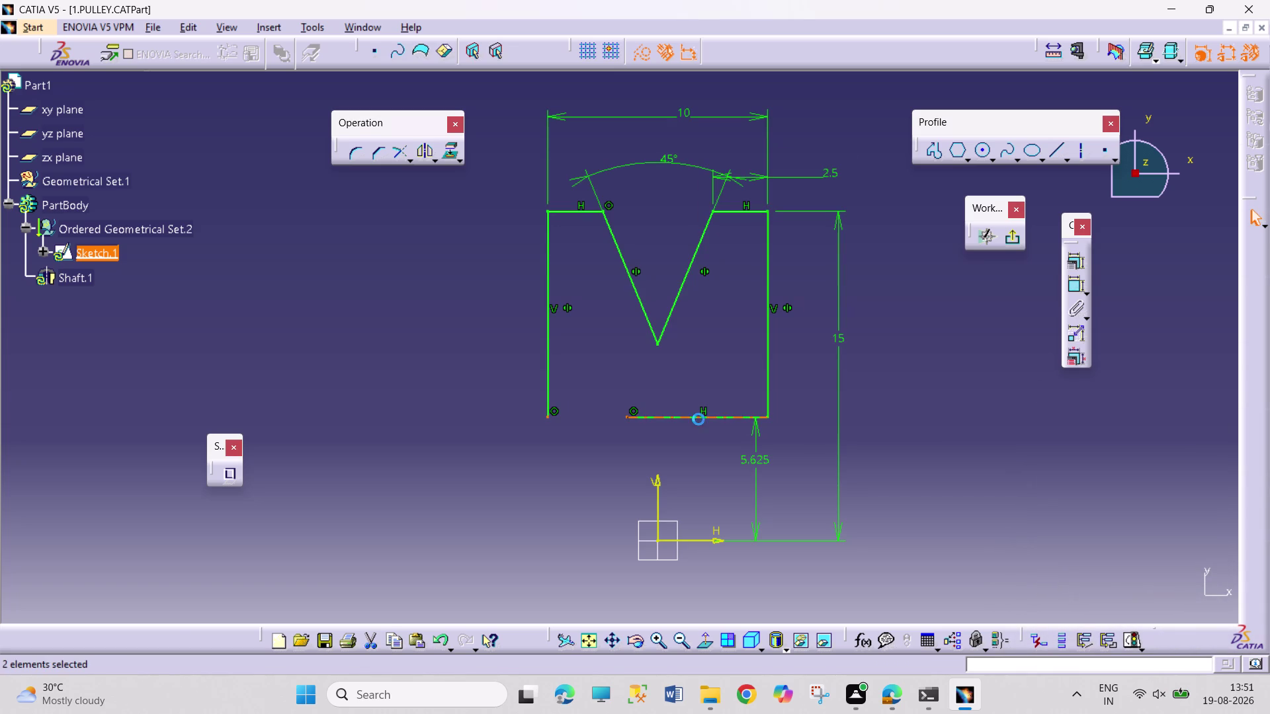
Delete the stray sketch element at the groove profile's bottom edge.
click(678, 458)
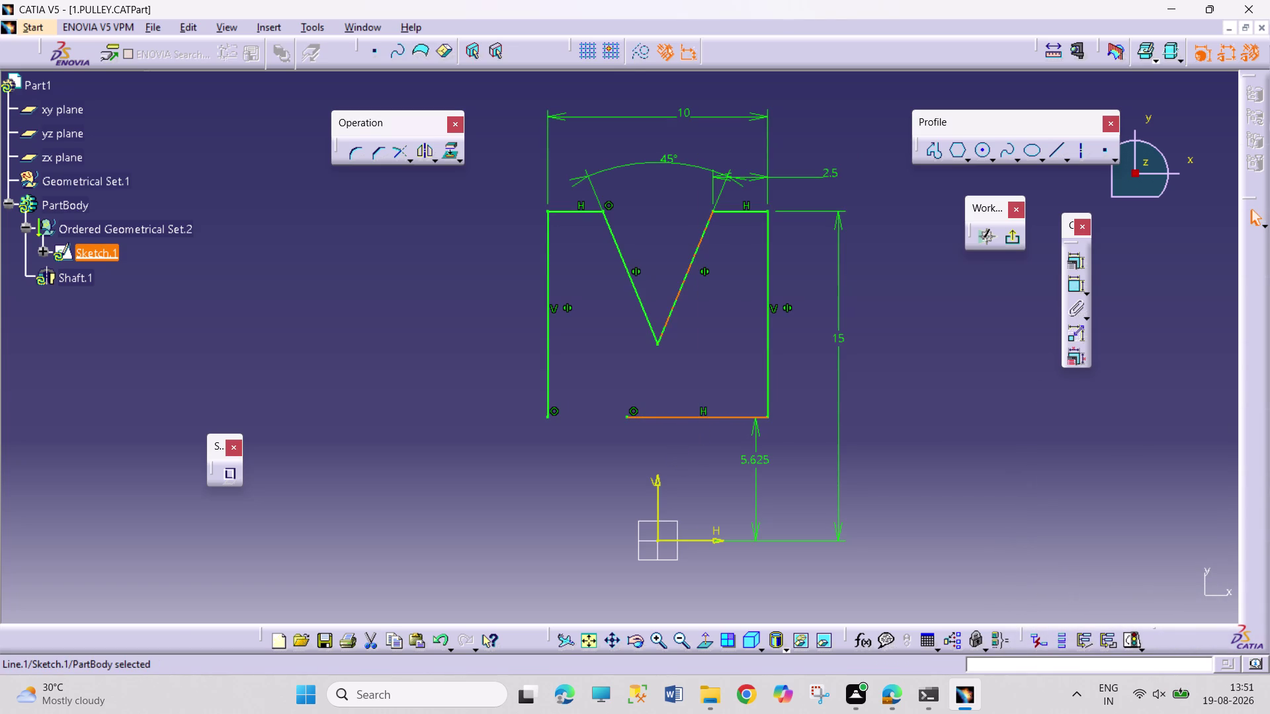
right_click(632, 409)
click(704, 628)
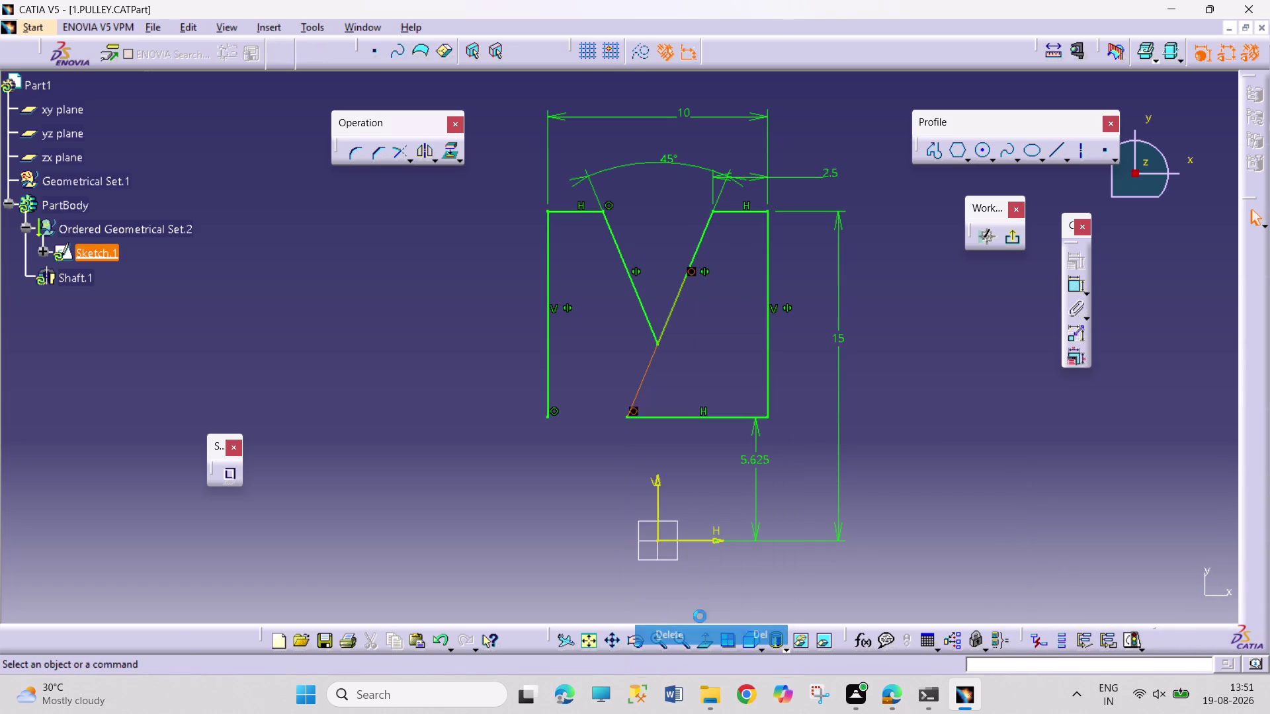
Make the bottom edge's loose end coincide with the bottom-left corner, then exit the sketch.
click(625, 419)
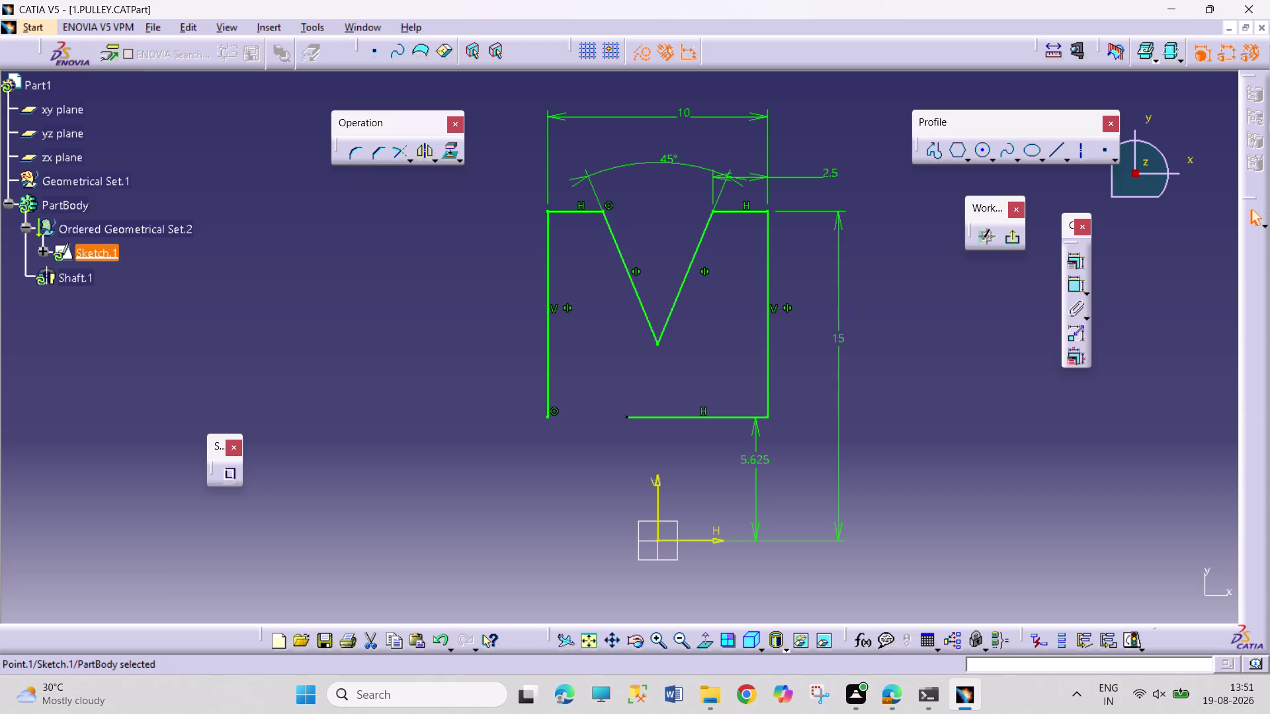
click(548, 418)
click(1069, 263)
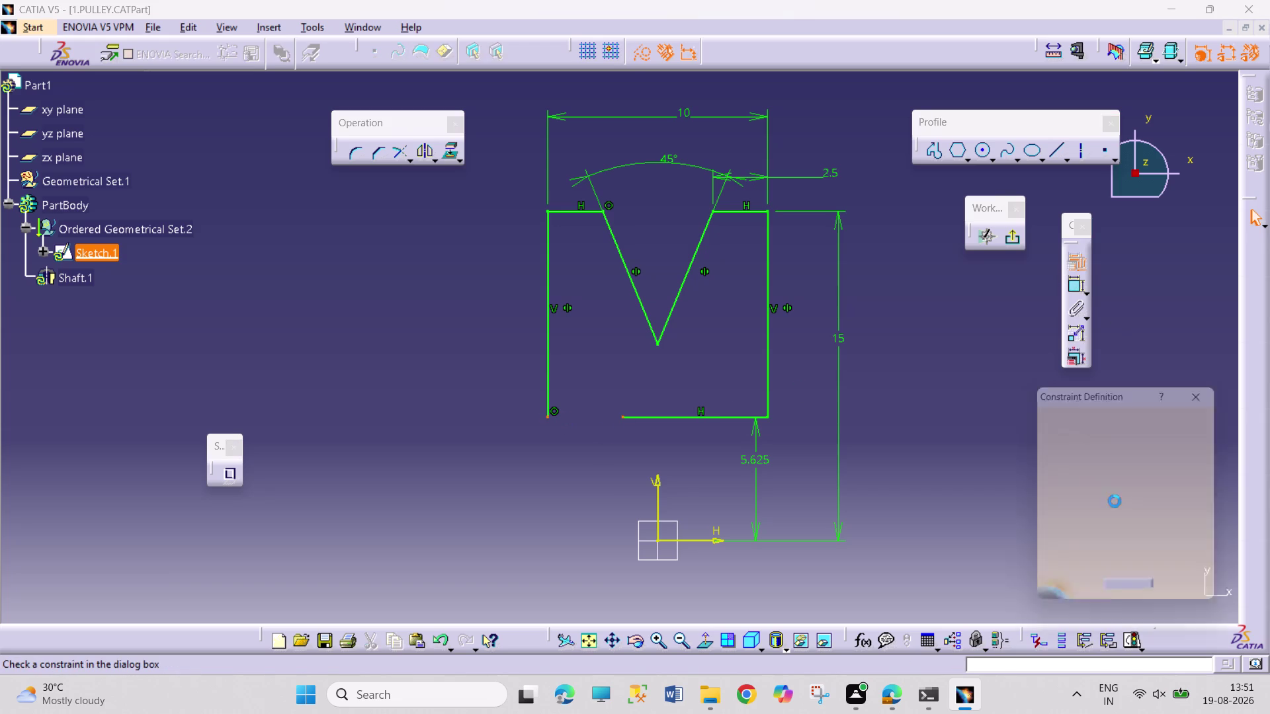
click(1173, 439)
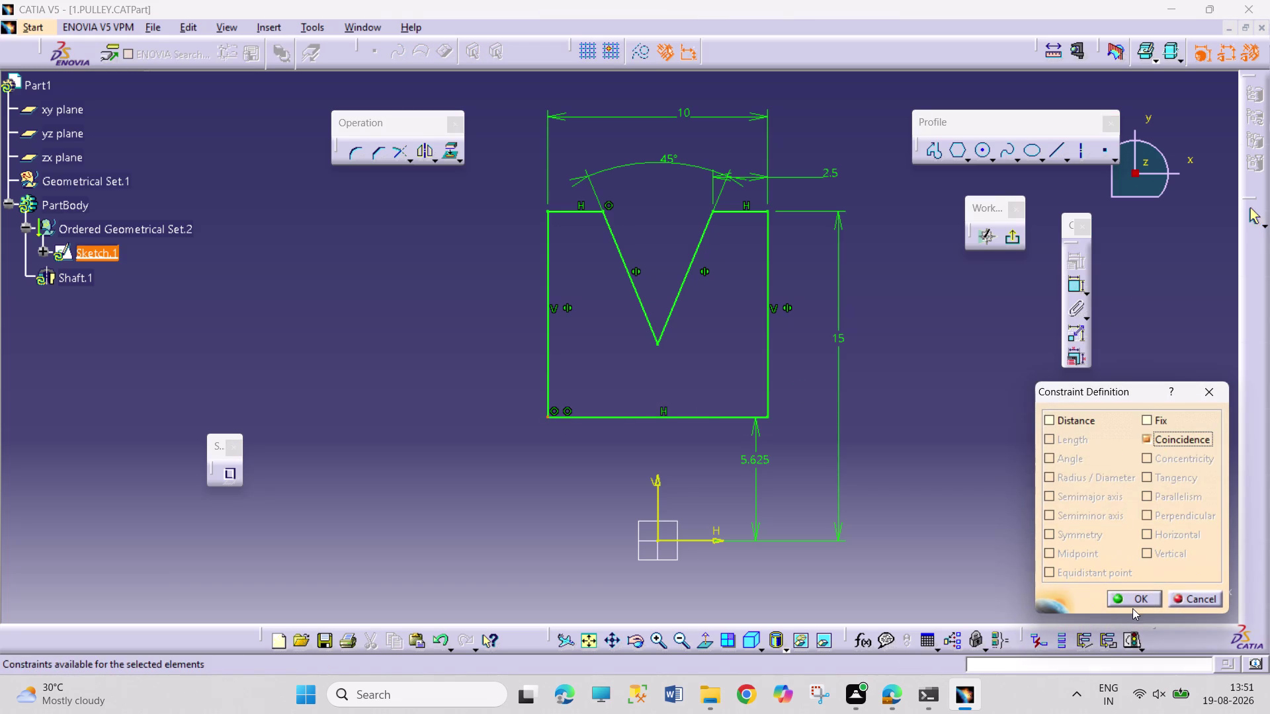
click(1132, 607)
click(1135, 596)
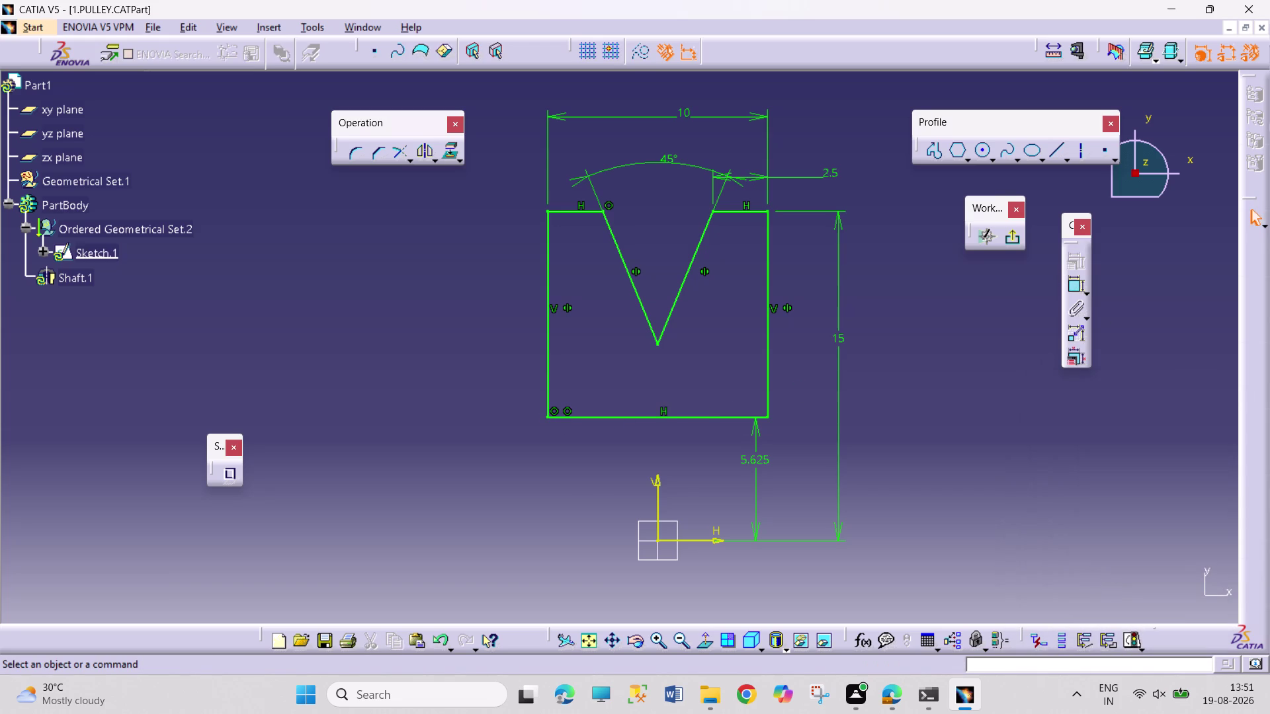
click(1007, 243)
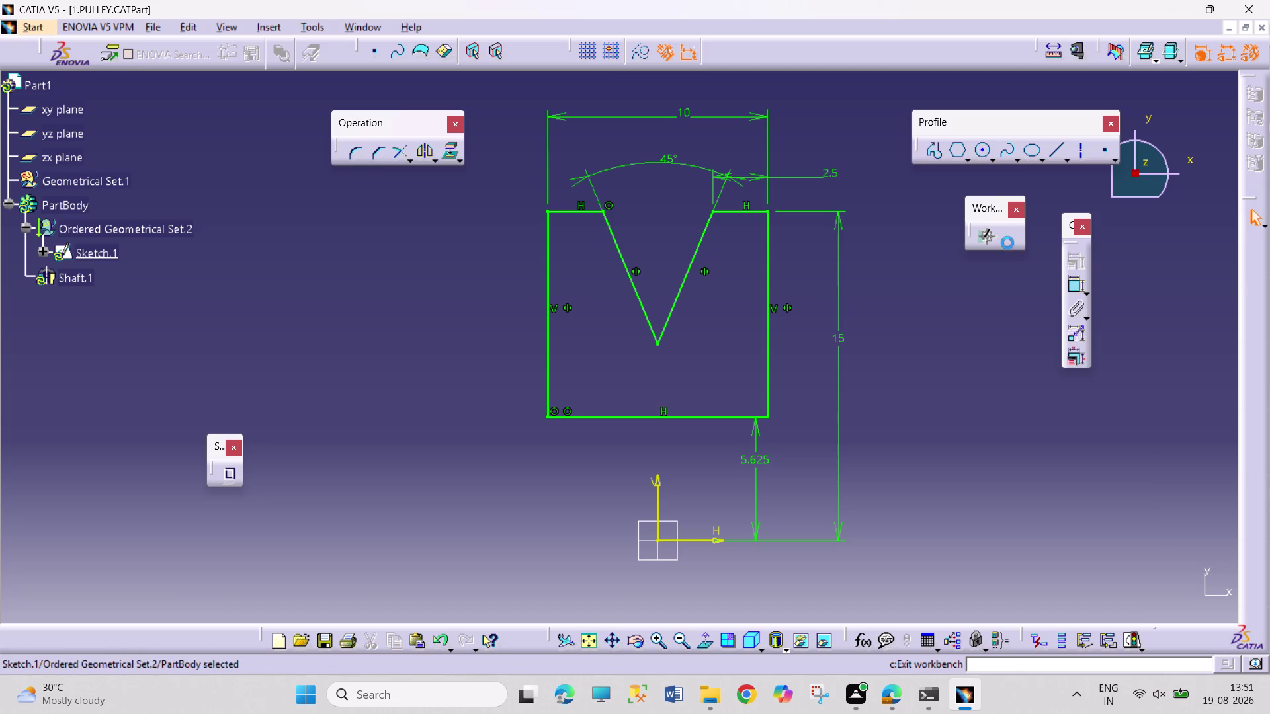
click(959, 308)
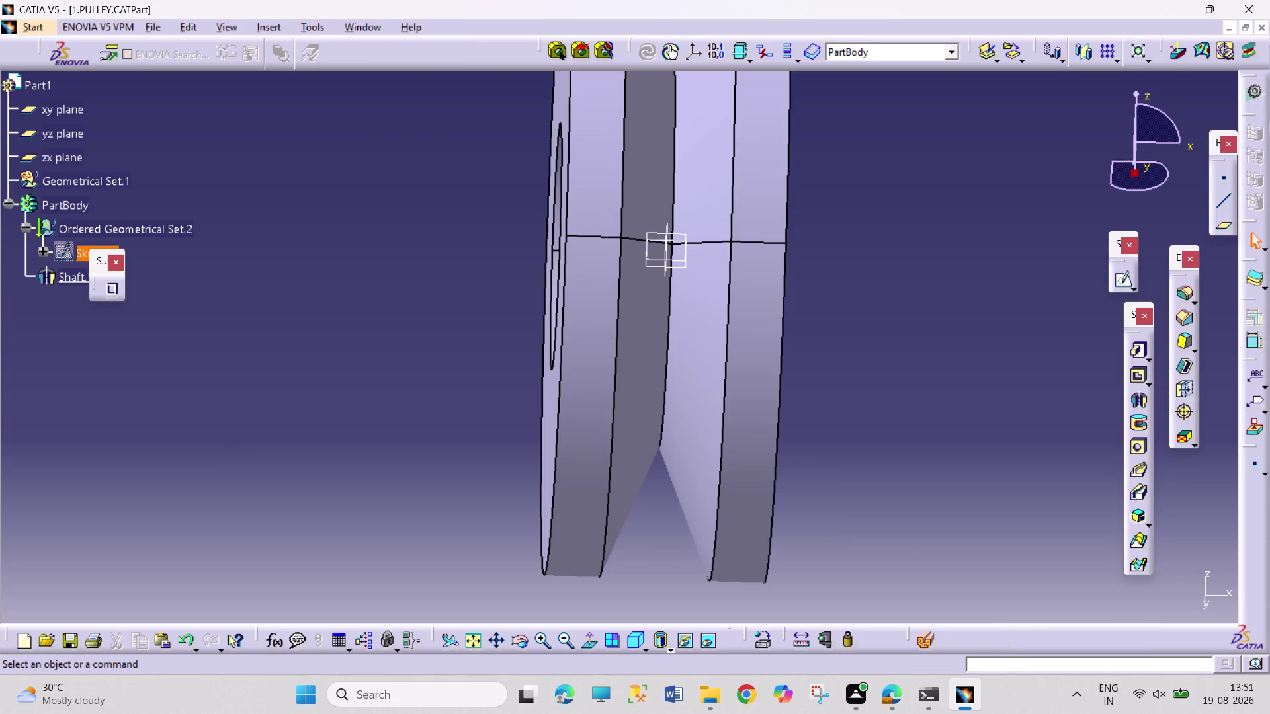
Save the pulley, run Update All on Product1, and switch to Drawing1.
key(ctrl+s)
click(361, 25)
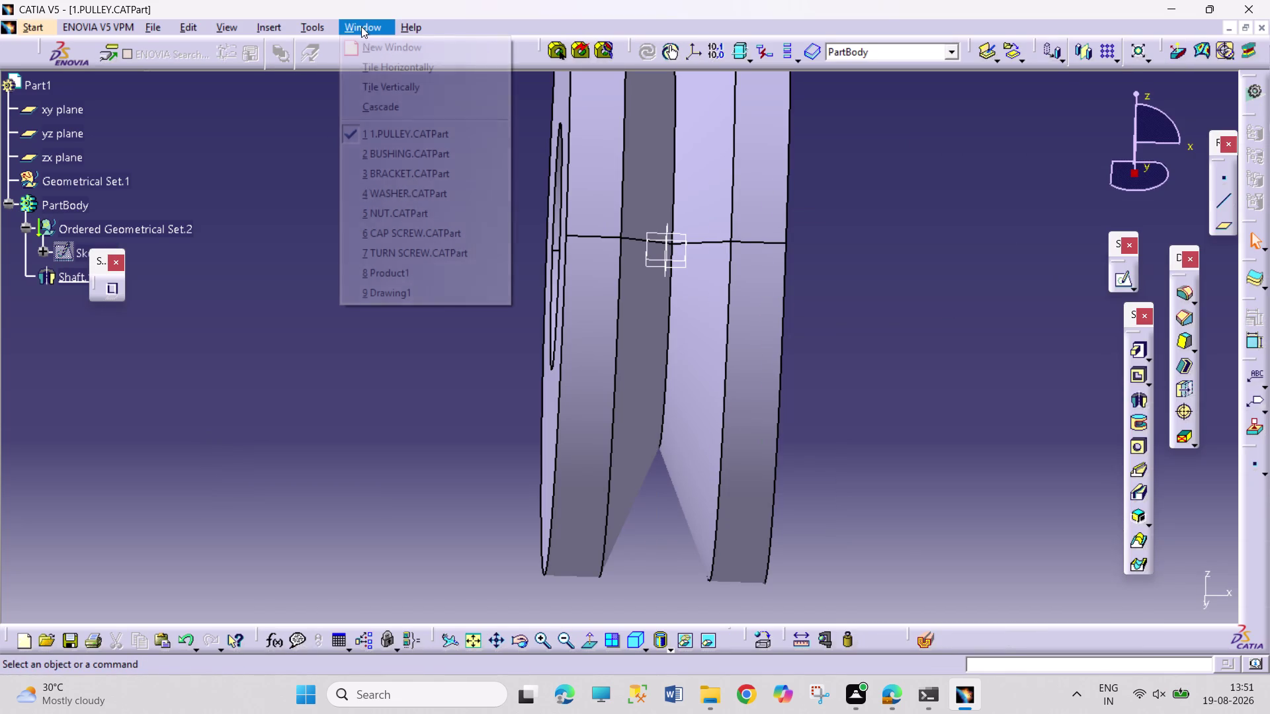
click(439, 275)
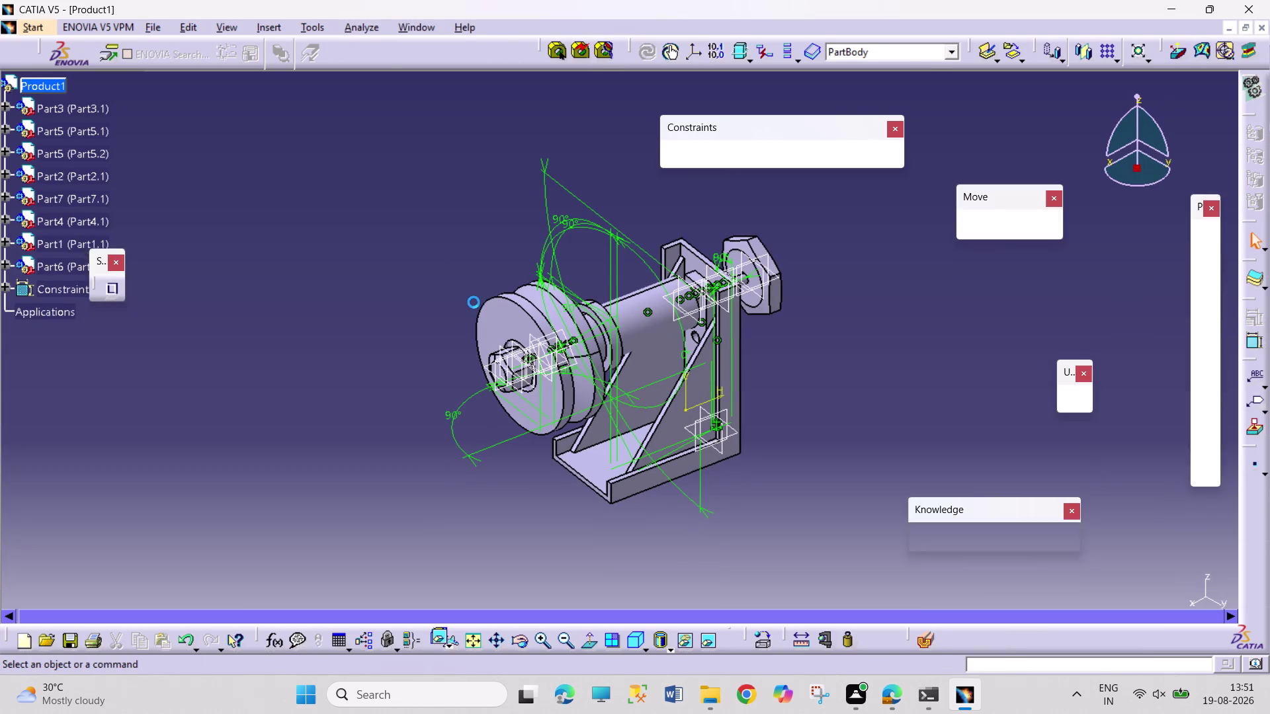
click(1078, 405)
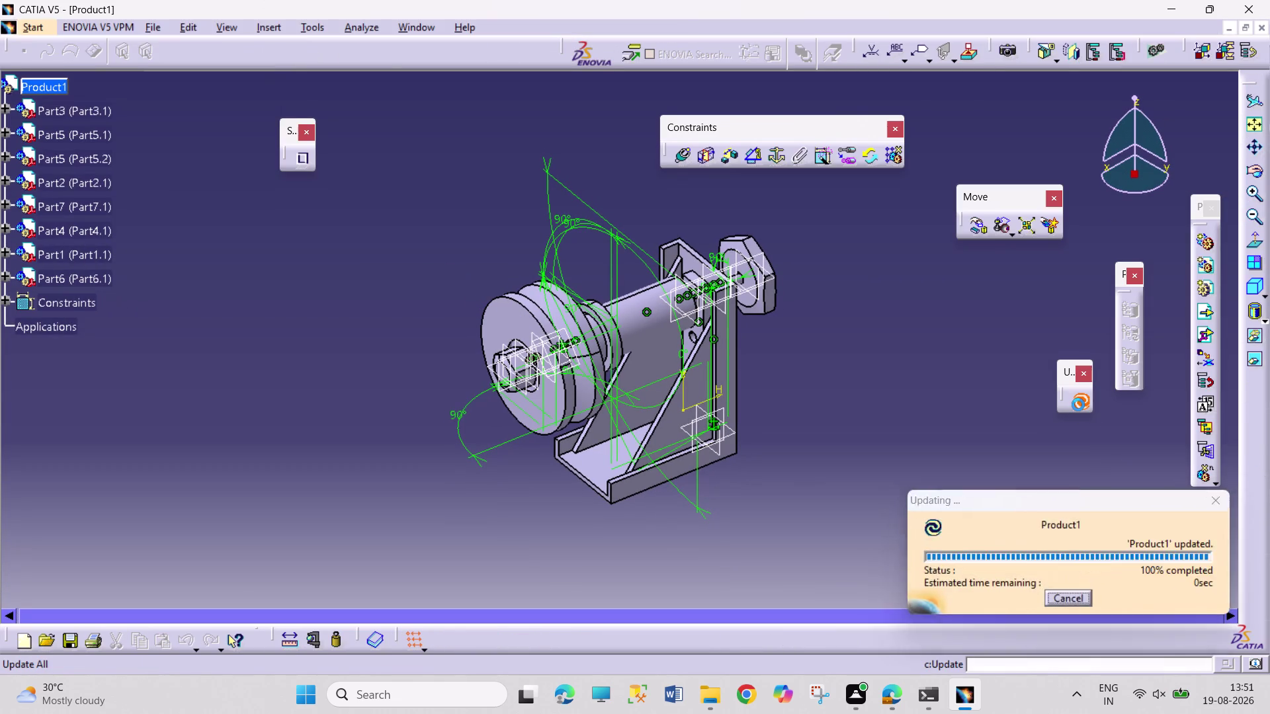
click(407, 29)
click(510, 286)
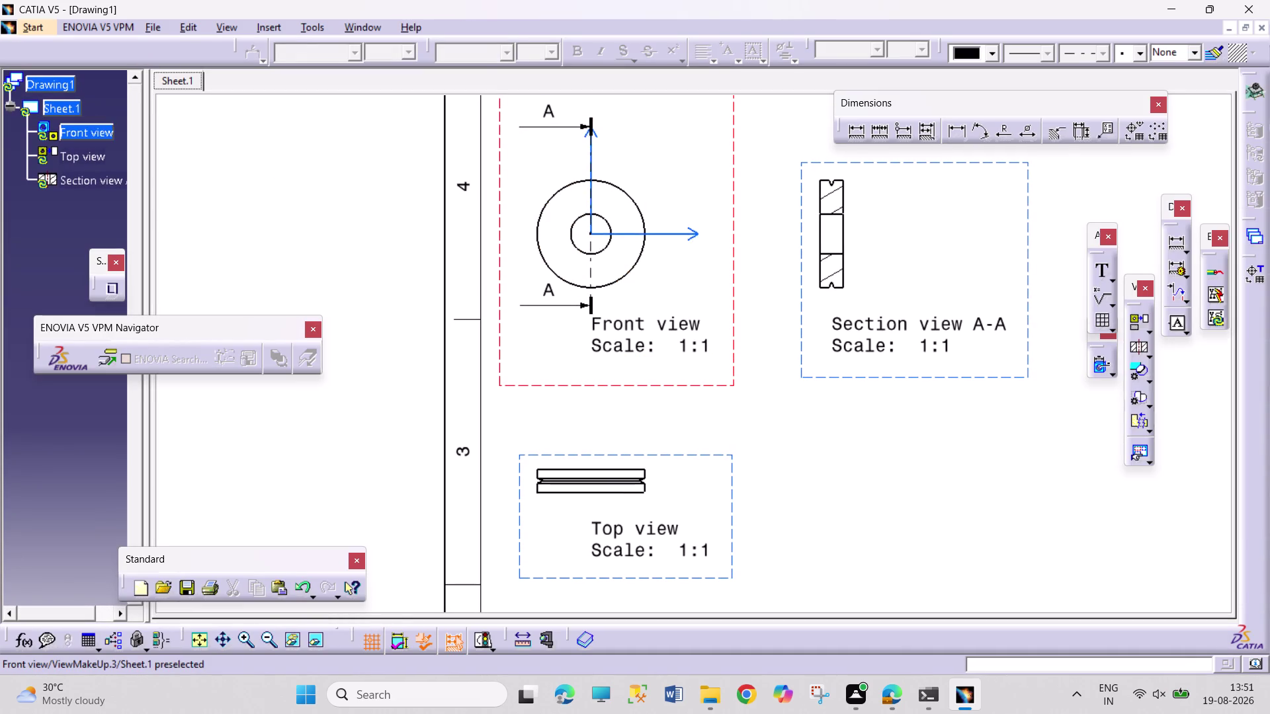
Update the front view and section view A-A to show the grooved pulley.
right_click(735, 374)
click(800, 278)
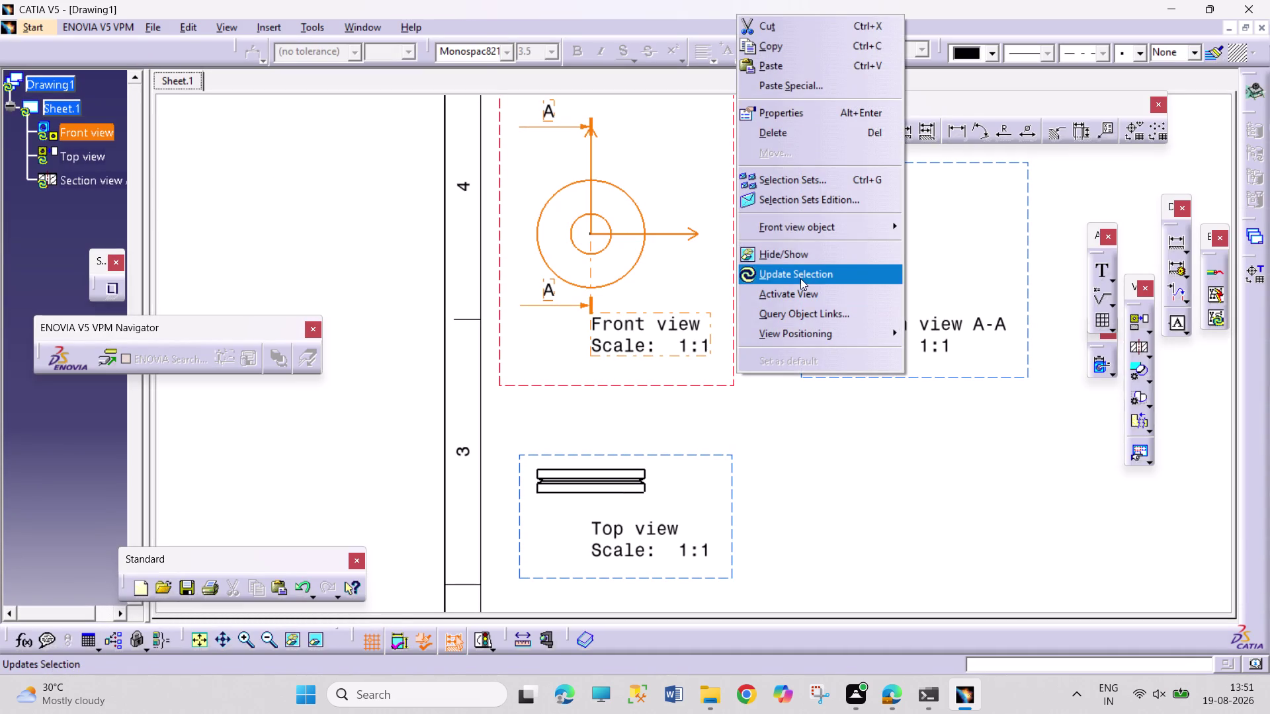
right_click(905, 378)
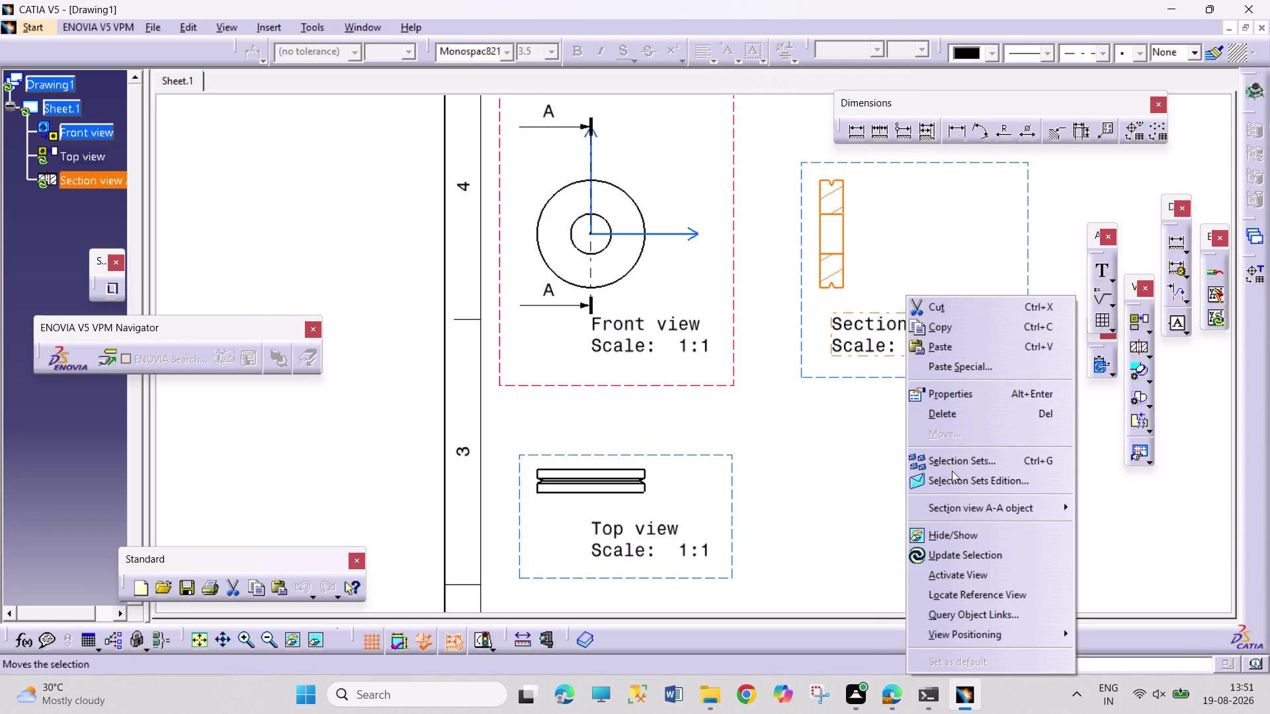
click(978, 560)
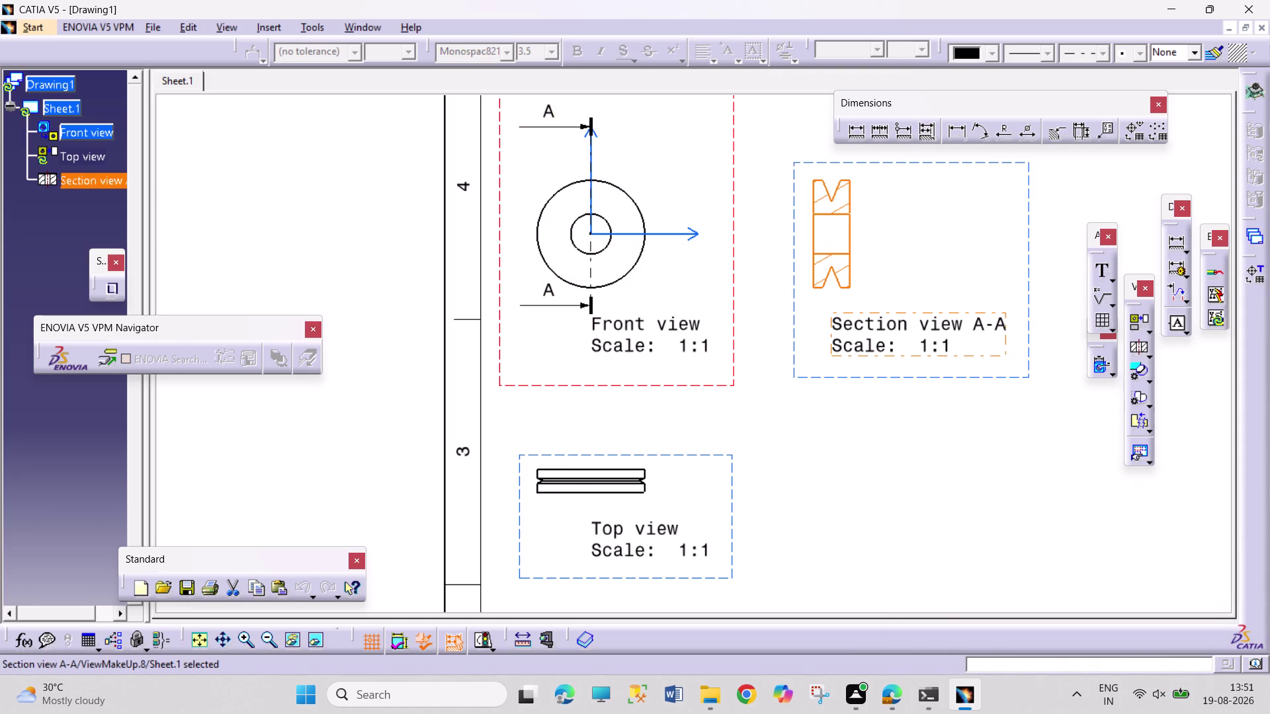
Delete the top view from the sheet and shift the sheet down slightly.
right_click(735, 533)
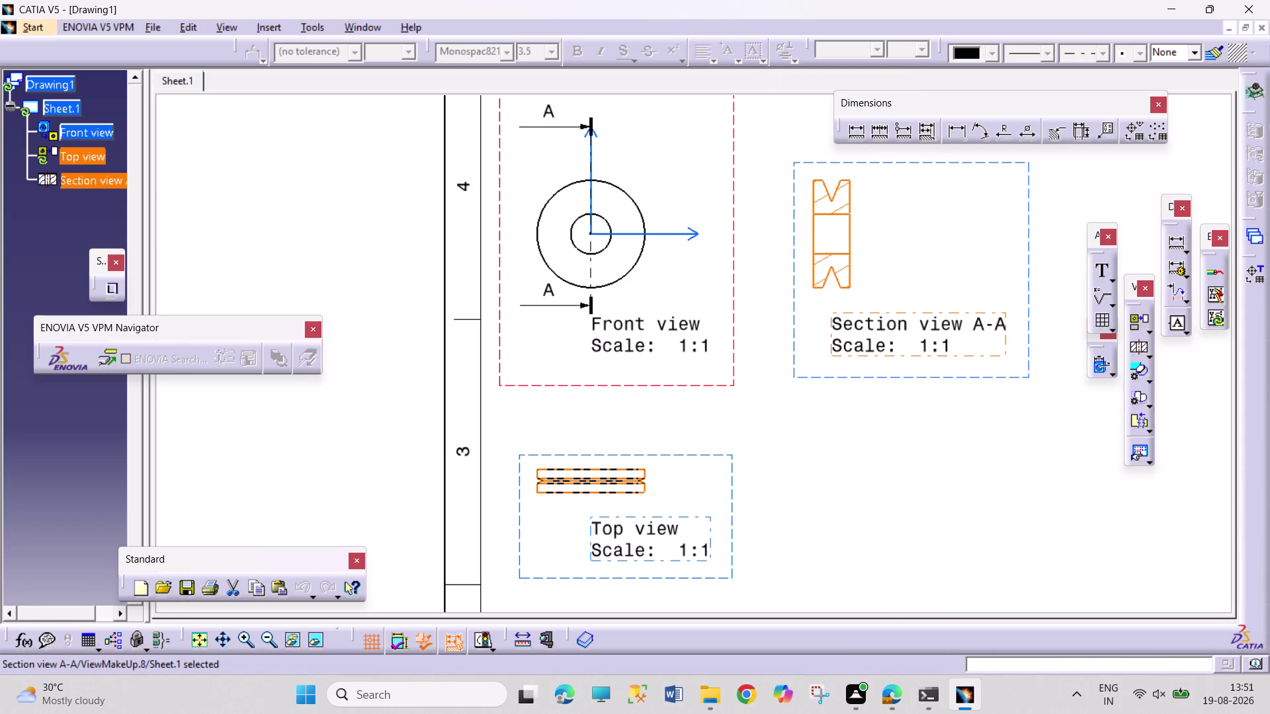
right_click(732, 525)
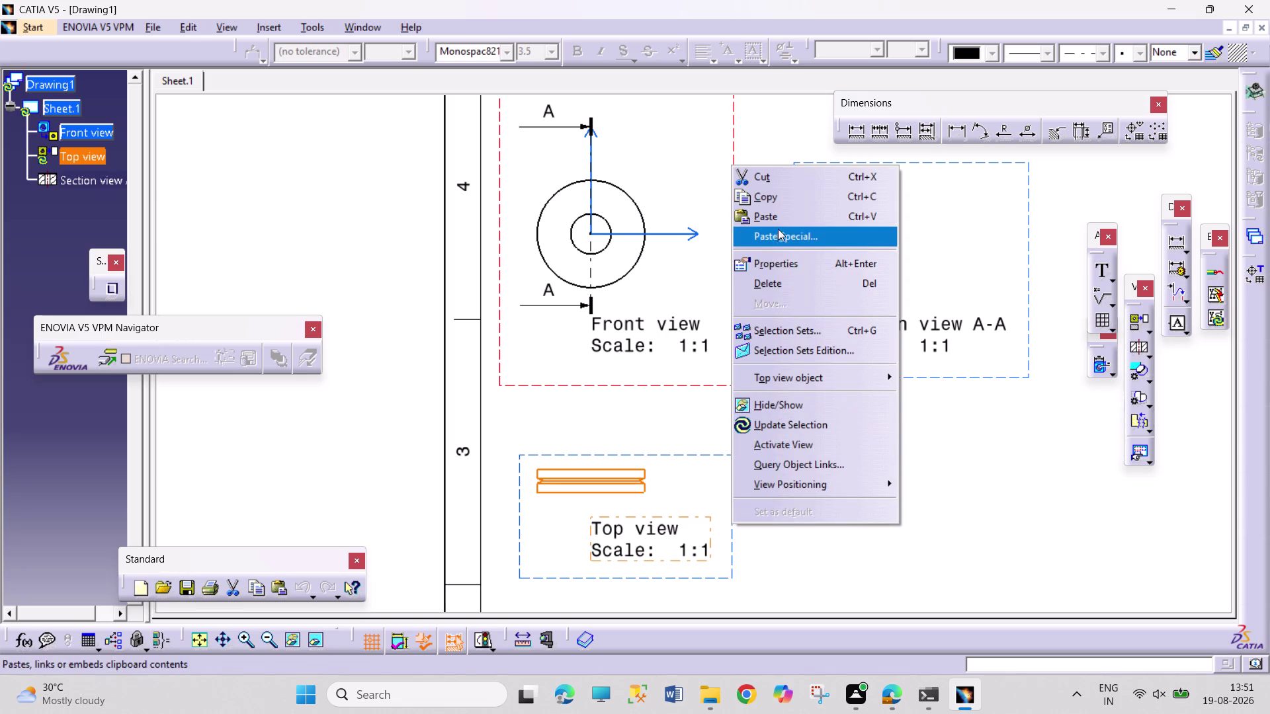
click(789, 276)
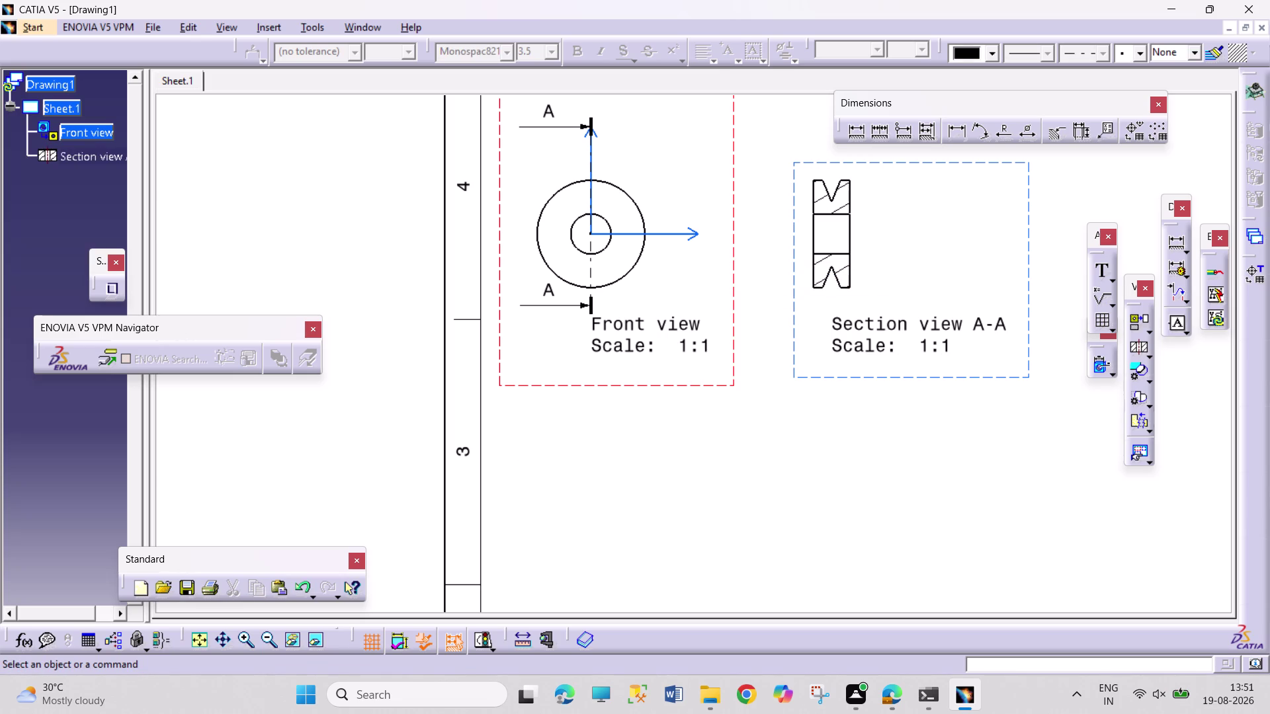
click(830, 505)
middle_drag(825, 500, 825, 537)
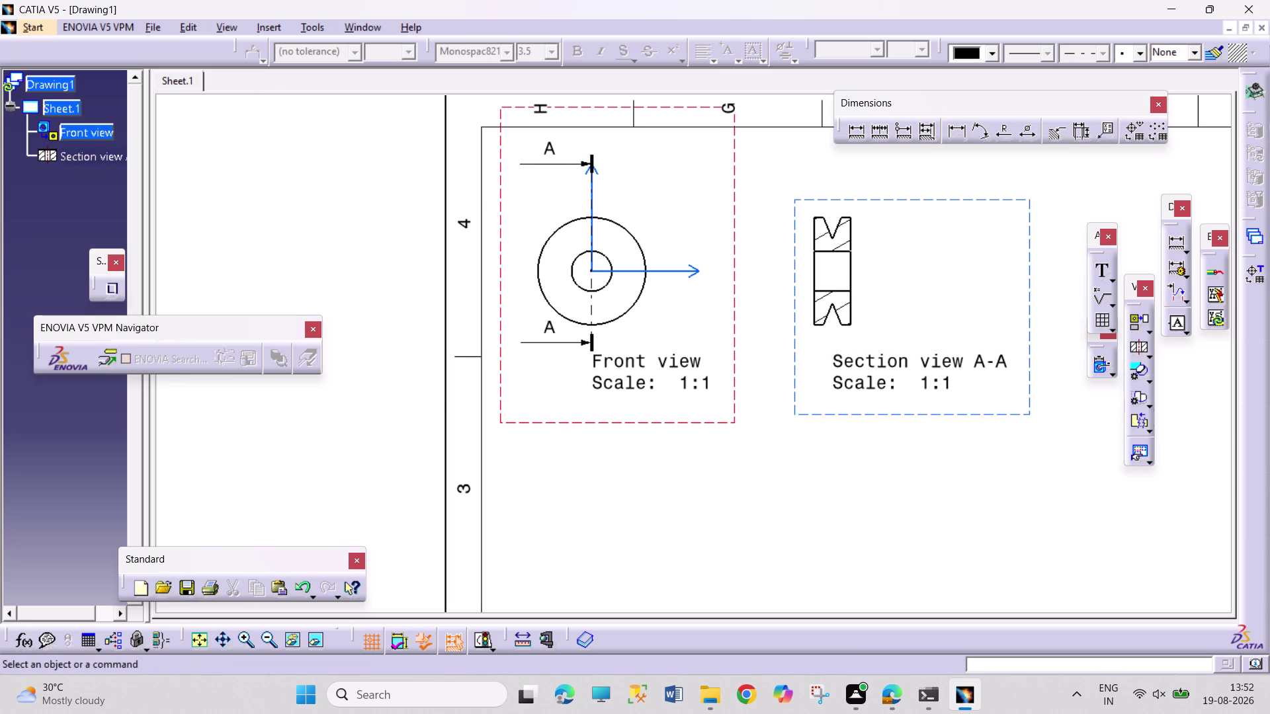
click(1097, 269)
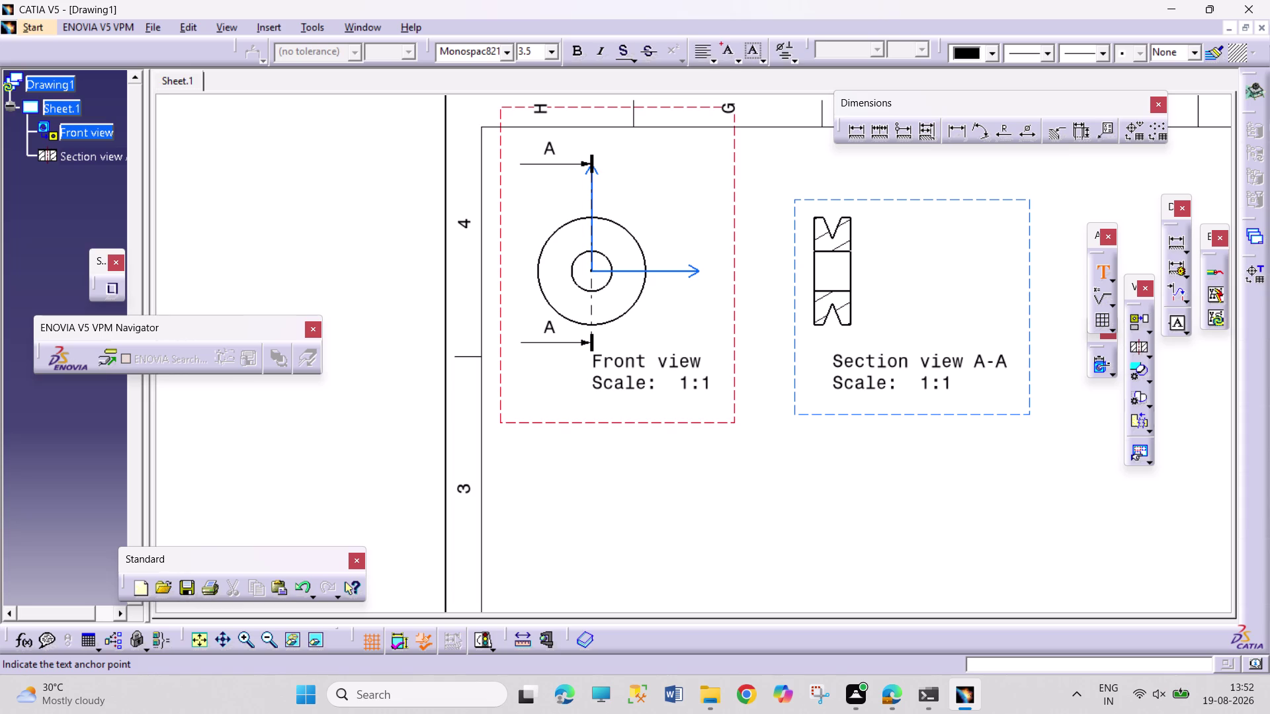
Add Ø30 and Ø11.25 diameter dimensions to the front view circles.
click(1103, 276)
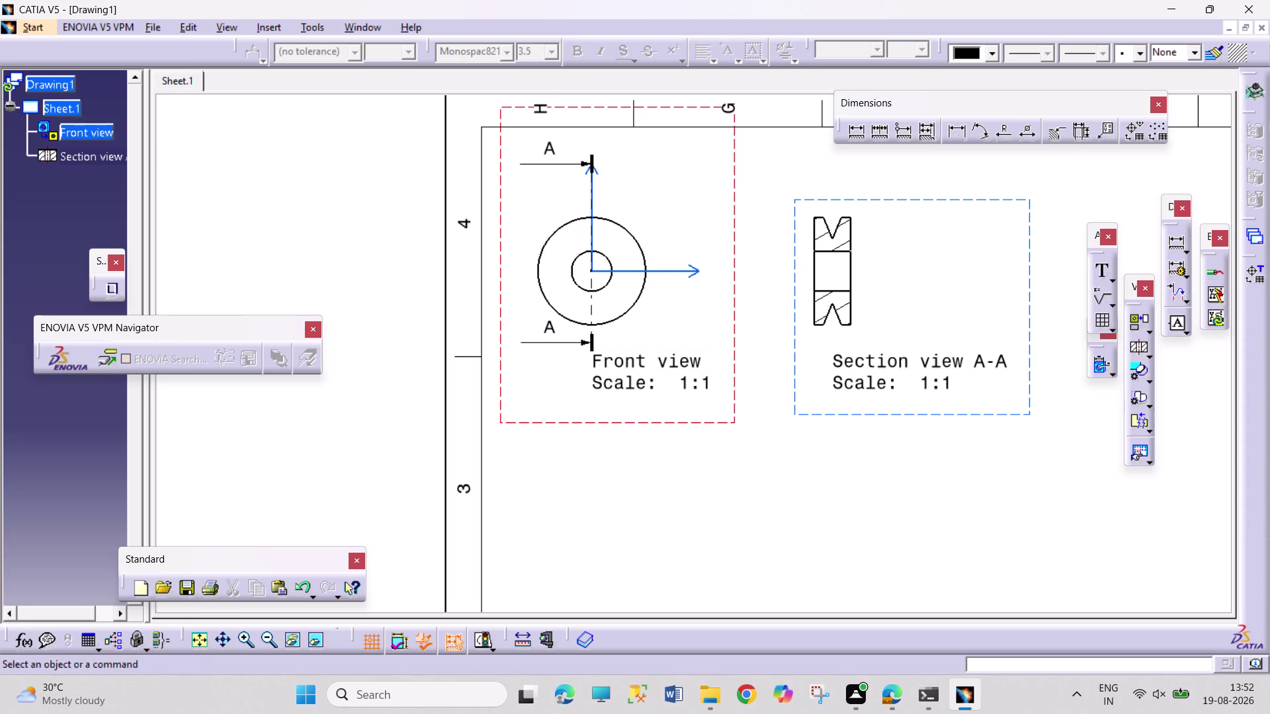
click(1028, 133)
click(627, 229)
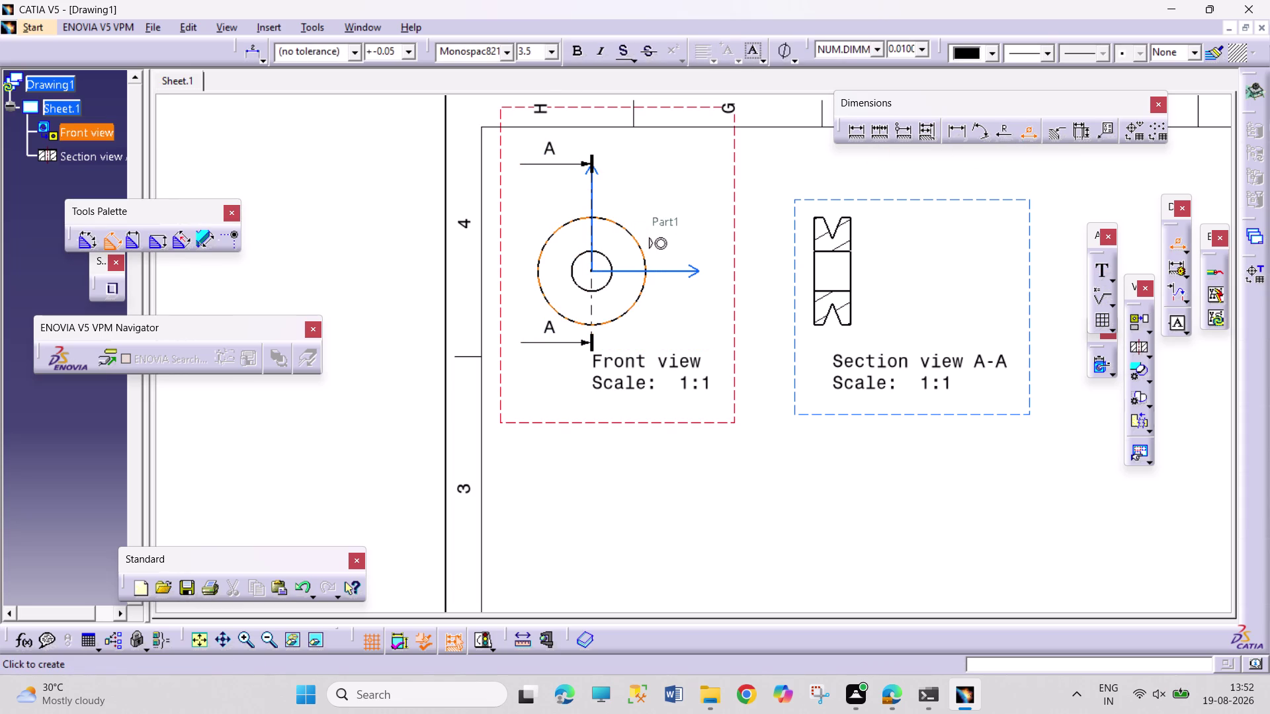
click(659, 190)
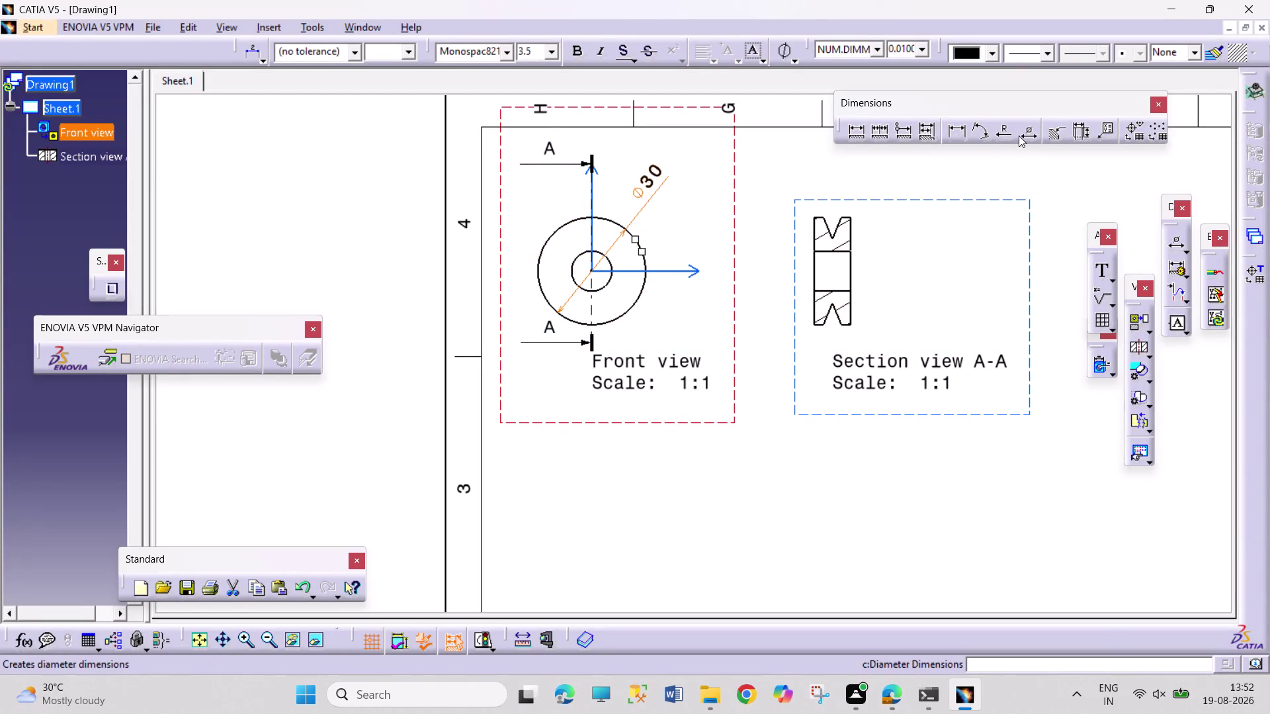
drag(1019, 136, 1013, 140)
click(611, 262)
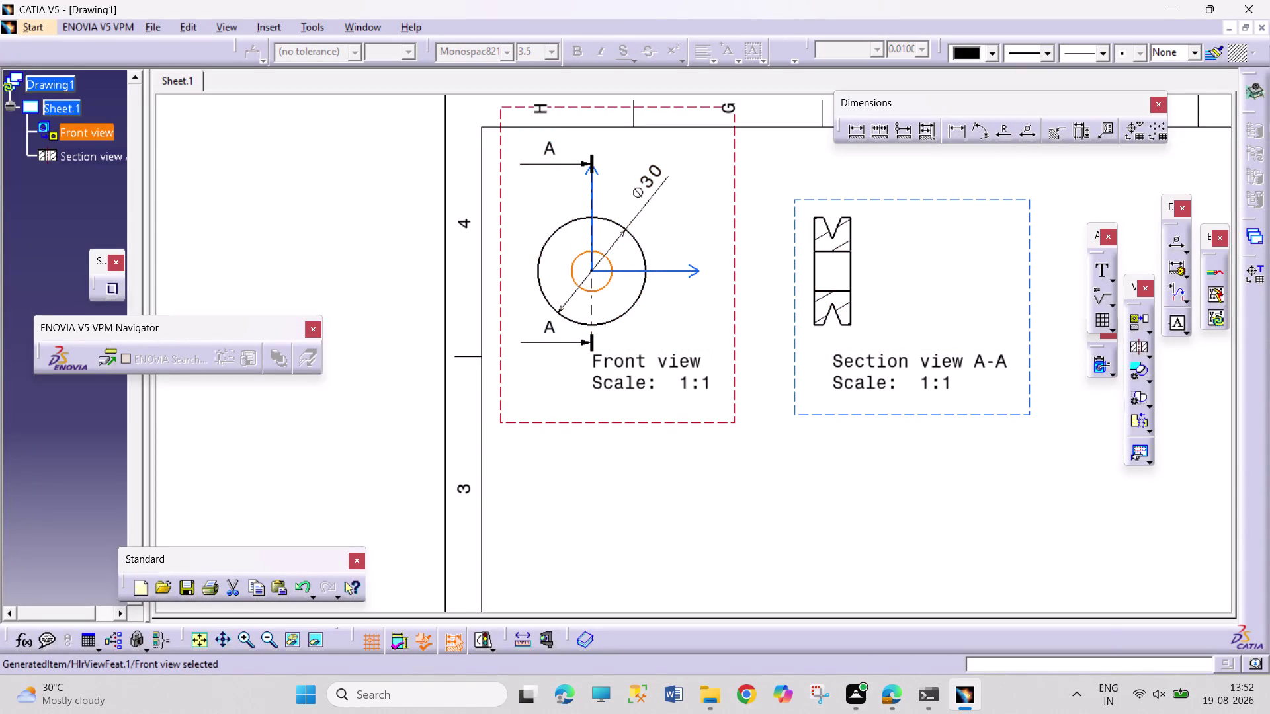
click(1023, 135)
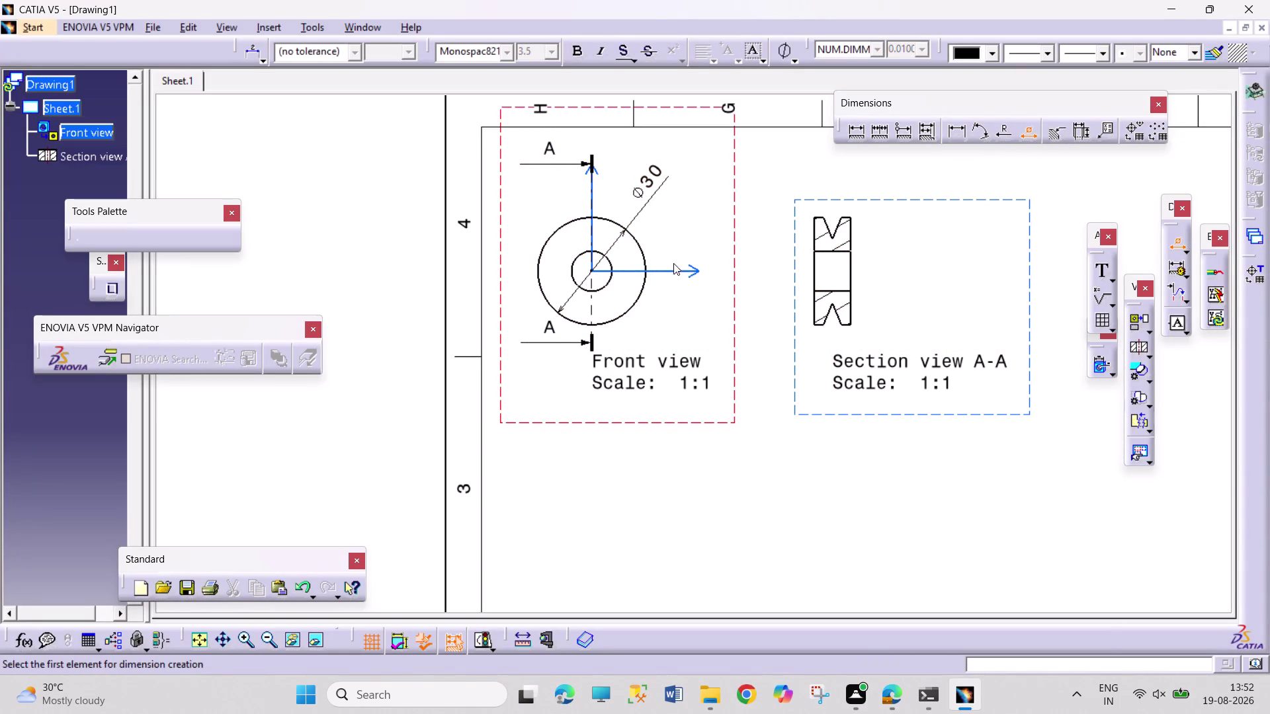
click(608, 259)
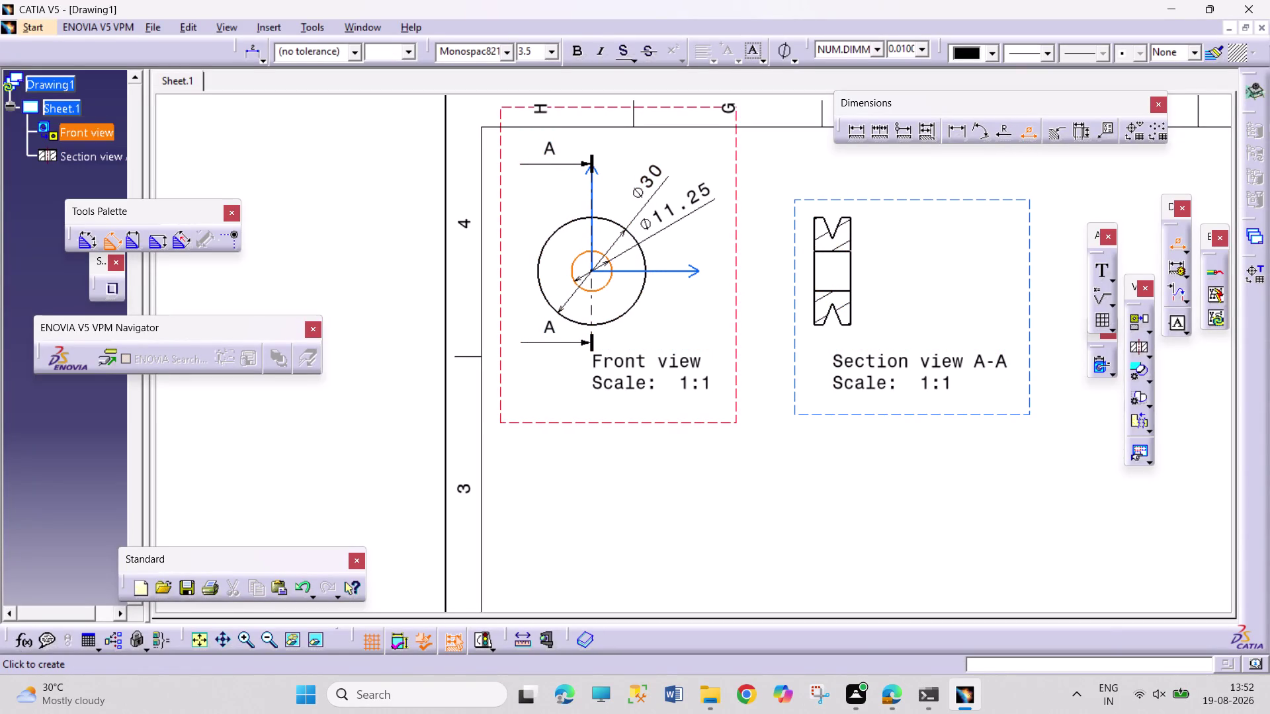
click(681, 226)
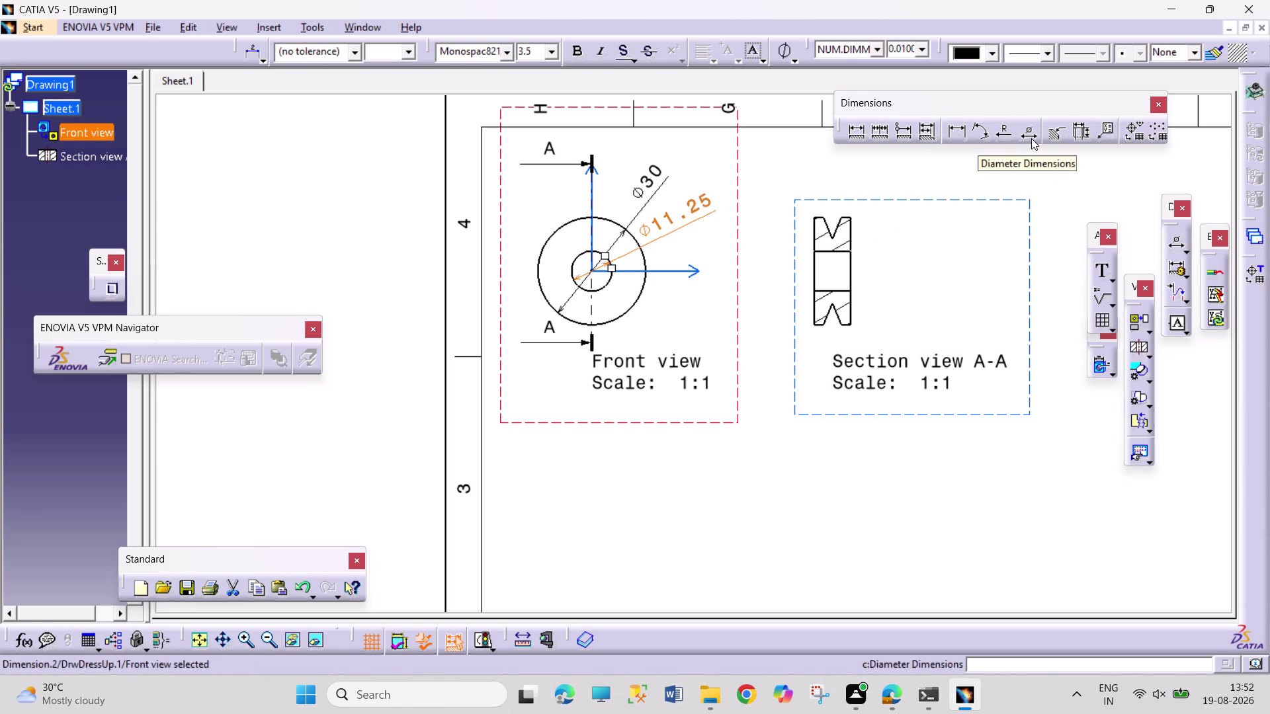
Dimension section A-A with a 10 width and two 2.5 groove widths.
click(954, 135)
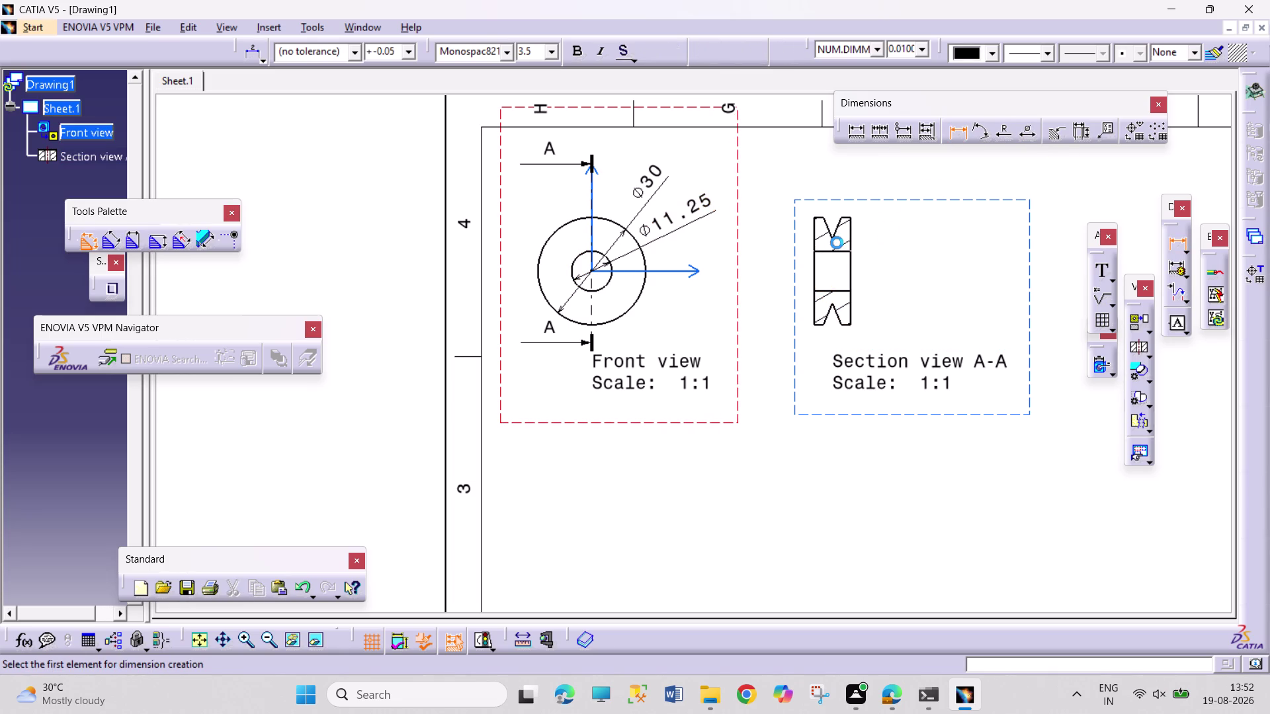
click(815, 240)
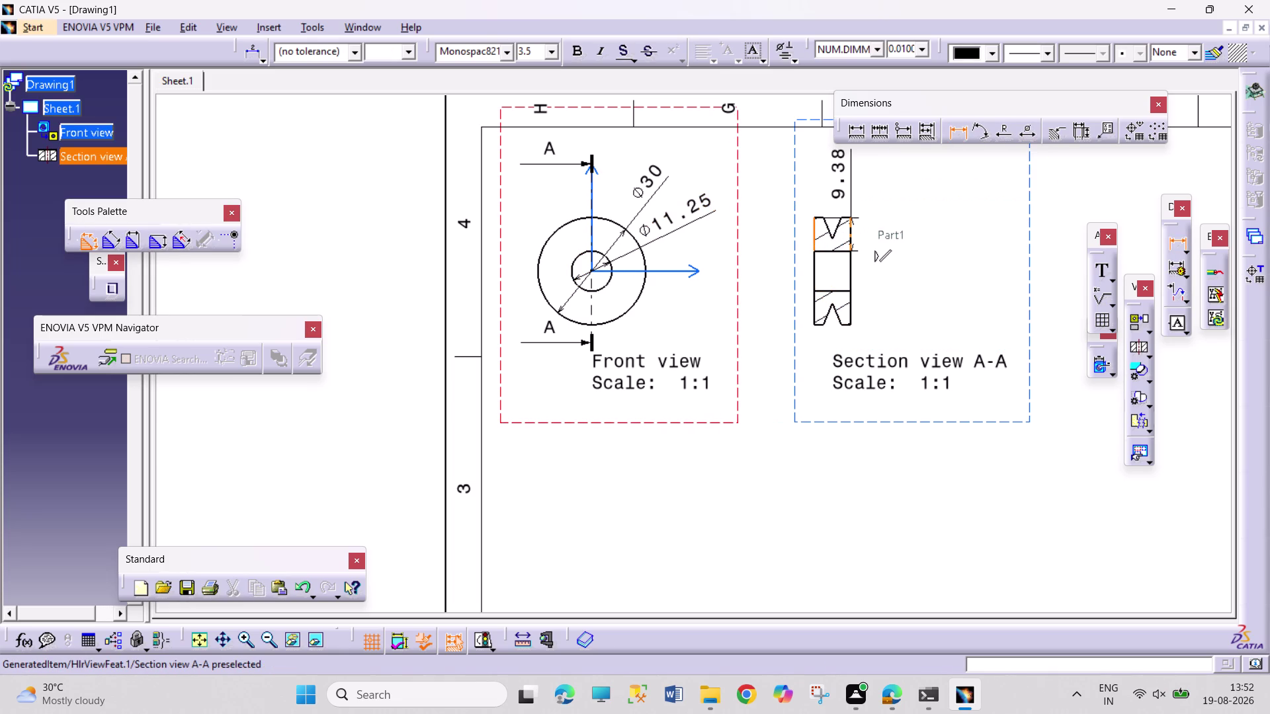
click(852, 244)
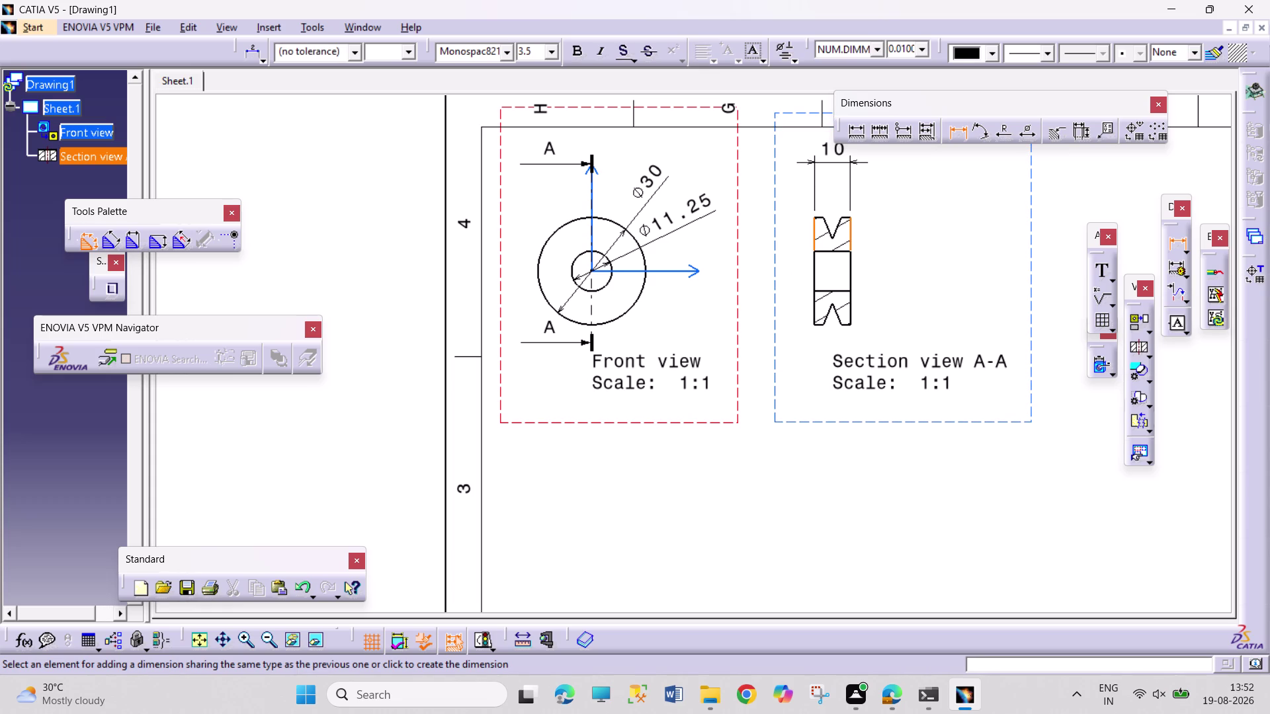
click(843, 162)
click(958, 135)
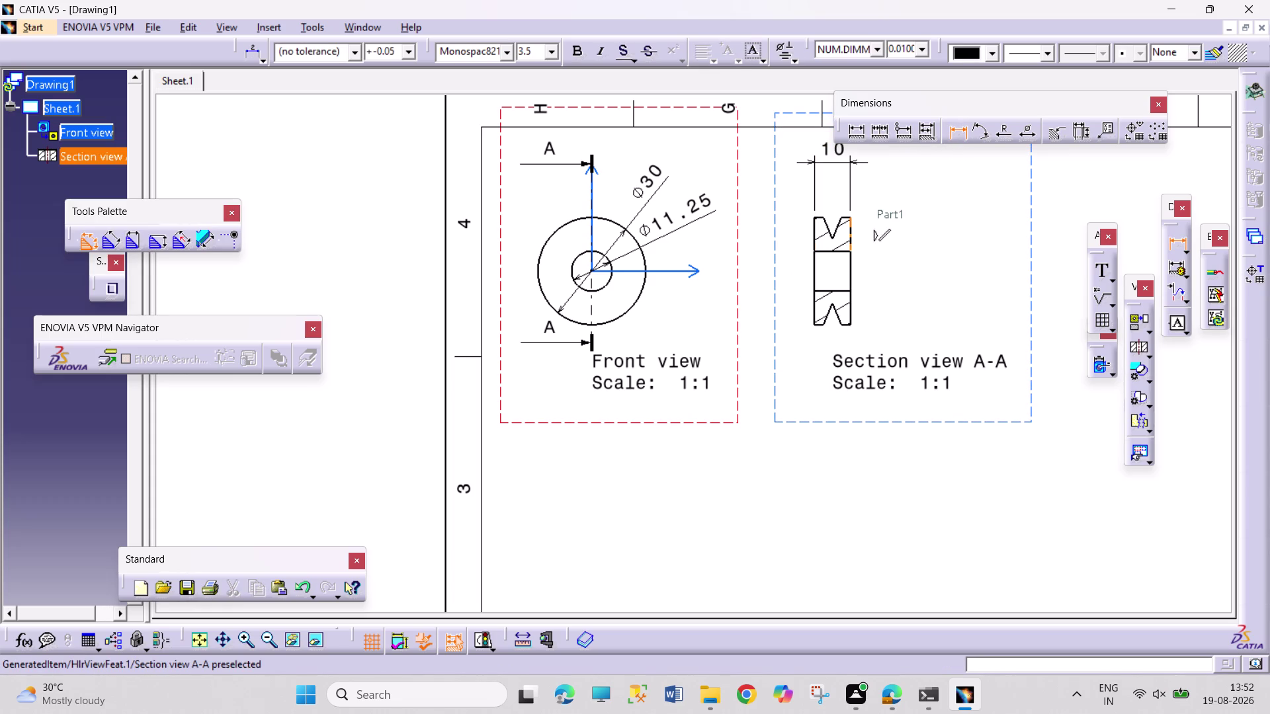
click(849, 216)
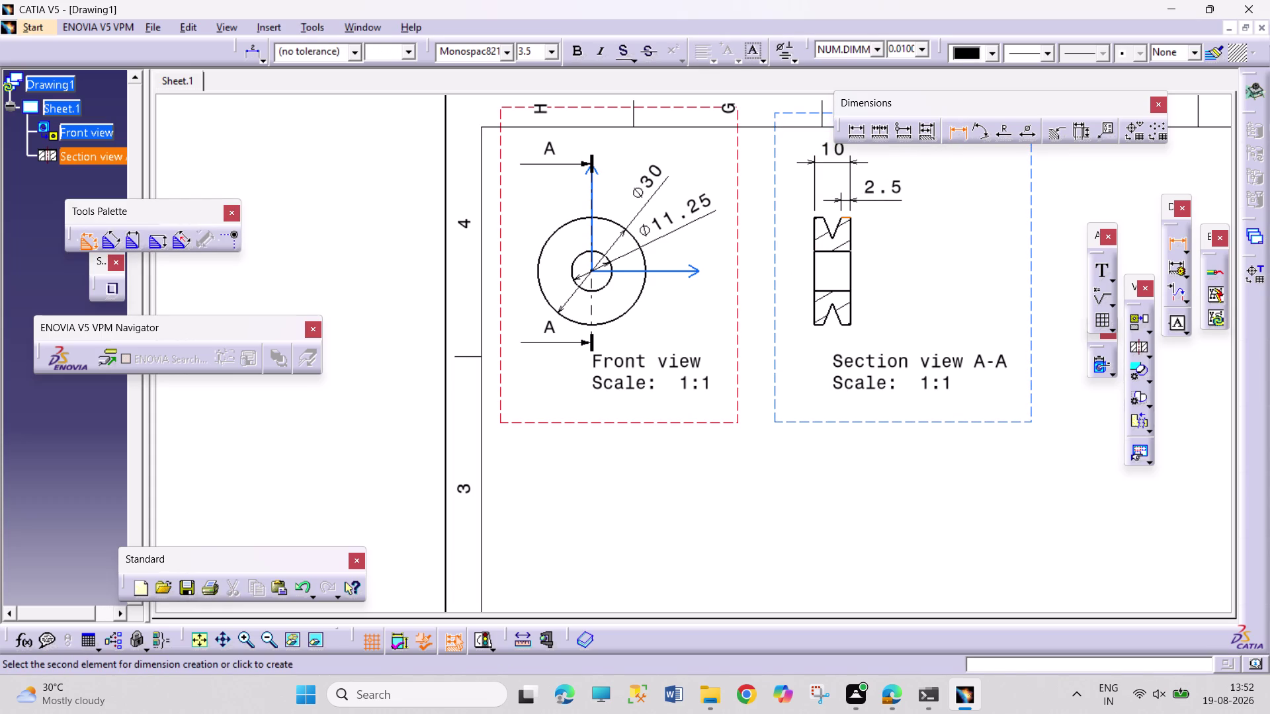
click(884, 201)
click(963, 132)
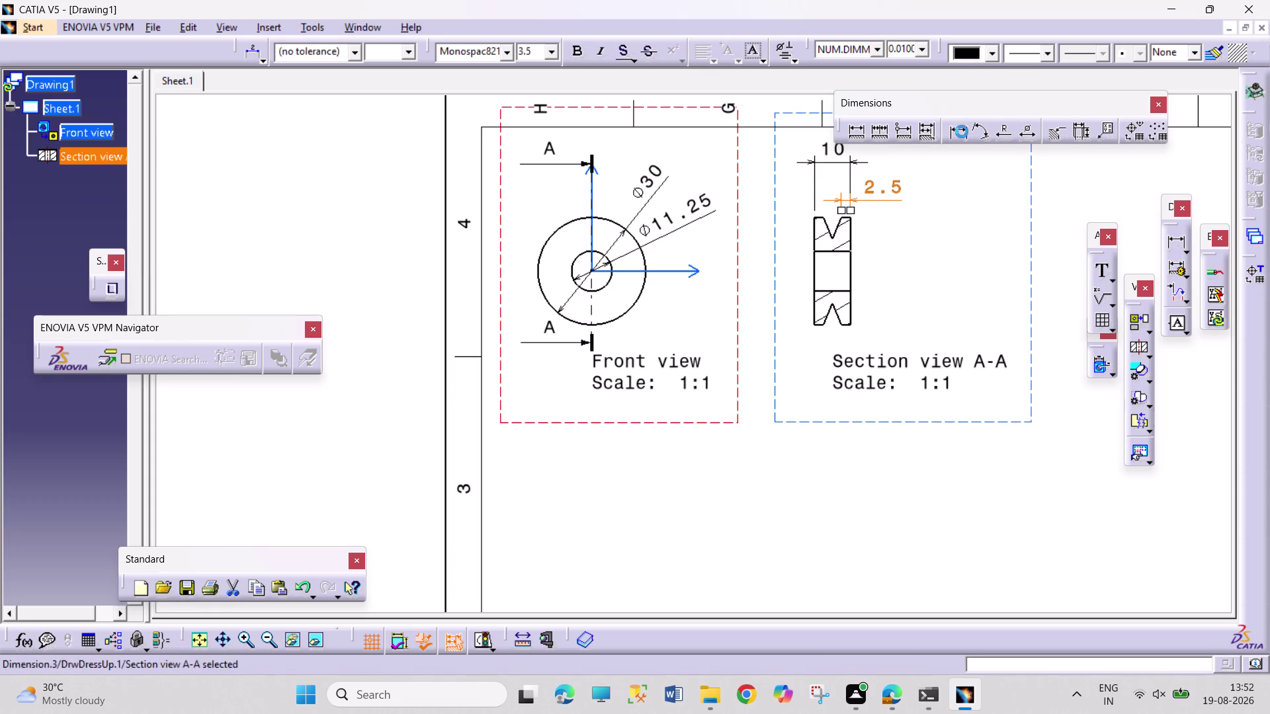
click(819, 217)
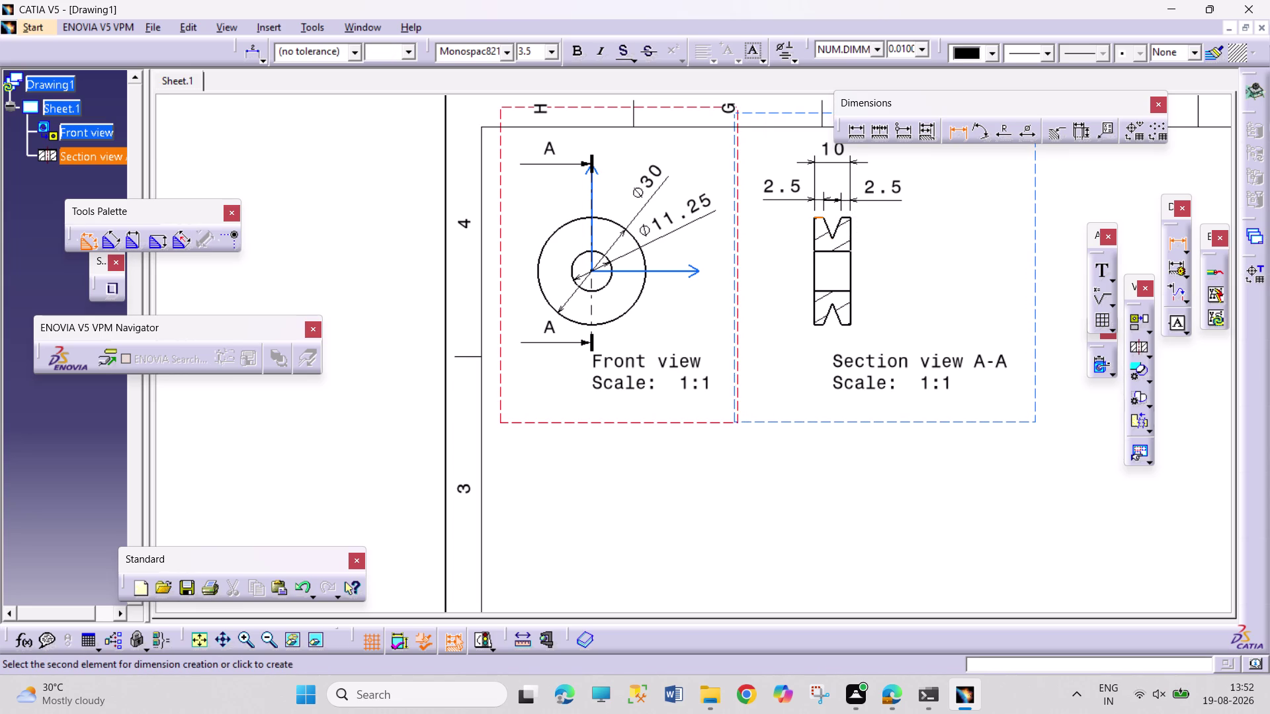
click(782, 199)
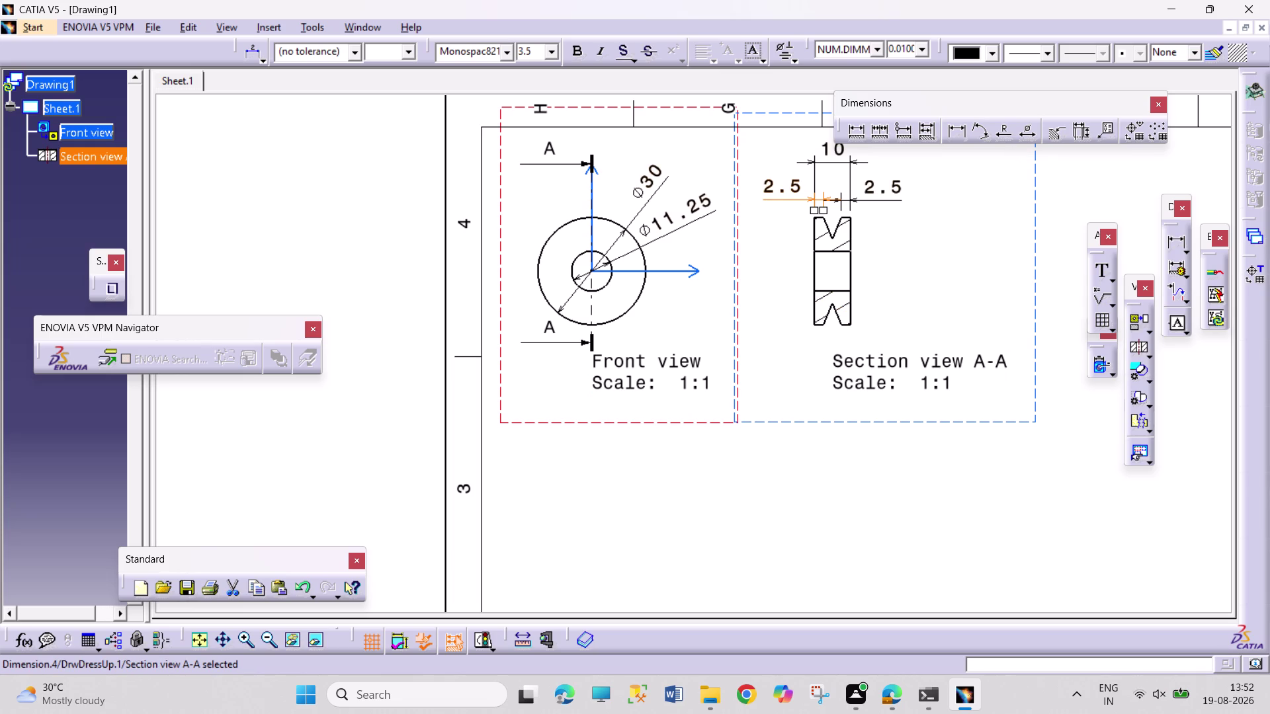
click(639, 299)
Open the front view geometry's properties and close them without changes.
right_click(639, 298)
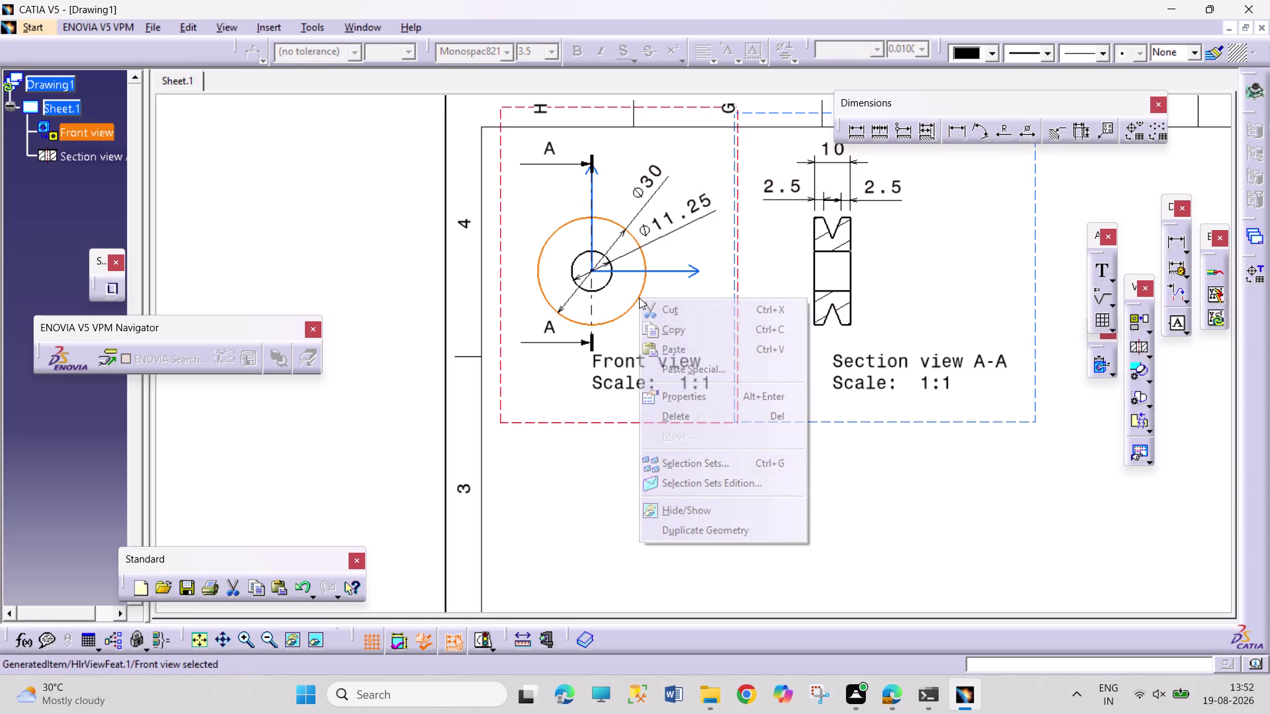
click(692, 388)
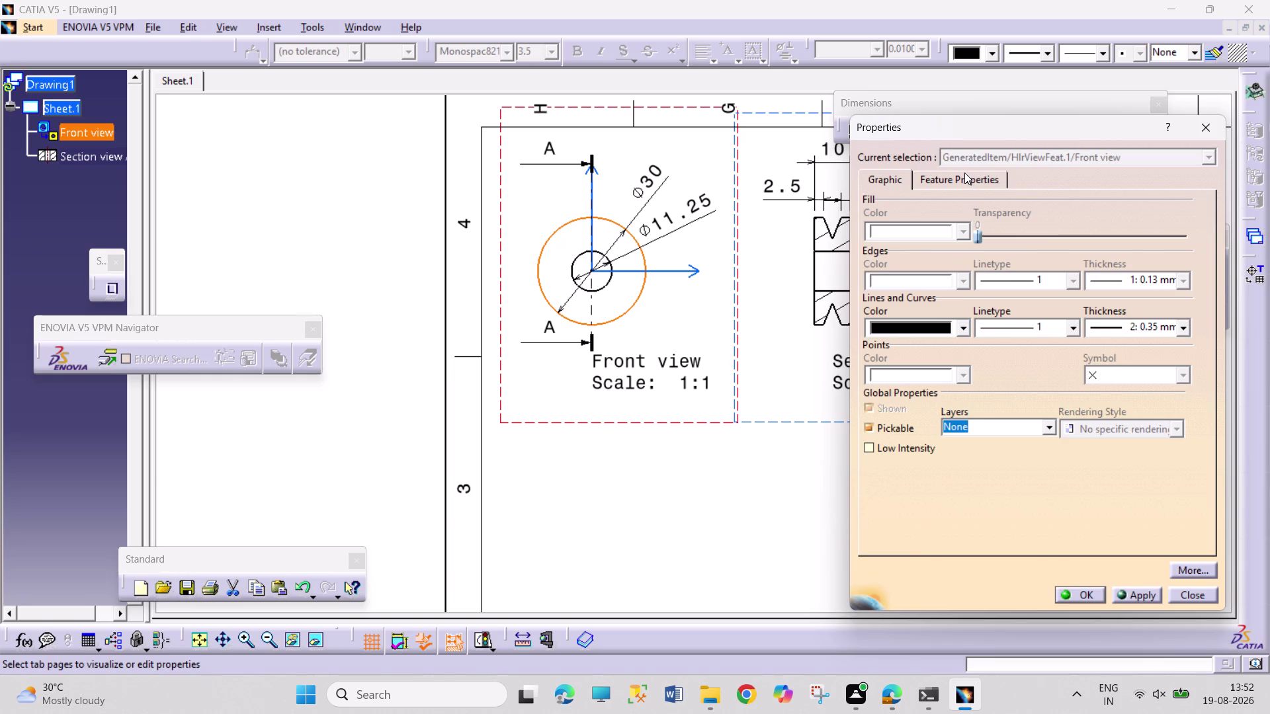
click(964, 172)
click(886, 188)
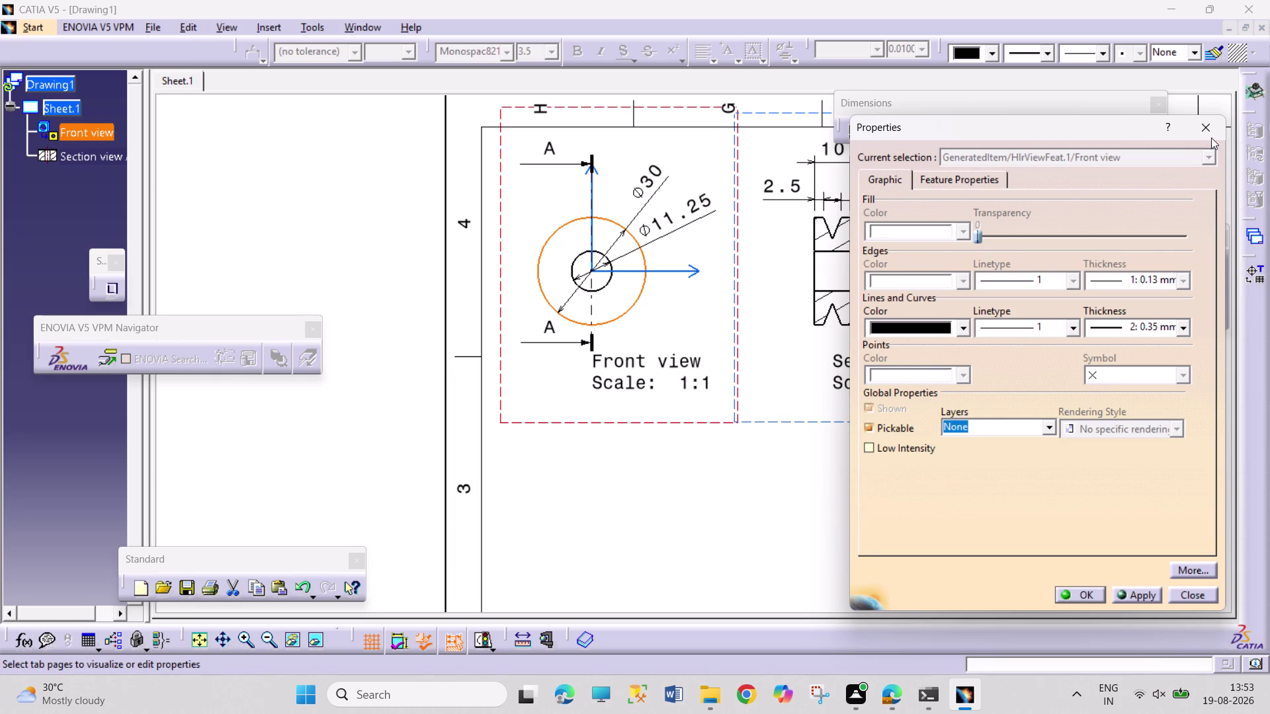
Turn on hidden lines, axes and center lines for the front view.
click(1209, 130)
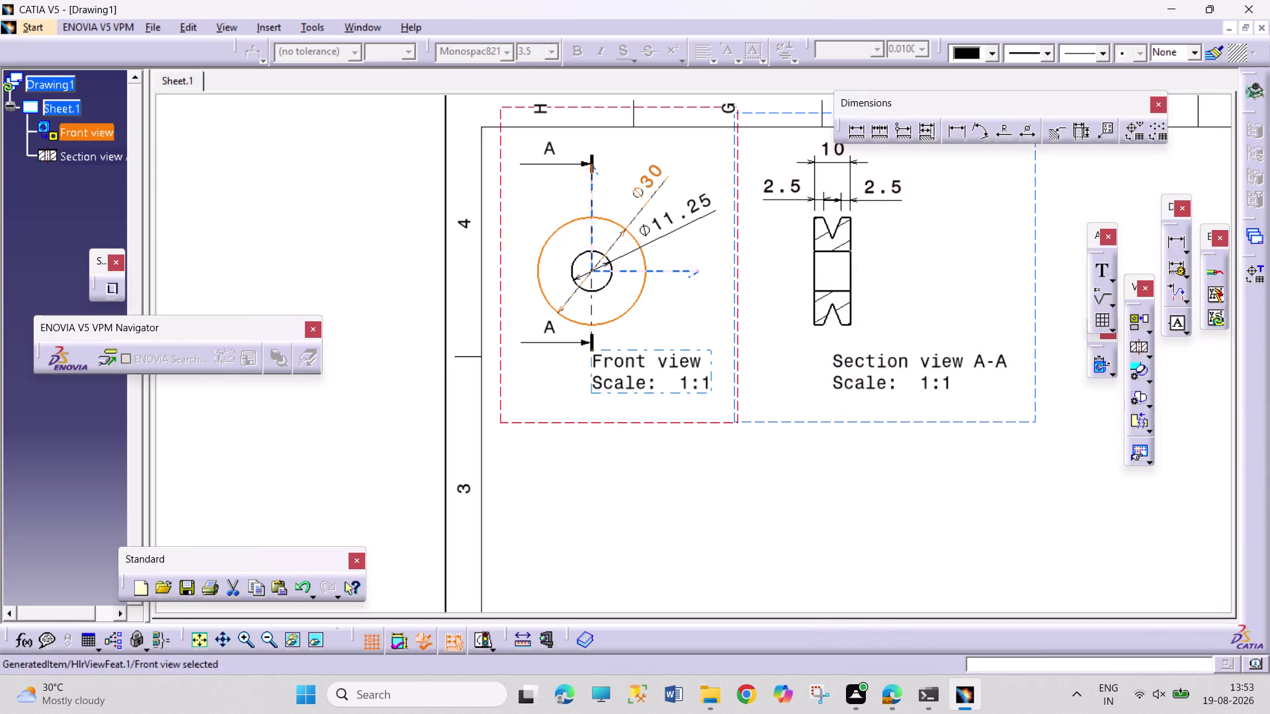
right_click(701, 424)
click(807, 166)
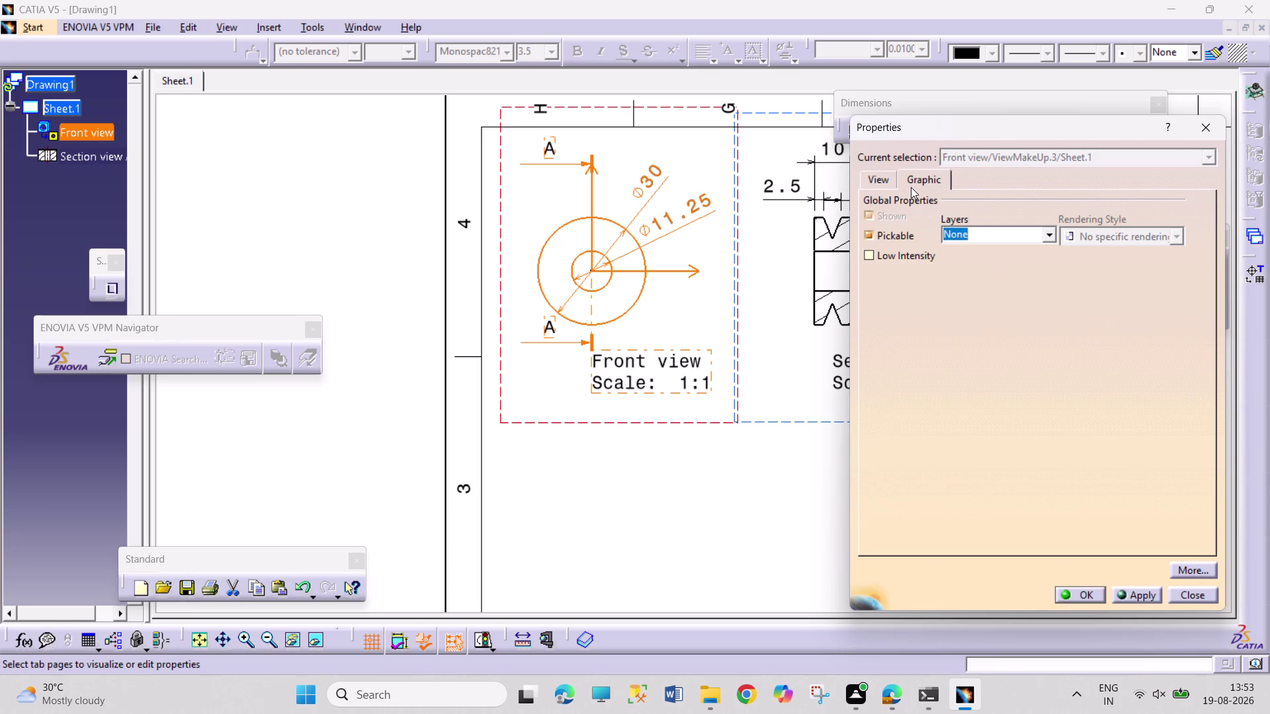
click(911, 187)
click(872, 184)
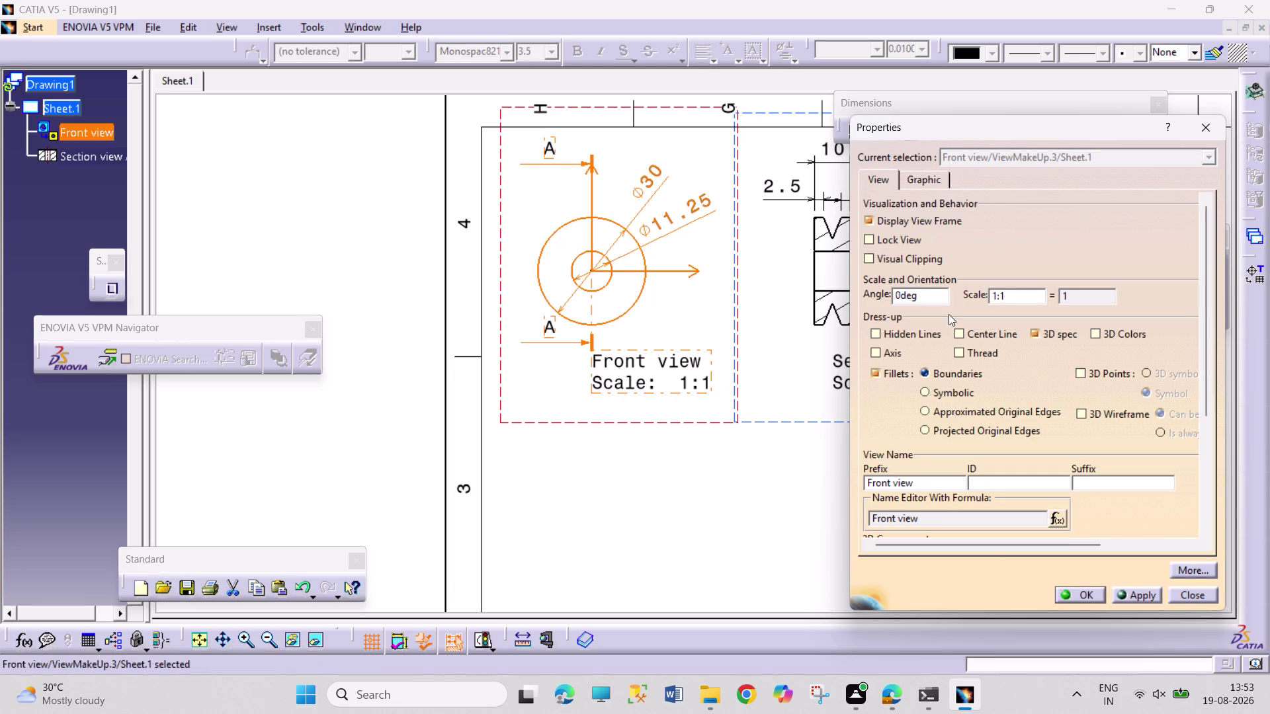
click(900, 337)
click(890, 356)
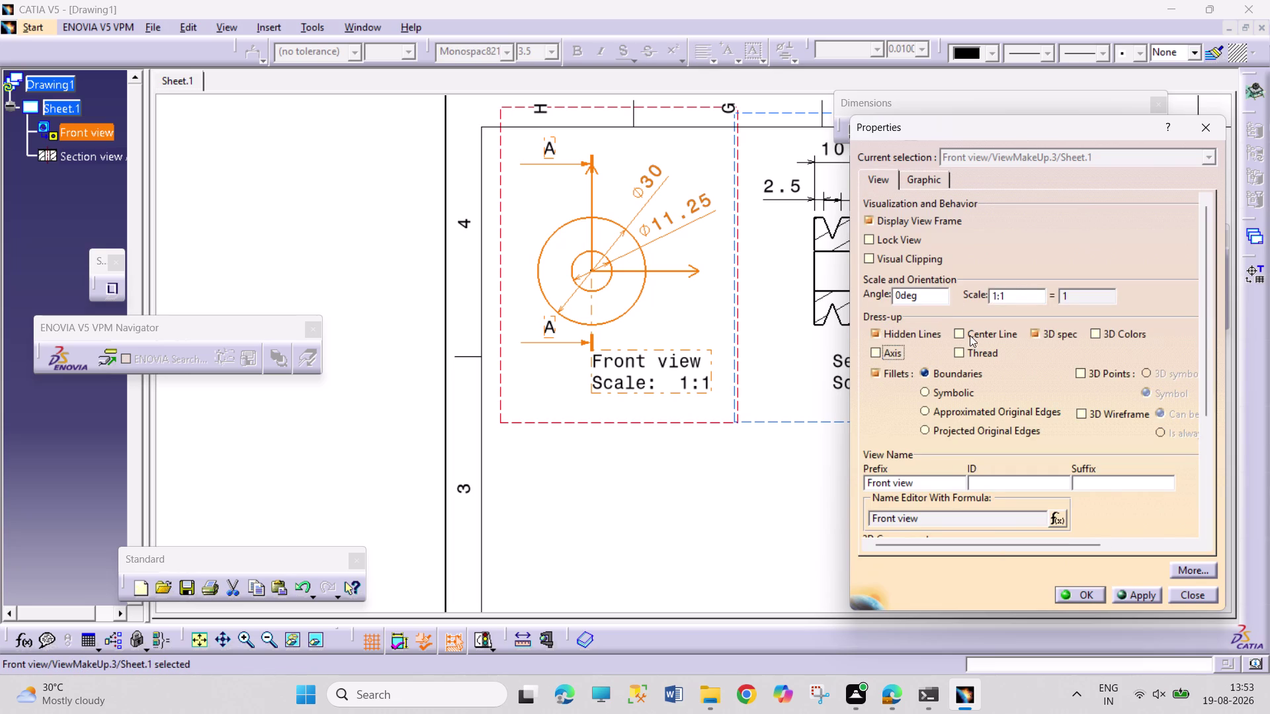
click(970, 336)
click(1084, 592)
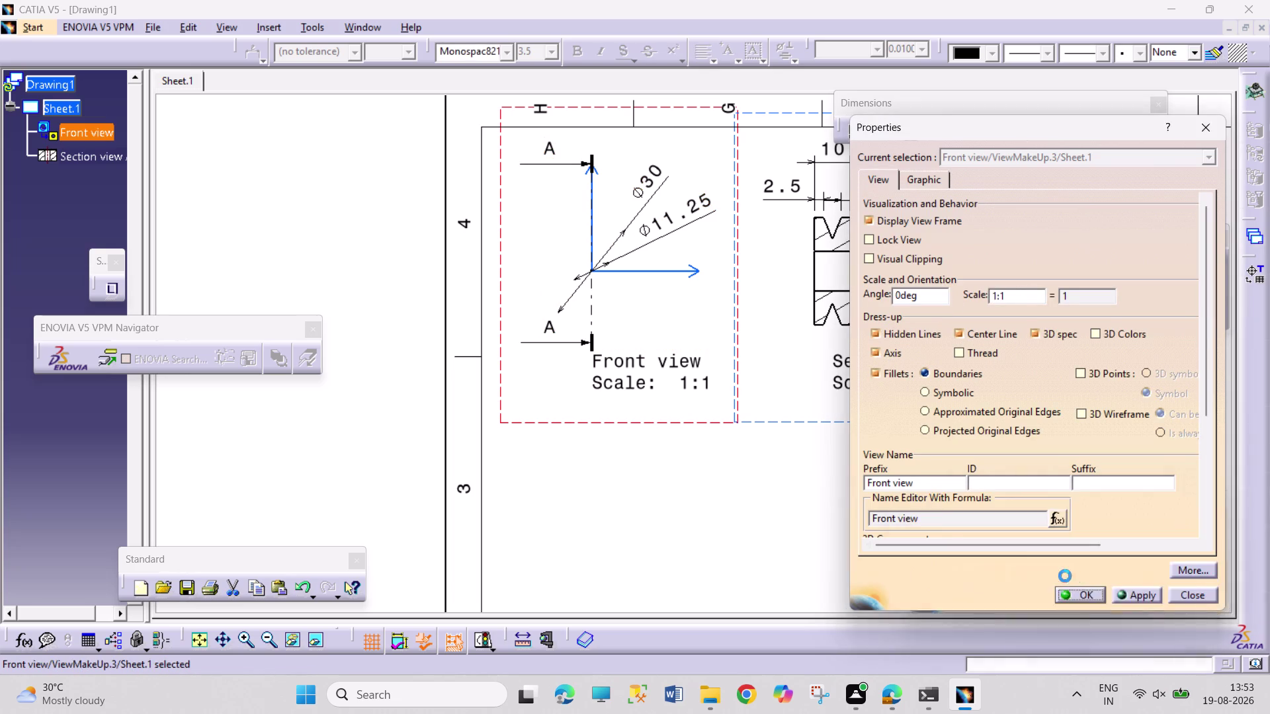
Give section view A-A axes and center lines, with hidden lines turned back off.
right_click(925, 423)
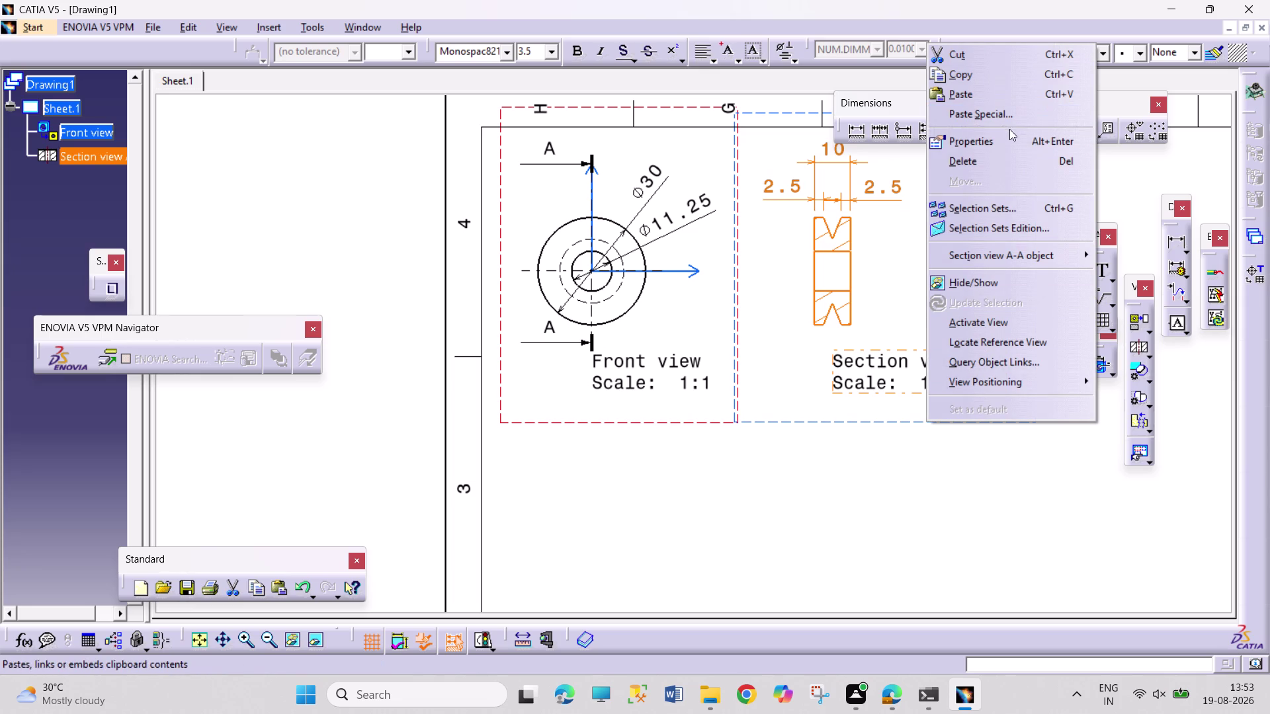
click(996, 143)
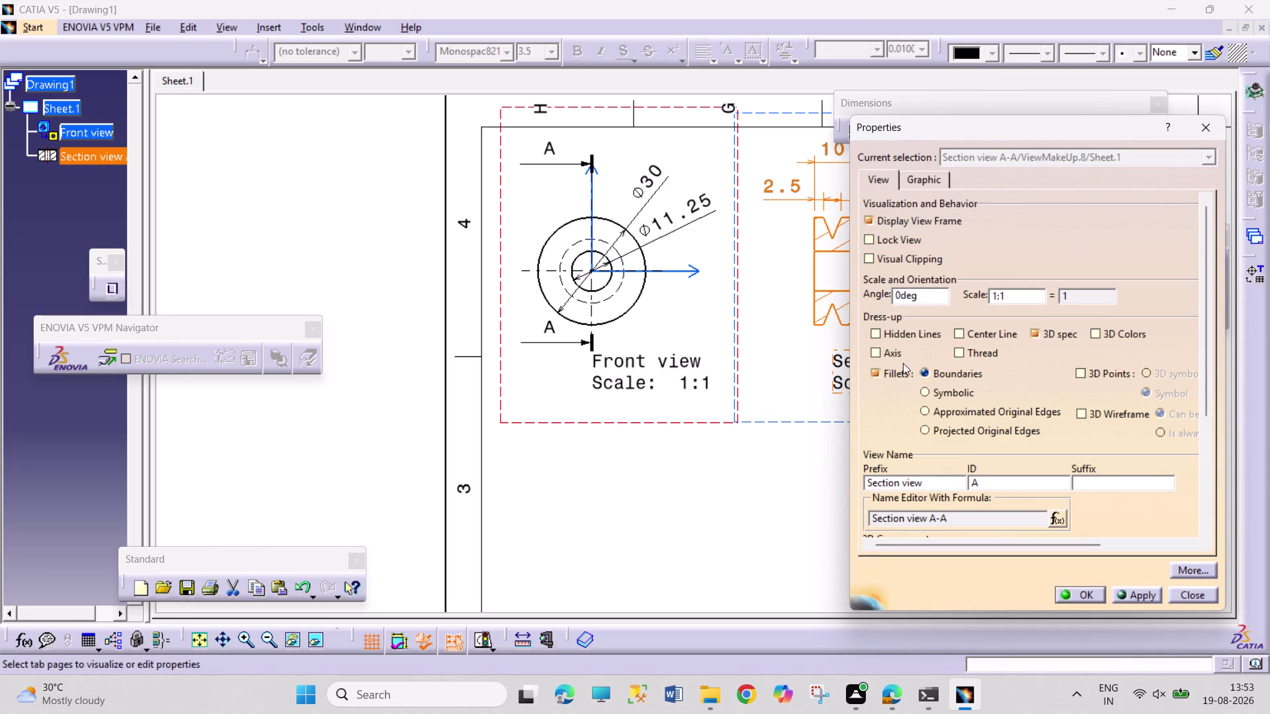
click(903, 335)
click(894, 356)
click(998, 330)
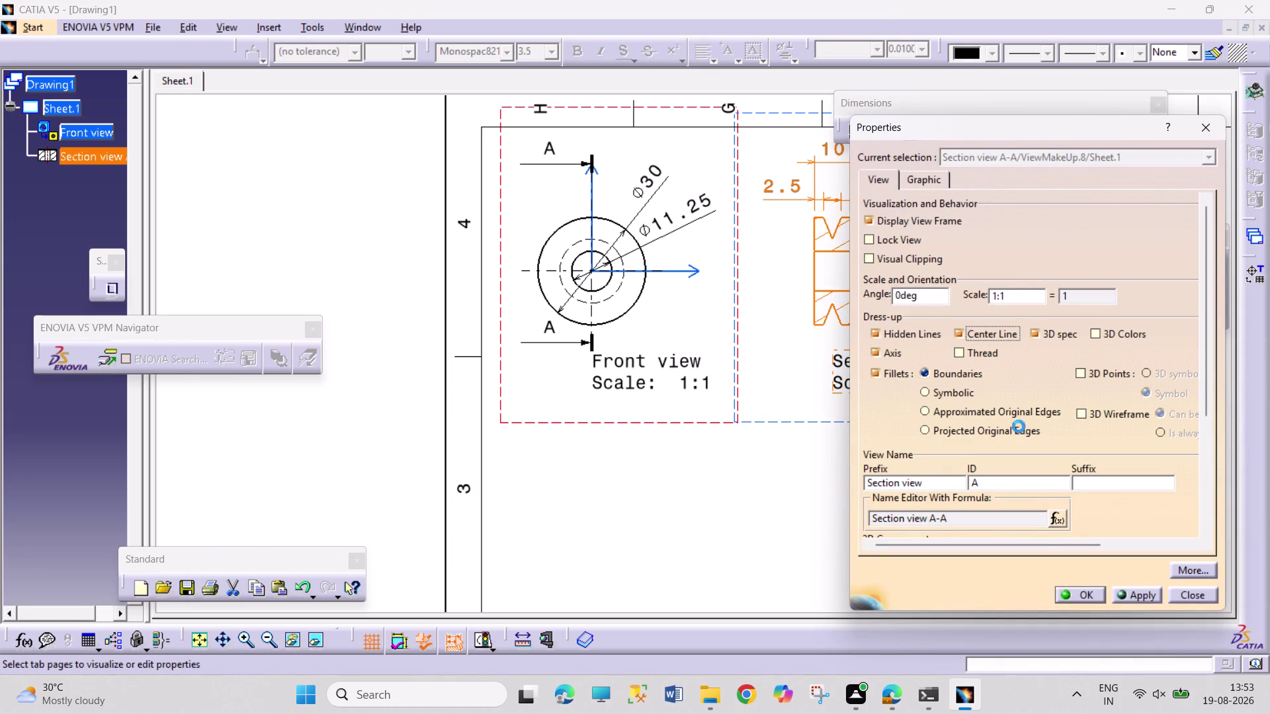
click(1086, 599)
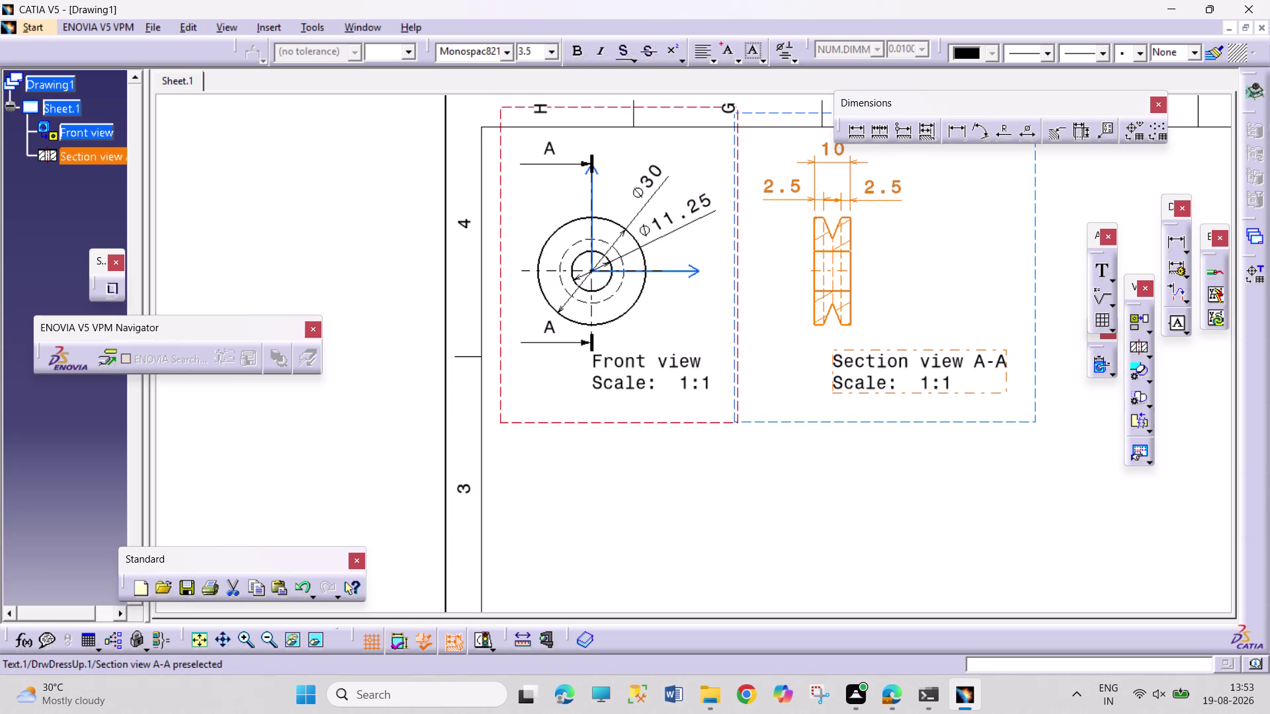
right_click(923, 422)
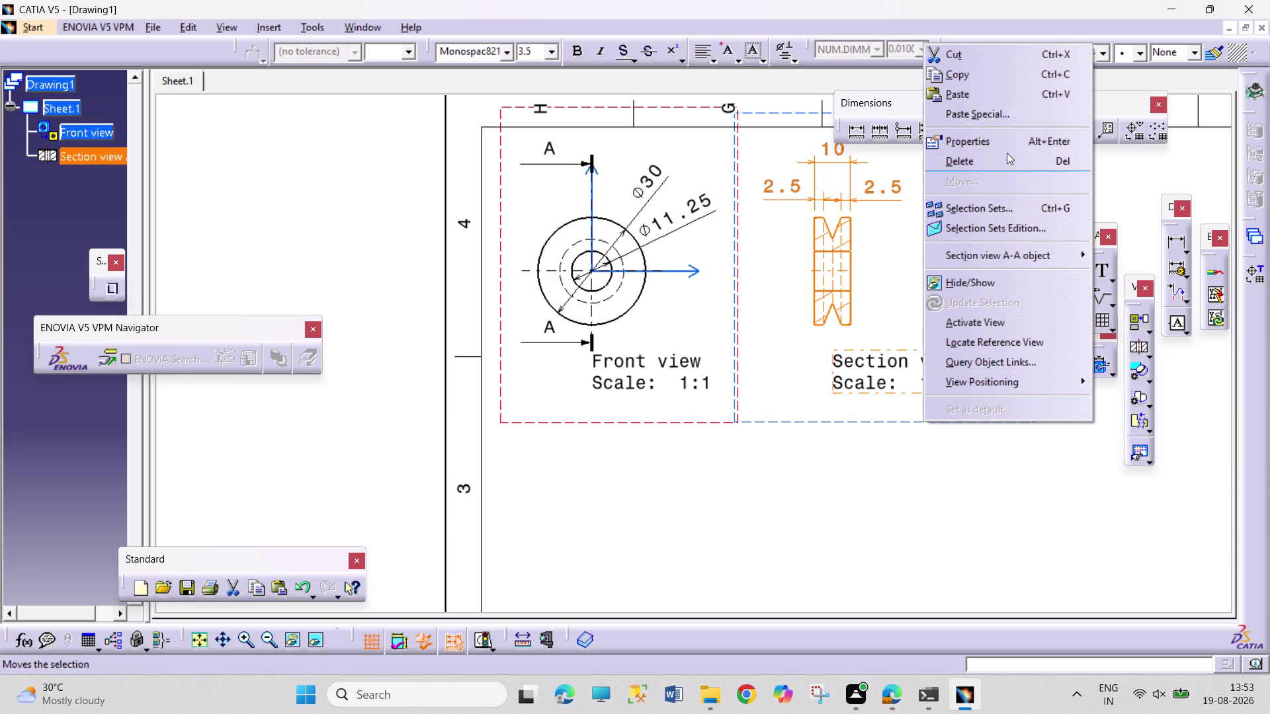
click(1006, 145)
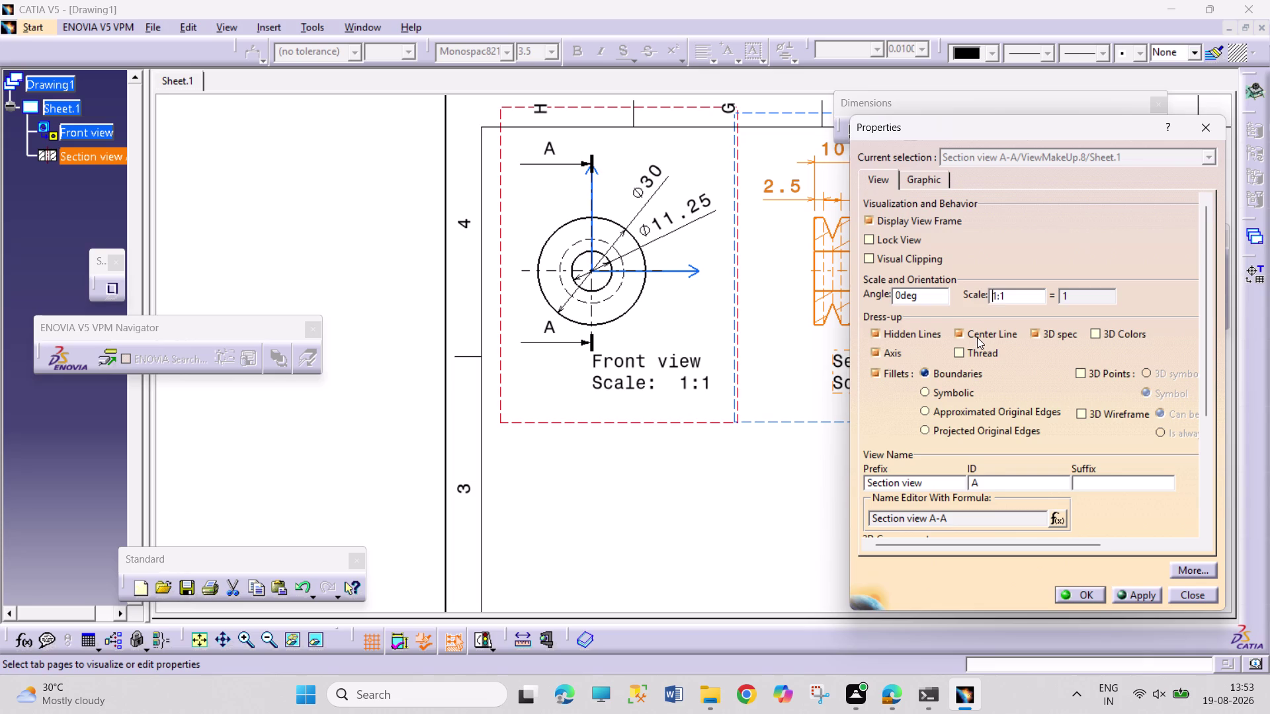
click(915, 339)
click(1082, 599)
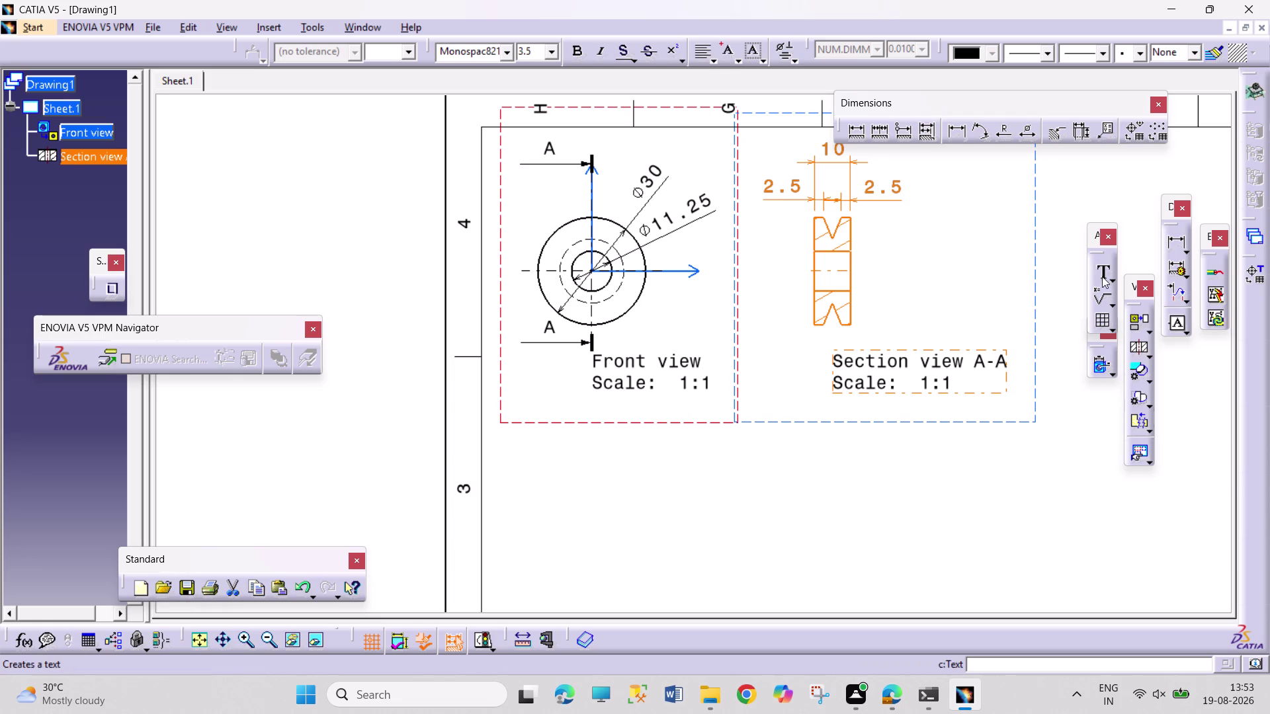
Add a trial 45° angle dimension across the groove flanks.
click(986, 133)
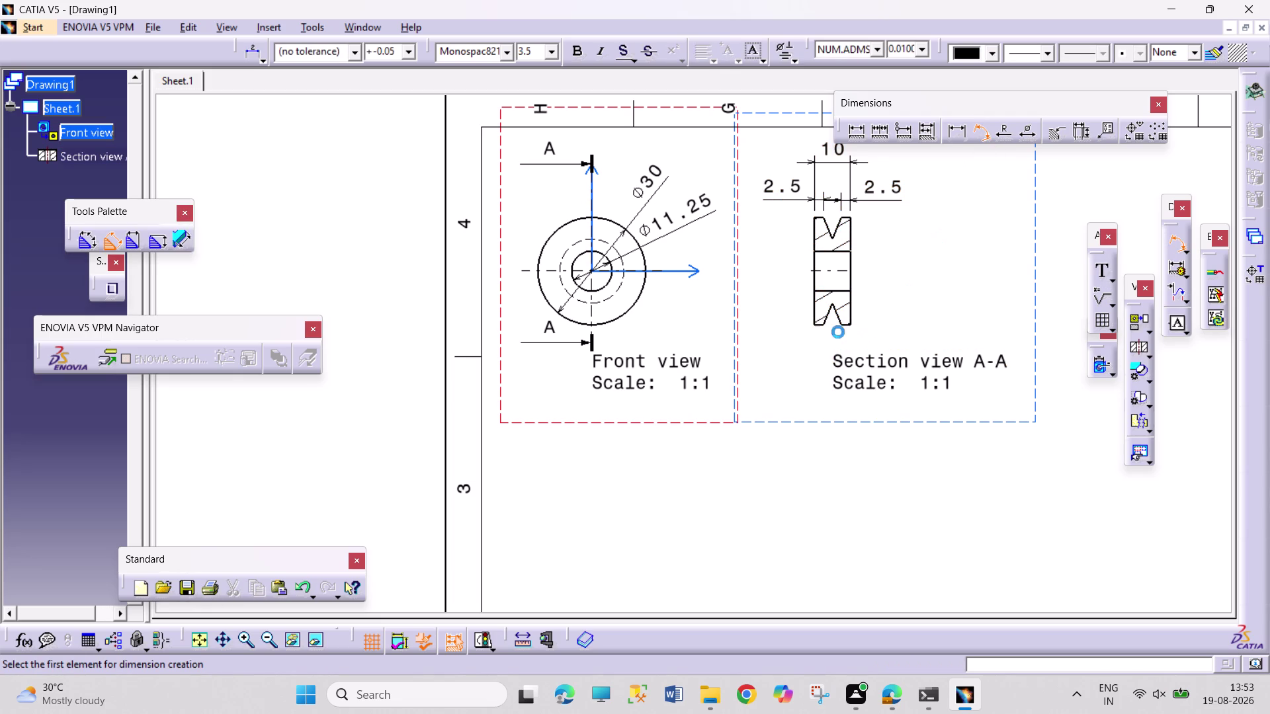
click(827, 319)
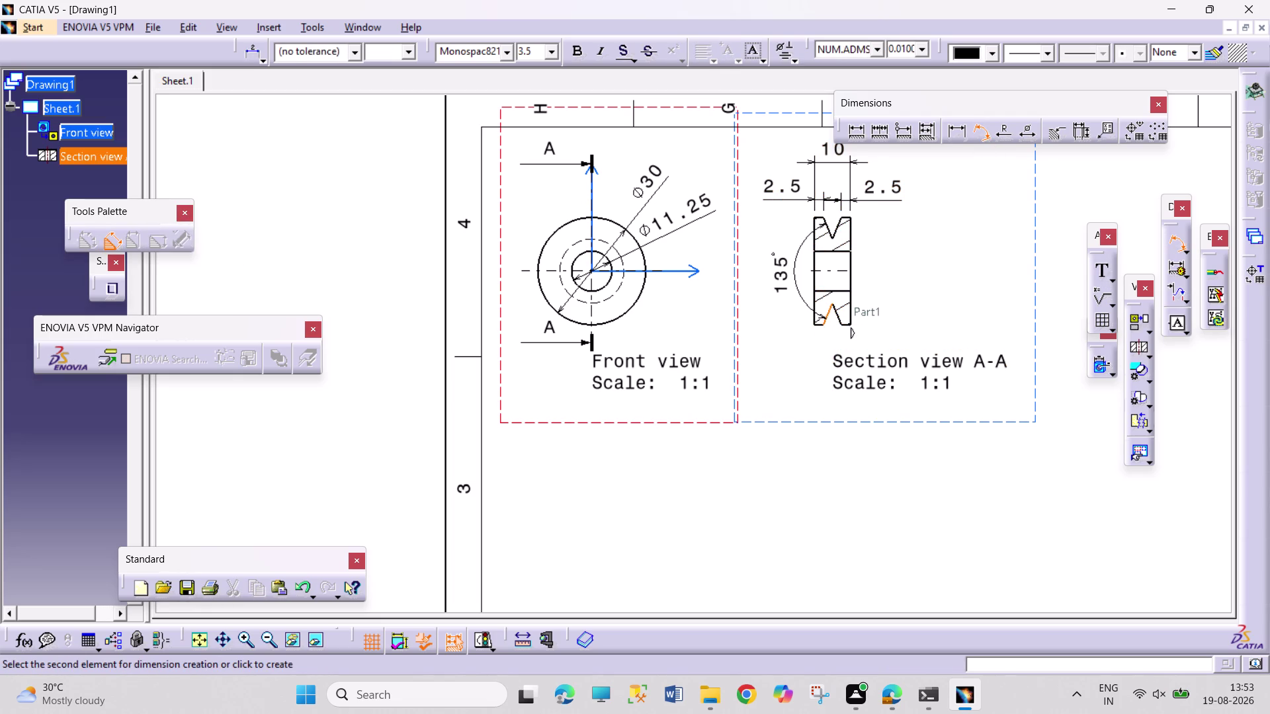
click(838, 322)
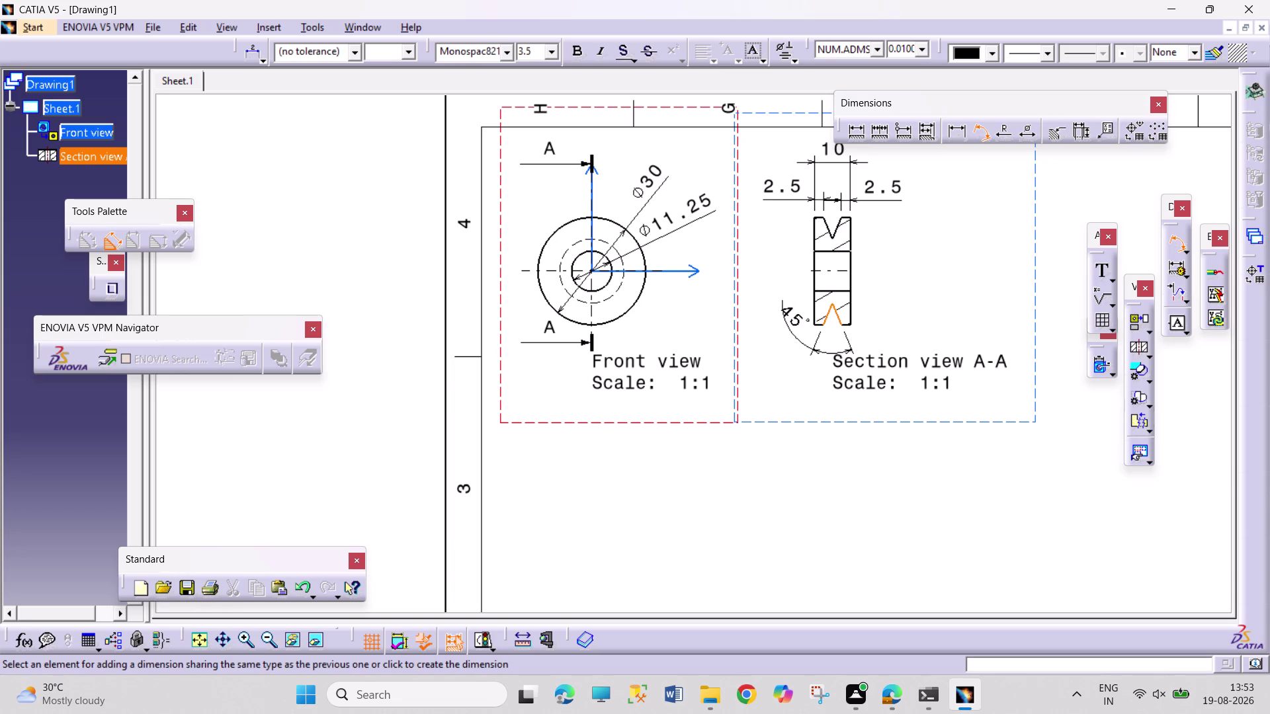
click(854, 347)
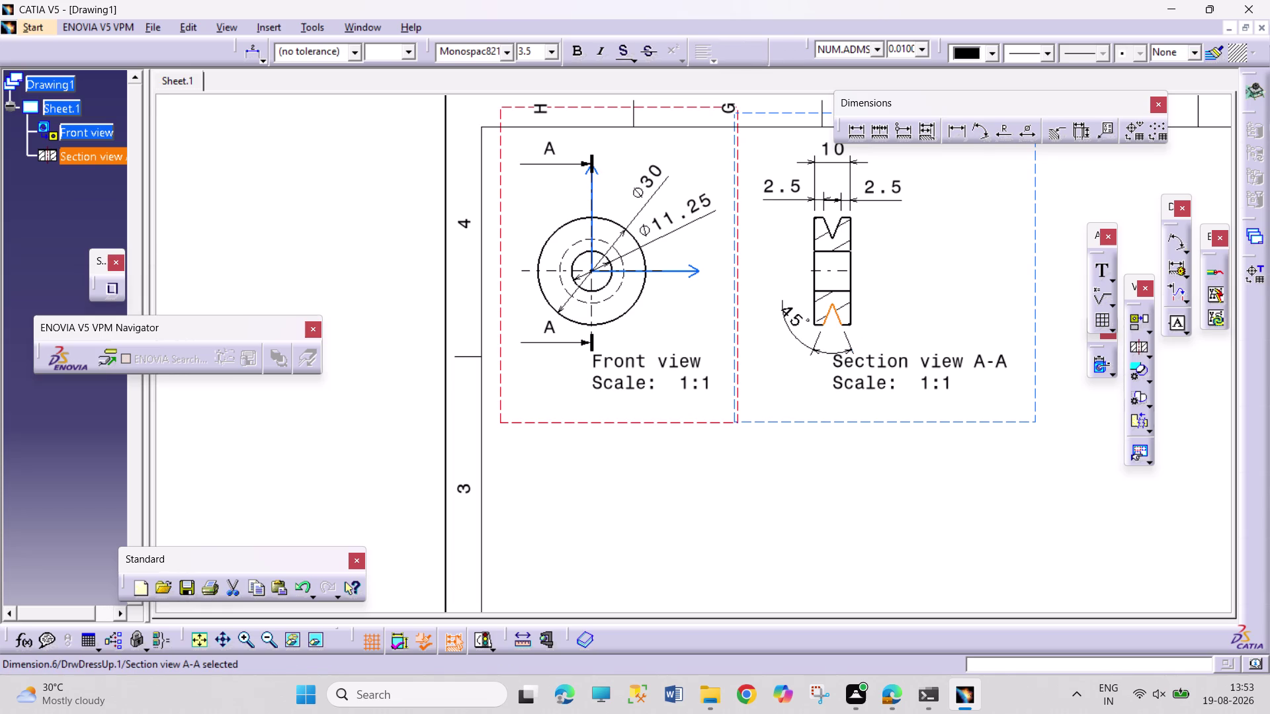
click(828, 452)
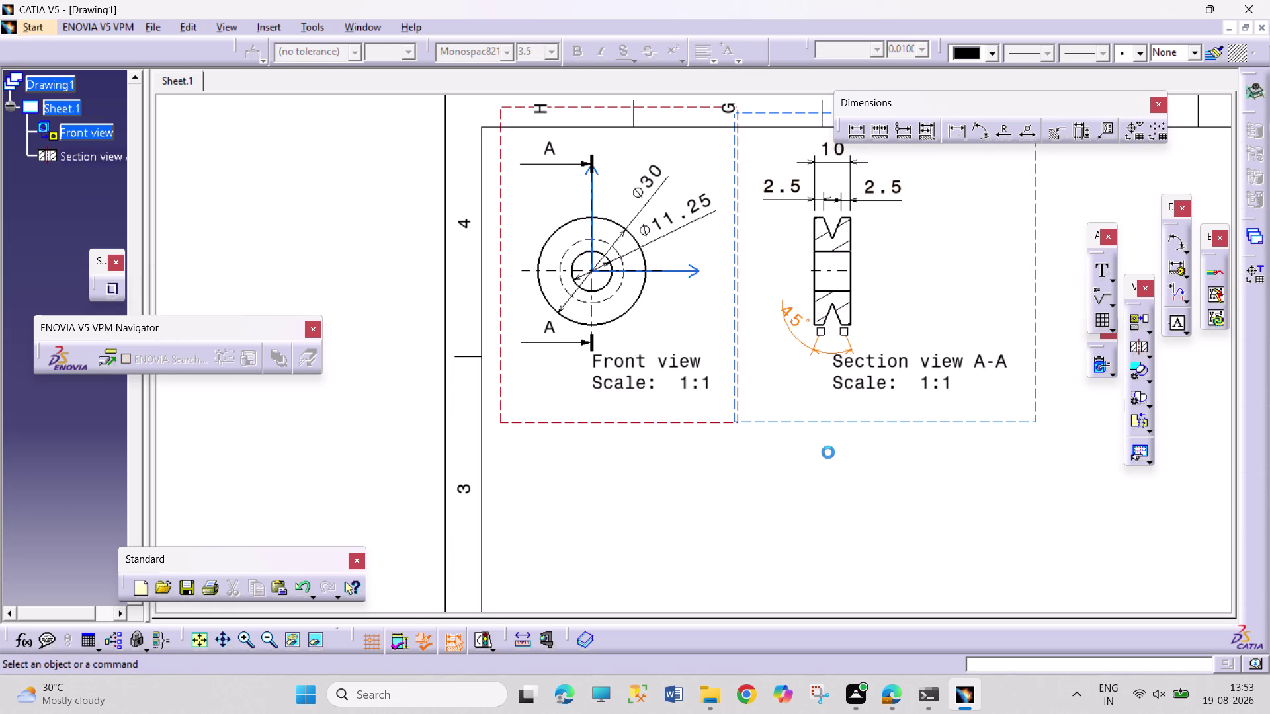
middle_drag(835, 511, 825, 401)
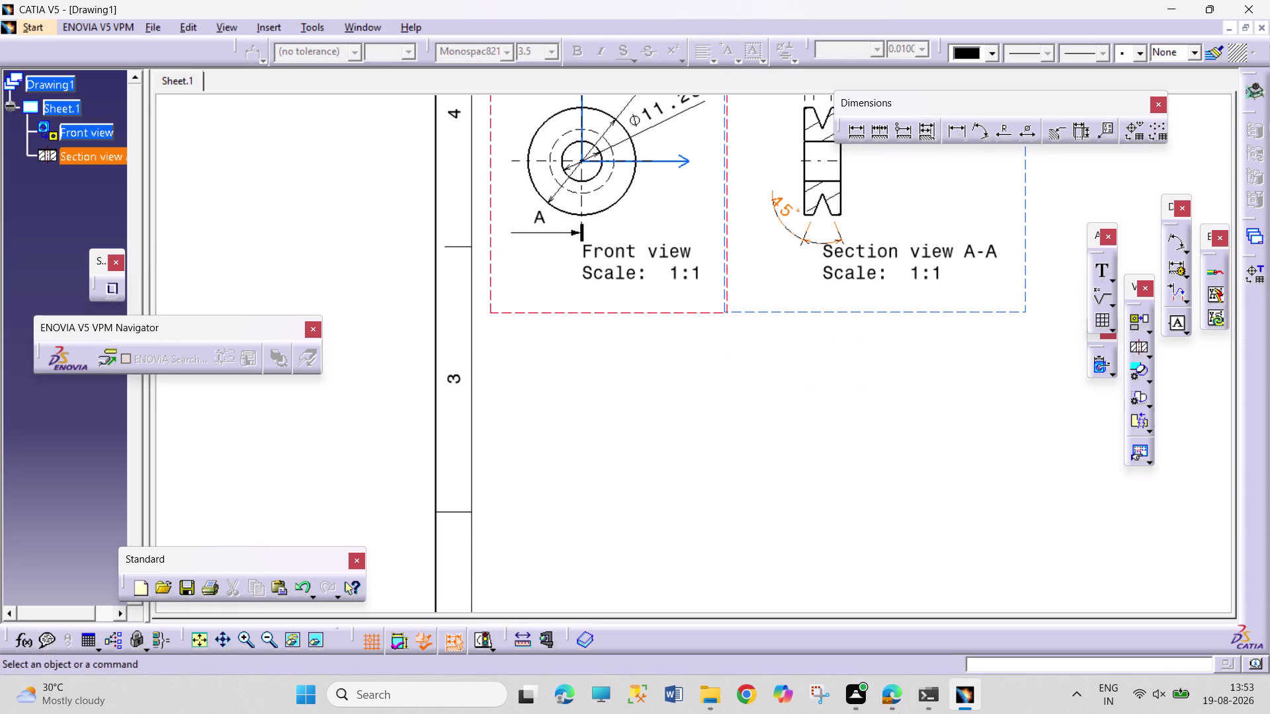
Delete the 45° angle and the 10 width dimensions.
right_click(782, 203)
click(841, 326)
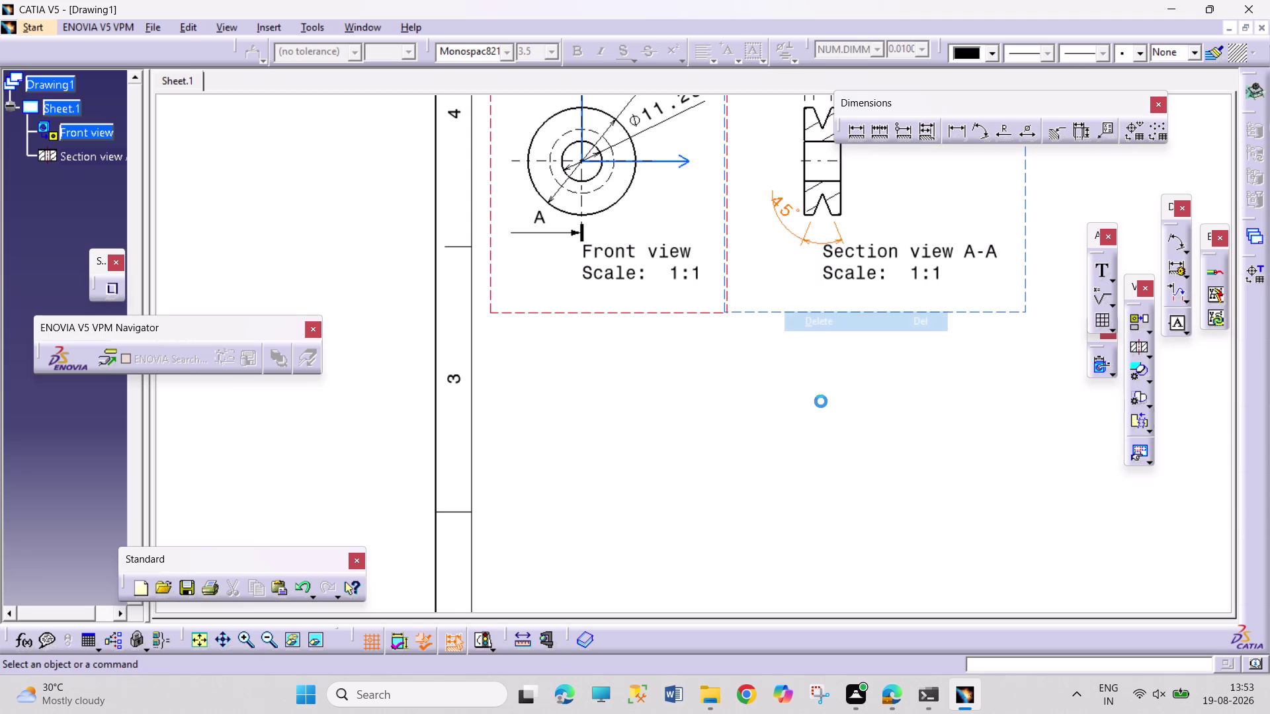
middle_drag(821, 402, 794, 631)
right_click(801, 269)
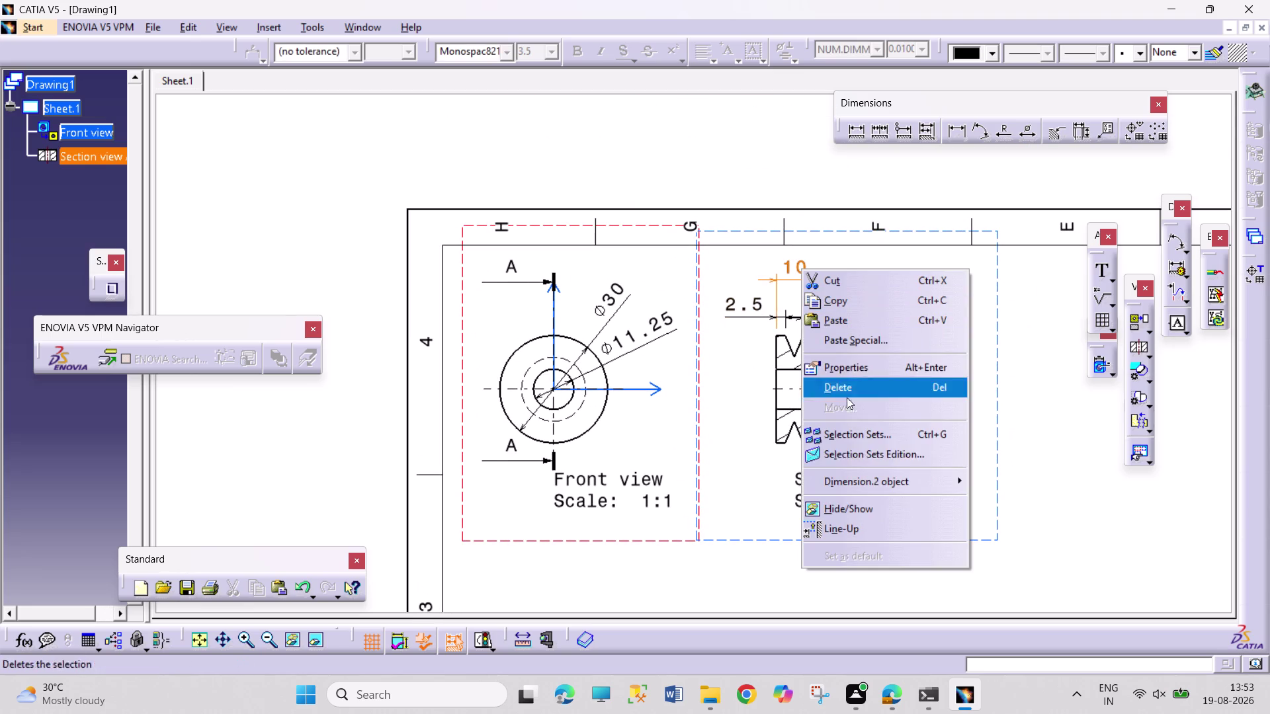
click(856, 386)
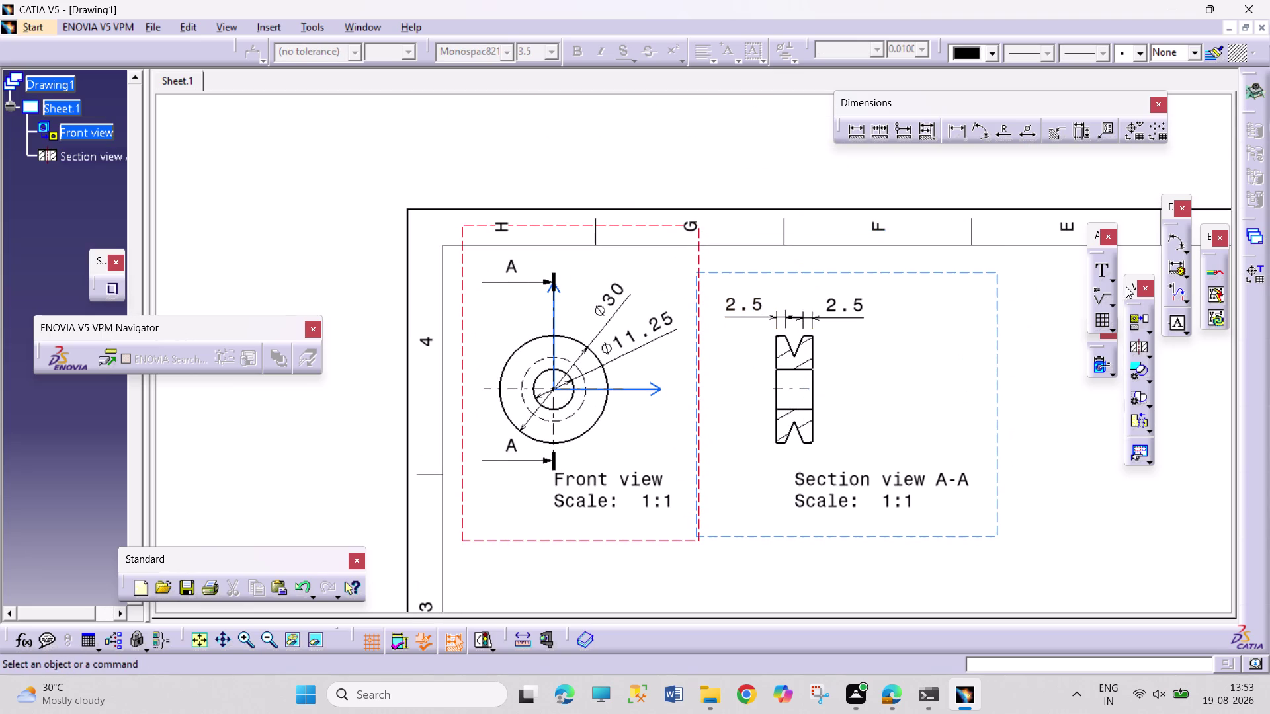
drag(962, 130, 959, 136)
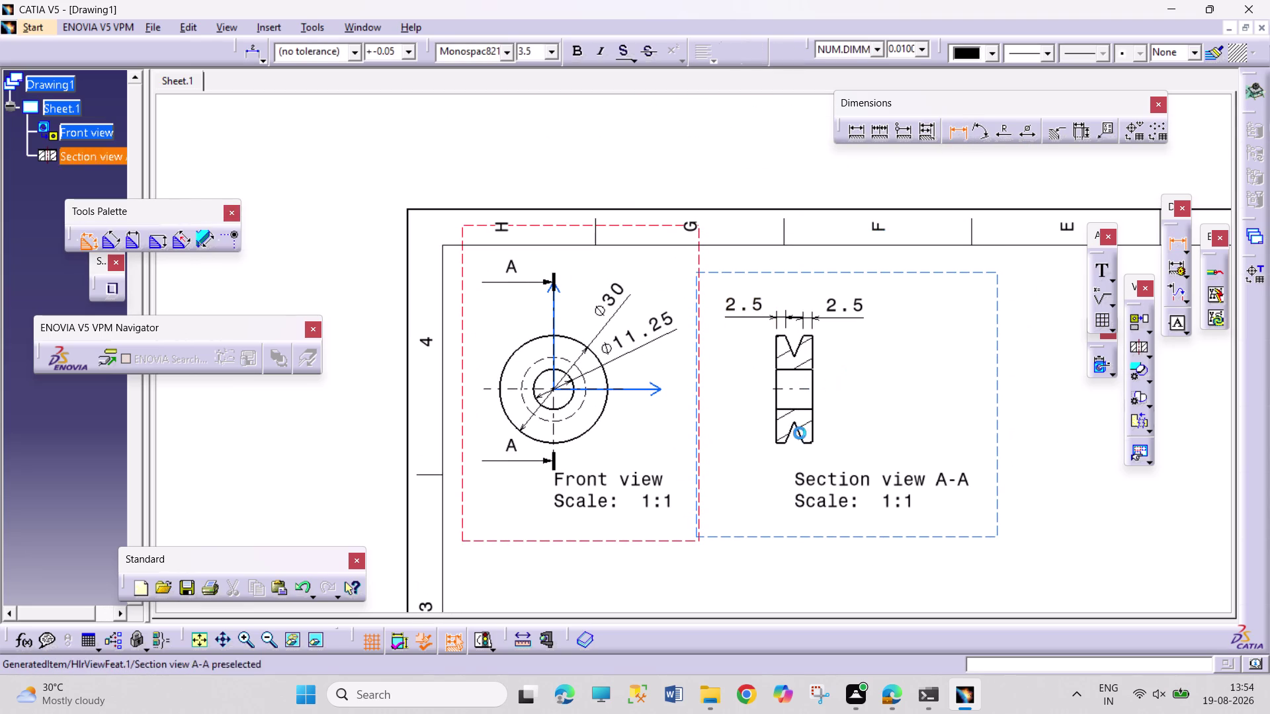
Place a 45° angle dimension above the groove flanks in section A-A.
click(778, 425)
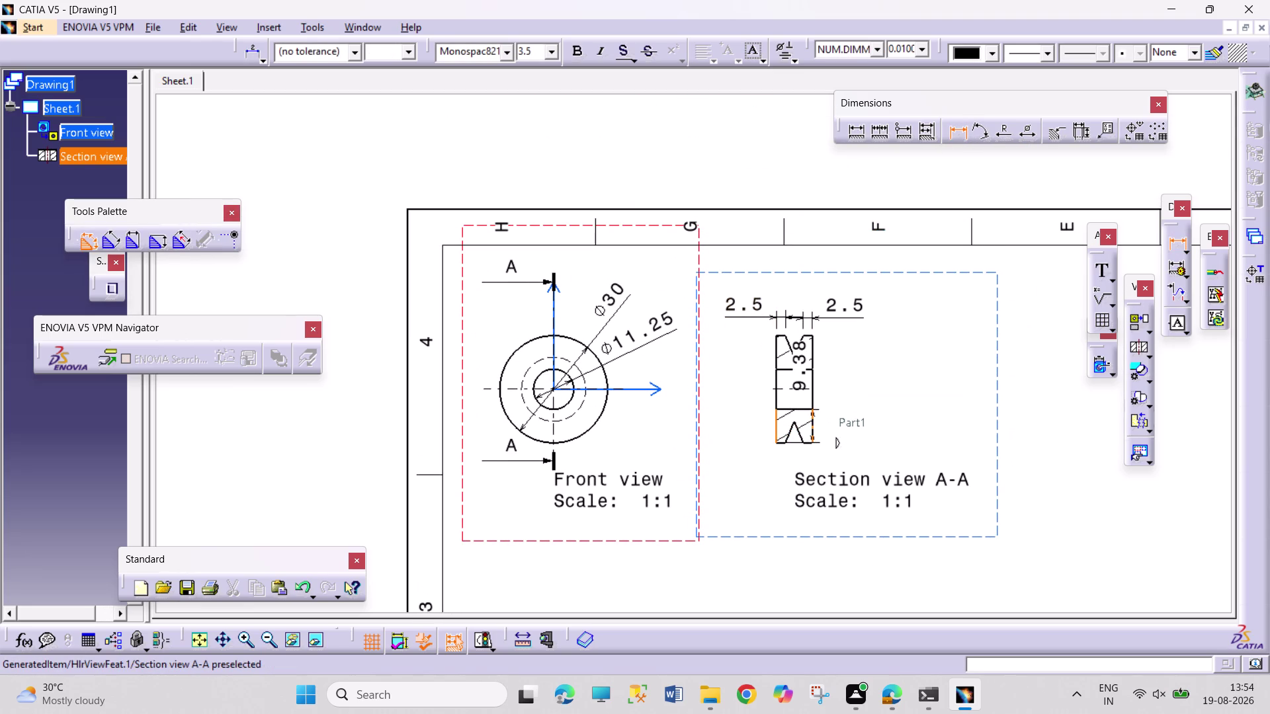
click(812, 429)
click(834, 466)
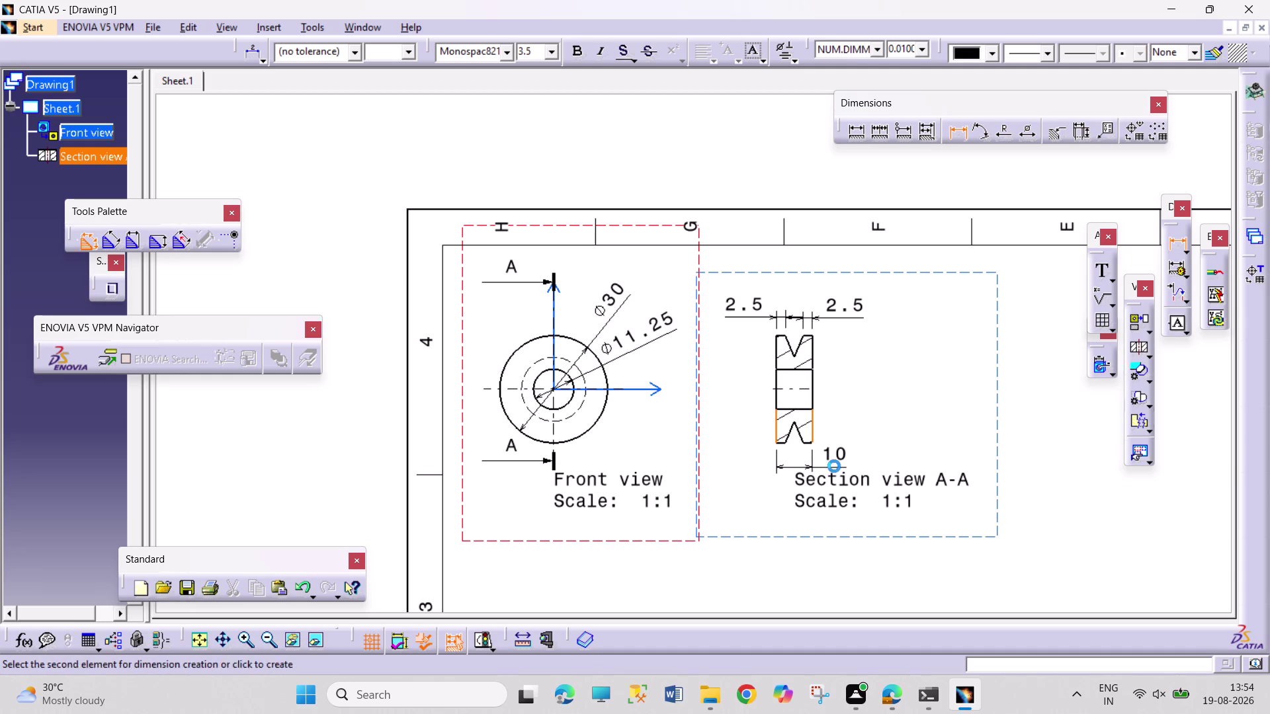
click(977, 133)
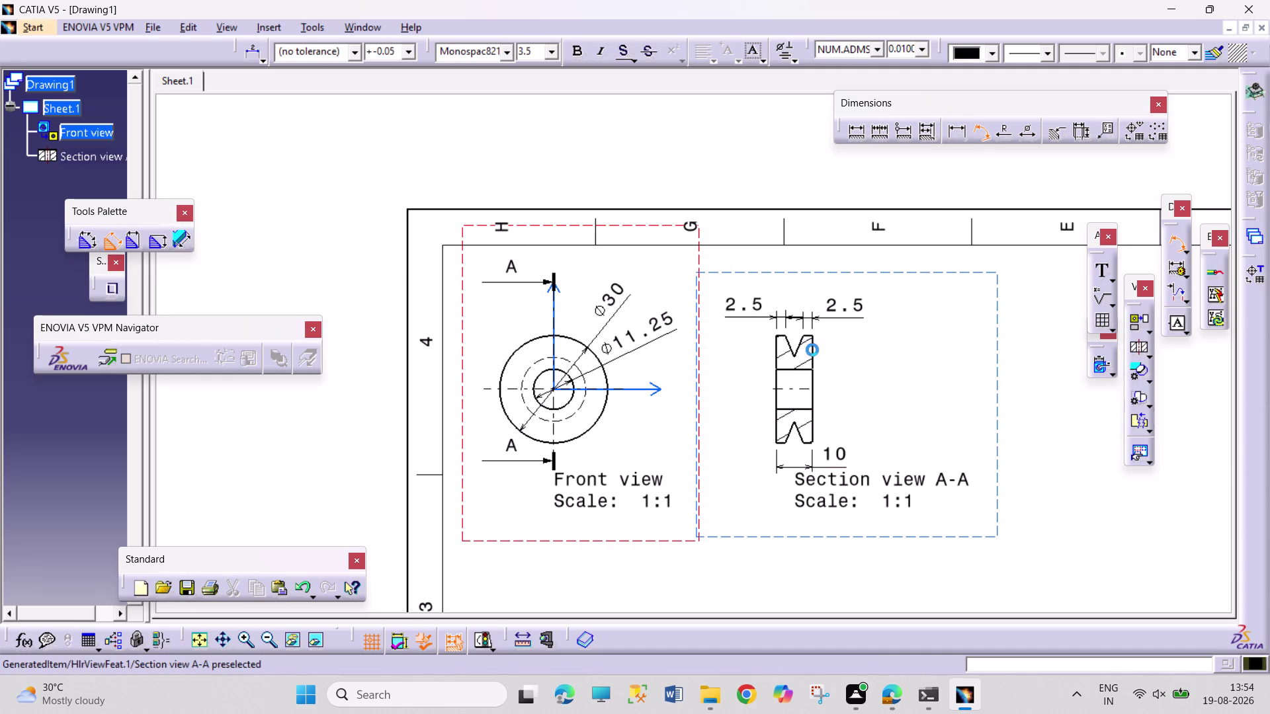
click(791, 345)
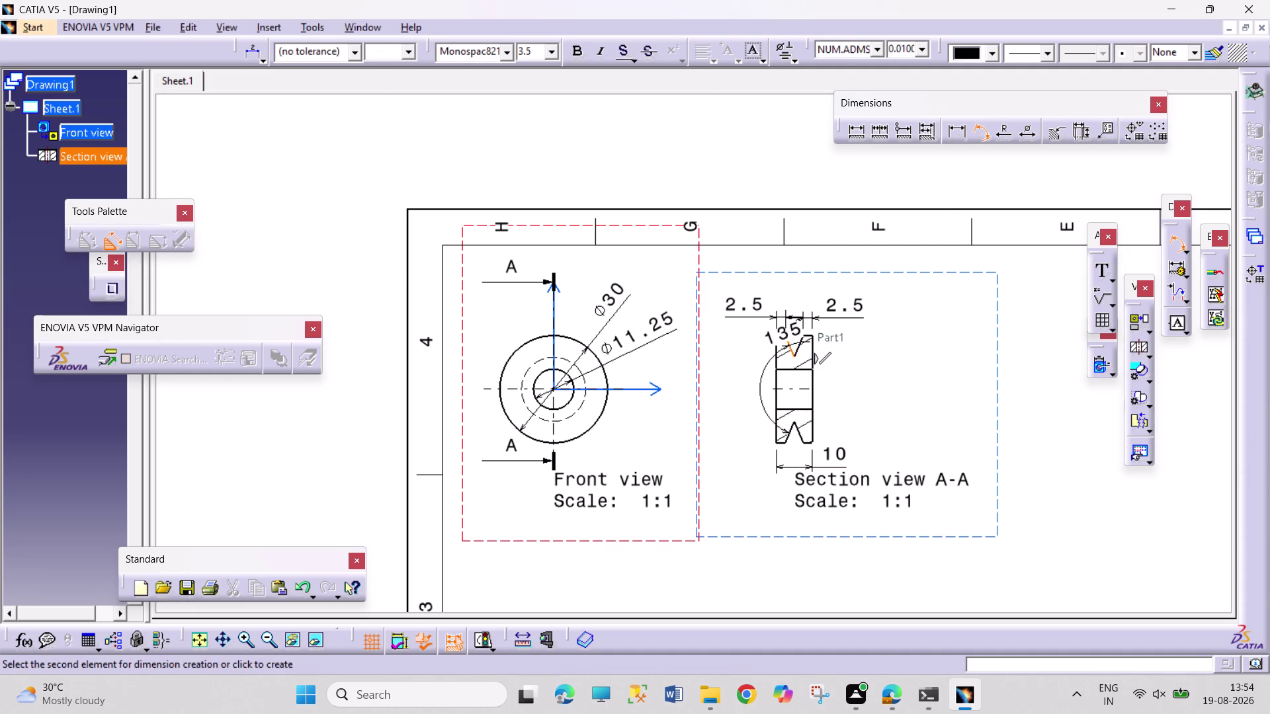
click(800, 347)
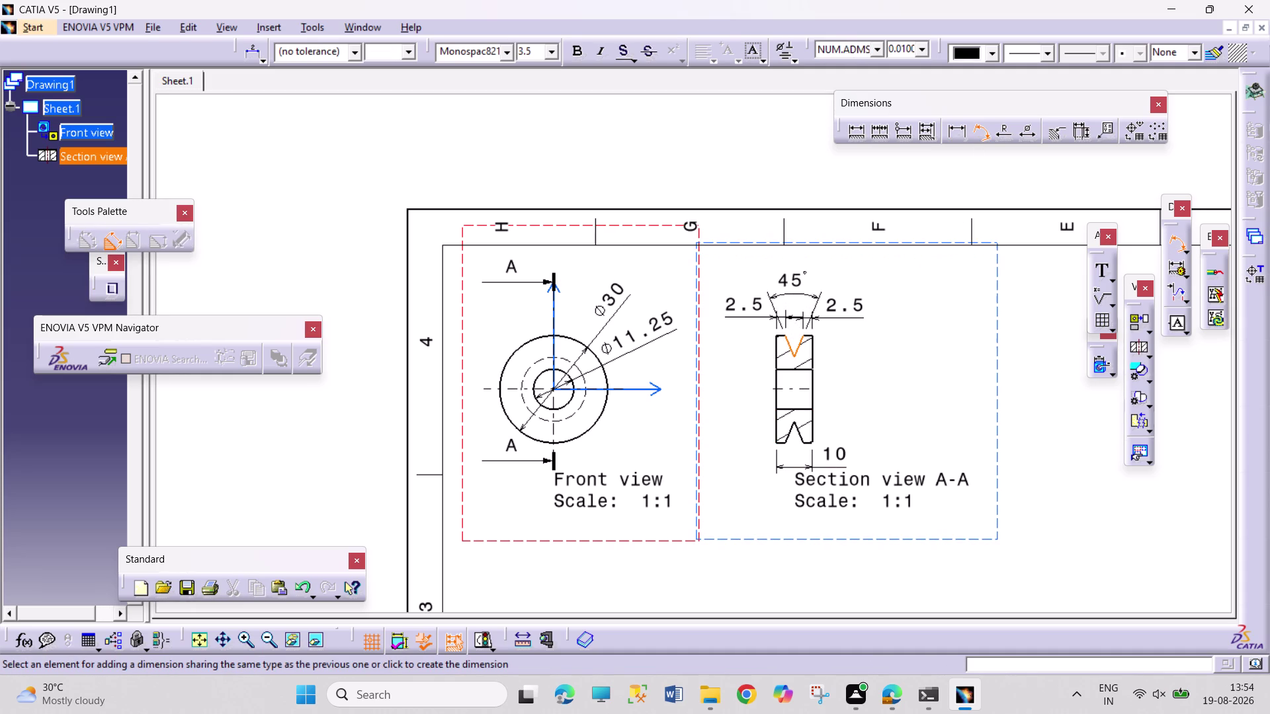
click(796, 291)
Update the drawing annotations and fit the whole sheet in the window.
middle_drag(901, 430, 911, 278)
middle_drag(943, 469, 906, 298)
scroll(up, 3)
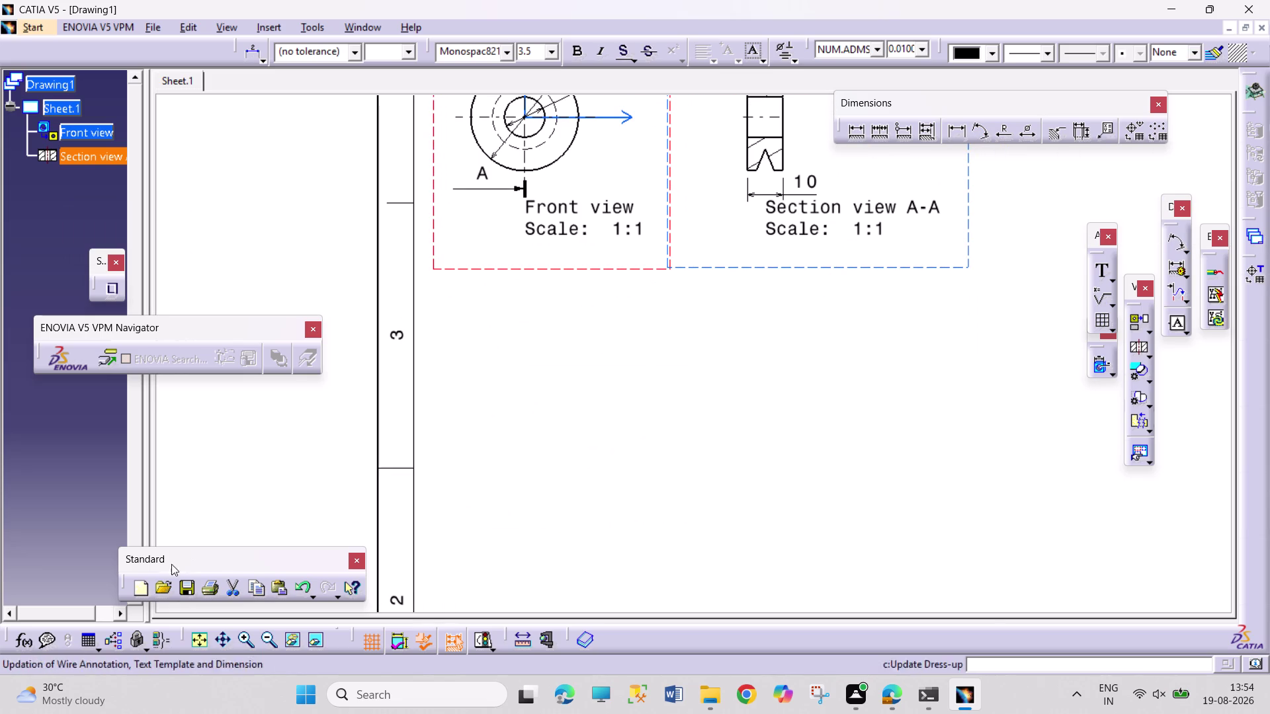
click(206, 647)
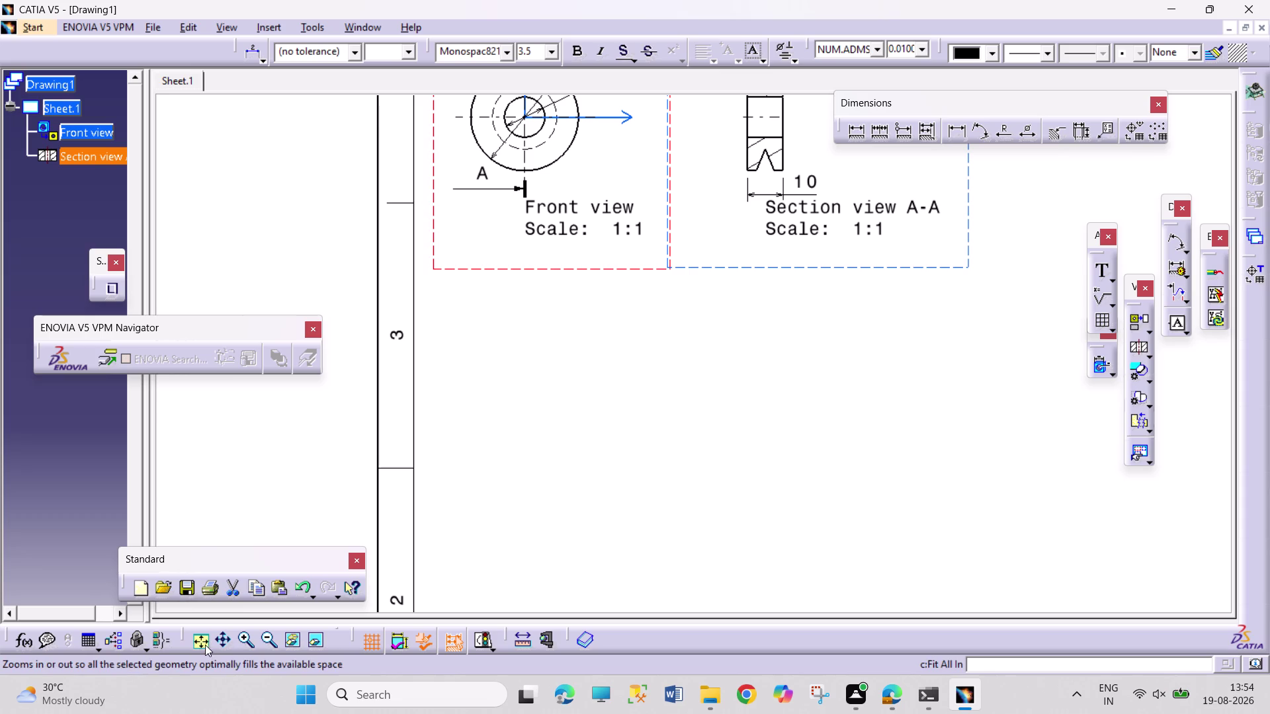
click(575, 441)
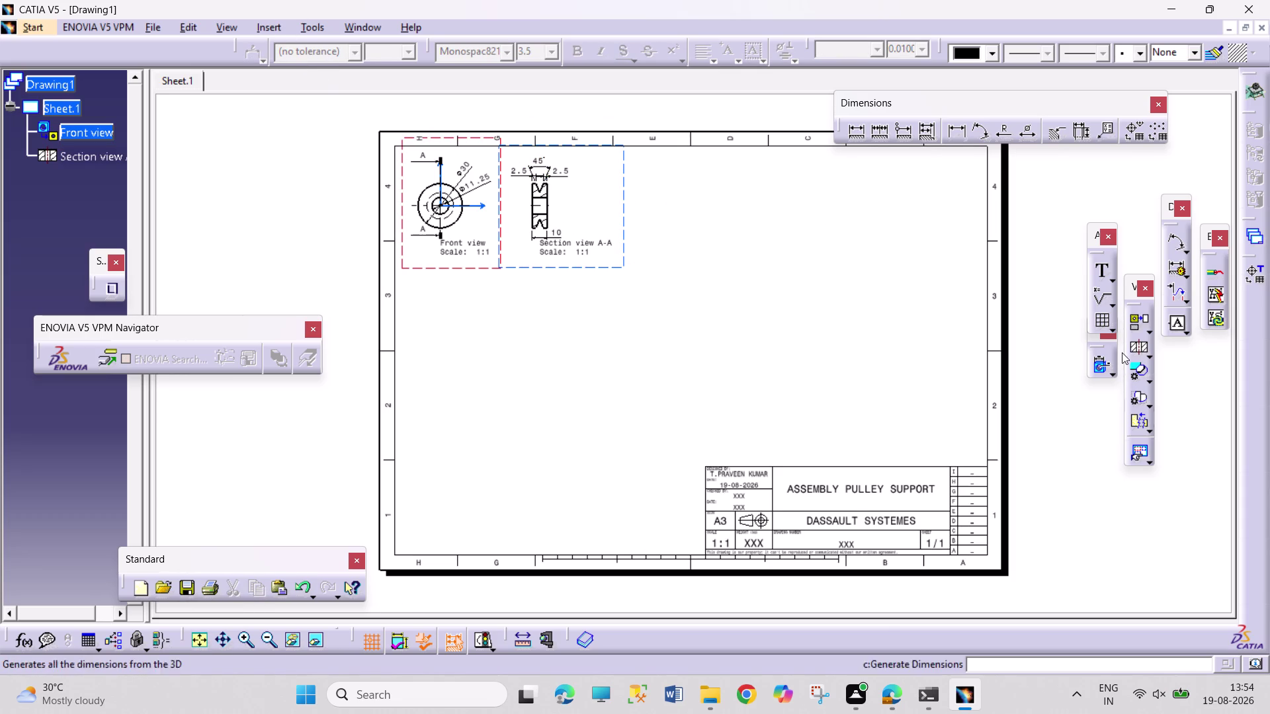
Generate a front view from the BUSHING part's end face.
click(1150, 329)
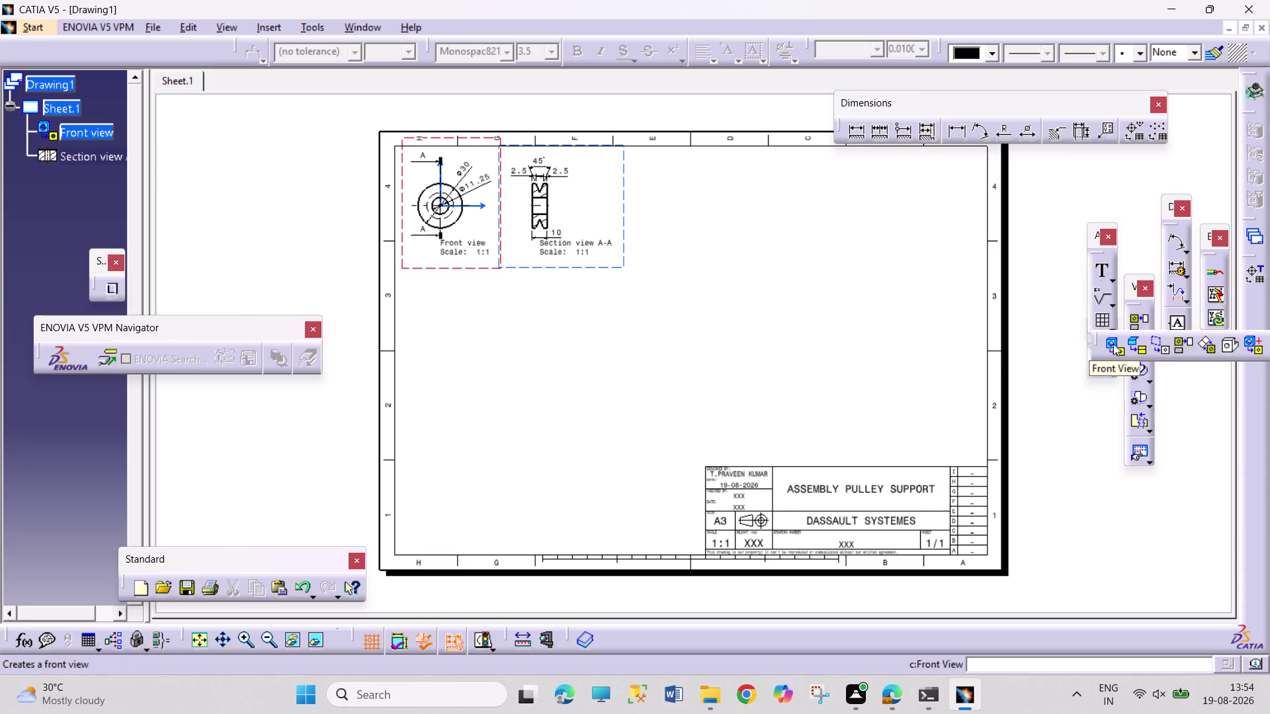
click(1113, 344)
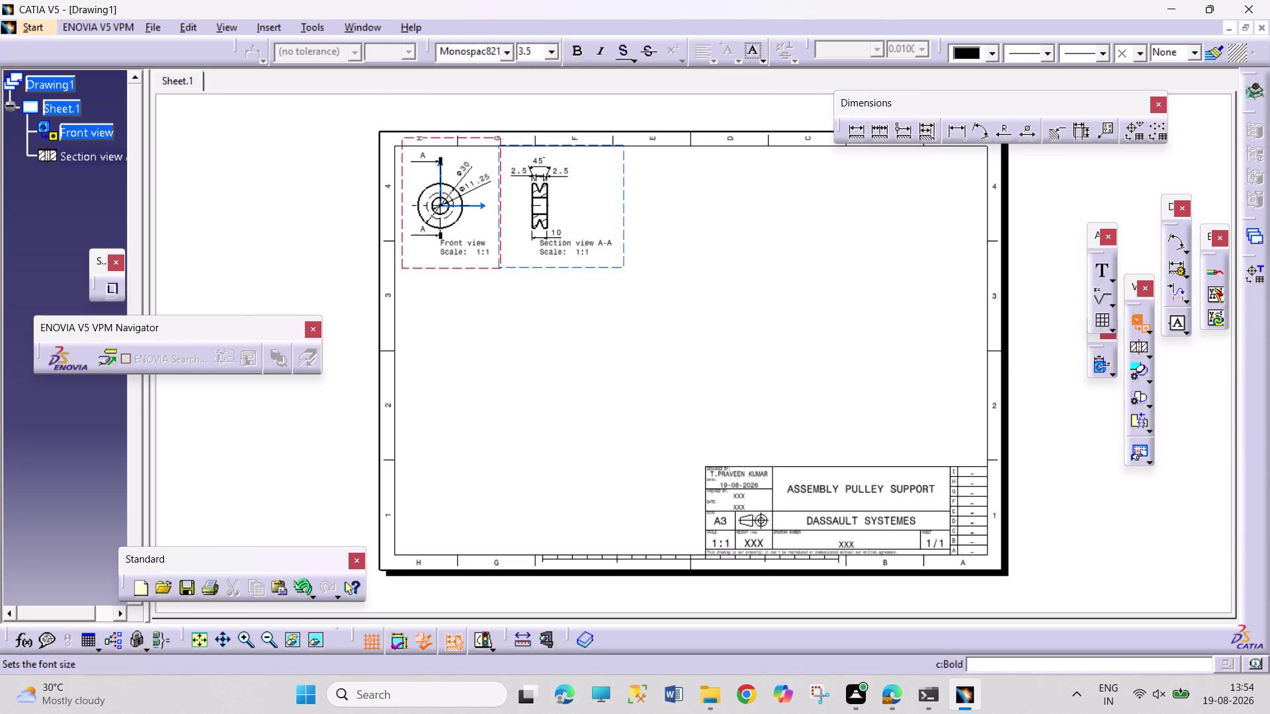
click(356, 32)
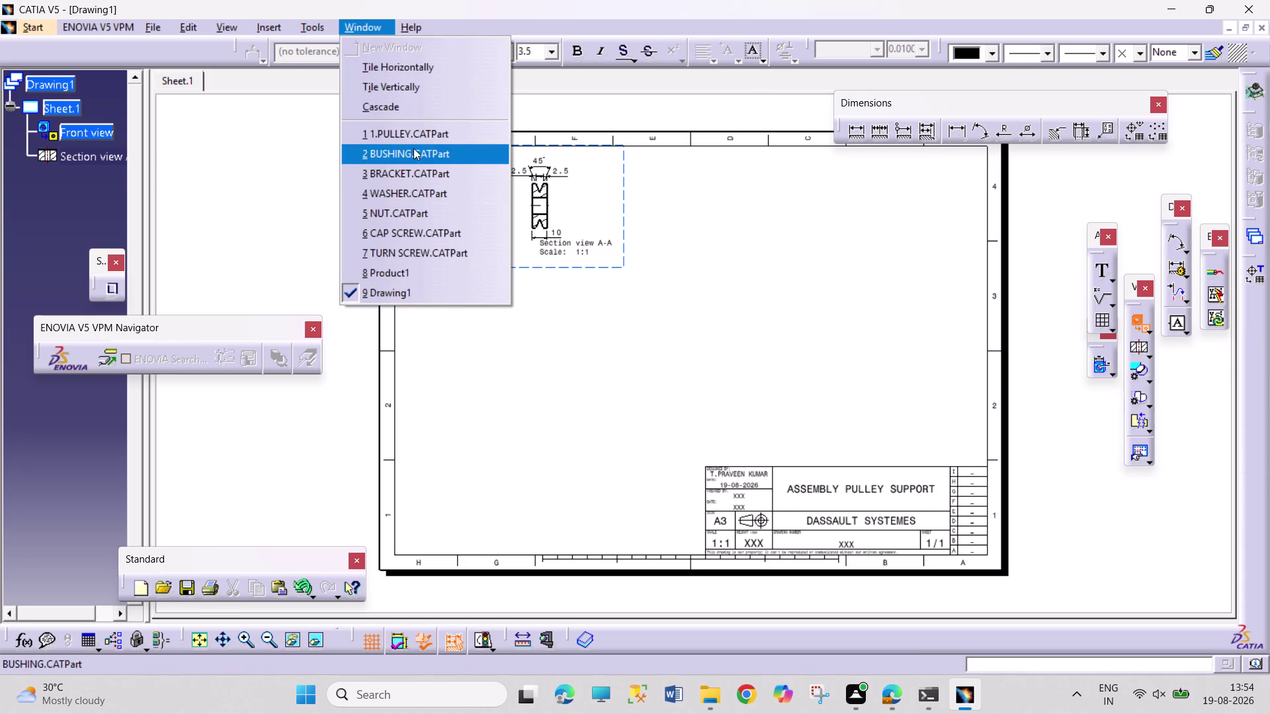
click(414, 148)
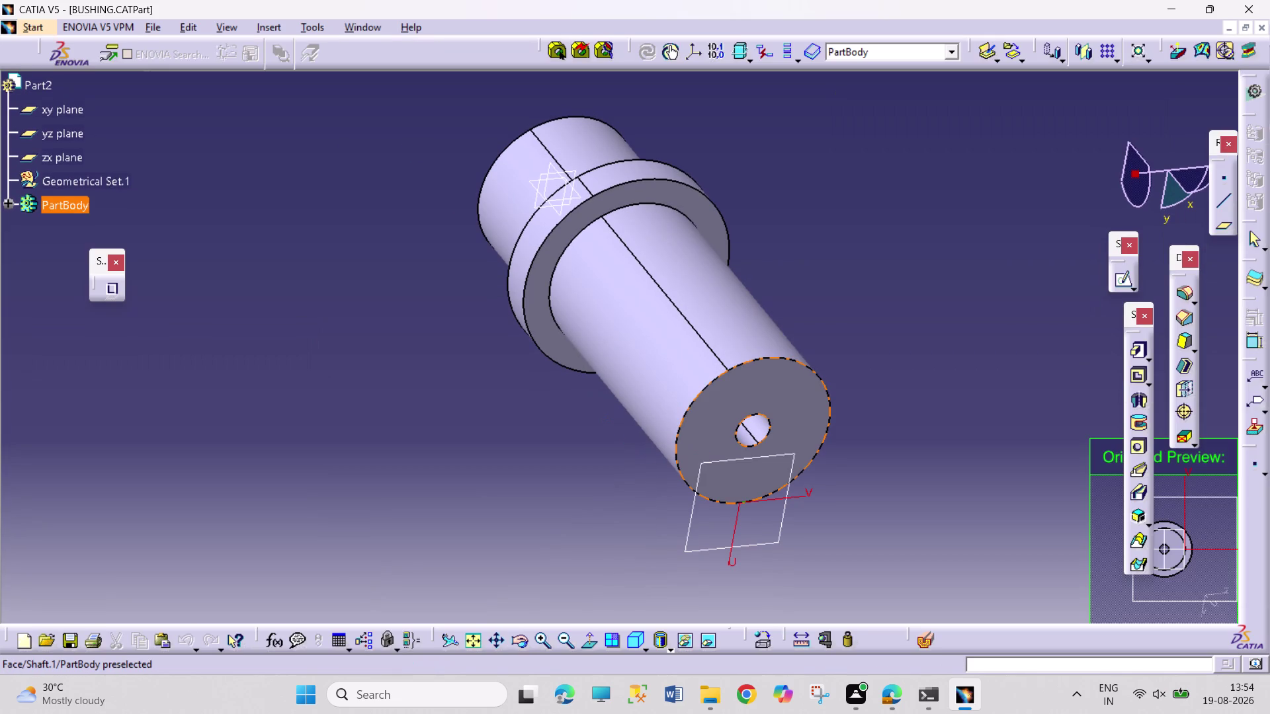
click(705, 457)
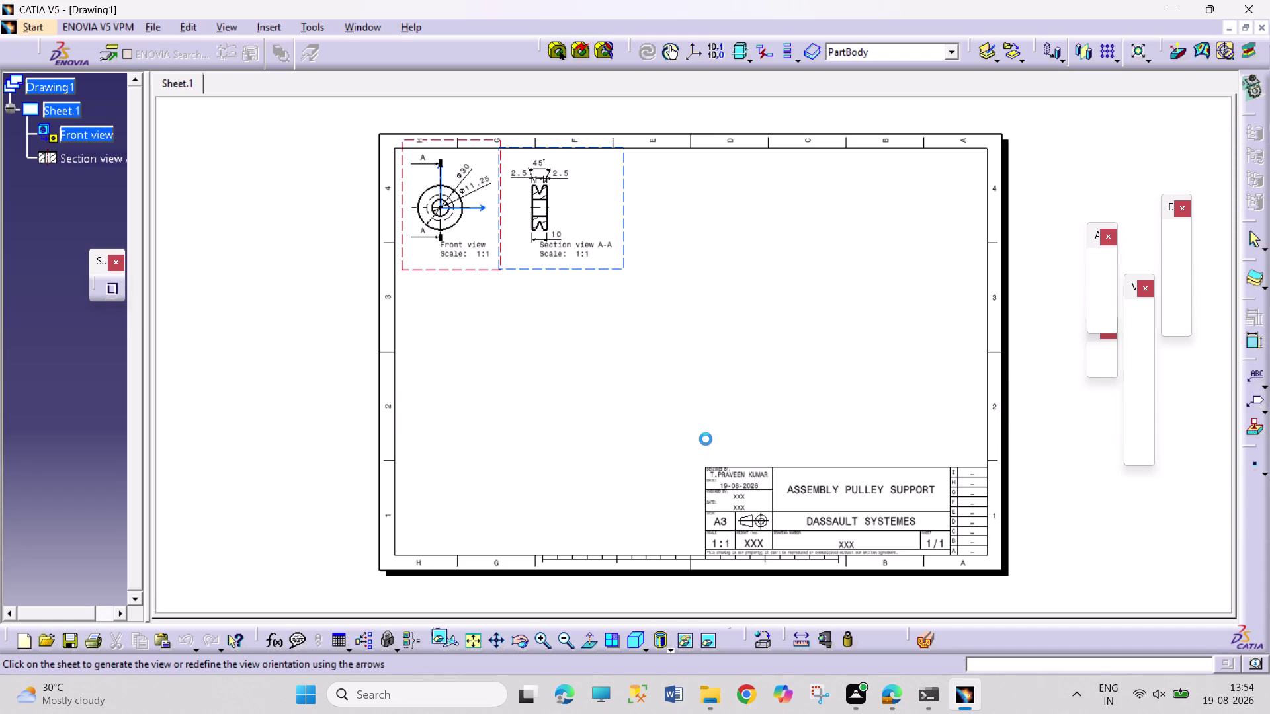
double_click(813, 416)
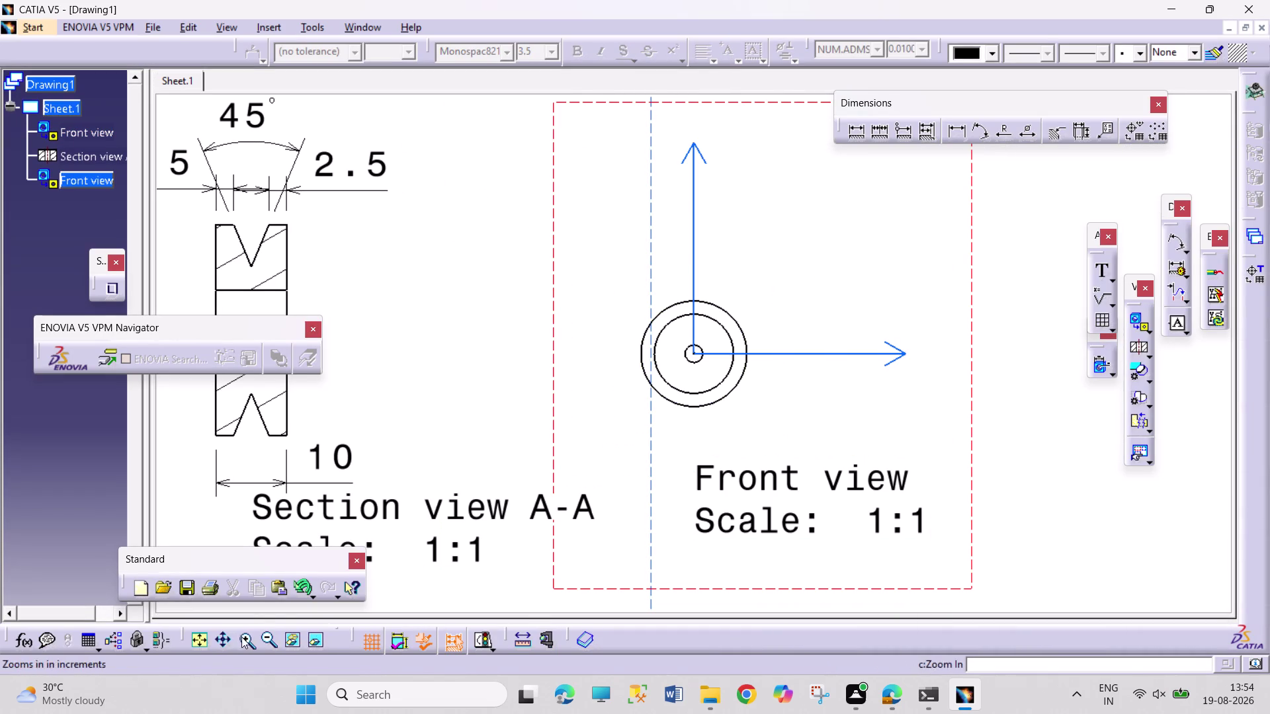
Move the bushing front view beside Section view A-A.
click(198, 640)
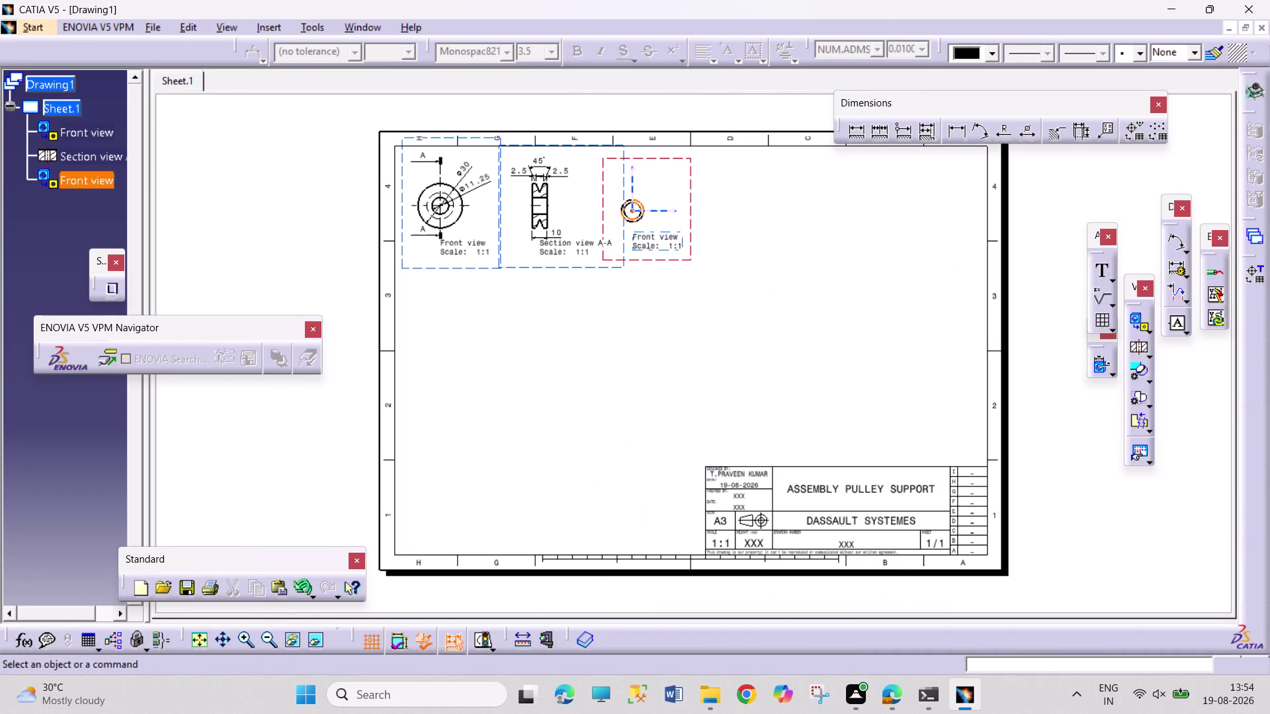
drag(688, 236, 719, 235)
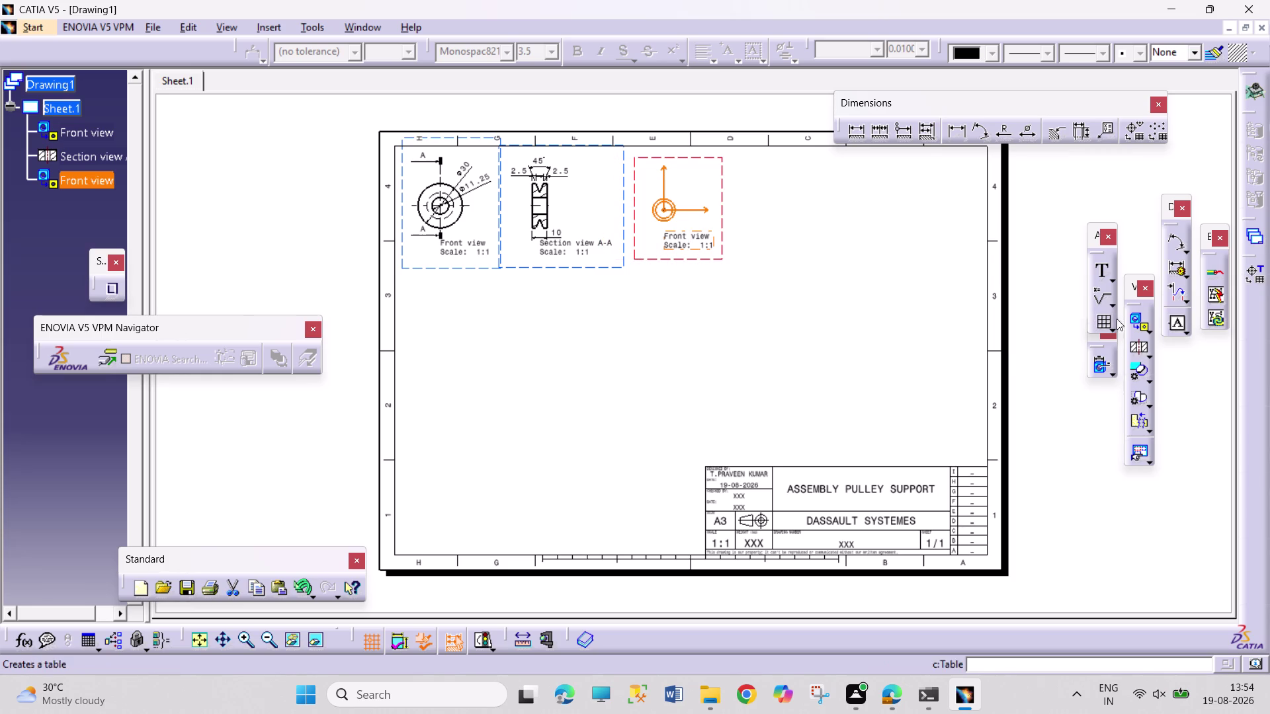
click(1152, 332)
click(1171, 347)
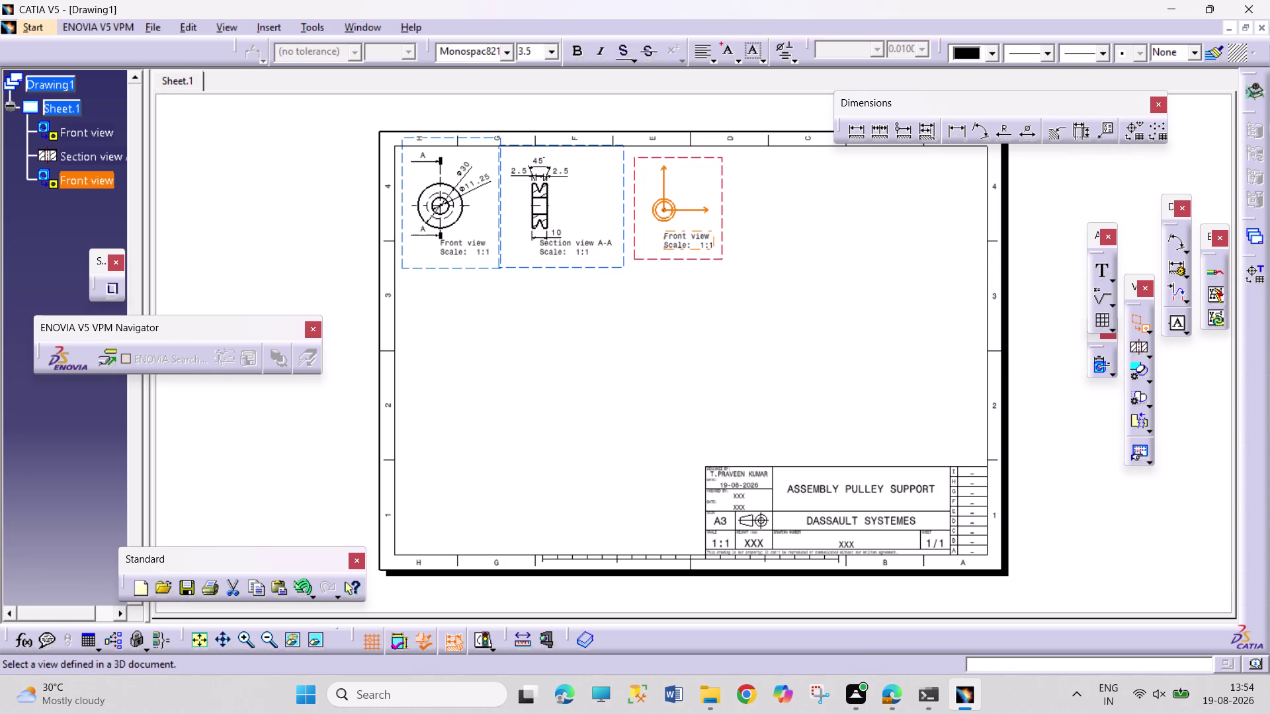
Project a left view of the bushing beside its front view.
click(1150, 332)
click(1176, 346)
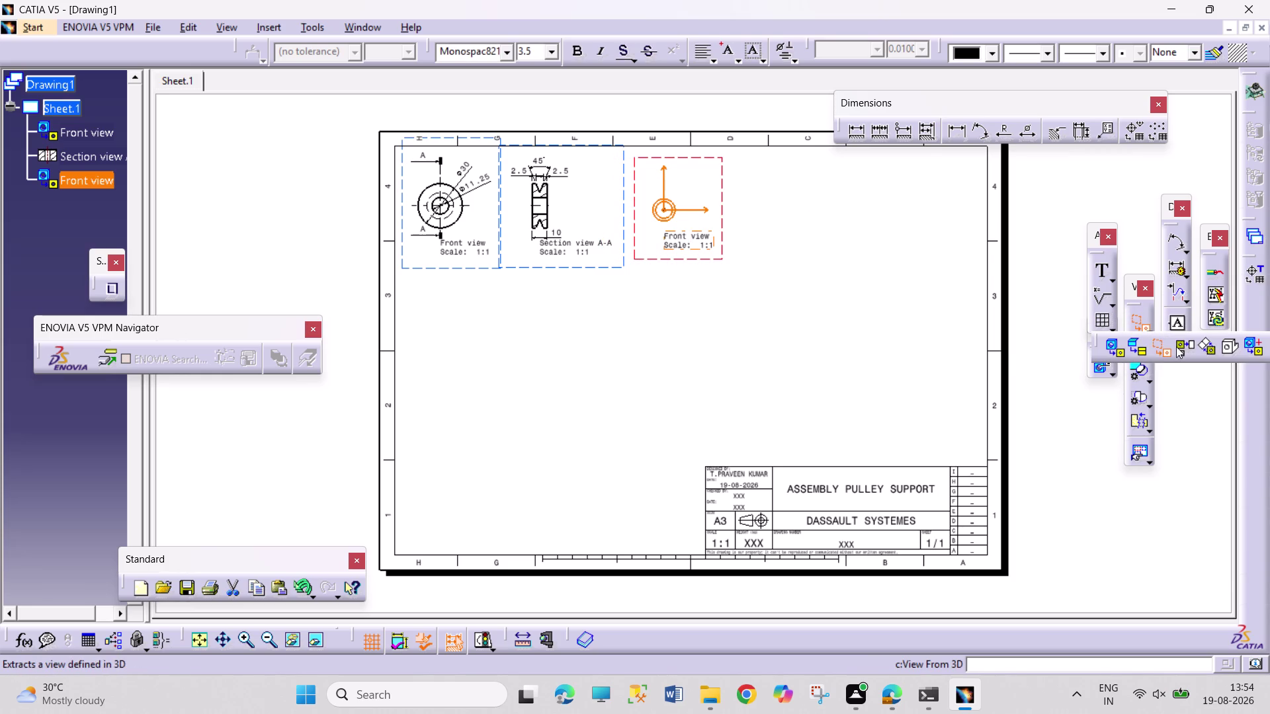
click(763, 213)
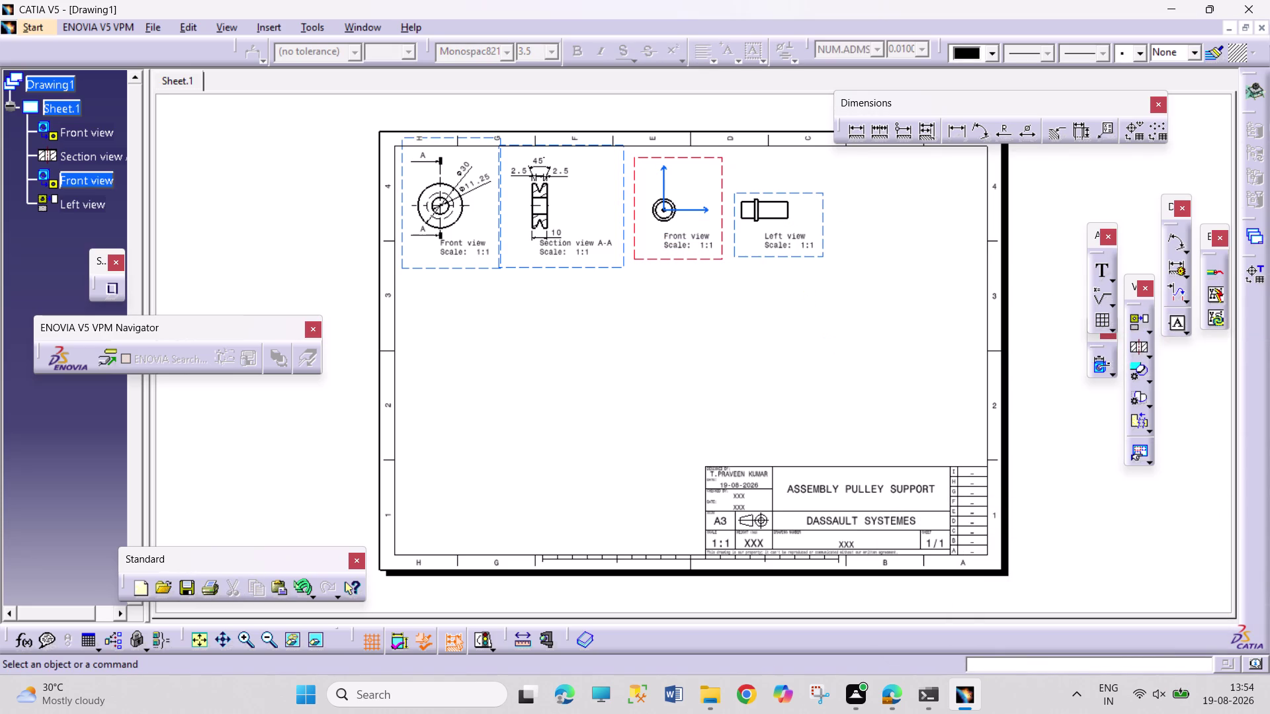
Turn on hidden lines and the centre line in the bushing left view.
right_click(823, 258)
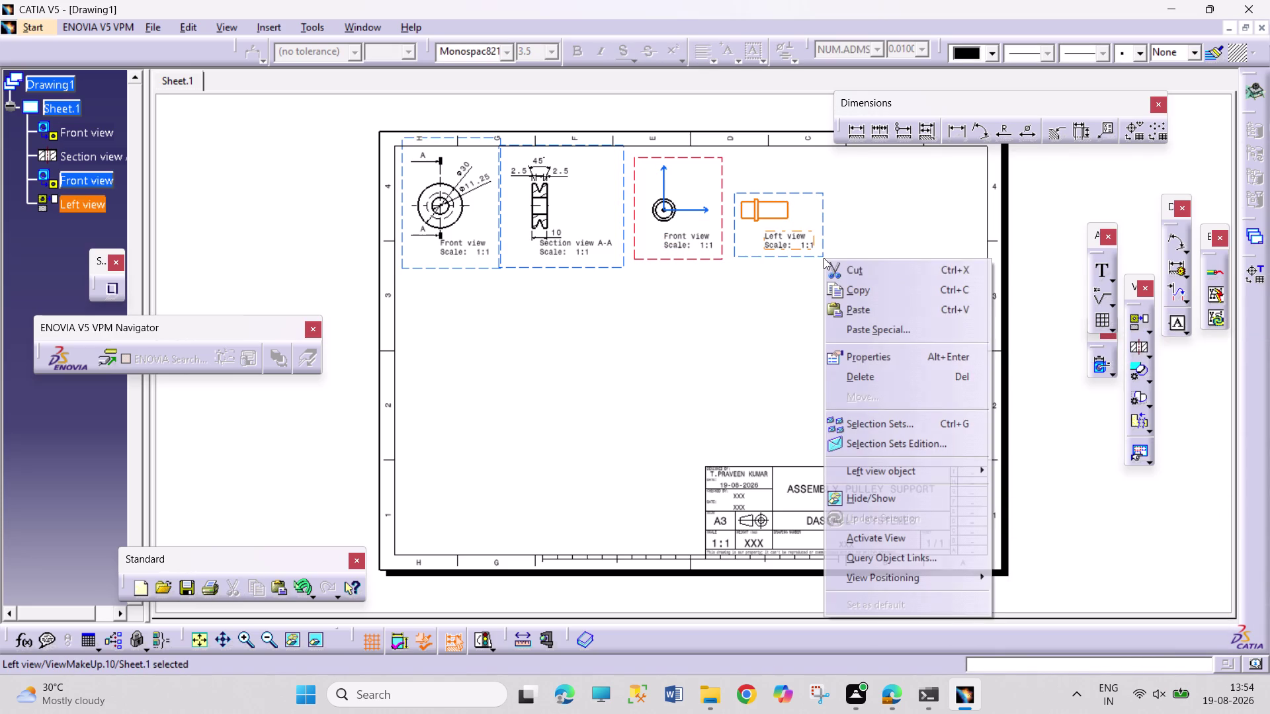
click(909, 359)
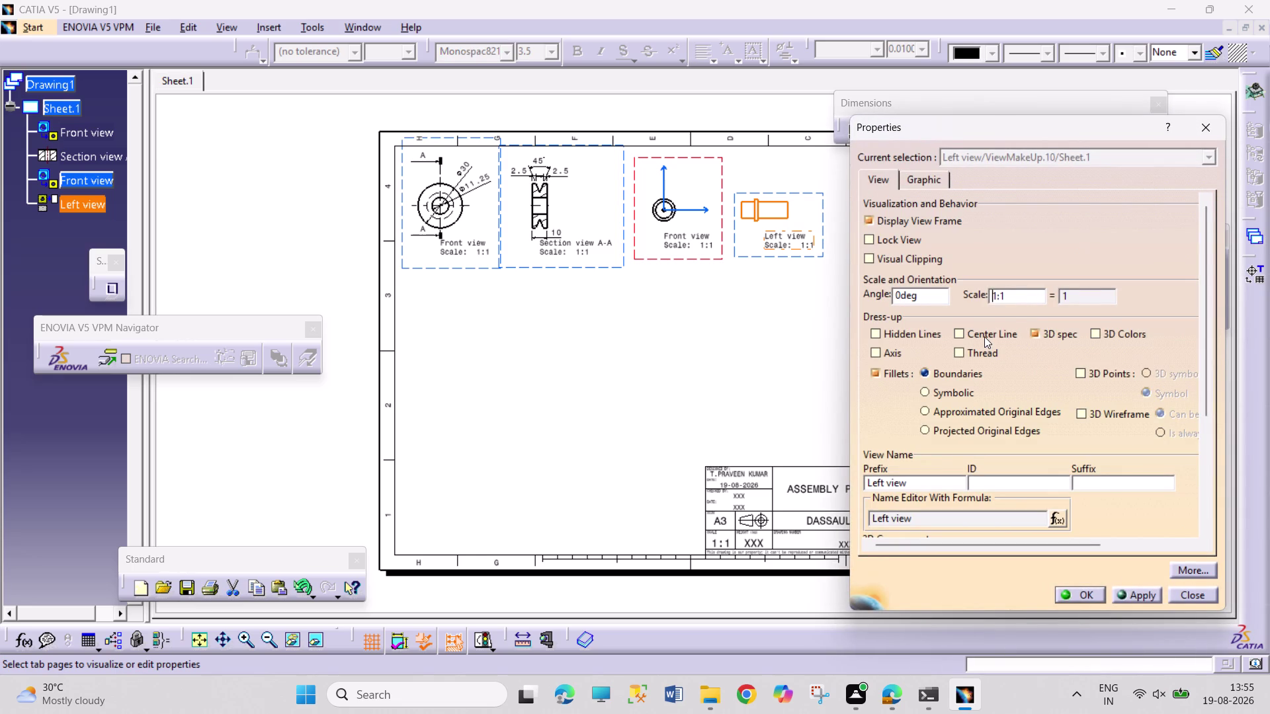
click(984, 337)
click(917, 332)
click(882, 357)
click(1098, 596)
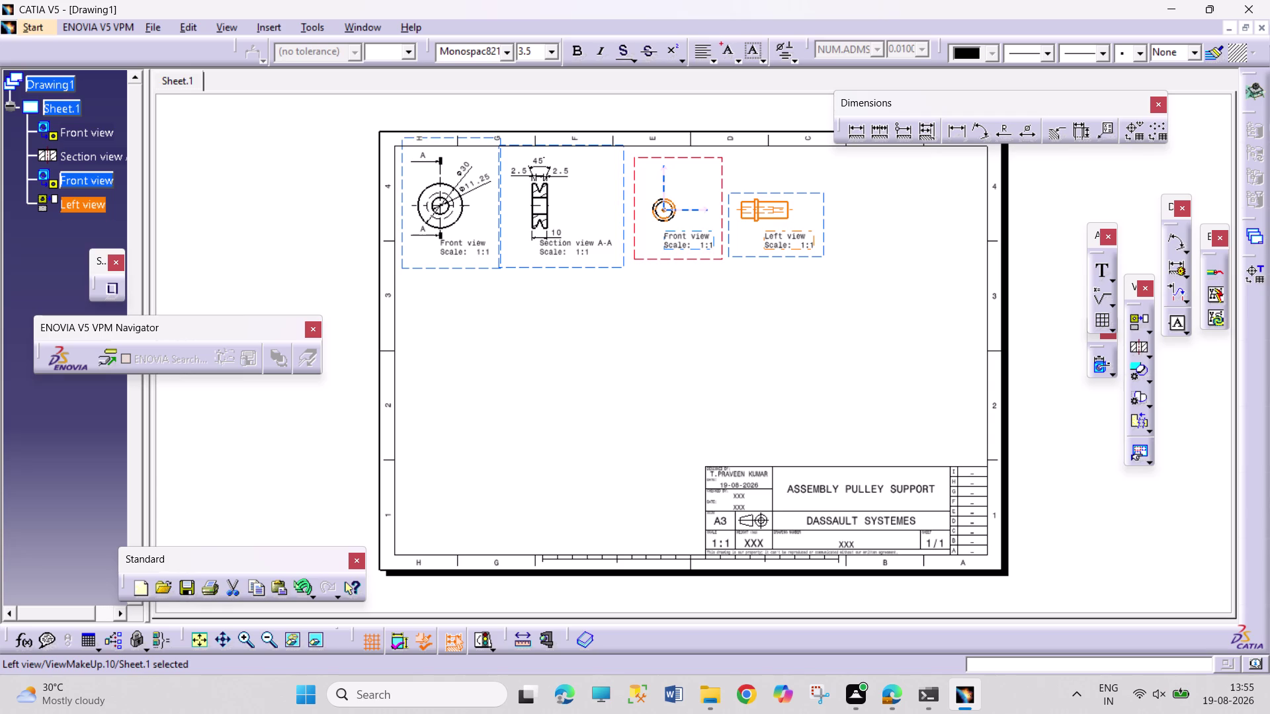
Zoom in on the bushing views and show hidden lines in the bushing front view.
middle_drag(653, 270, 687, 174)
middle_drag(691, 256, 685, 453)
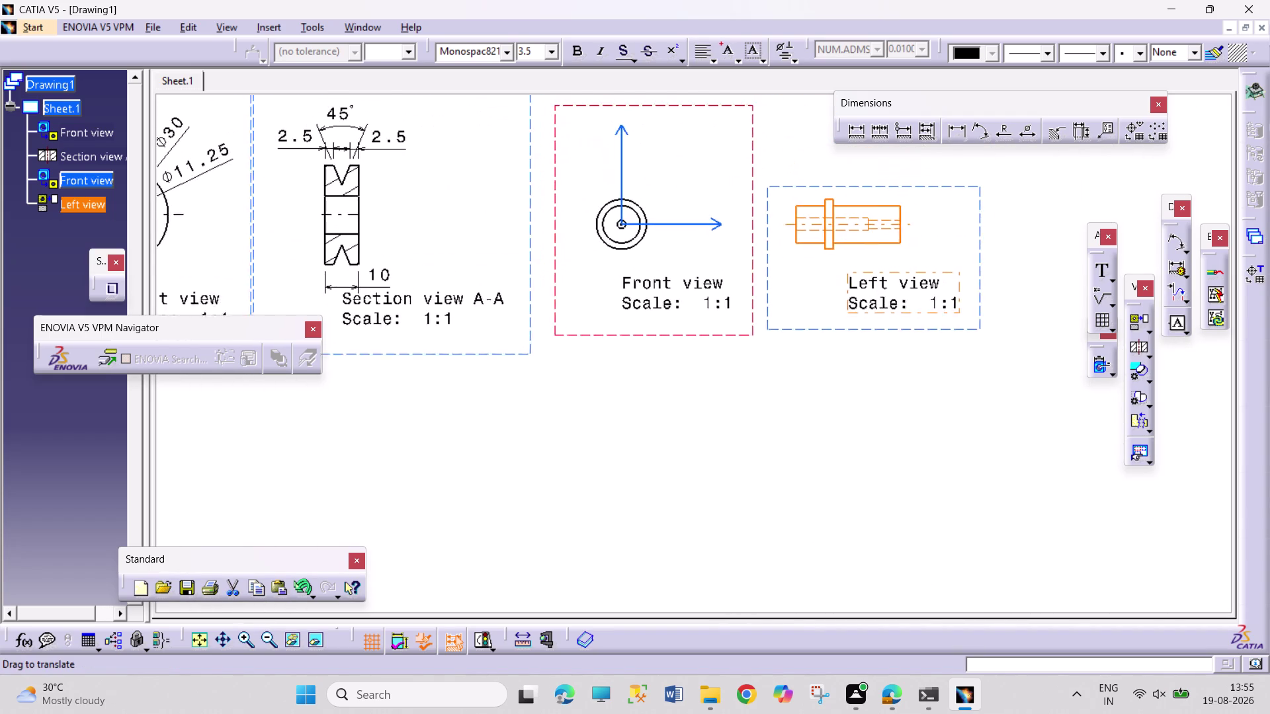
middle_drag(684, 453, 680, 467)
middle_drag(681, 468, 680, 453)
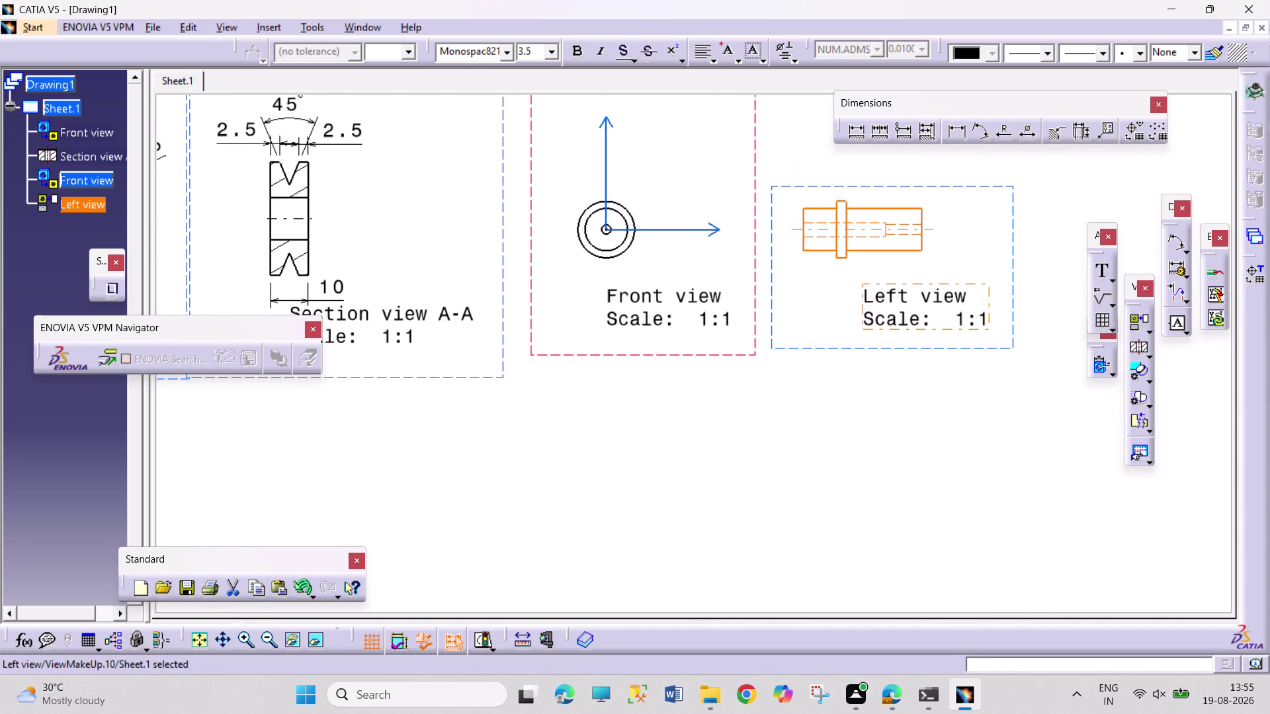
click(796, 514)
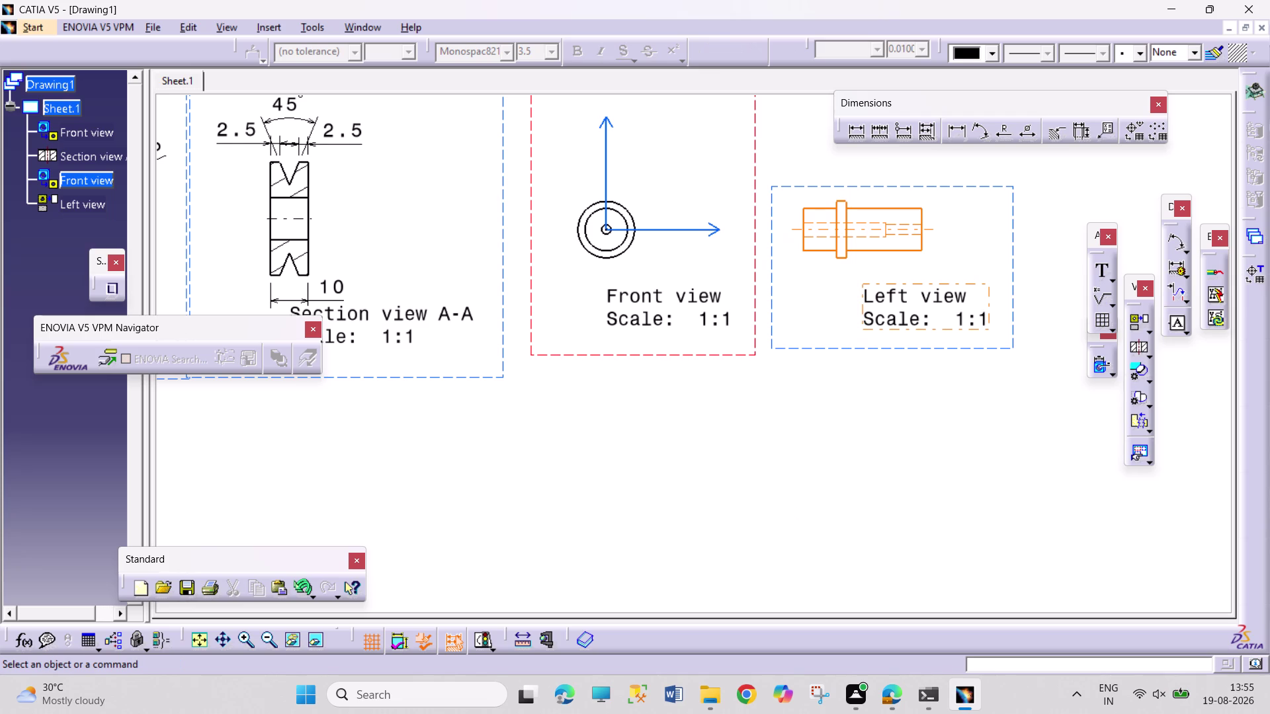
right_click(677, 355)
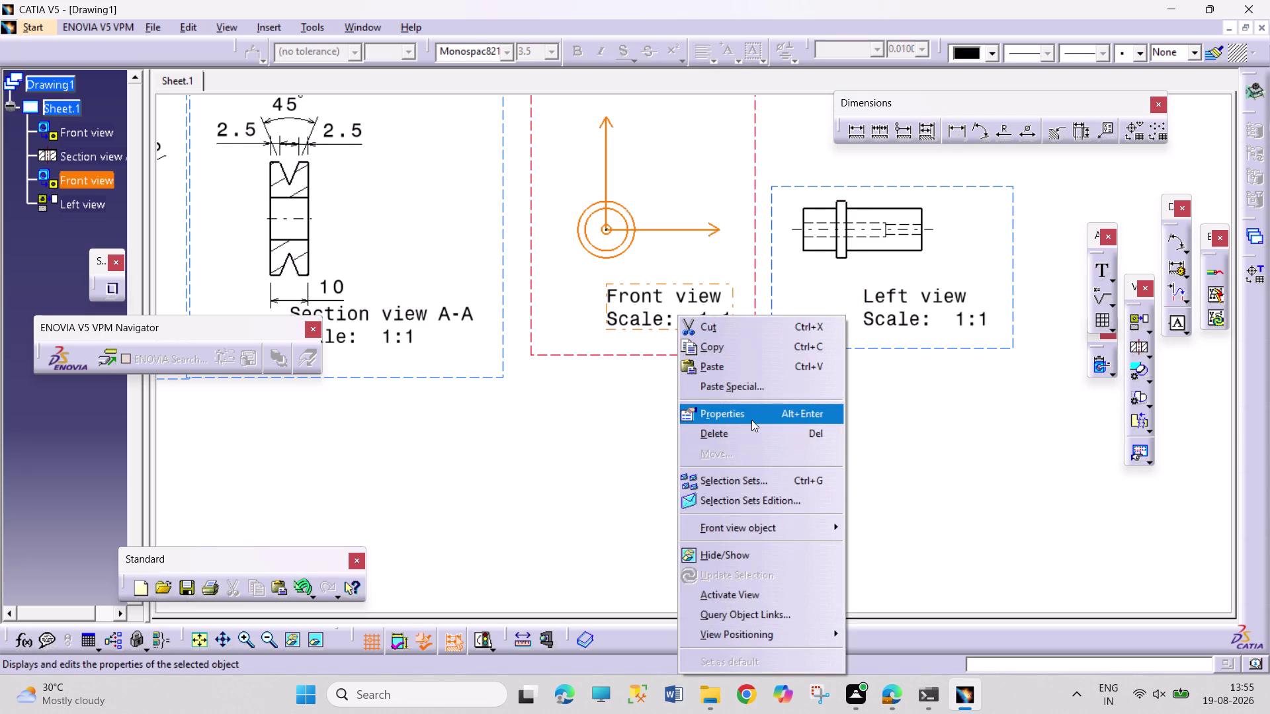
click(752, 420)
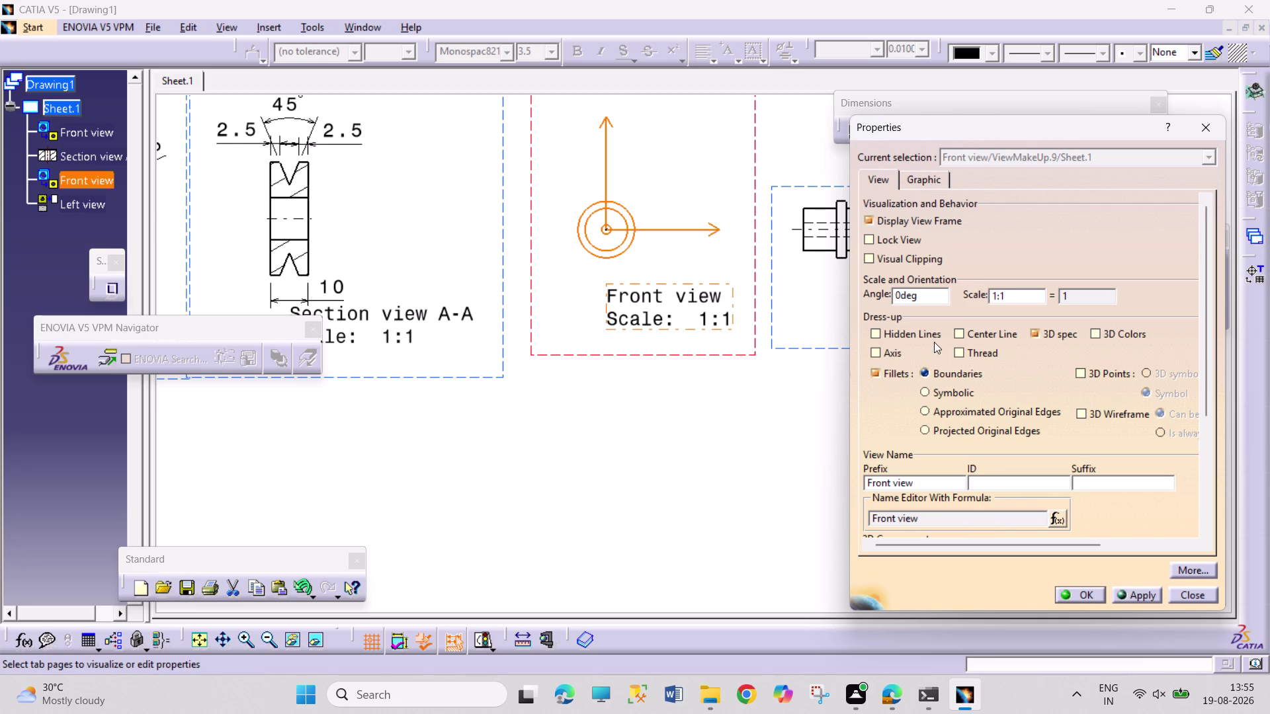
click(919, 334)
click(1077, 598)
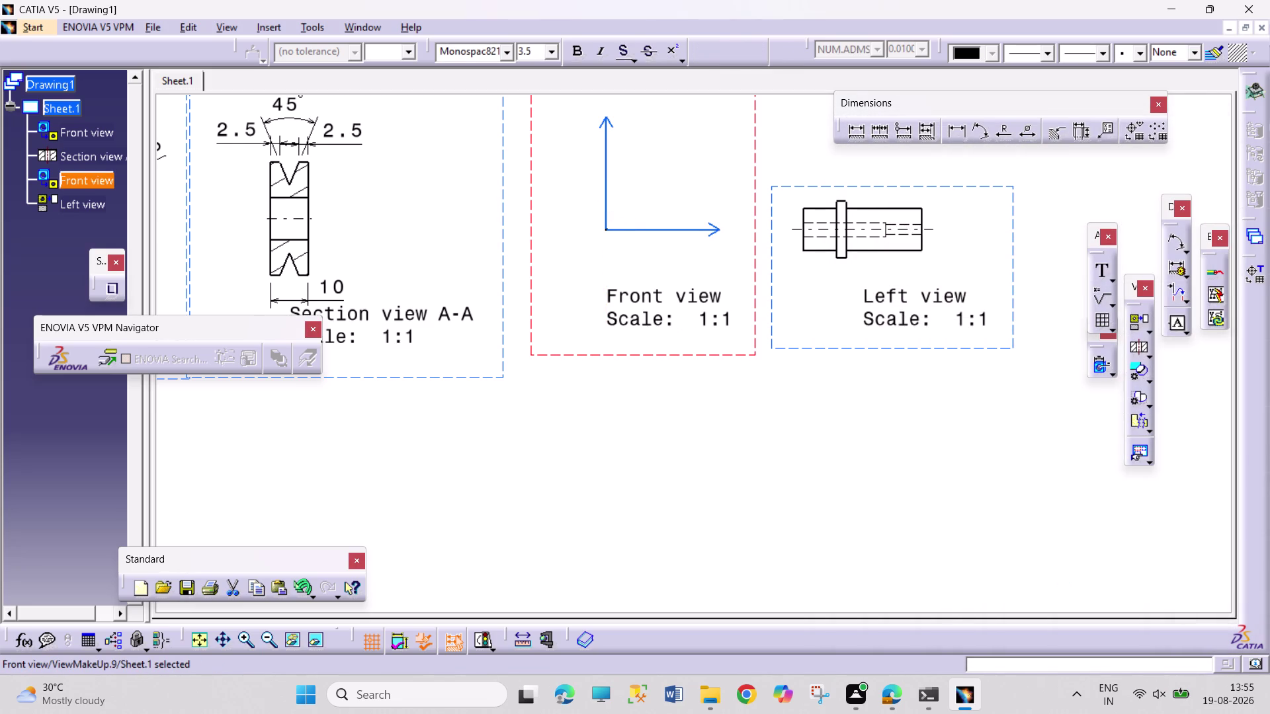
click(1029, 129)
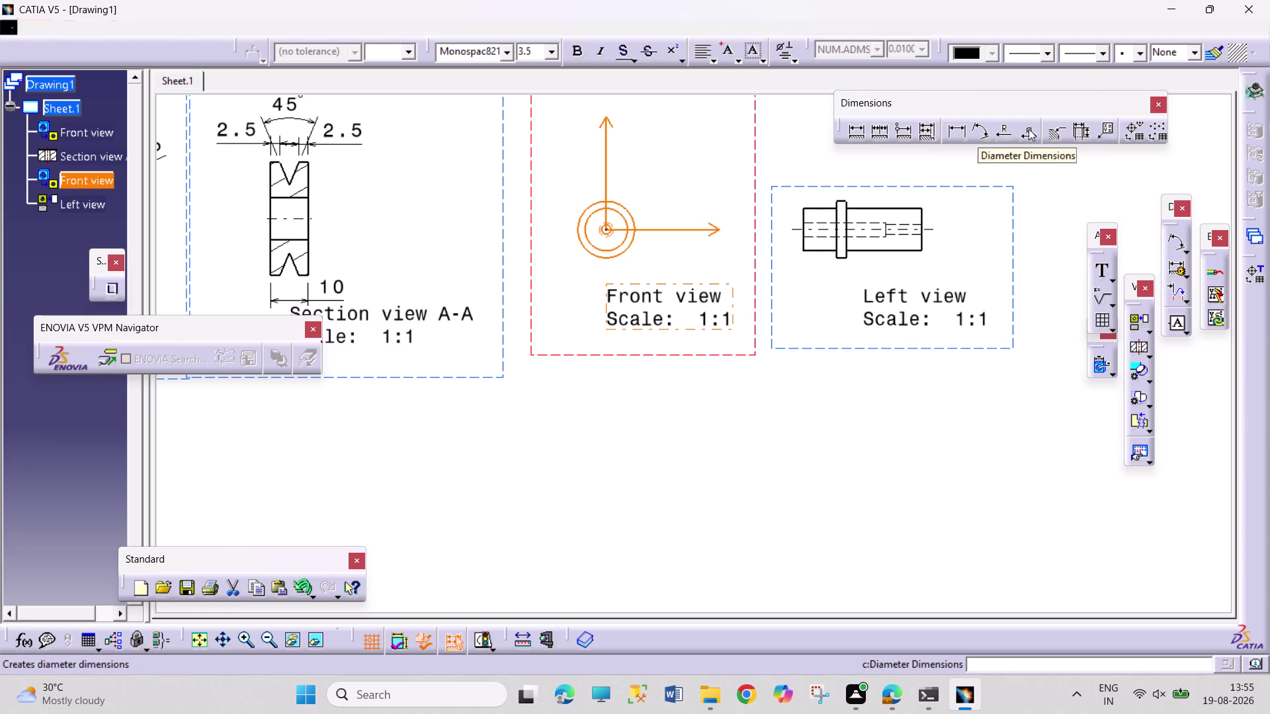
click(621, 205)
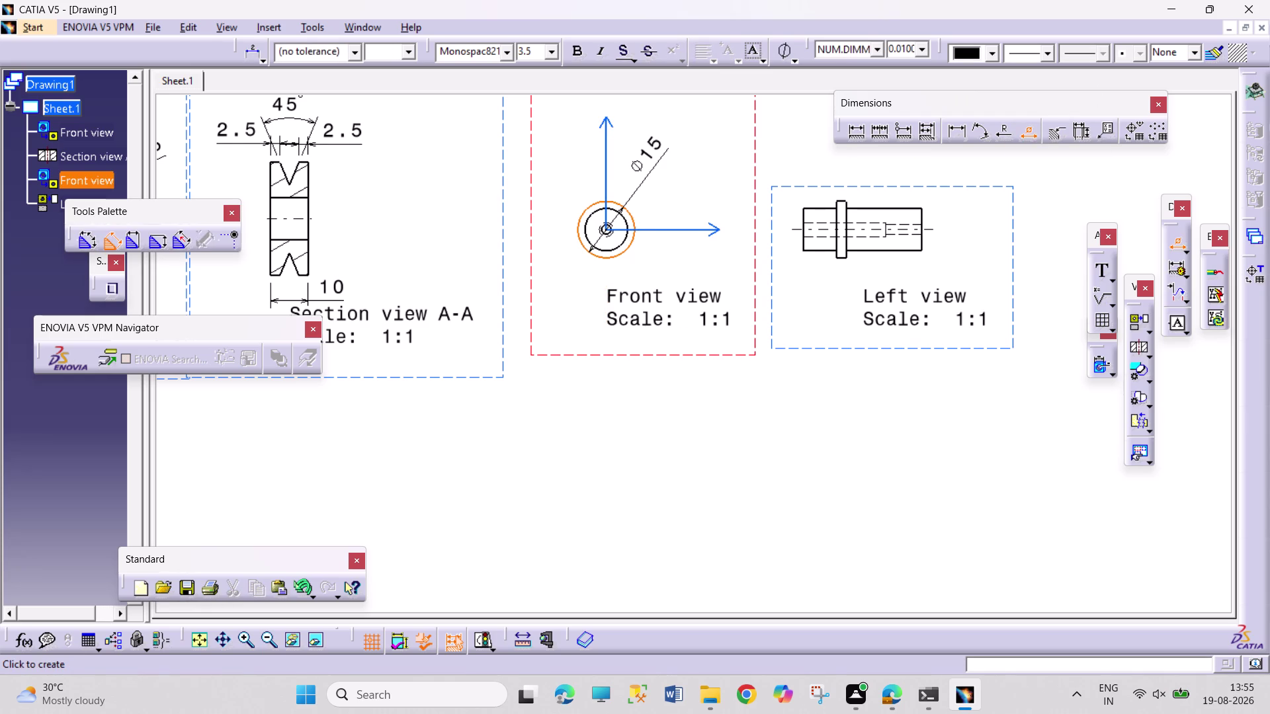
Place the Ø15 diameter dimension on the bushing's front view.
click(657, 163)
drag(1028, 127, 1025, 134)
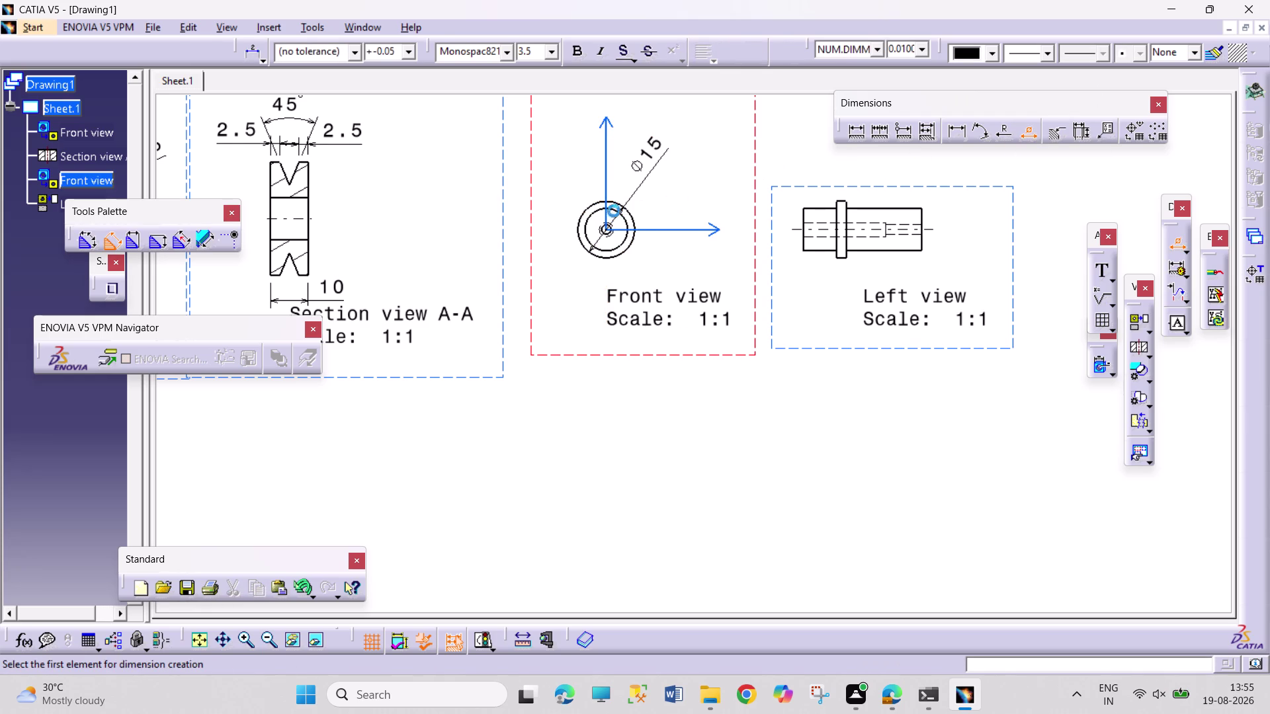
click(595, 213)
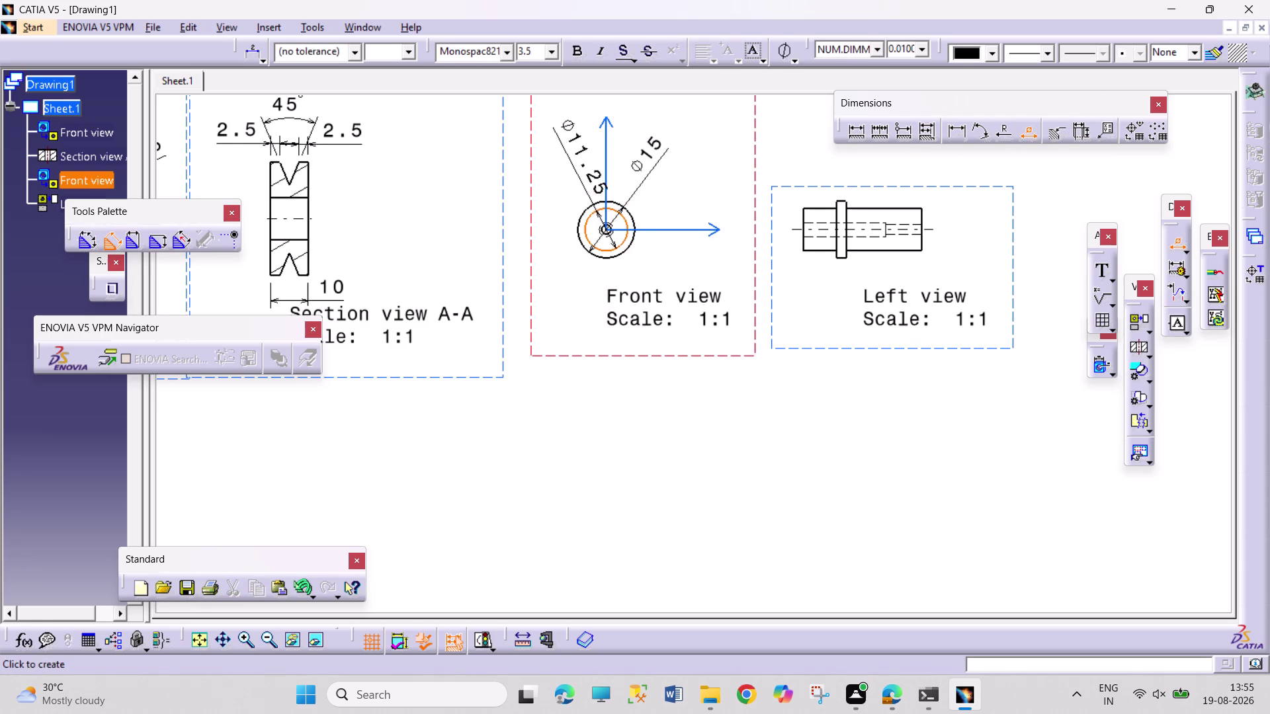
Add Ø3.75 and Ø2.5 diameter dimensions to the front view's inner circles.
click(712, 175)
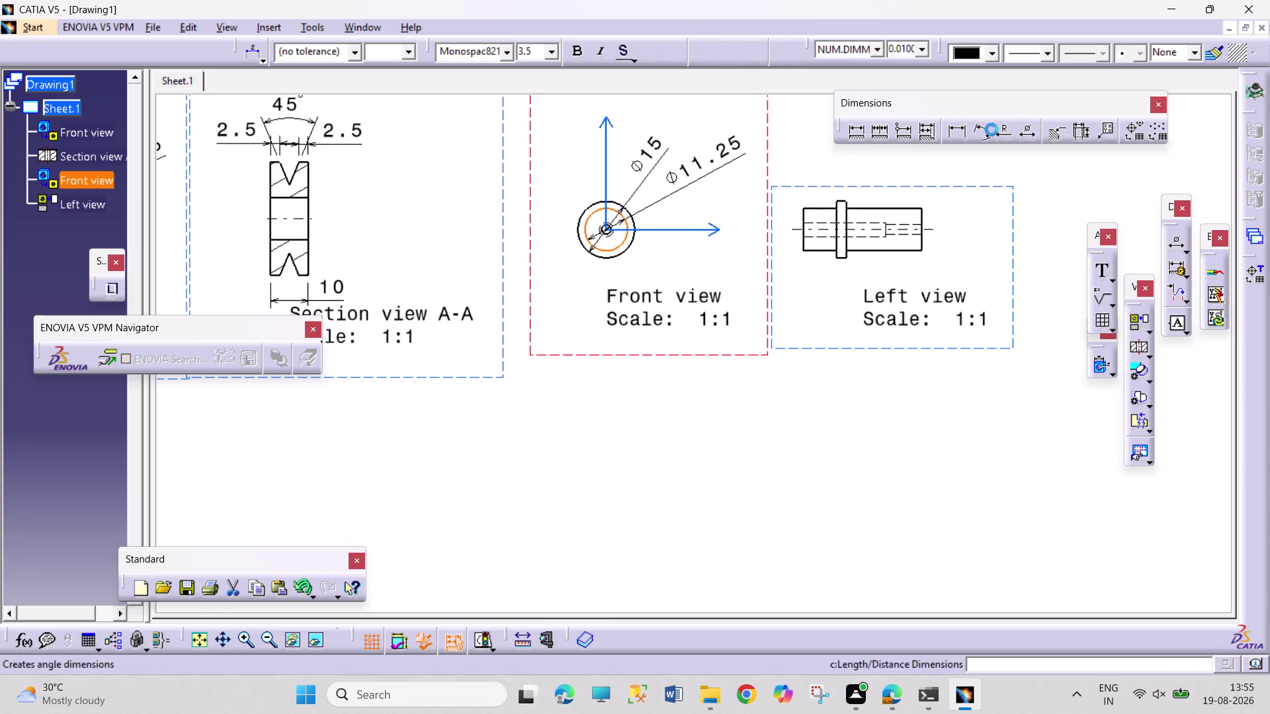
click(1026, 133)
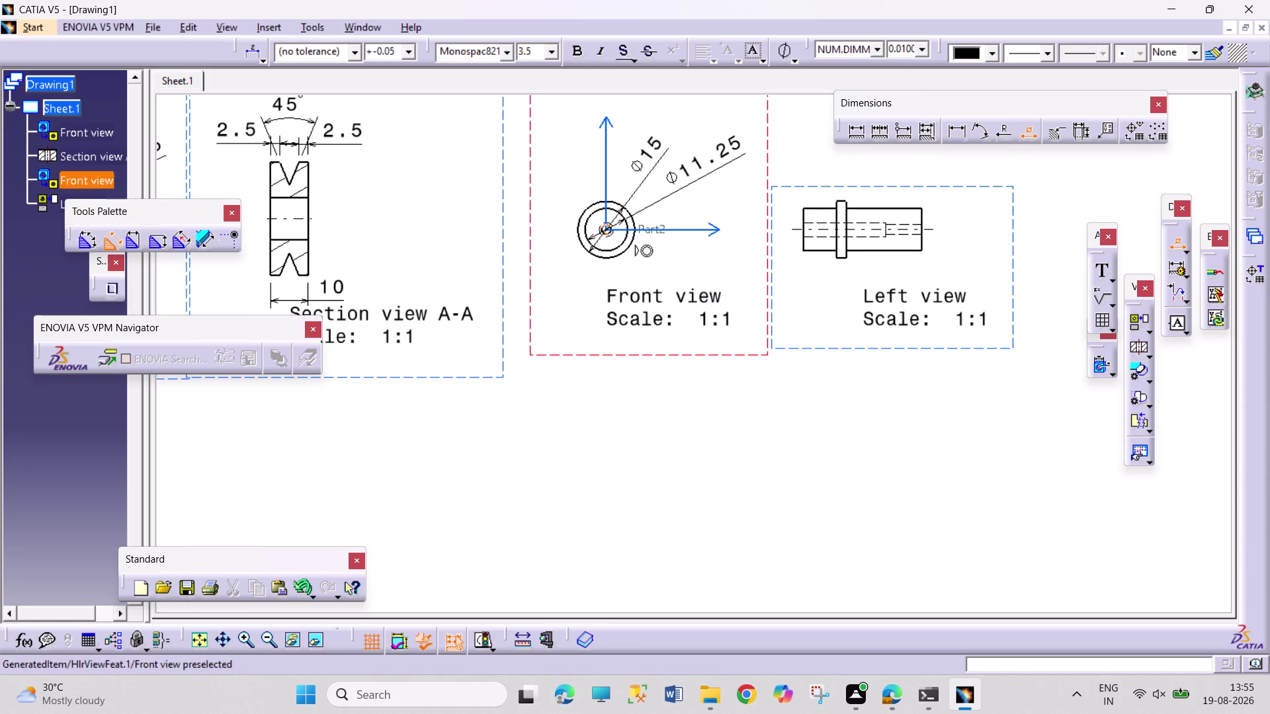
middle_drag(620, 253, 628, 192)
middle_drag(629, 195, 730, 376)
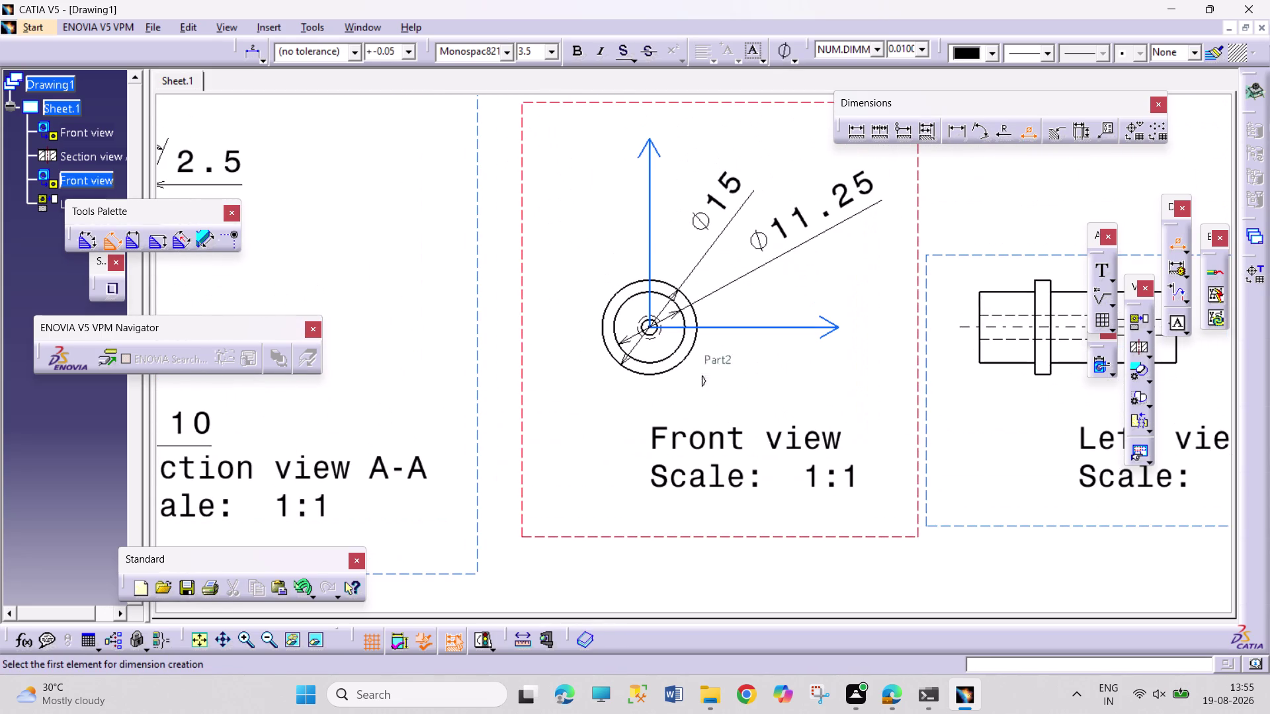
click(657, 341)
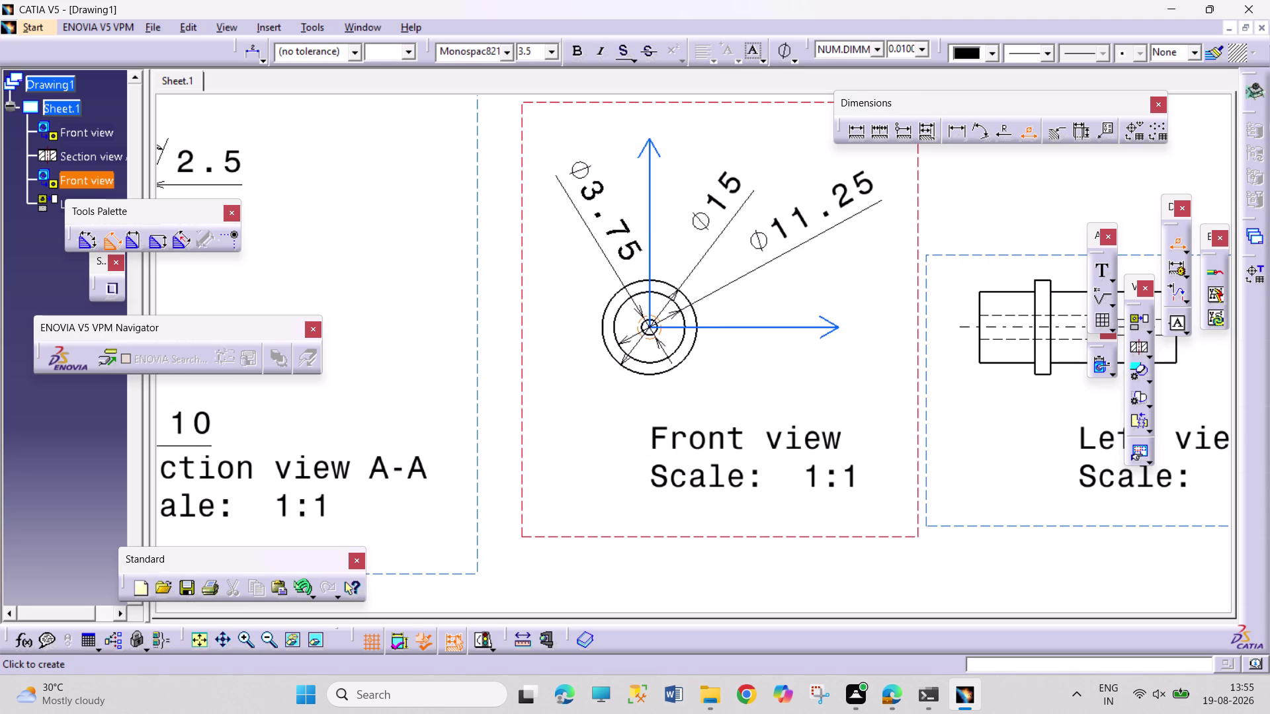
click(585, 223)
drag(1029, 128, 1022, 130)
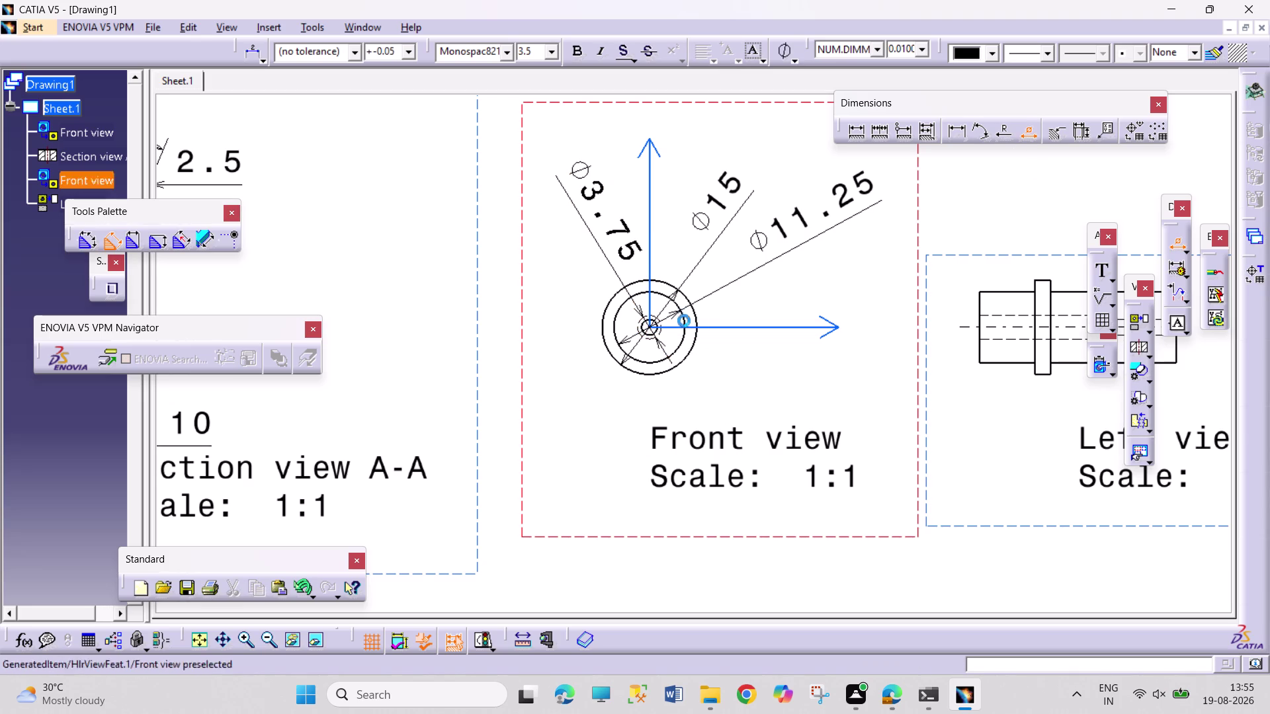
click(658, 331)
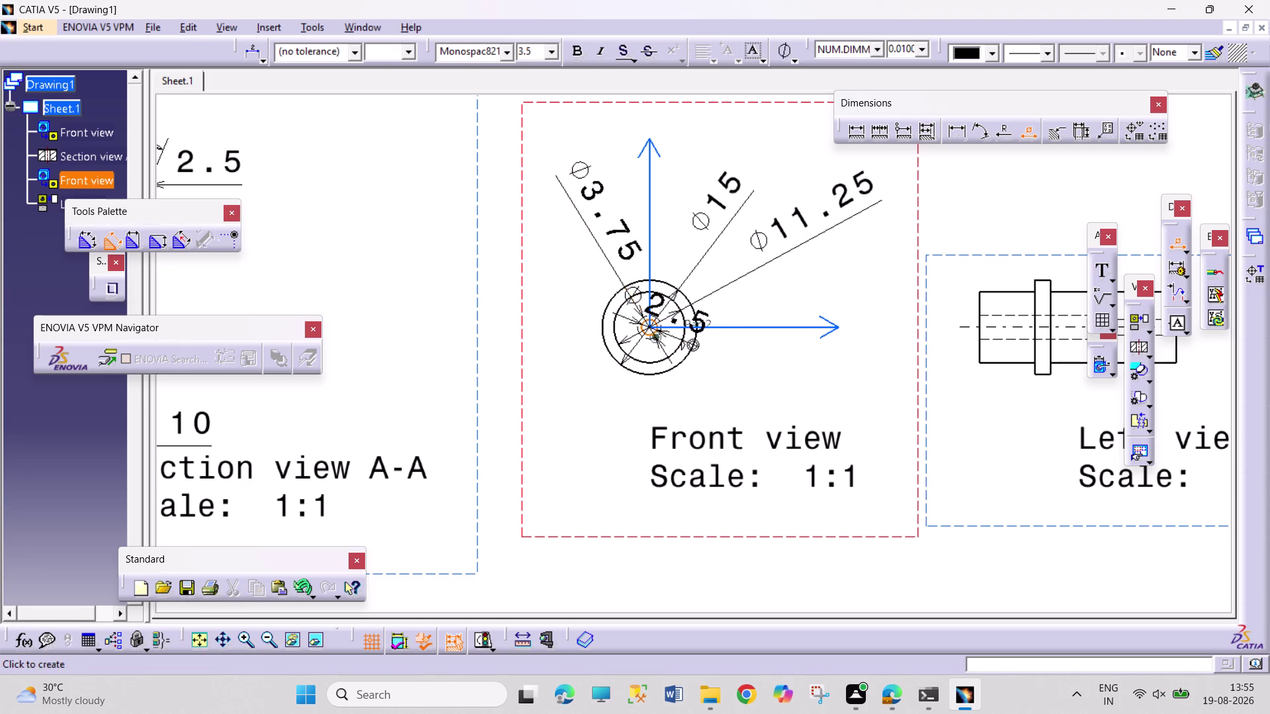
click(537, 290)
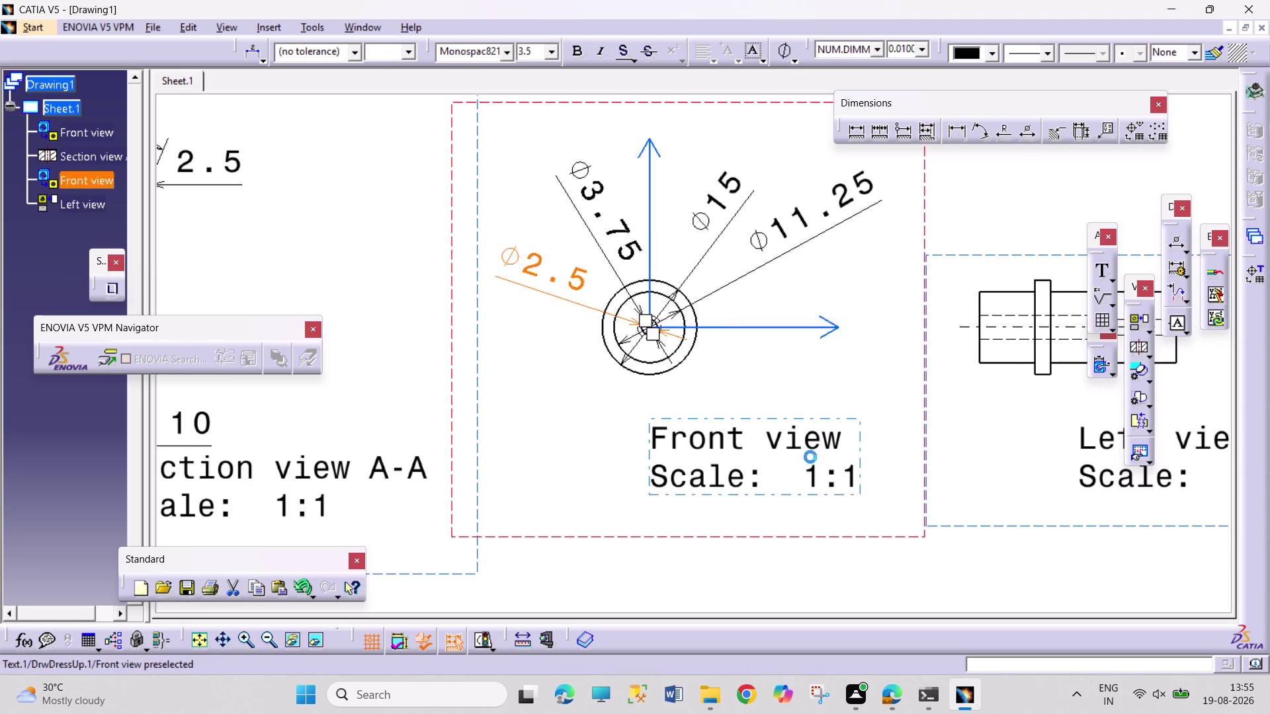
Move the Ø2.5 label below the circle and the Ø3.75 label to the left.
middle_drag(925, 434, 865, 509)
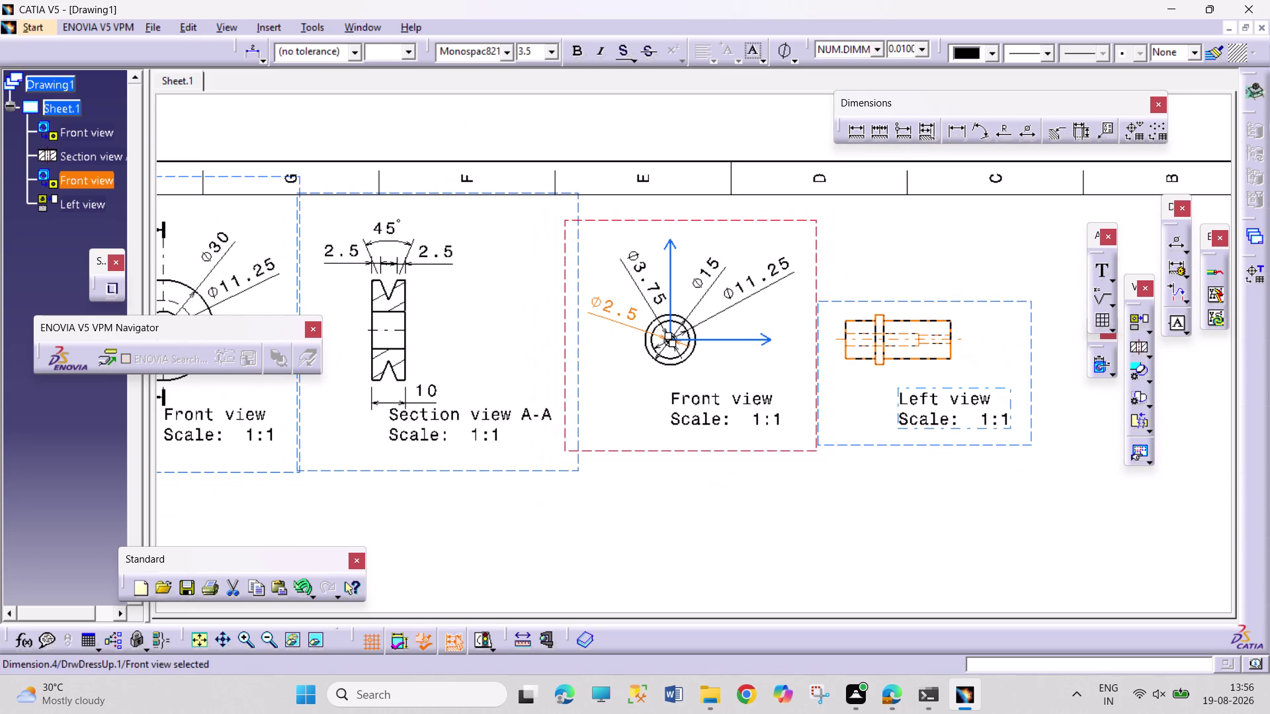
scroll(up, 3)
middle_drag(881, 506, 880, 457)
middle_drag(897, 487, 896, 488)
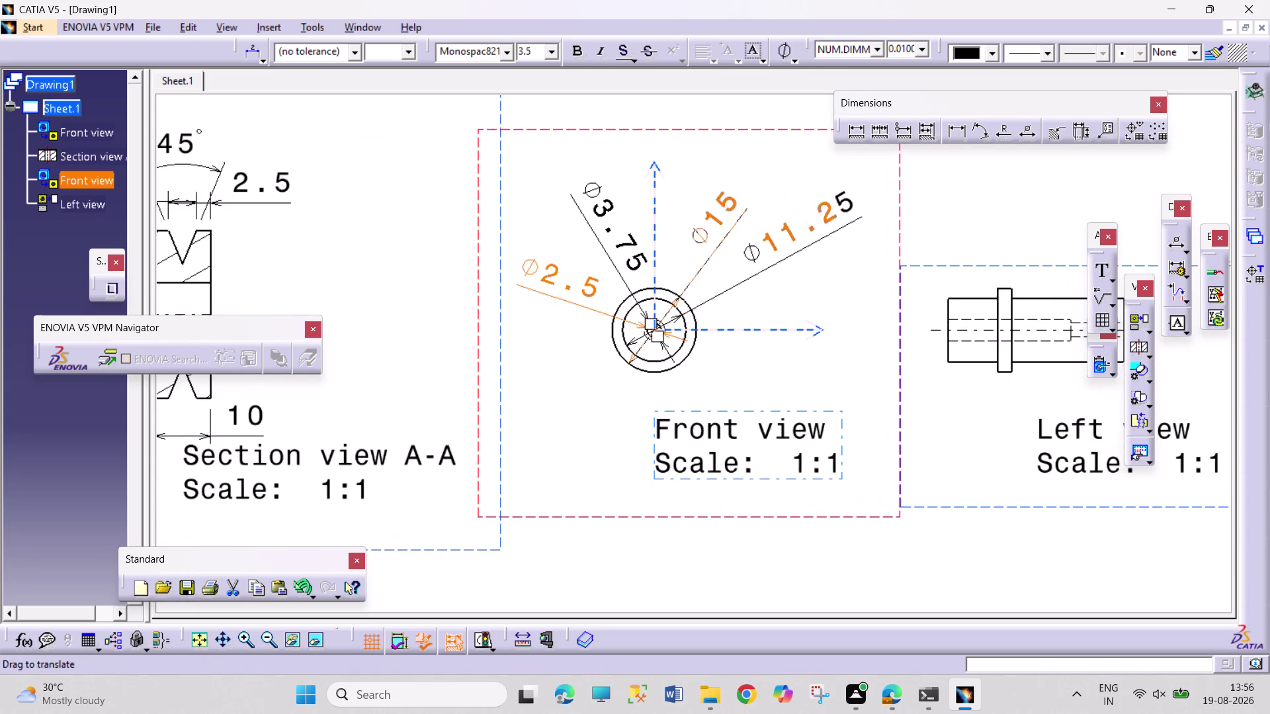
middle_drag(896, 488, 774, 468)
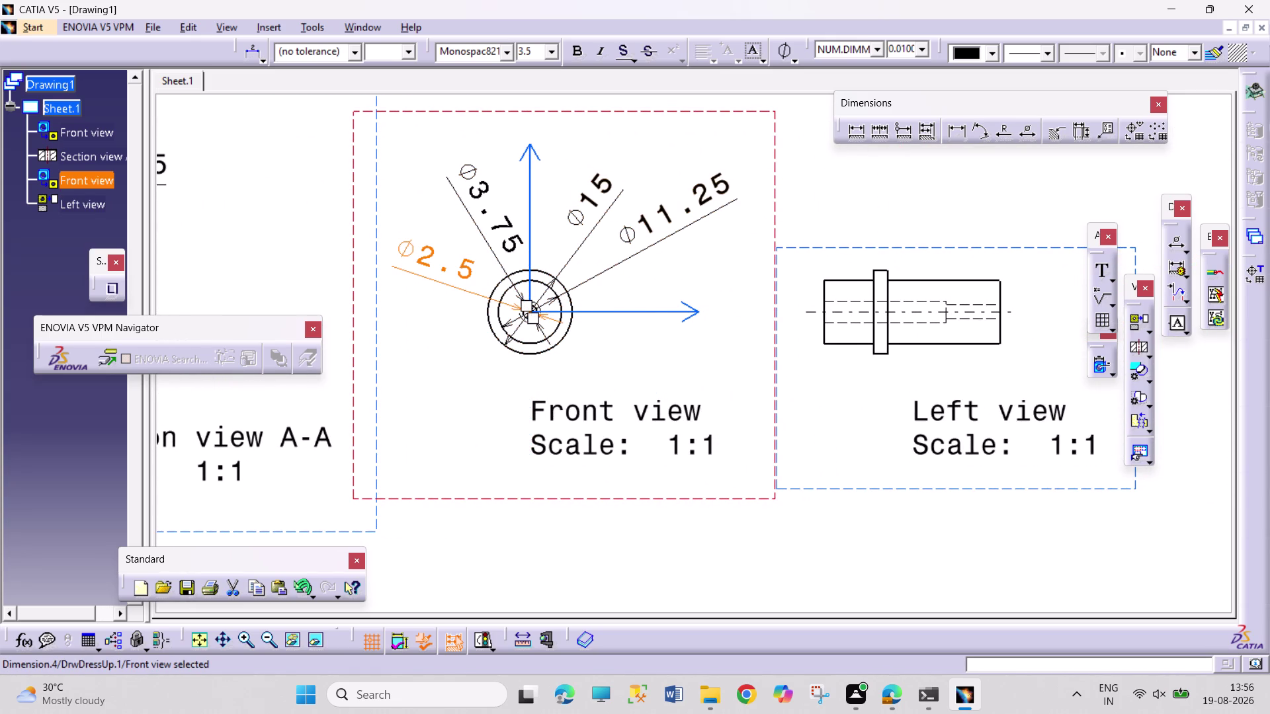
drag(433, 265, 450, 410)
drag(486, 225, 474, 336)
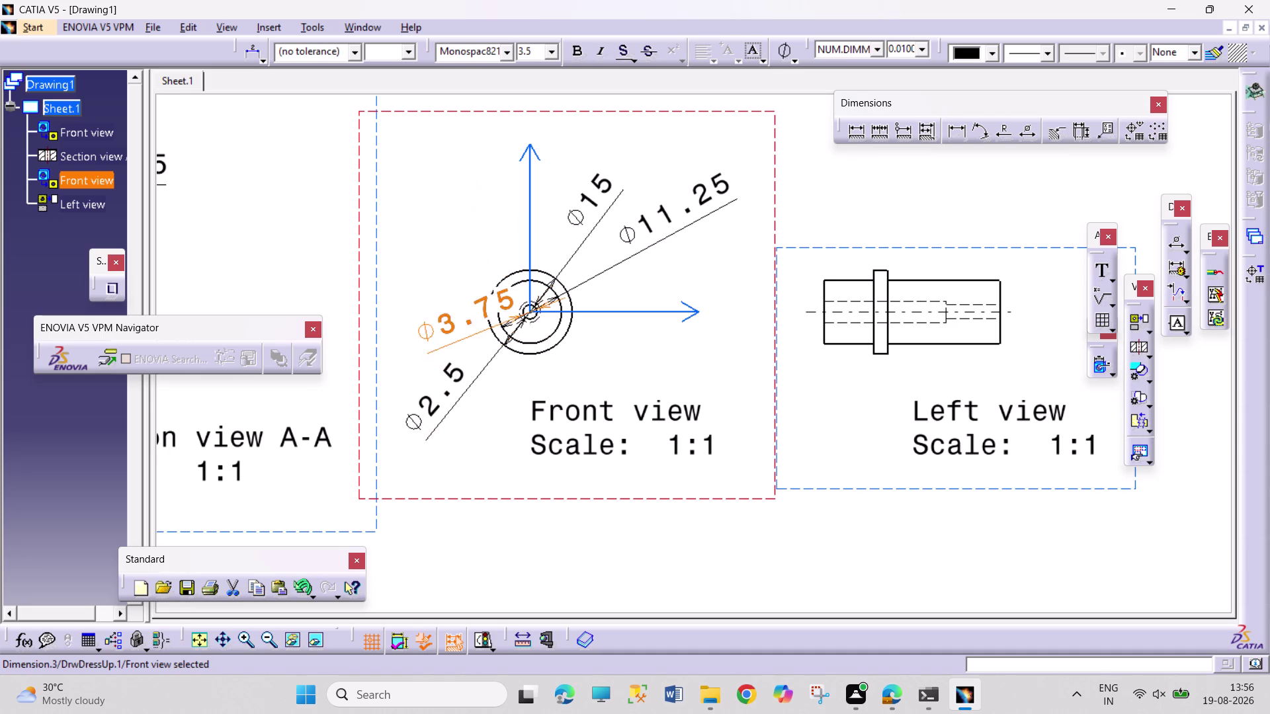
drag(475, 336, 470, 329)
drag(460, 325, 430, 309)
click(553, 528)
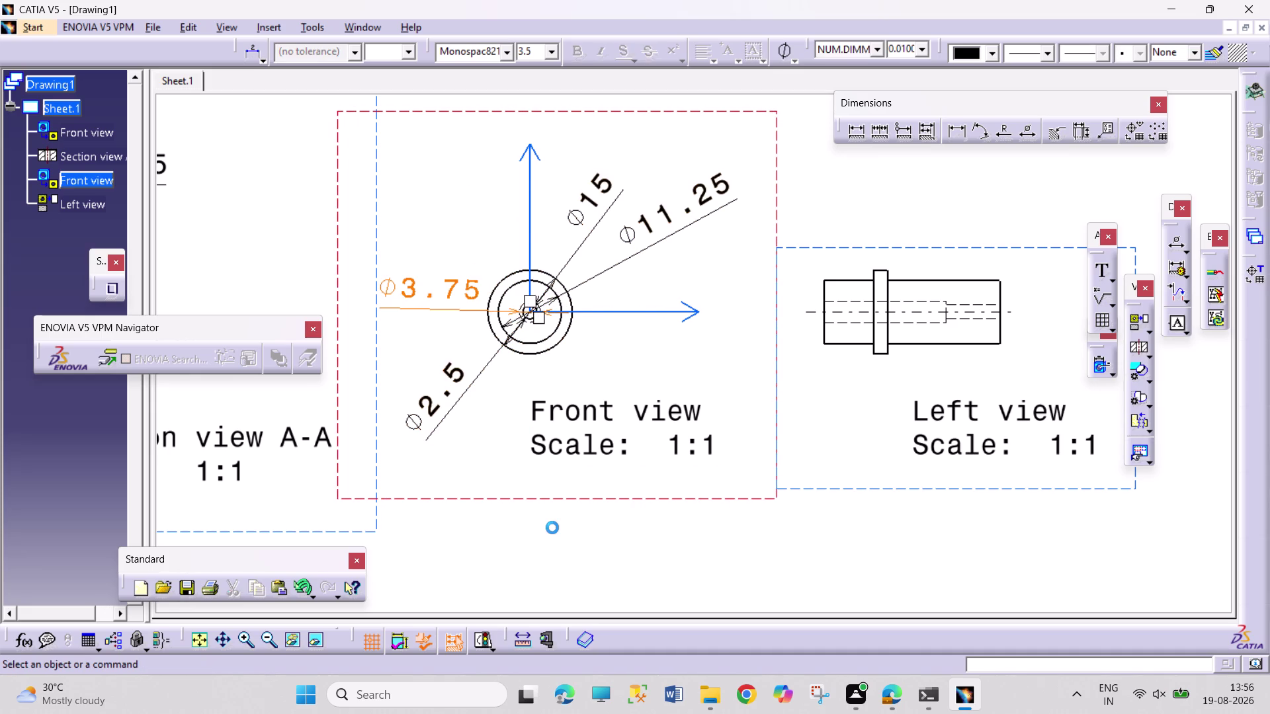
middle_drag(848, 581, 744, 557)
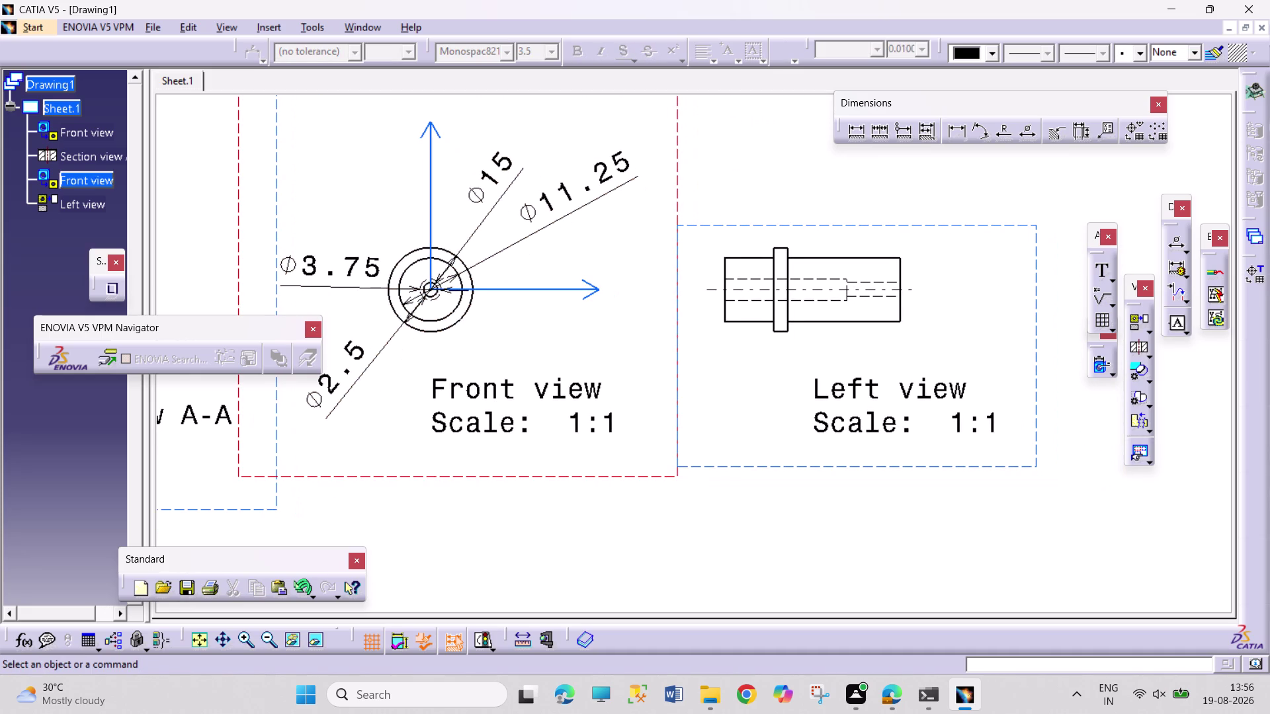
Dimension the shaft's 31.25 overall length and 2.5 collar width in the left view.
click(963, 134)
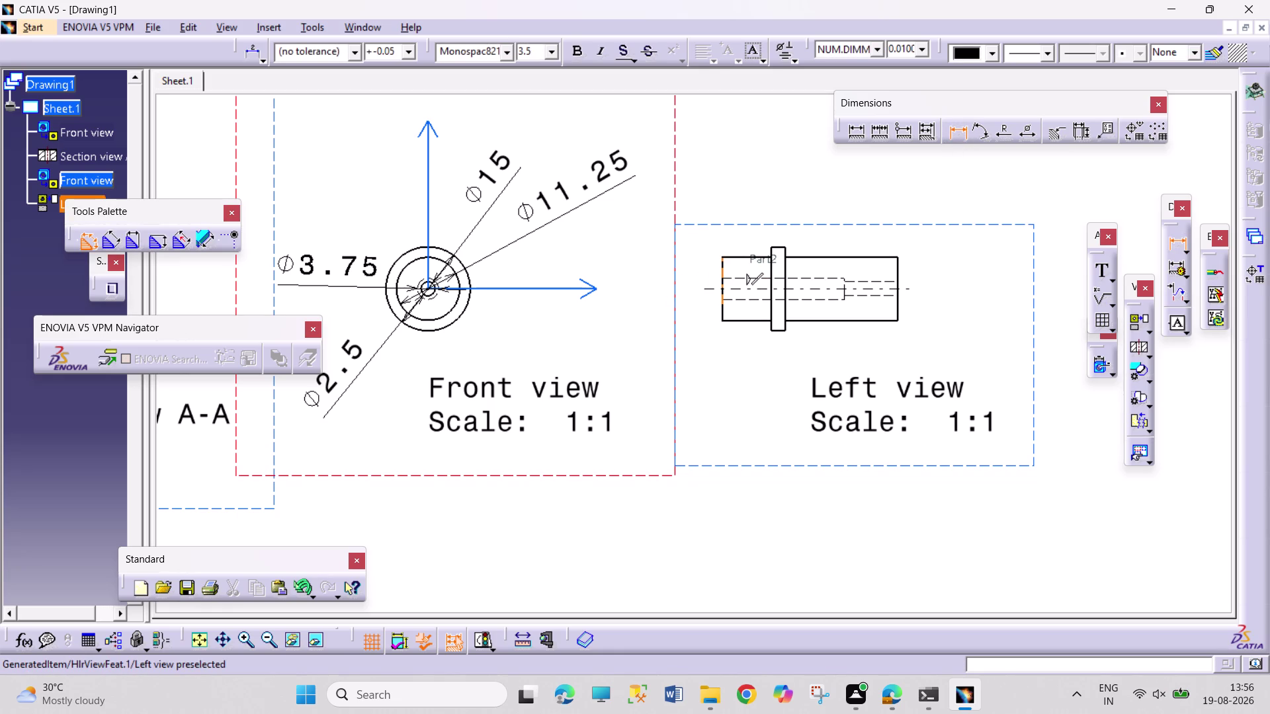
click(723, 267)
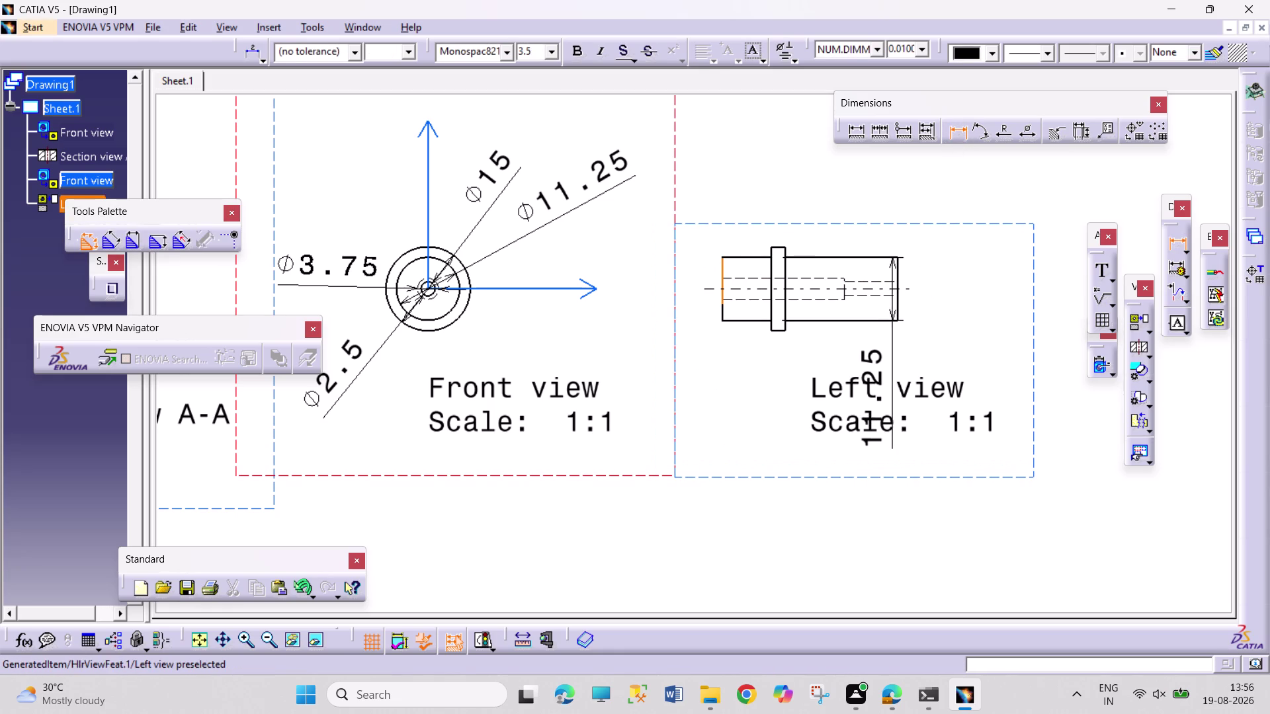
click(899, 273)
click(823, 186)
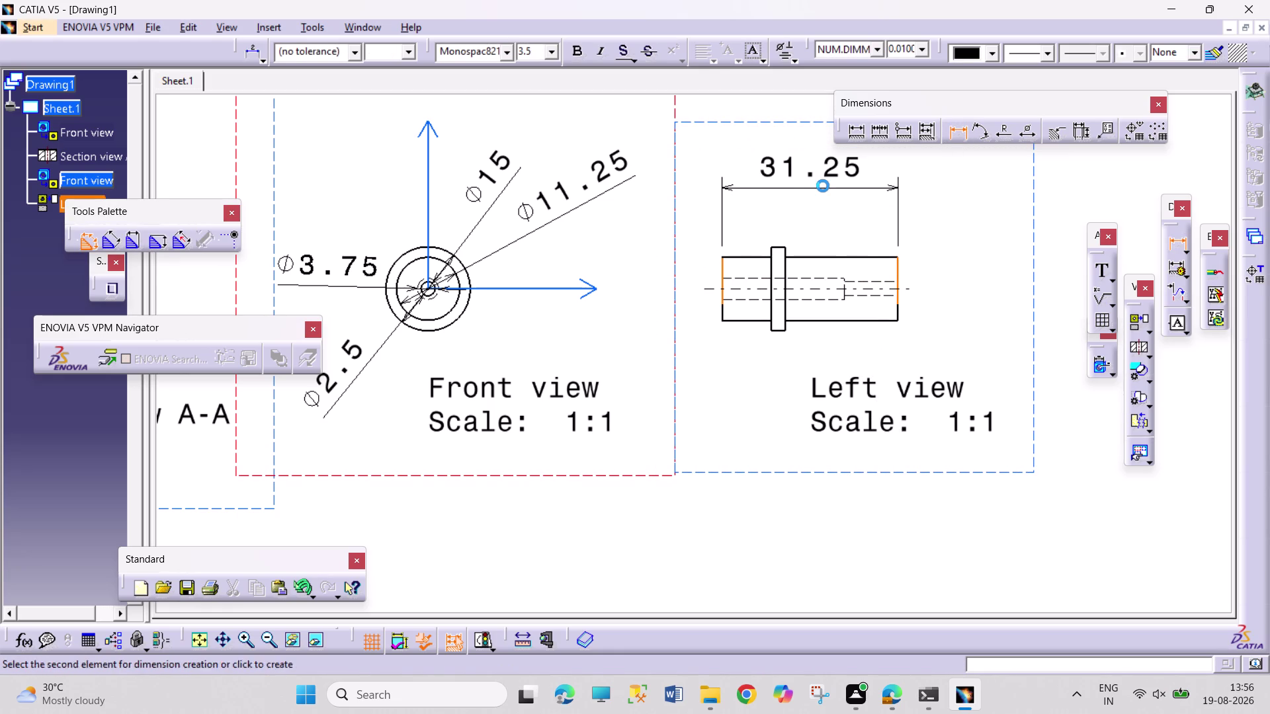
click(950, 130)
click(780, 246)
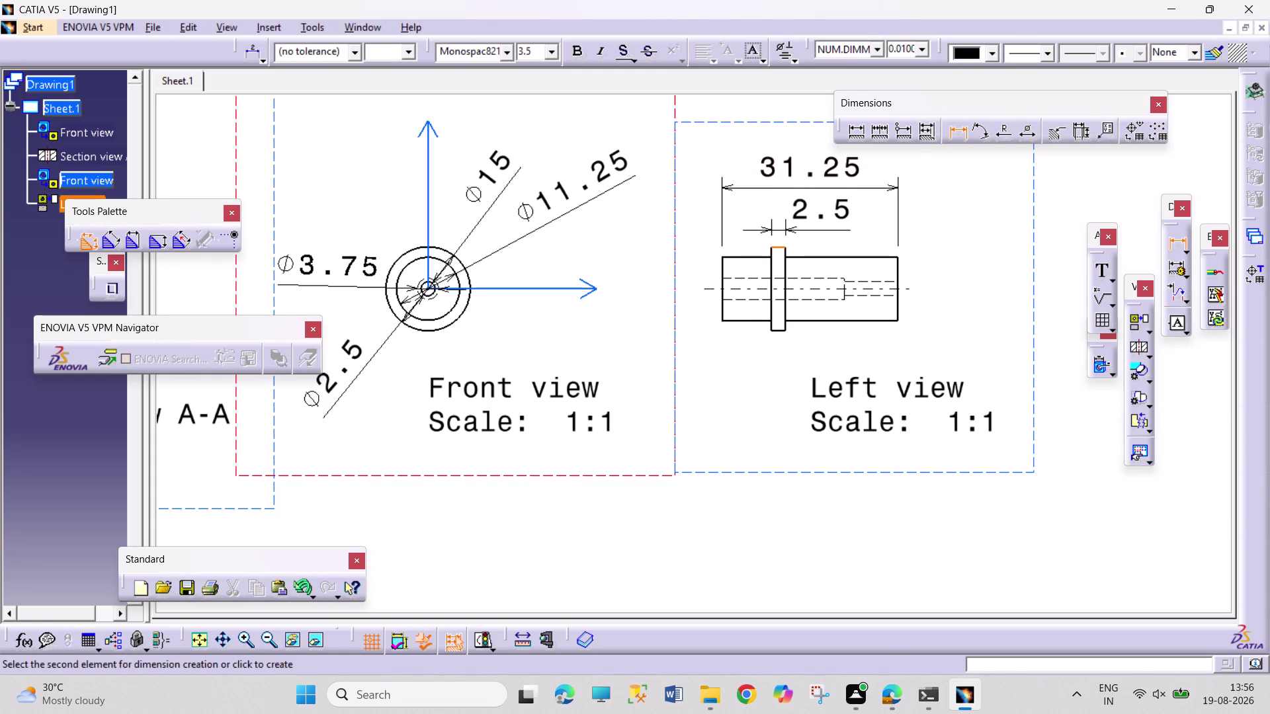
click(760, 229)
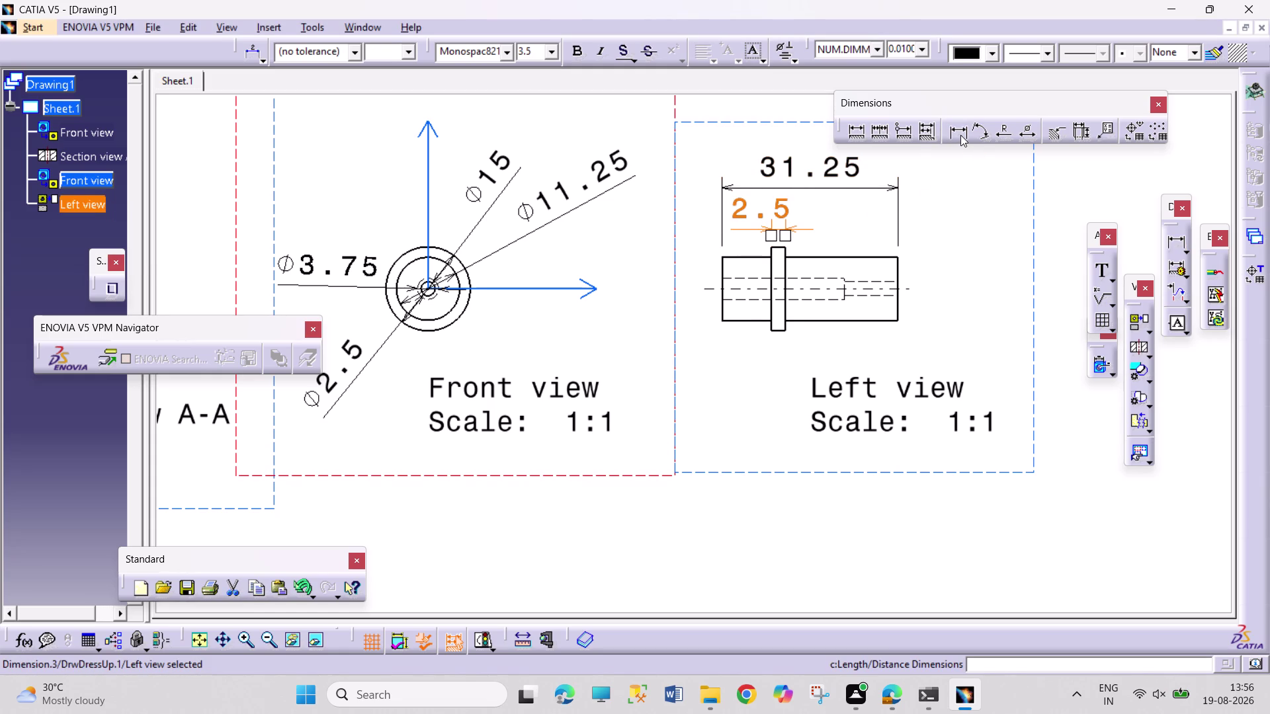
Add the 20 length from the collar's right face to the shaft's right end.
click(960, 135)
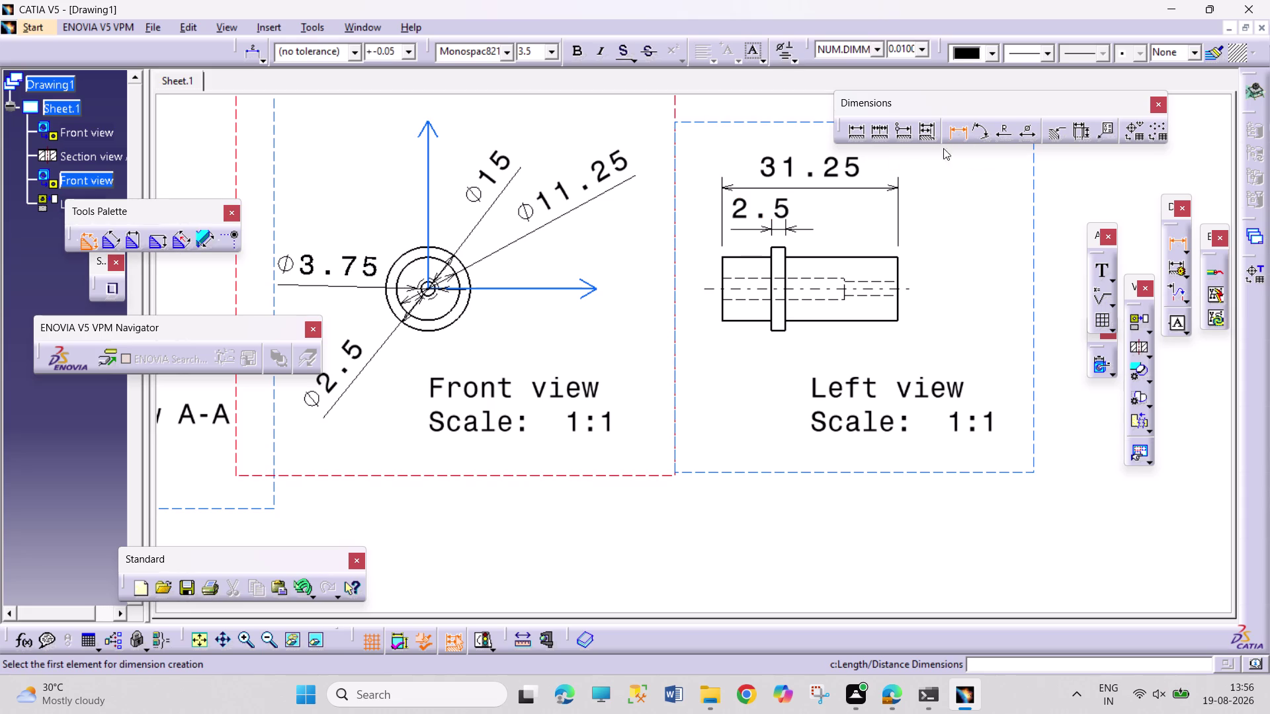
click(787, 252)
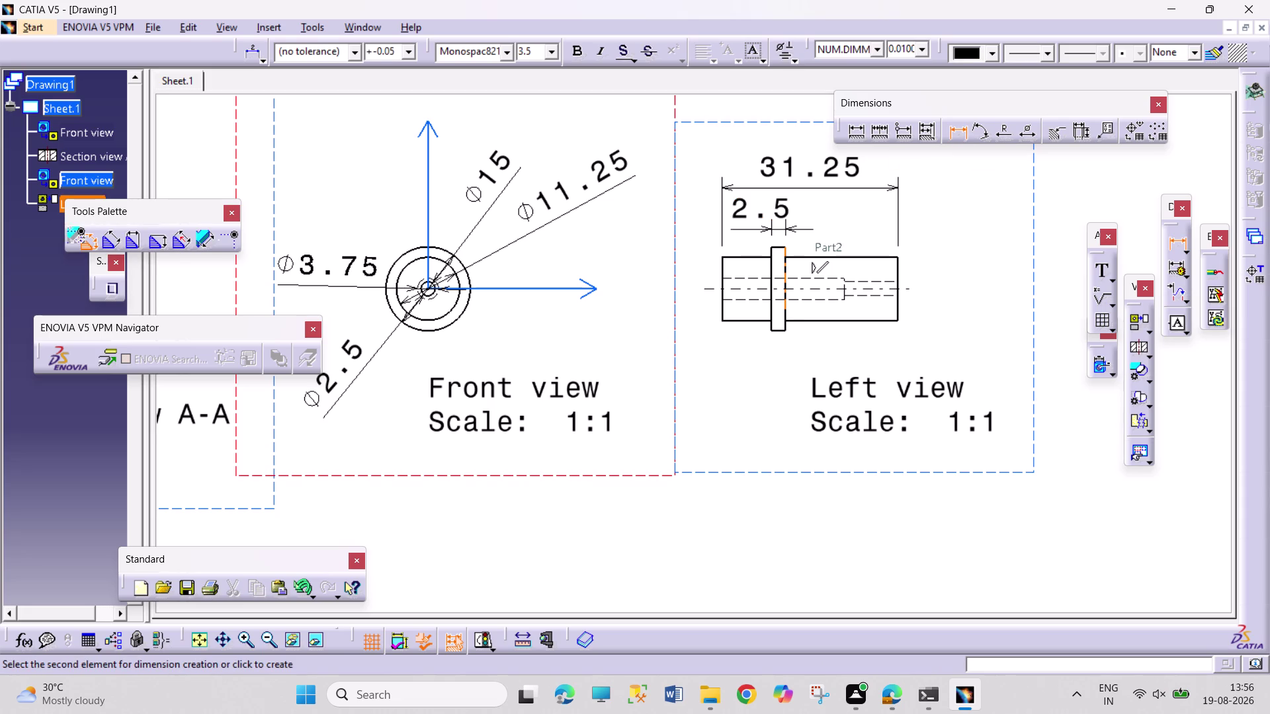
click(897, 270)
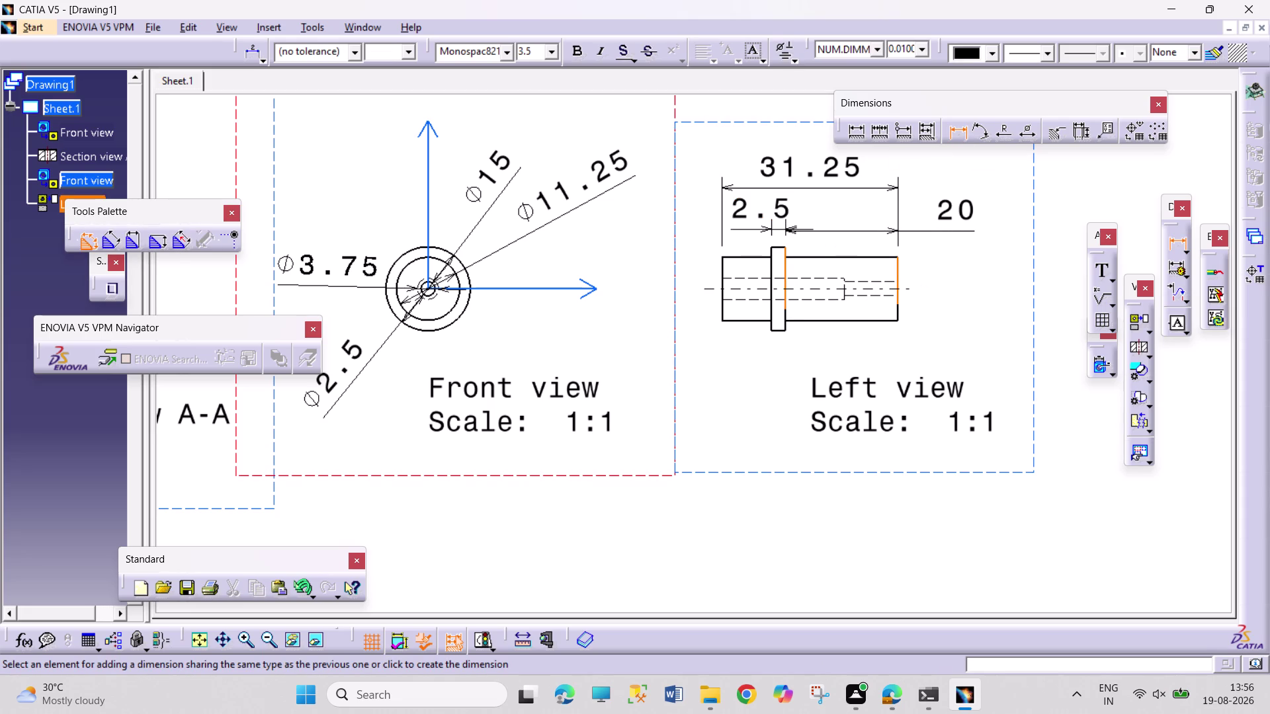
click(955, 232)
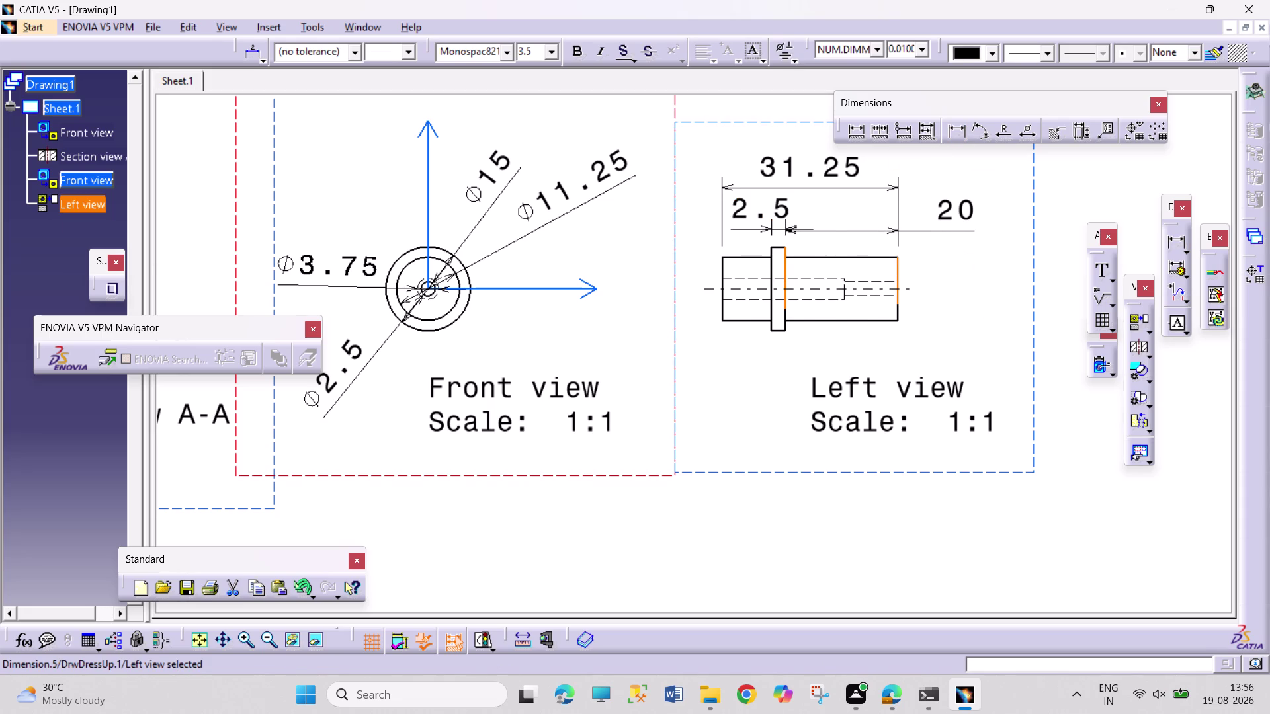
Add the 21.75 bore depth dimension, discarding an unwanted vertical dimension.
click(950, 138)
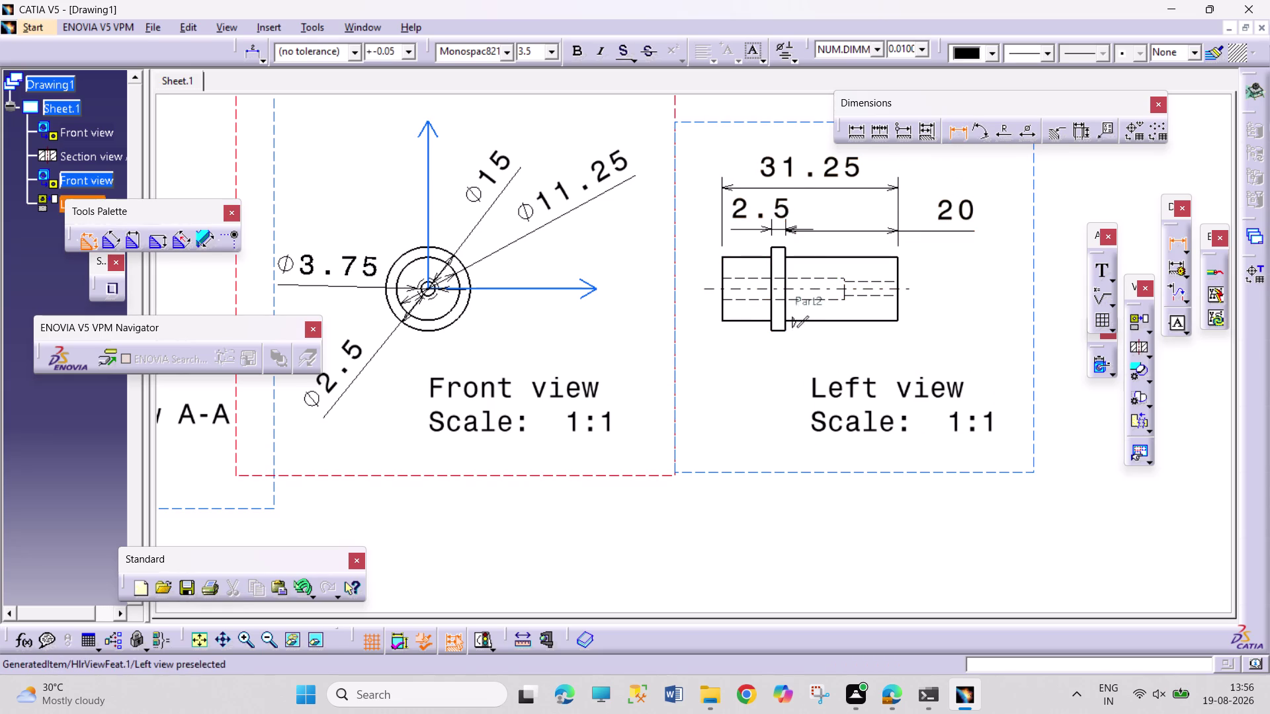
click(725, 309)
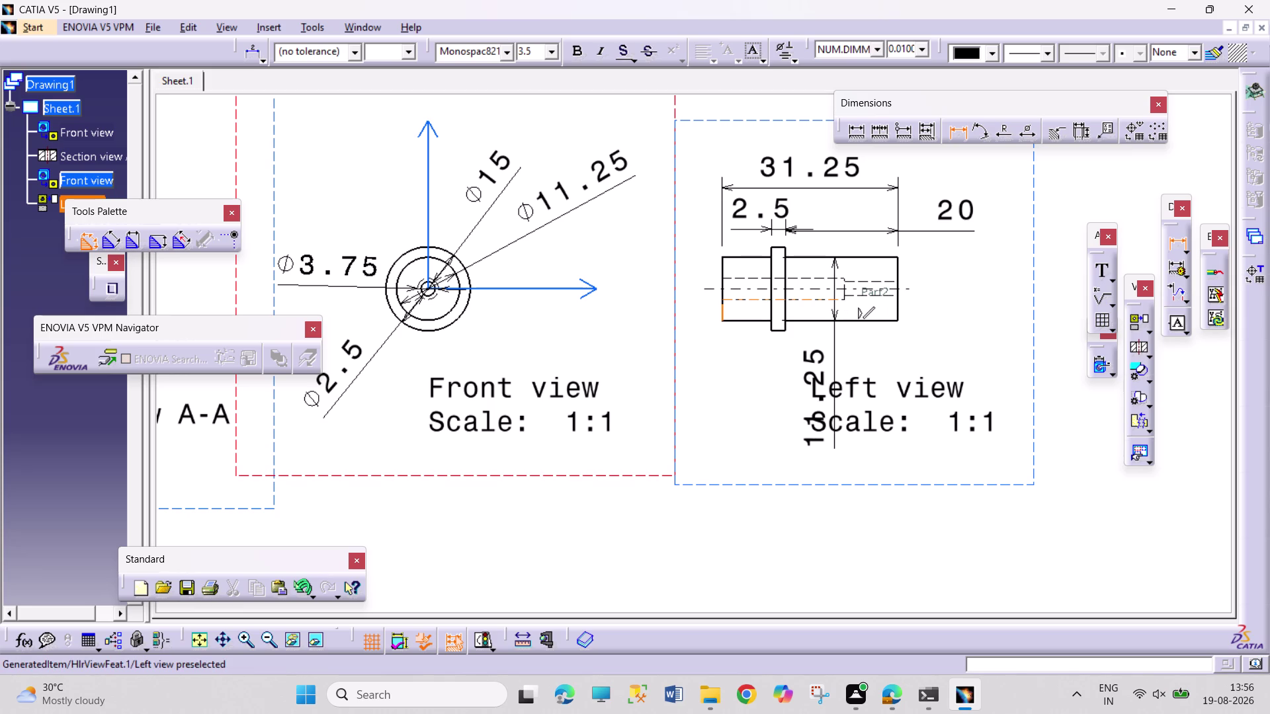
key(Escape)
key(Escape)
key(Escape)
key(Escape)
click(957, 130)
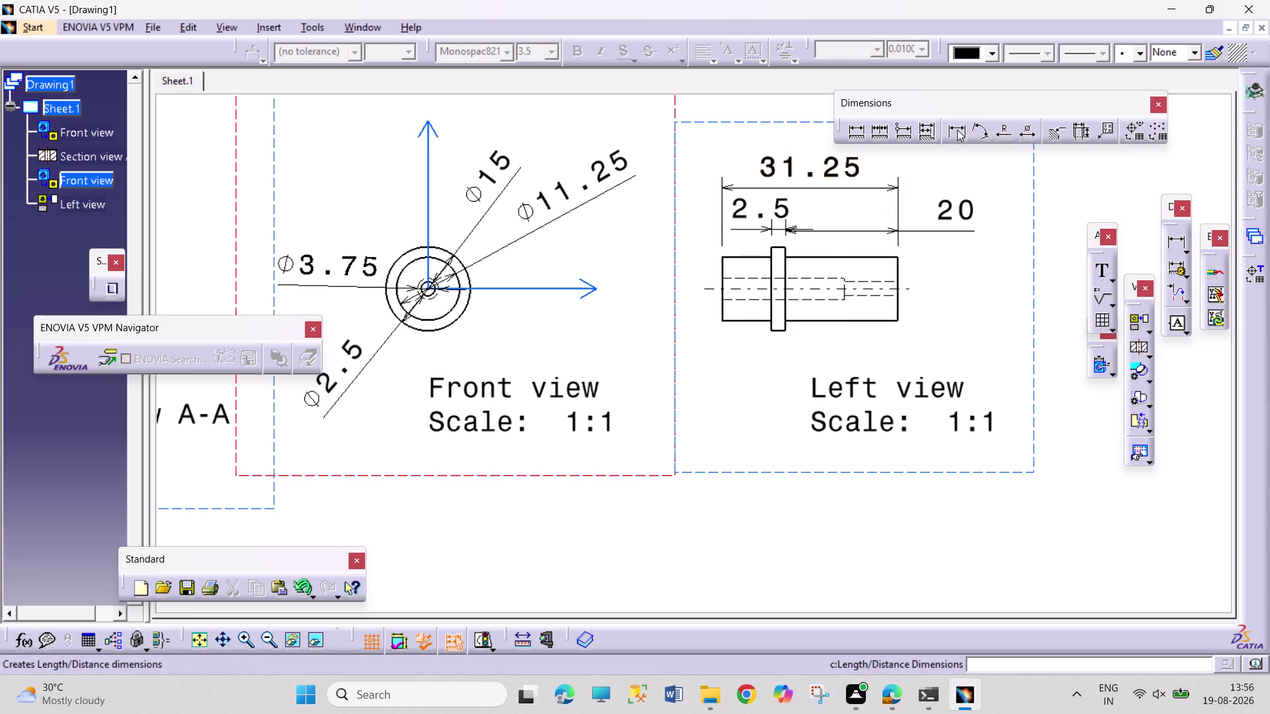
click(815, 300)
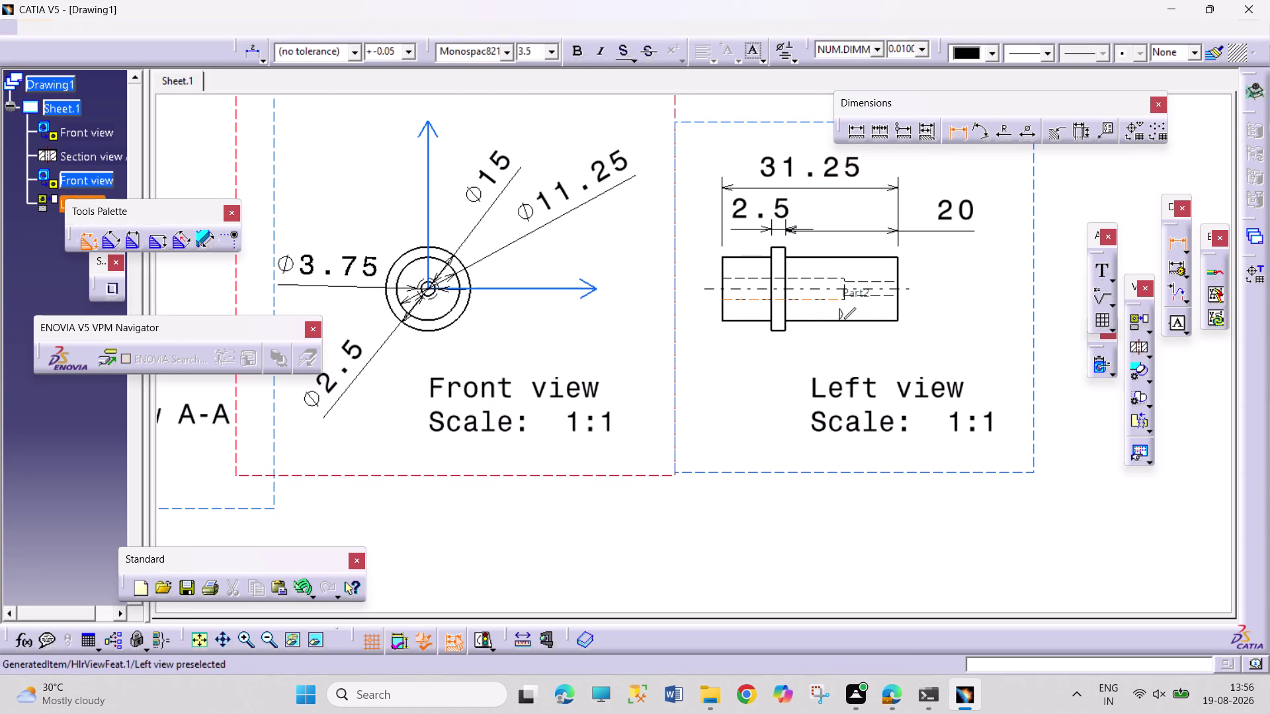
click(777, 370)
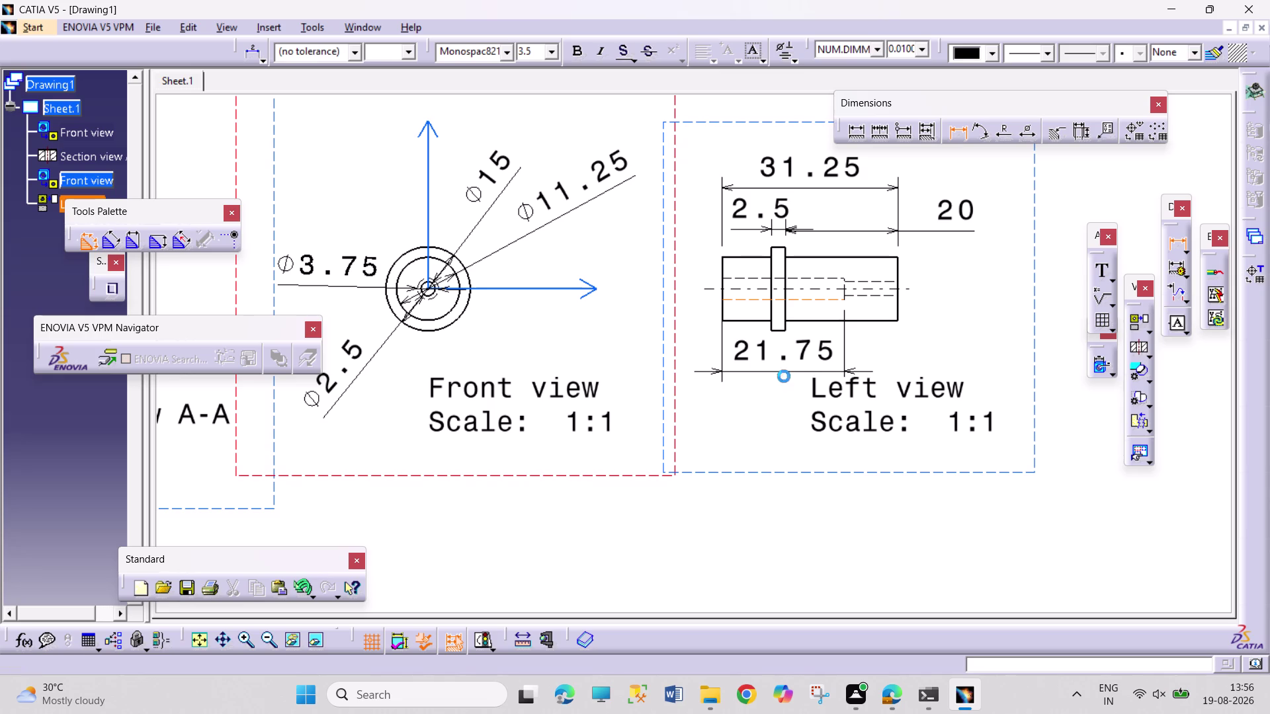
key(Escape)
key(Escape)
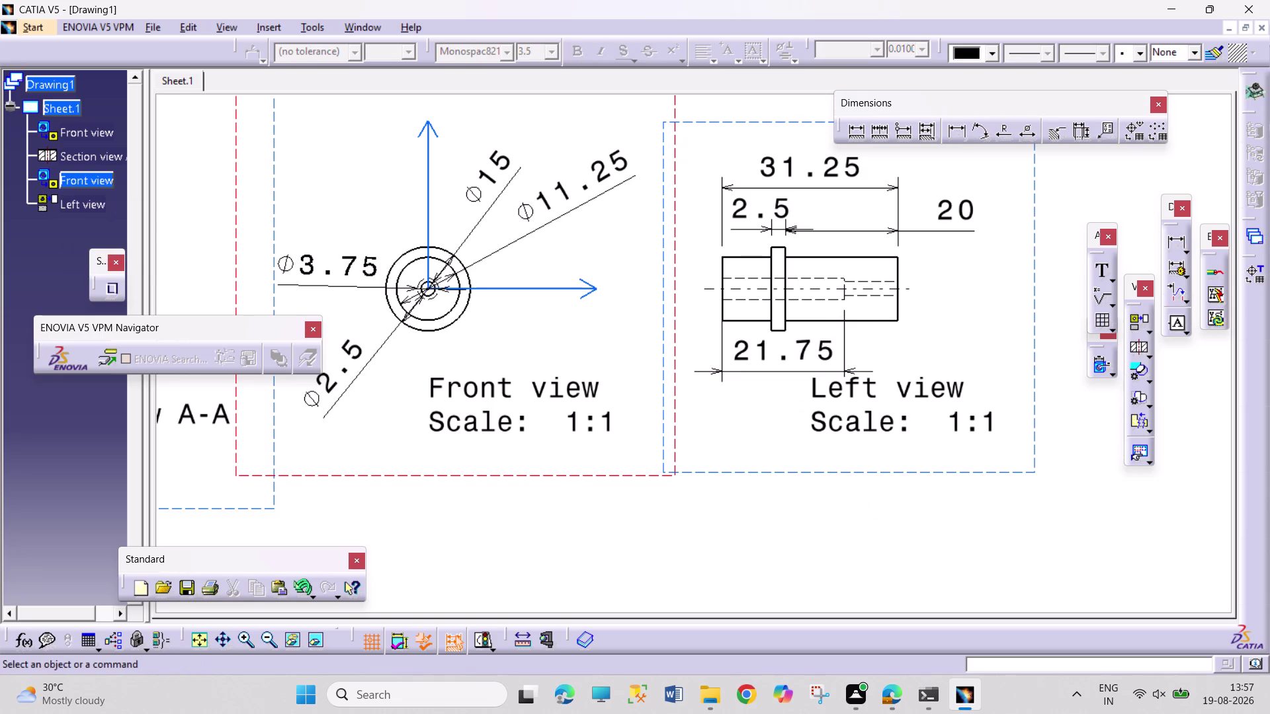
middle_drag(1000, 540, 964, 602)
middle_drag(861, 576, 878, 586)
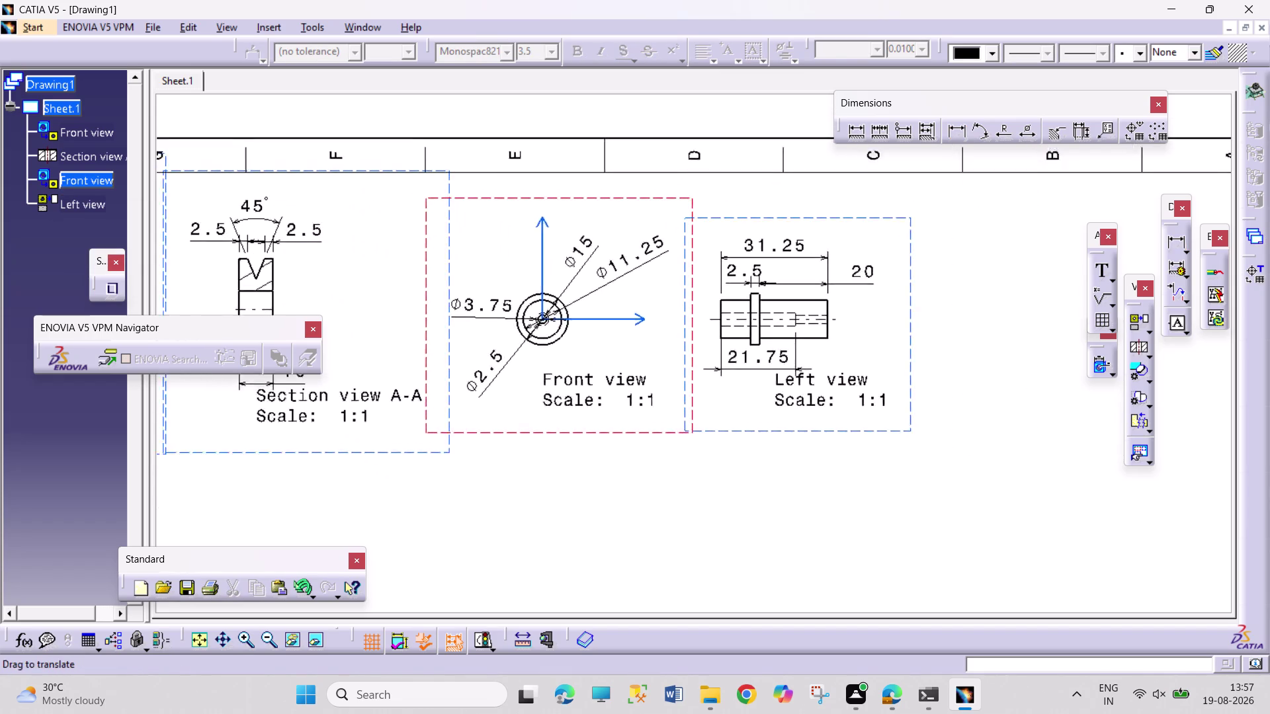
middle_drag(878, 586, 1037, 572)
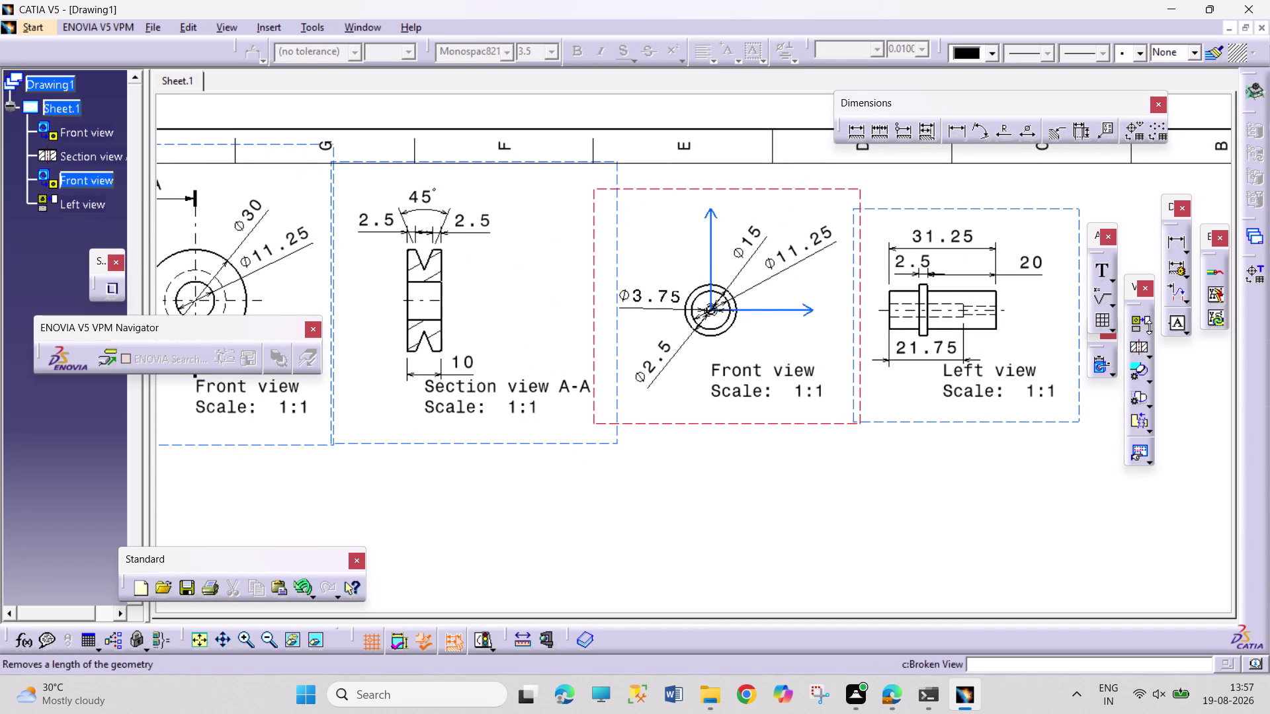
Start a new front view and switch to the BRACKET.CATPart window.
click(1148, 328)
click(1107, 344)
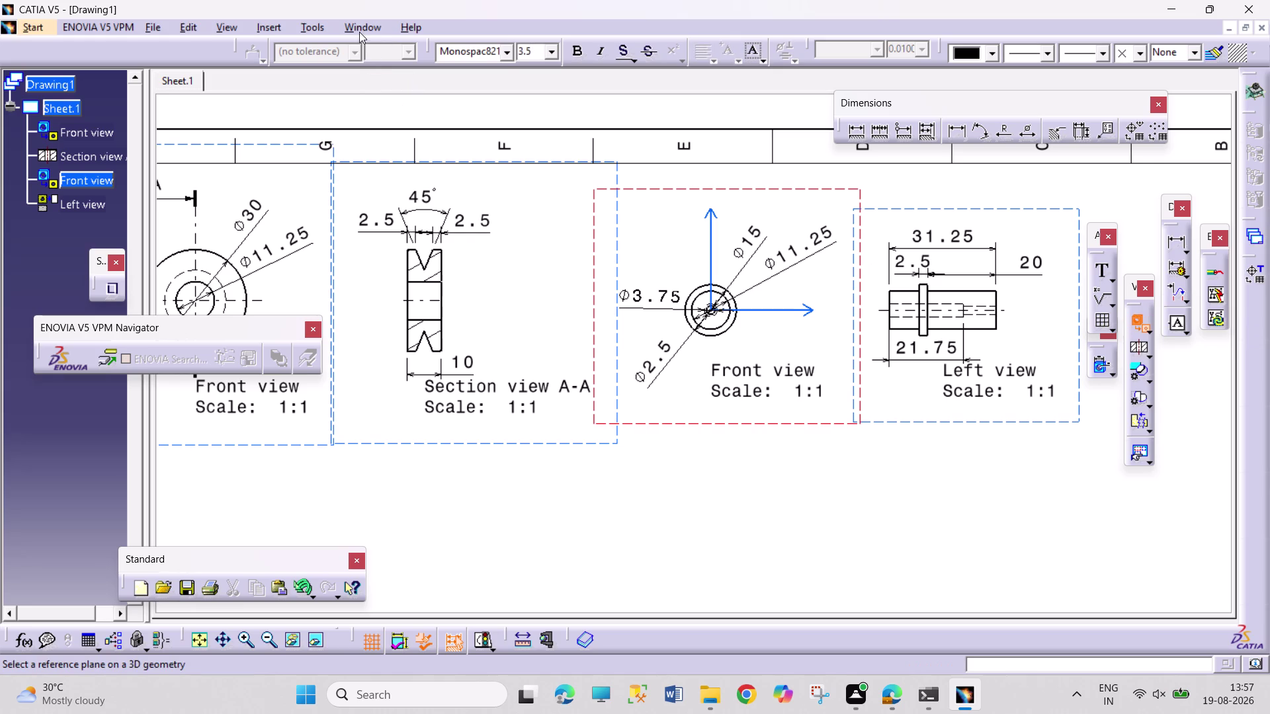
click(359, 32)
click(416, 168)
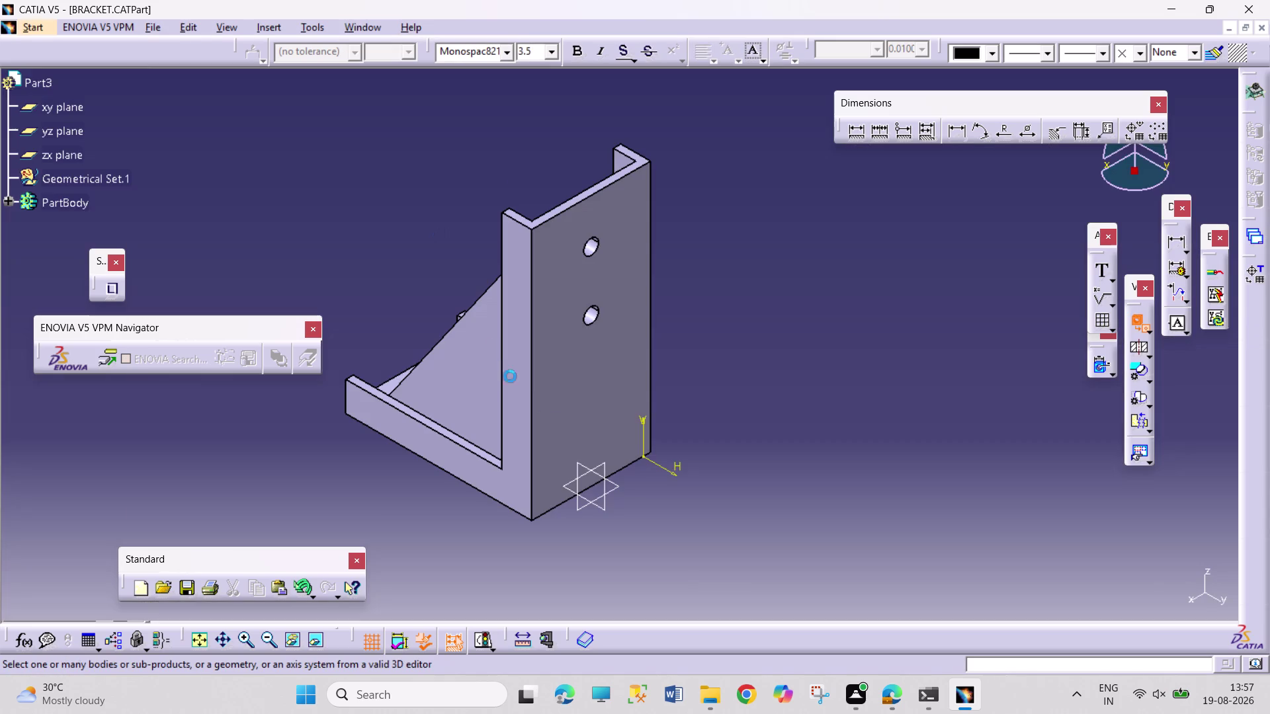
Orbit the bracket and pick its reference face for the front view.
middle_drag(381, 530, 401, 546)
right_drag(386, 531, 400, 547)
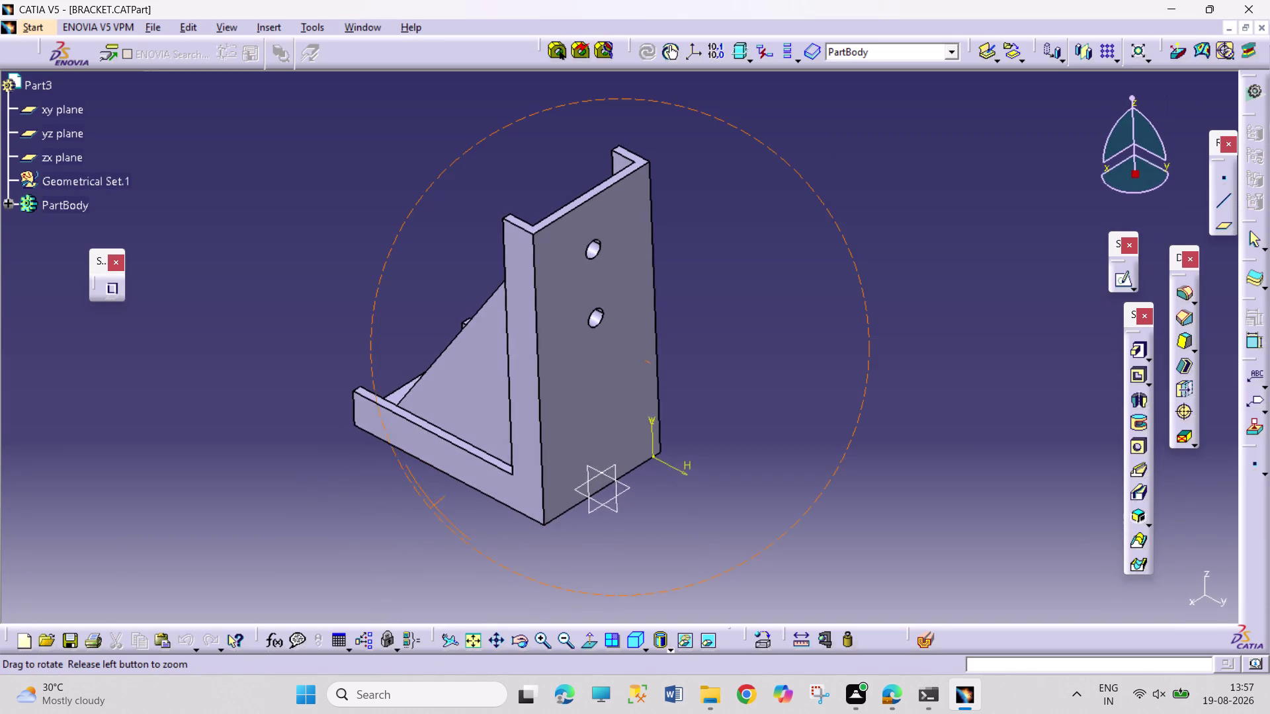
middle_drag(400, 547, 680, 518)
right_drag(400, 547, 631, 496)
middle_drag(272, 295, 455, 249)
right_drag(302, 320, 456, 248)
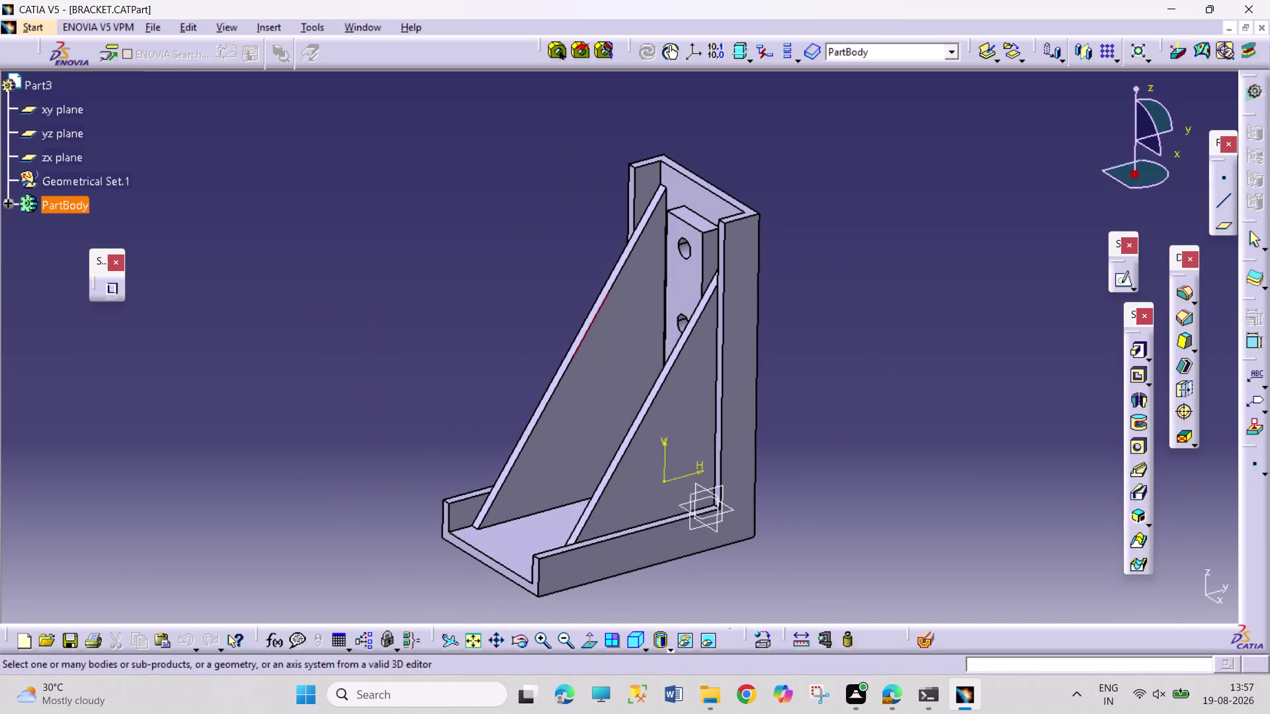
click(685, 395)
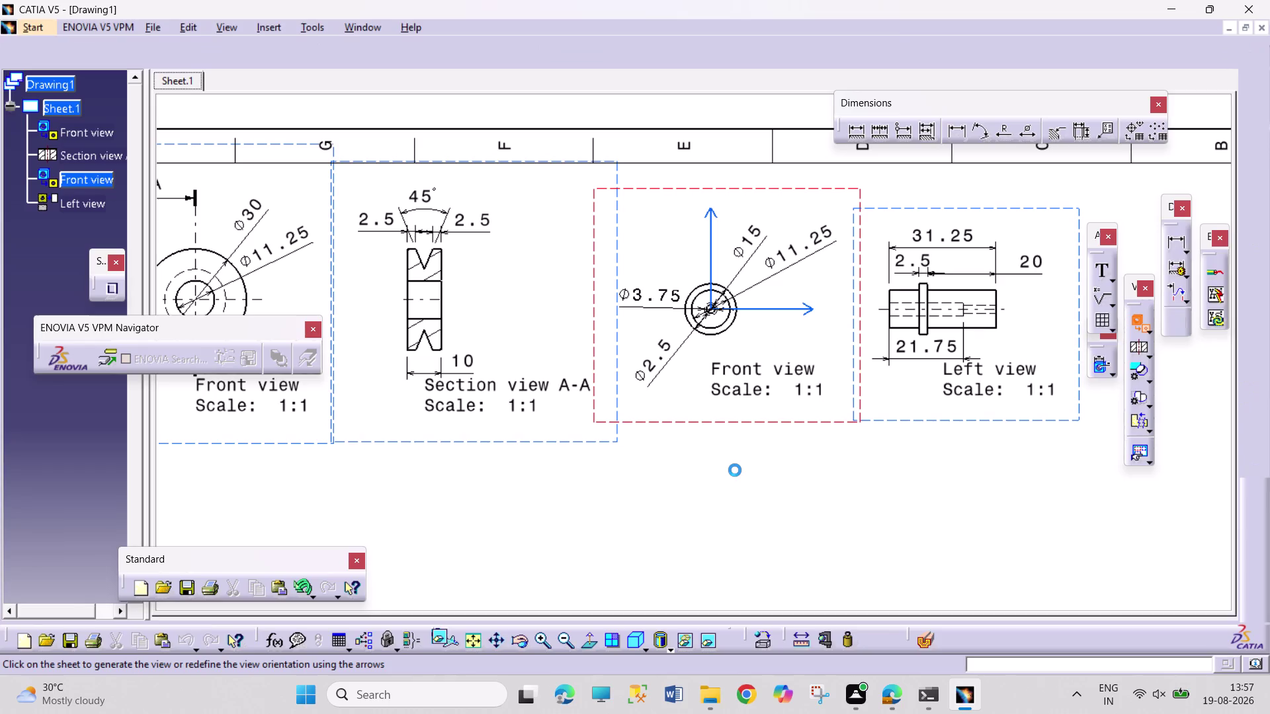
Drag the bracket preview to the lower left, below the pulley's front view, and generate it.
middle_drag(785, 471, 781, 506)
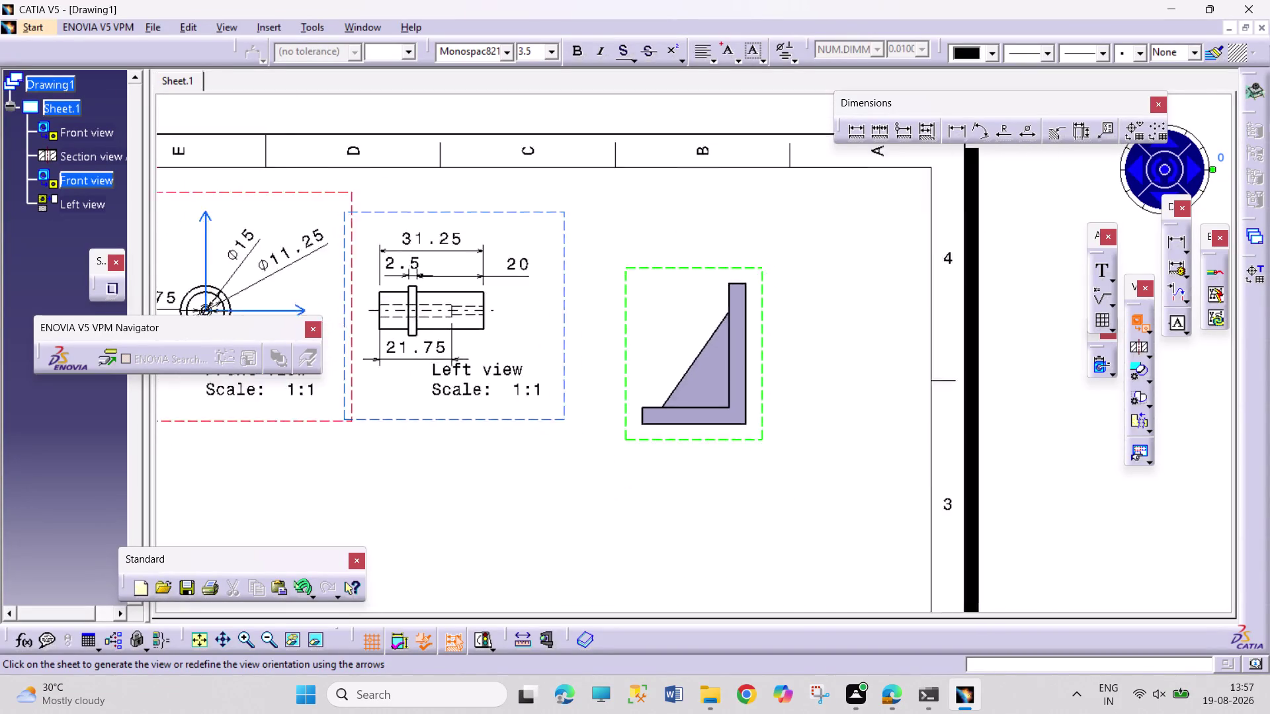
middle_drag(781, 506, 773, 549)
middle_drag(659, 523, 989, 504)
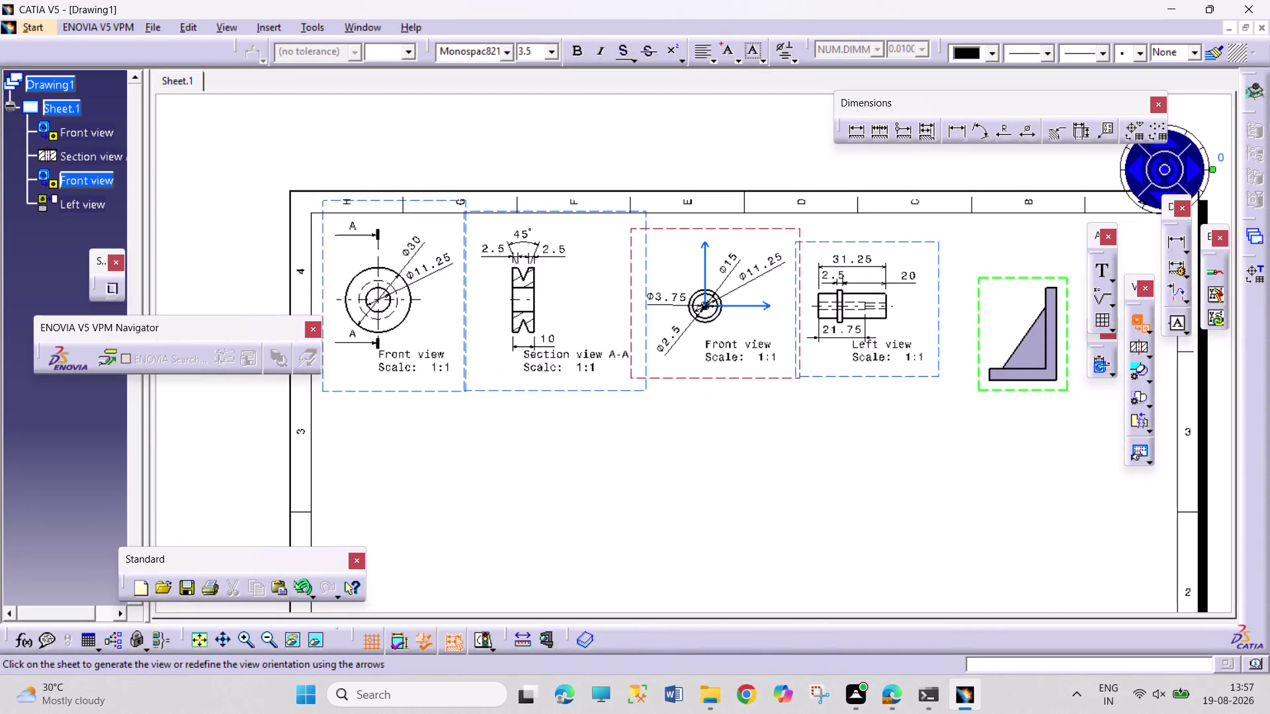
drag(1007, 389, 382, 561)
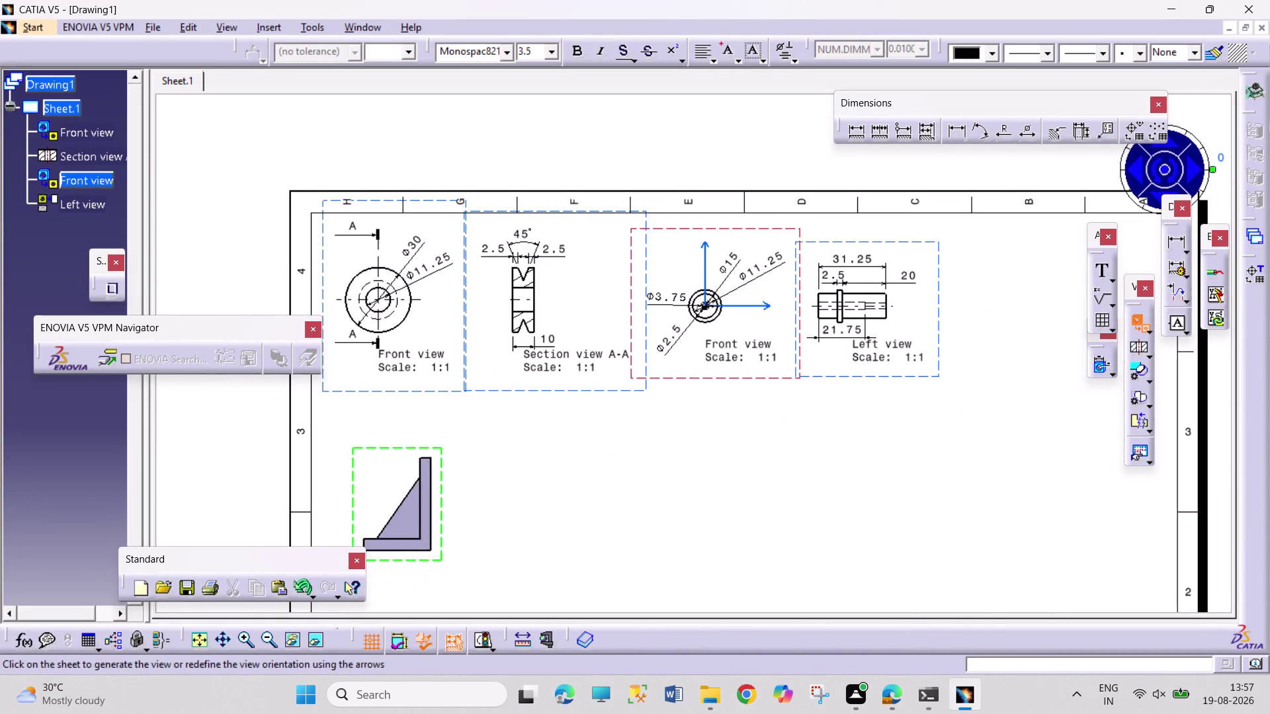
middle_drag(574, 534, 574, 582)
middle_click(660, 529)
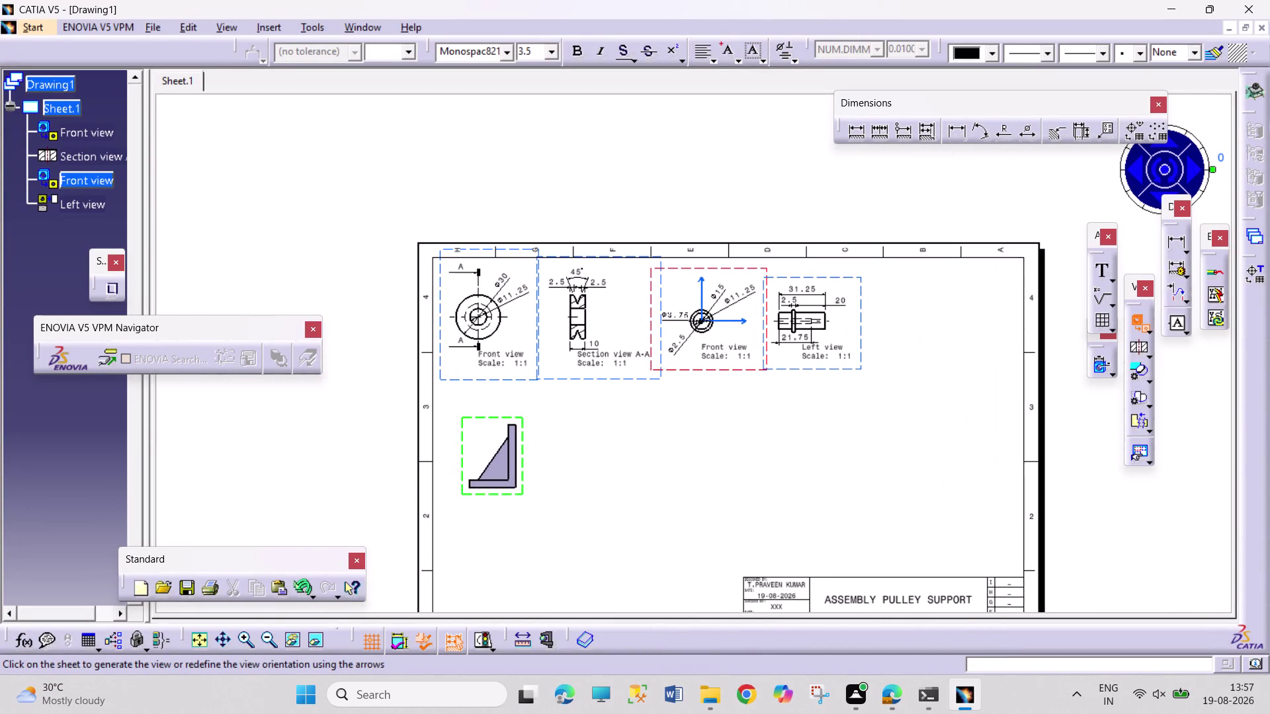
middle_drag(667, 530, 678, 500)
middle_drag(676, 502, 802, 478)
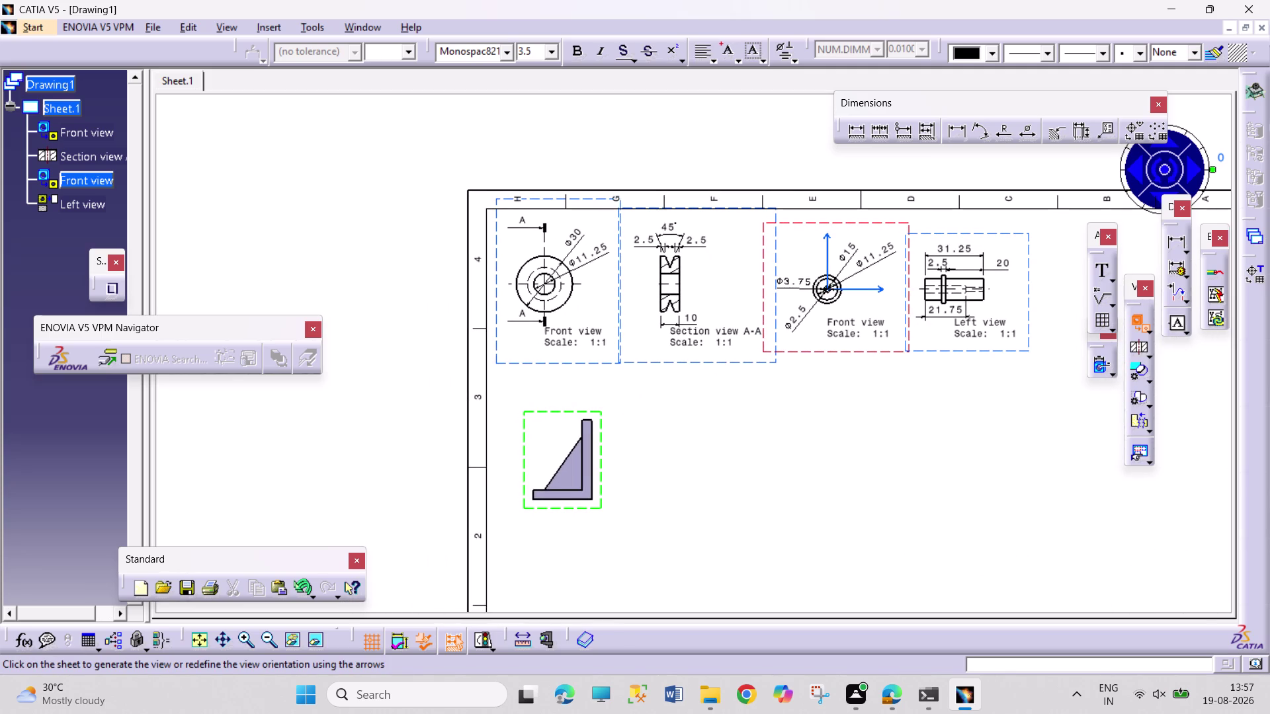
drag(603, 486, 603, 478)
double_click(674, 483)
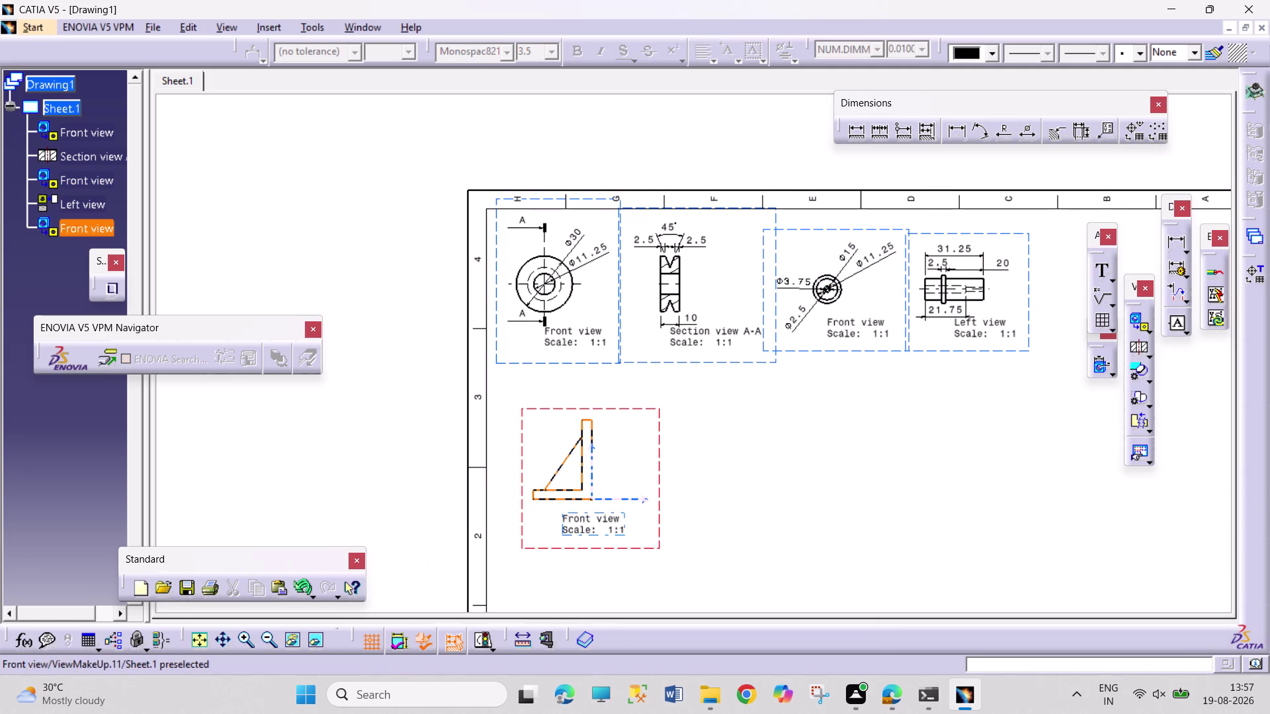
click(1146, 331)
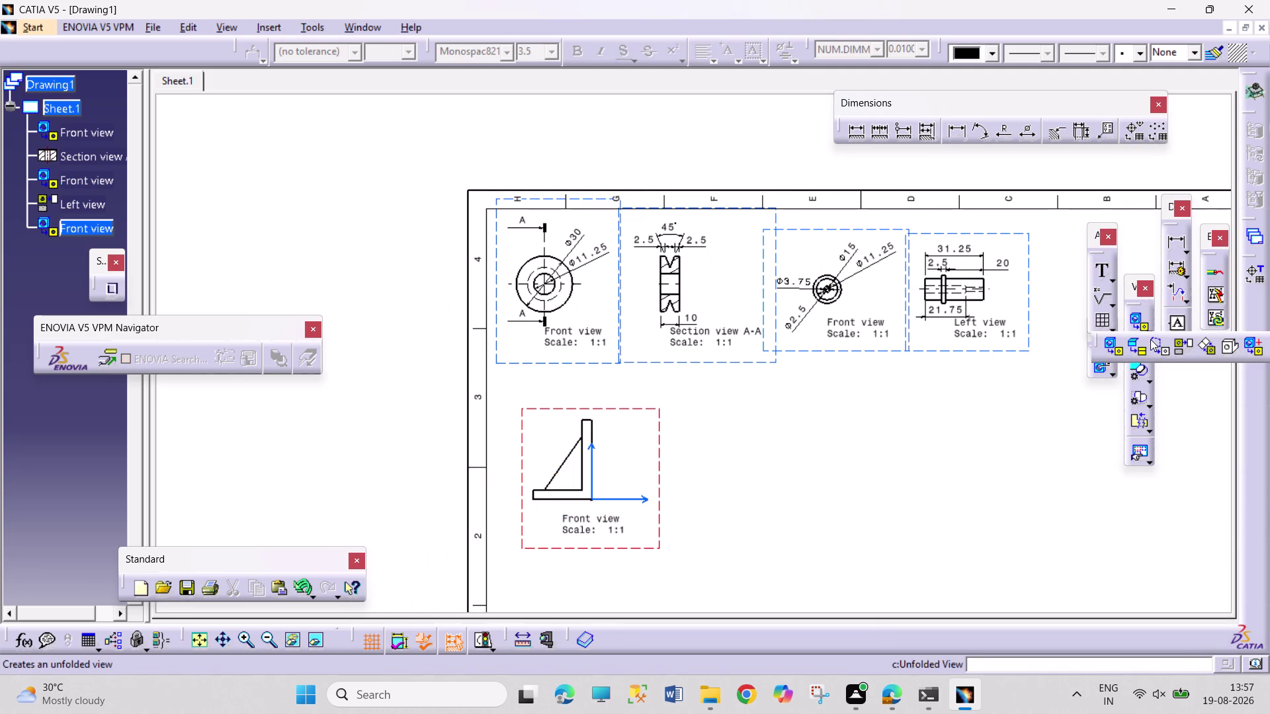
click(1177, 346)
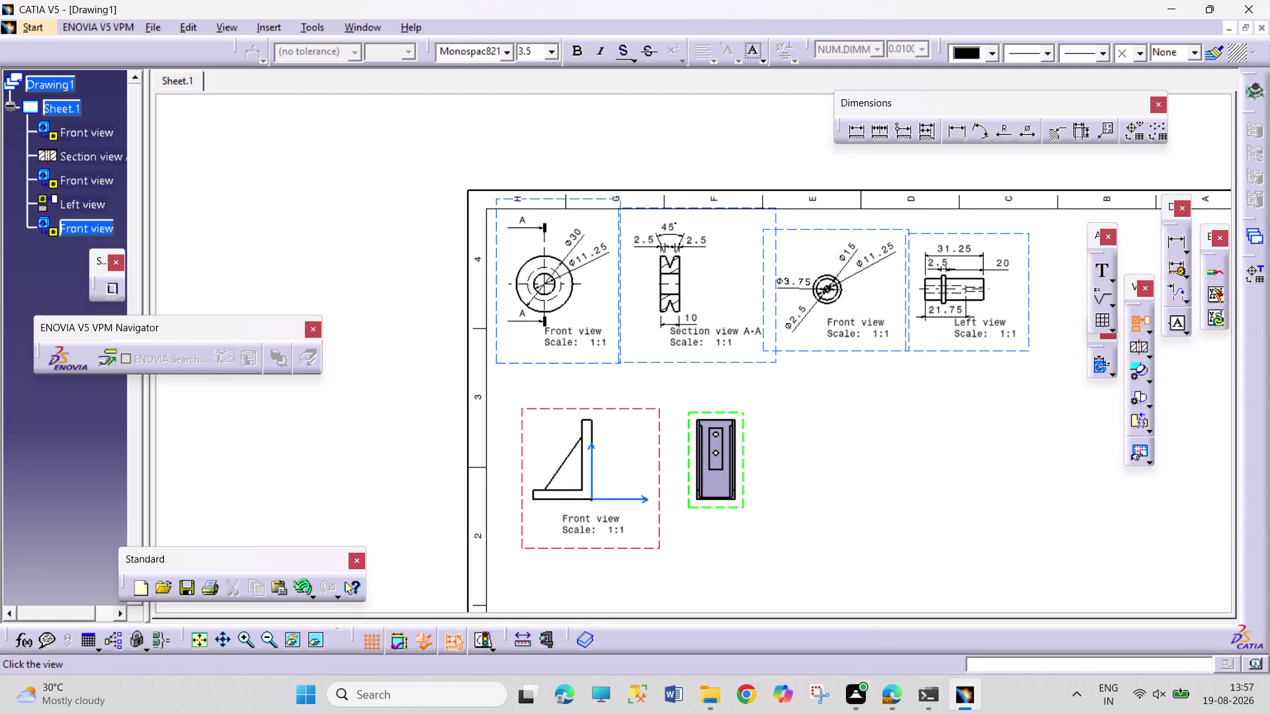
Place the bracket's left projection view to the right of its front view.
click(715, 478)
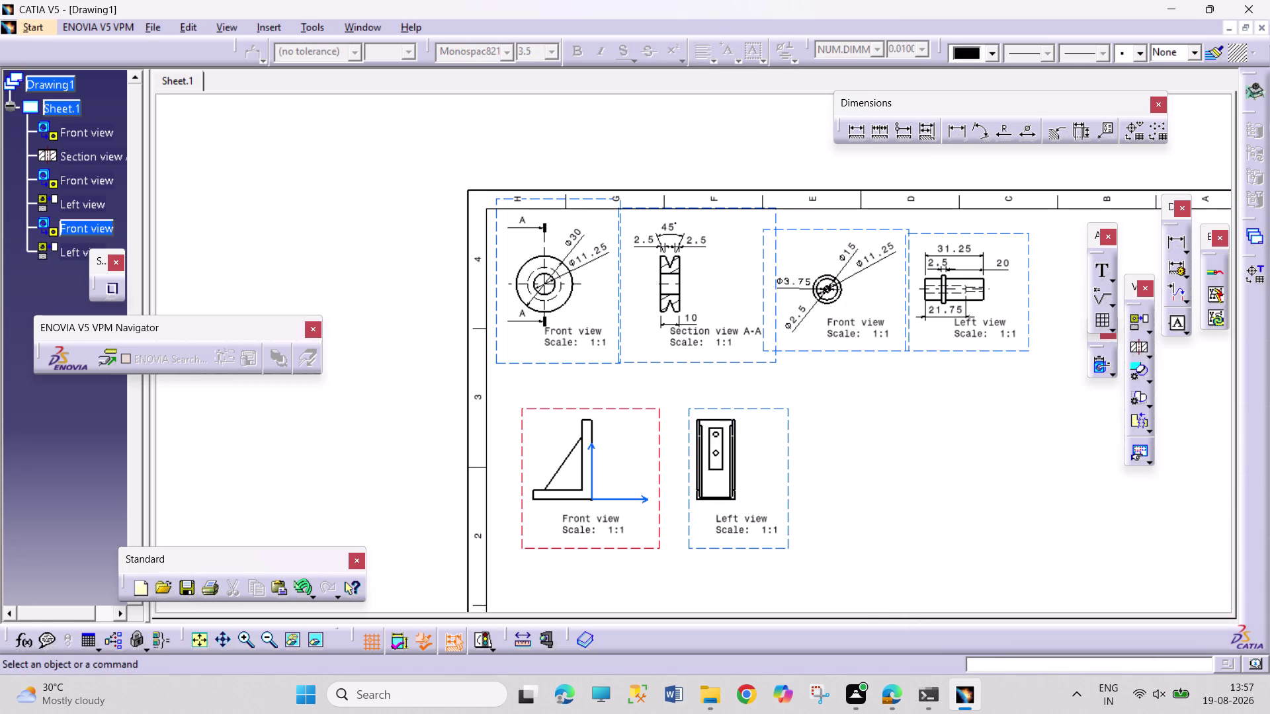
click(1148, 334)
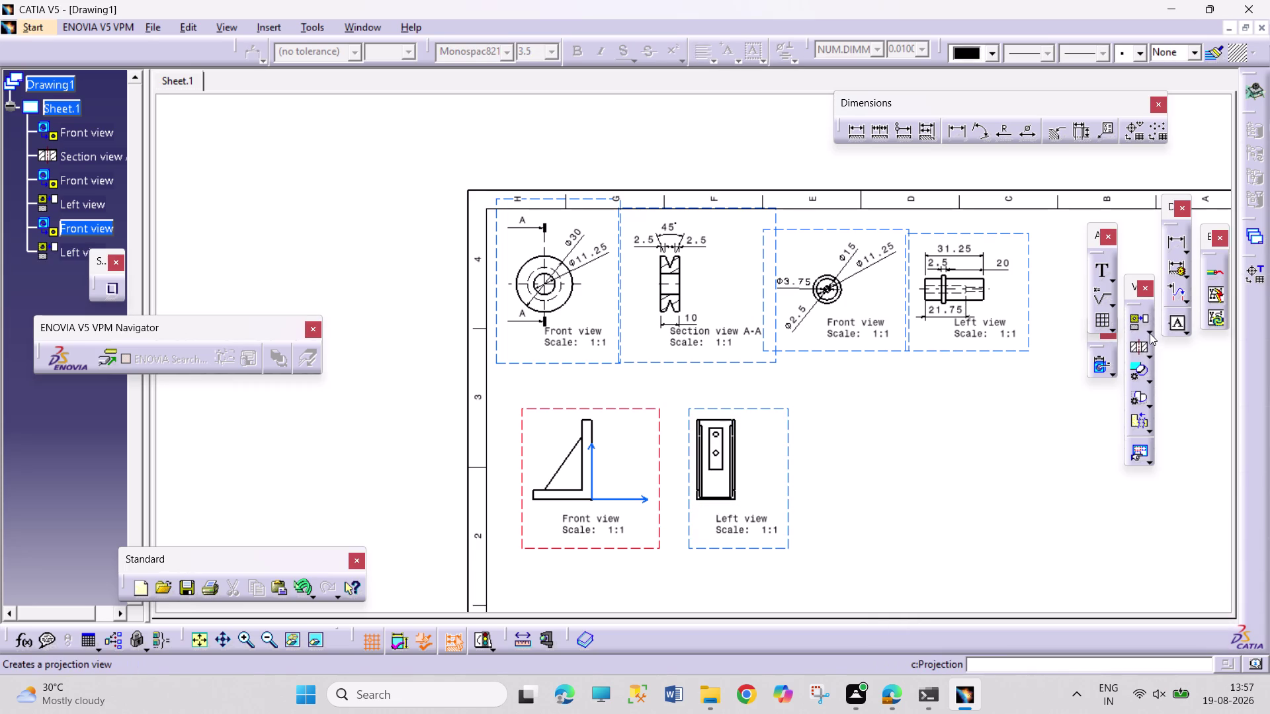
click(1148, 330)
click(1115, 345)
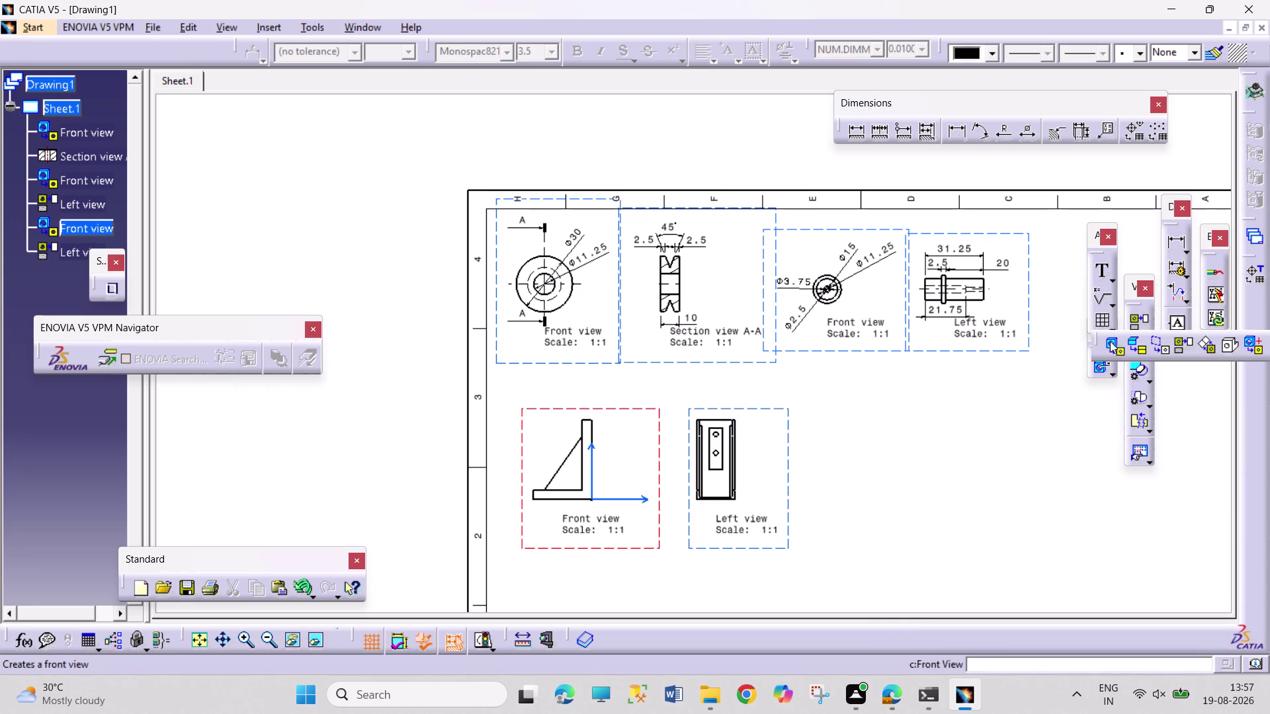
click(368, 25)
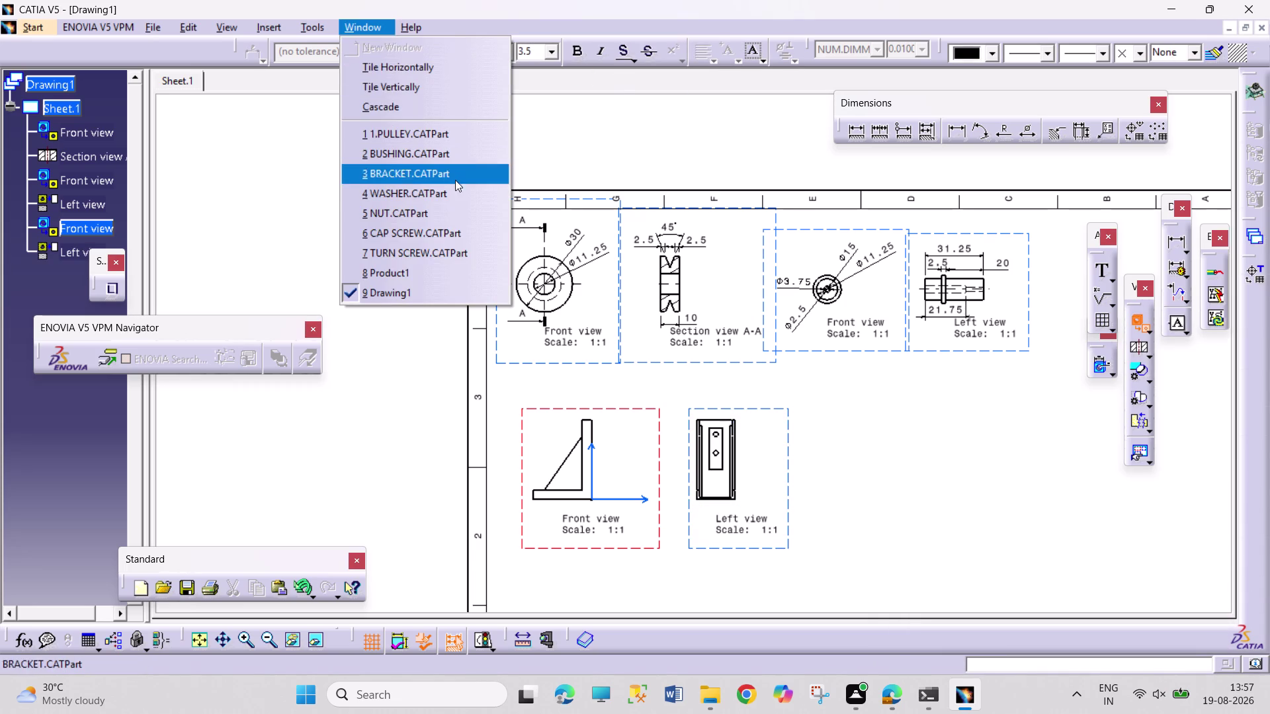
Create a front view from a WASHER.CATPart face and place it at the sheet's right.
click(458, 190)
click(769, 355)
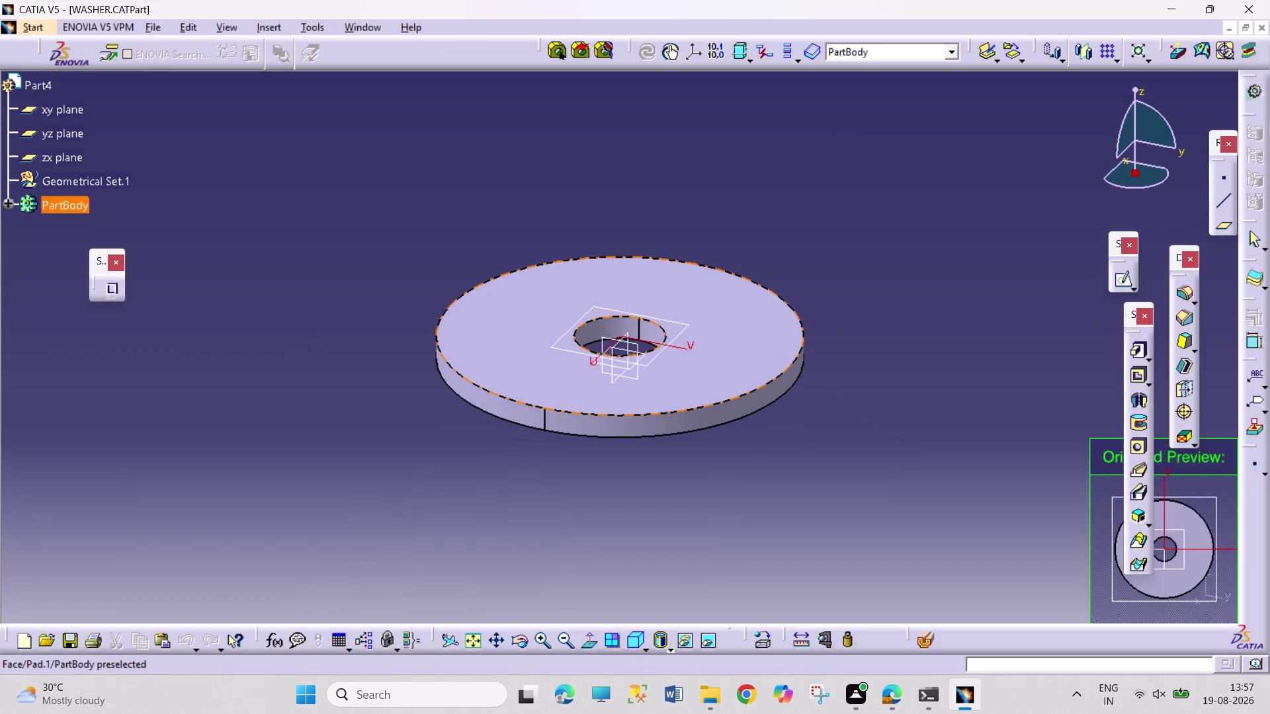
click(700, 366)
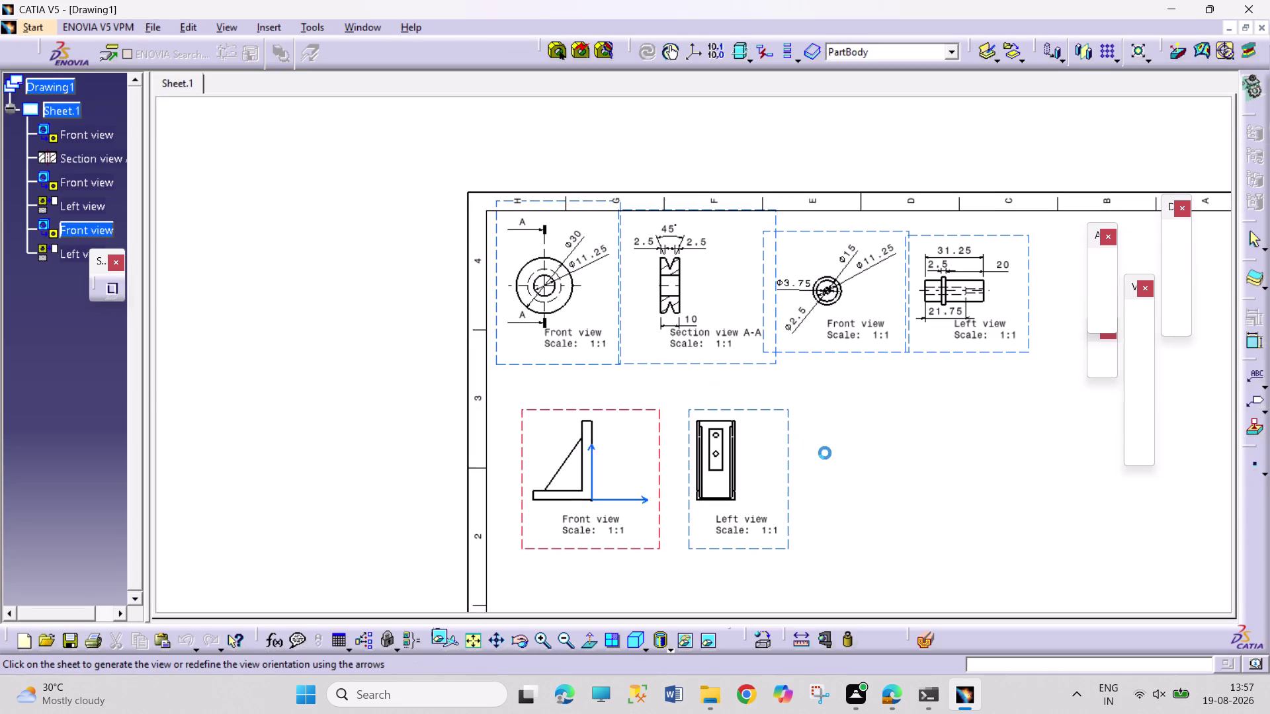
middle_drag(853, 468, 842, 505)
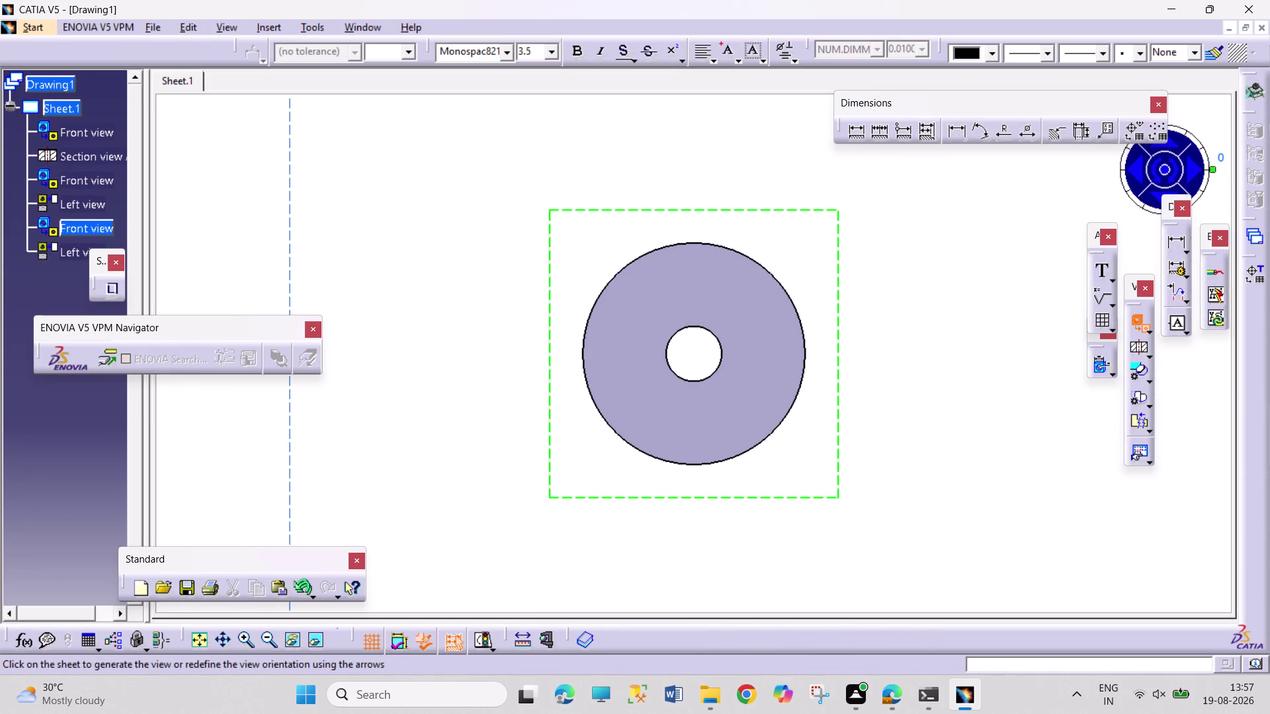
double_click(970, 472)
middle_drag(959, 465, 917, 530)
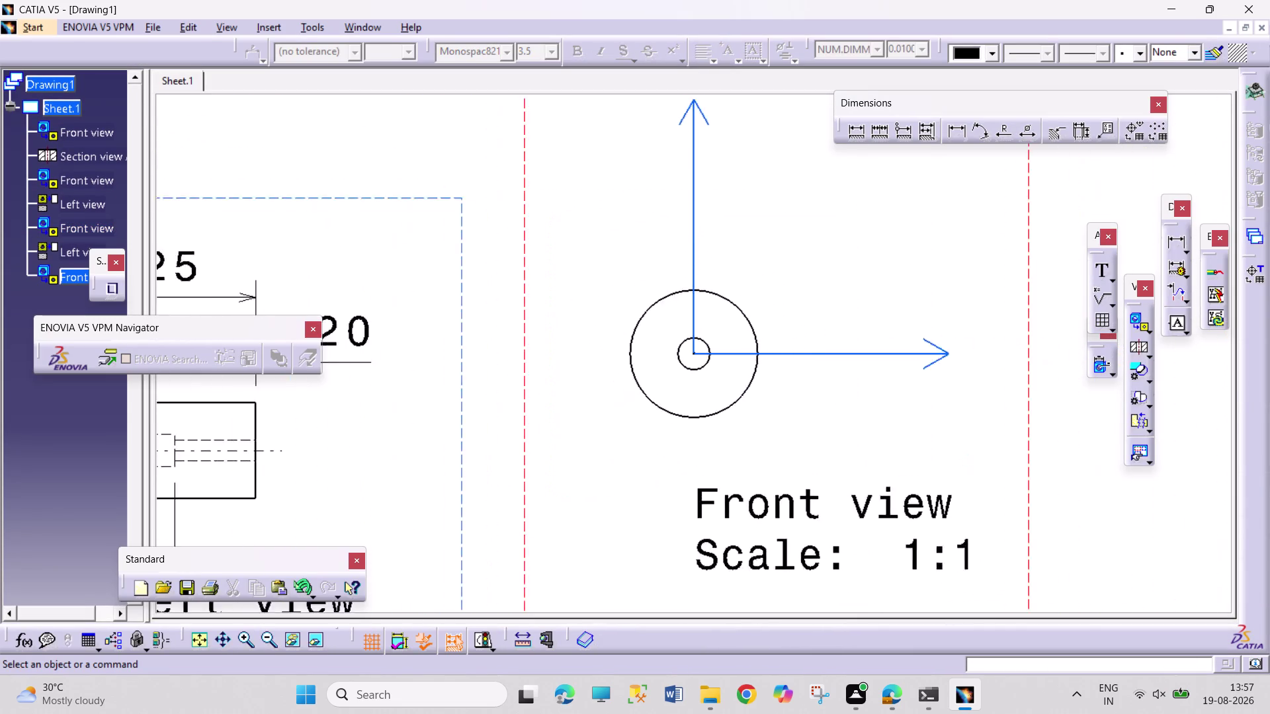
middle_drag(917, 530, 814, 617)
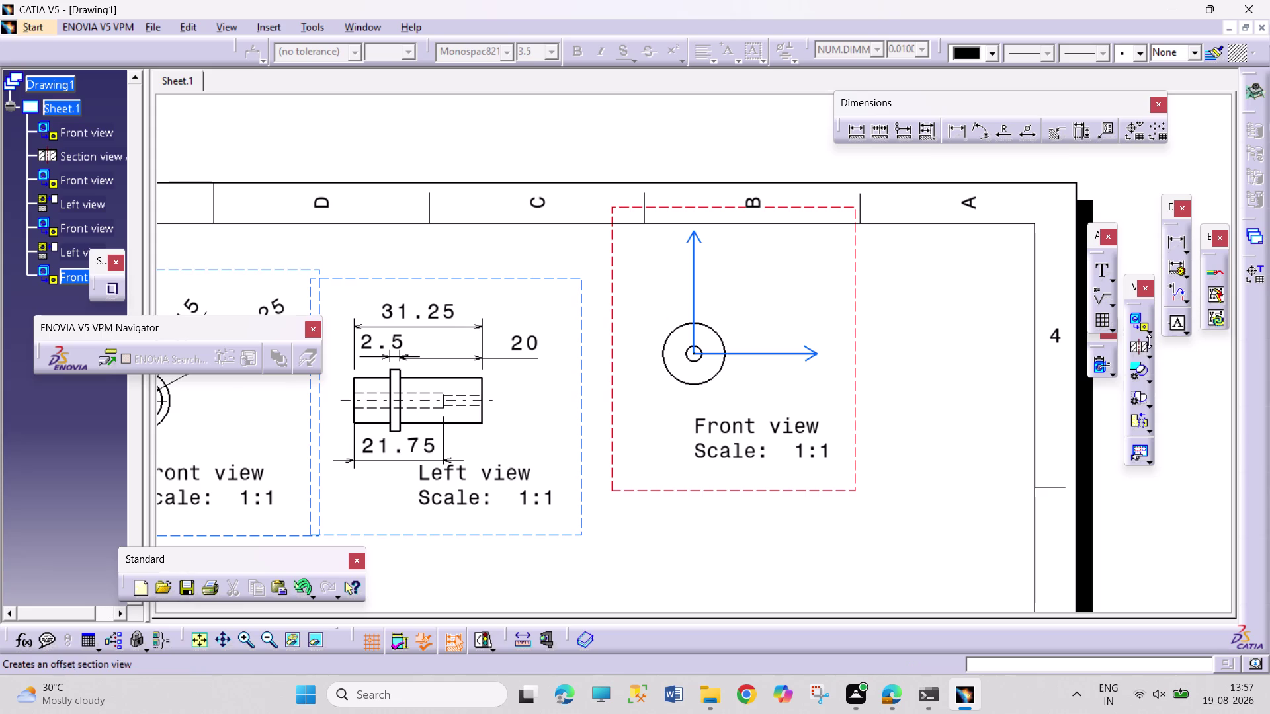
Project the washer's top view below its front view.
click(1150, 334)
click(1181, 352)
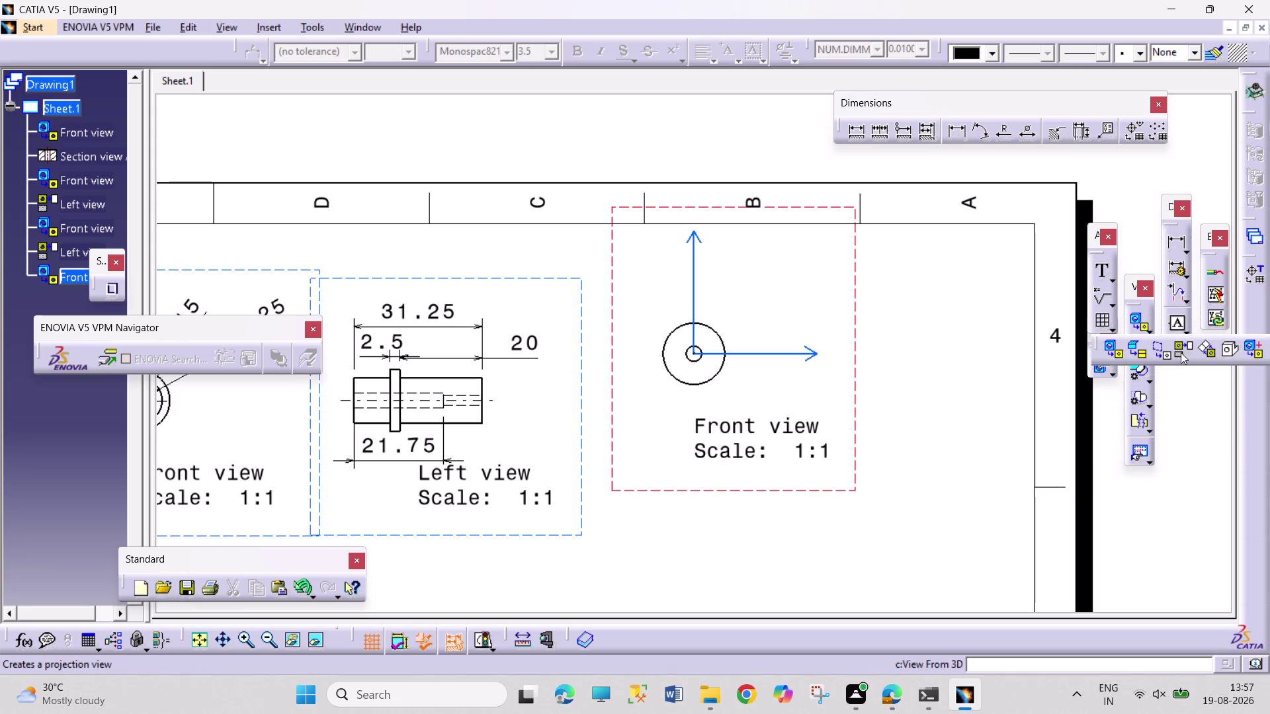
click(721, 516)
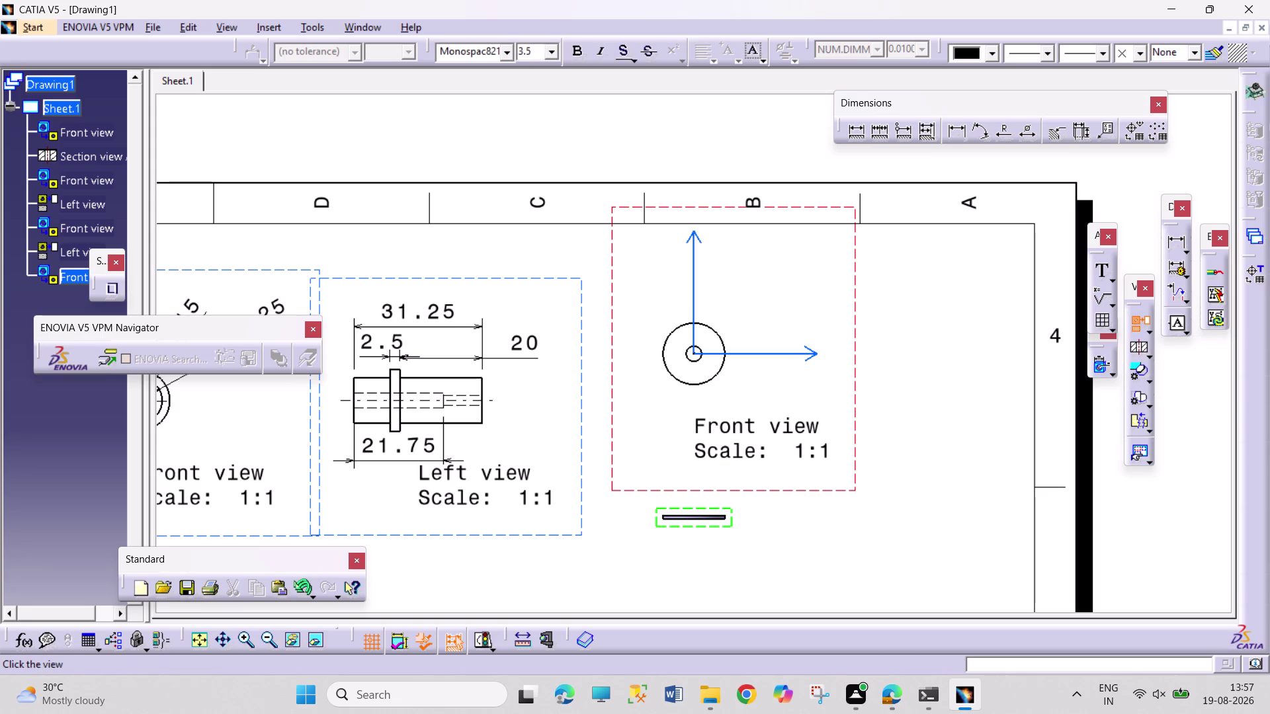
middle_drag(814, 500, 822, 430)
click(1003, 128)
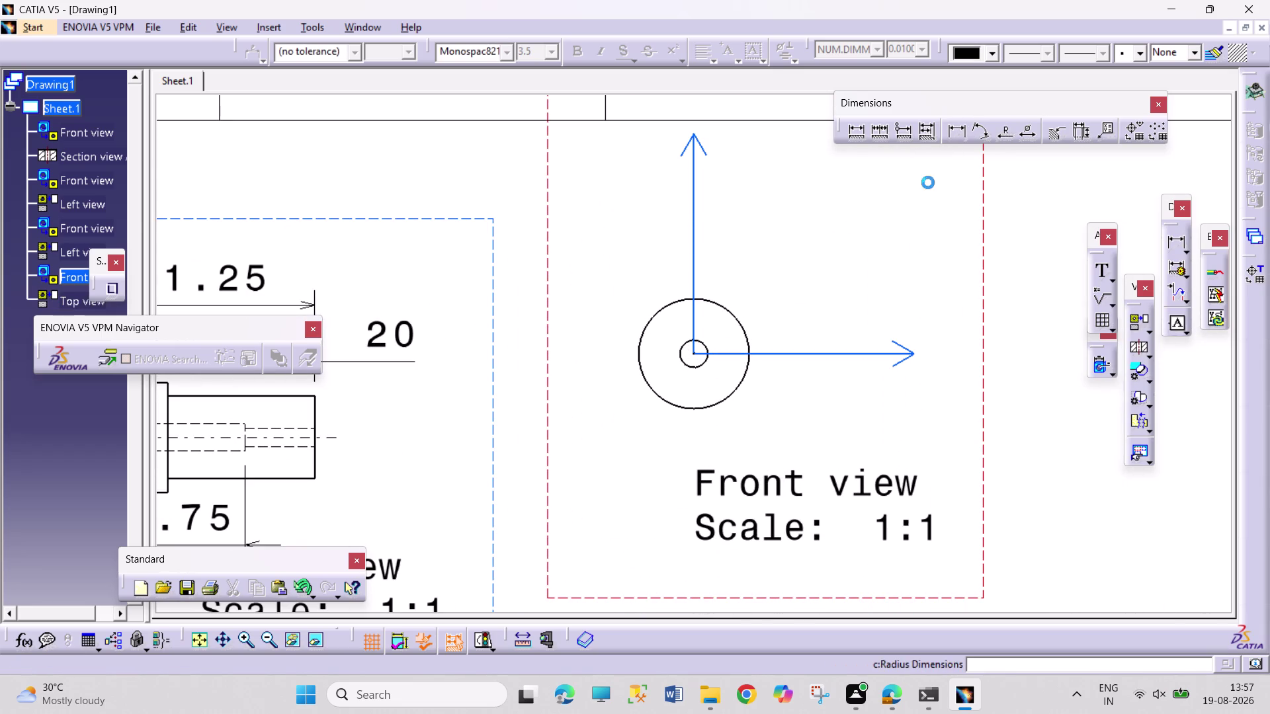
Add an R7.5 radius dimension to the washer's outer circle.
click(735, 315)
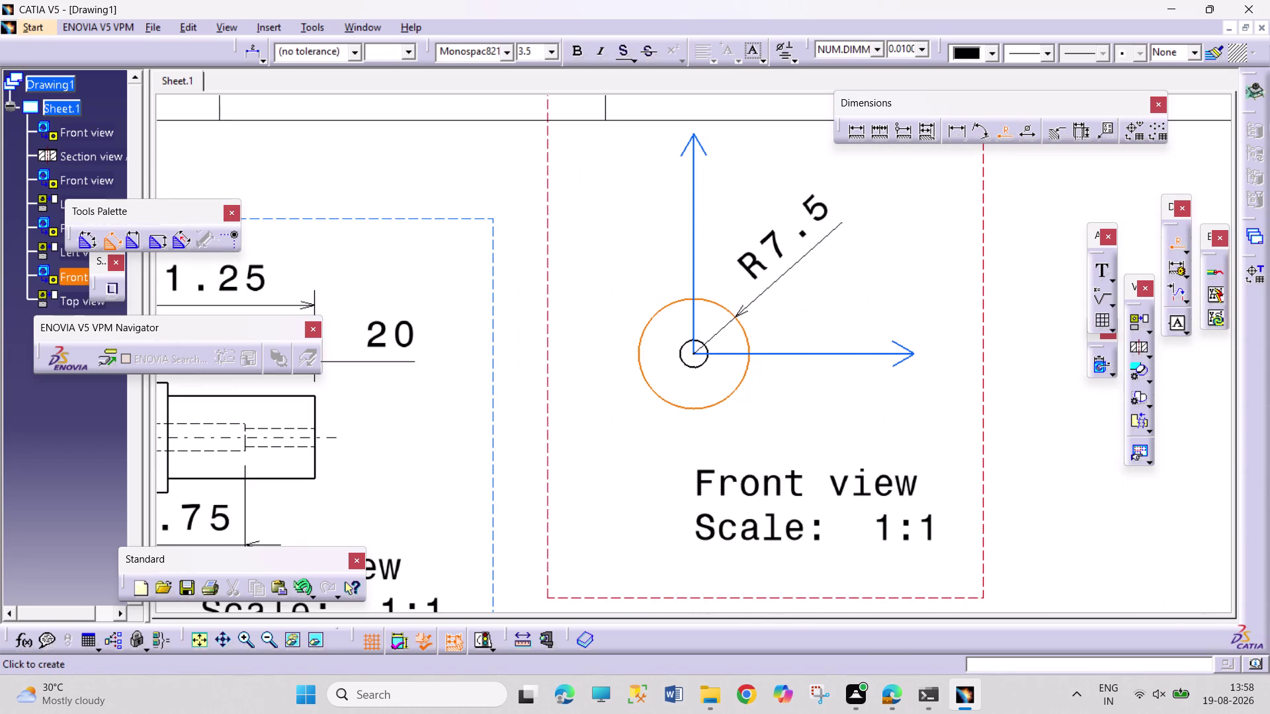
click(800, 272)
drag(1003, 135, 996, 140)
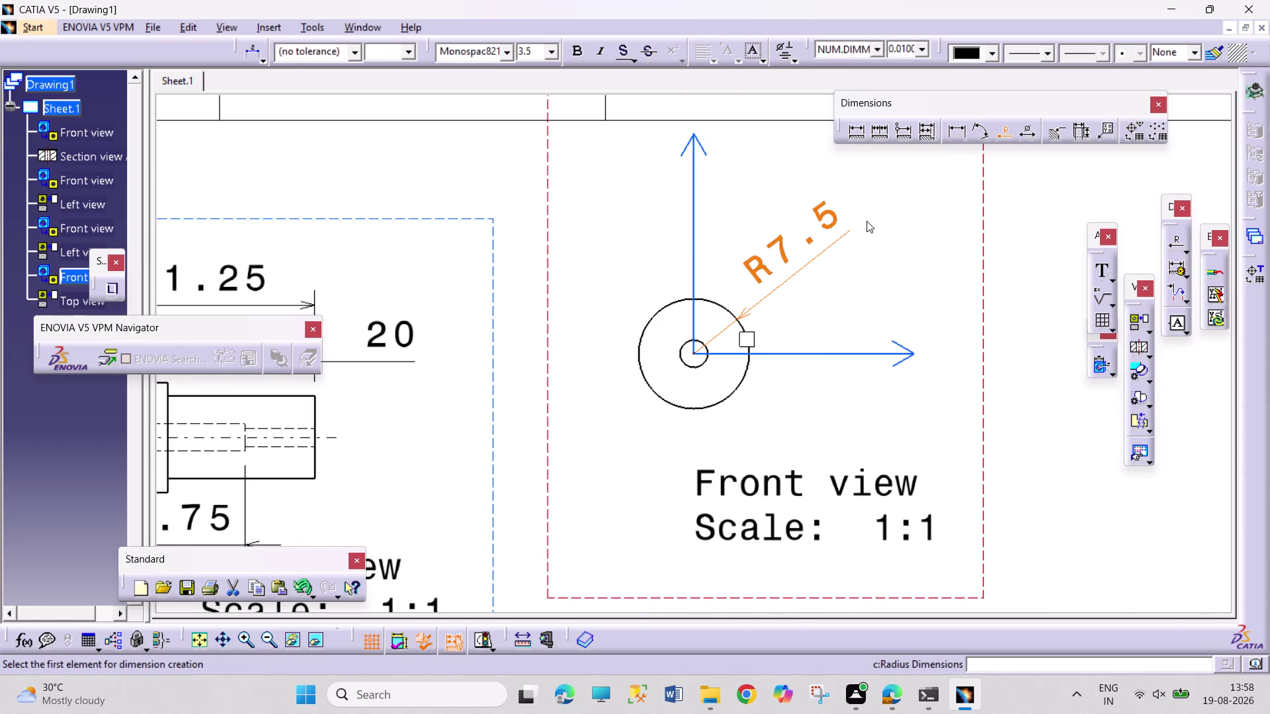
click(707, 344)
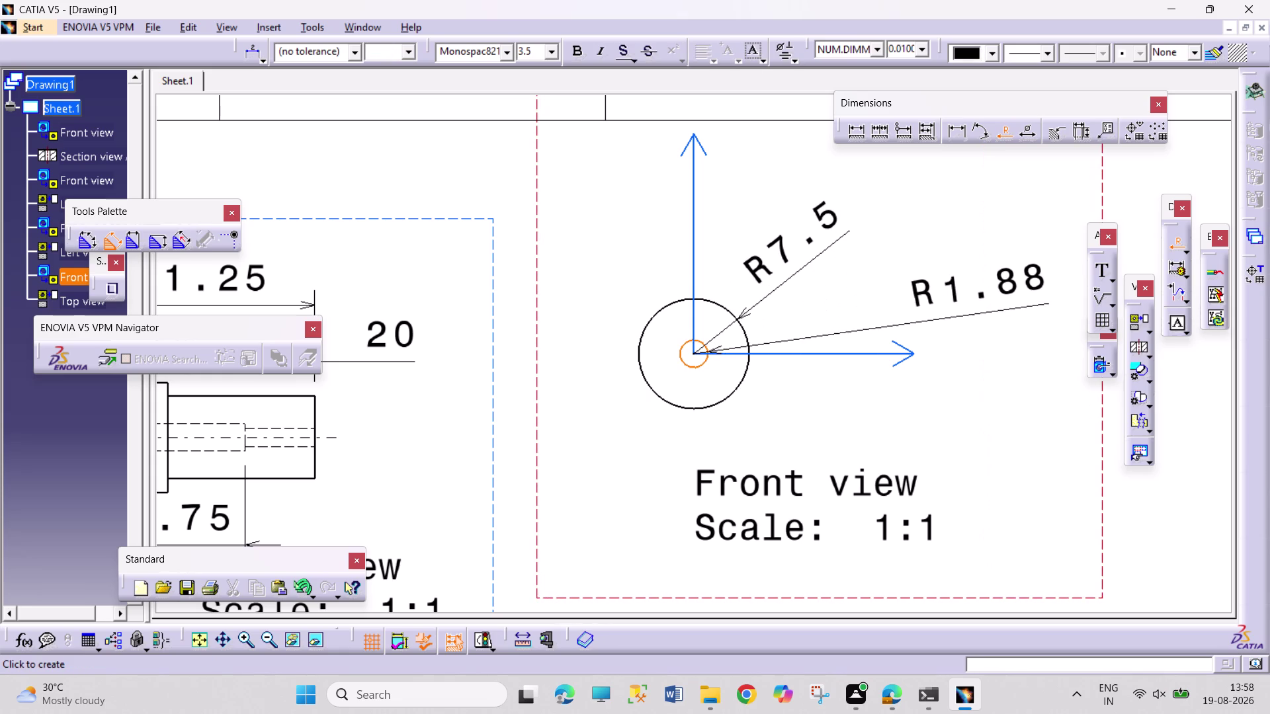
key(Escape)
key(Escape)
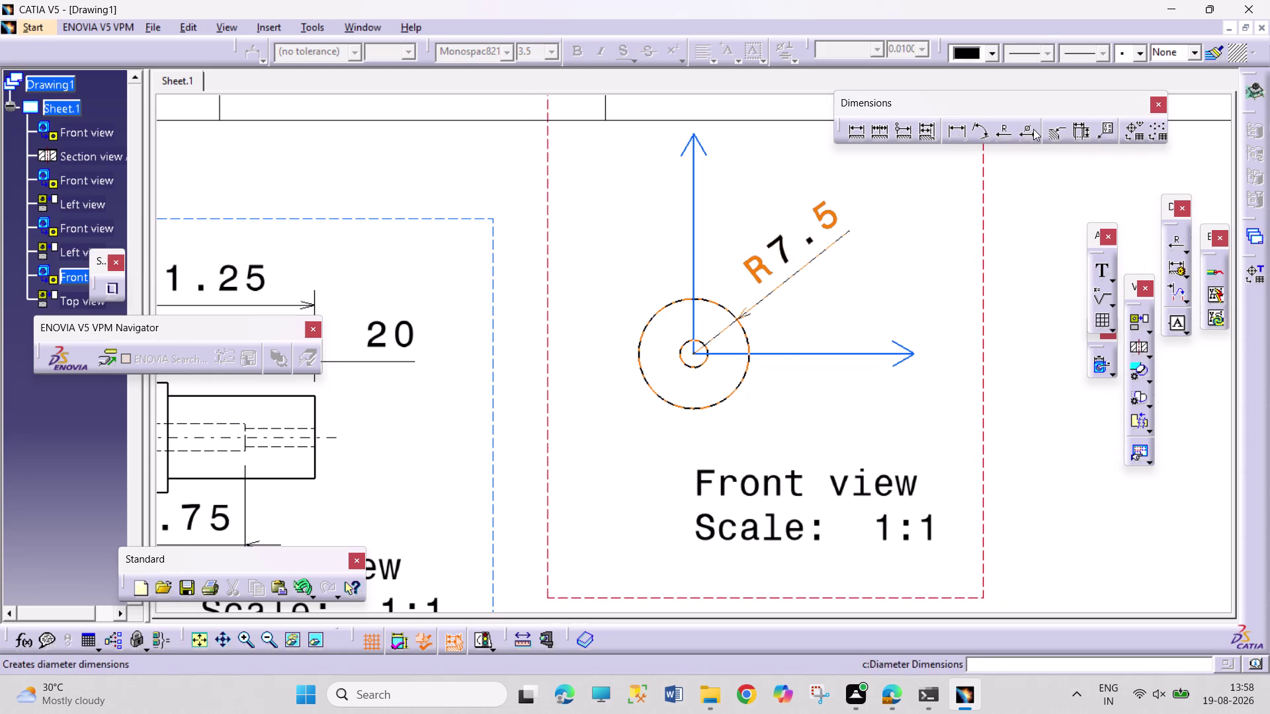
Dimension the washer hole as Ø3.75.
click(1033, 129)
click(703, 362)
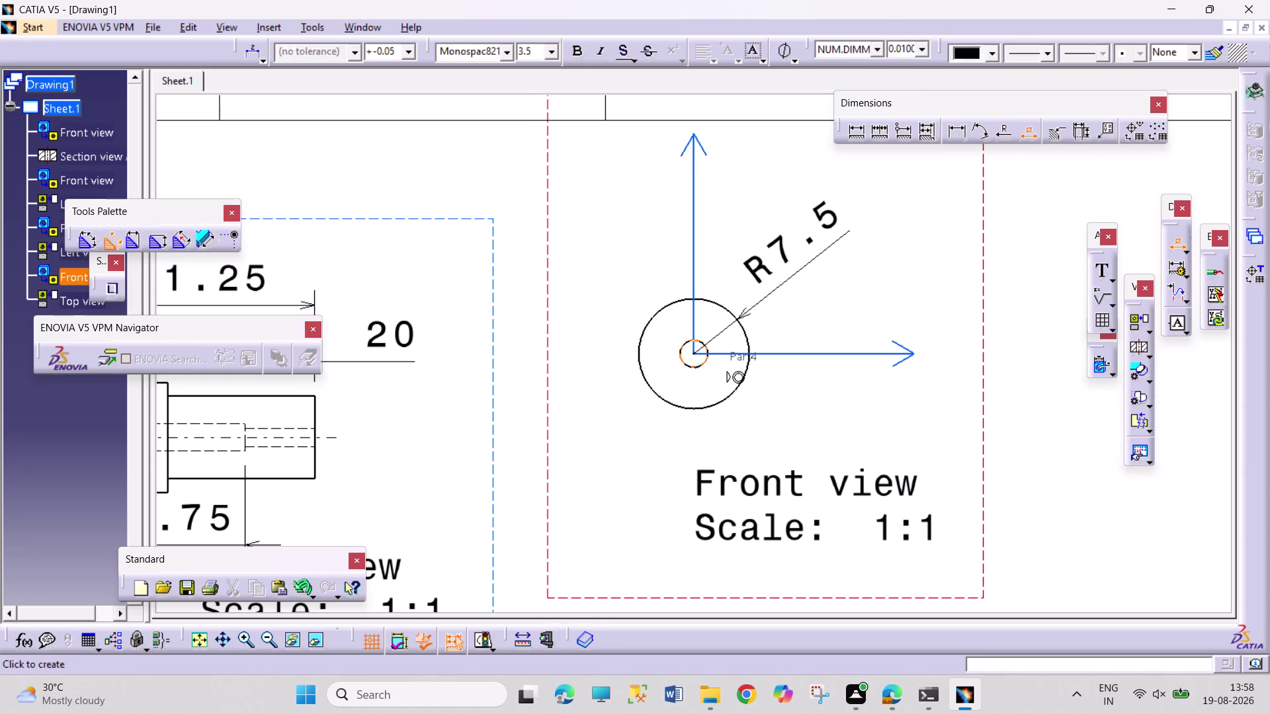
key(Escape)
click(849, 312)
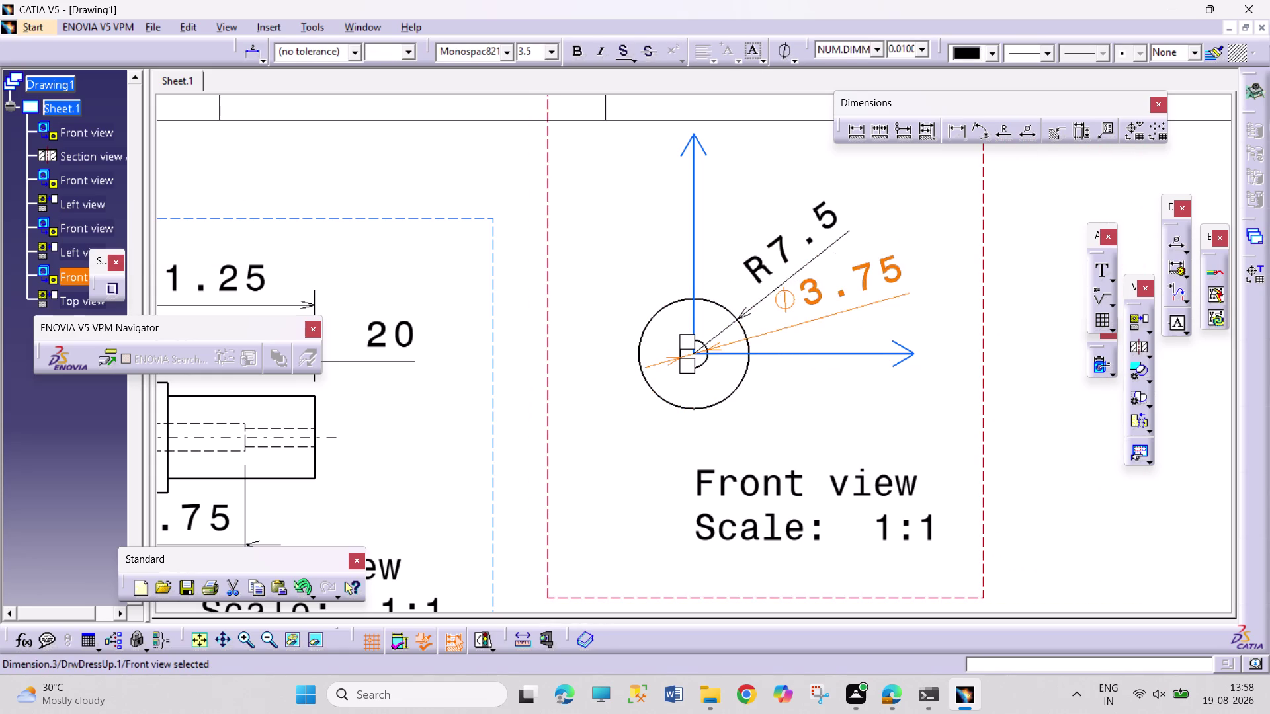
Add the 15 length dimension above the thin plate in the top view.
middle_drag(975, 469, 944, 279)
middle_drag(933, 433, 934, 313)
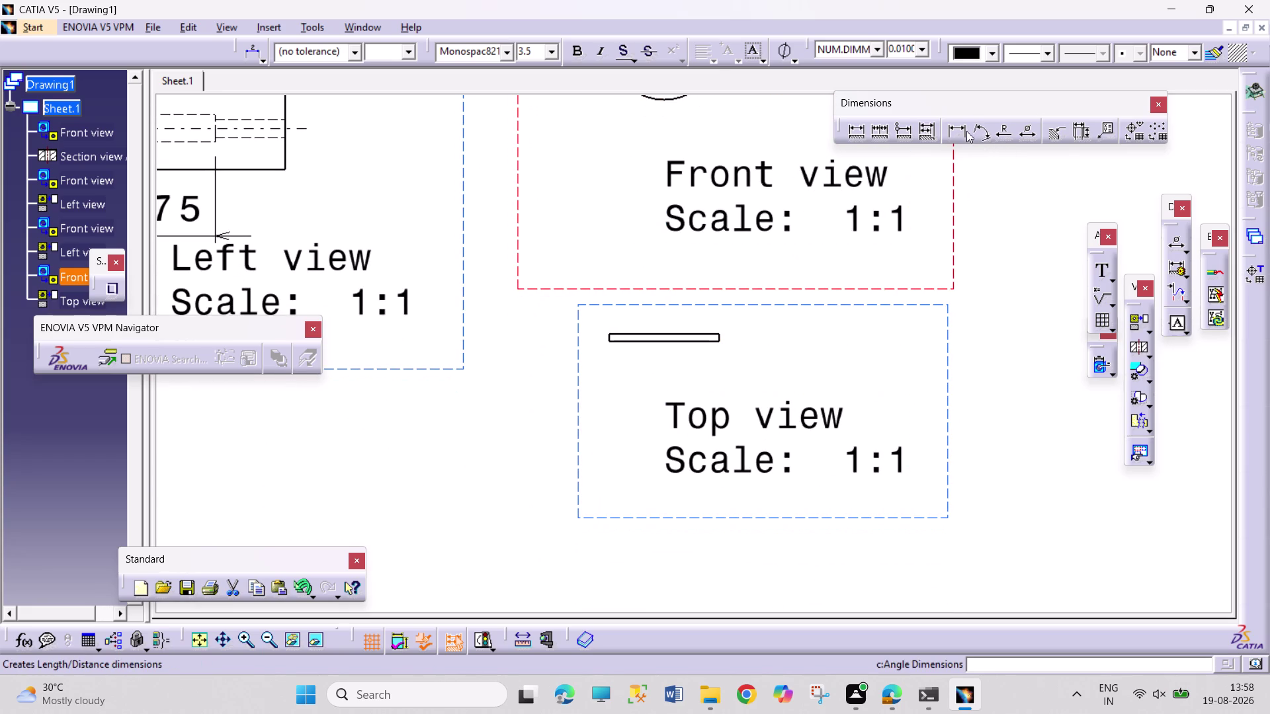
click(960, 131)
click(708, 331)
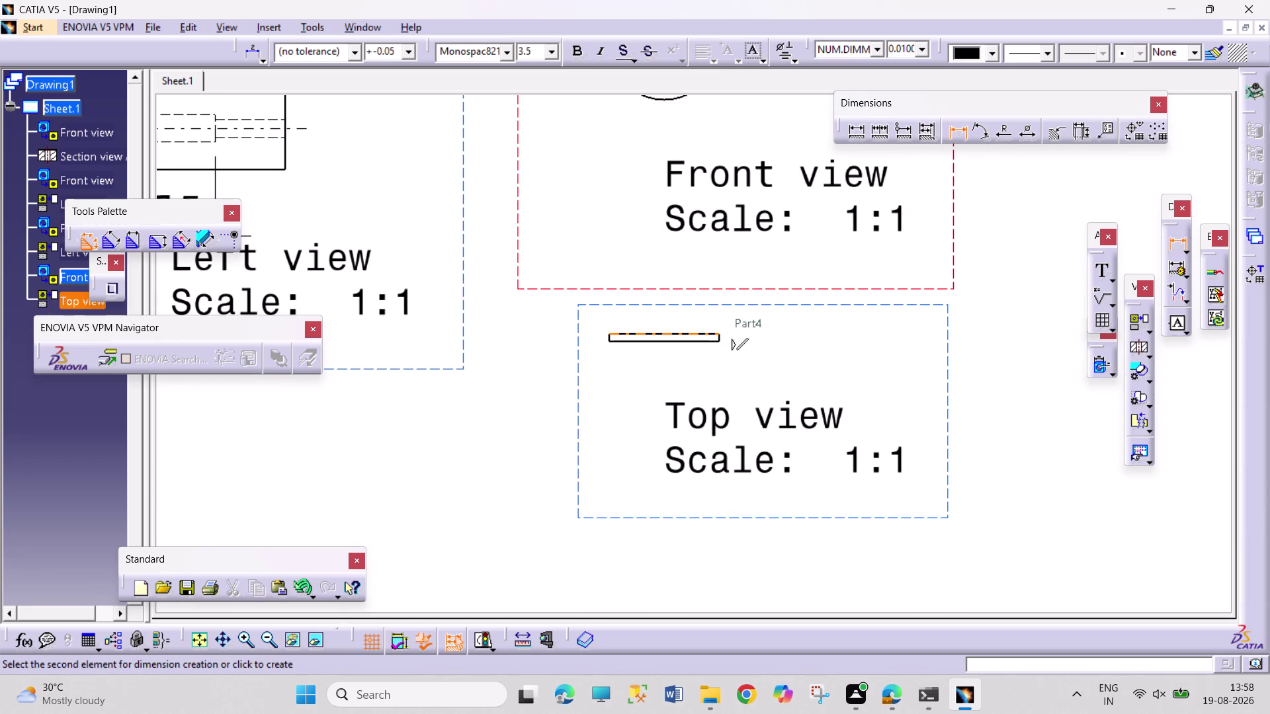
click(709, 341)
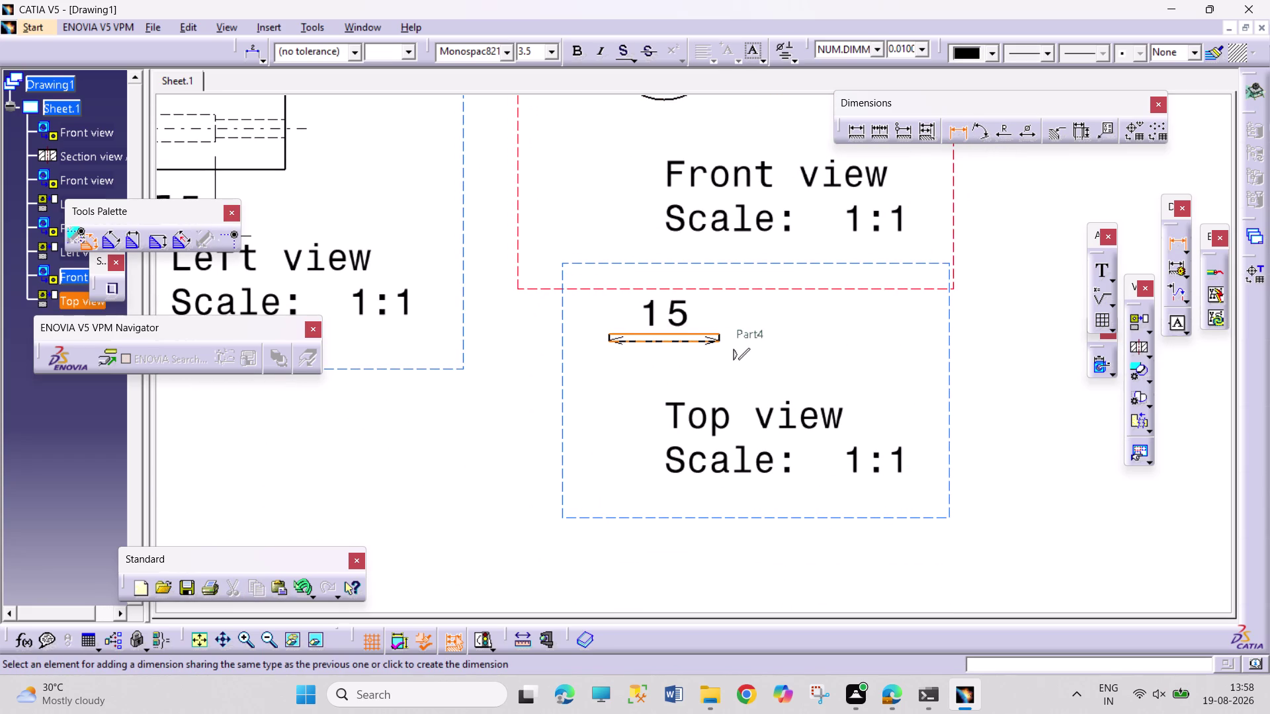
click(774, 312)
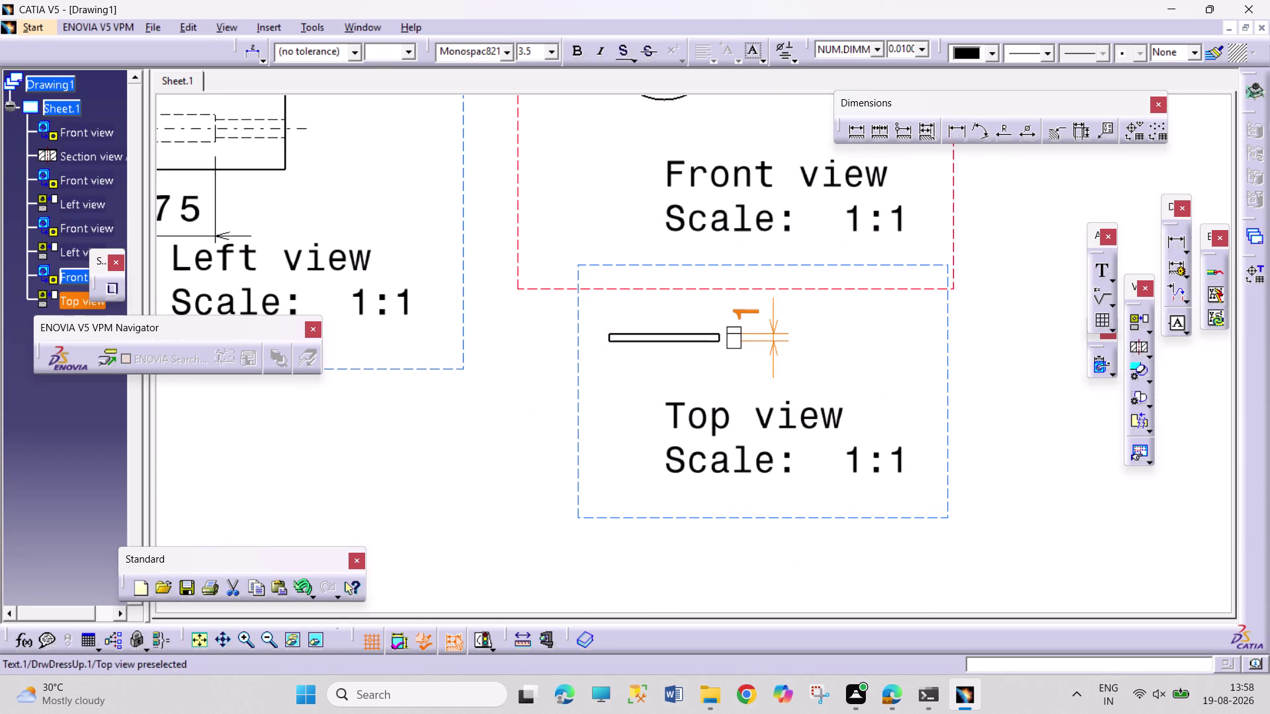
Pan and zoom the sheet to bring the bracket's front and left views close.
middle_drag(853, 378, 843, 467)
middle_drag(768, 506, 993, 361)
middle_drag(698, 411, 1058, 347)
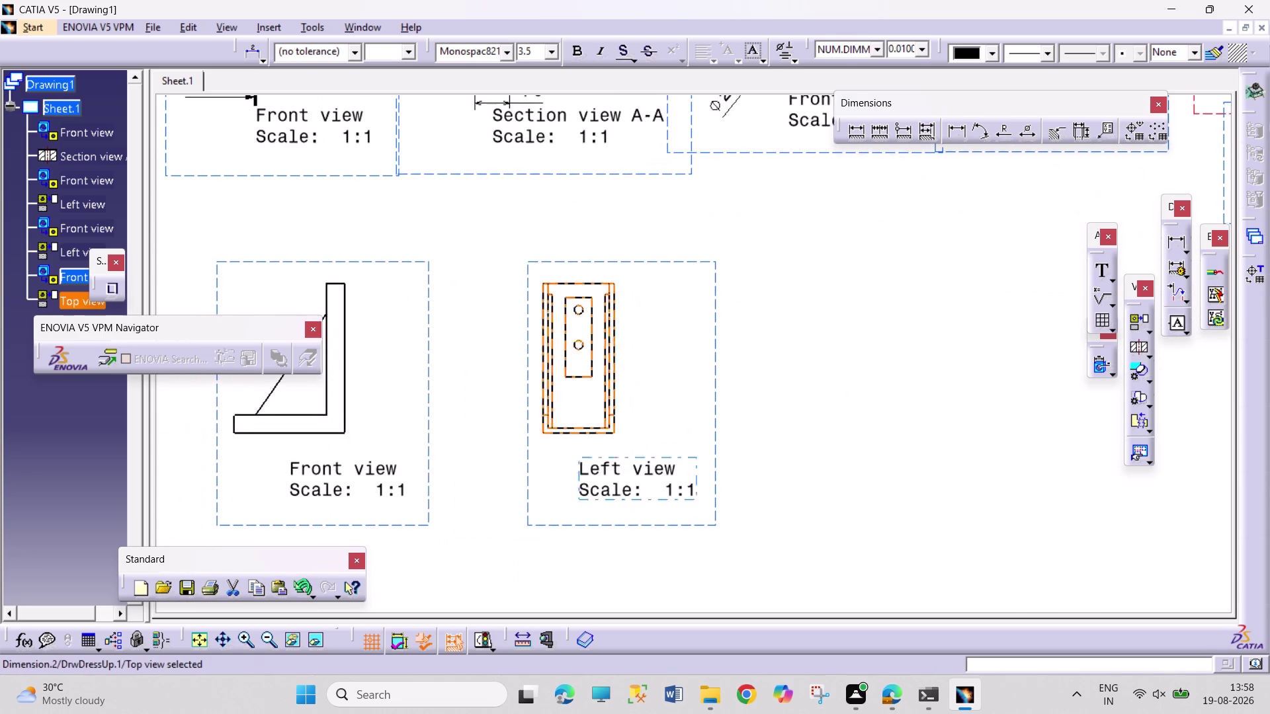
middle_drag(629, 442, 670, 382)
middle_drag(659, 400, 938, 347)
middle_drag(423, 366, 819, 395)
Dimension the bracket base thickness as 5 in its front view.
scroll(down, 3)
drag(965, 131, 956, 136)
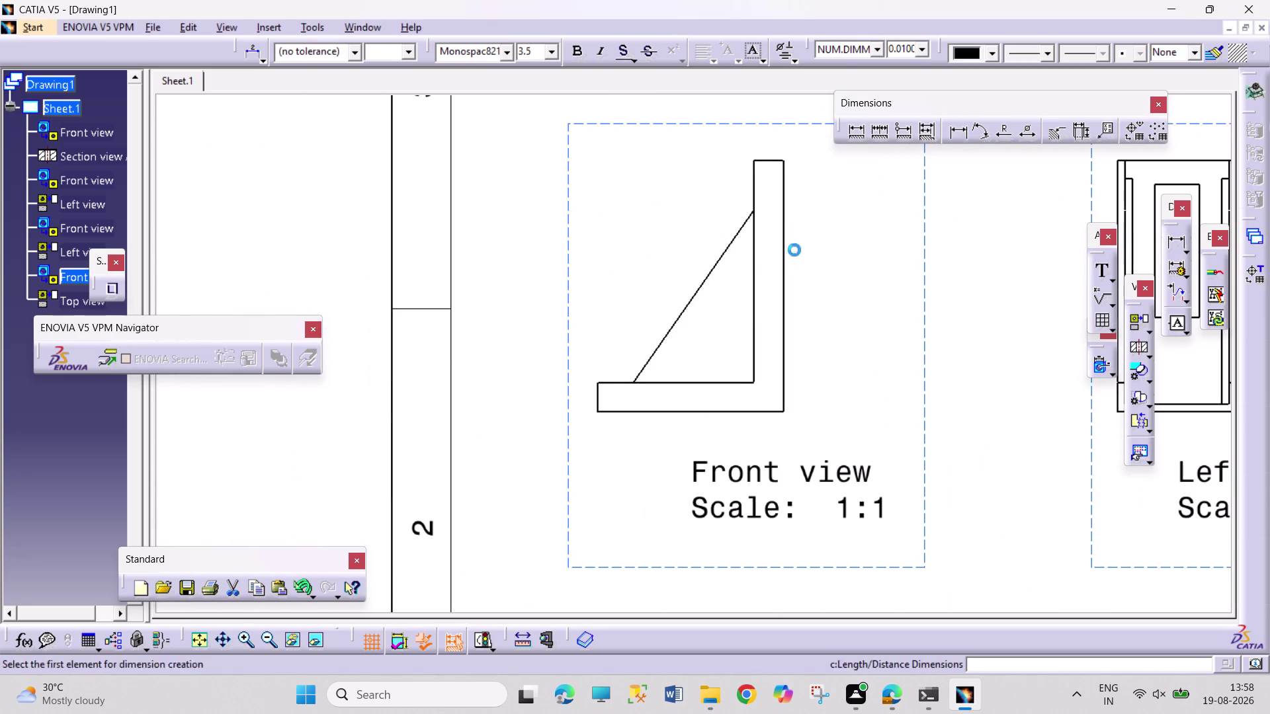
click(601, 399)
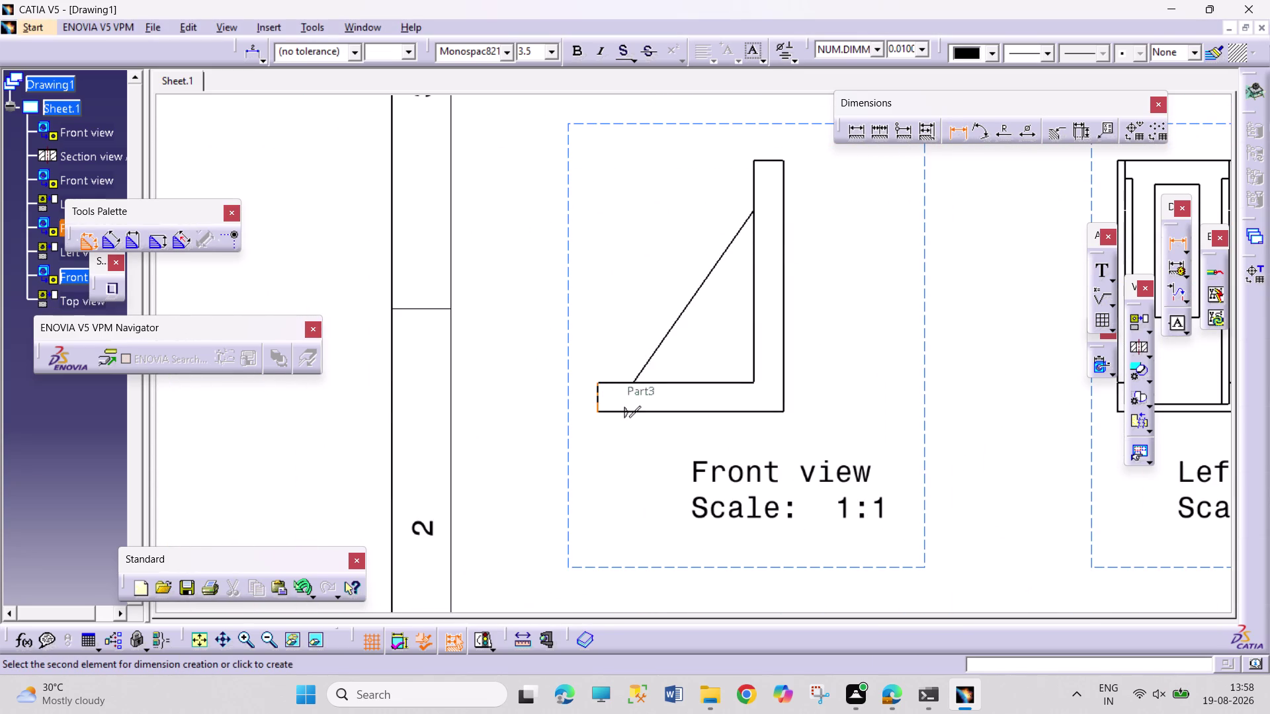
click(563, 383)
key(Escape)
key(Escape)
key(Escape)
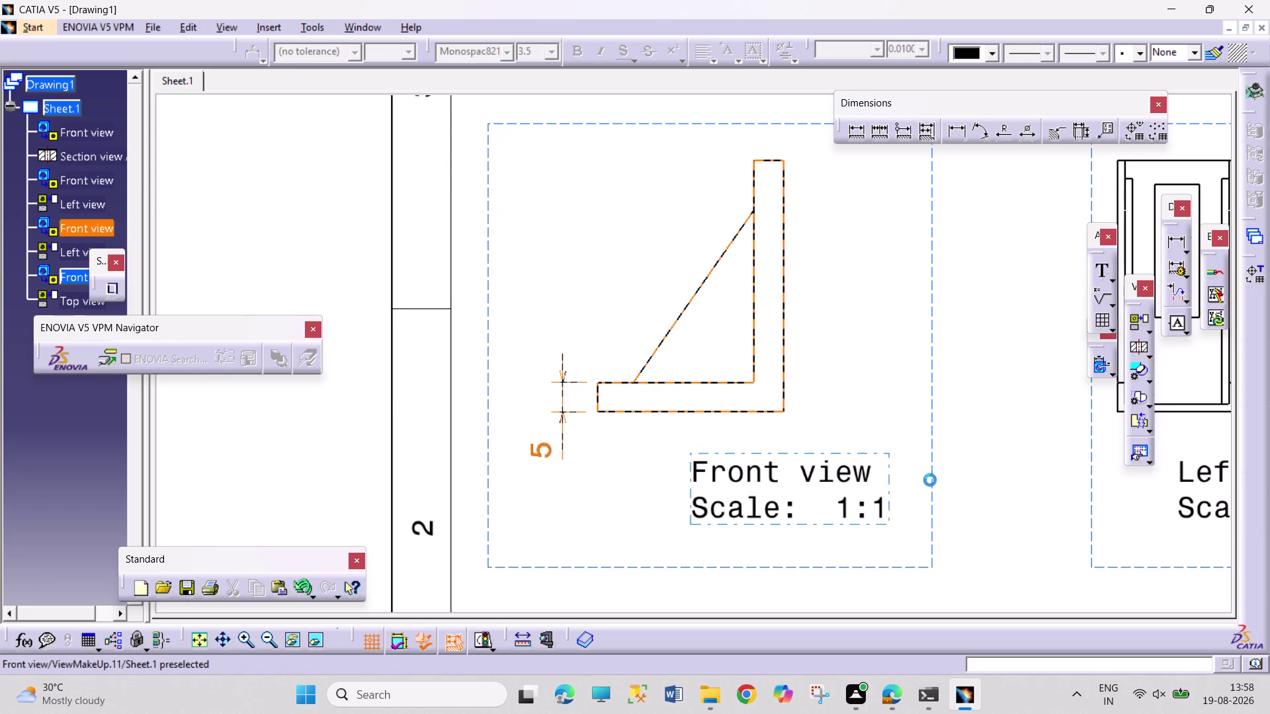
Turn on hidden lines in the bracket front view's properties.
right_click(934, 470)
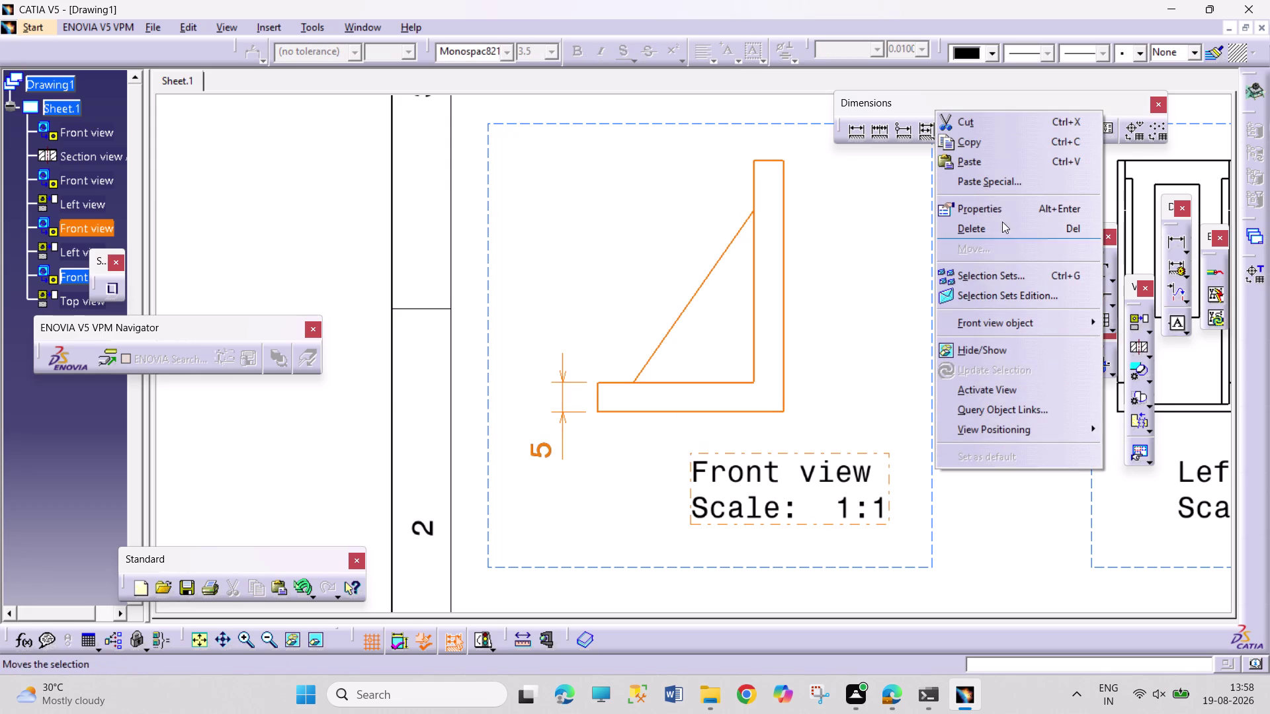
click(1005, 206)
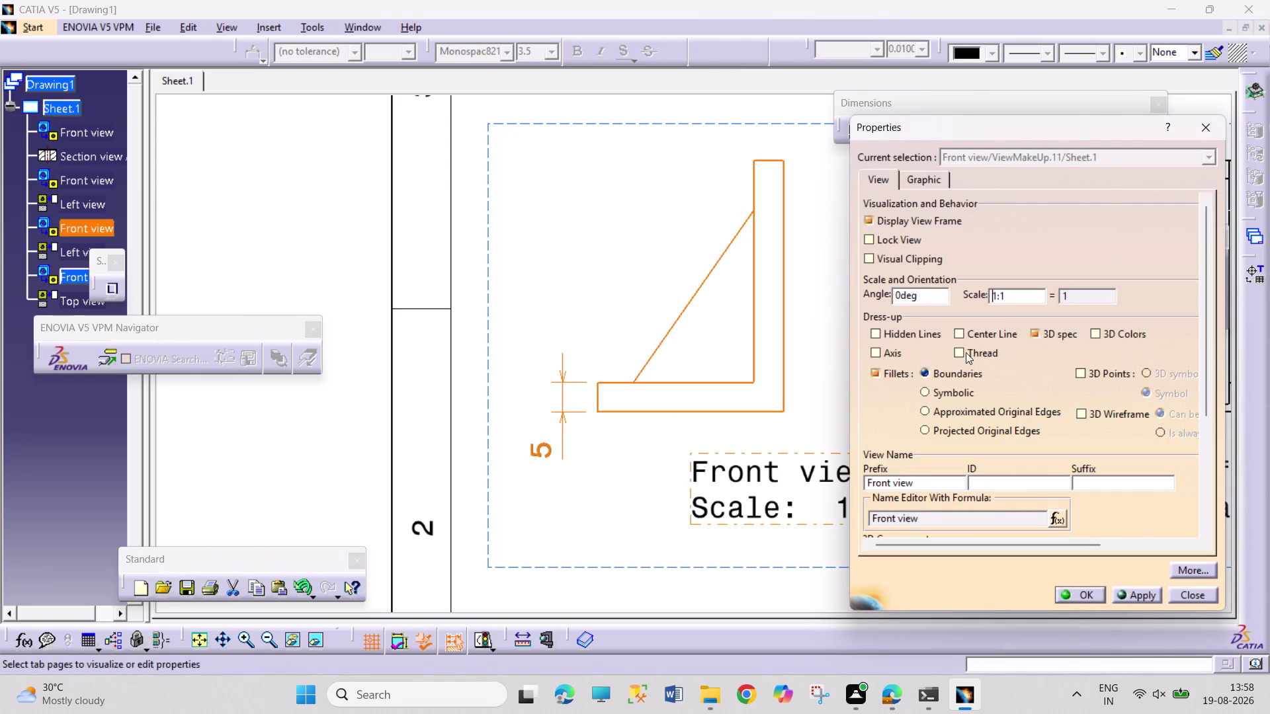
click(916, 331)
click(1091, 600)
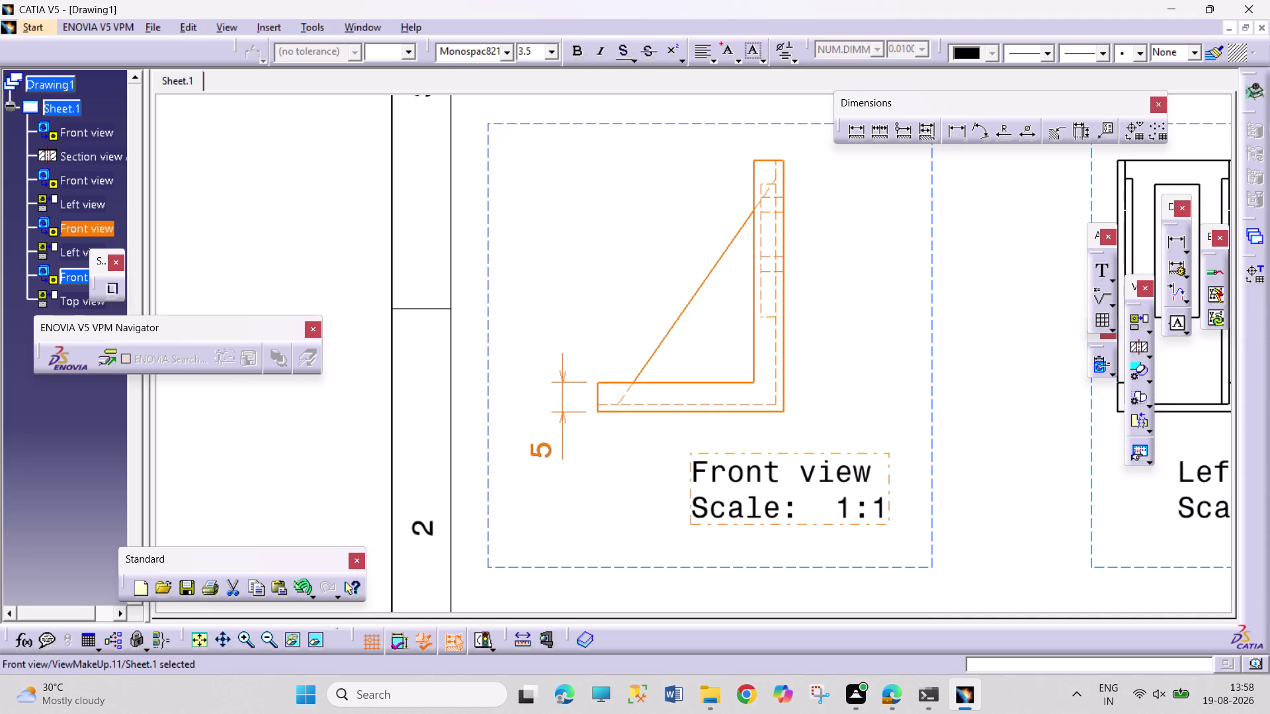
click(960, 132)
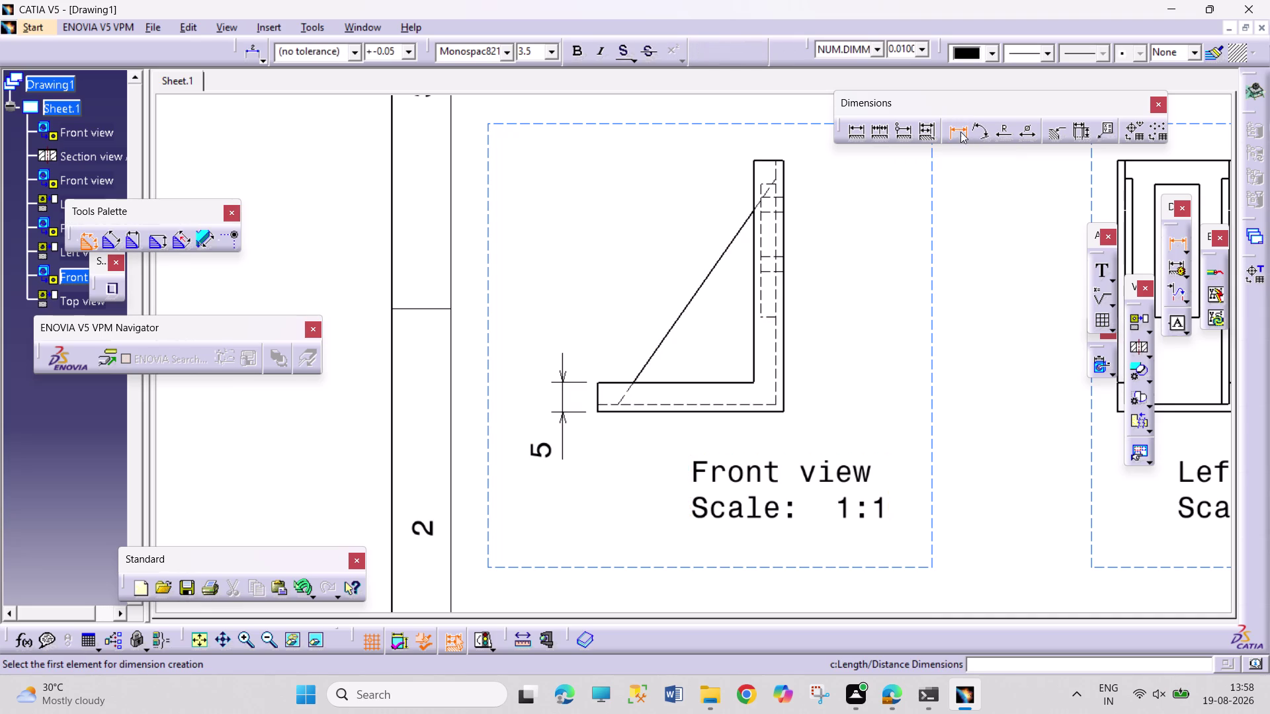
Dimension the upright's 1.25 and 3.75 thicknesses above it in the front view.
middle_drag(919, 236, 922, 346)
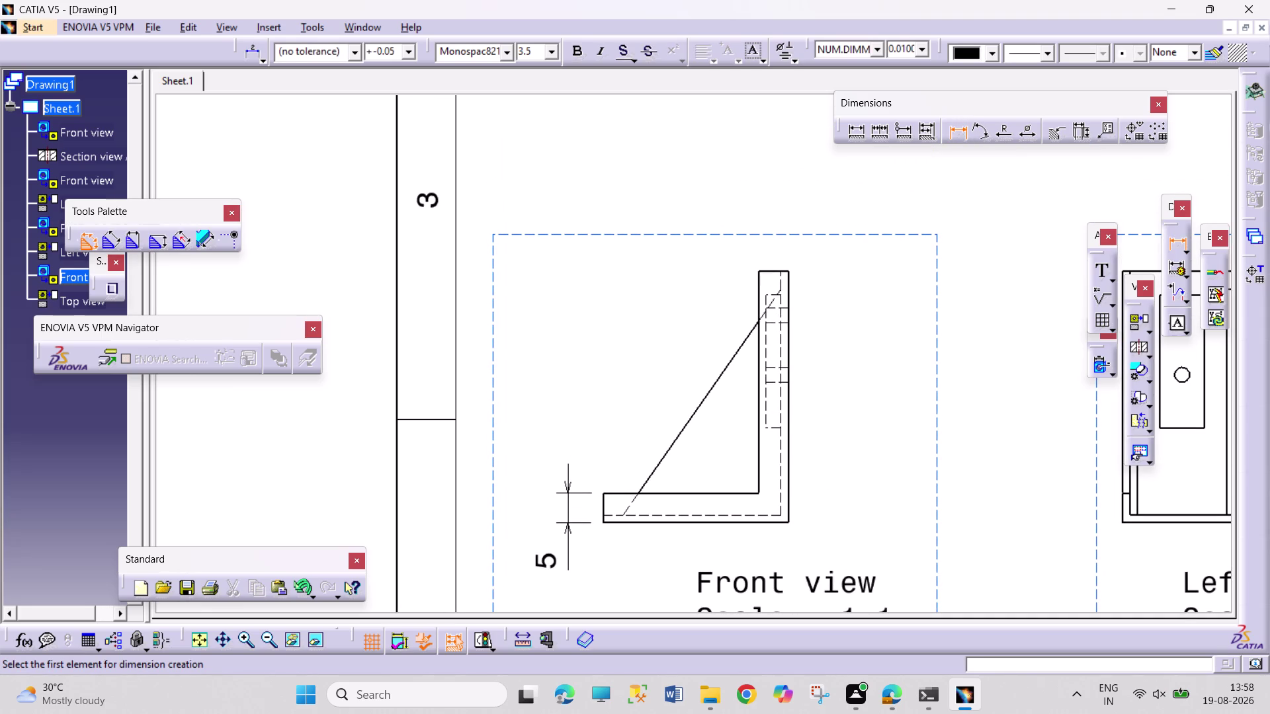
click(788, 280)
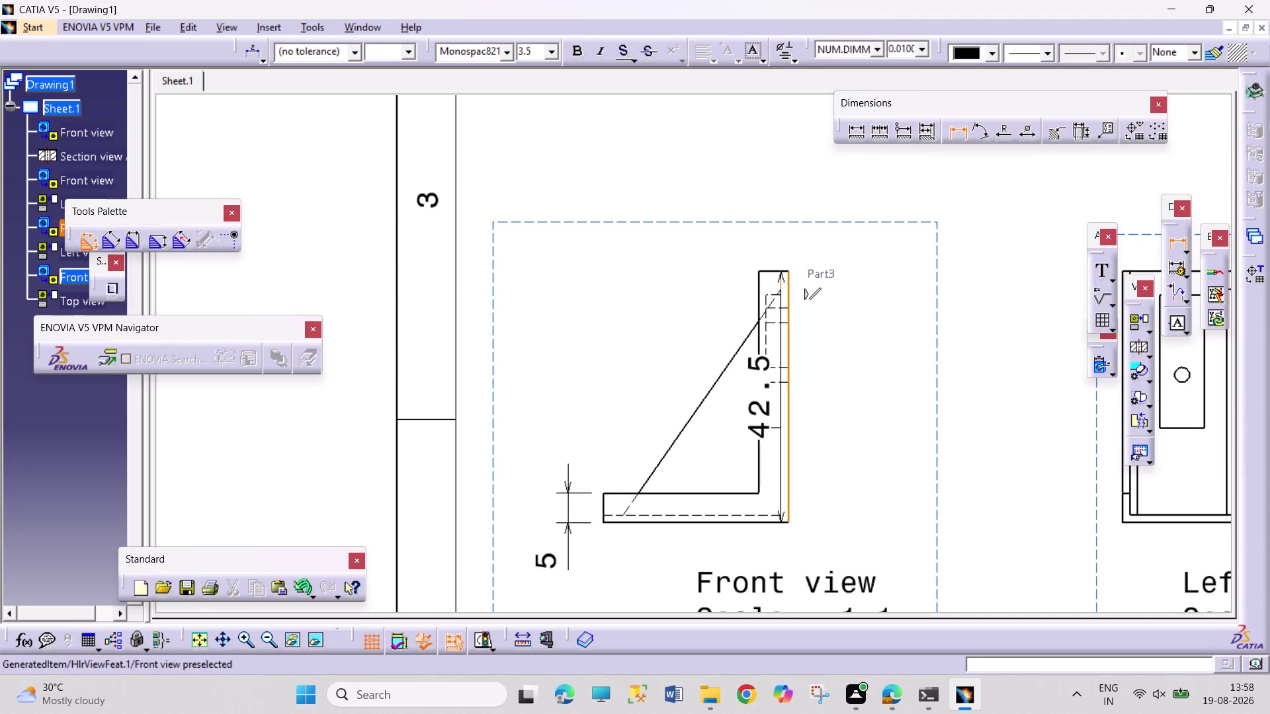
click(779, 280)
click(846, 240)
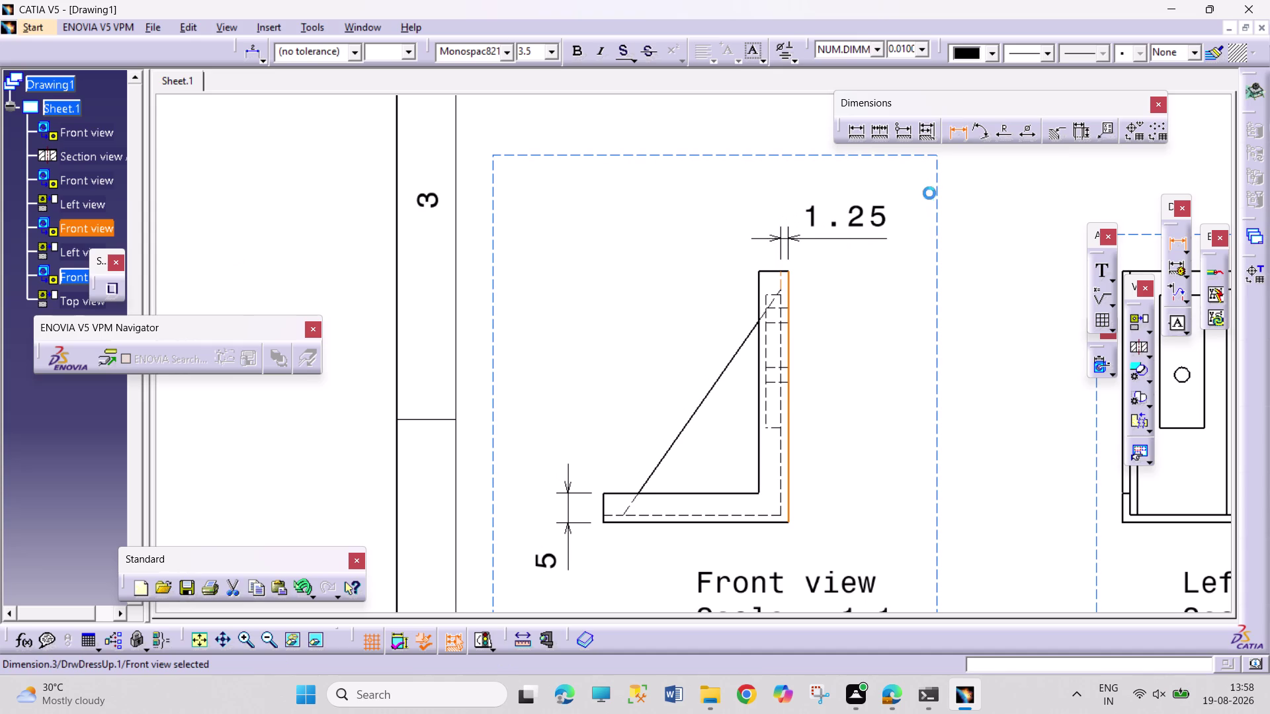
click(961, 134)
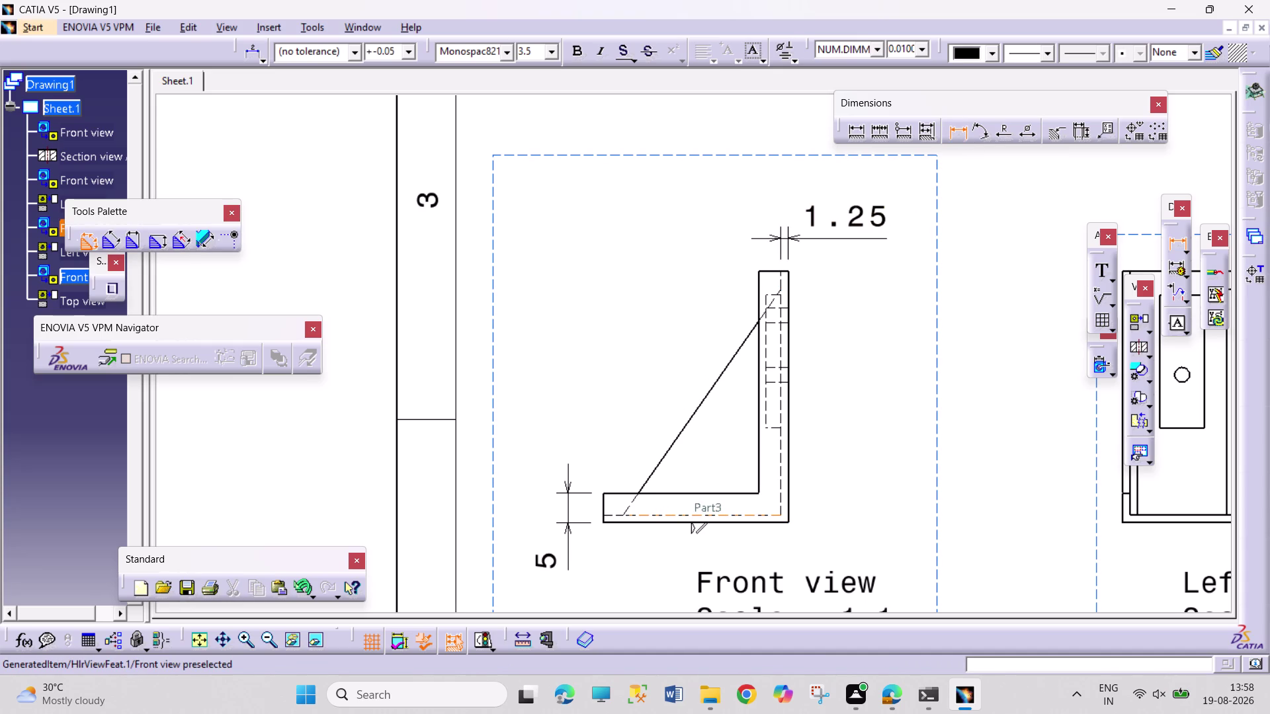
click(766, 408)
click(790, 405)
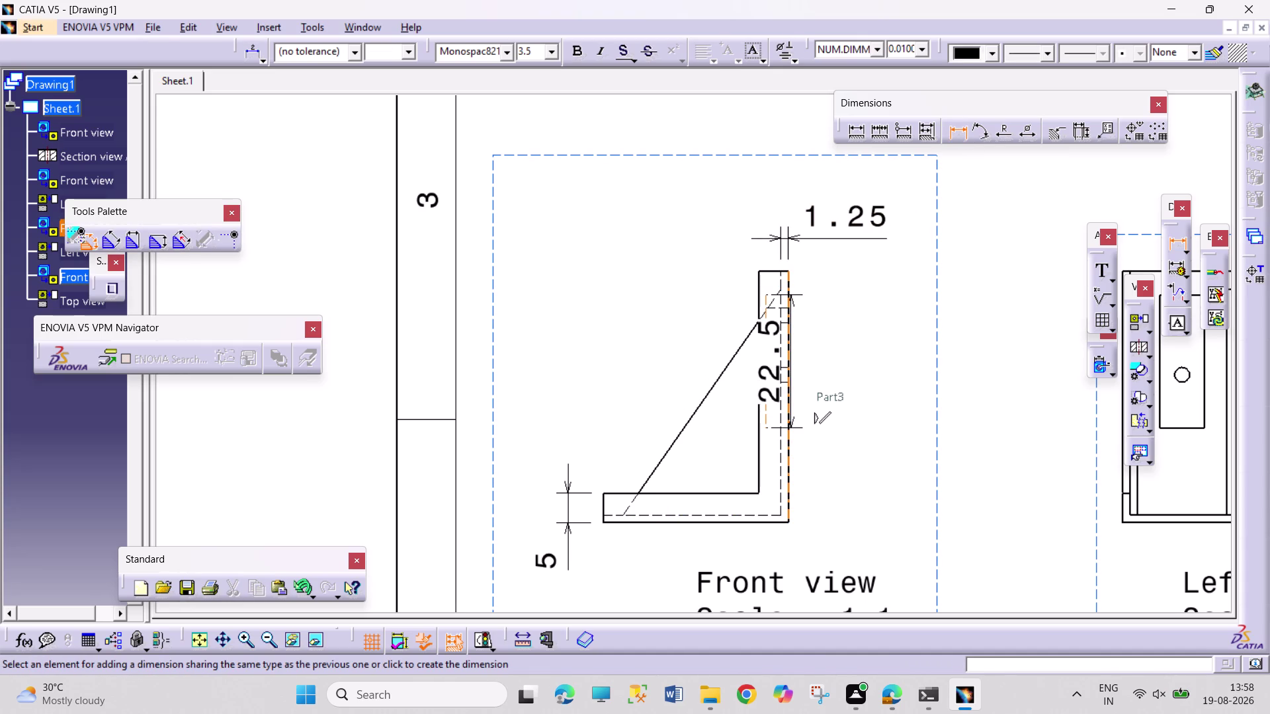
click(881, 279)
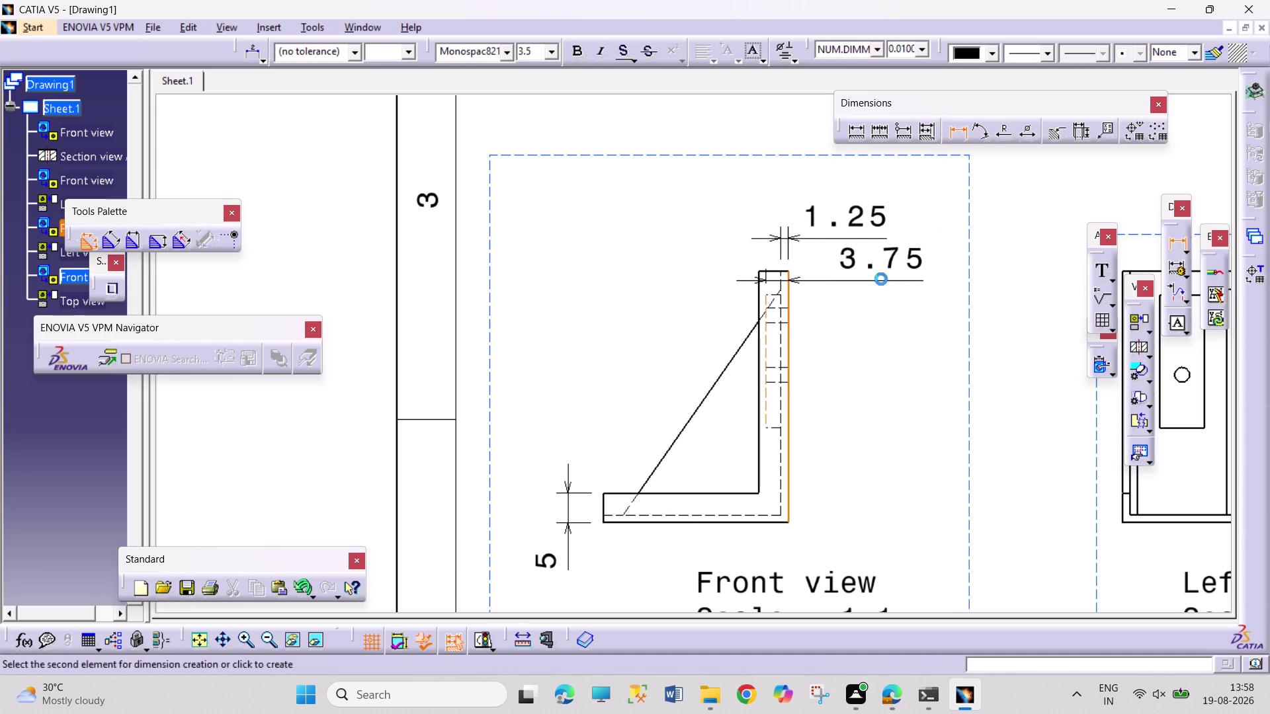
Add the 42.5 upright height and 31.25 base width dimensions.
click(956, 137)
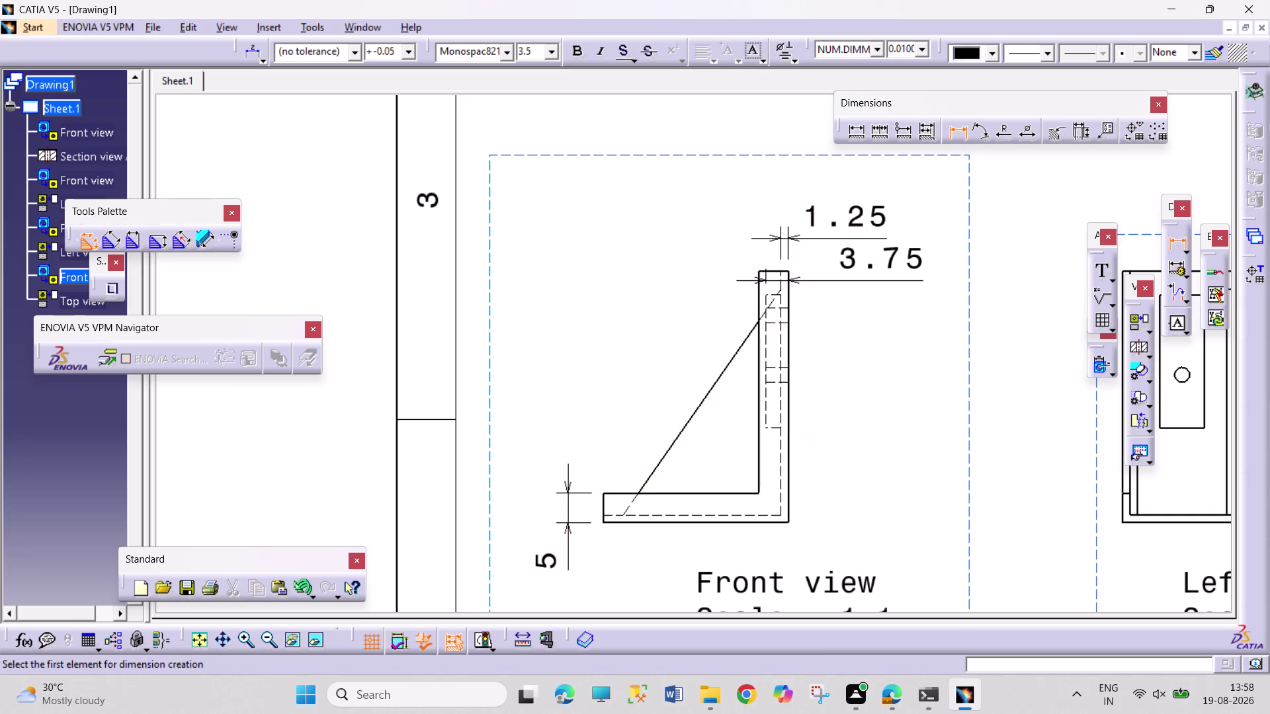
click(788, 422)
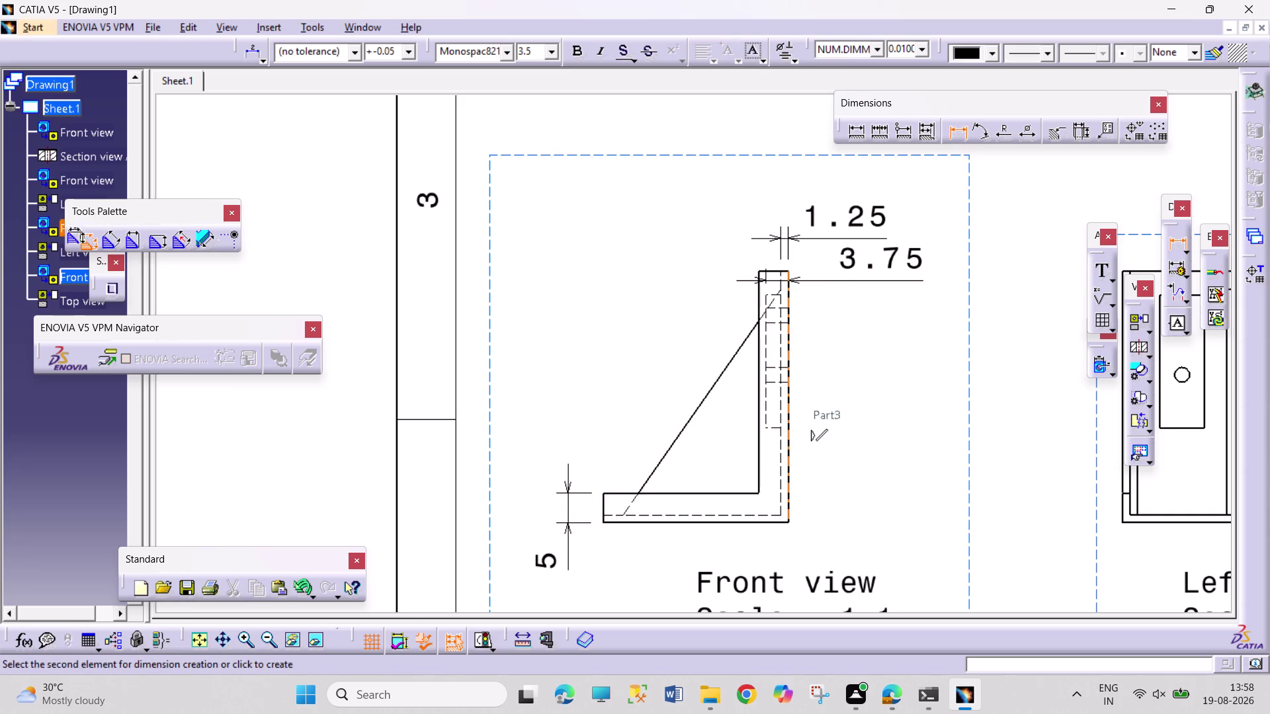
click(873, 421)
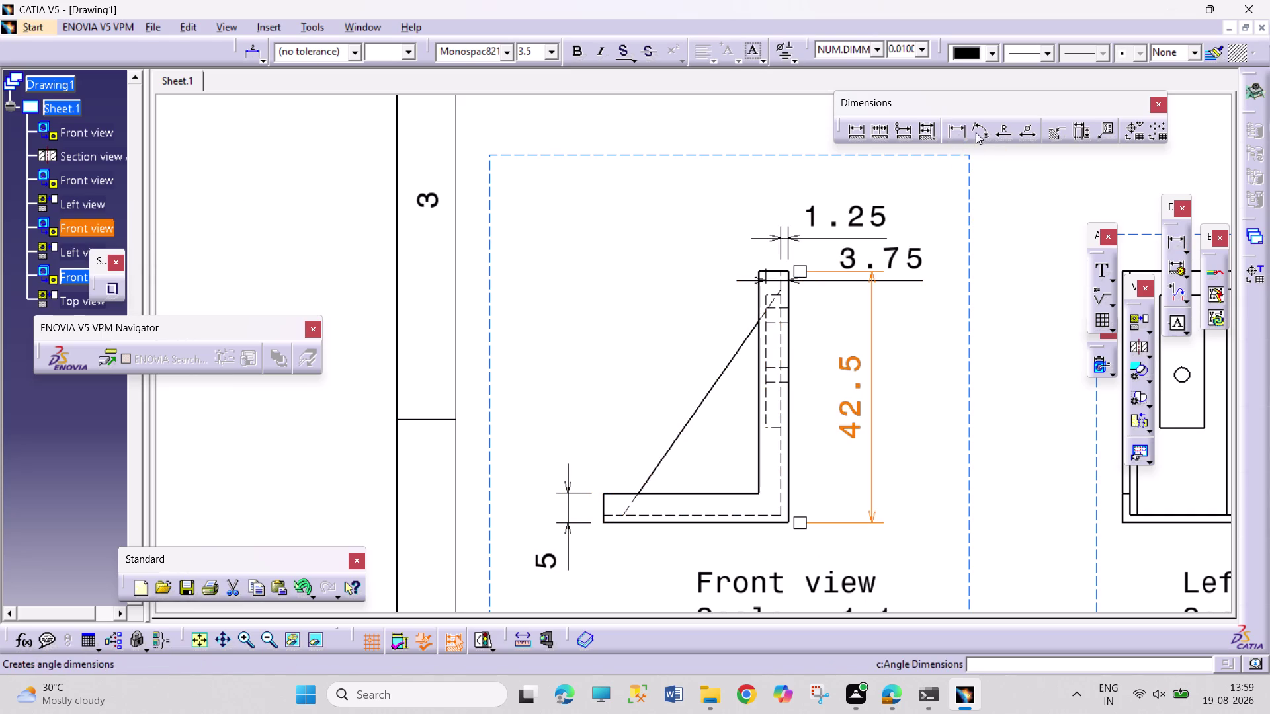
click(958, 129)
click(713, 521)
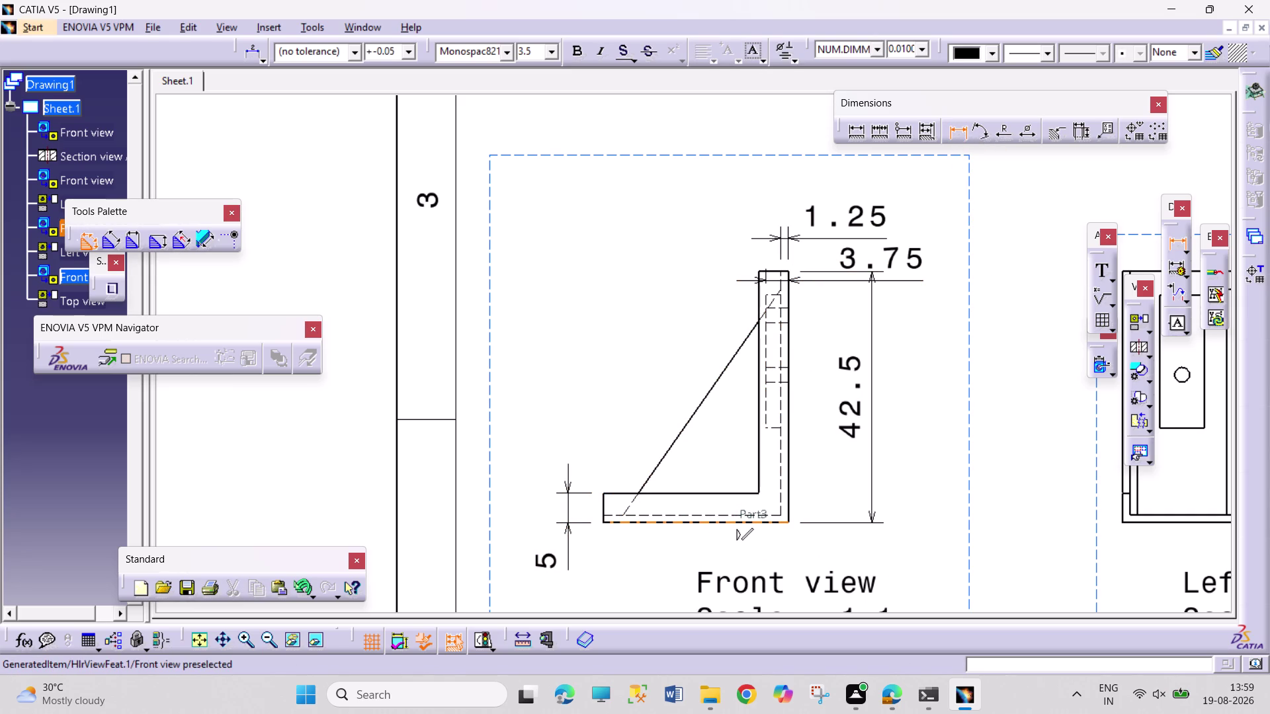
click(723, 572)
Move the Front view label lower, below the new dimensions.
middle_drag(941, 557, 944, 539)
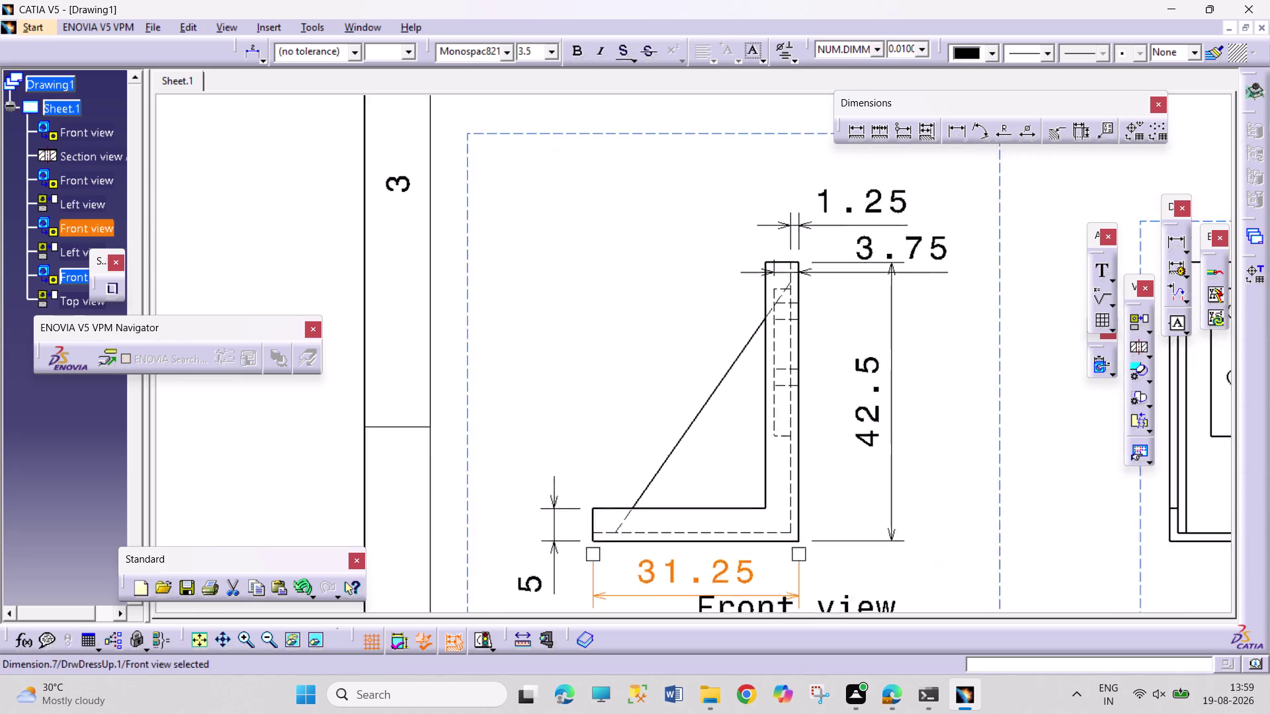
middle_drag(944, 539, 939, 441)
middle_drag(939, 440, 922, 597)
middle_drag(911, 516, 902, 452)
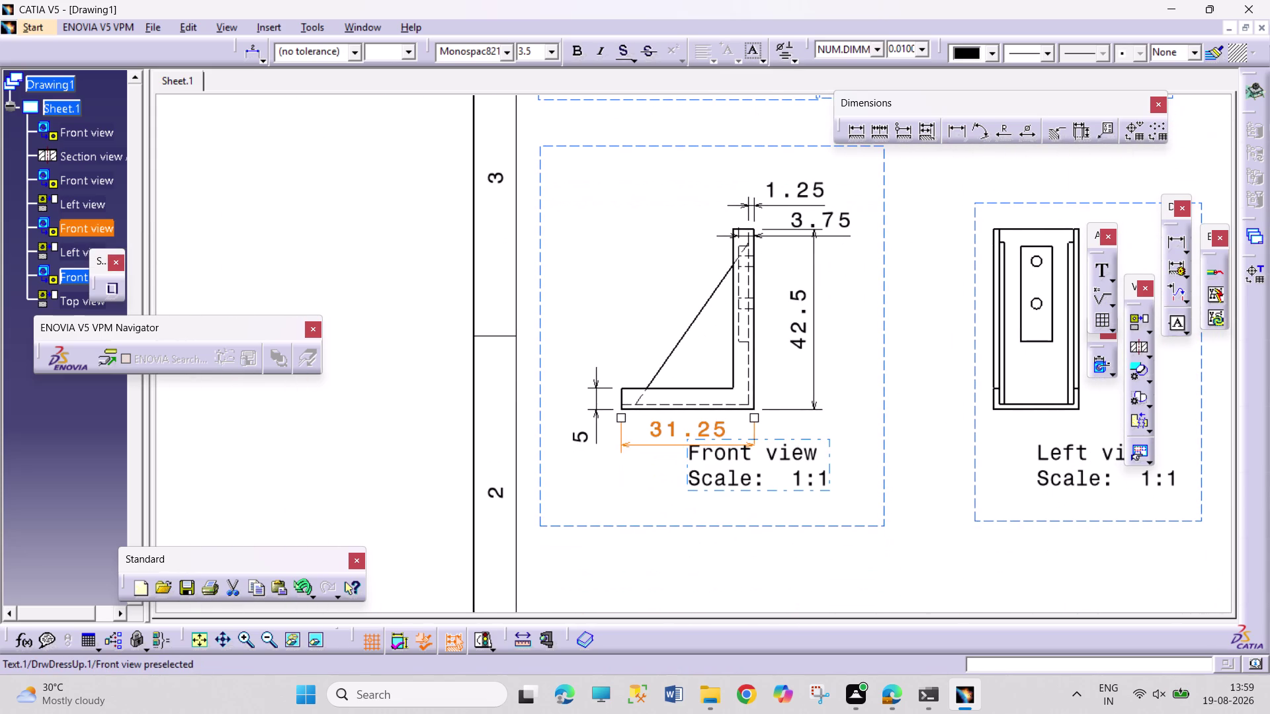
drag(736, 468, 682, 514)
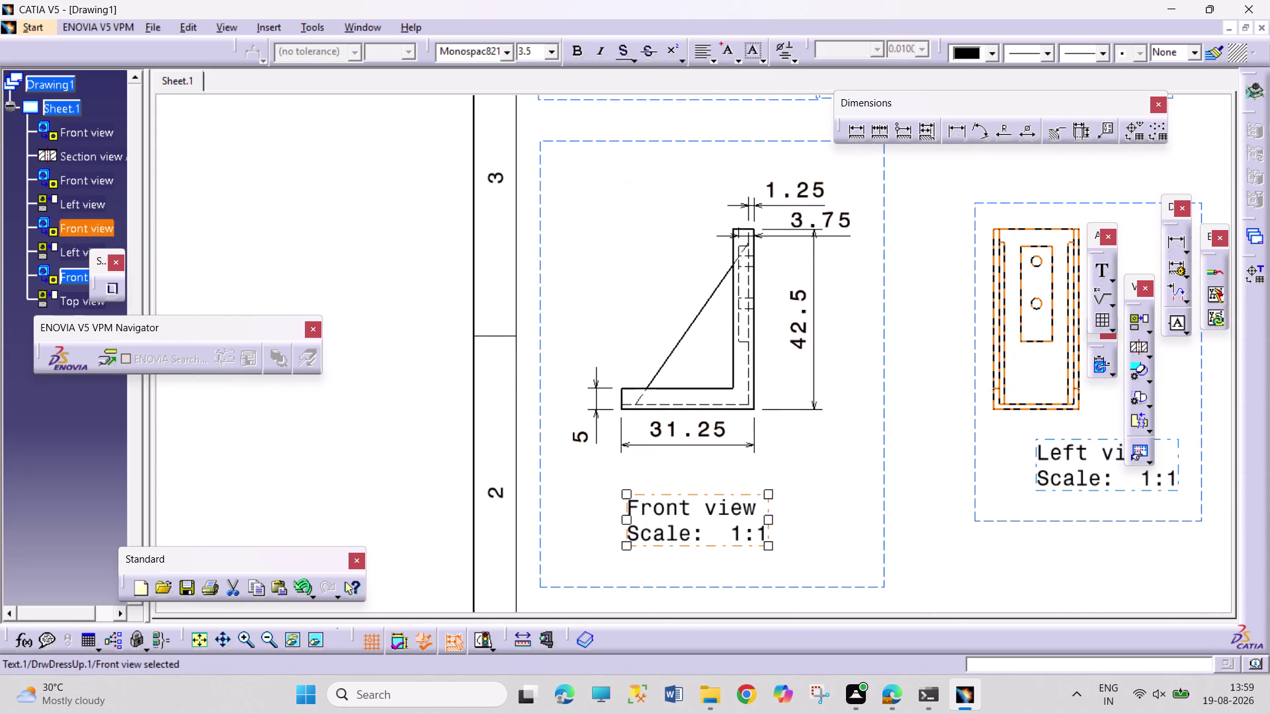
drag(711, 510, 717, 553)
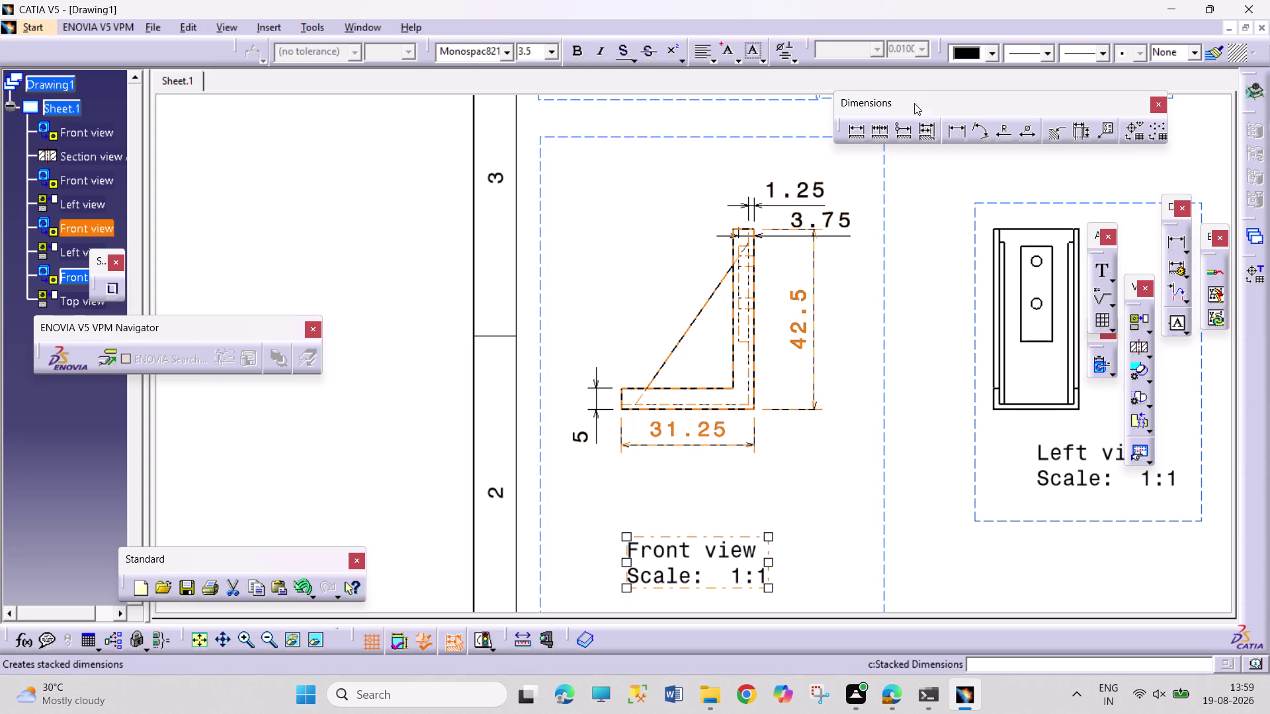
click(957, 139)
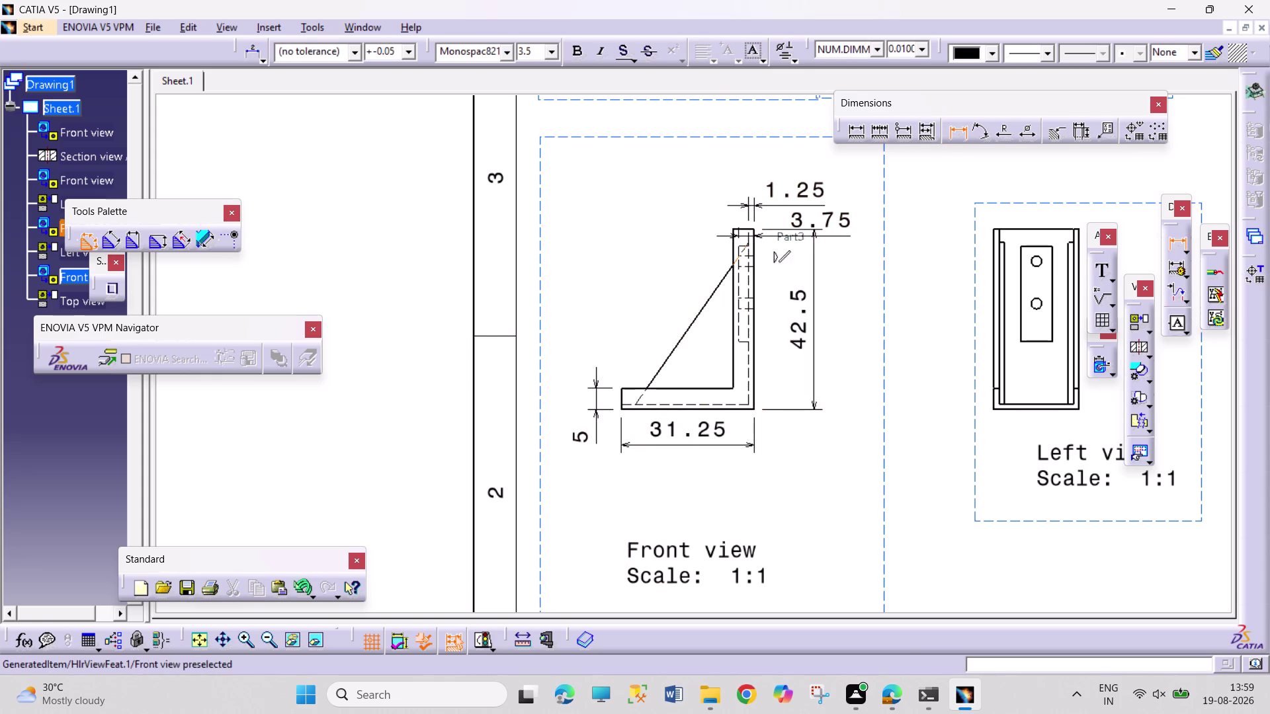
Add the 20 width dimension under the left view and lower its label.
key(Escape)
key(Escape)
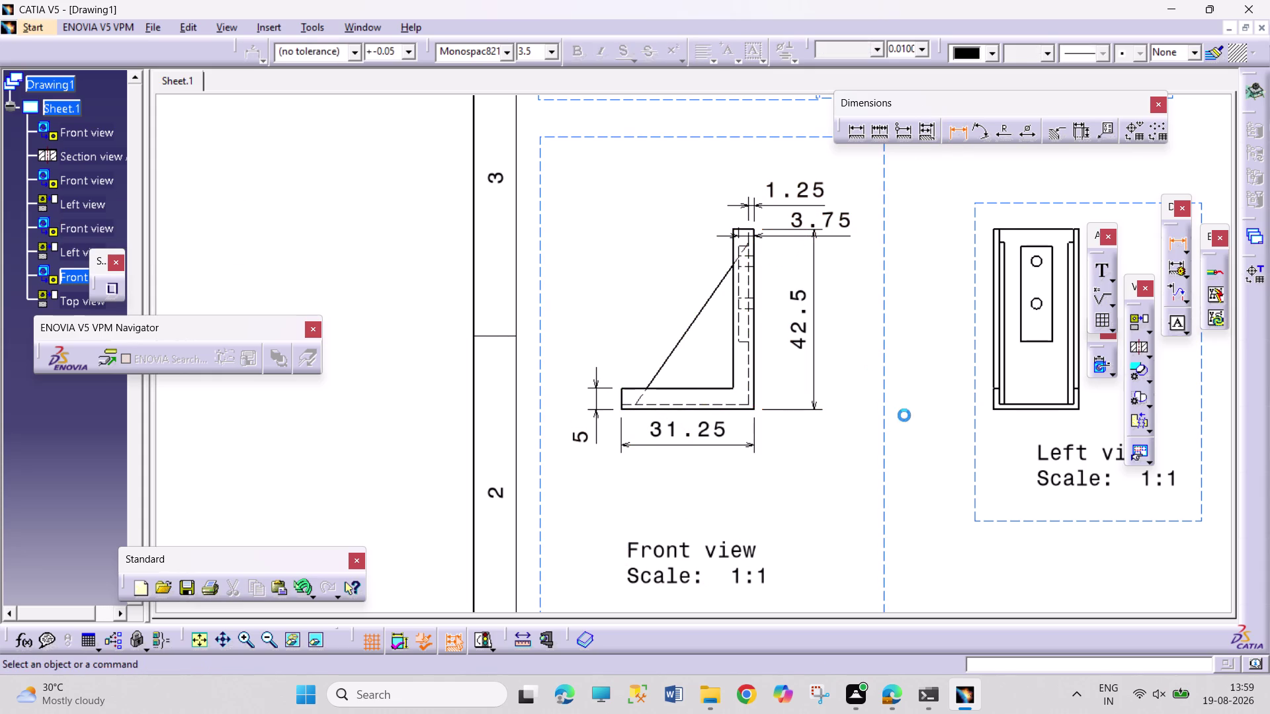
key(Escape)
middle_drag(908, 429, 810, 389)
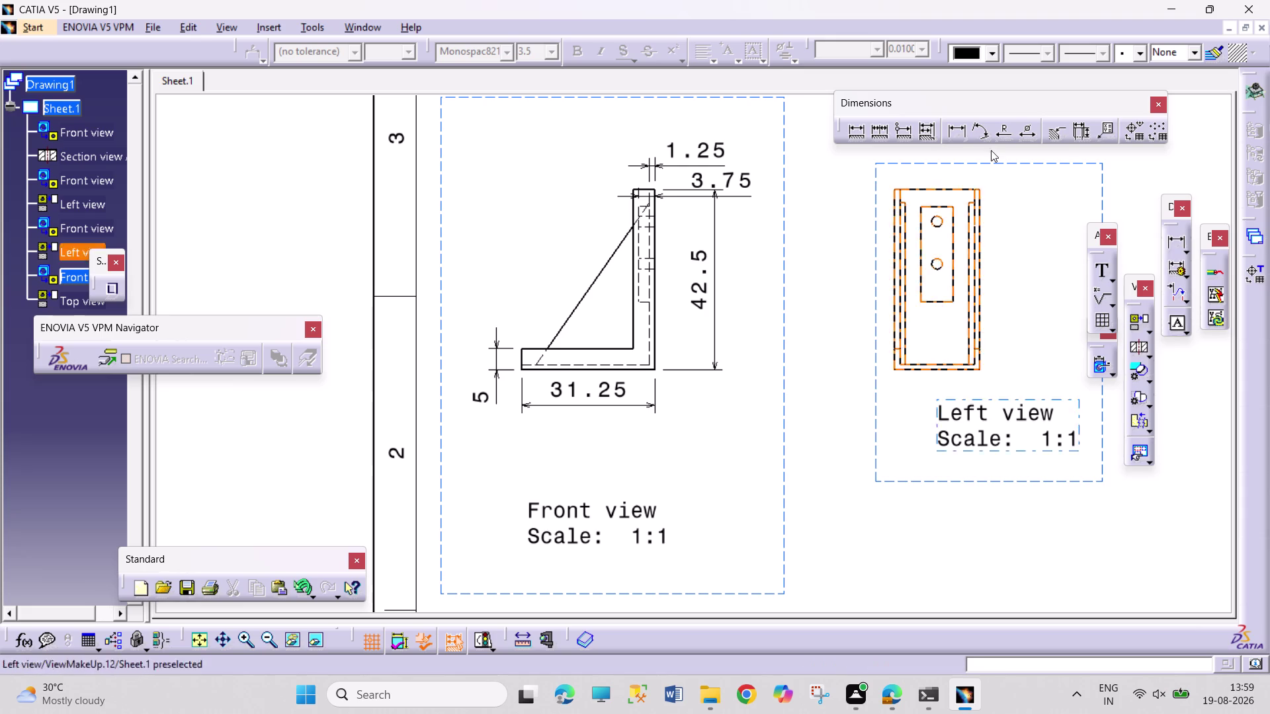
click(951, 133)
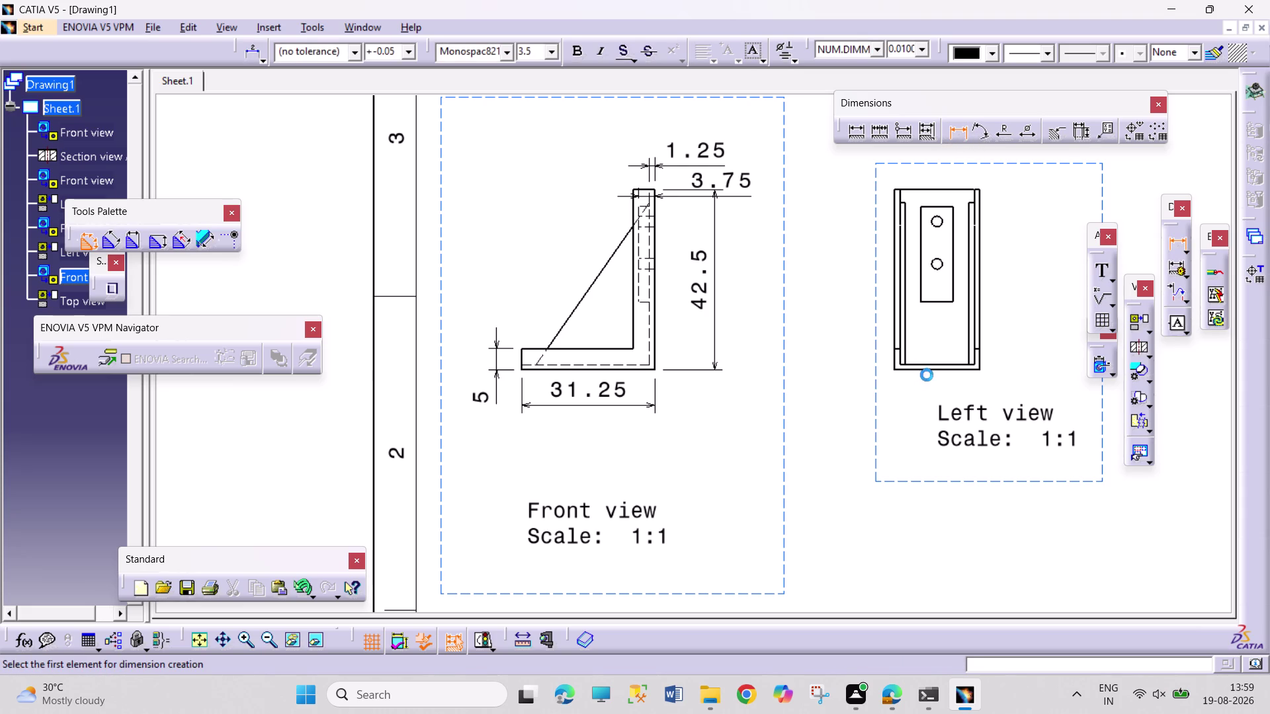
click(931, 371)
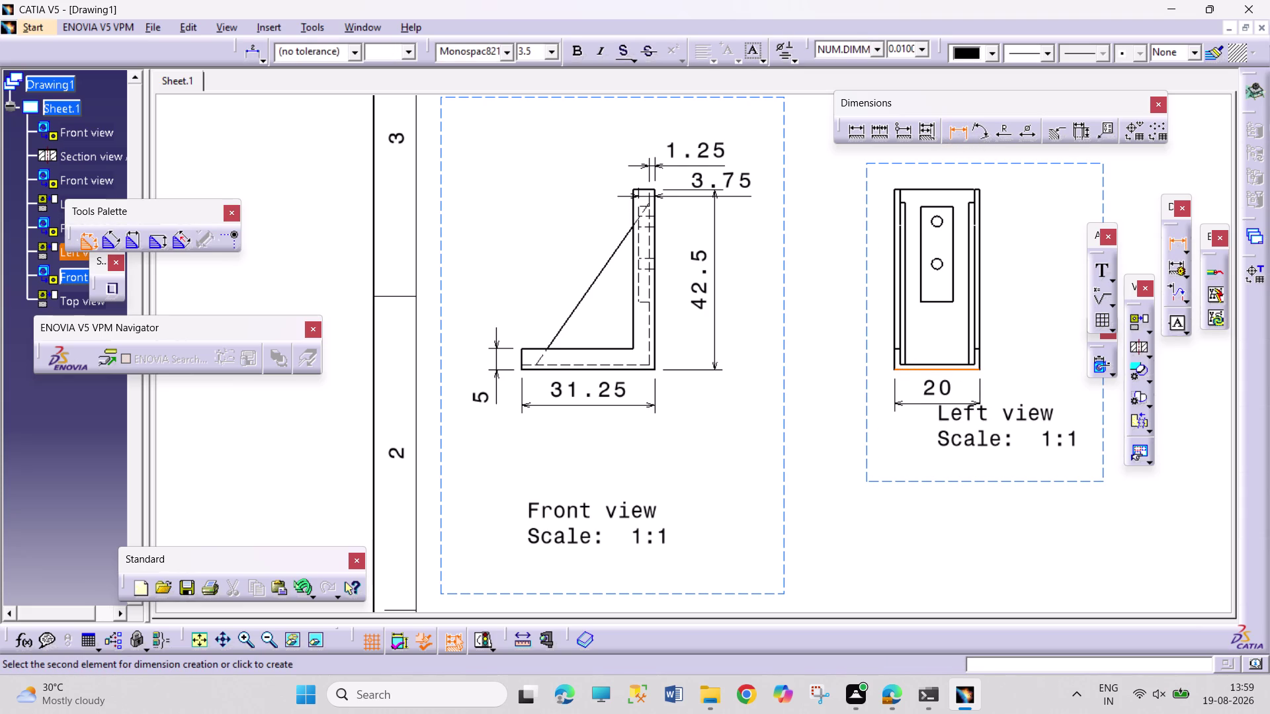
click(936, 404)
drag(1002, 427, 959, 466)
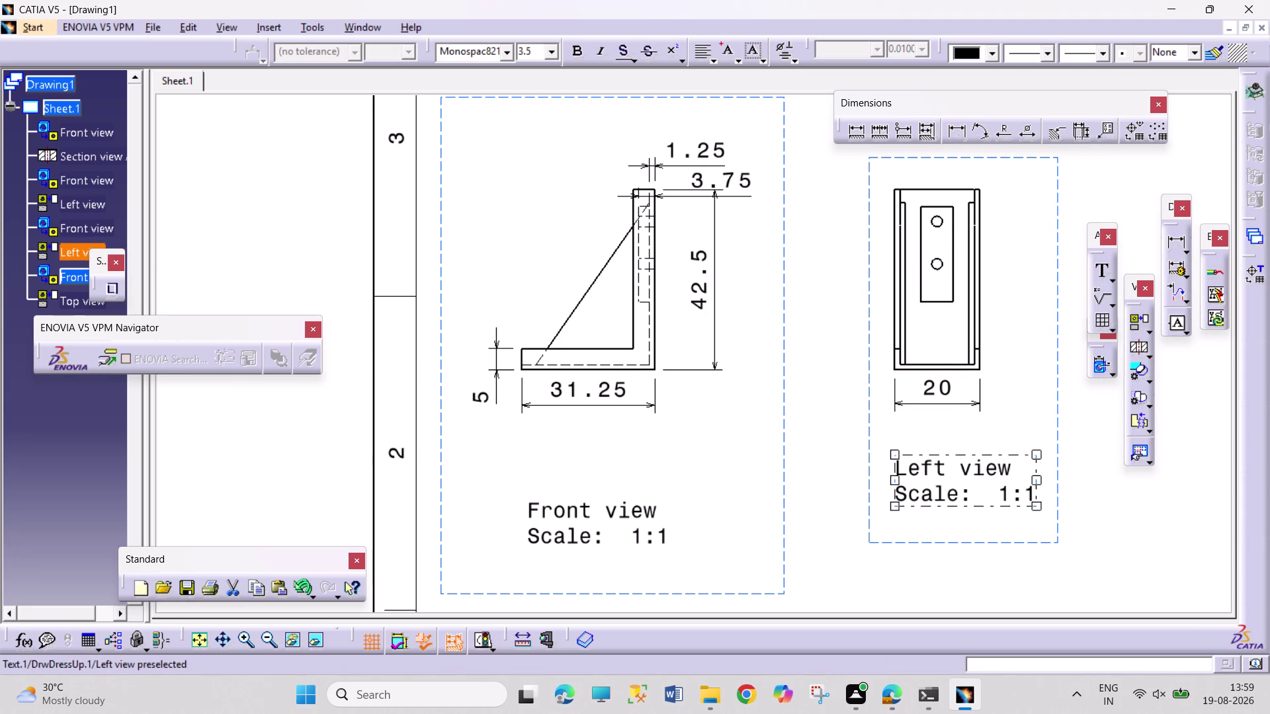
Dimension the 22.5 slot height and a horizontal distance above the view.
click(962, 136)
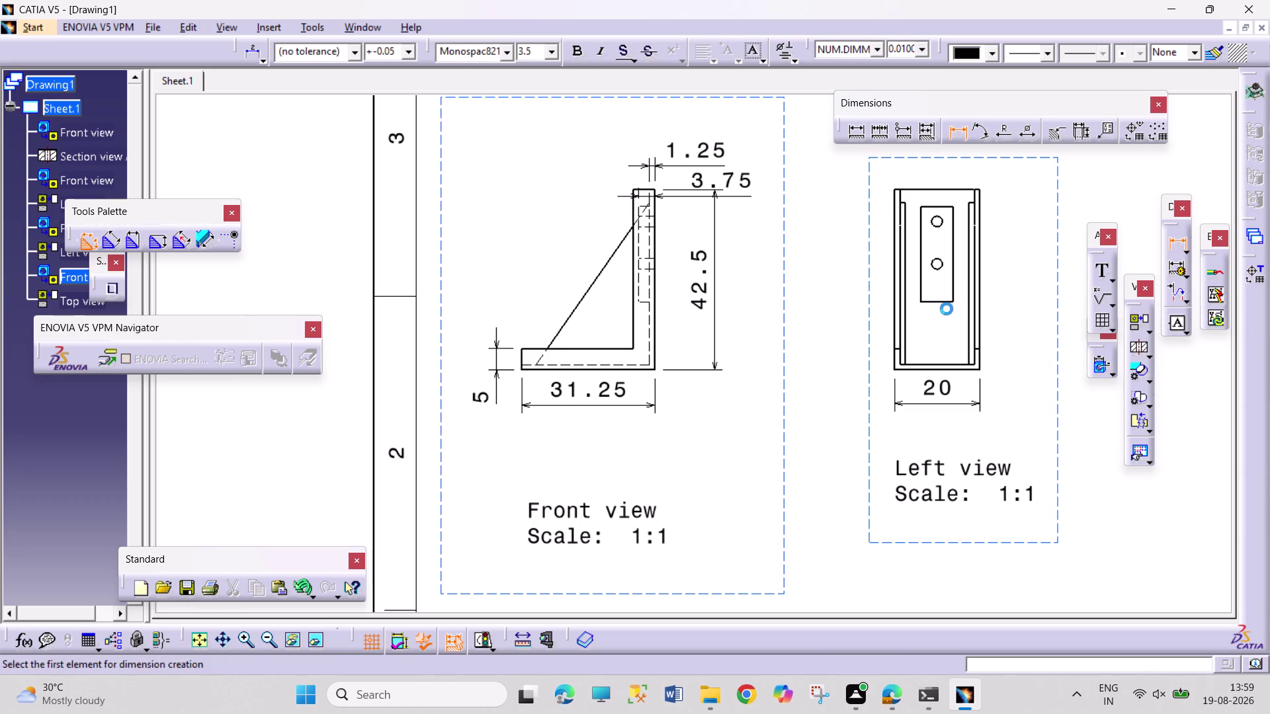
click(944, 303)
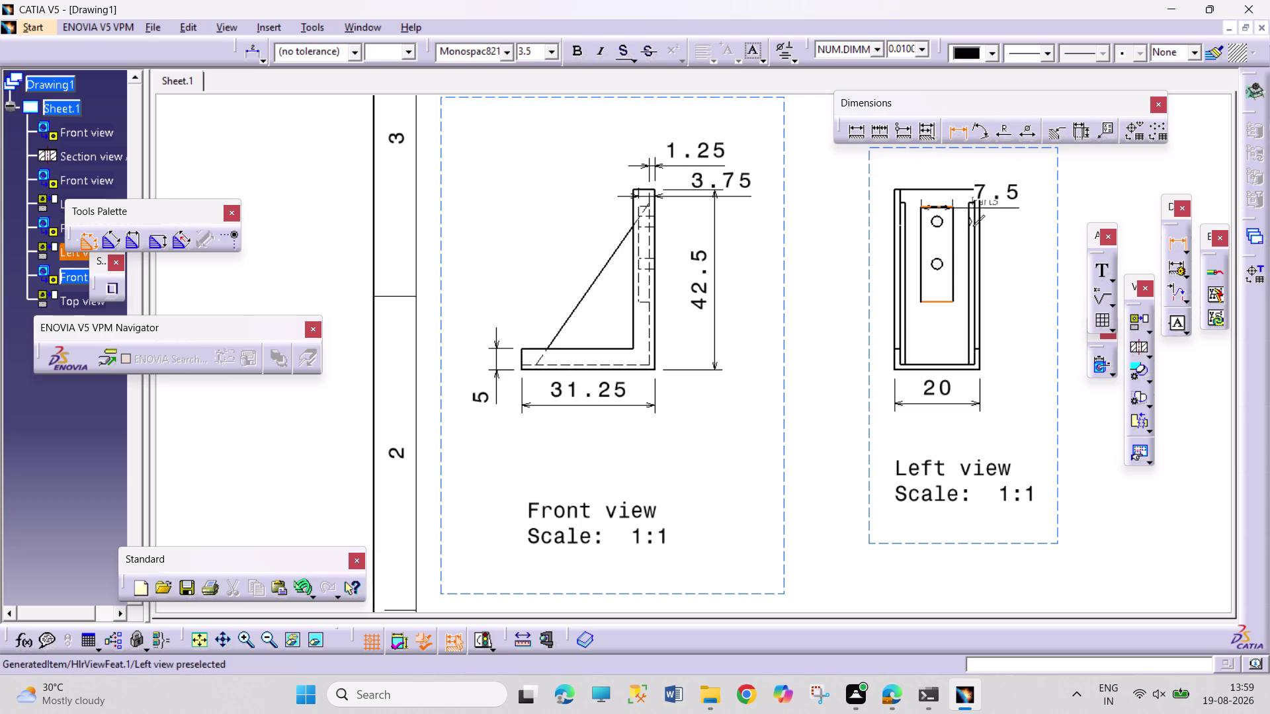
drag(945, 207, 954, 209)
click(1024, 241)
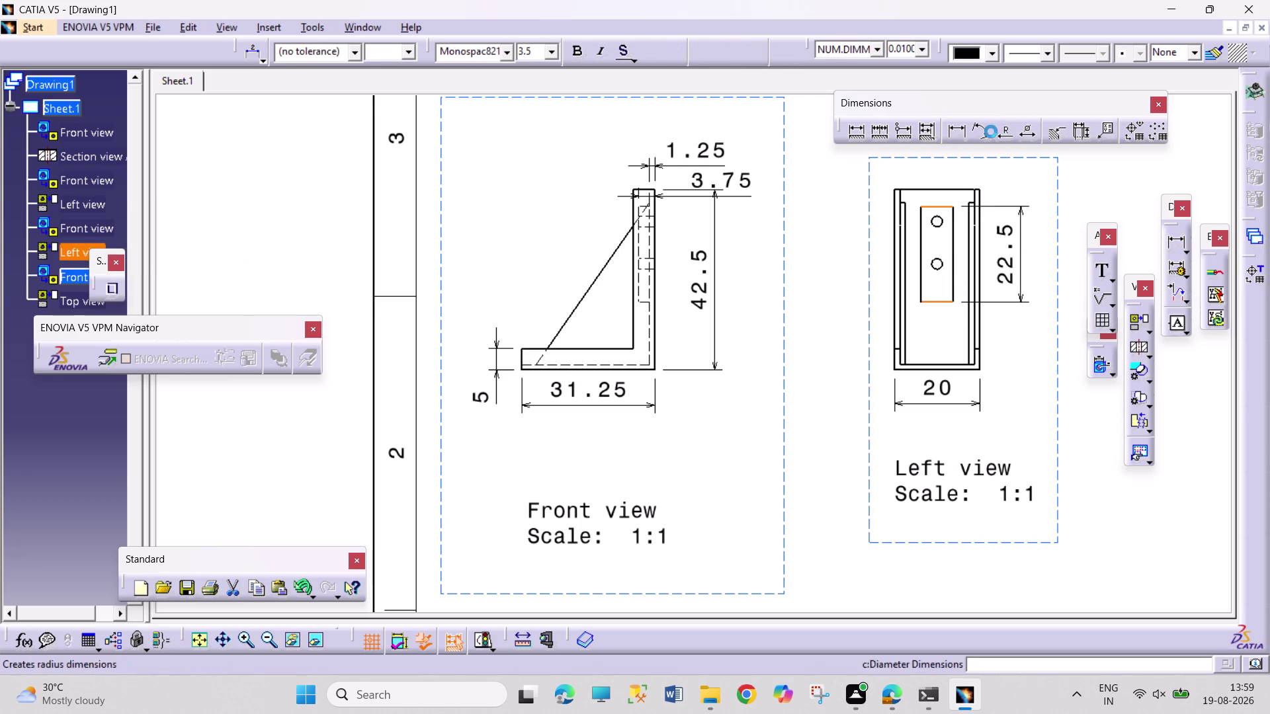
click(955, 131)
click(938, 203)
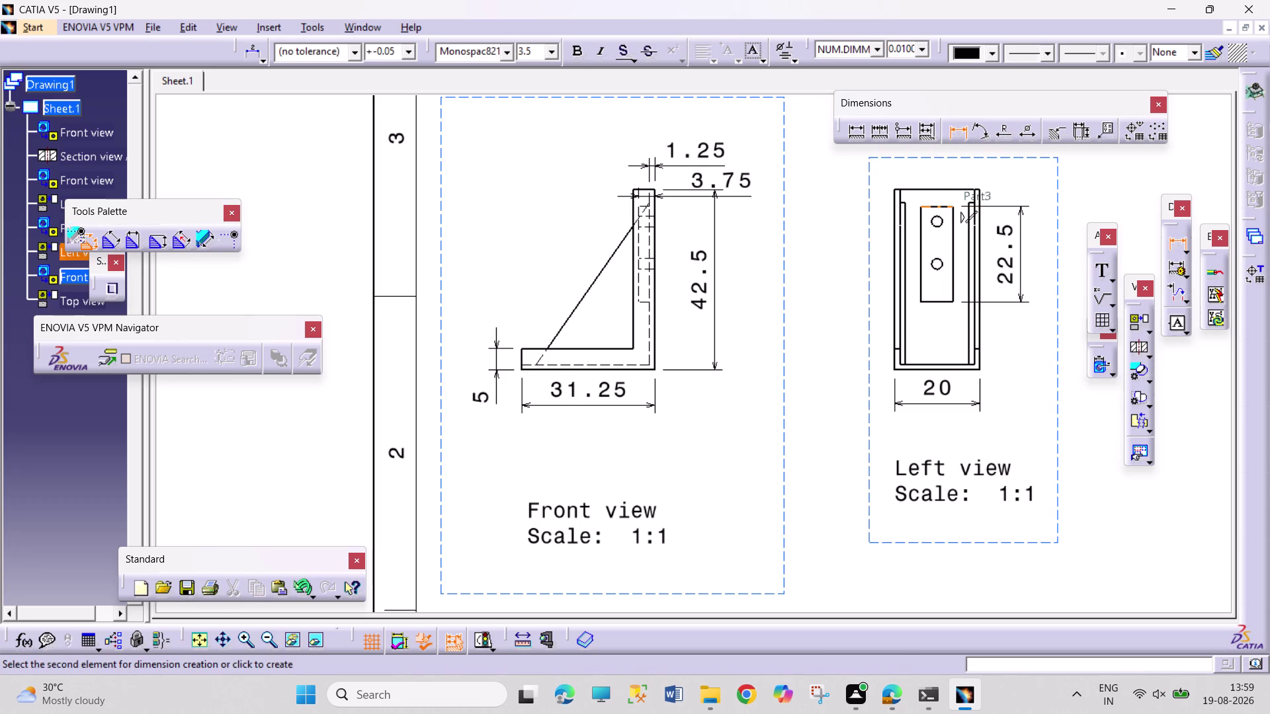
click(951, 151)
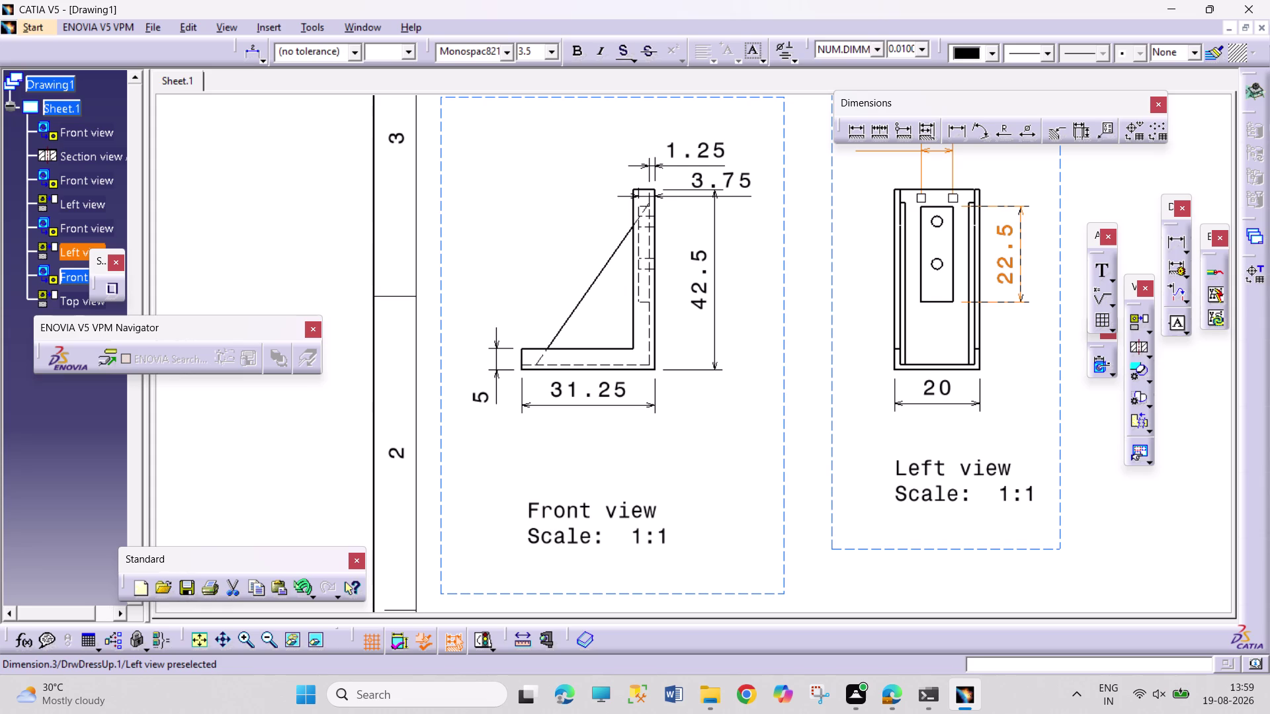
click(1025, 131)
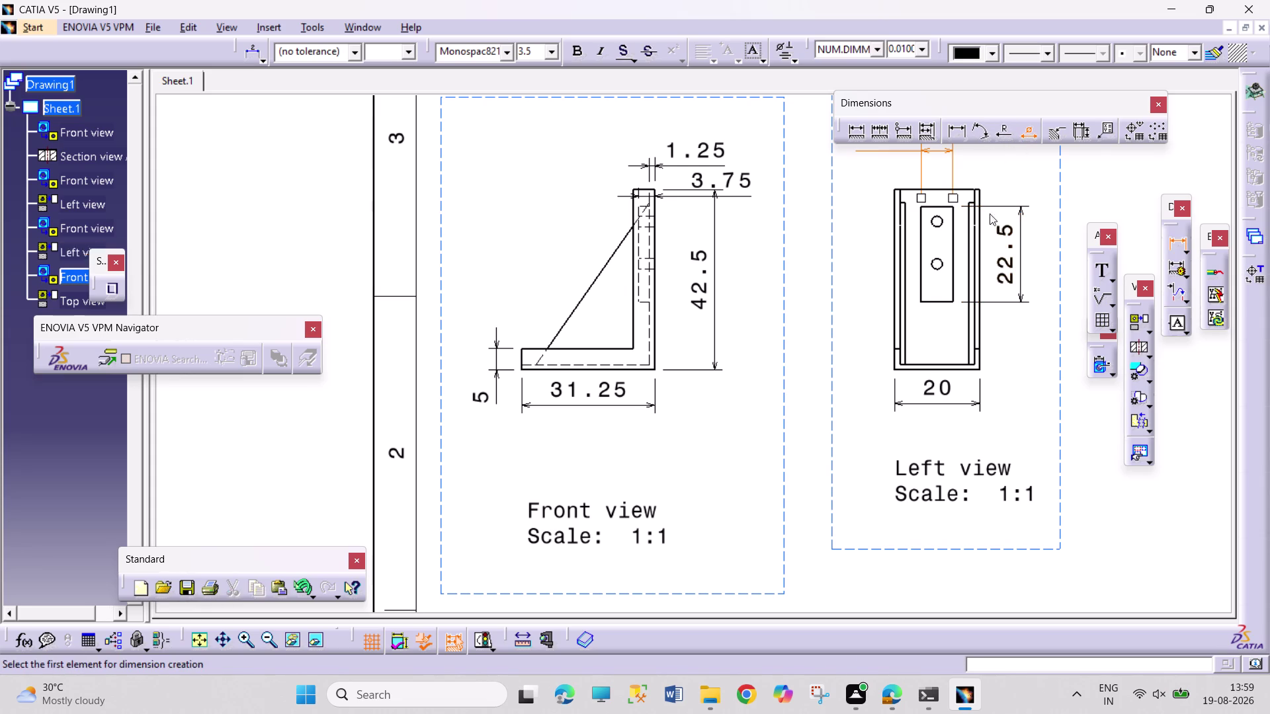
Add the ⌀2.5 diameter dimension to the upper hole, off to the upper right.
click(945, 223)
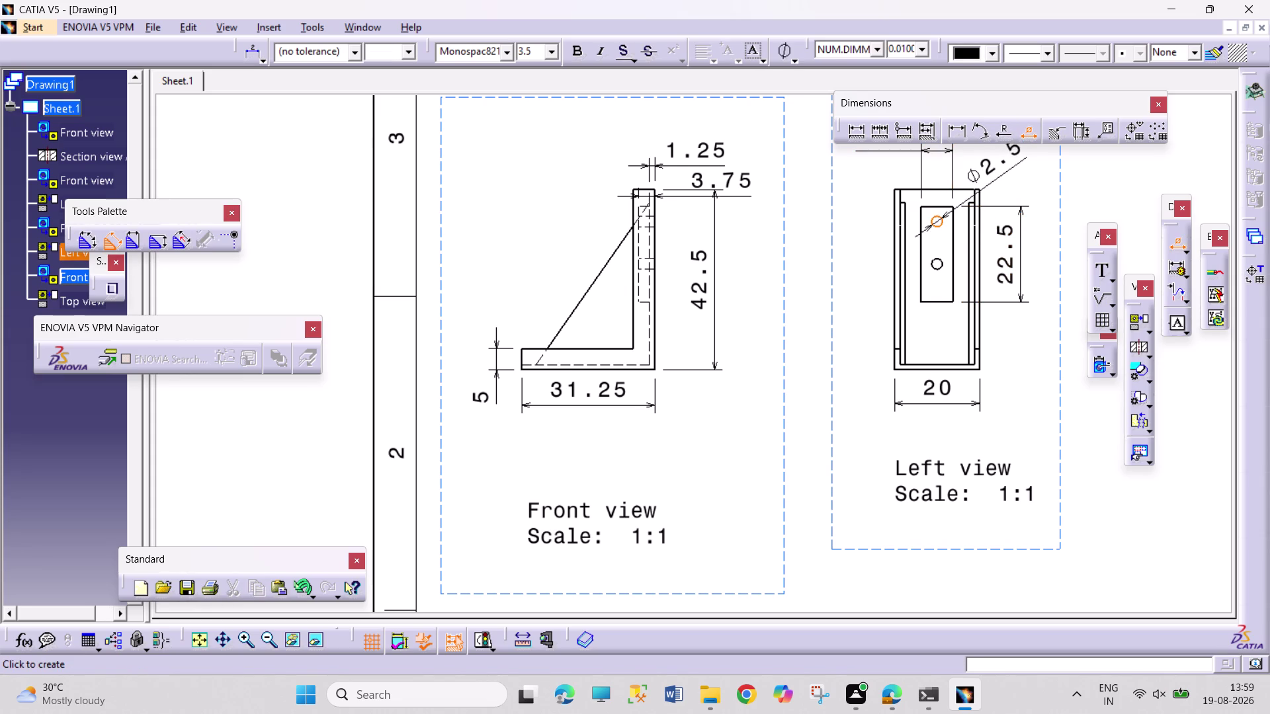
click(1010, 172)
drag(959, 134, 959, 143)
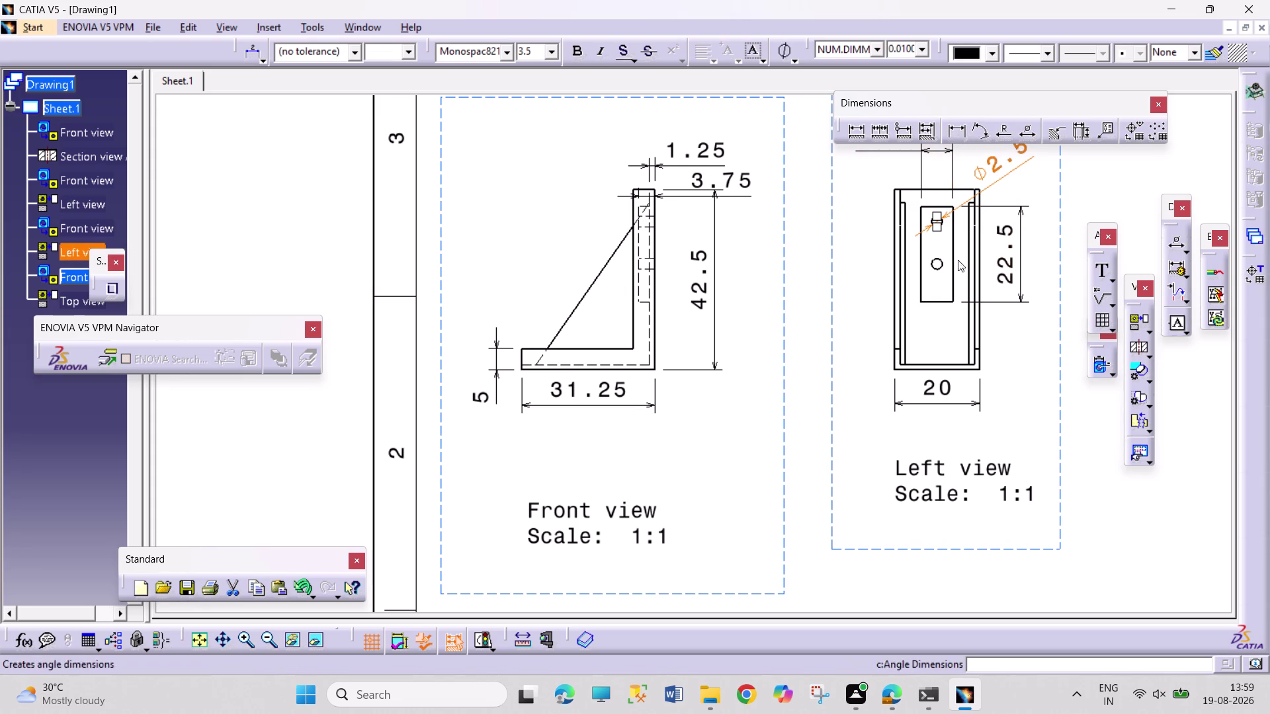
click(937, 267)
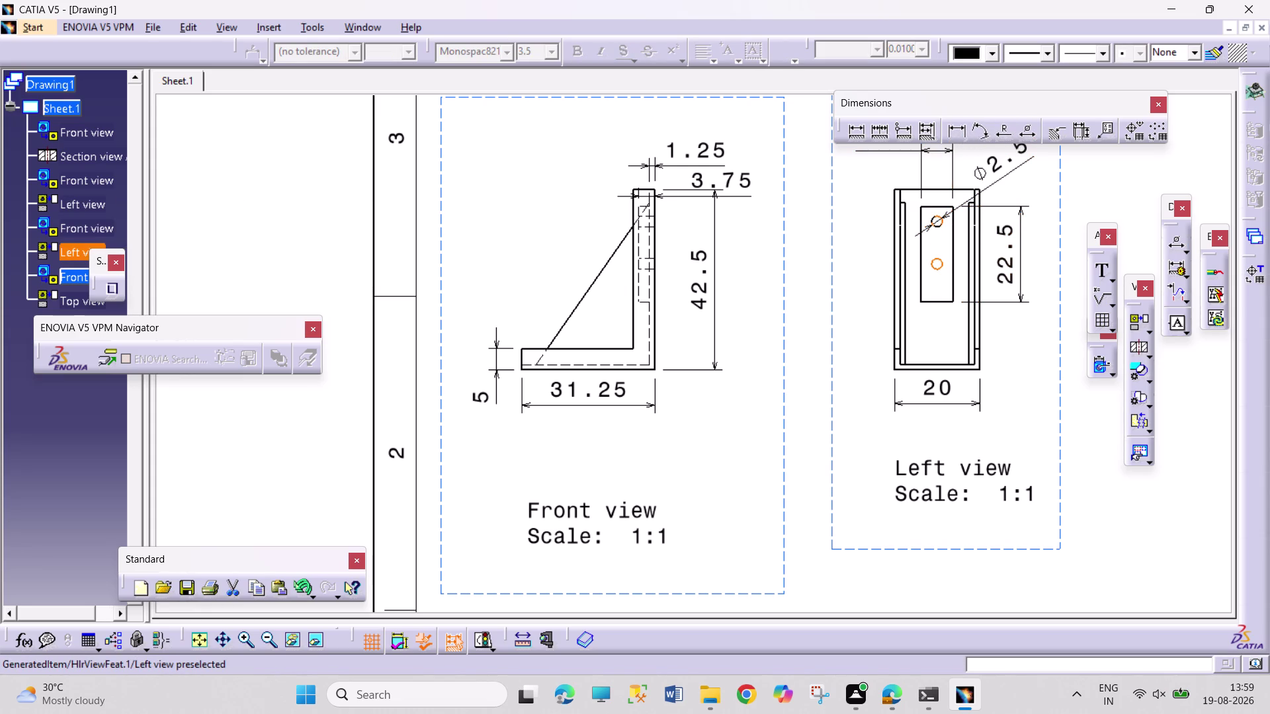
click(941, 225)
key(Escape)
key(Escape)
key(Escape)
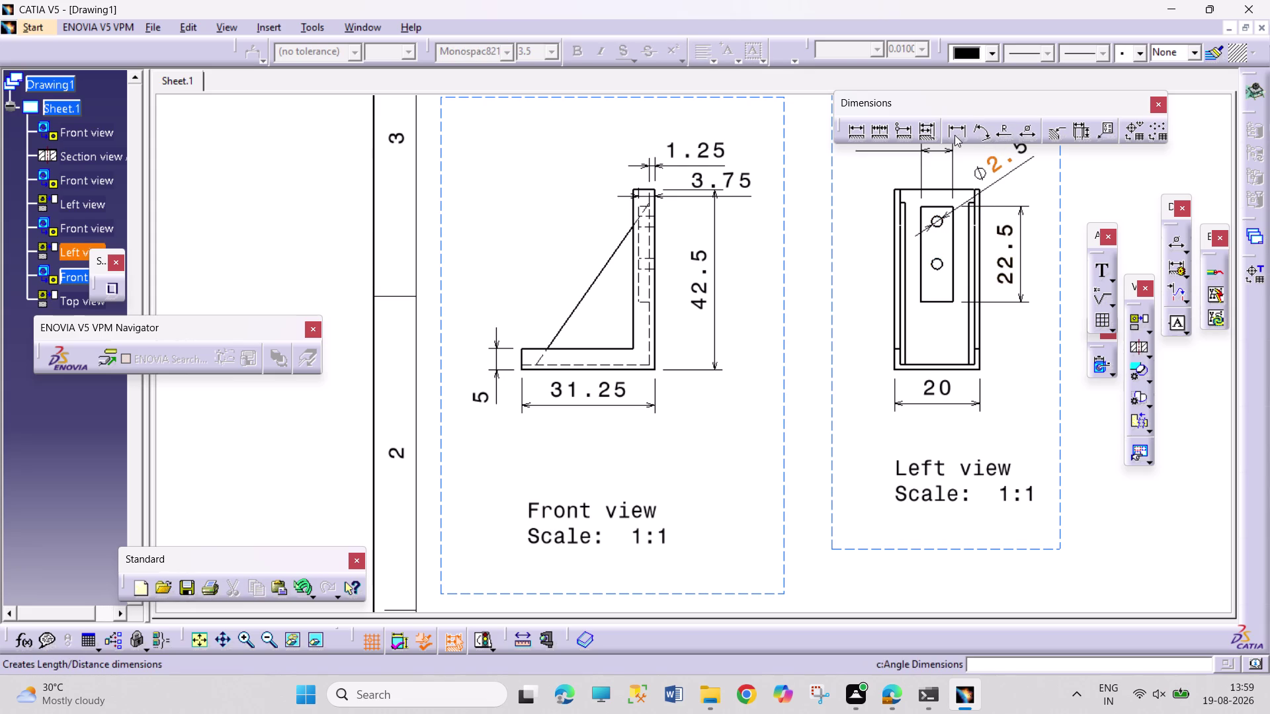
Dimension the 7.5 offset from the upper hole centre to the top edge.
click(955, 135)
click(941, 225)
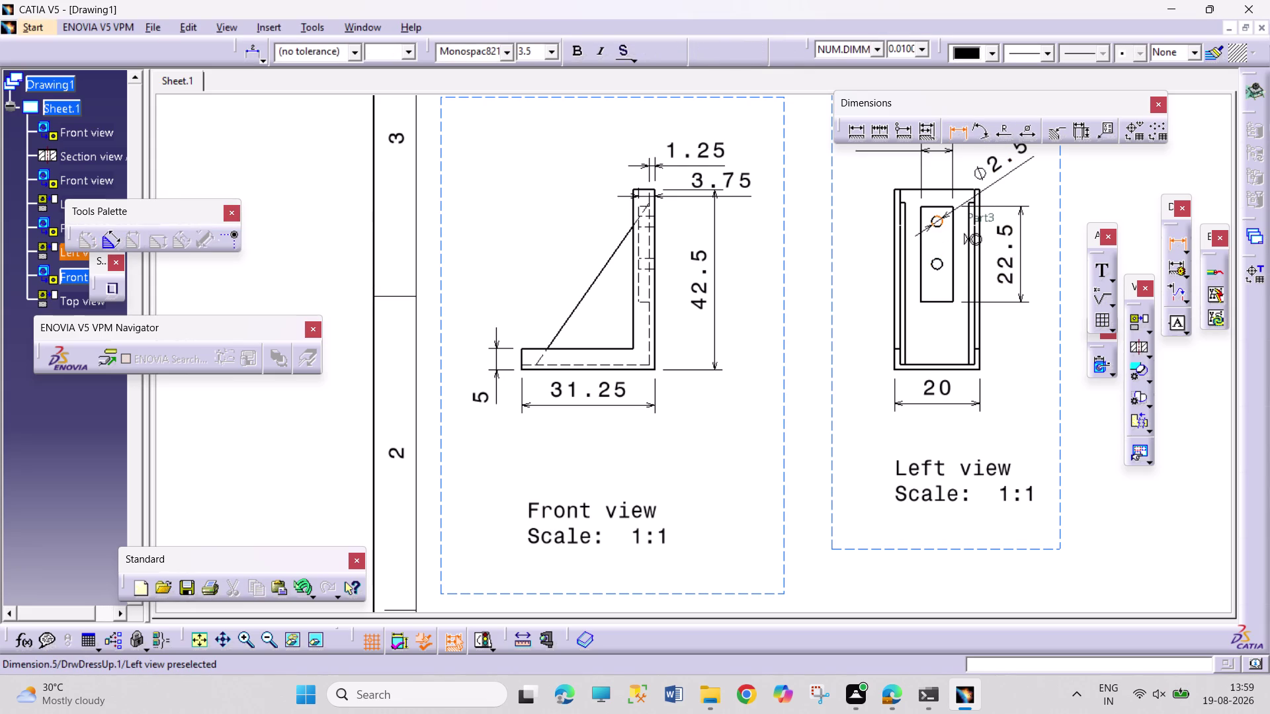
click(959, 188)
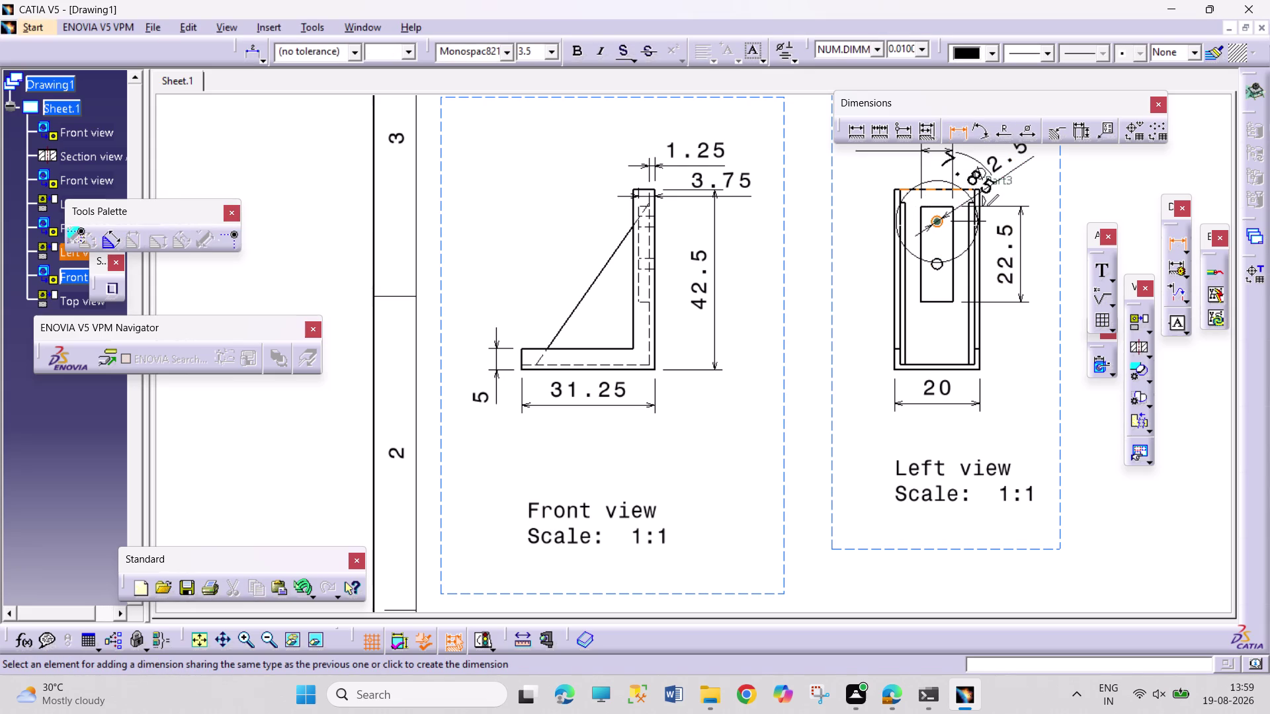
click(858, 248)
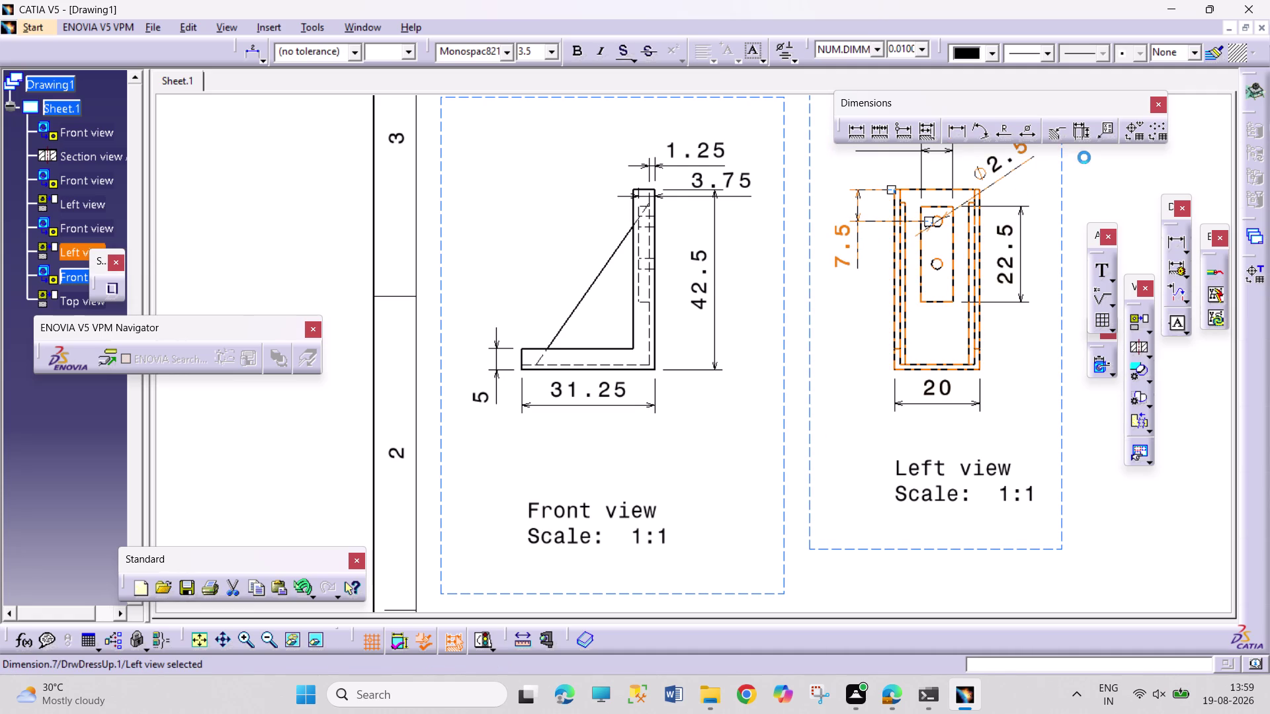
click(1125, 193)
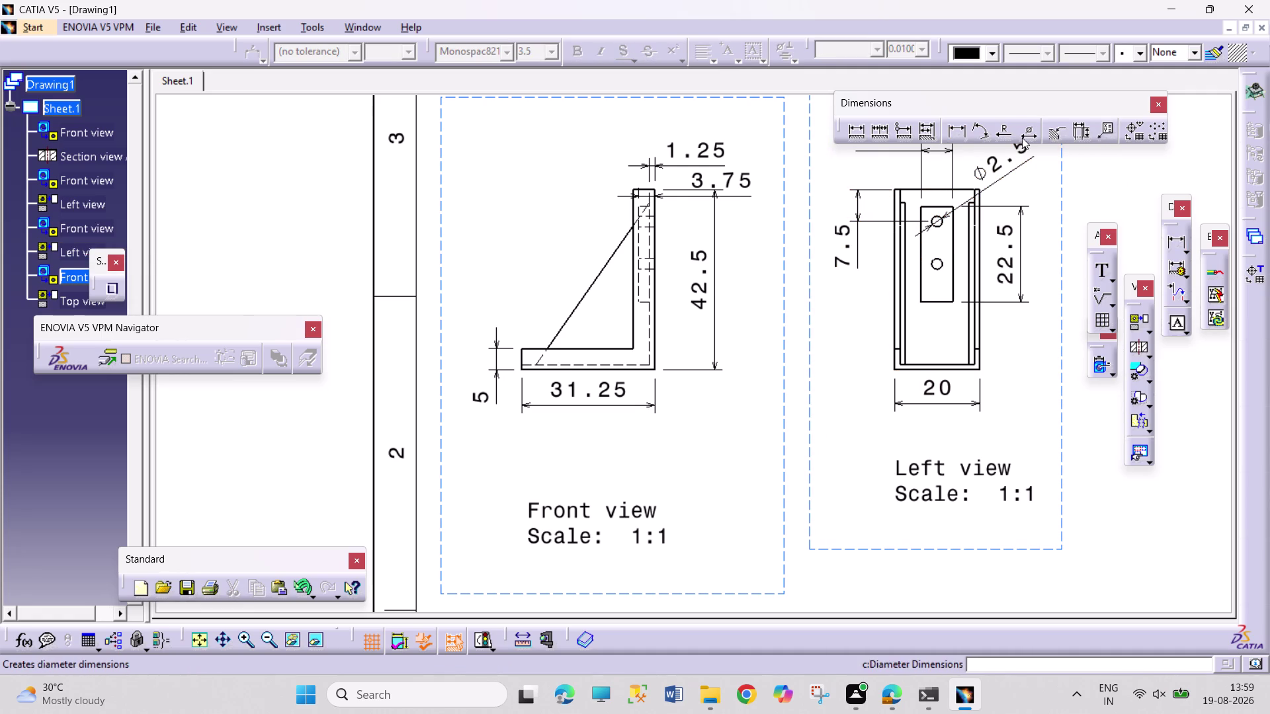
Add the 4 wall thickness dimension to the right of the left view.
click(958, 133)
click(941, 209)
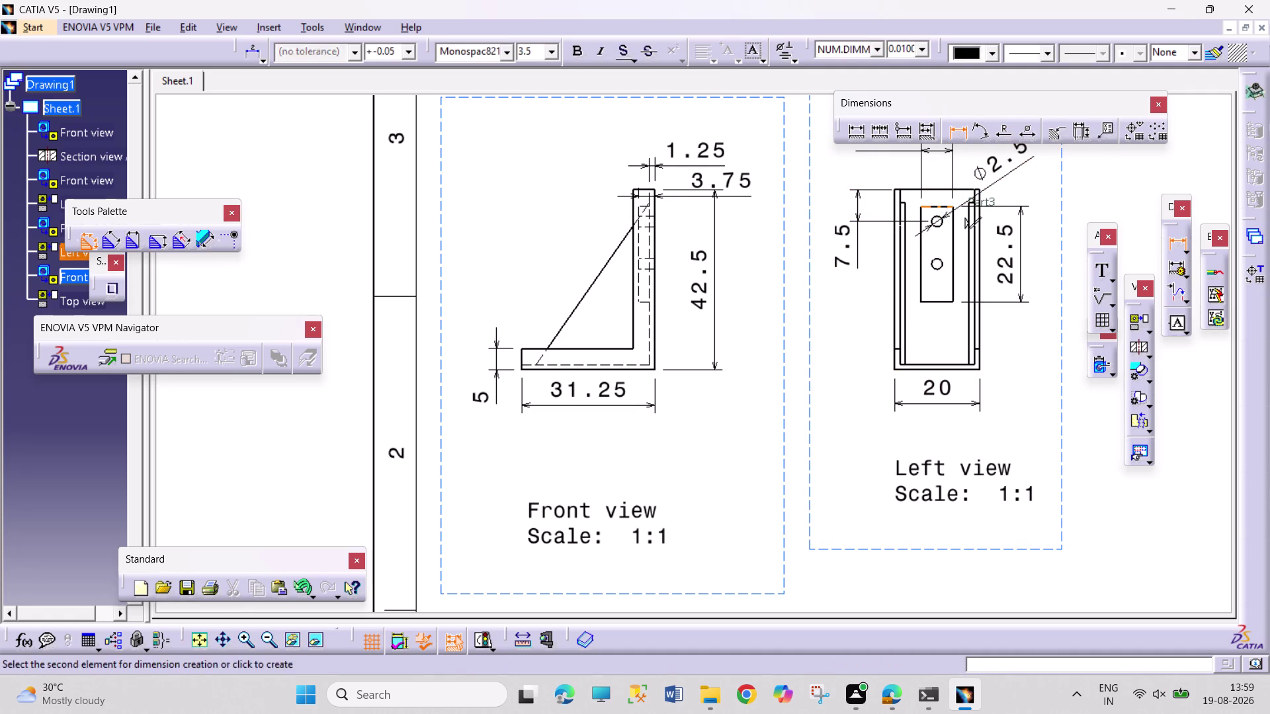
drag(946, 187, 952, 187)
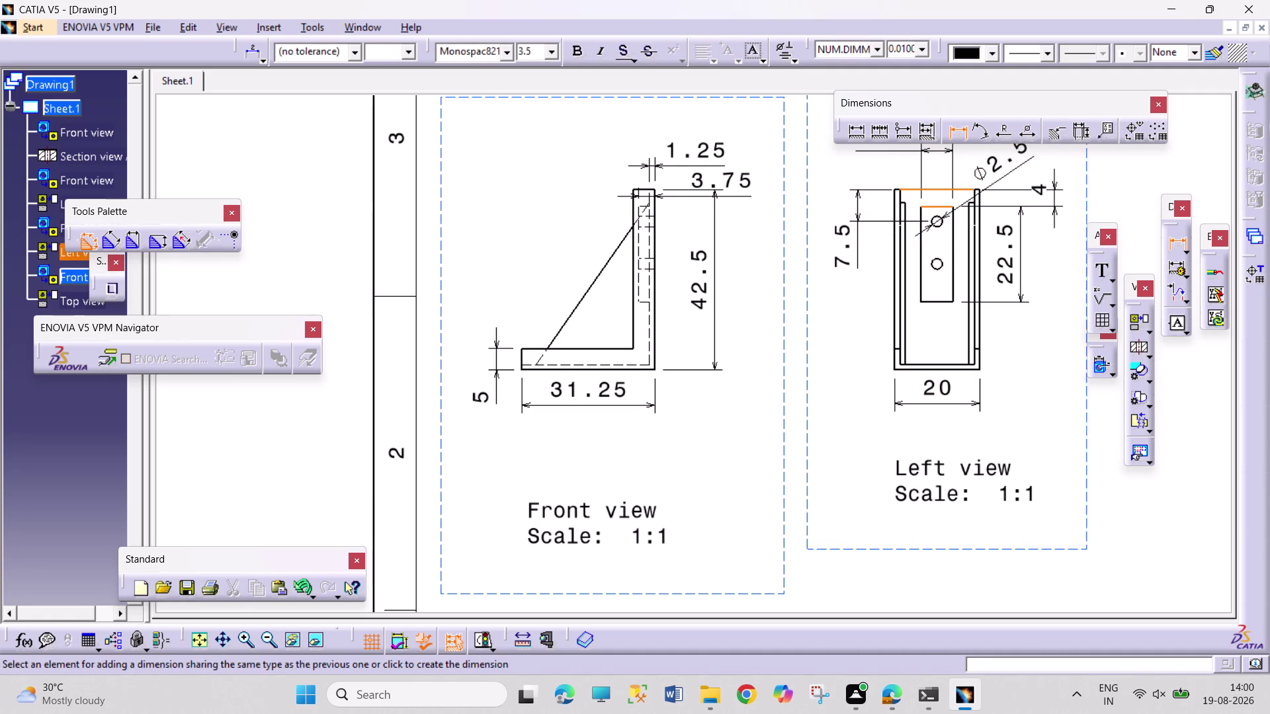
click(1075, 170)
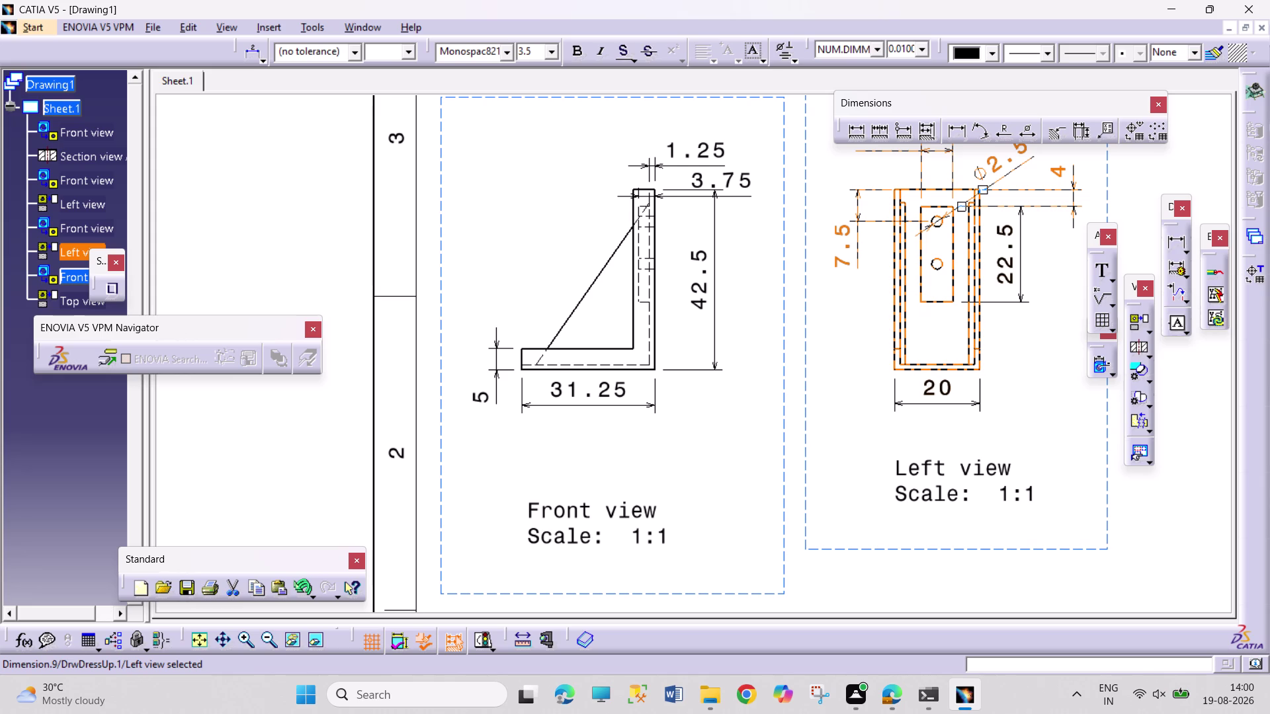
click(1148, 559)
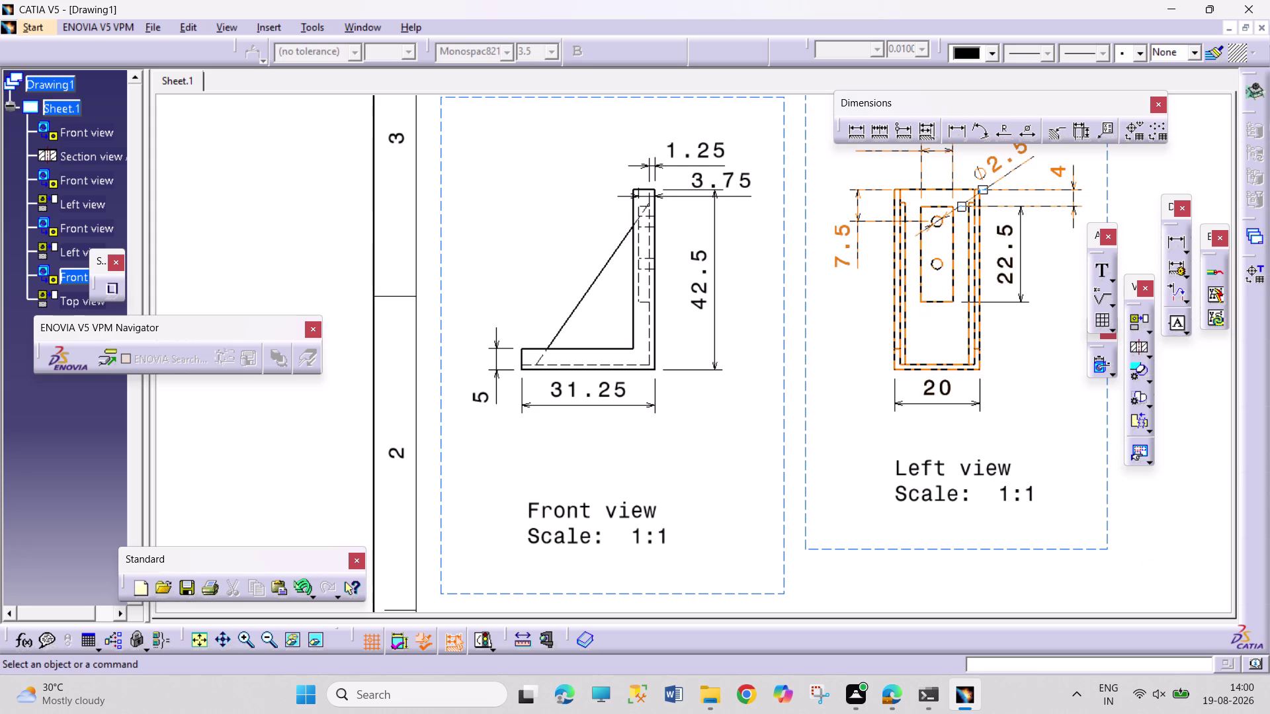
middle_drag(1142, 541, 1065, 603)
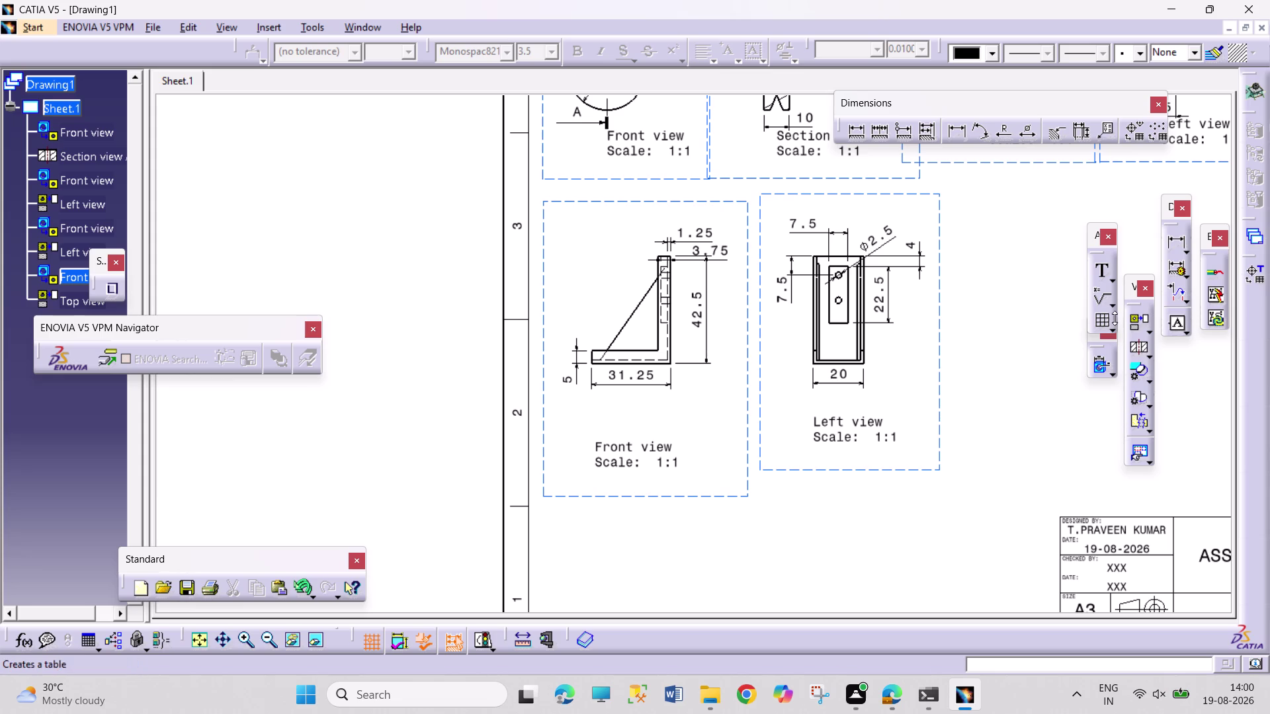
Cancel the pending dimension command and nudge the ⌀2.5 dimension to a clearer spot.
click(955, 131)
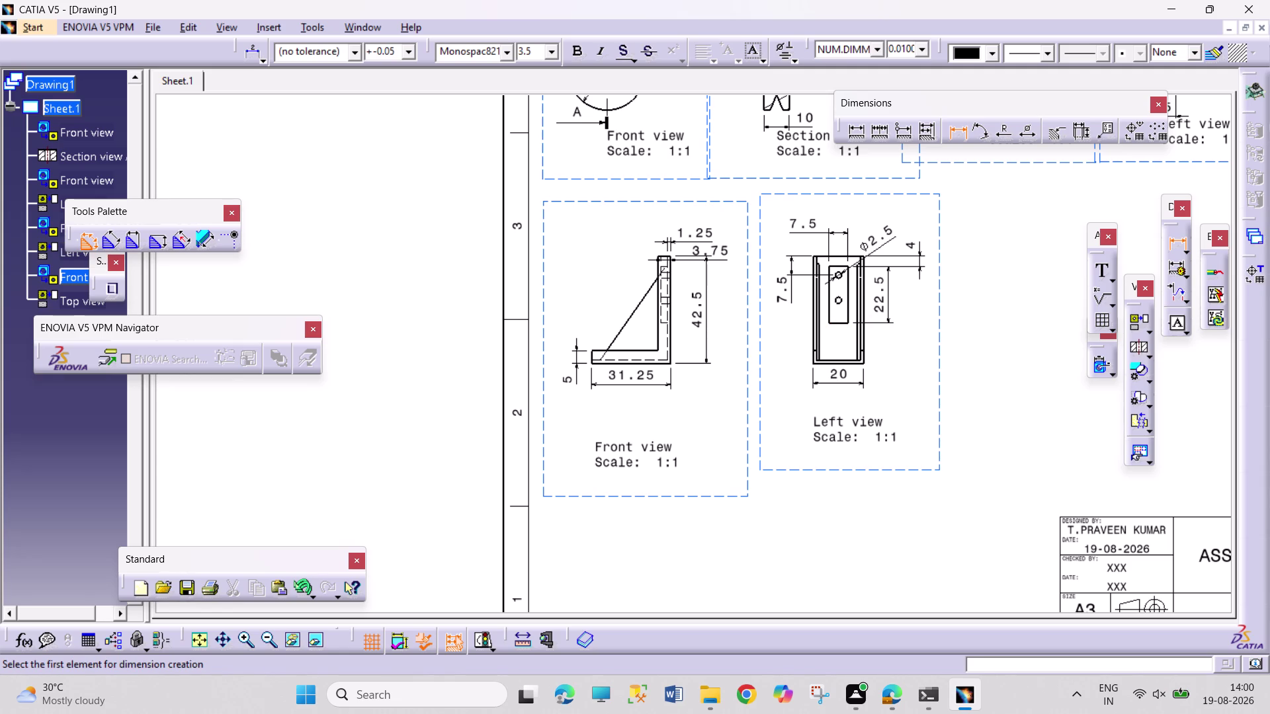
key(Escape)
key(Escape)
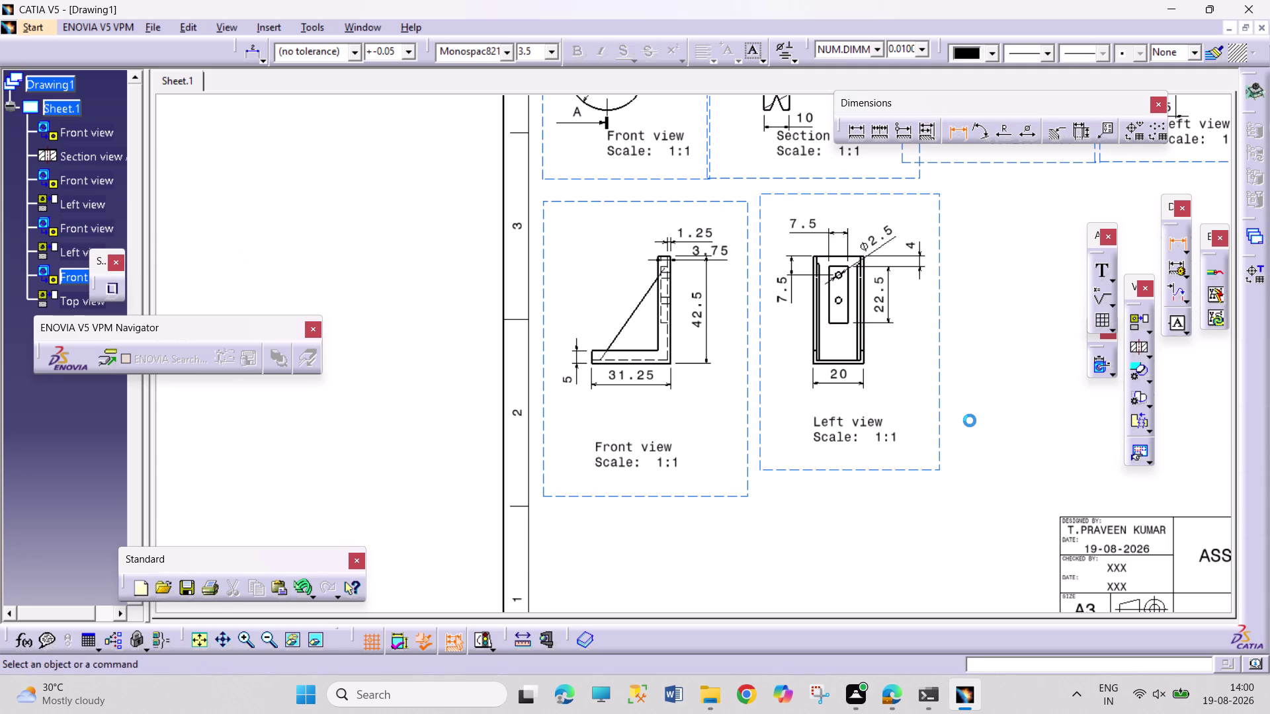
key(Escape)
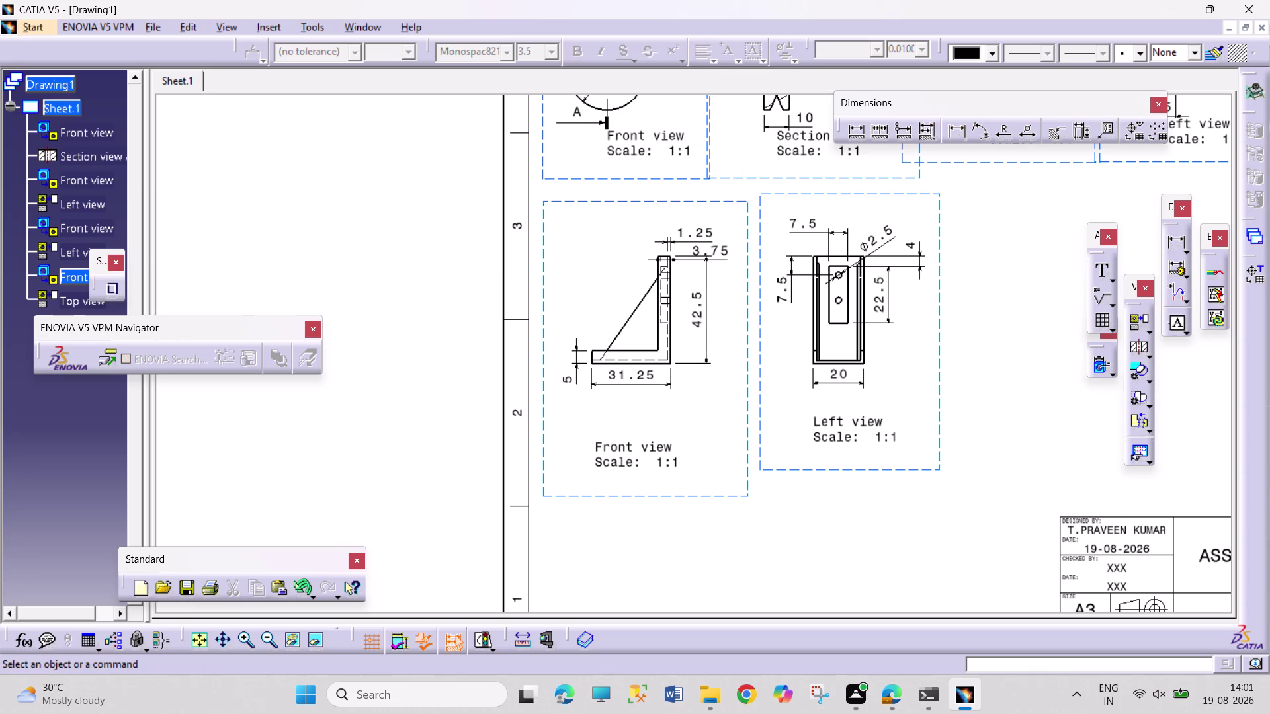
drag(886, 230, 895, 224)
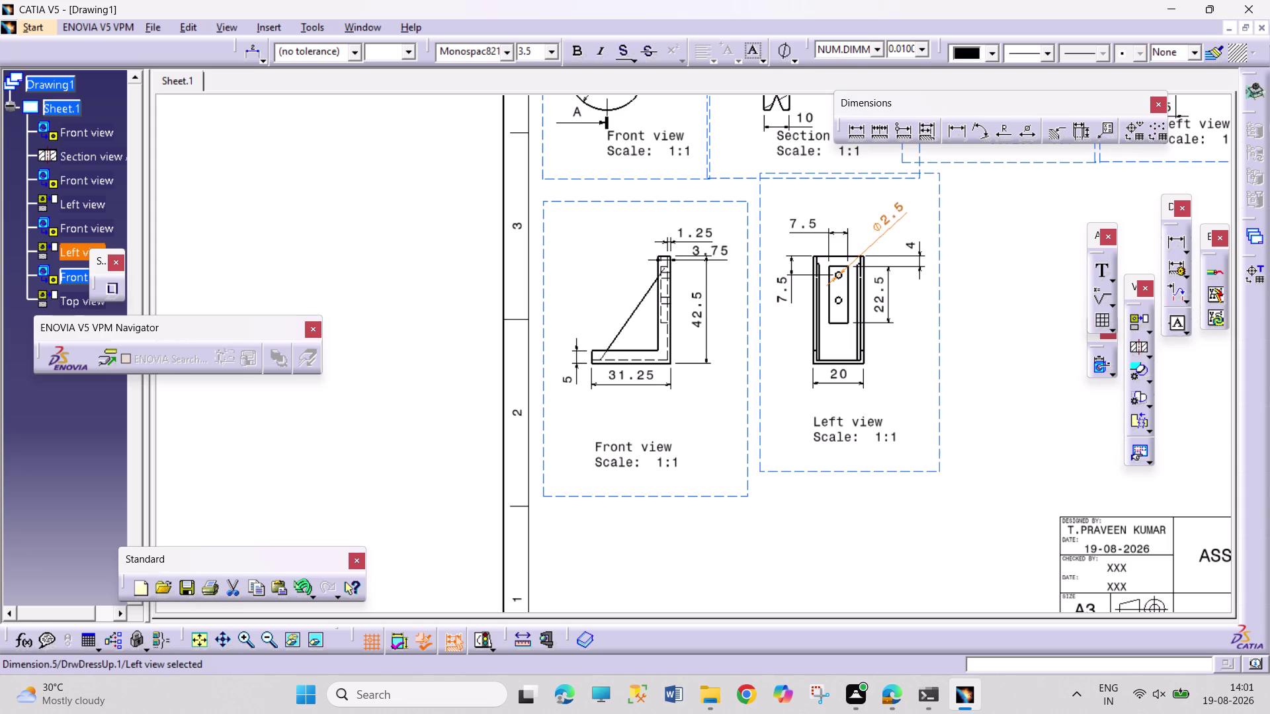
drag(894, 224, 899, 226)
click(993, 379)
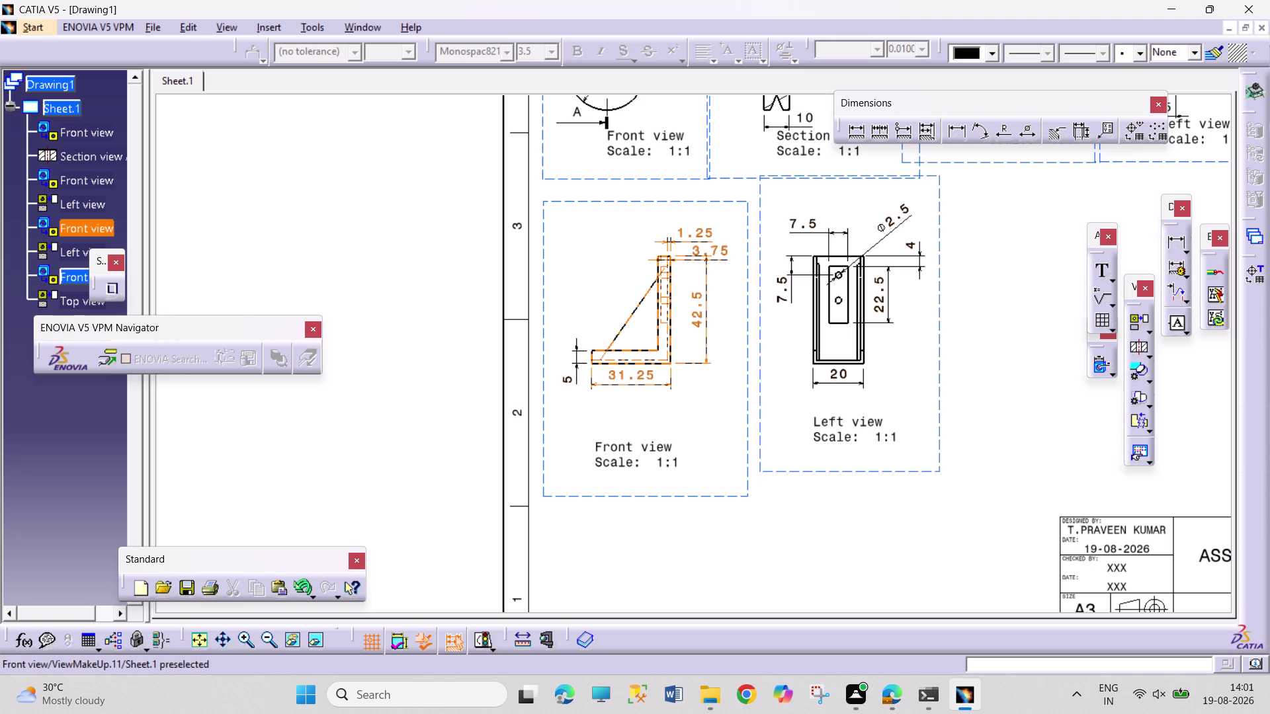
Delete the L-bracket front view from the sheet.
right_click(740, 491)
right_click(746, 497)
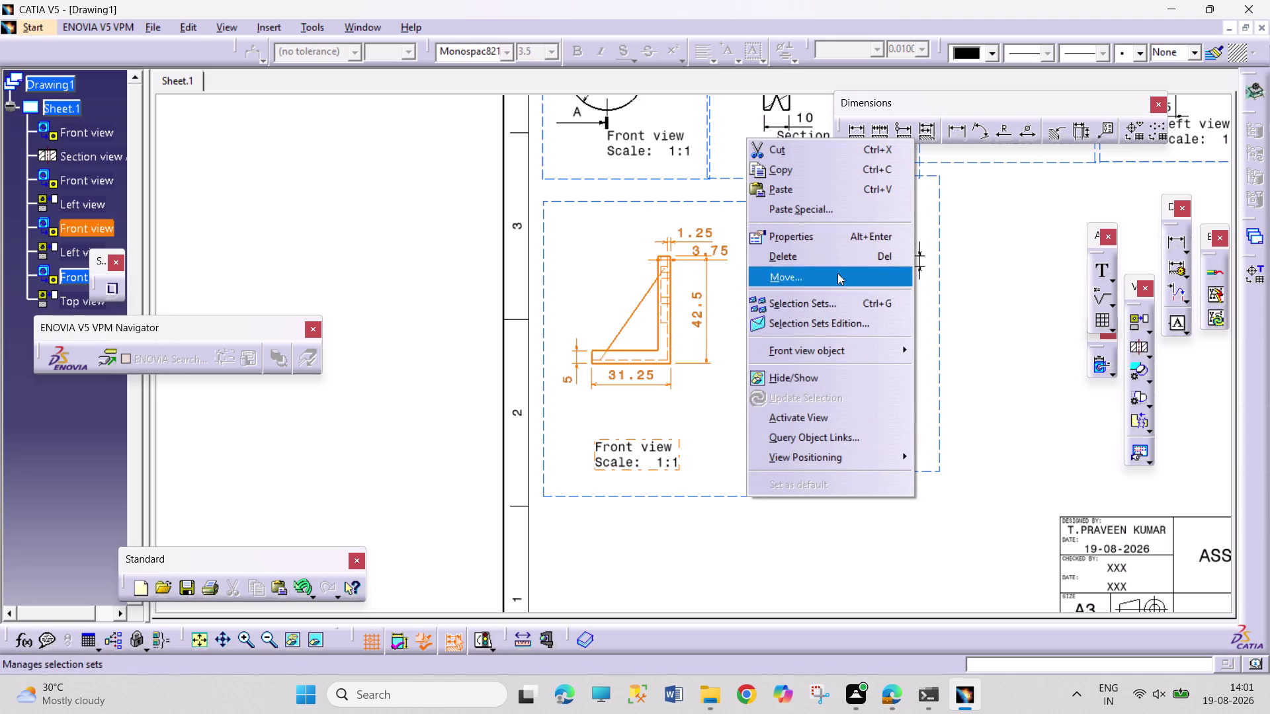
click(832, 259)
Slide the bracket's left view left into the freed space.
drag(841, 473, 628, 474)
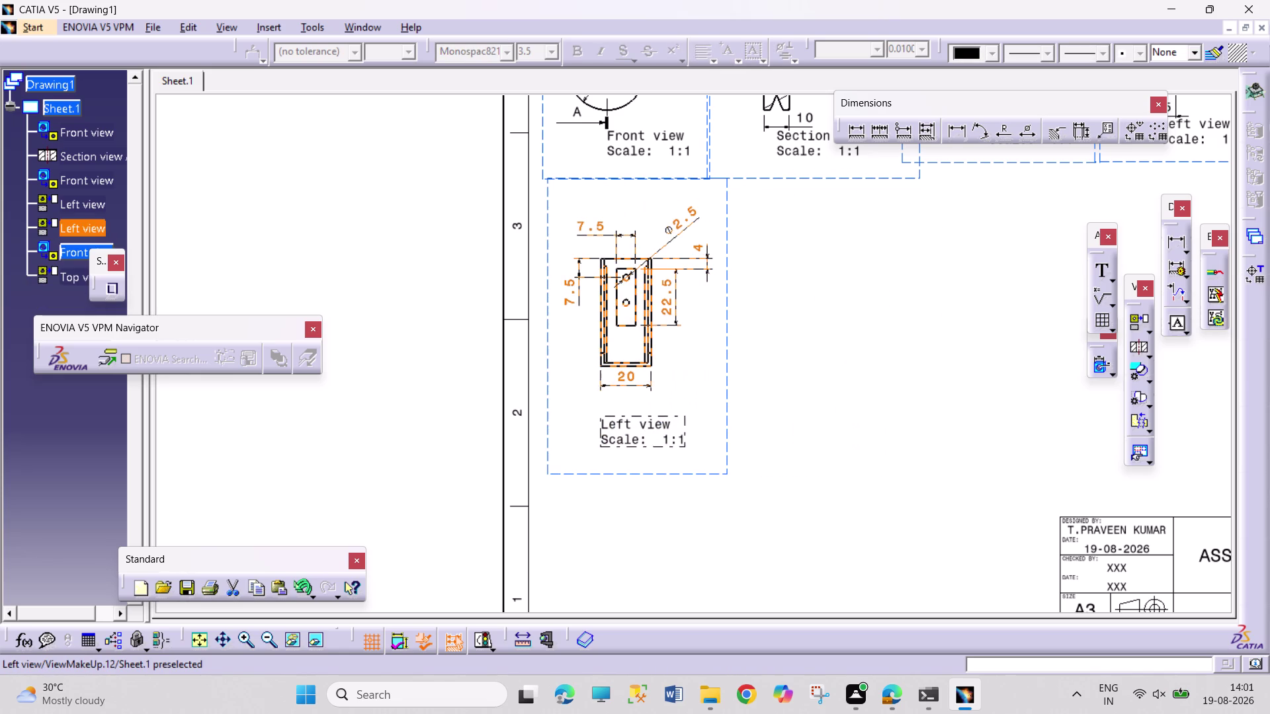
click(809, 474)
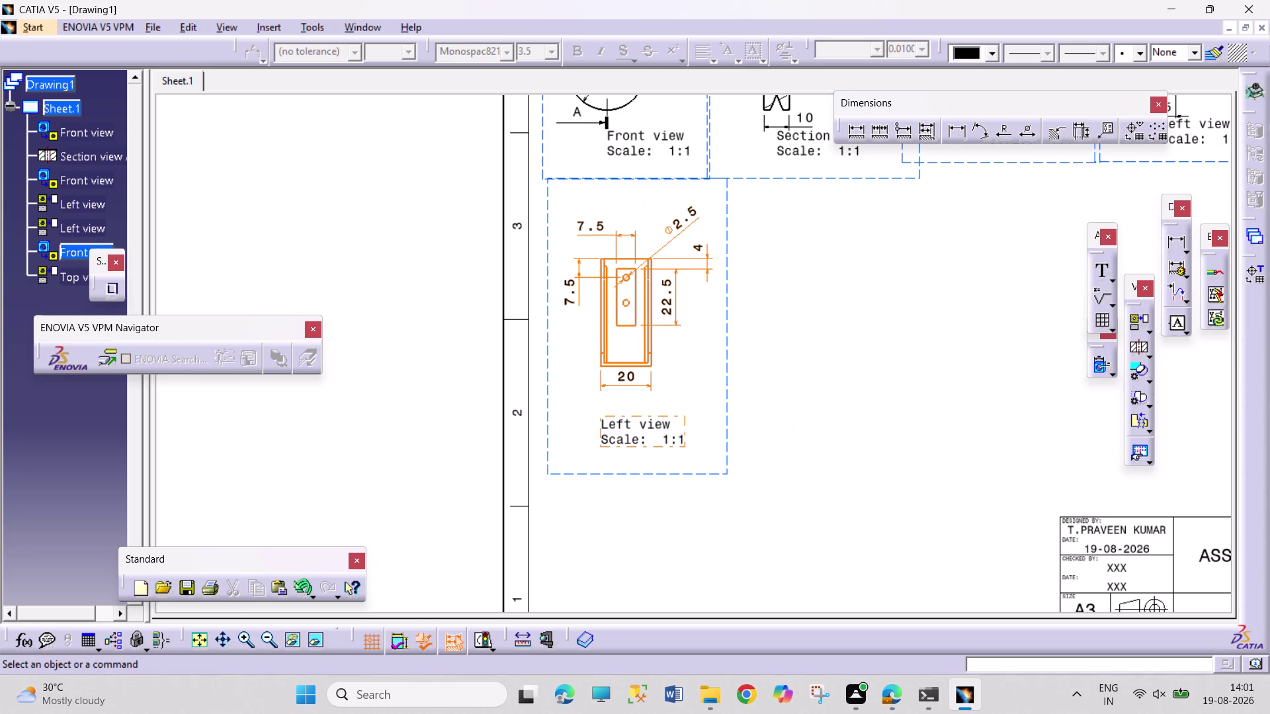
middle_drag(890, 408, 852, 475)
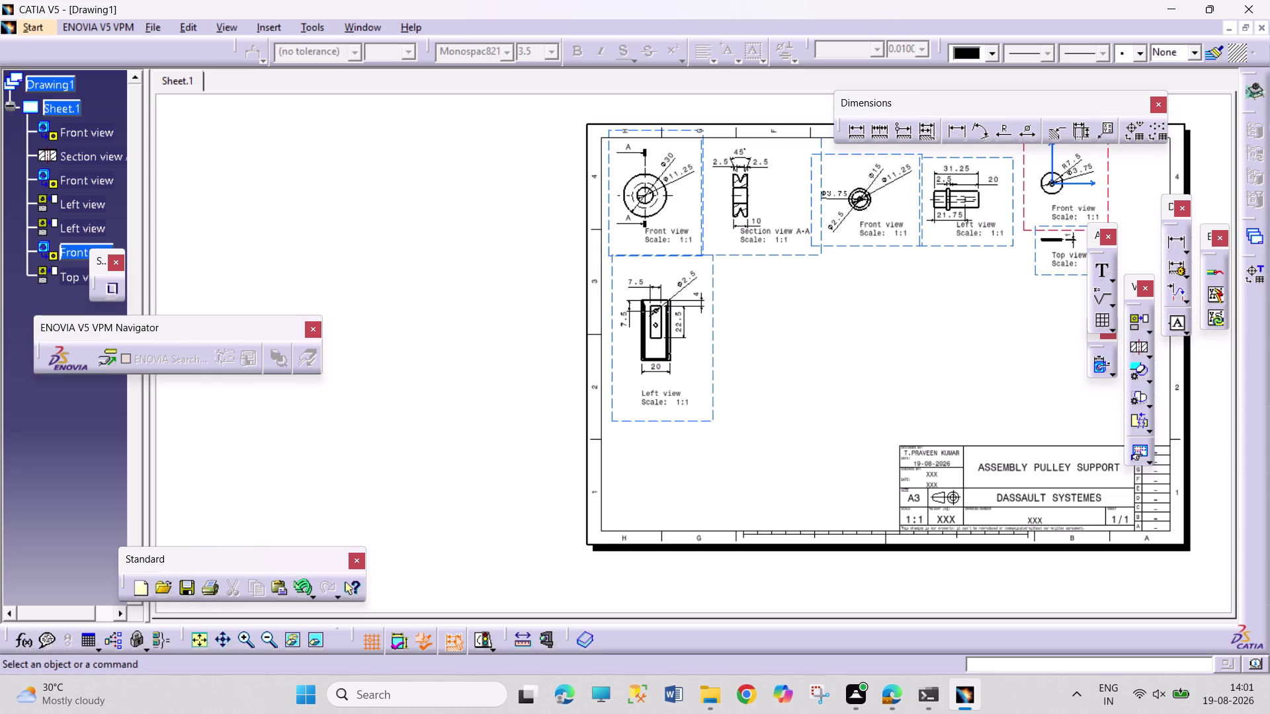
middle_drag(774, 379, 809, 284)
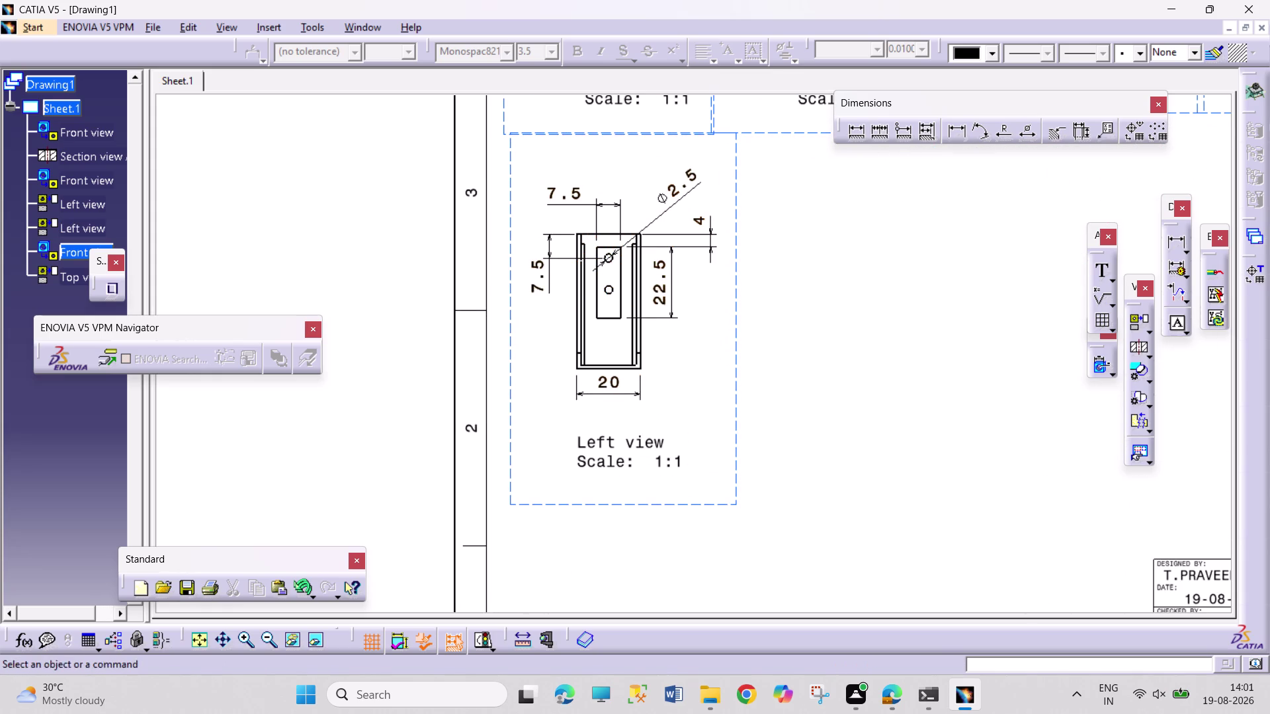
click(1139, 343)
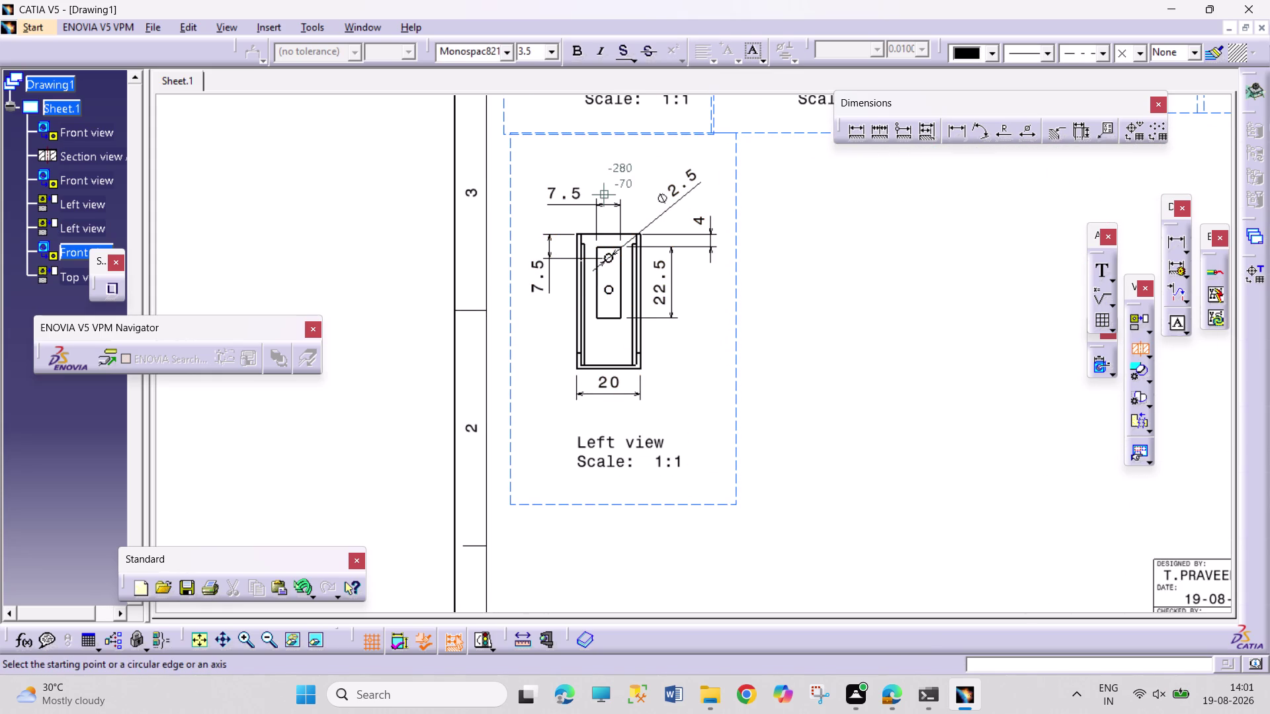
Make the bracket's left view the active view.
key(Escape)
key(Escape)
key(Escape)
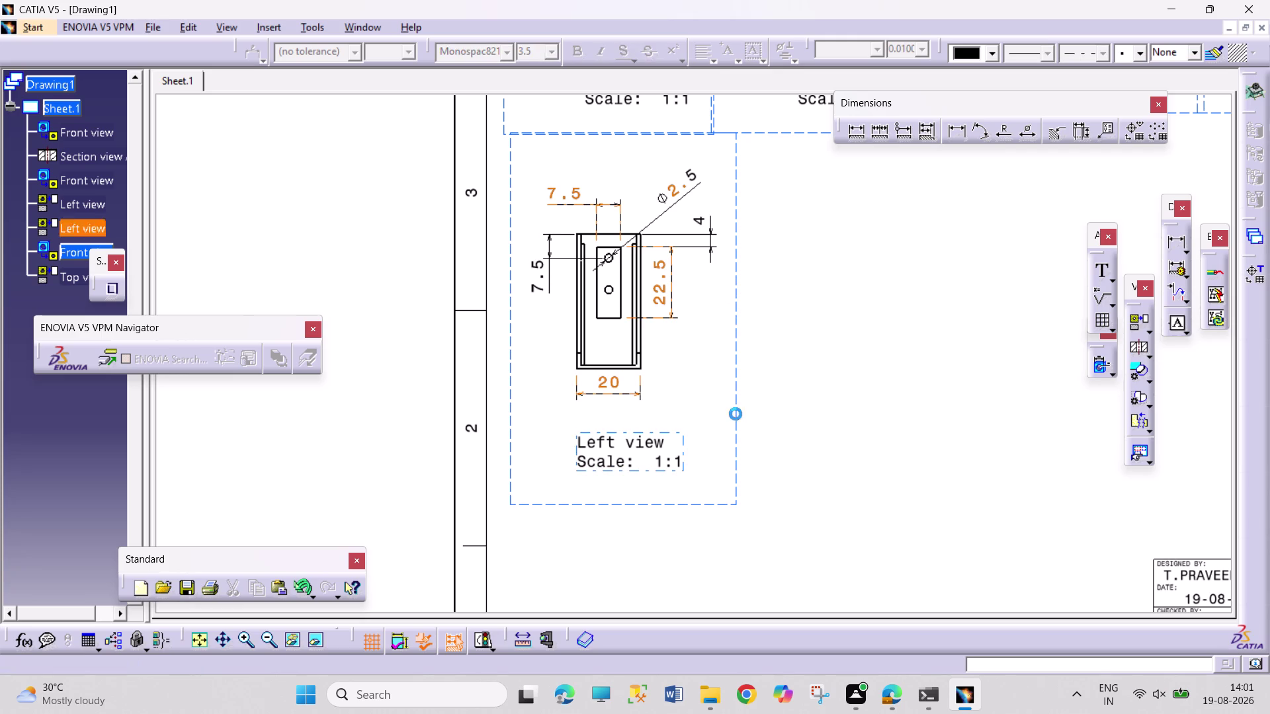
key(Escape)
double_click(737, 428)
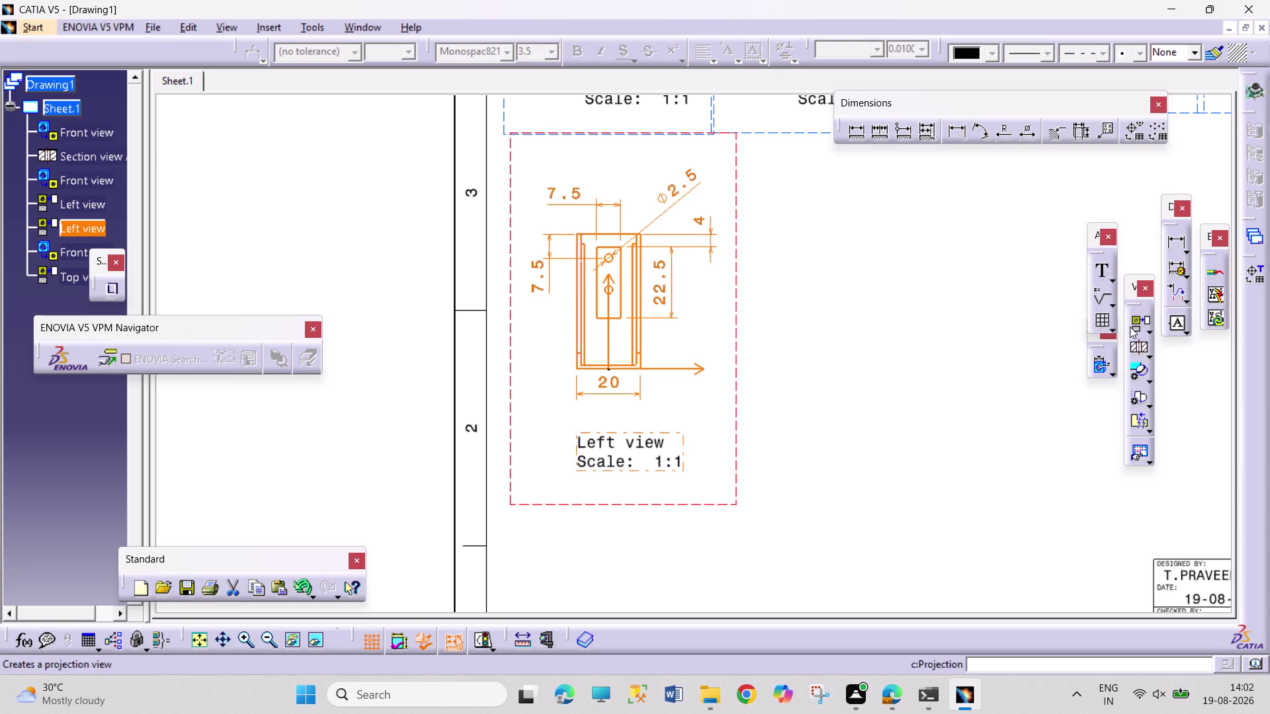
click(1143, 339)
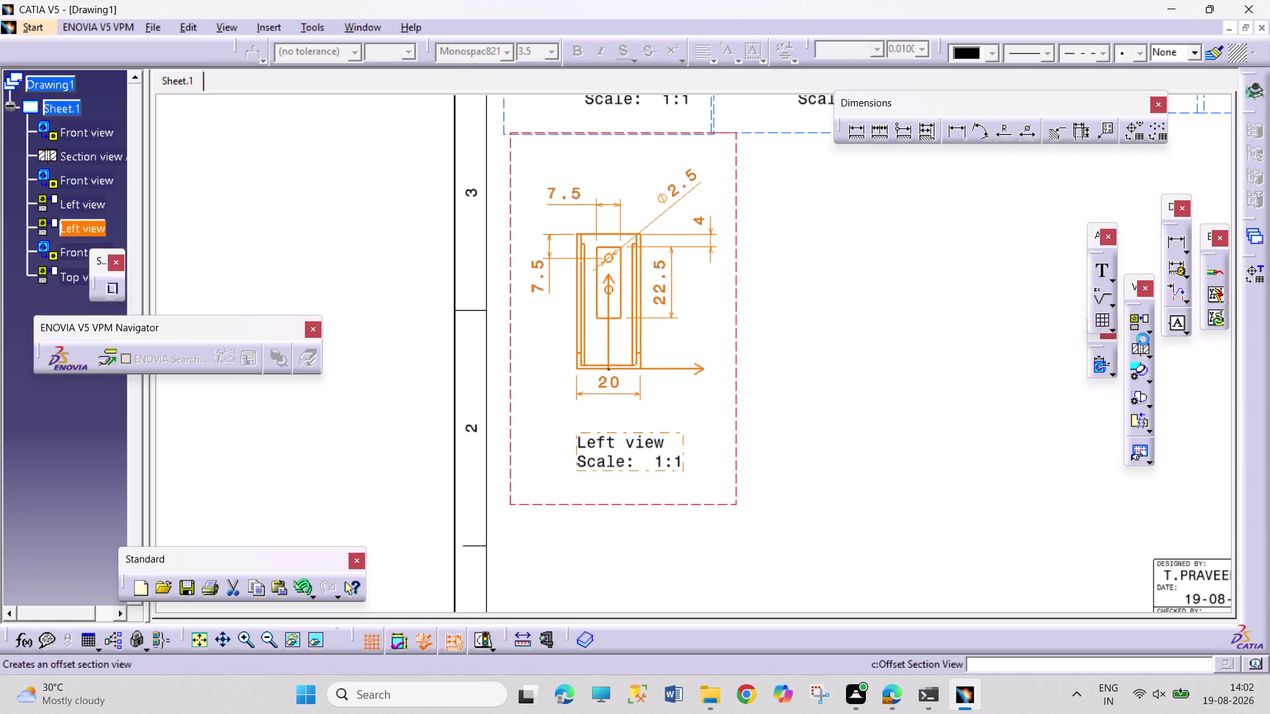
Cut offset section B-B vertically through the hole and place it right of the left view.
click(612, 166)
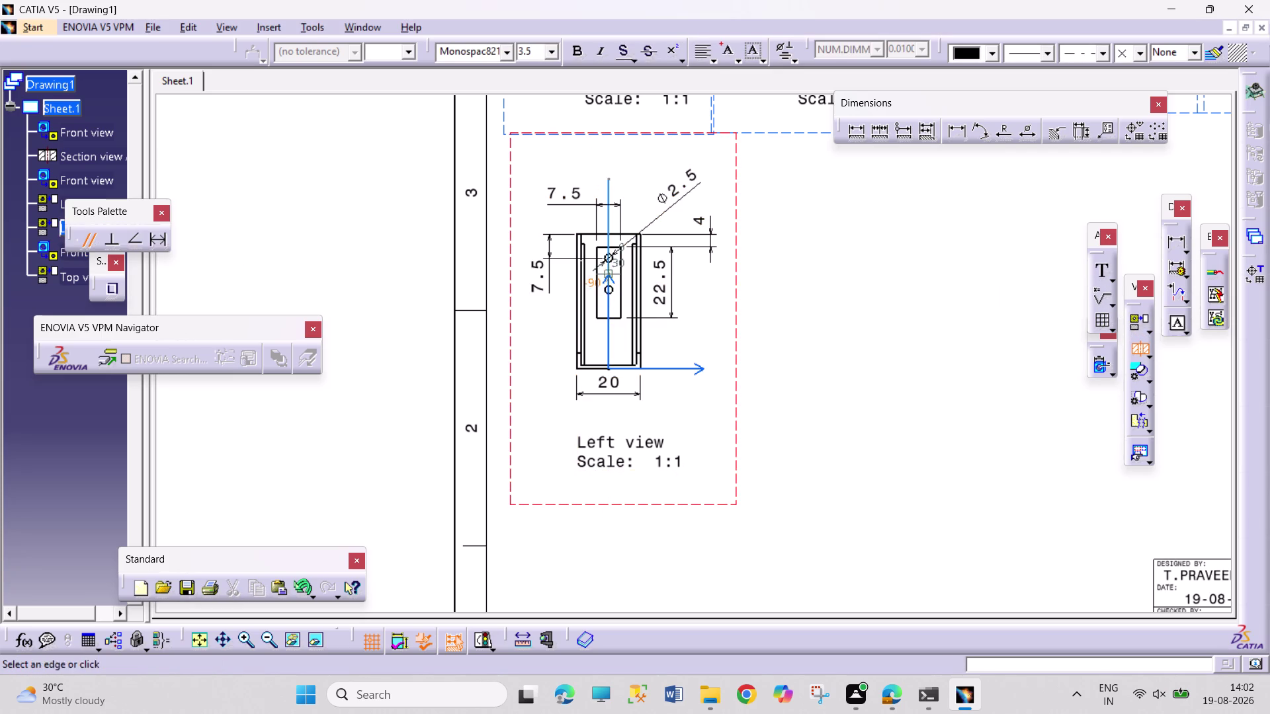
click(610, 406)
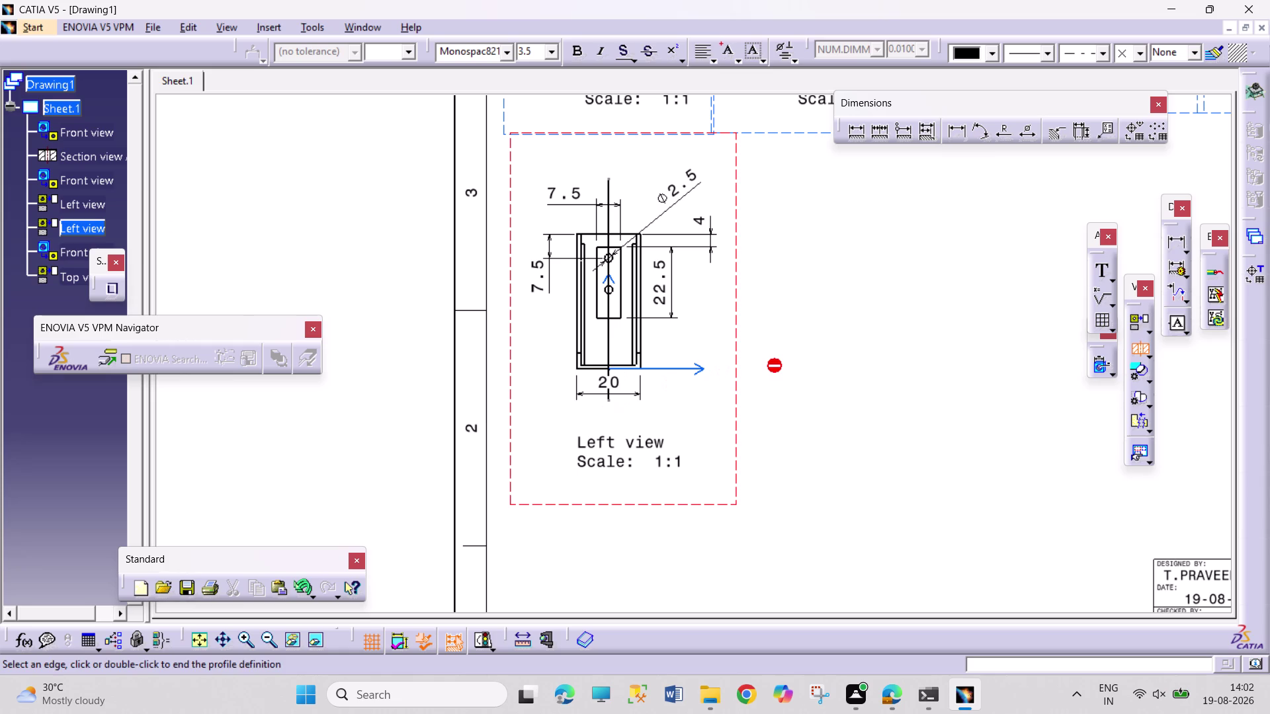
double_click(787, 373)
click(830, 366)
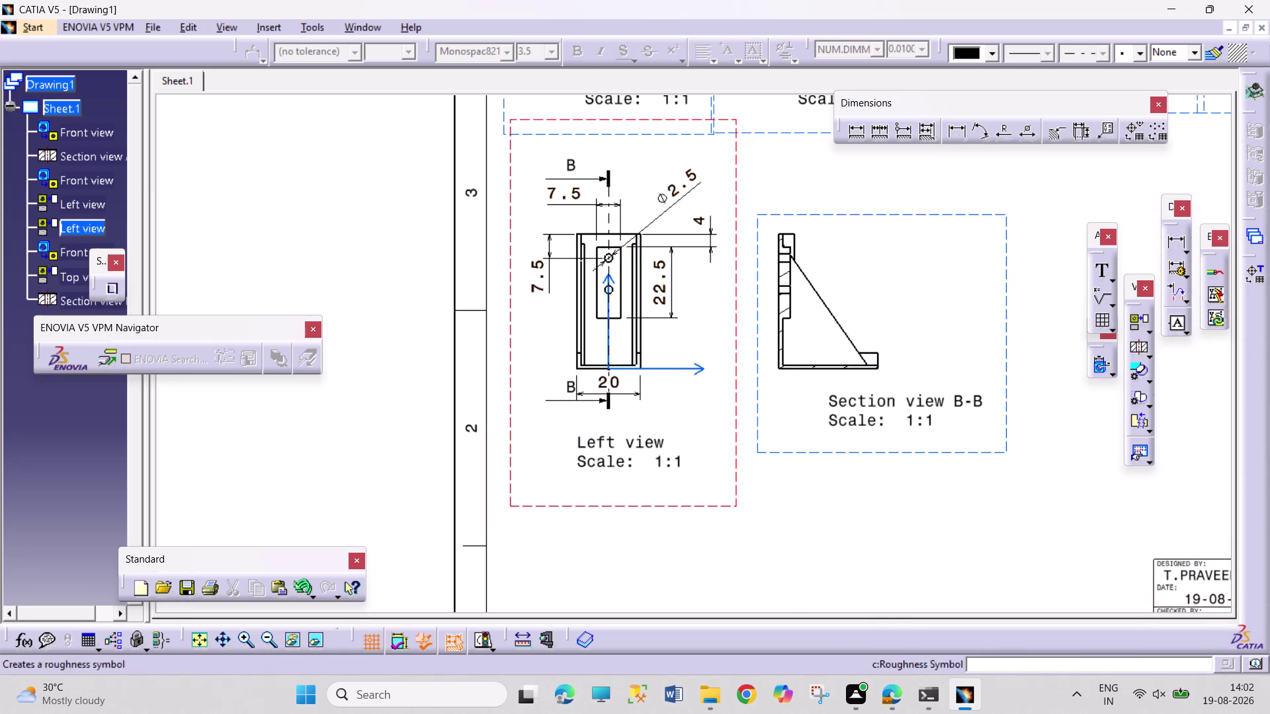
click(964, 135)
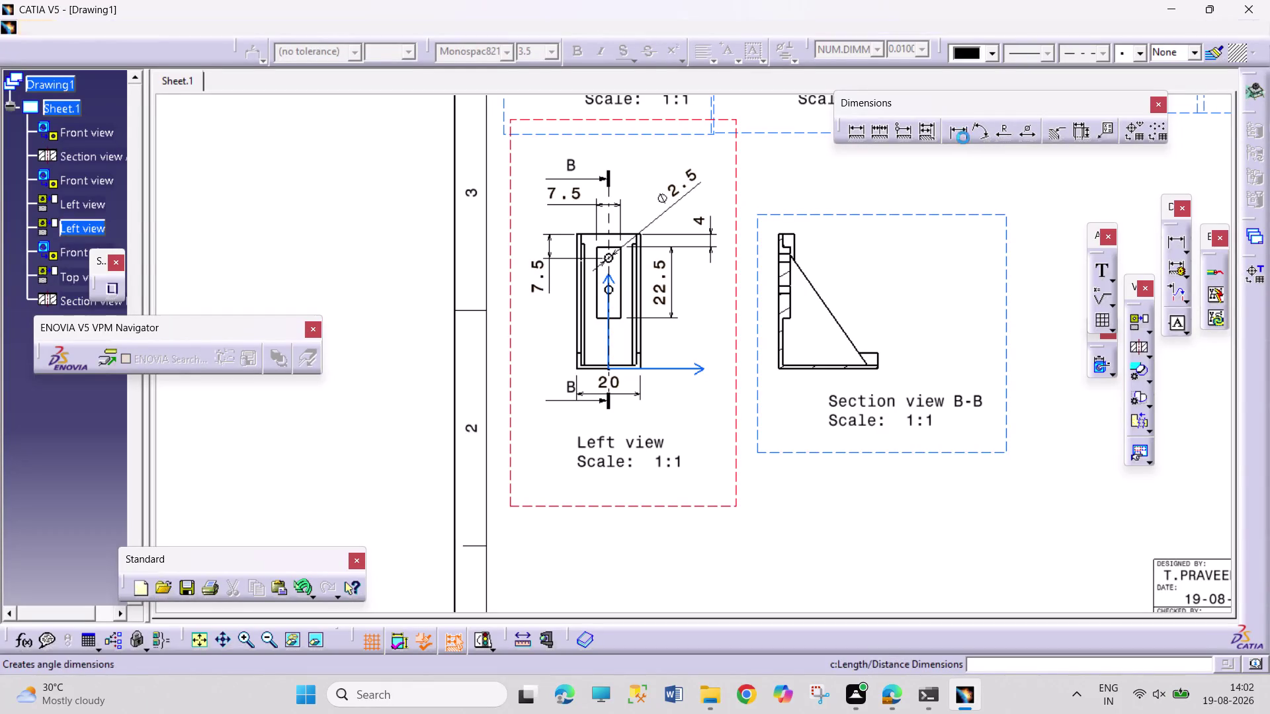
Add the 5 base thickness dimension, then lower the title and shift the section view.
middle_drag(863, 496, 862, 455)
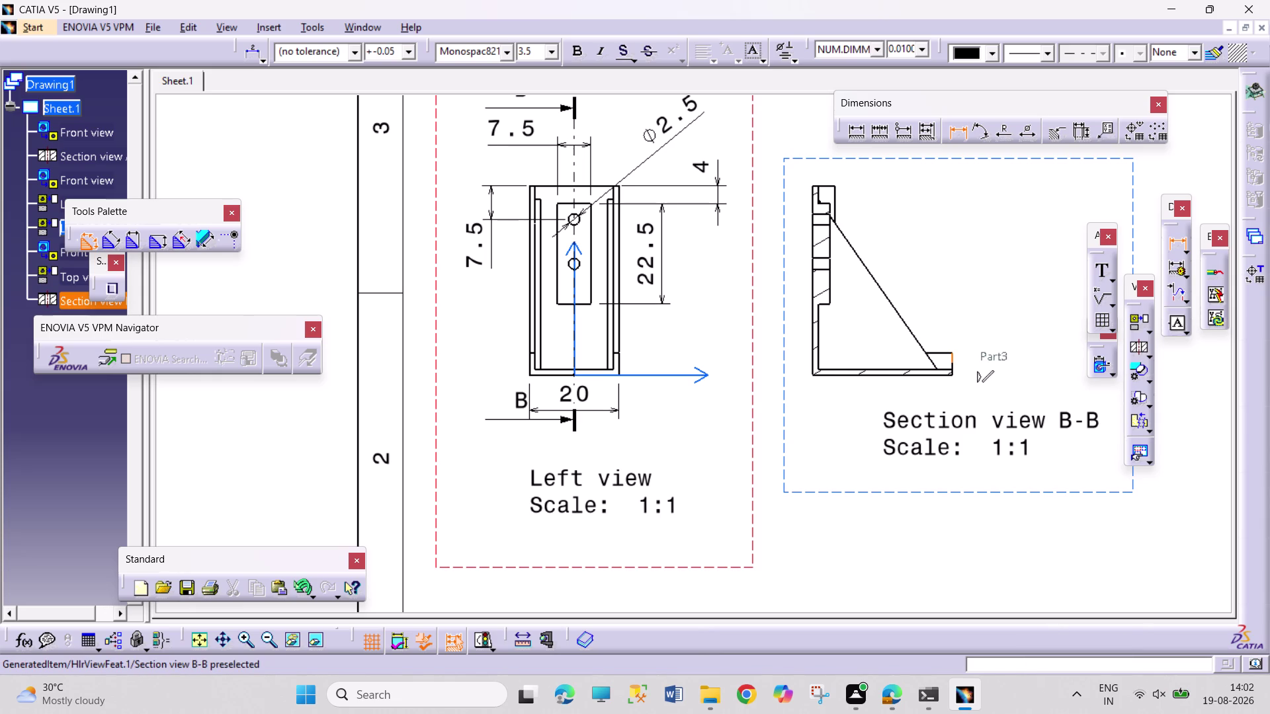
click(933, 377)
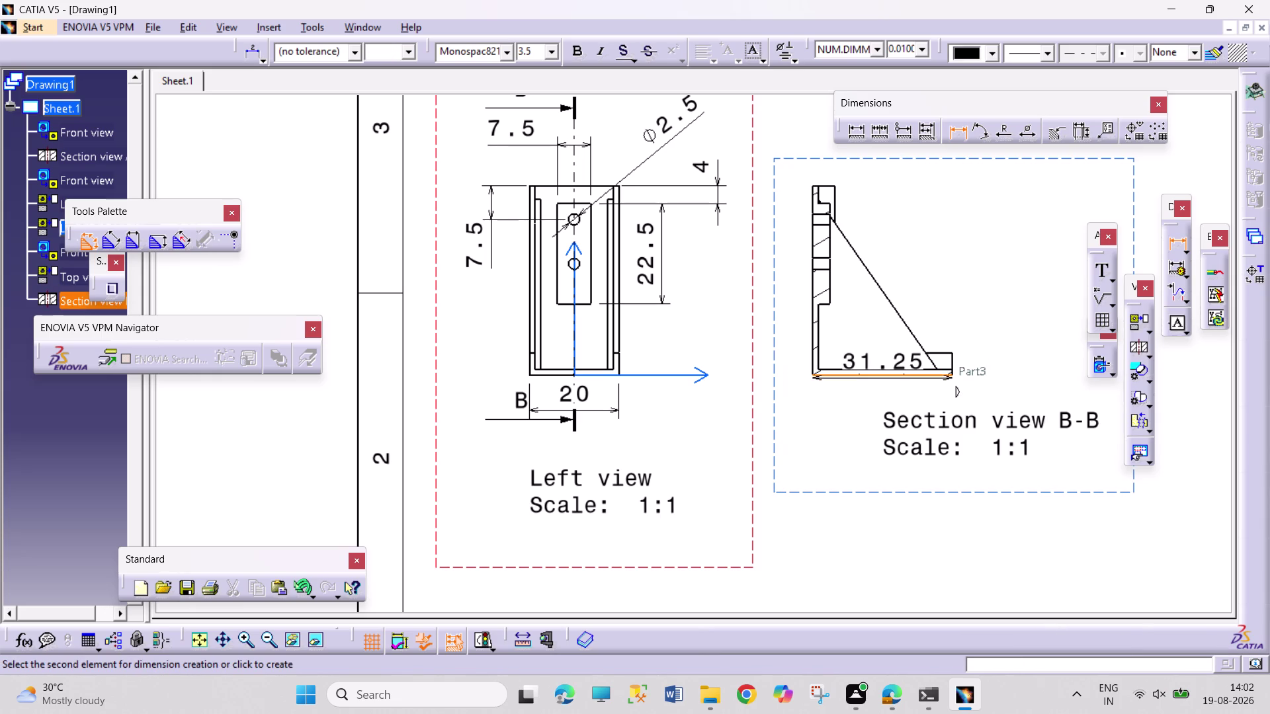
click(945, 352)
click(1000, 322)
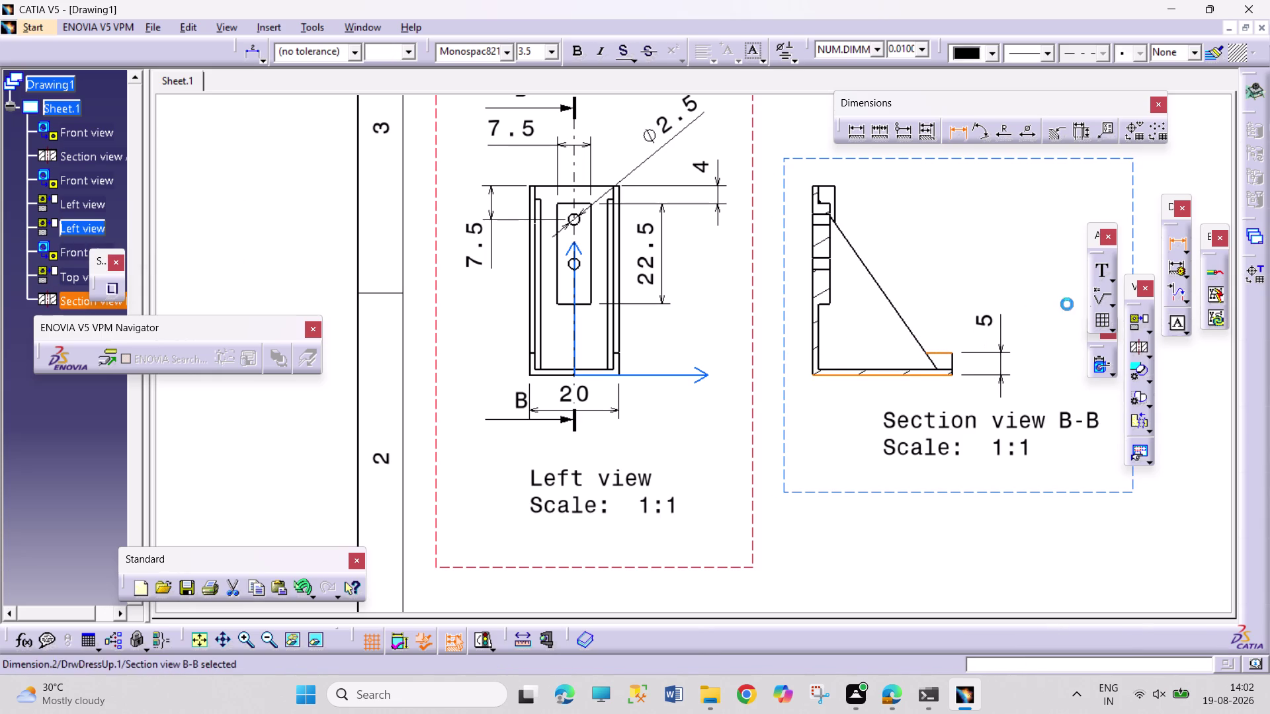
drag(949, 436, 923, 491)
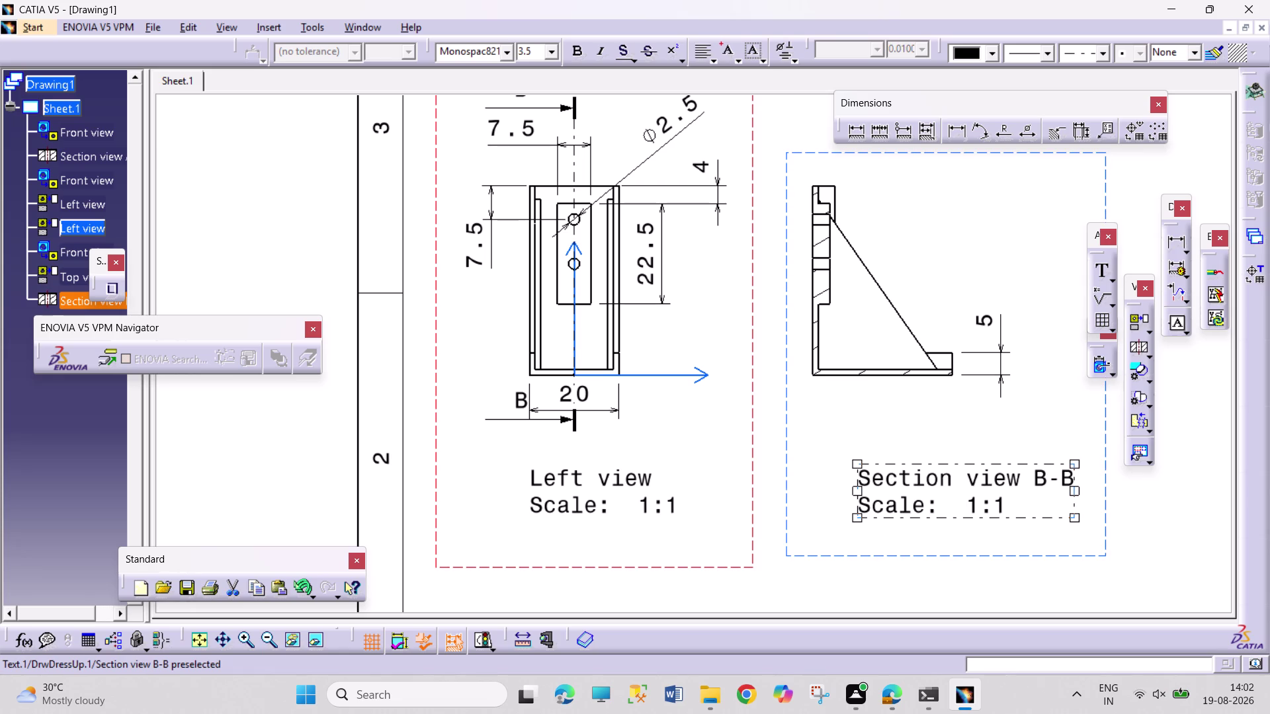
drag(1103, 432, 1138, 434)
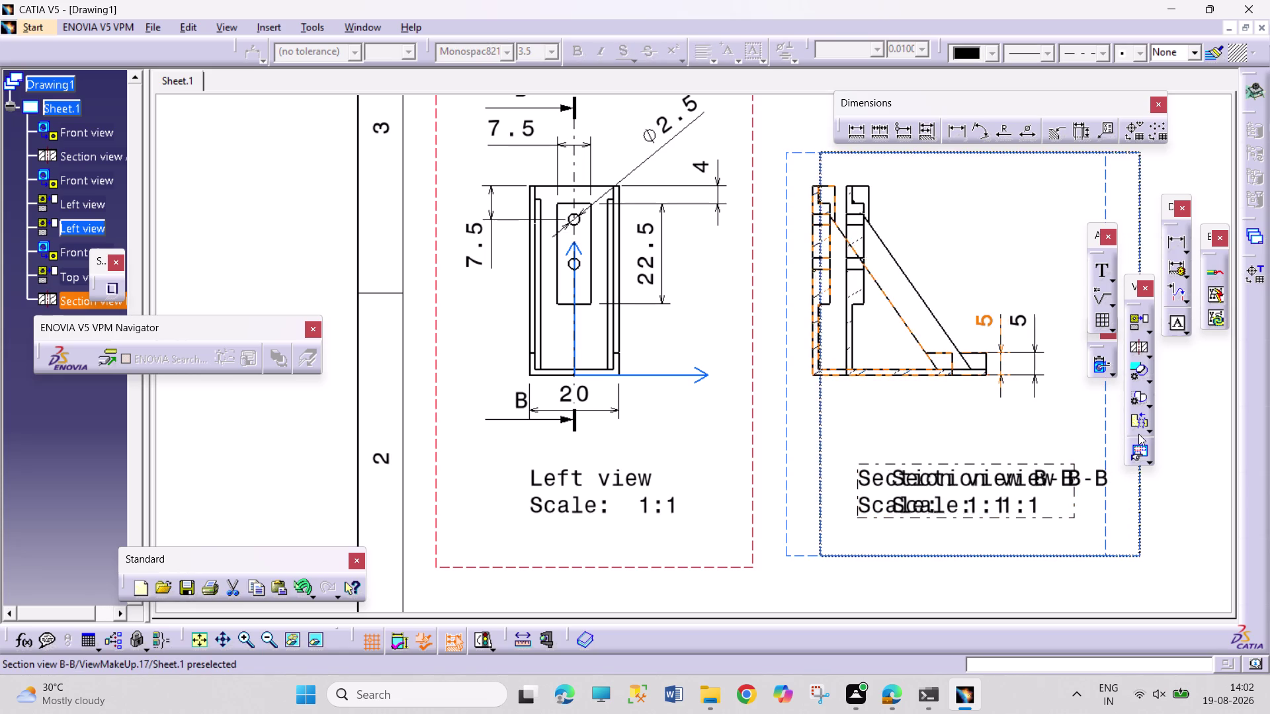
drag(1138, 433, 1139, 433)
Add the 31.25 base length dimension below the base and move it and the title lower.
click(849, 135)
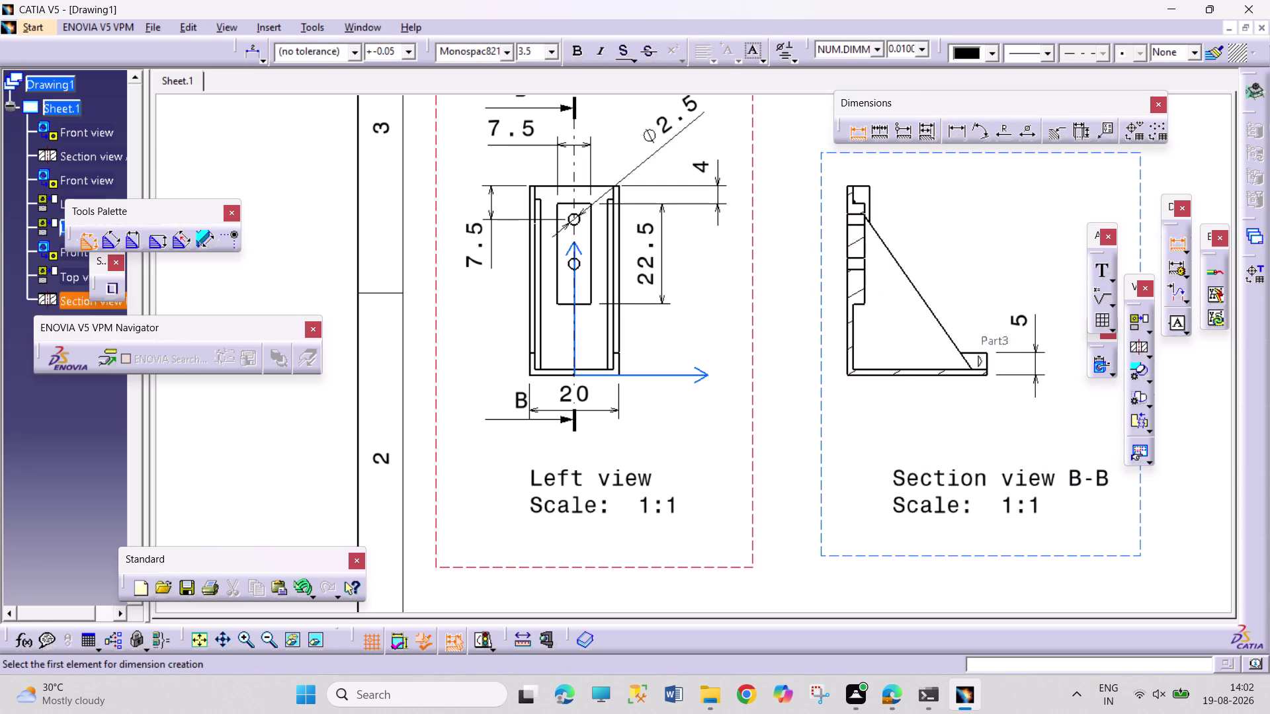
click(922, 375)
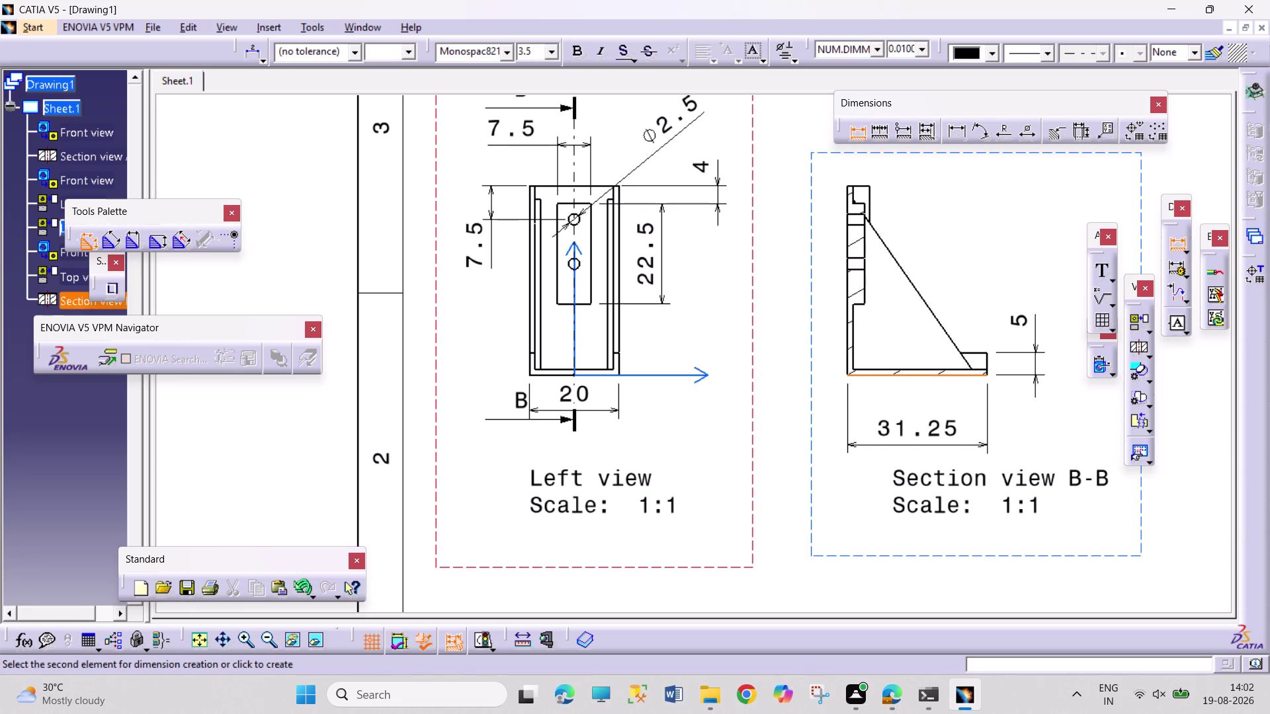
click(925, 447)
drag(970, 486, 934, 516)
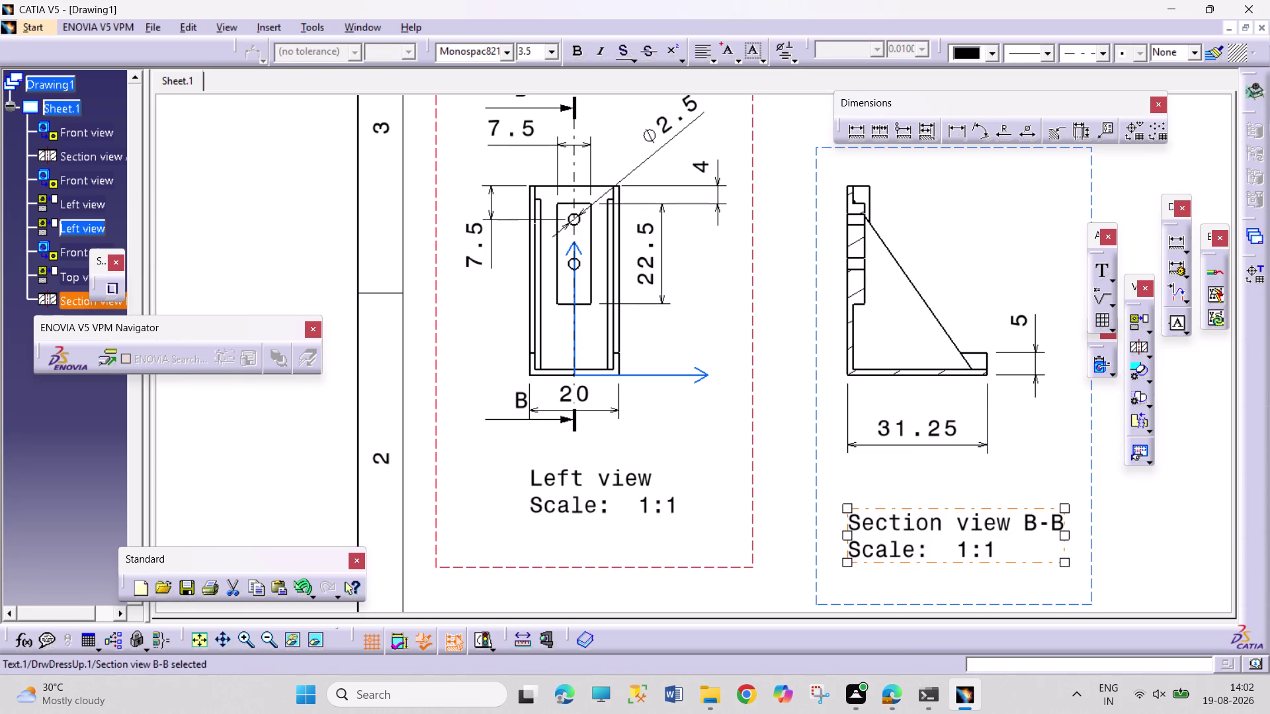
drag(932, 426, 932, 470)
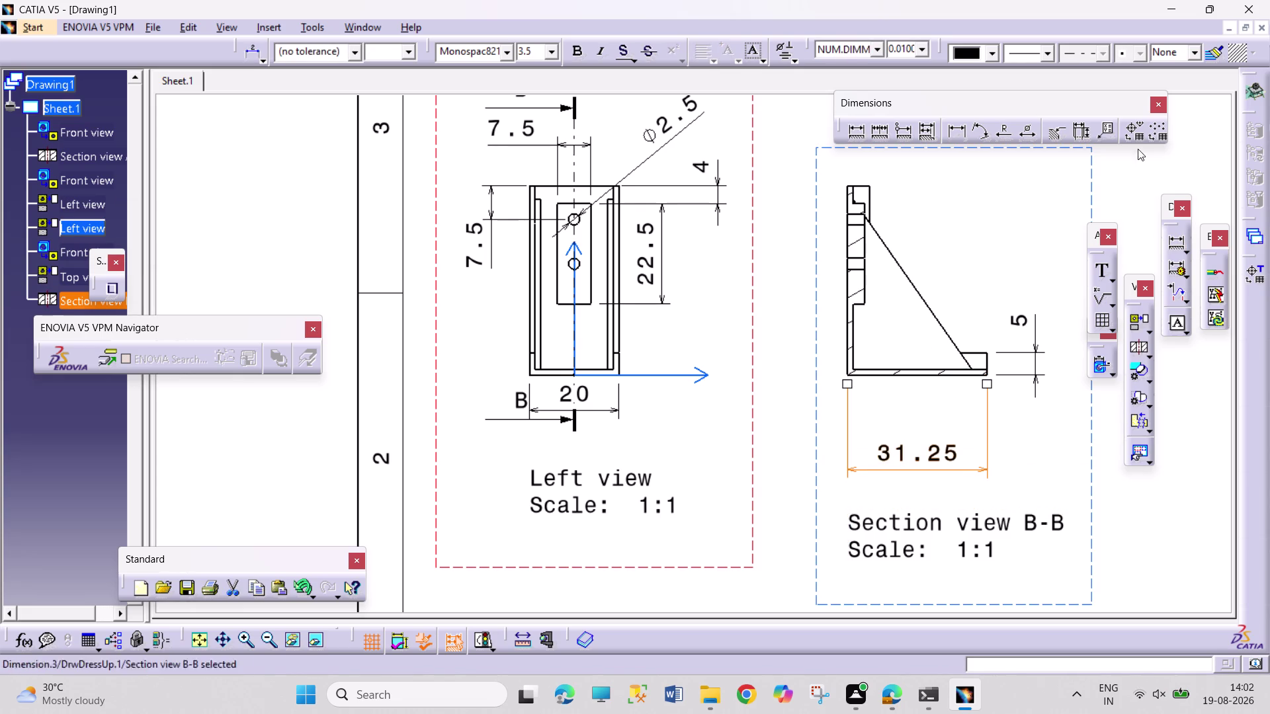
drag(951, 132, 949, 138)
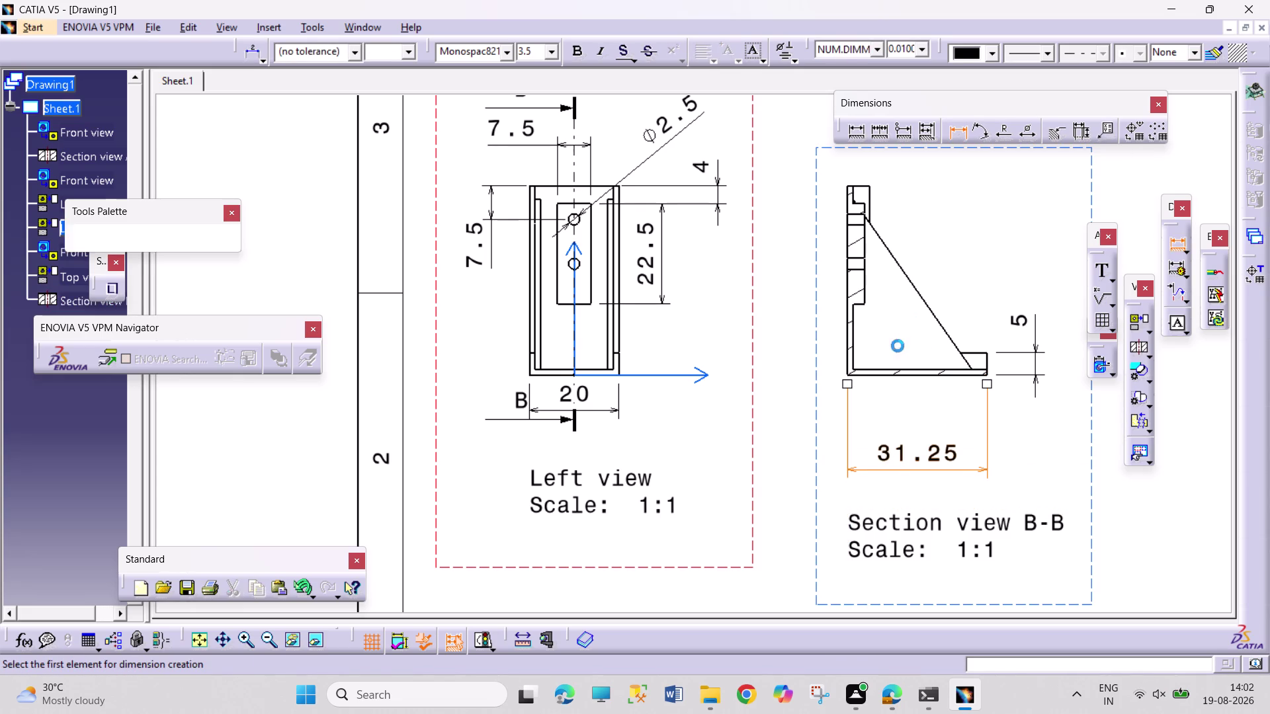
Discard the stray 26.63 dimension and begin a height dimension from upright top to base.
click(854, 353)
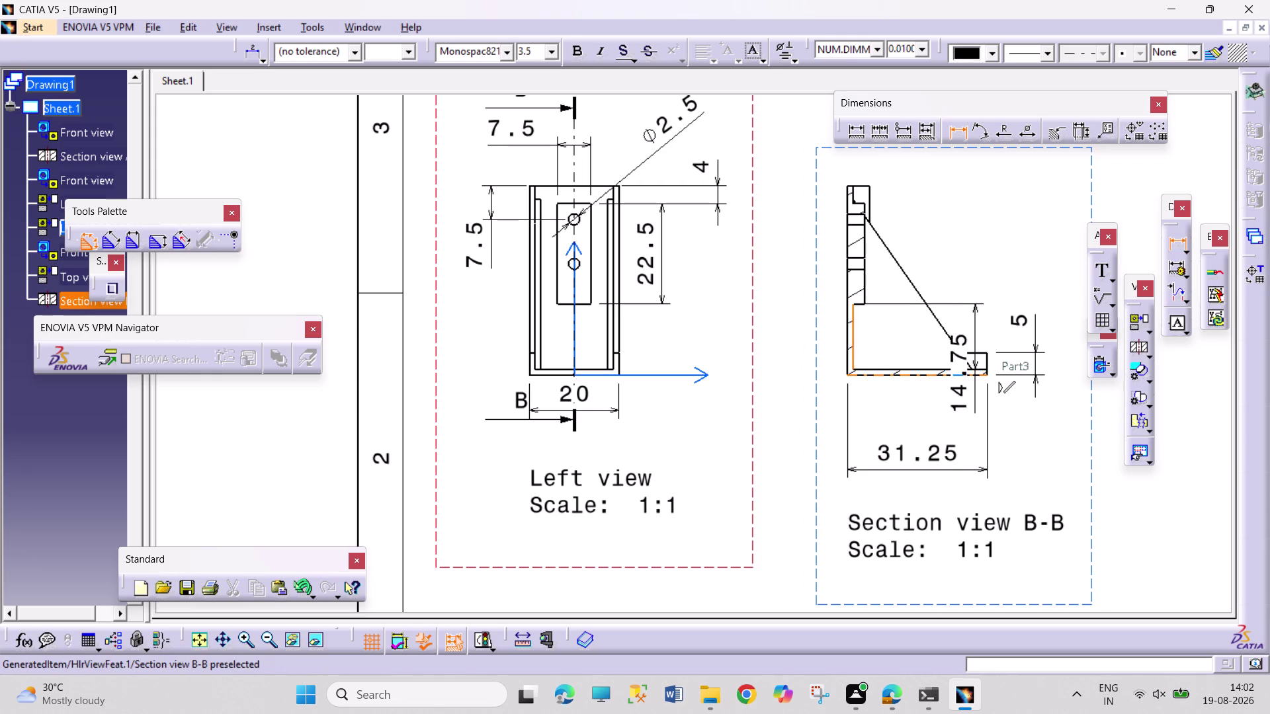
click(963, 359)
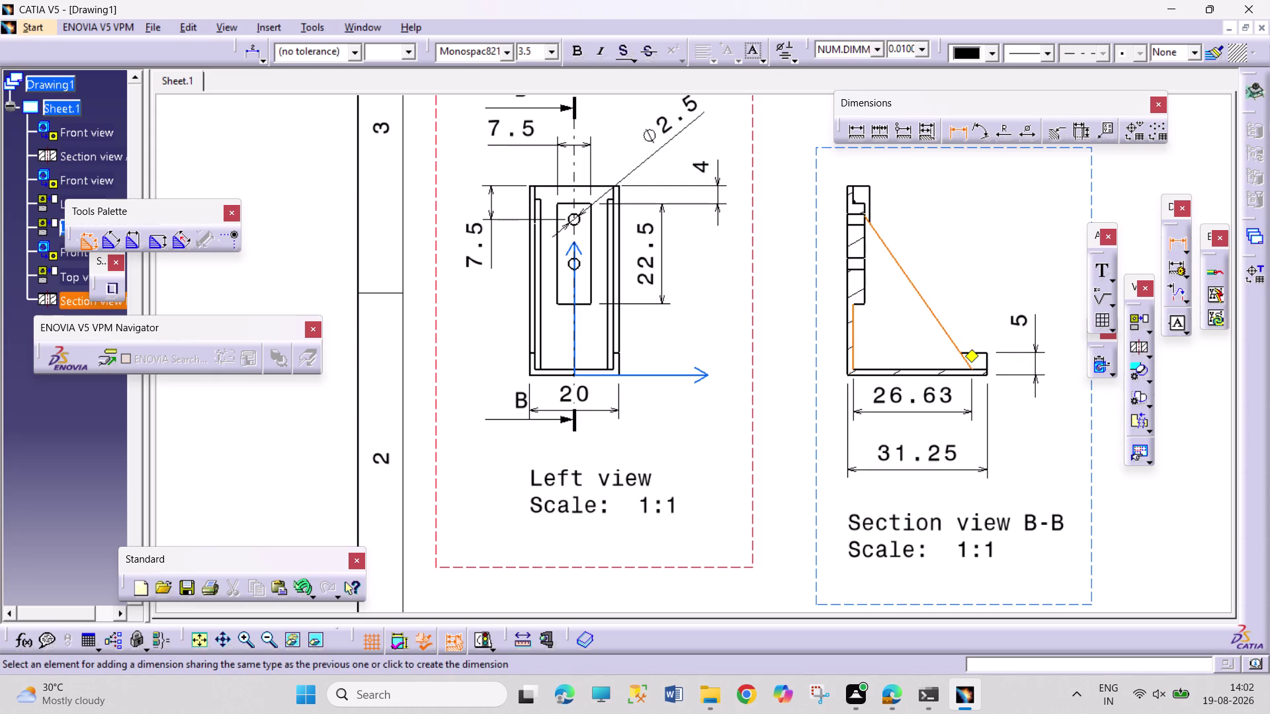
key(Escape)
key(Escape)
key(Escape)
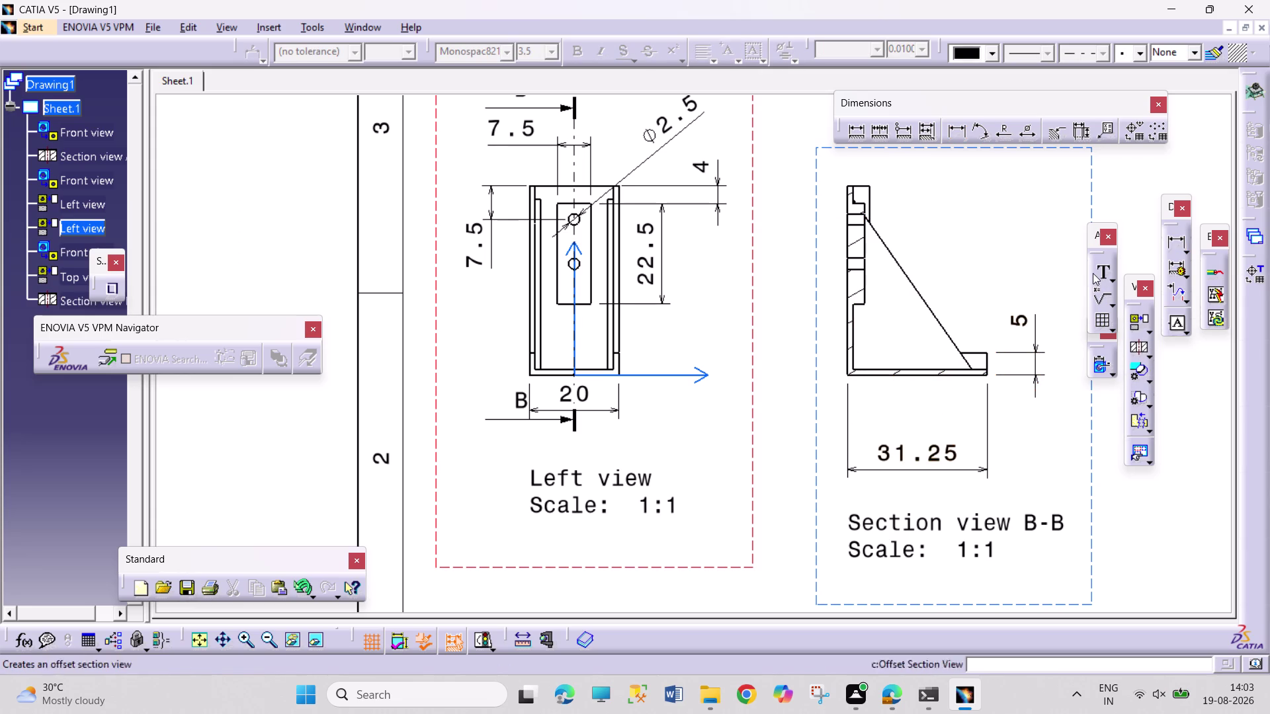
click(956, 130)
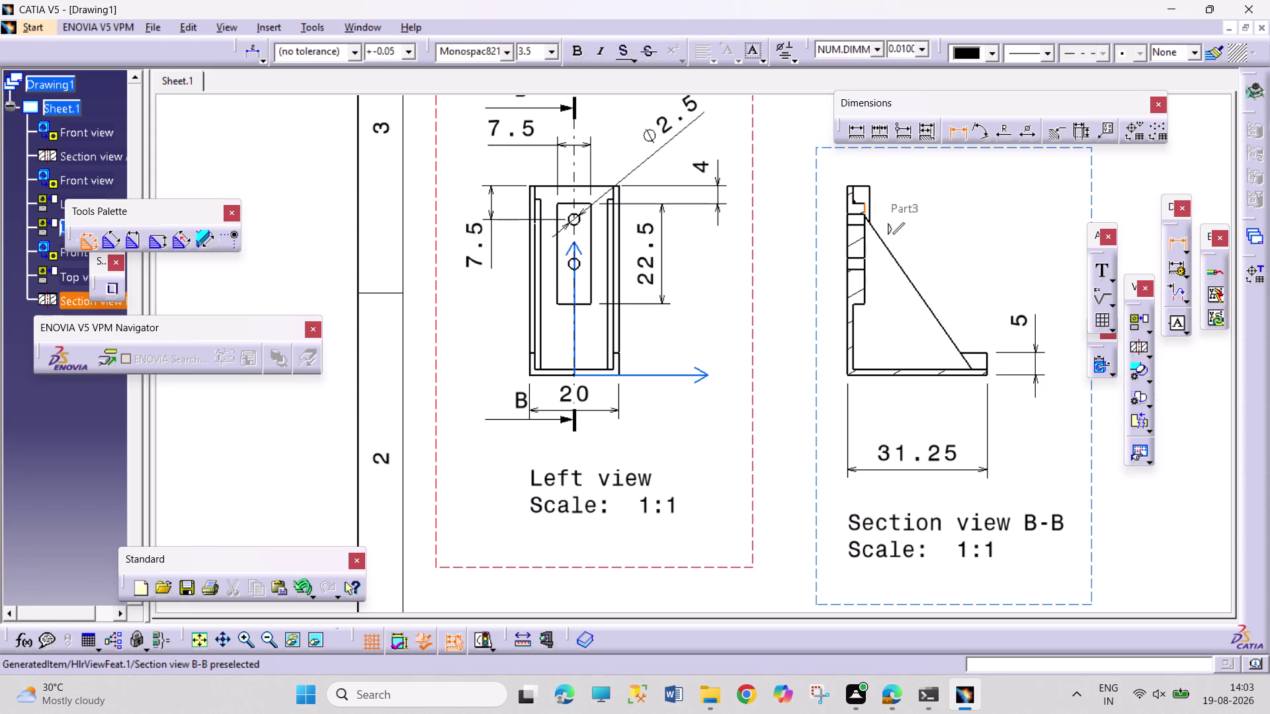
click(877, 375)
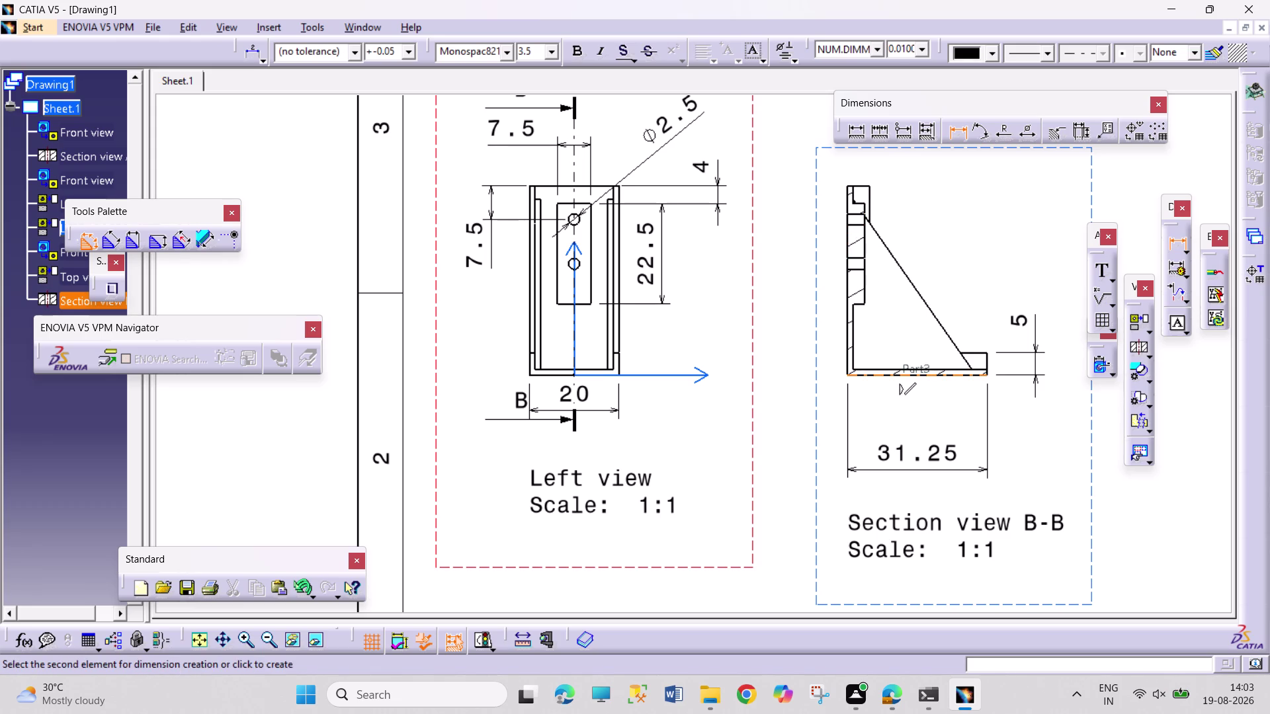
click(873, 225)
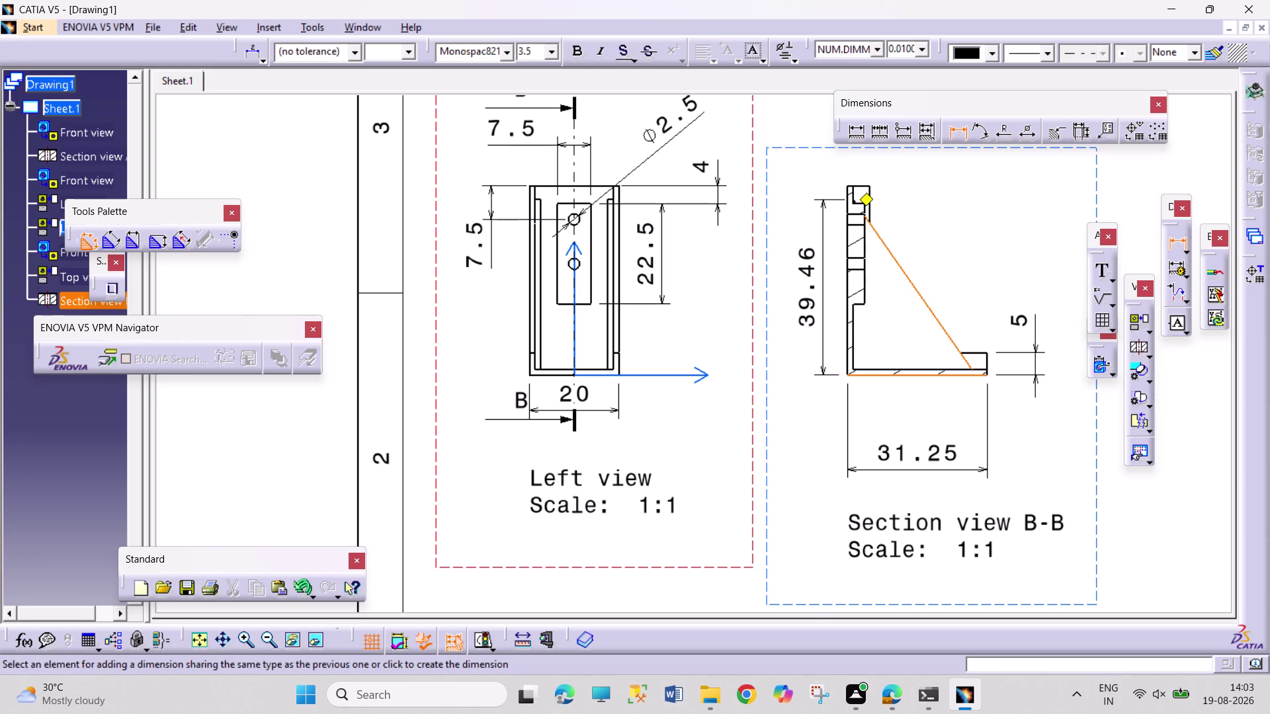
Replace the unwanted 39.46 dimension with a 42.5 height dimension at left.
key(Escape)
key(Escape)
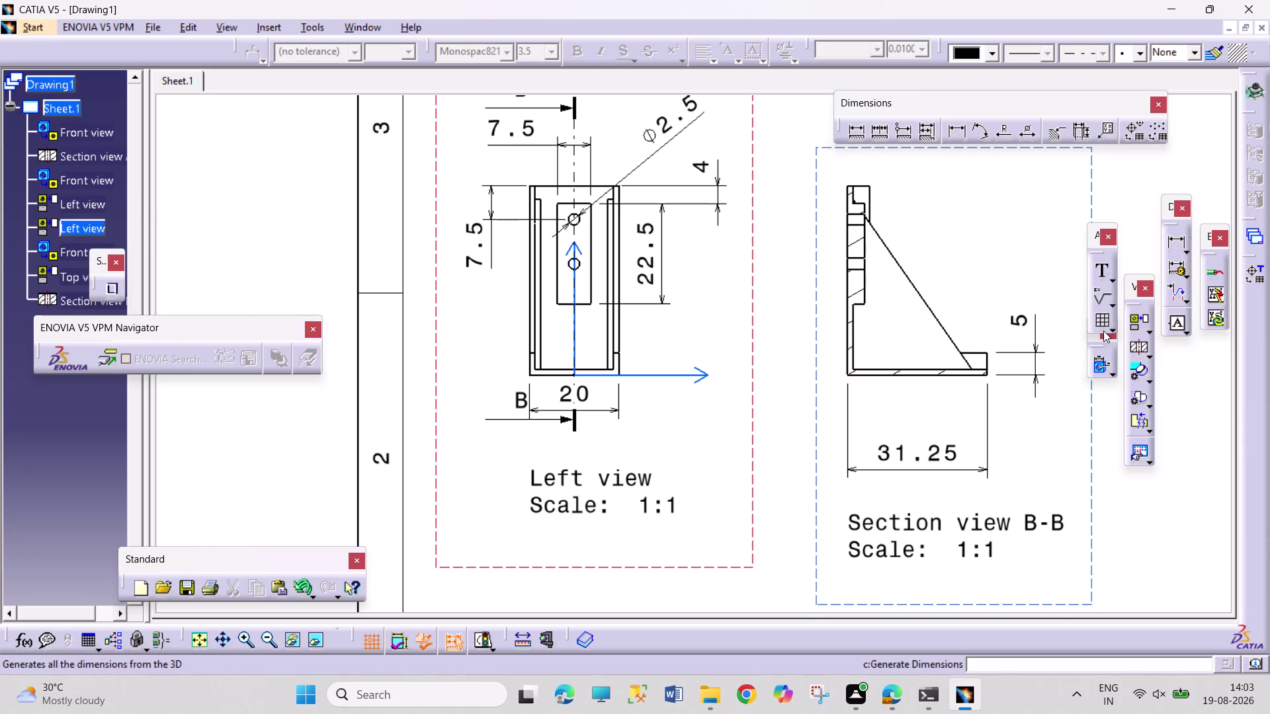
click(961, 127)
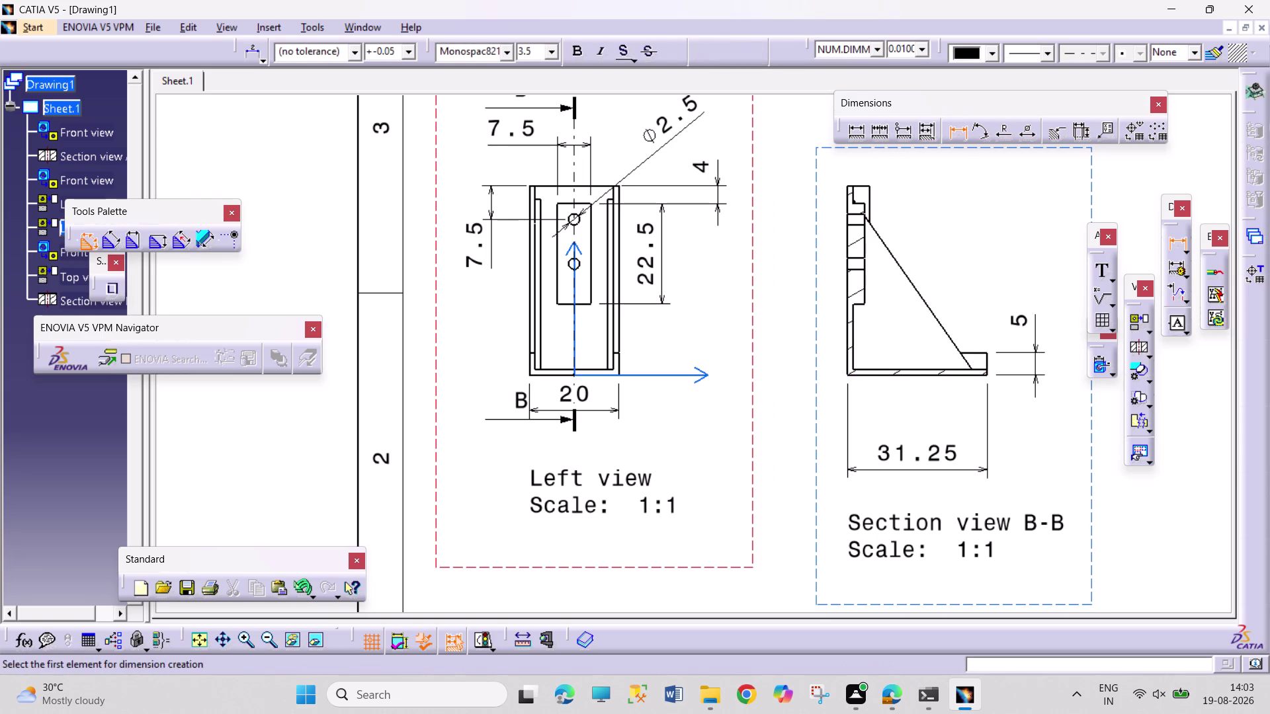
click(874, 377)
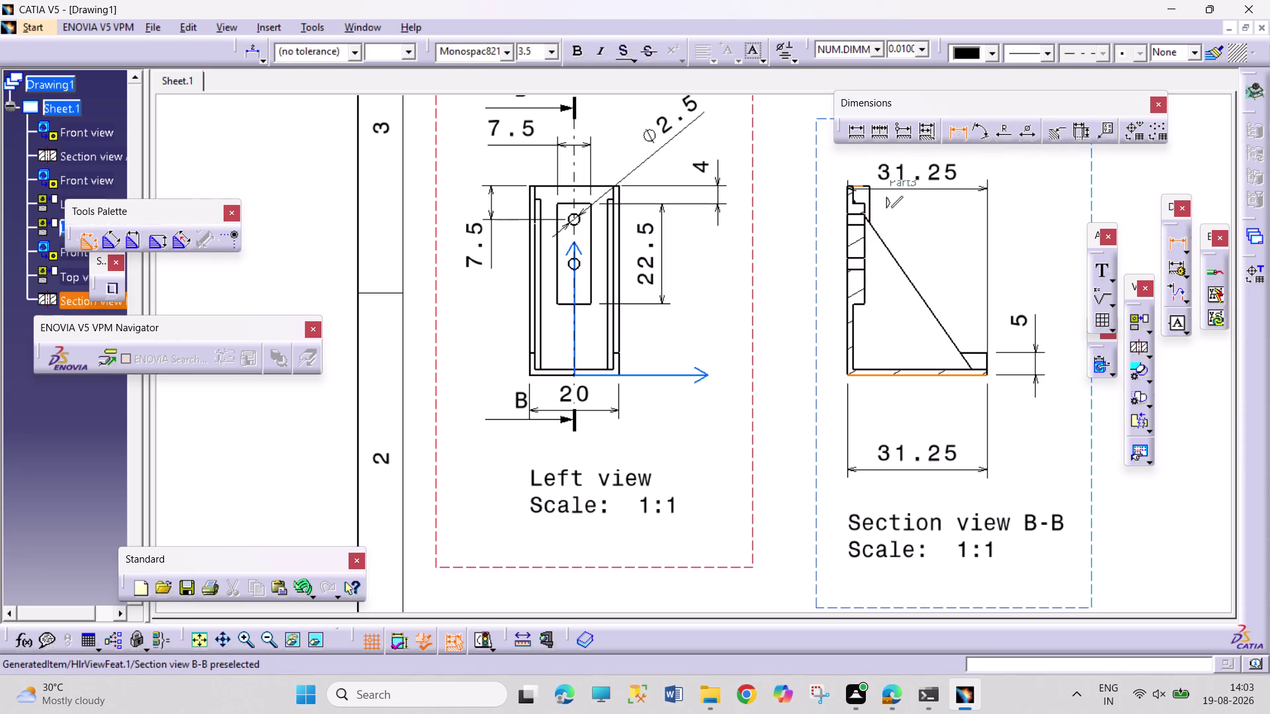
click(864, 187)
click(807, 273)
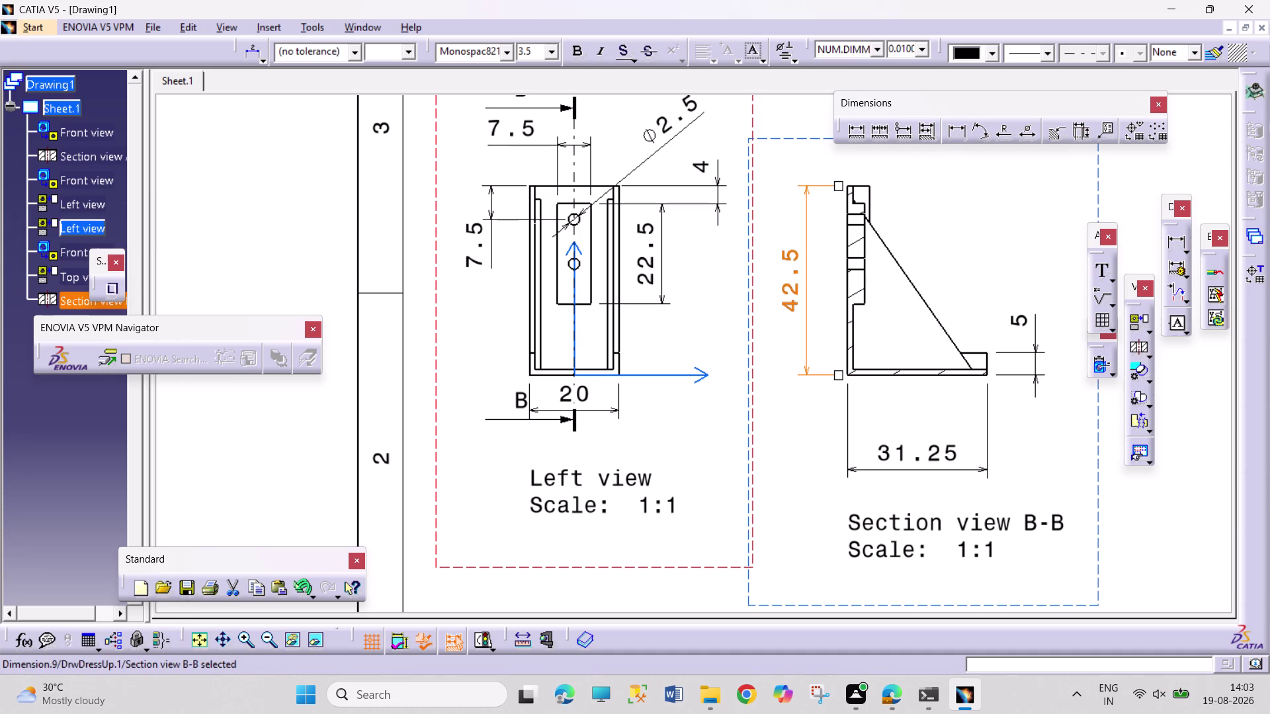
Add the 1.25 upright thickness dimension above the upright.
click(960, 138)
click(850, 213)
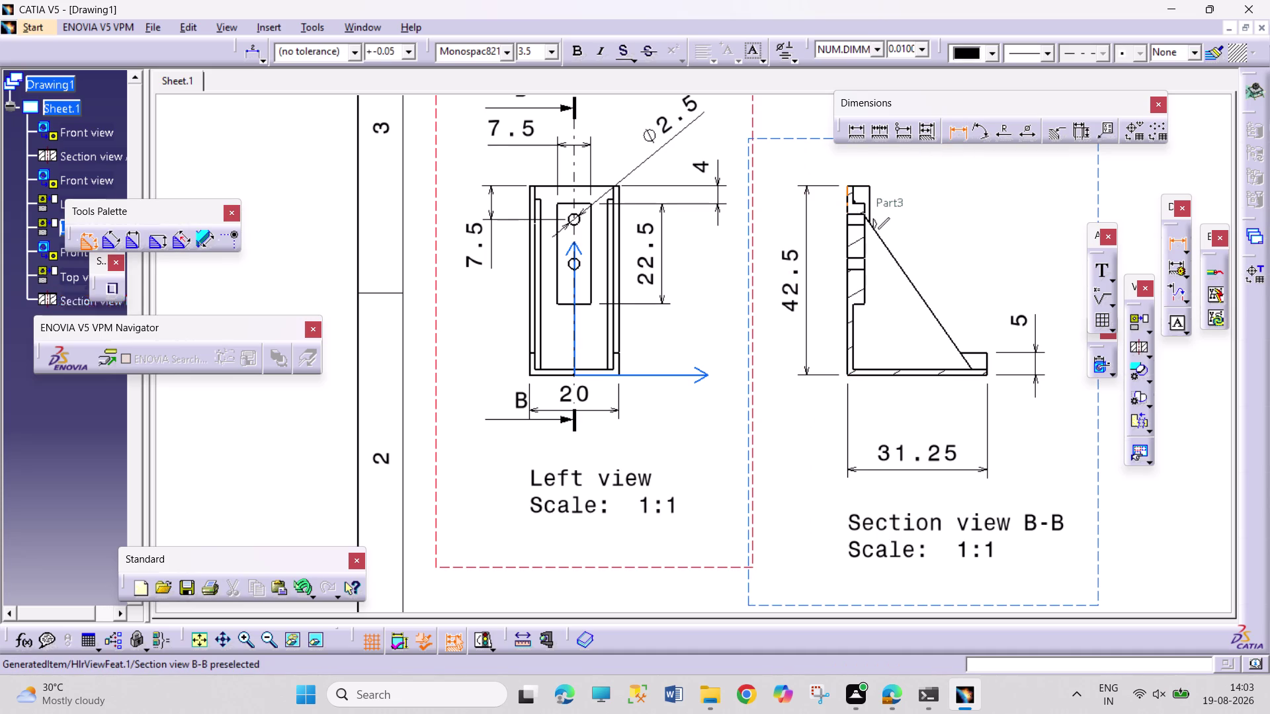
click(853, 198)
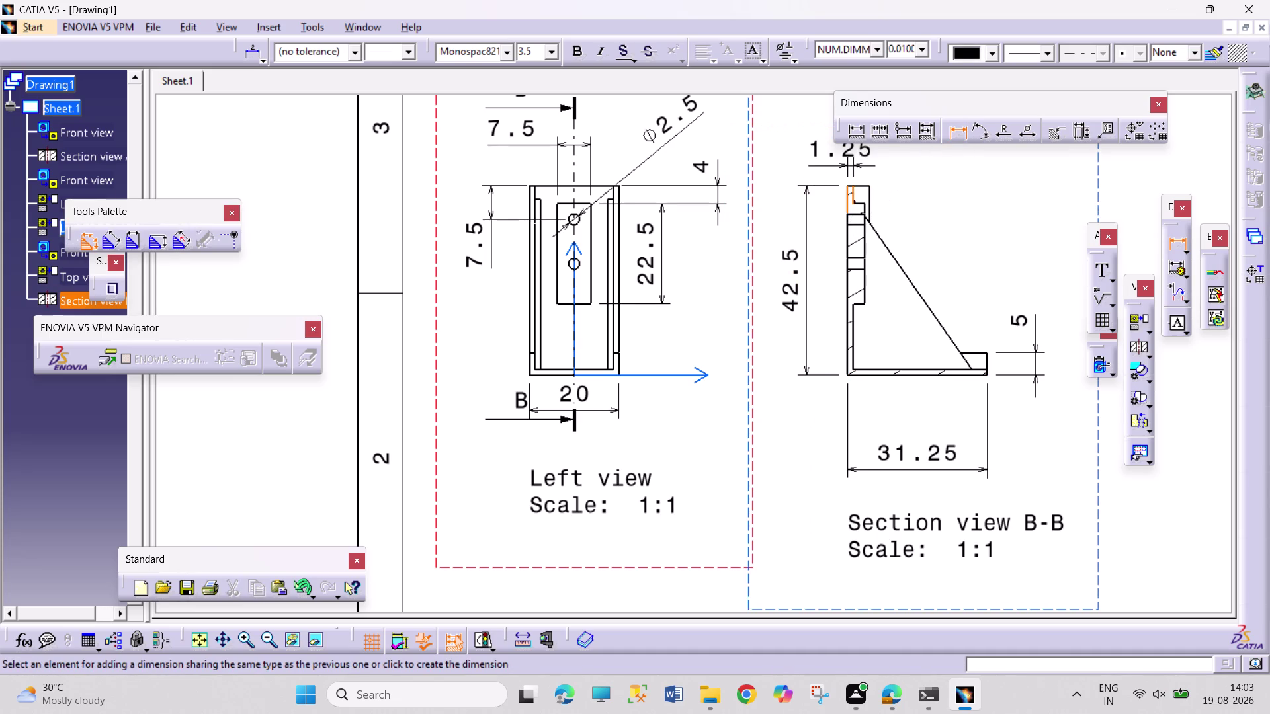
click(823, 161)
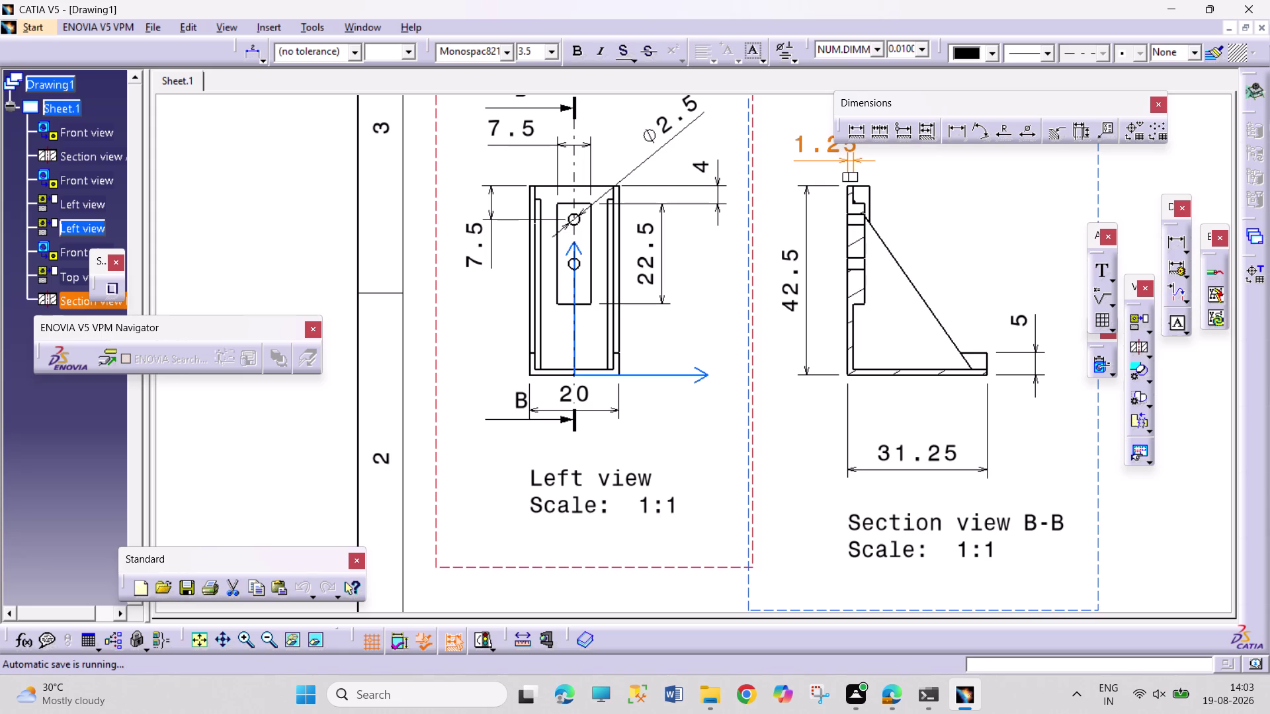
Dimension the 3.75 step on the upright's upper edge.
click(961, 139)
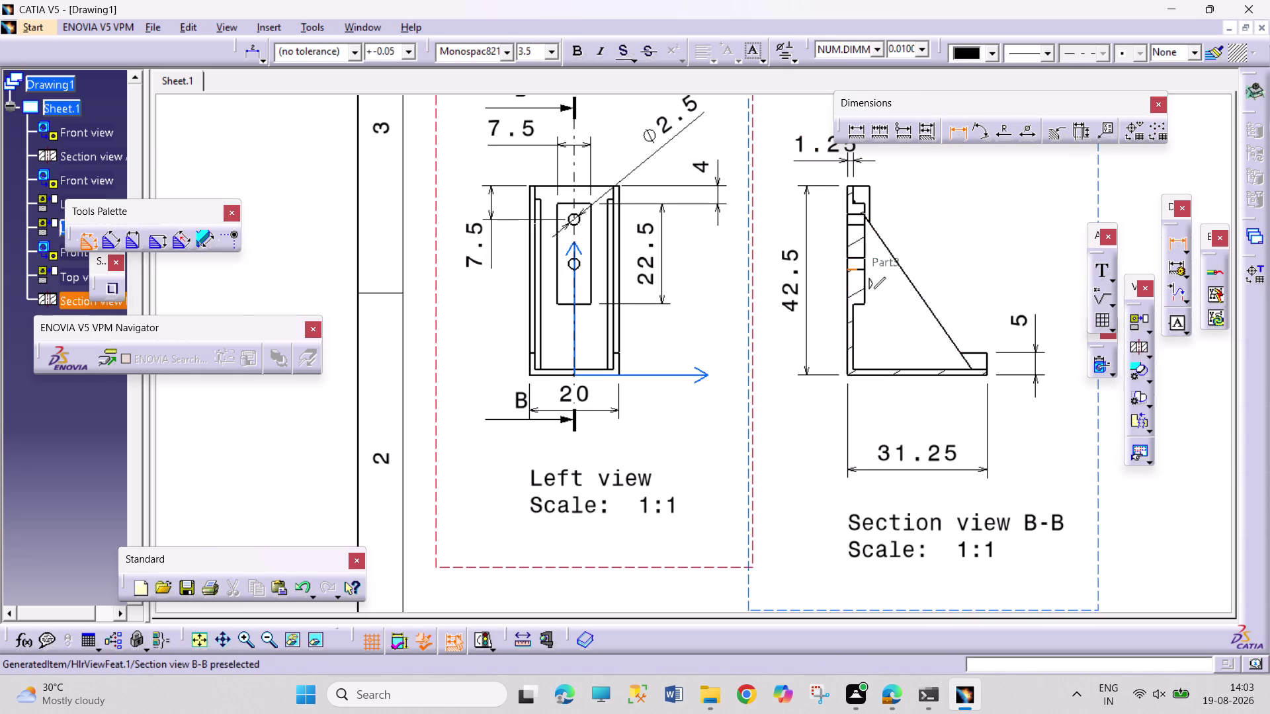
click(847, 281)
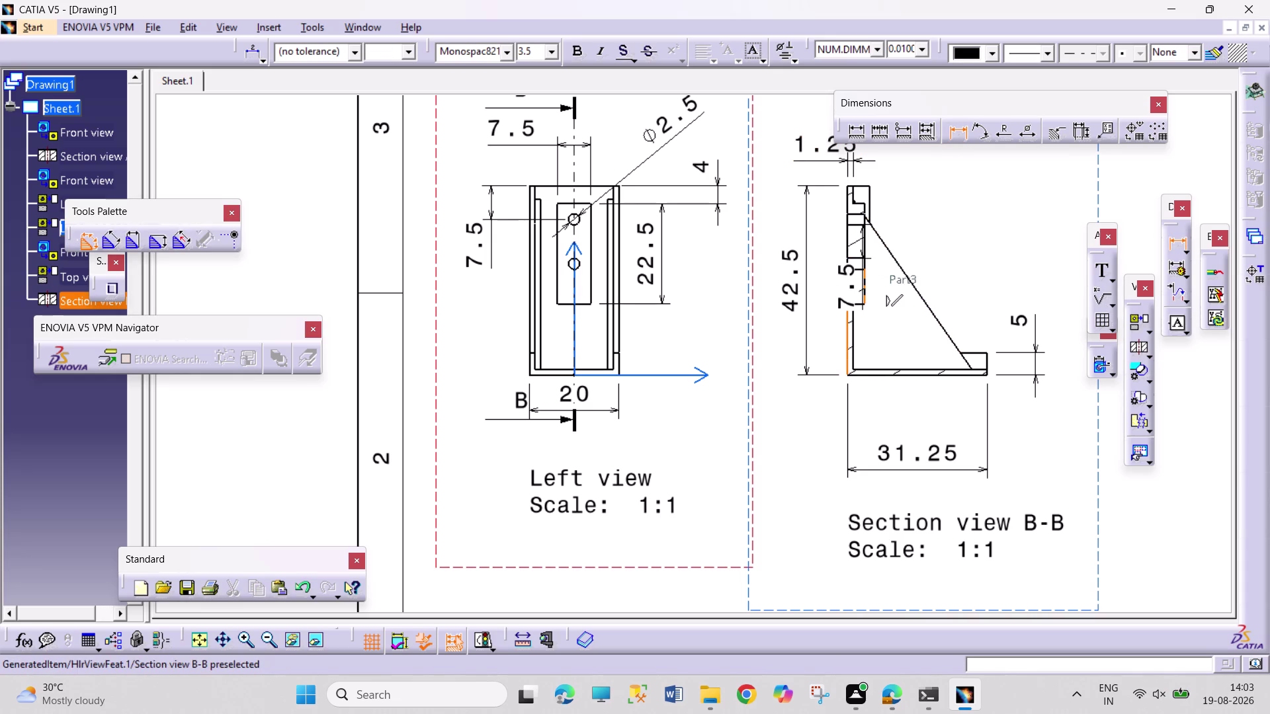
click(864, 287)
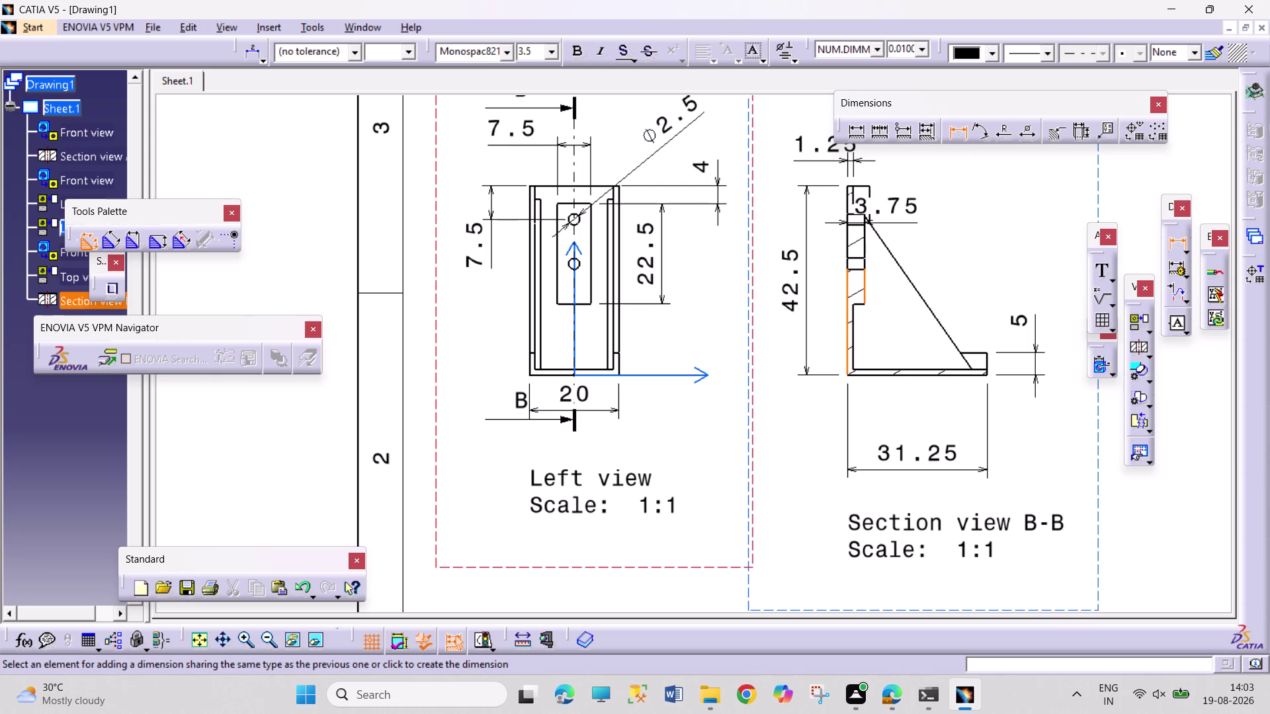
click(882, 223)
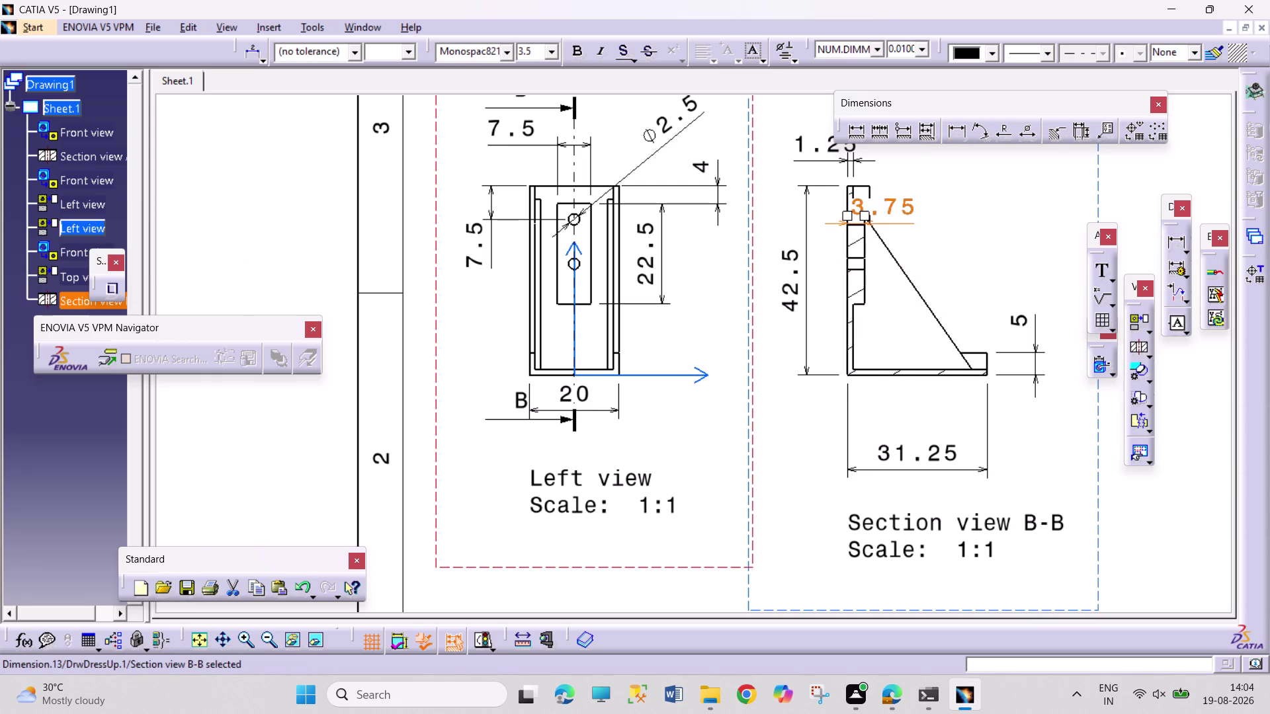
Move the 3.75 dimension right of the profile and add a 1.25 base thickness.
drag(892, 207, 948, 235)
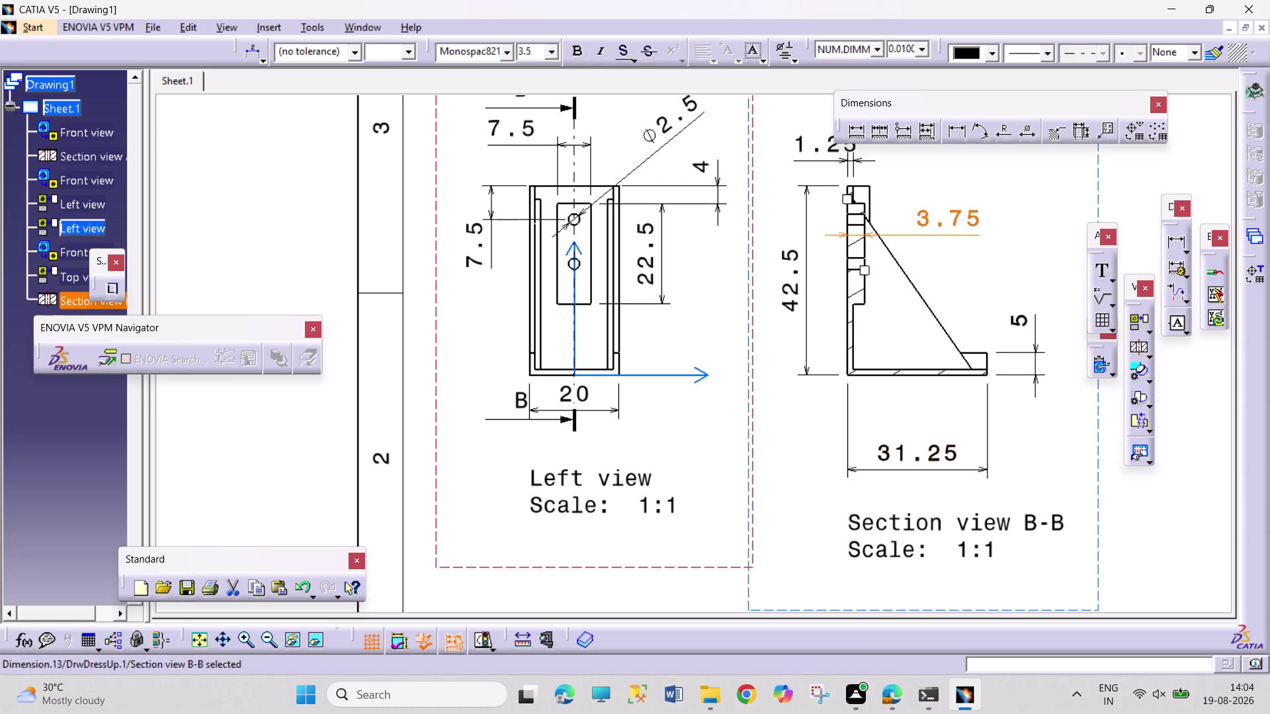
click(967, 128)
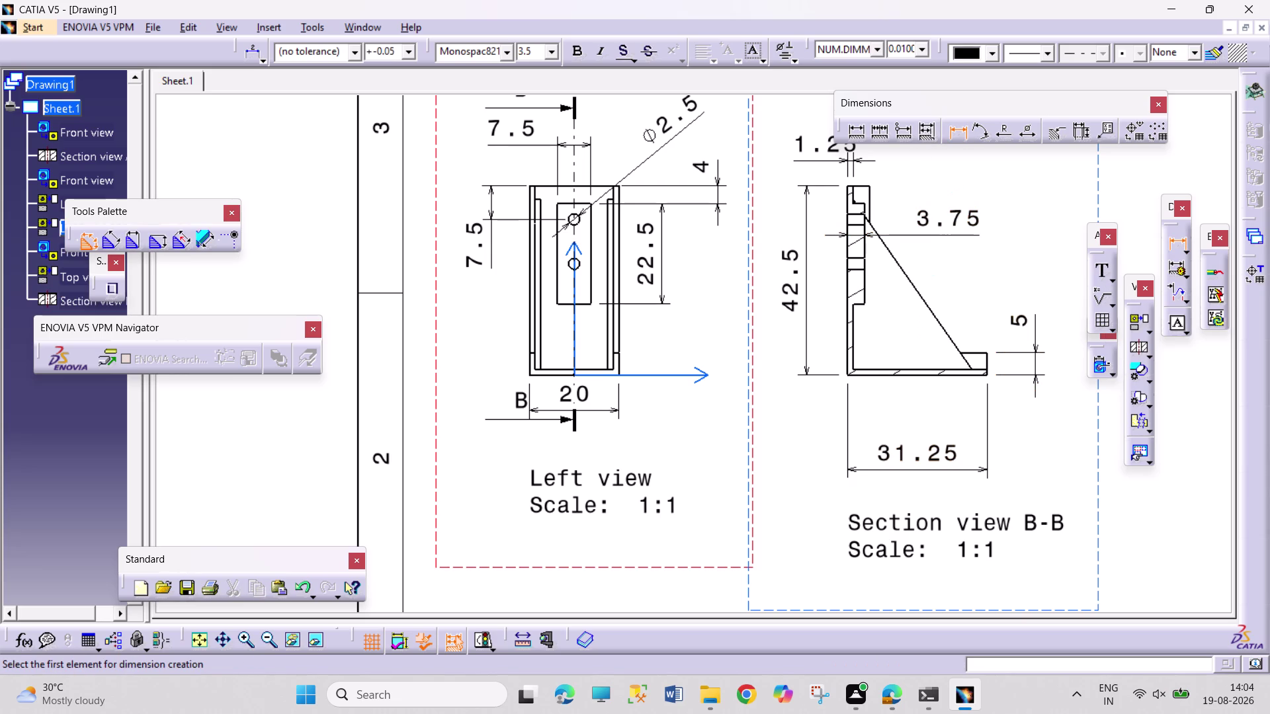
click(910, 369)
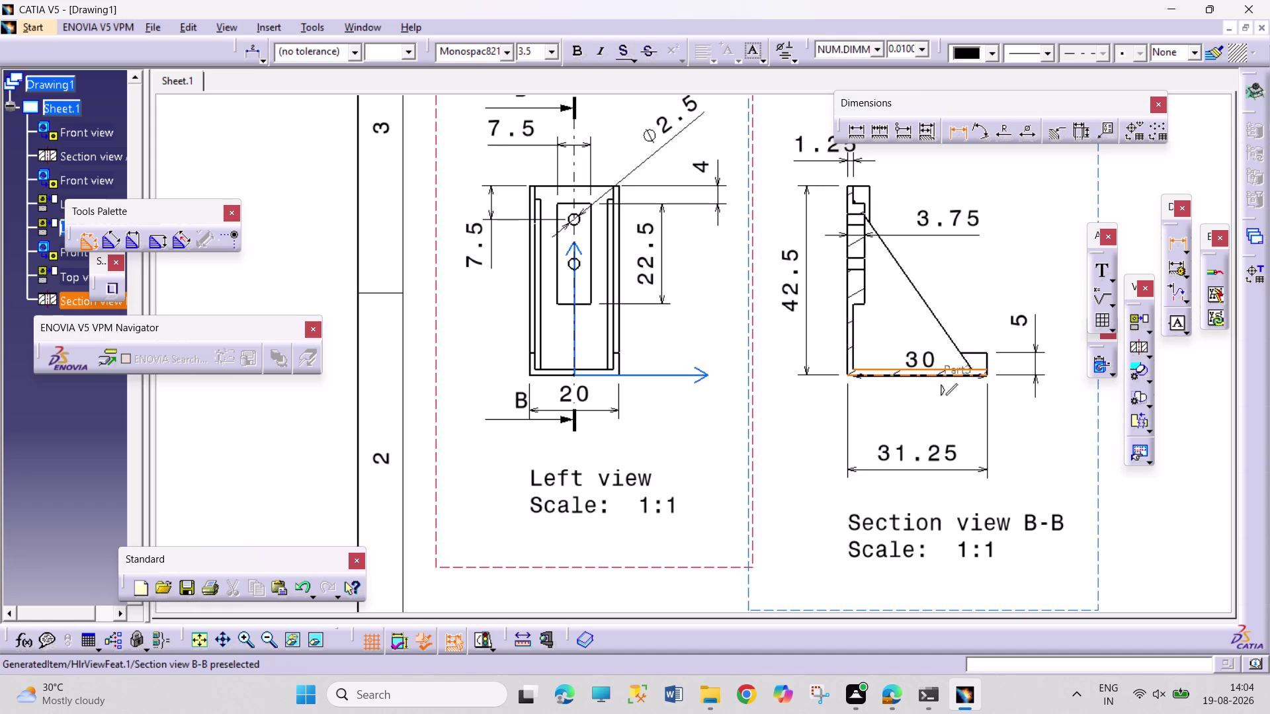
click(917, 374)
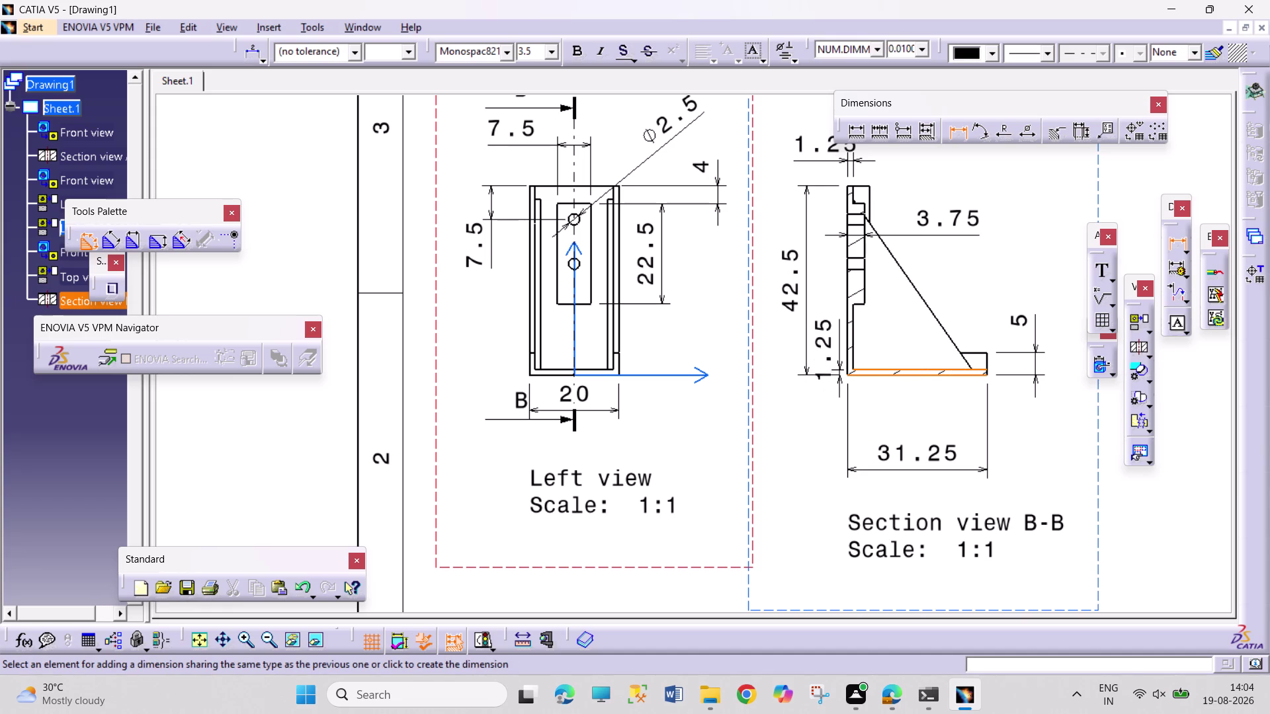
click(842, 332)
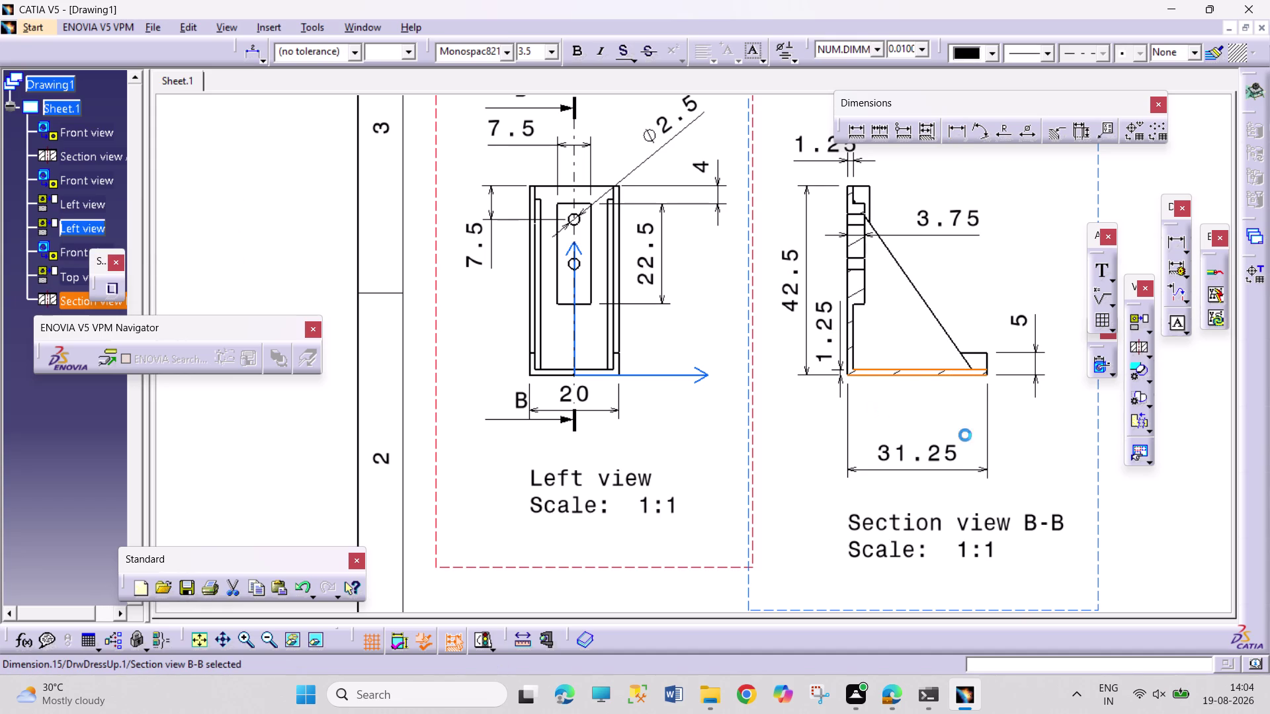
Offset the 42.5 and 1.25 vertical dimensions further left, side by side.
drag(779, 291, 765, 295)
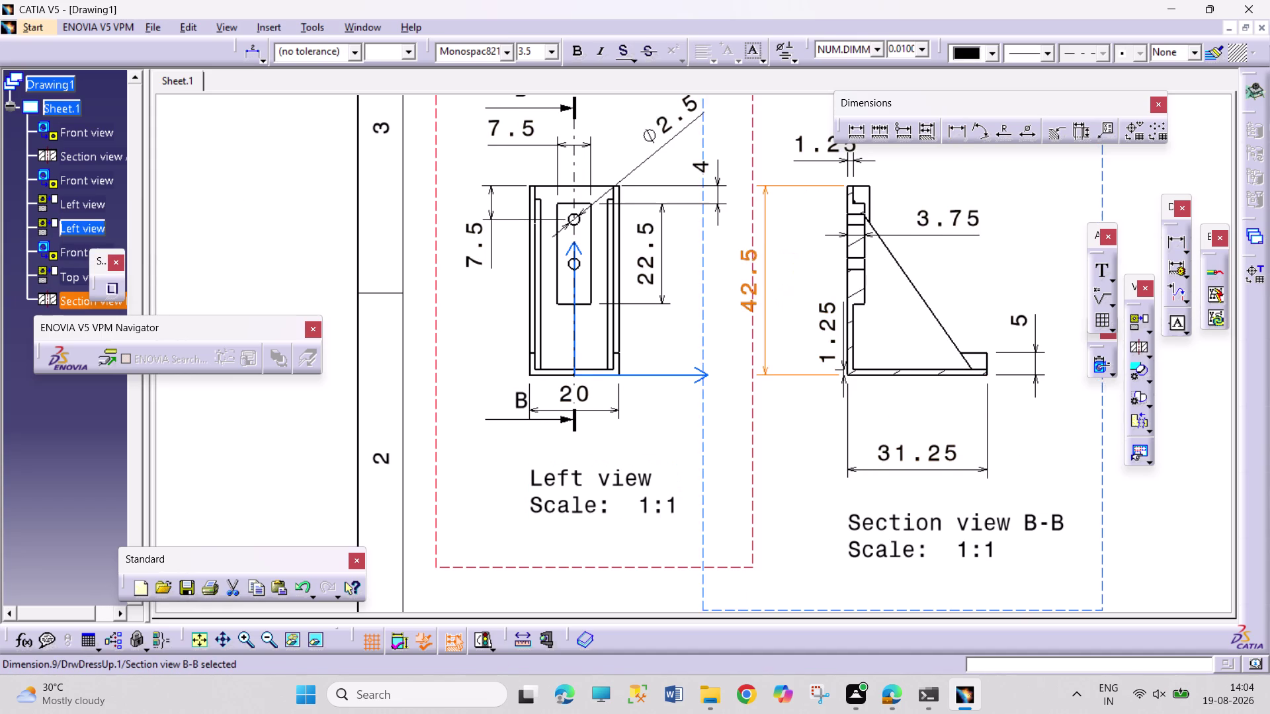
drag(765, 295, 783, 300)
drag(824, 331, 811, 331)
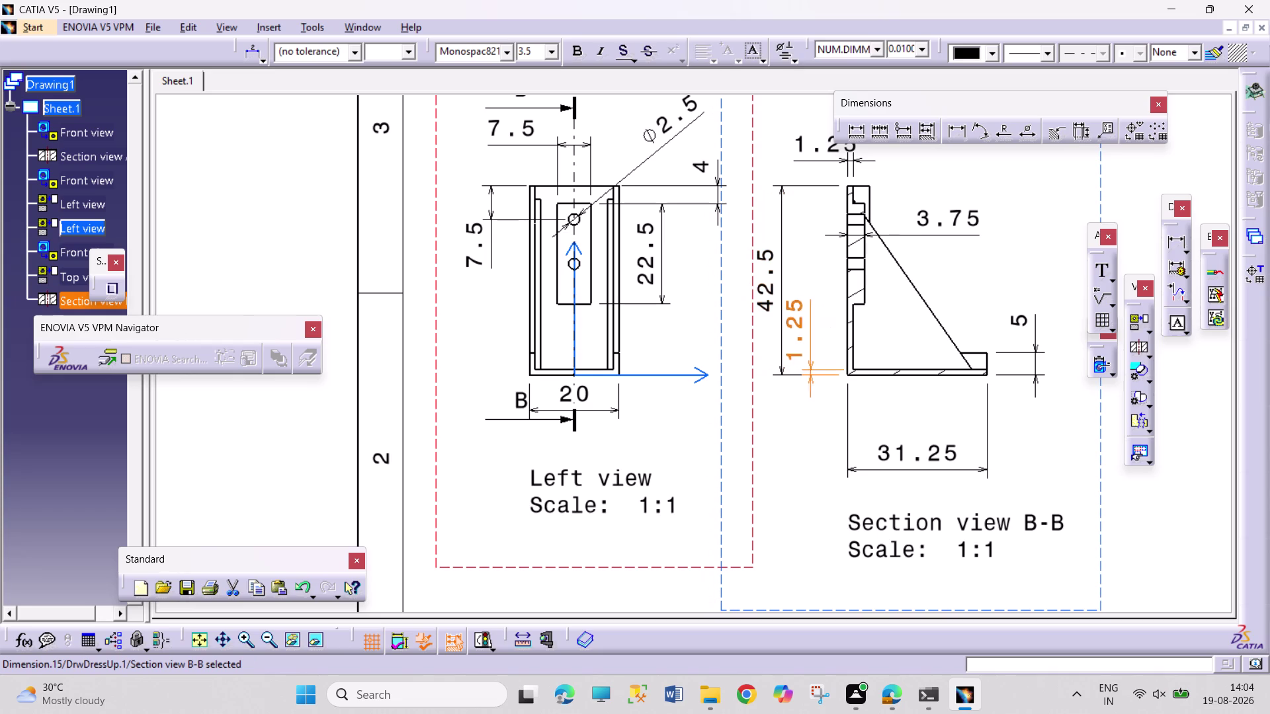
drag(810, 331, 817, 328)
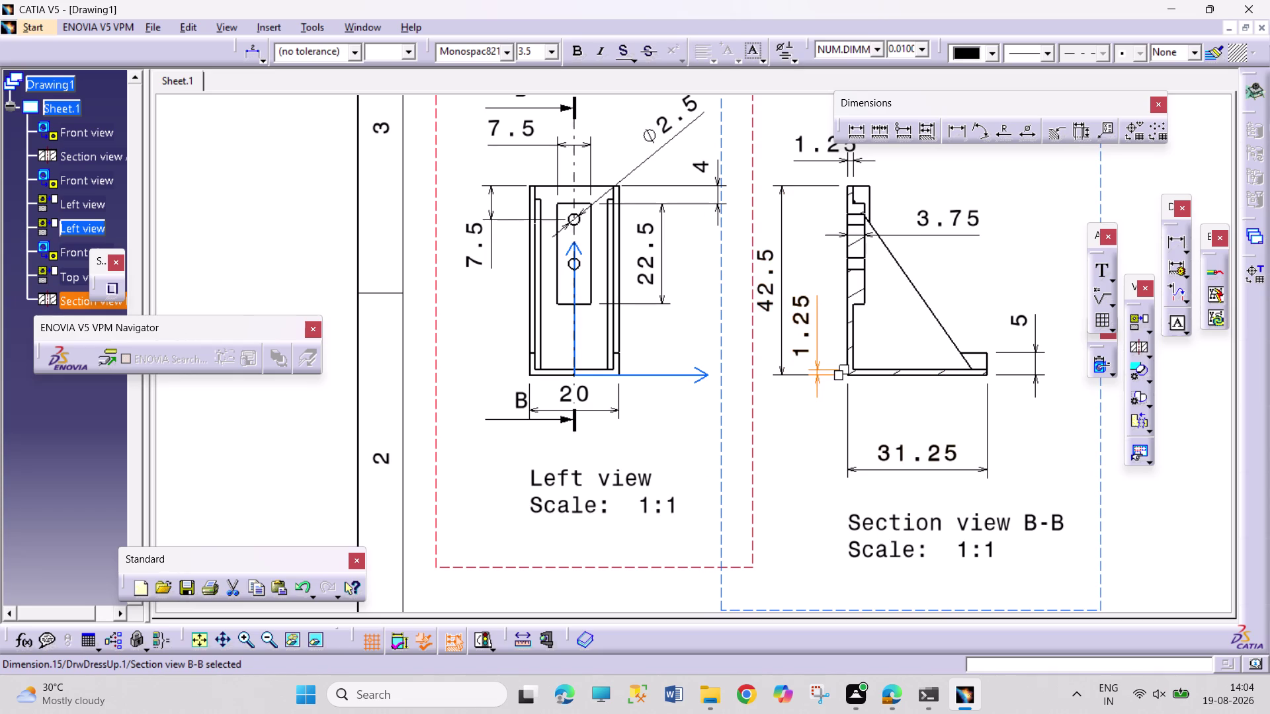
middle_drag(1051, 450, 951, 568)
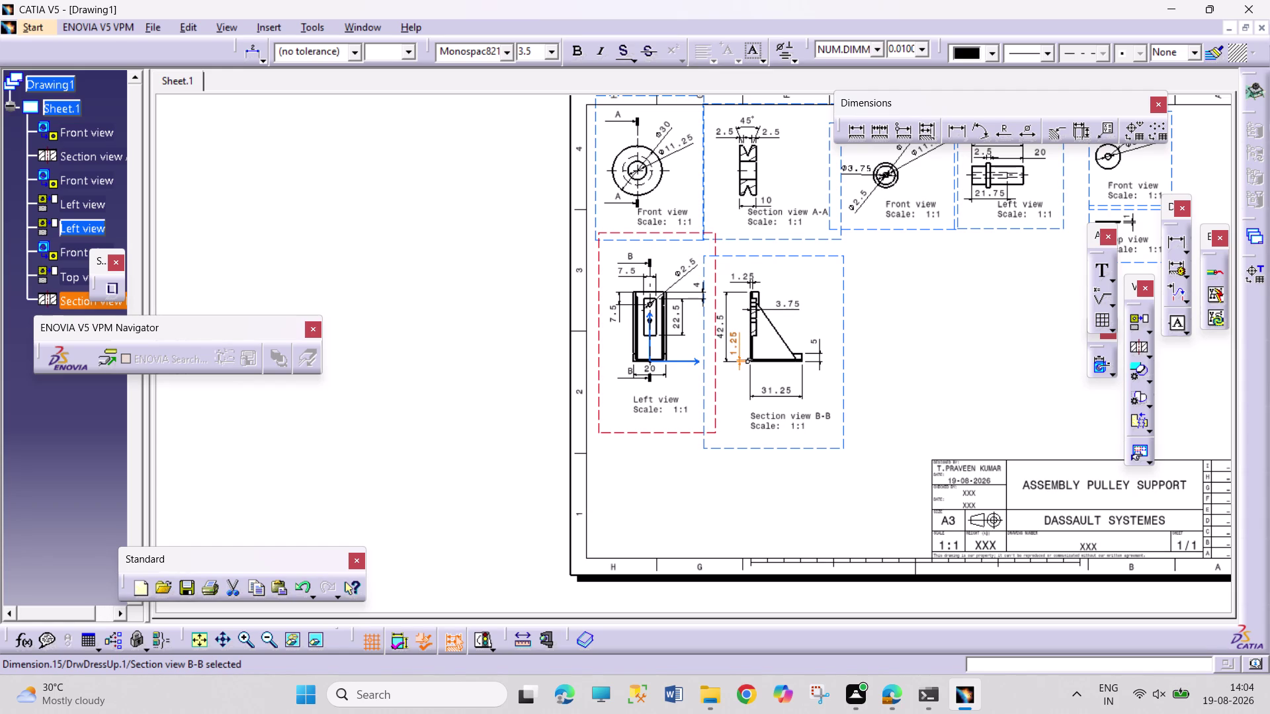
Recentre the sheet, dismiss the section view types flyout, and open the Window menu.
middle_drag(752, 520, 680, 529)
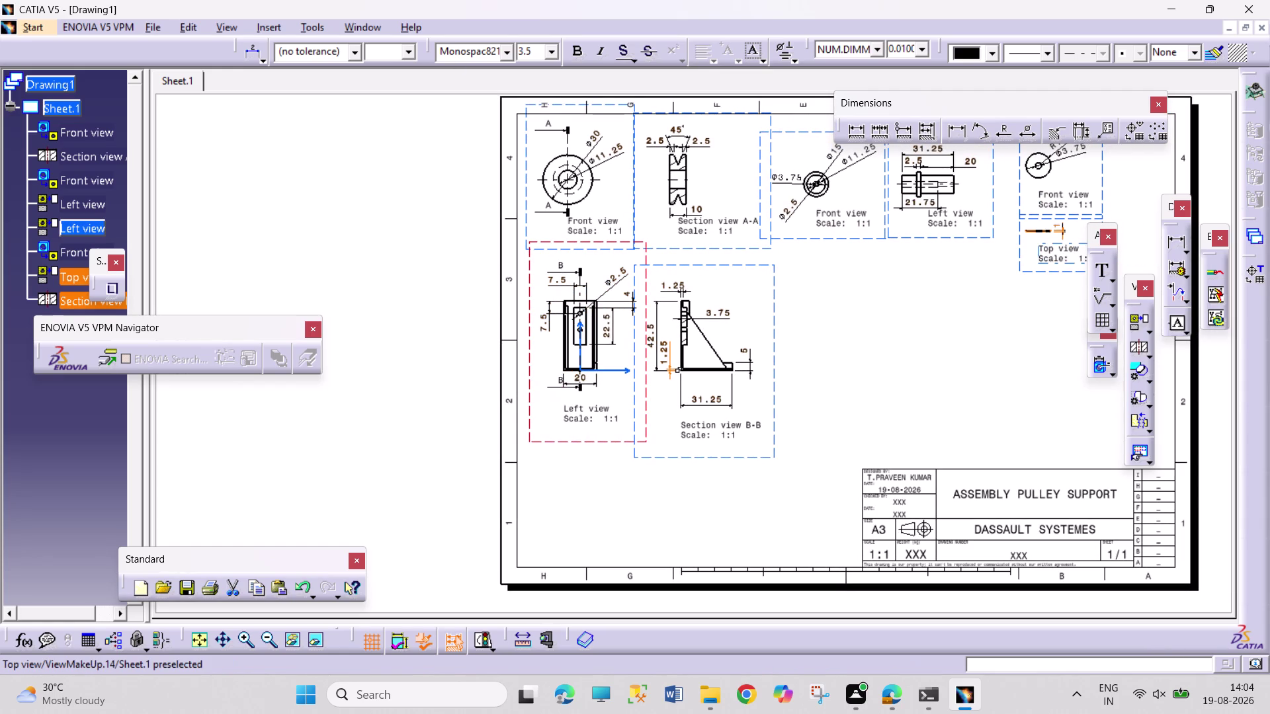
click(1151, 336)
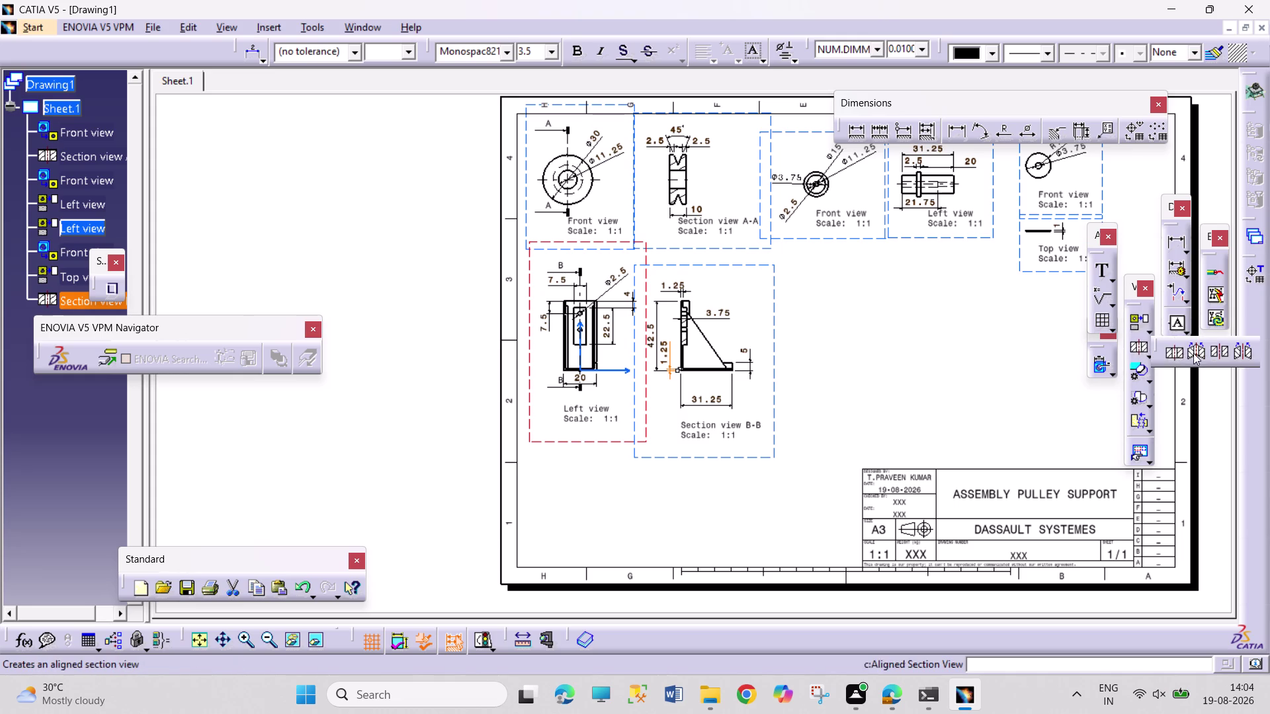
click(1147, 330)
click(1149, 331)
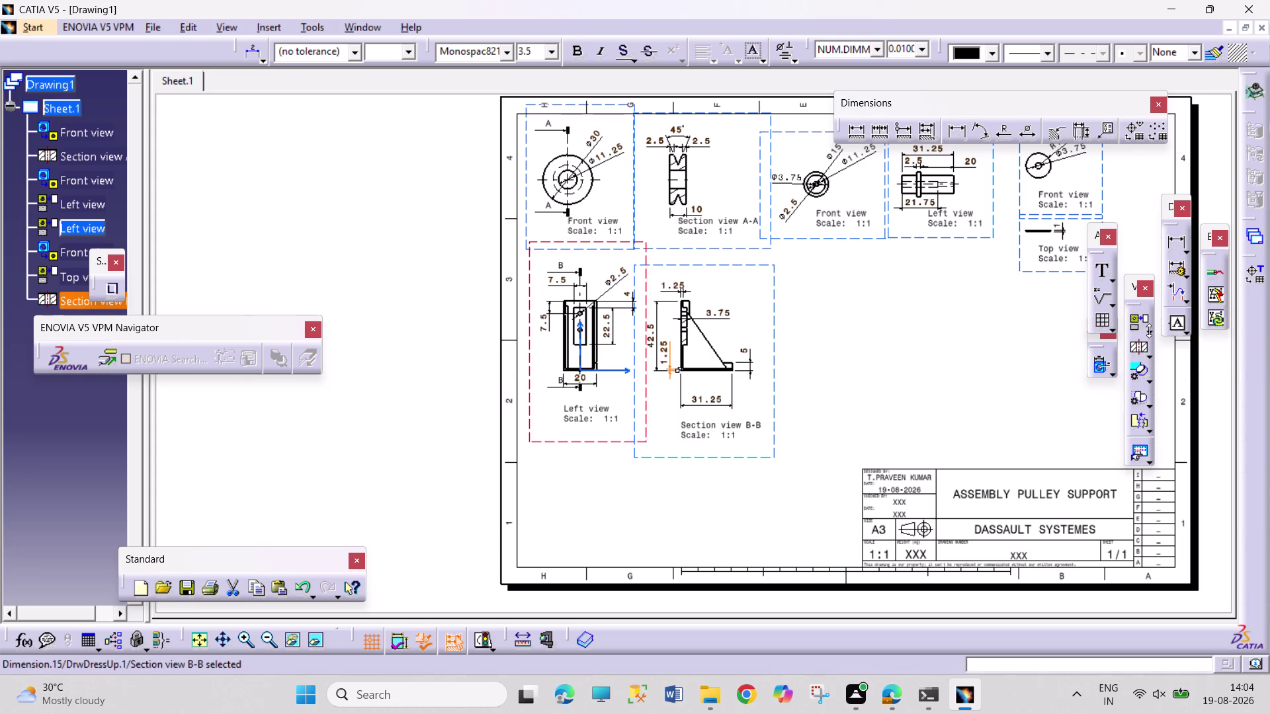
click(1234, 343)
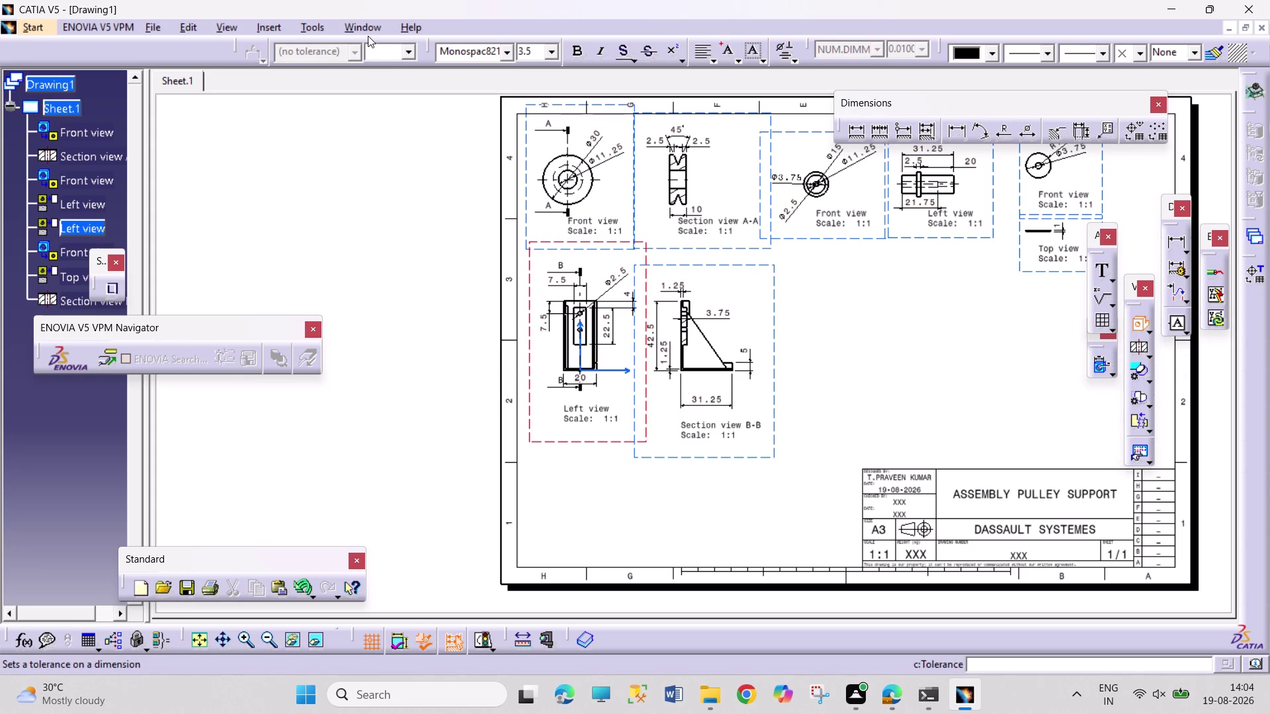
click(368, 35)
Pick Product1 from the Window menu, select the assembly, and place its 1:1 isometric view.
click(371, 29)
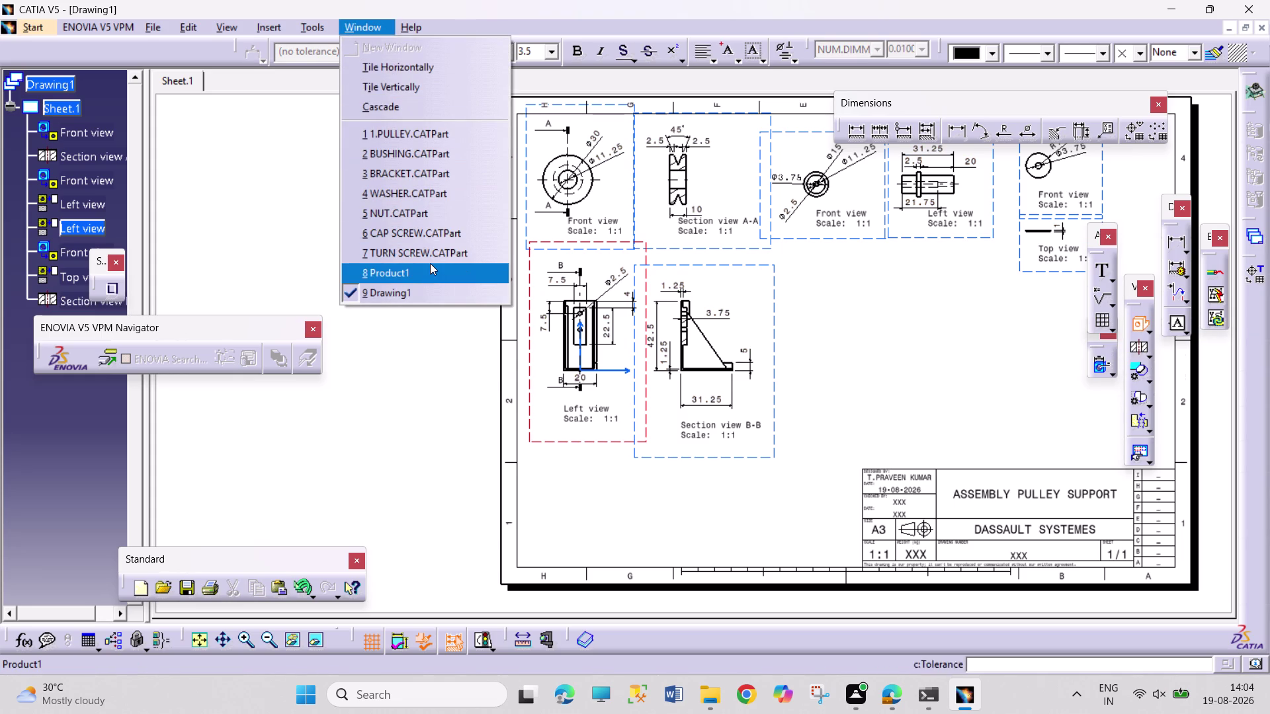
click(430, 268)
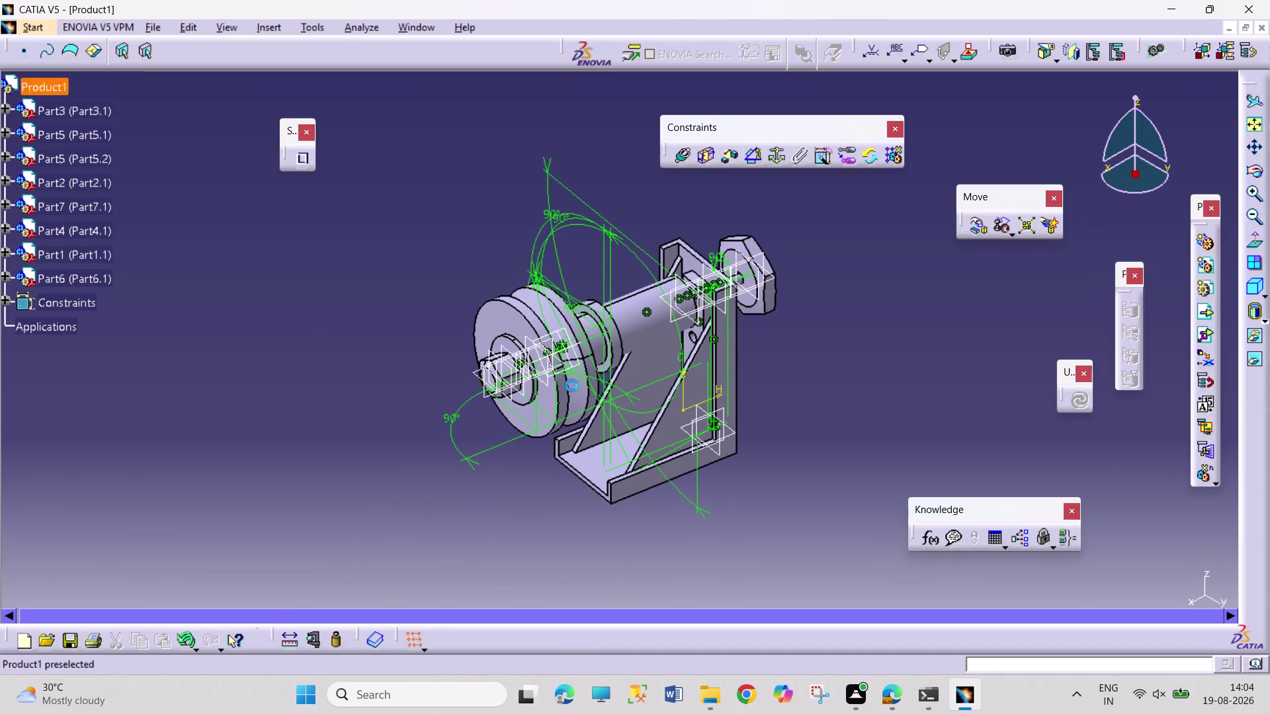
drag(719, 424, 693, 415)
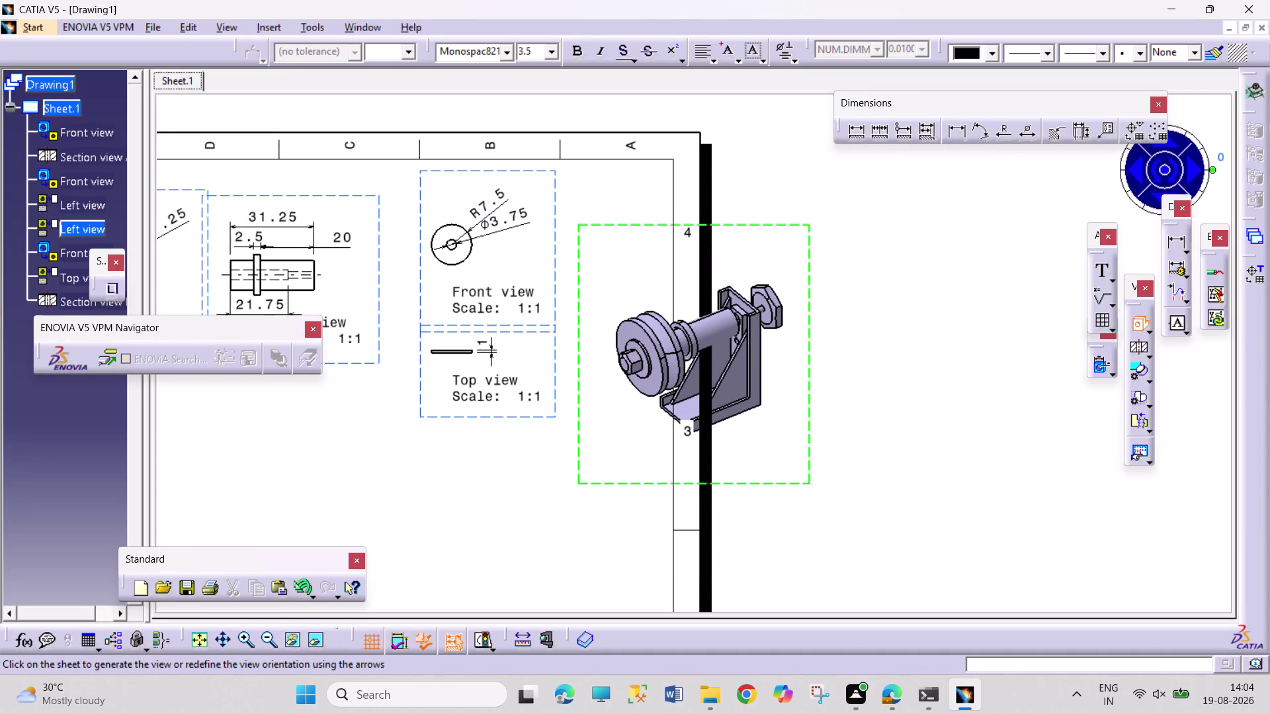
click(789, 426)
click(789, 425)
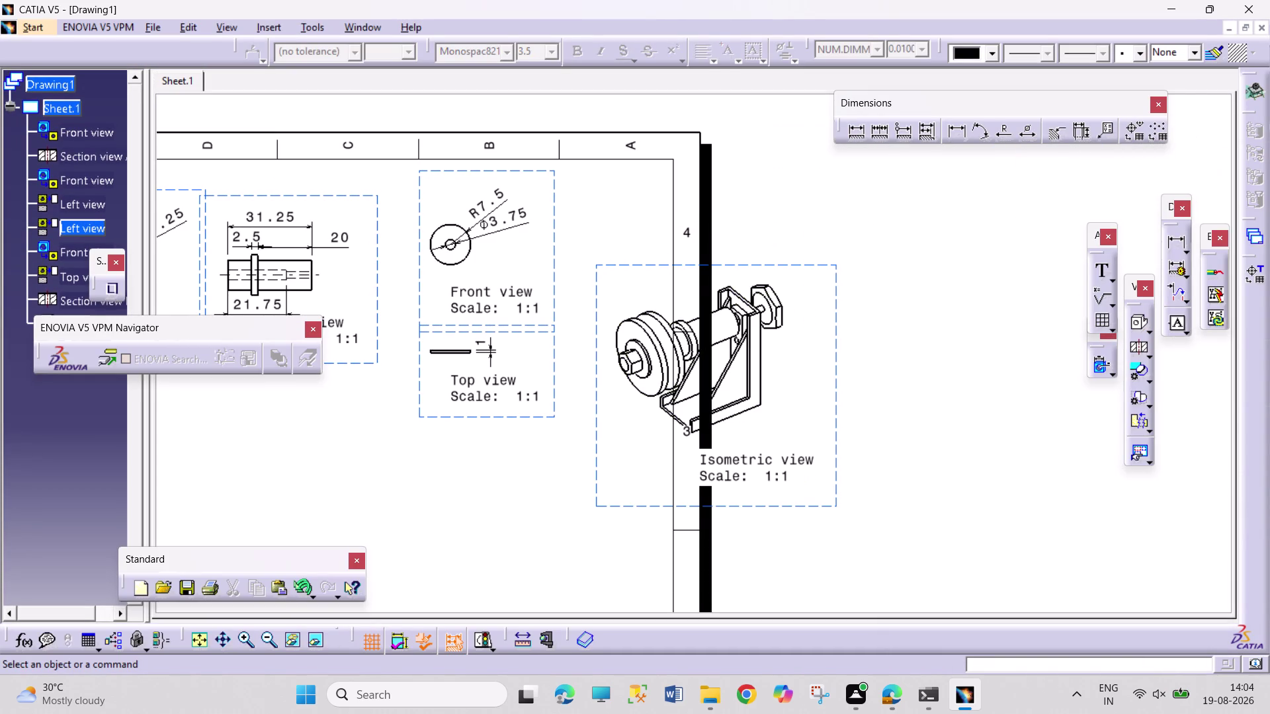
click(369, 28)
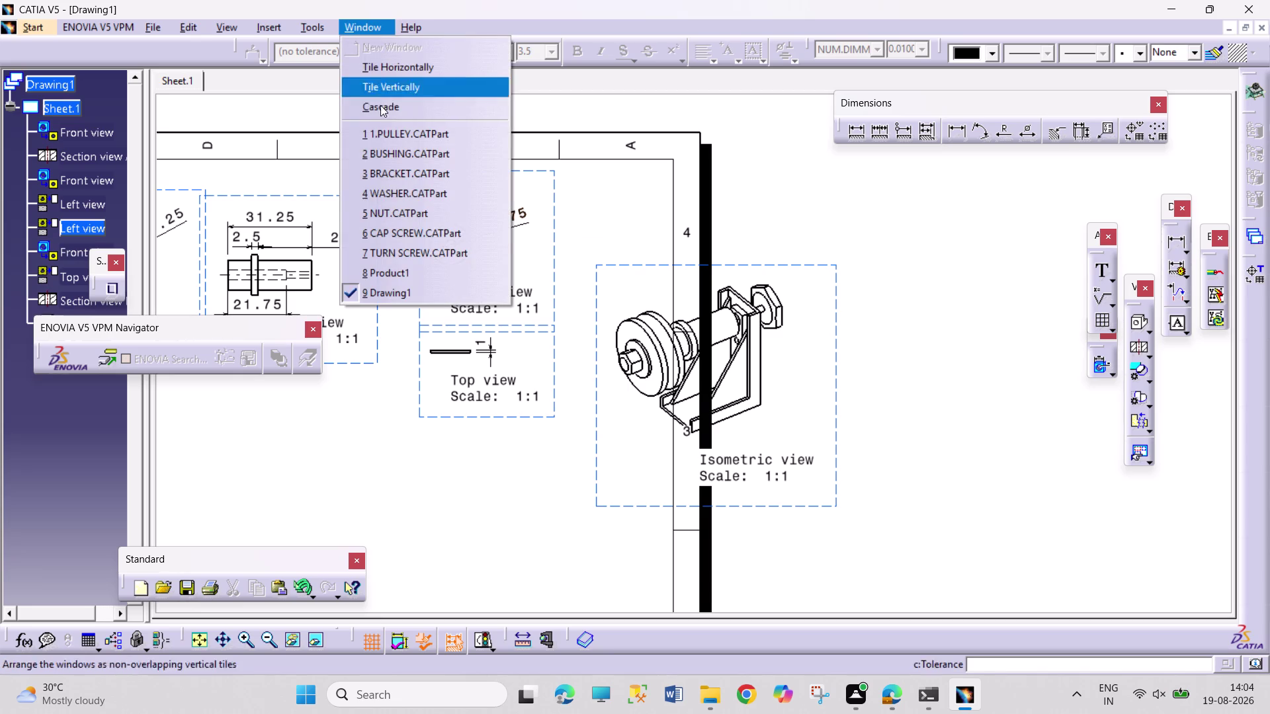
Switch to Product1 and start Save As in the PULLY SUPPORT ASSEMBLY folder with a first name attempt.
click(429, 270)
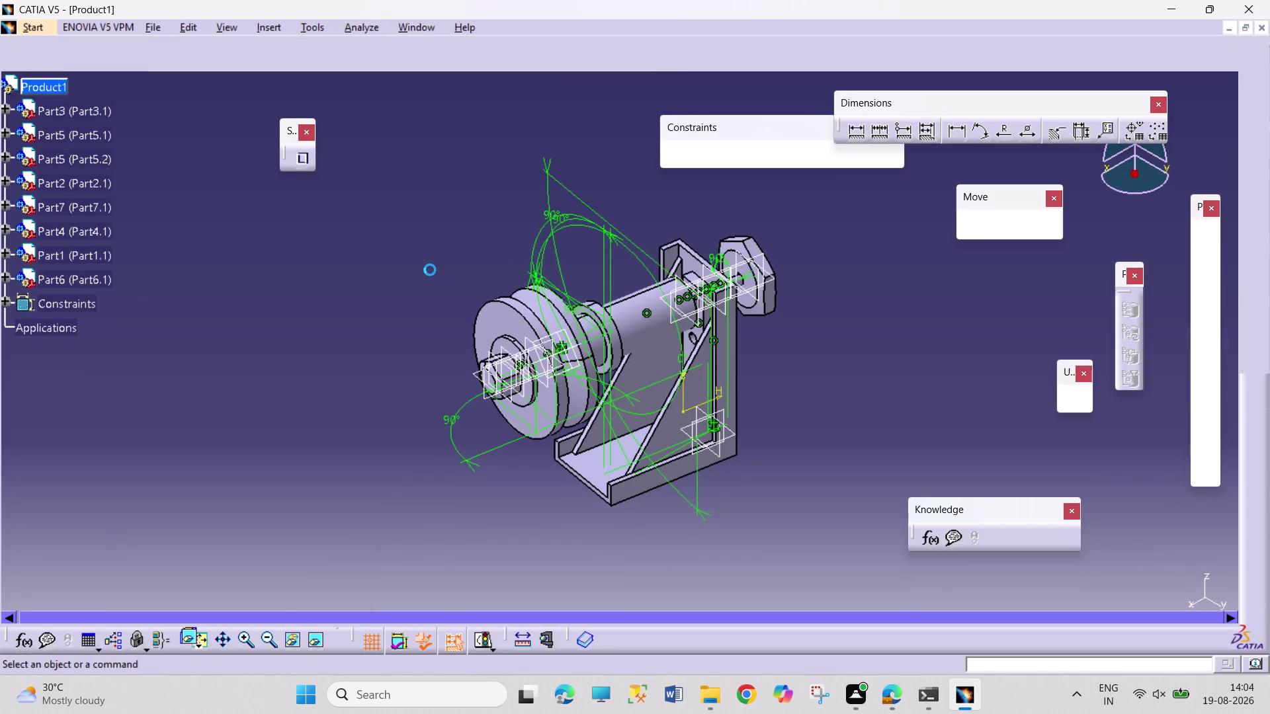
key(ctrl+s)
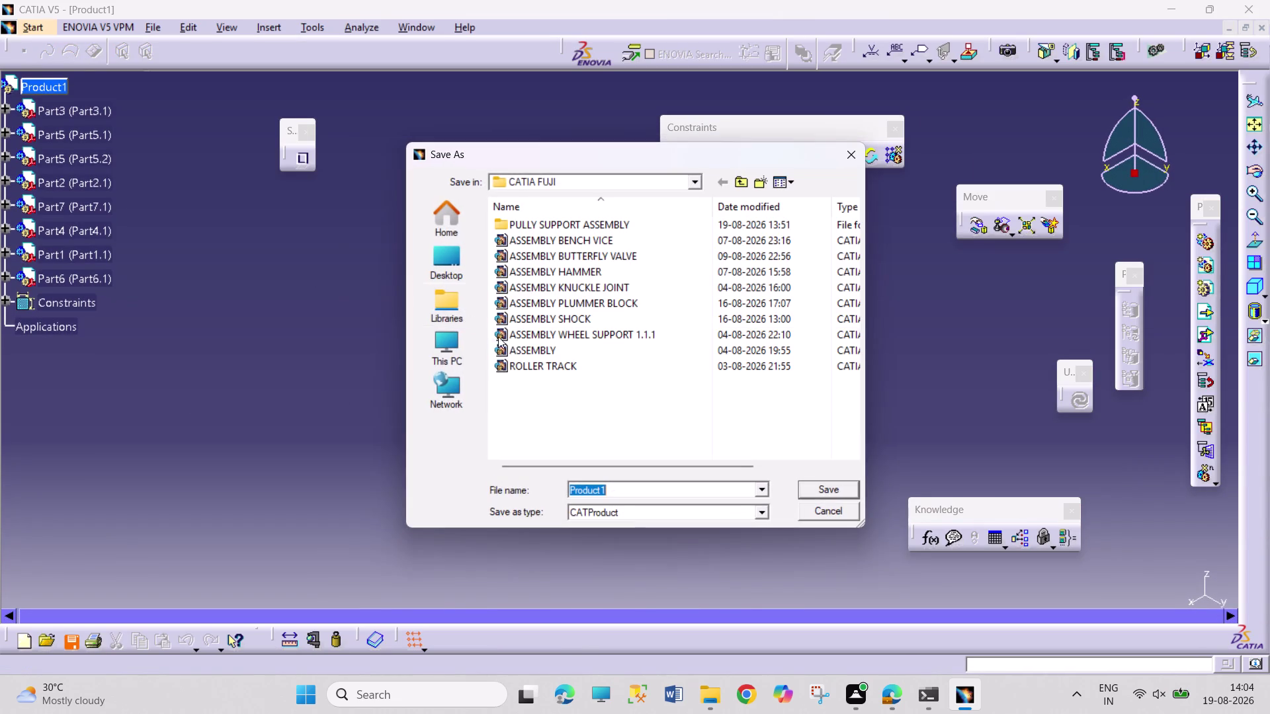
double_click(621, 222)
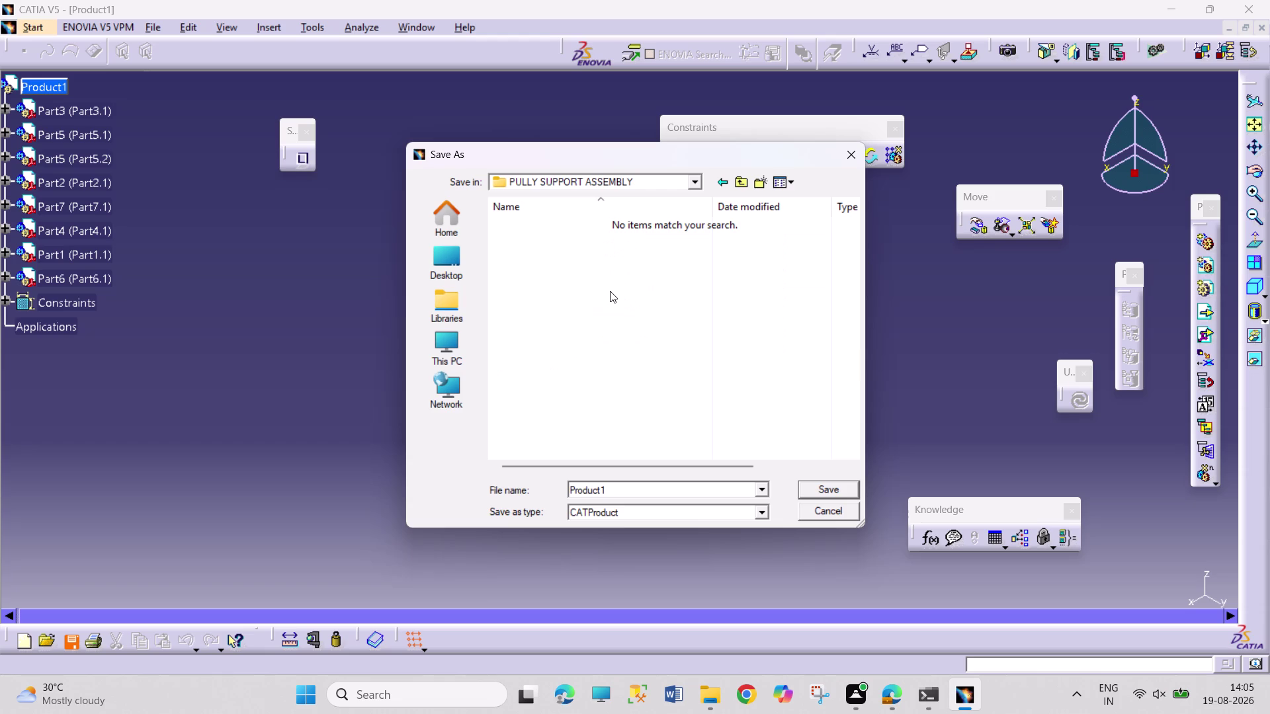
text(ASSEMBL)
text(Y PULL)
text(EY)
key(space)
Rename the file to 'ASSEMBLY PULLY SUPPORT', save it, and accept the link update.
double_click(630, 494)
text(A)
text(SSEMBLY)
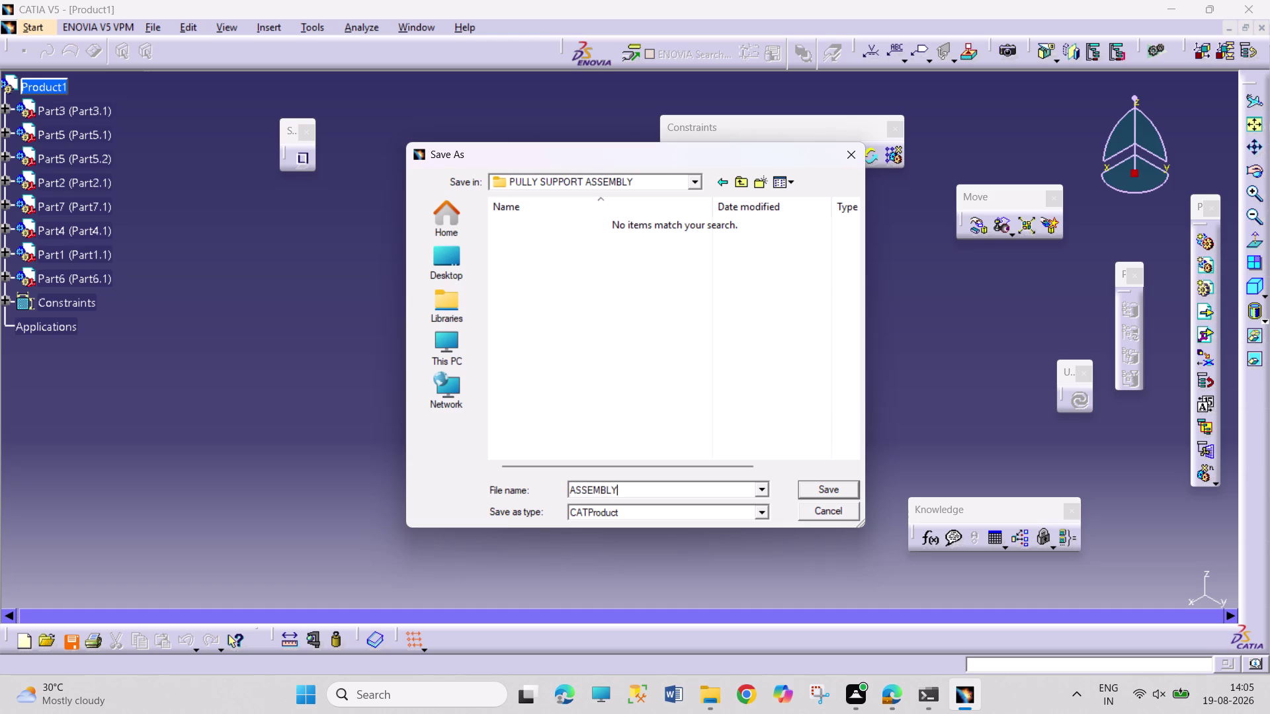
key(space)
text(PULLY)
key(space)
text(SUPPOR)
text(T)
key(Return)
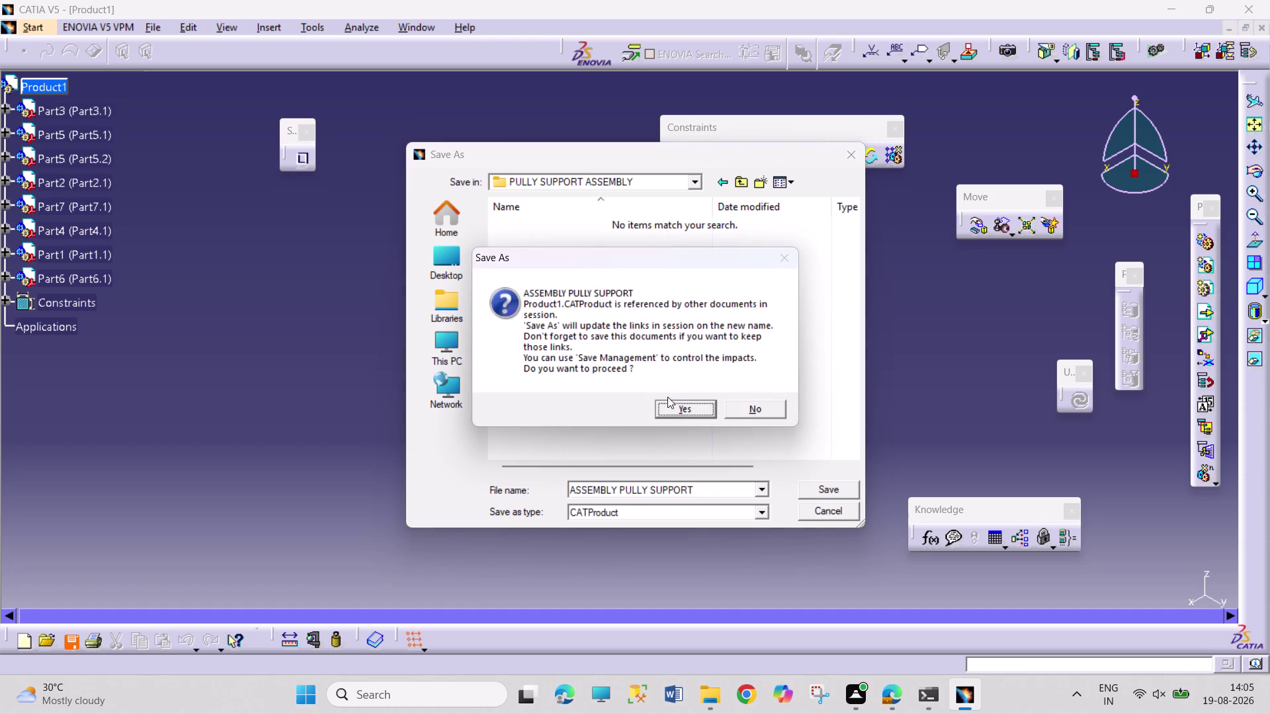
click(678, 408)
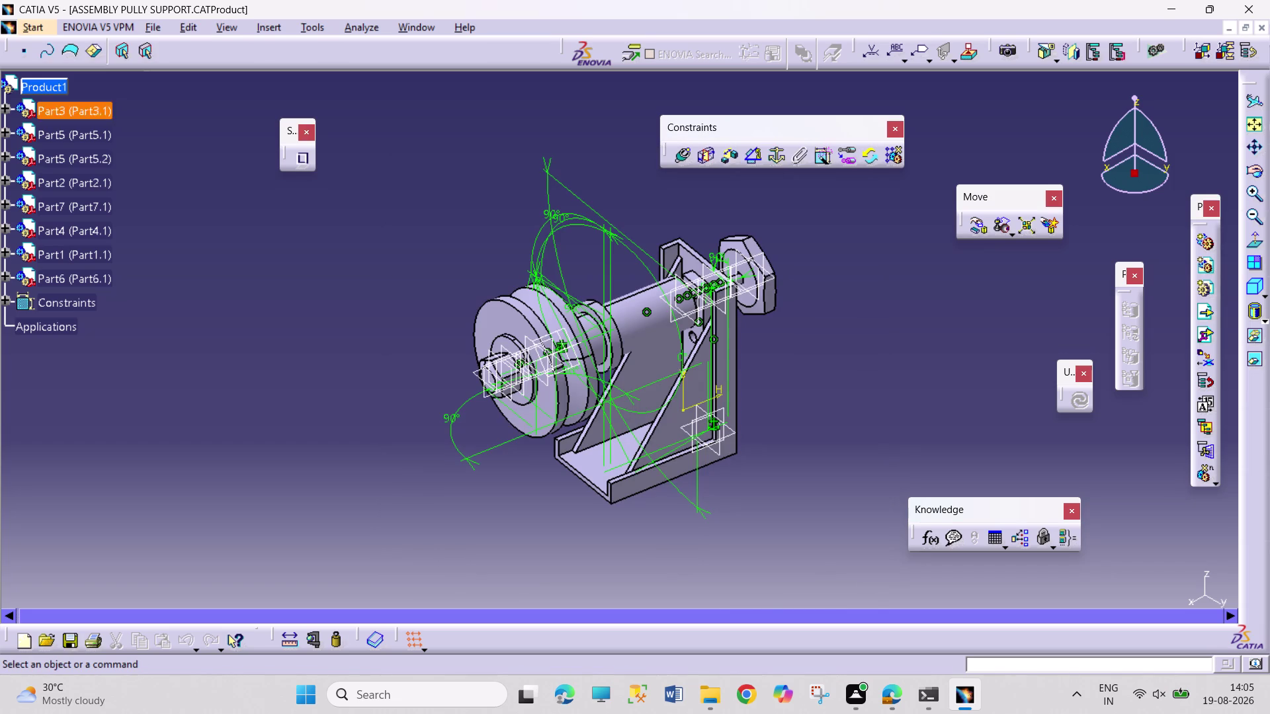
click(421, 25)
click(506, 295)
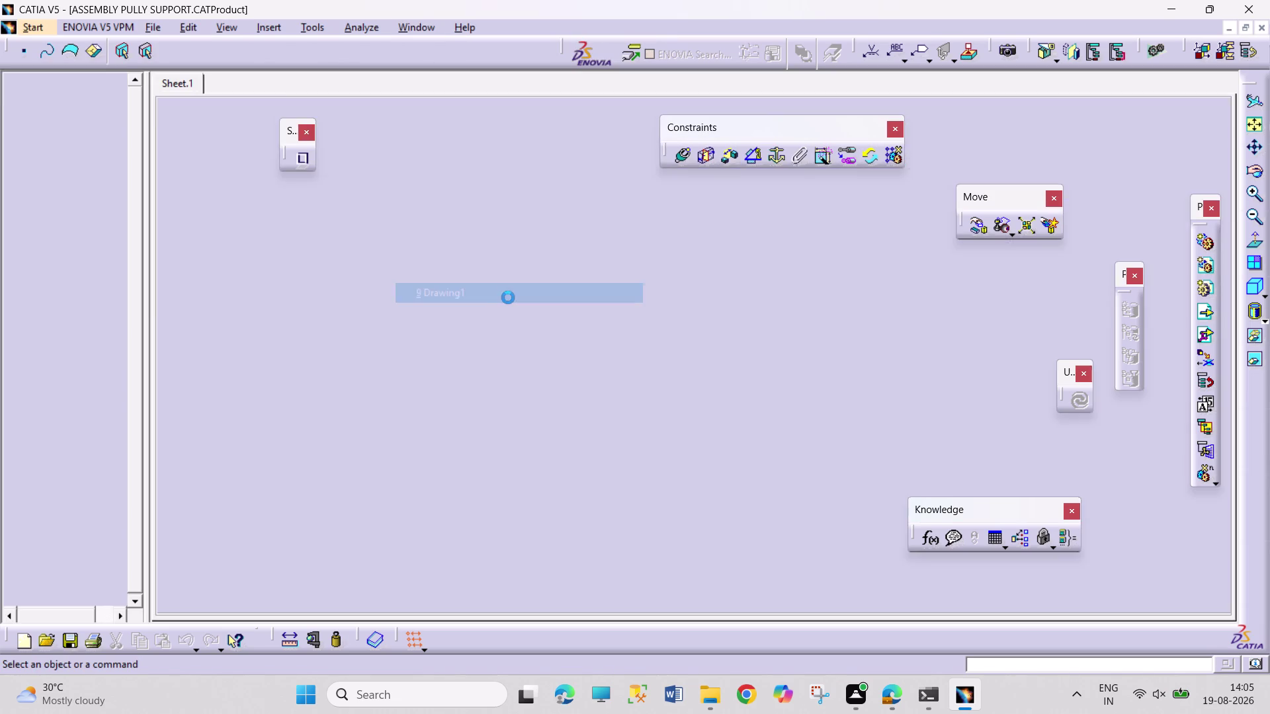
middle_drag(640, 503, 708, 390)
scroll(up, 3)
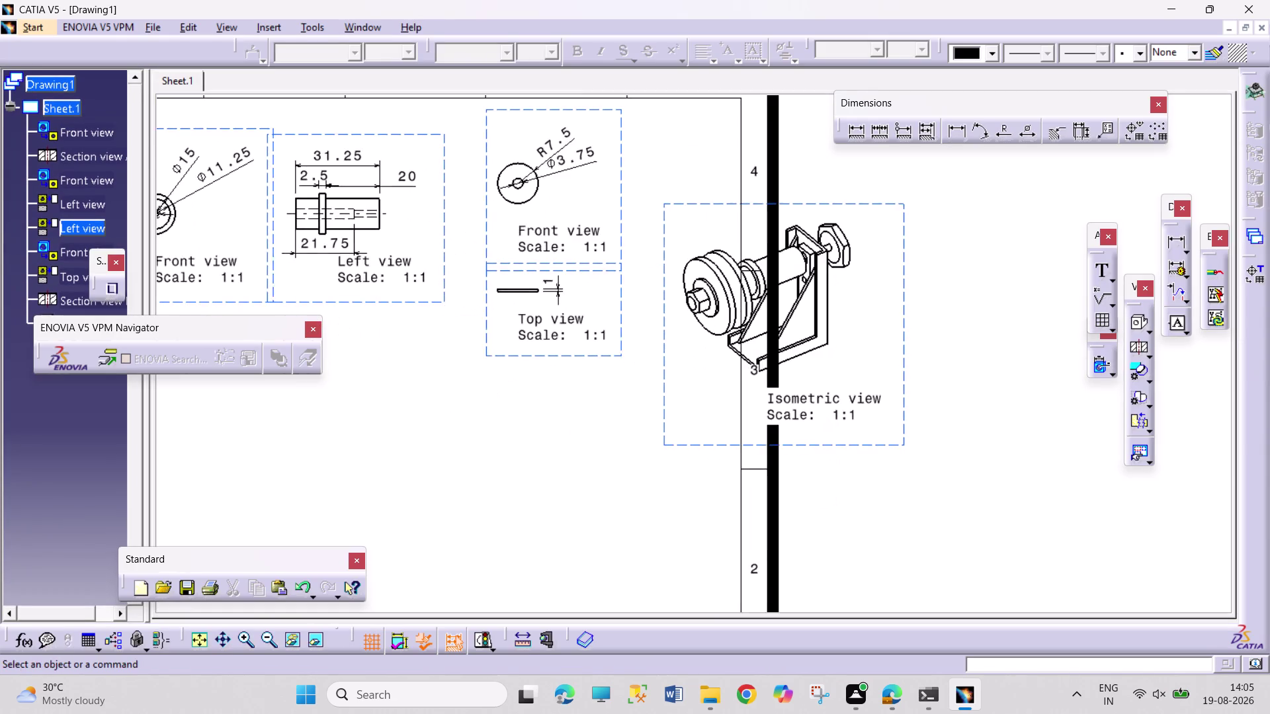
middle_drag(520, 479, 653, 357)
drag(821, 322, 673, 397)
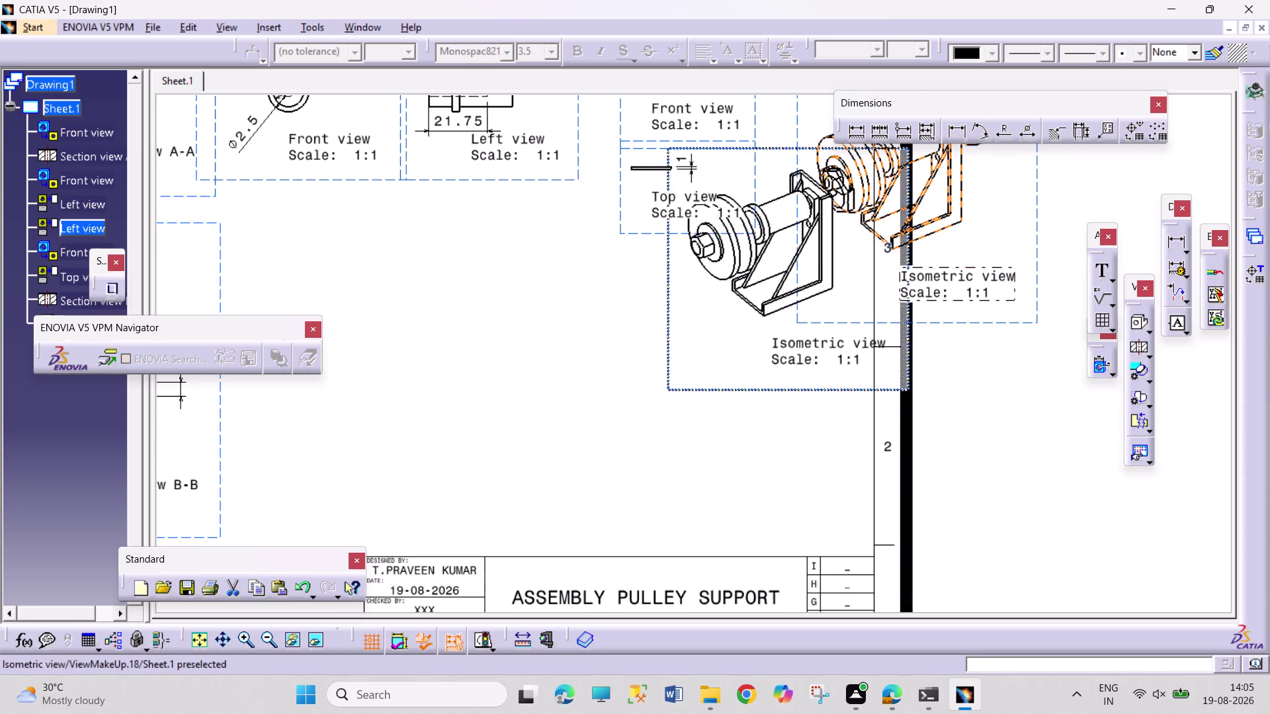
drag(673, 398, 482, 484)
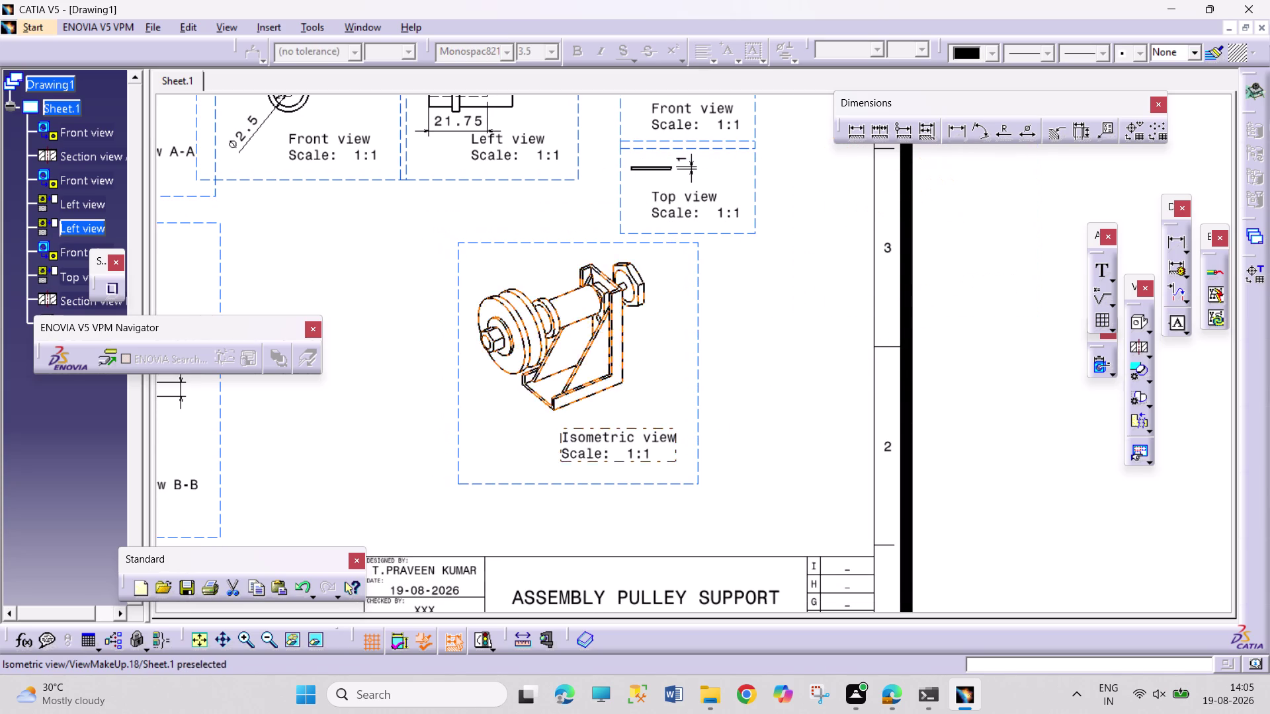
middle_drag(721, 469, 1002, 389)
scroll(down, 3)
middle_drag(625, 391, 613, 429)
right_click(868, 353)
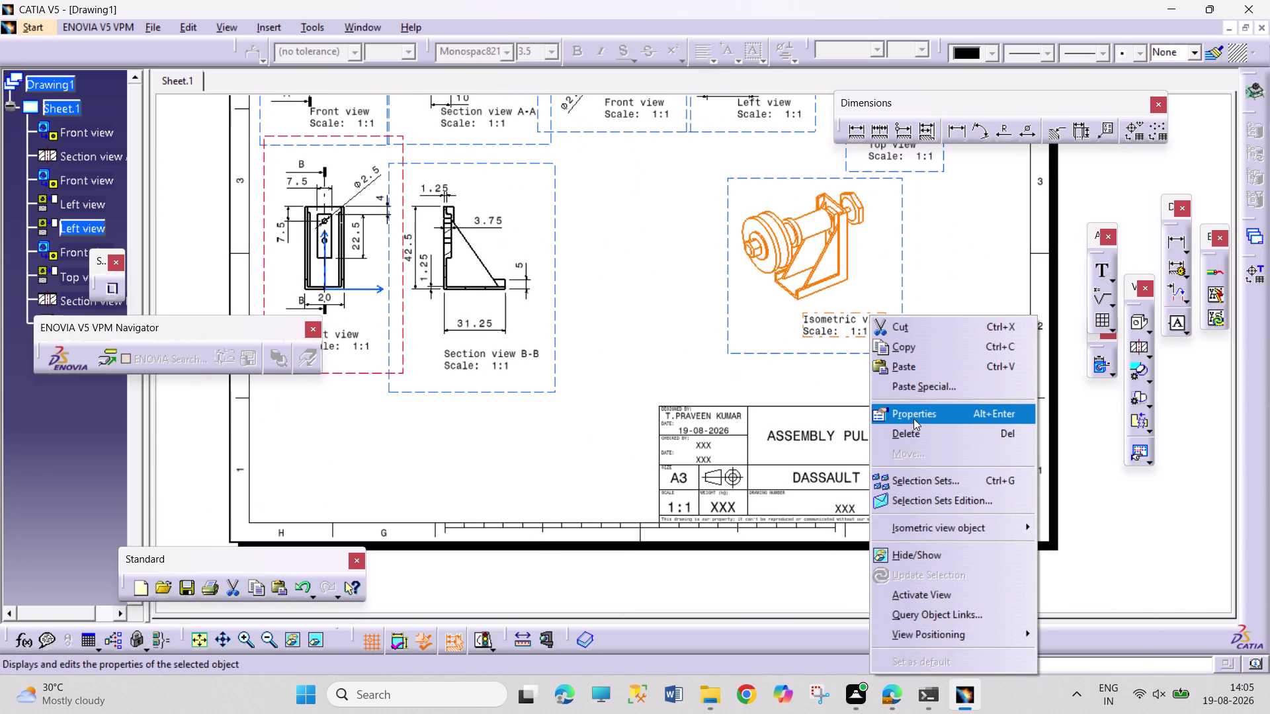
click(917, 415)
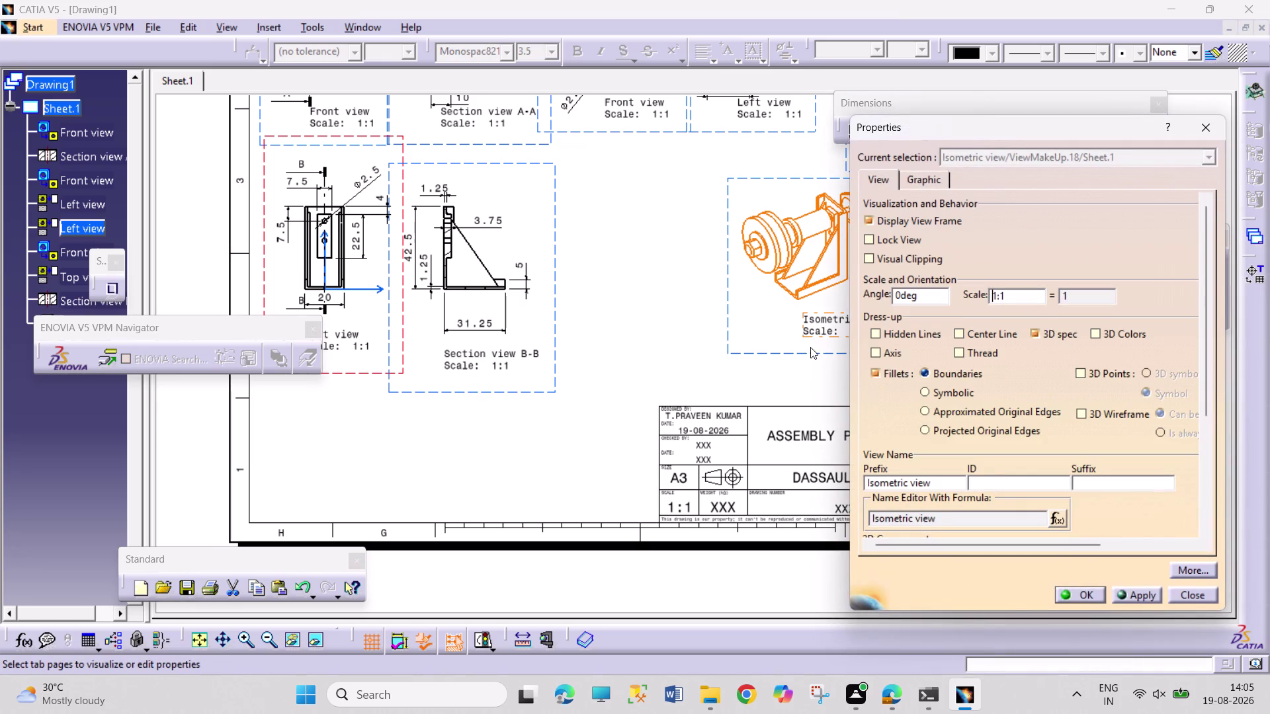
scroll(down, 3)
scroll(down, 3)
click(1200, 569)
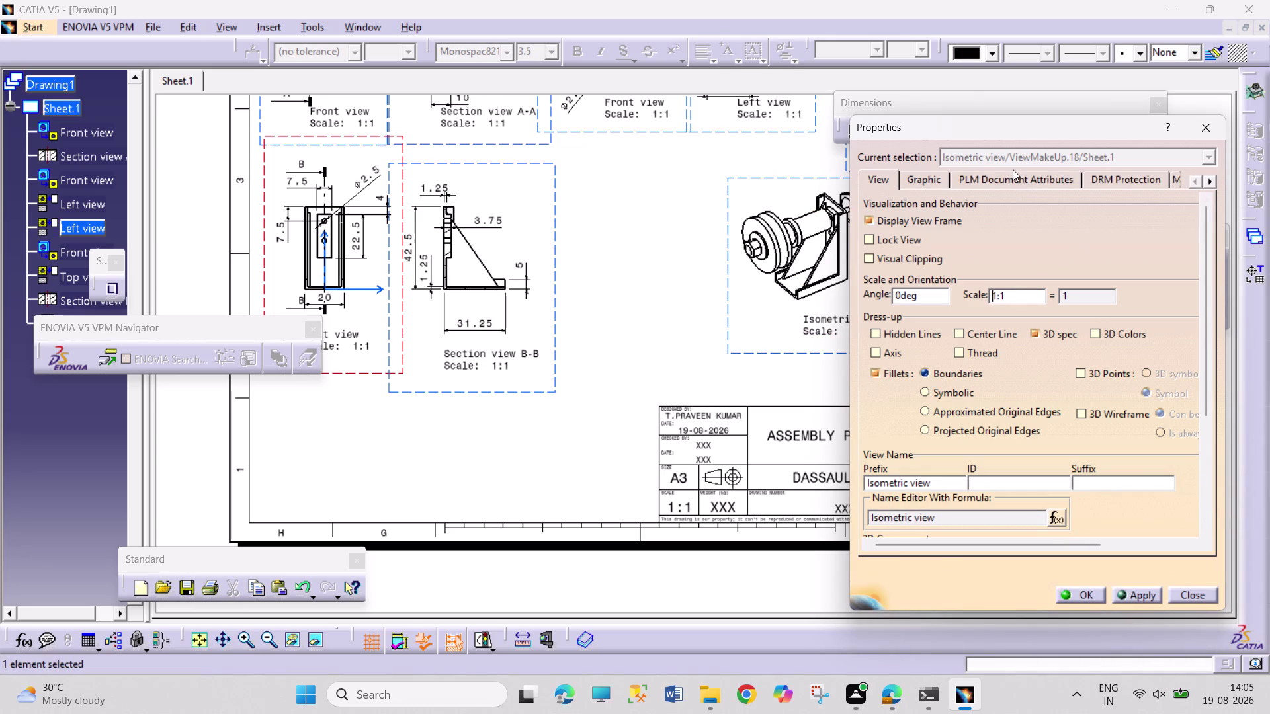
double_click(1208, 181)
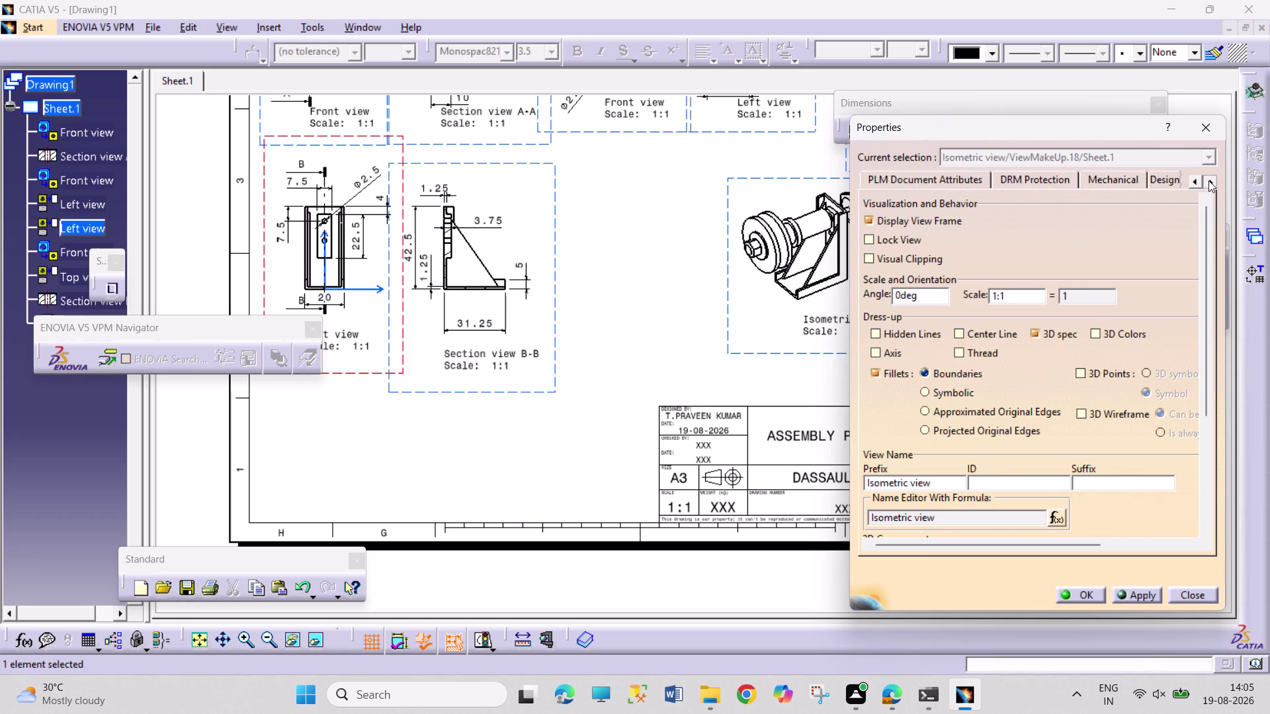
click(1208, 180)
click(1208, 181)
click(1057, 178)
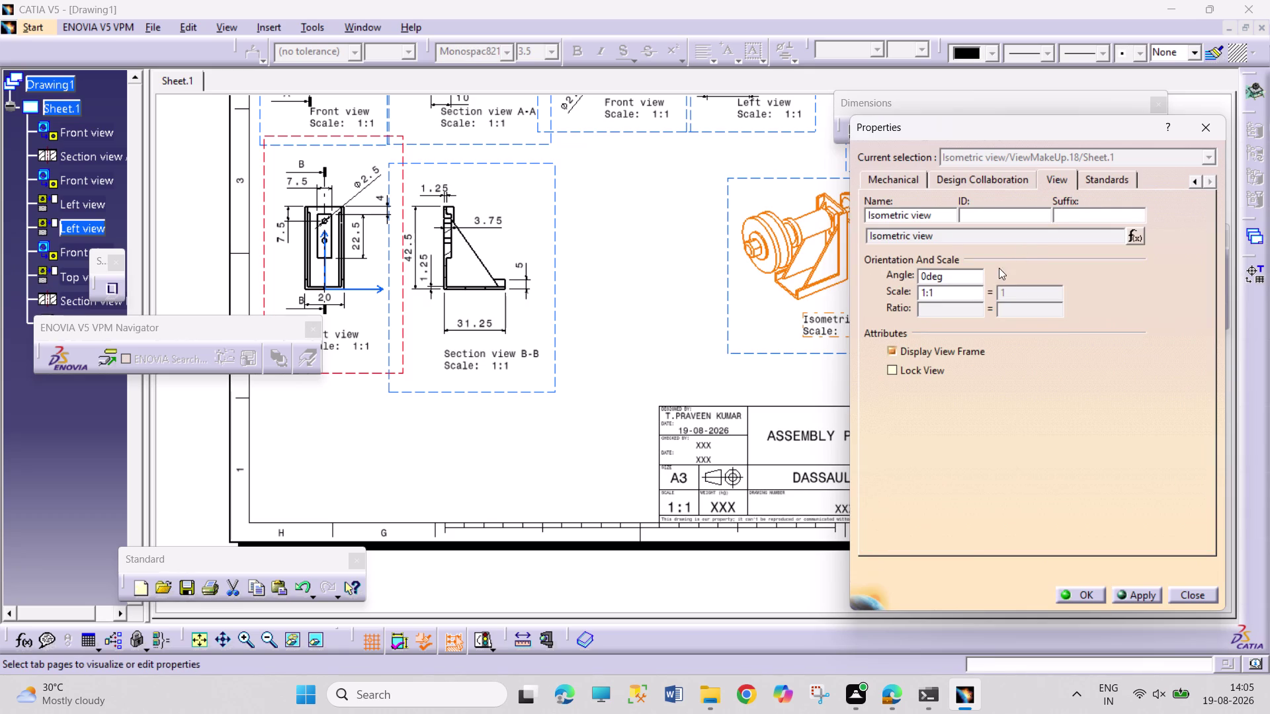
click(979, 218)
click(1196, 137)
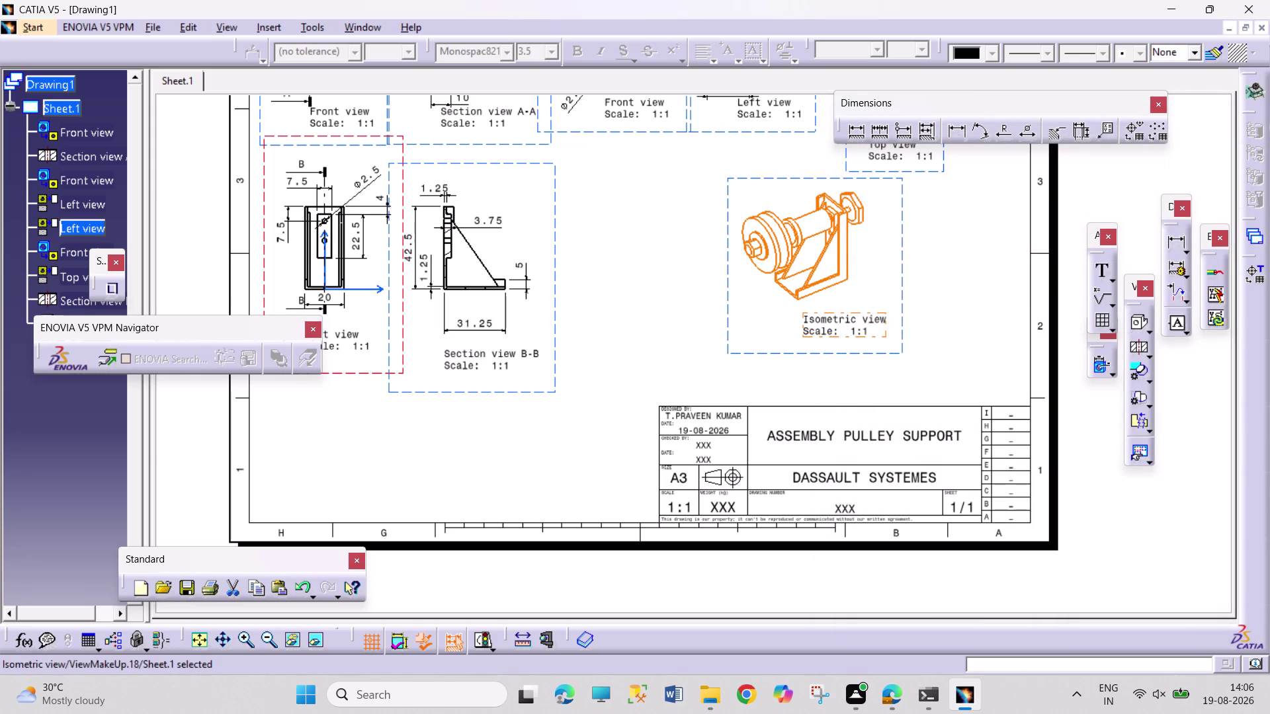
click(1092, 420)
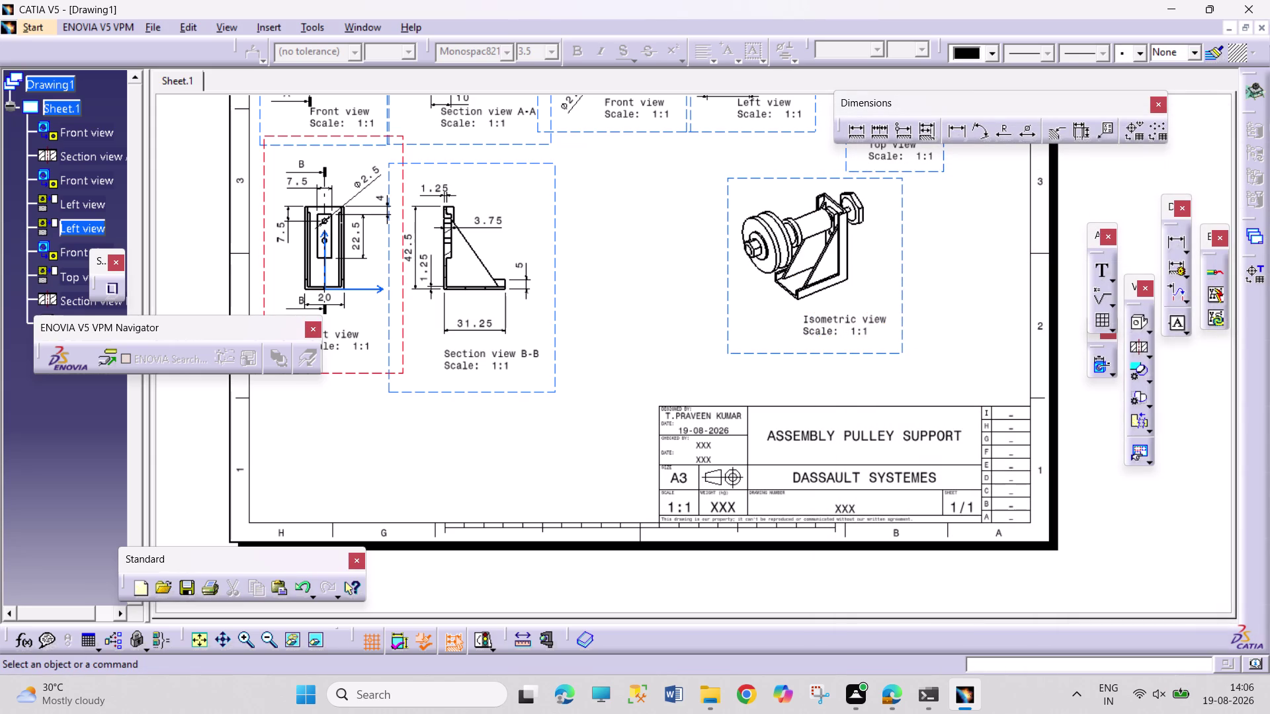
Shift the isometric assembly view slightly to the right on the sheet.
middle_click(1092, 457)
scroll(down, 3)
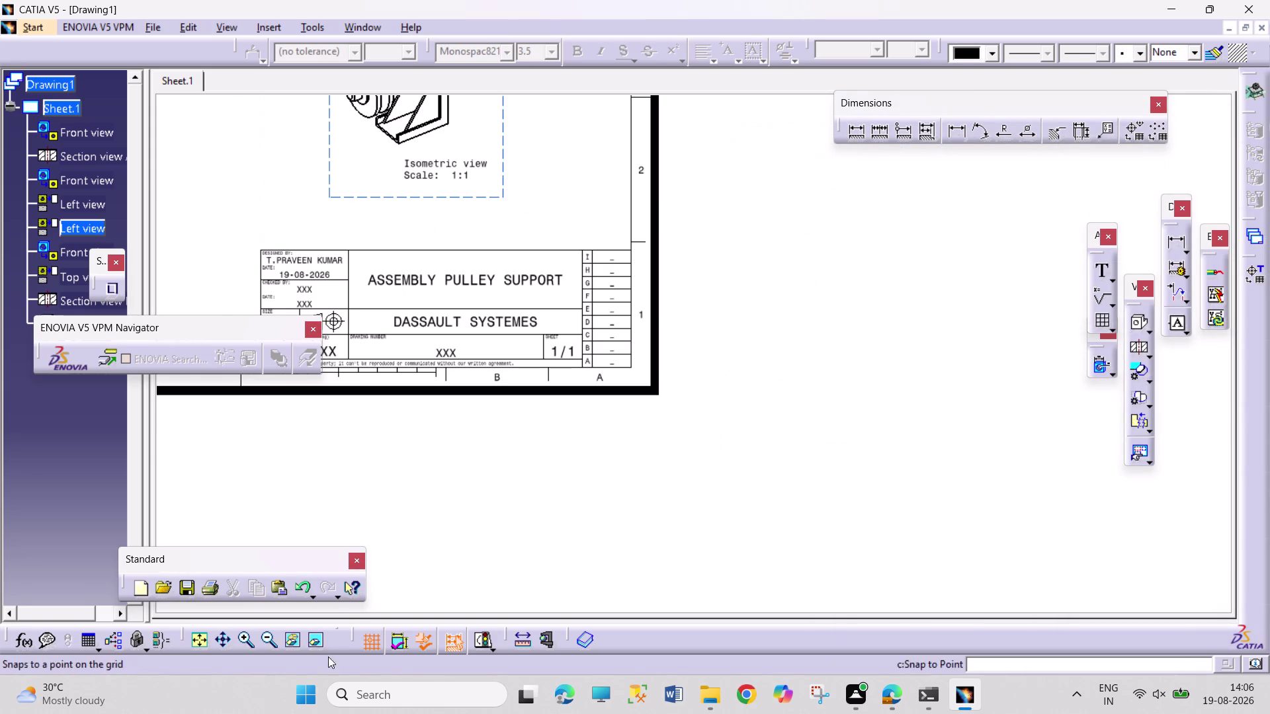
middle_drag(449, 518, 875, 679)
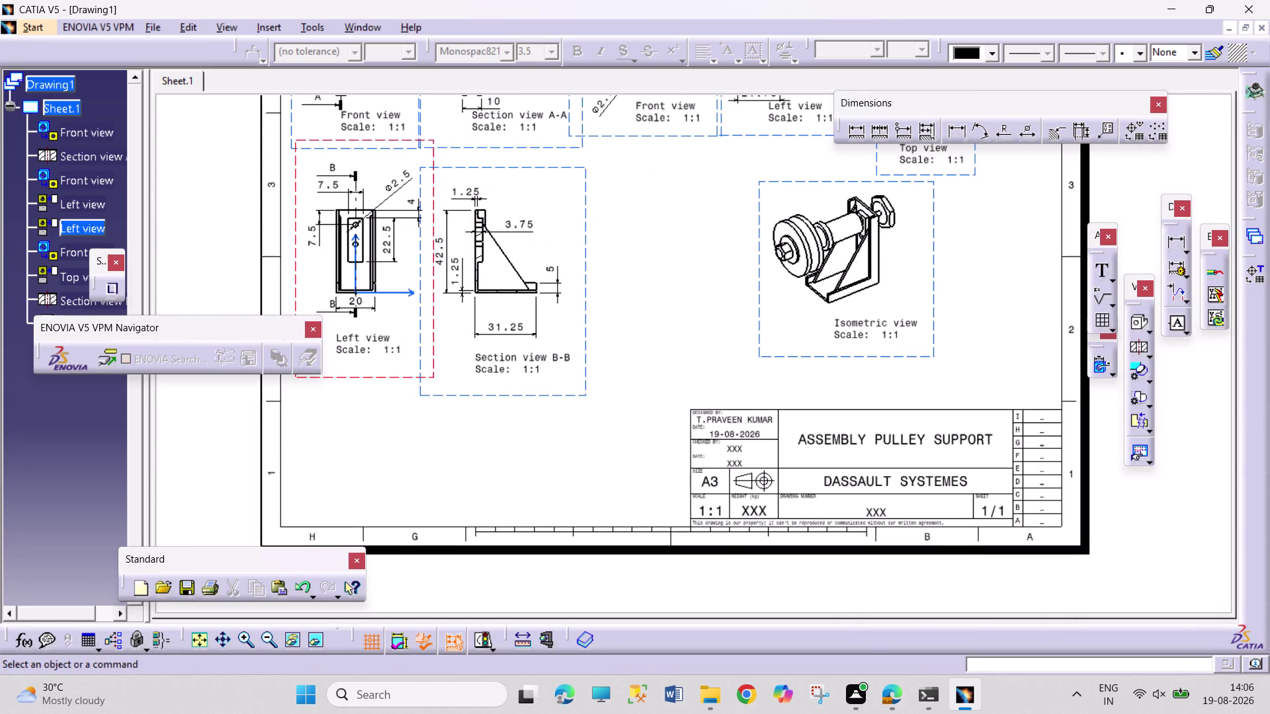
scroll(up, 3)
drag(932, 347, 990, 384)
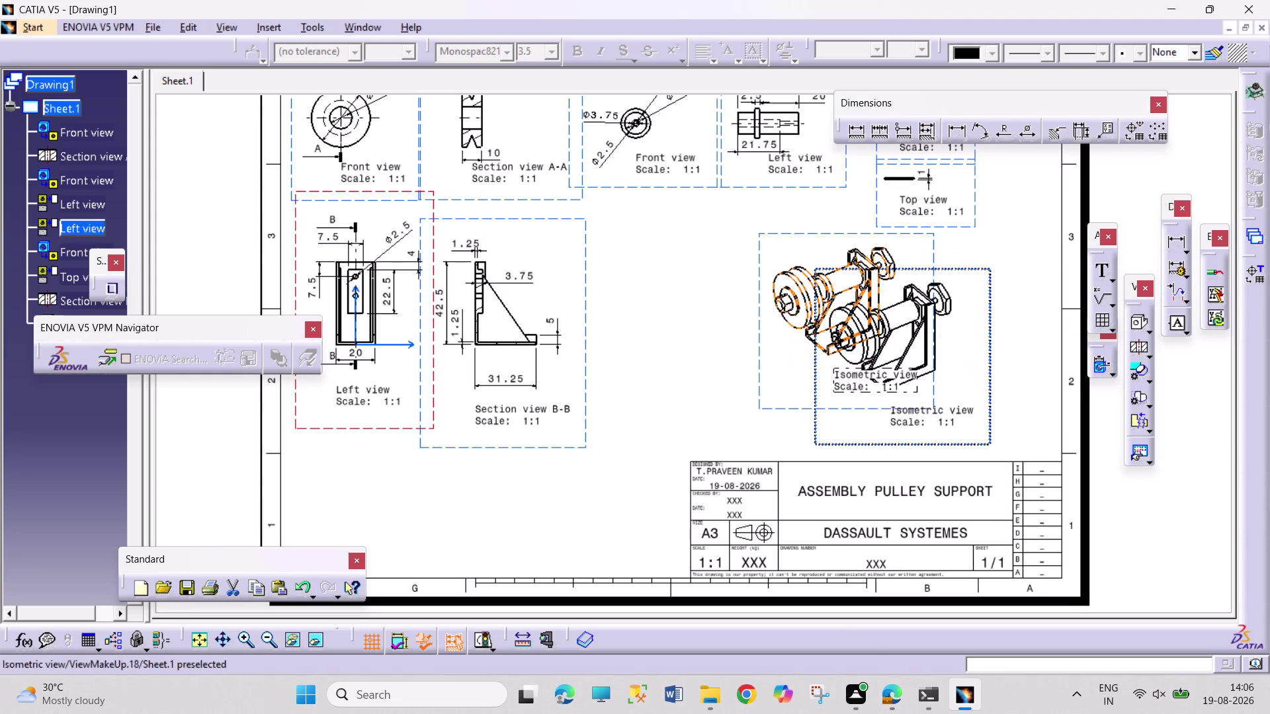
drag(990, 383, 979, 373)
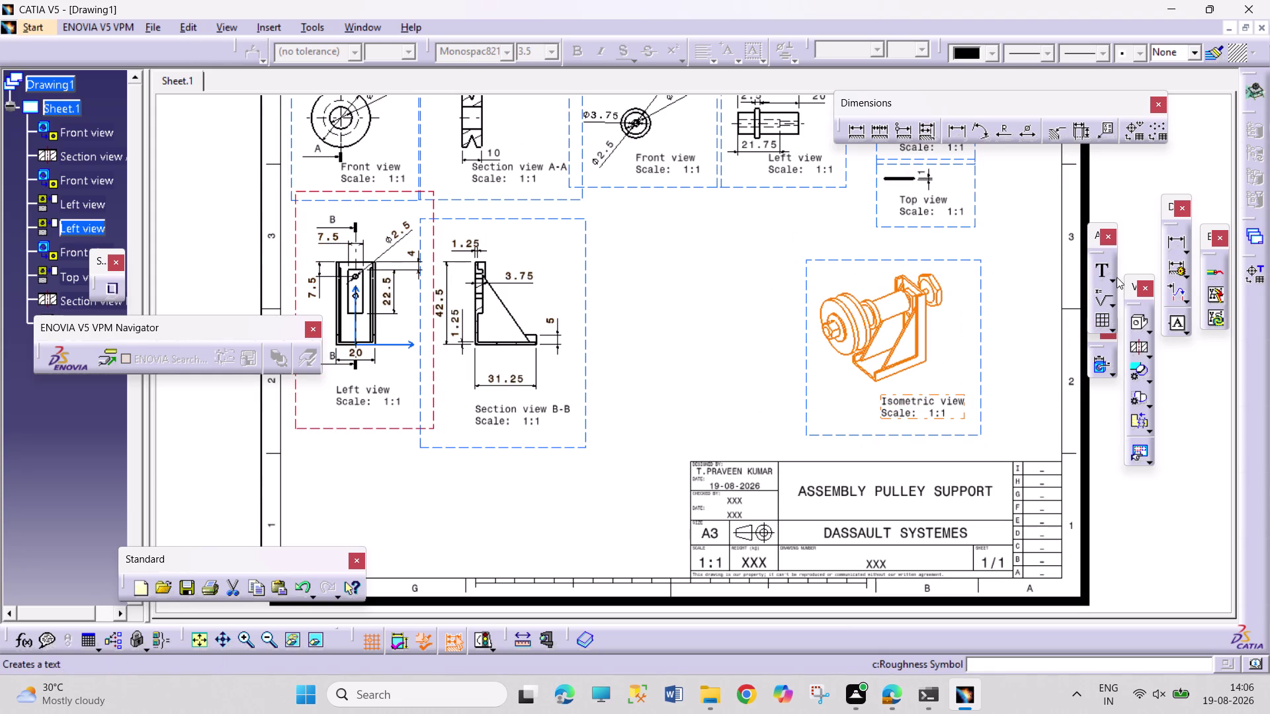
Start a new Front View and bring up the Window menu's open-documents list.
click(1152, 333)
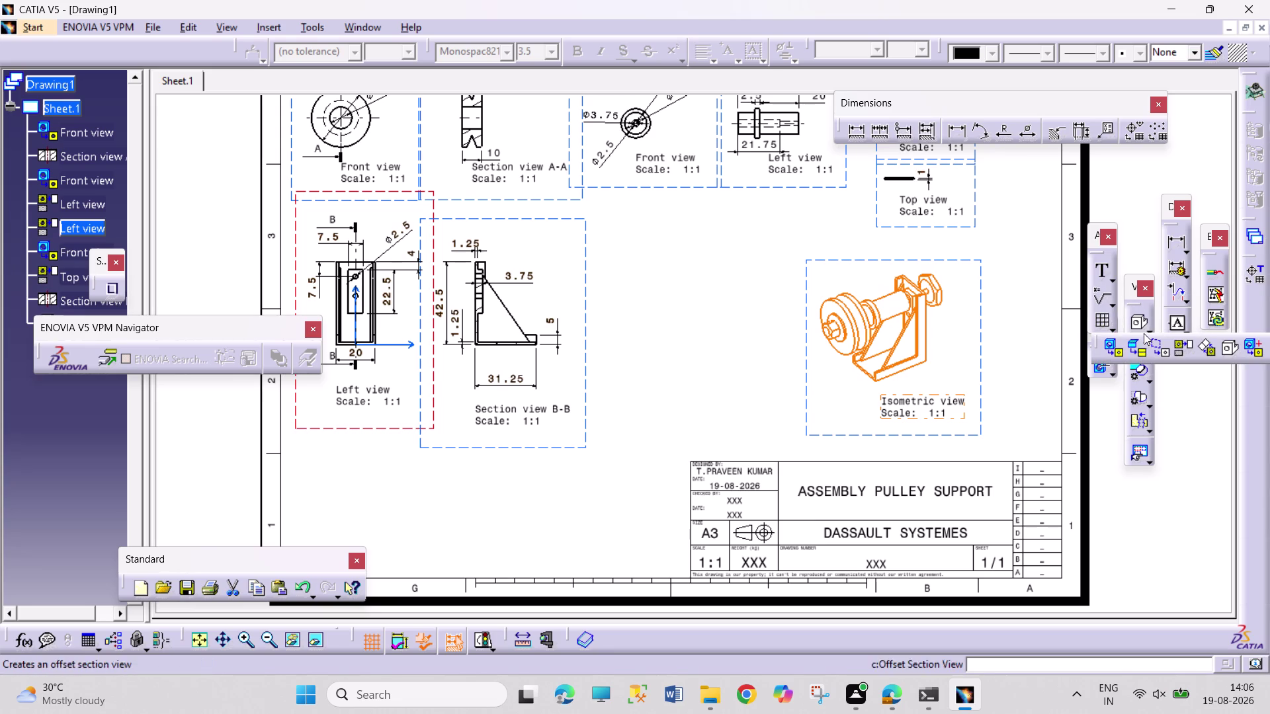
click(1117, 348)
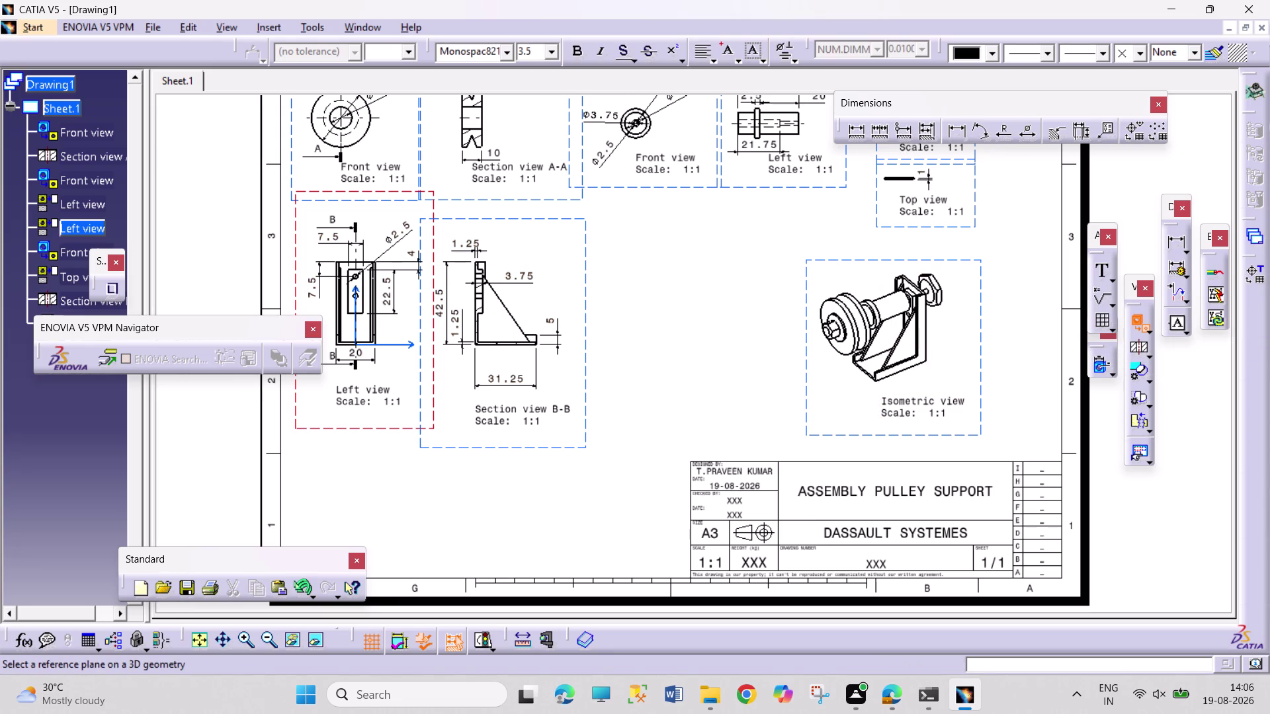
click(1150, 331)
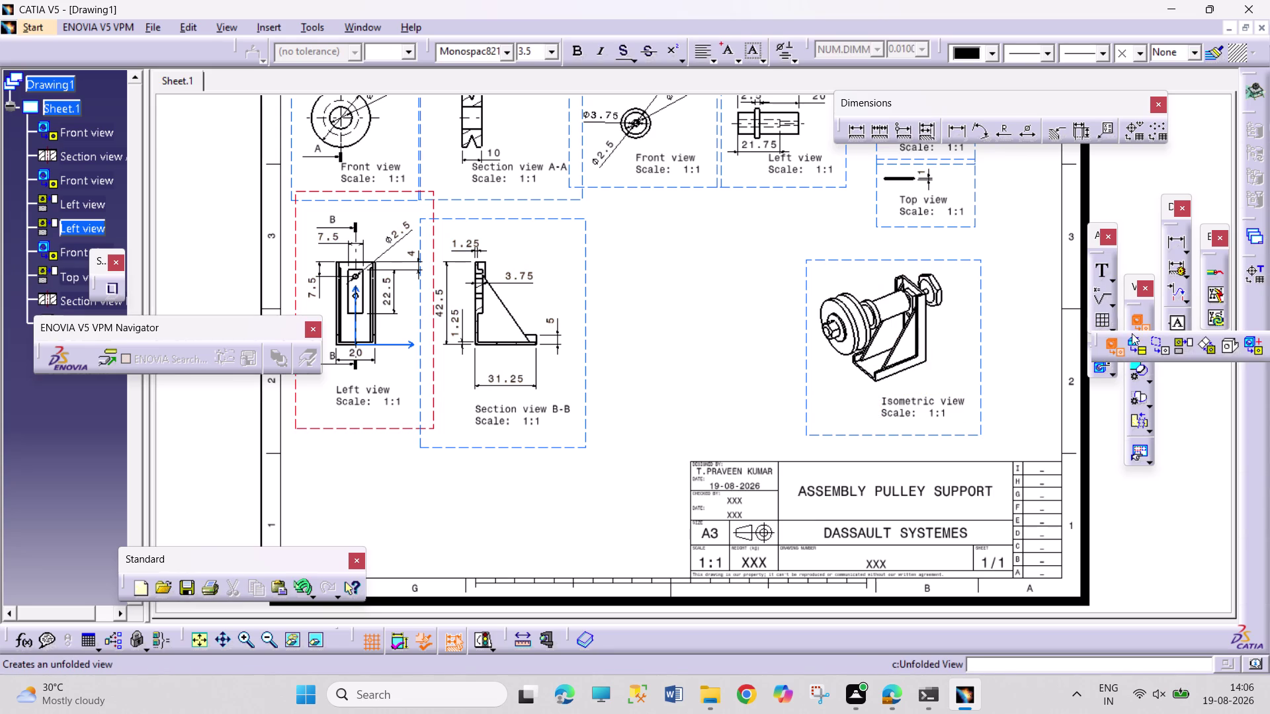
click(1115, 350)
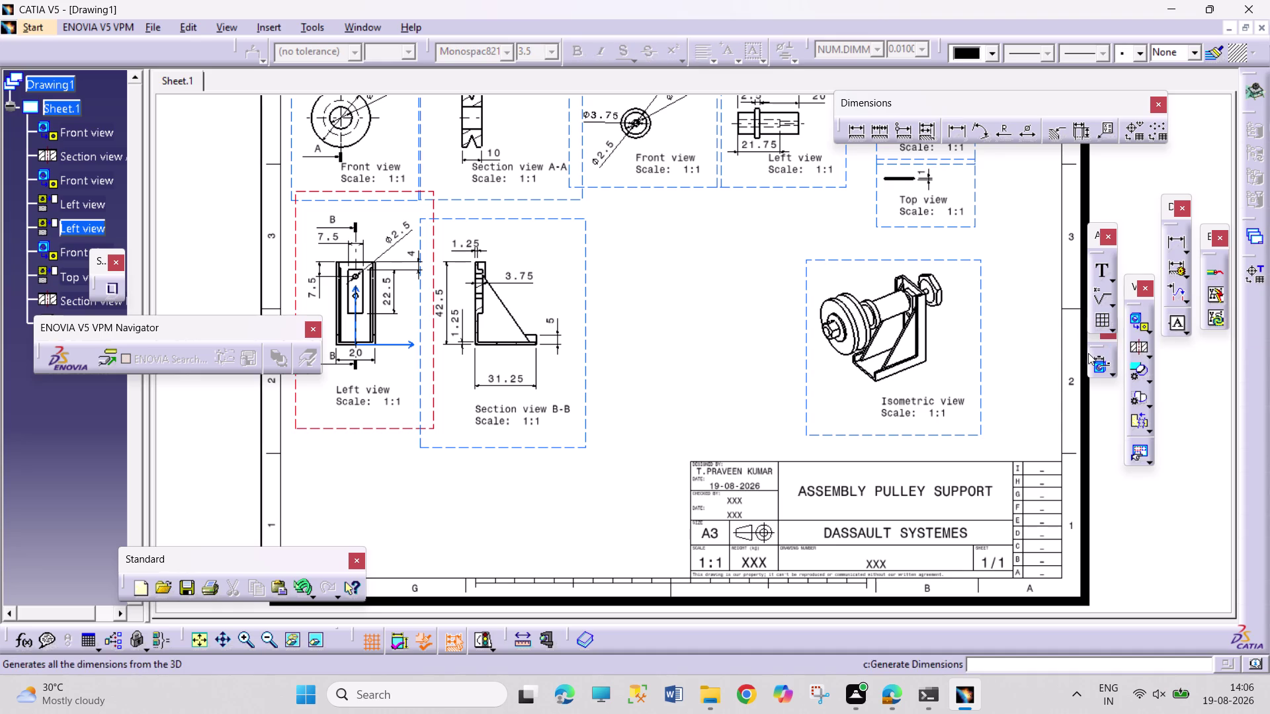
click(1134, 319)
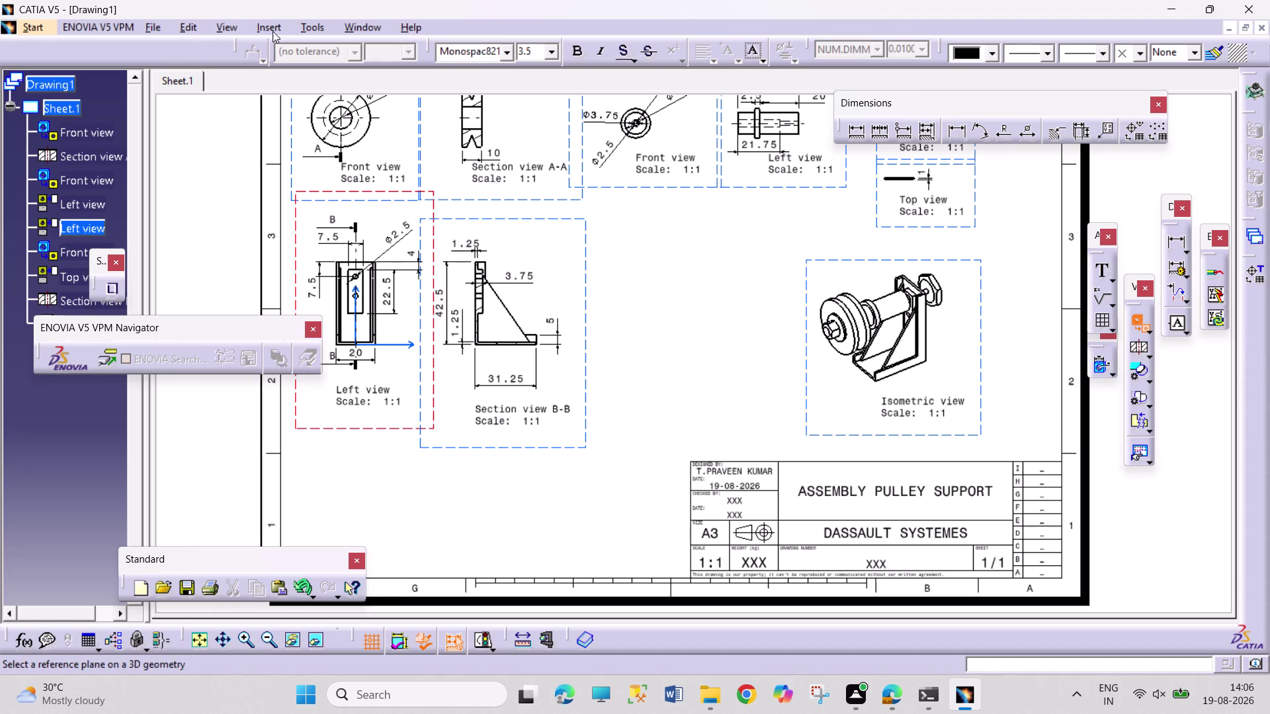
click(372, 26)
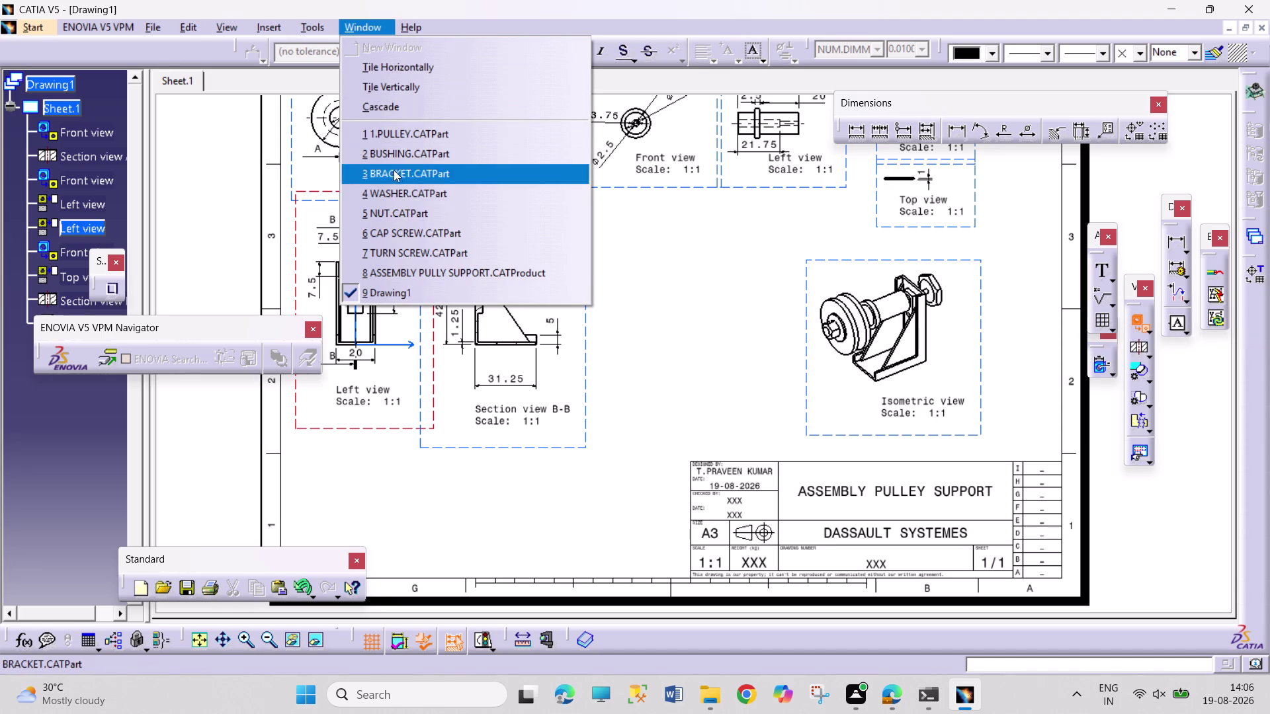
Switch to NUT.CATPart and place its front view near the sheet's right edge.
click(437, 212)
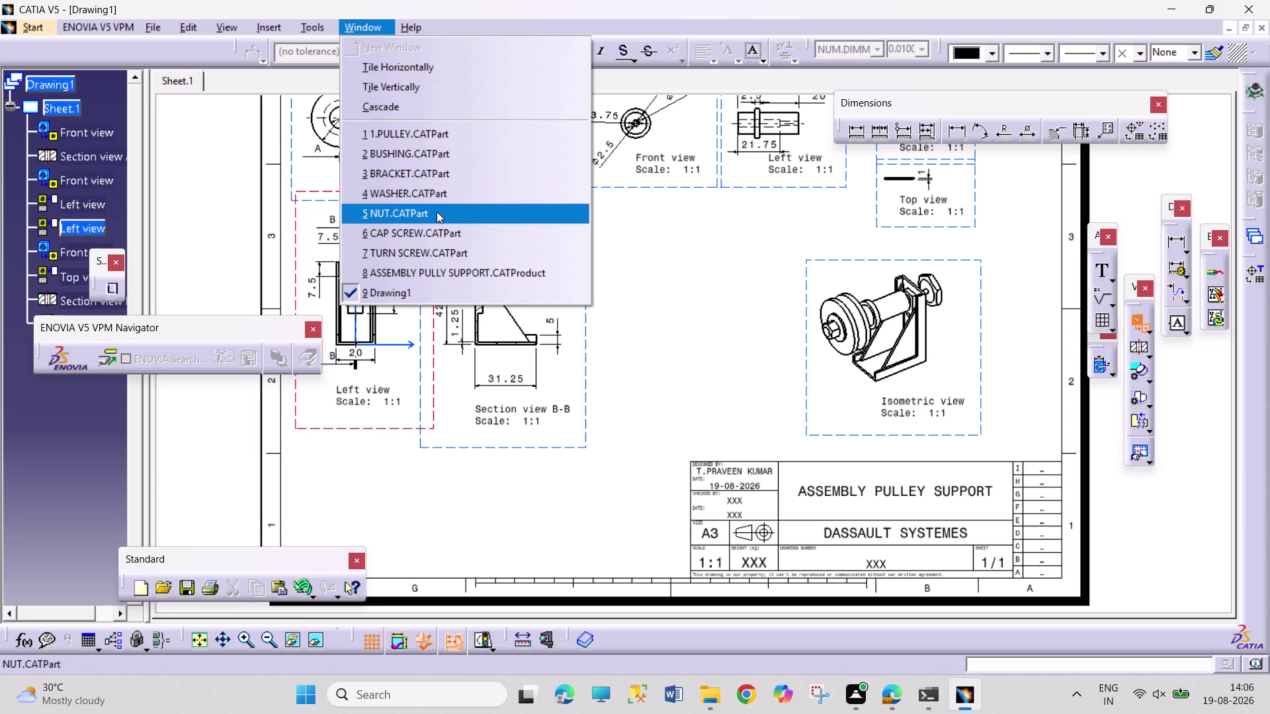
click(713, 346)
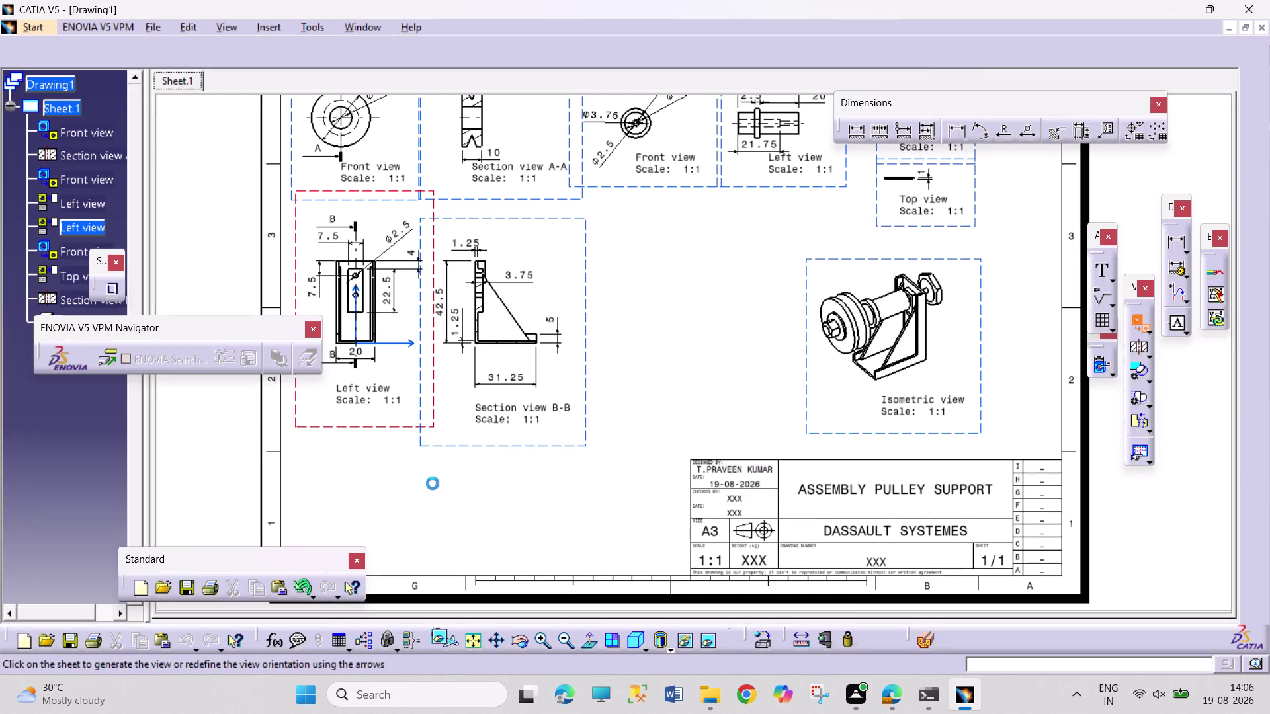
double_click(465, 481)
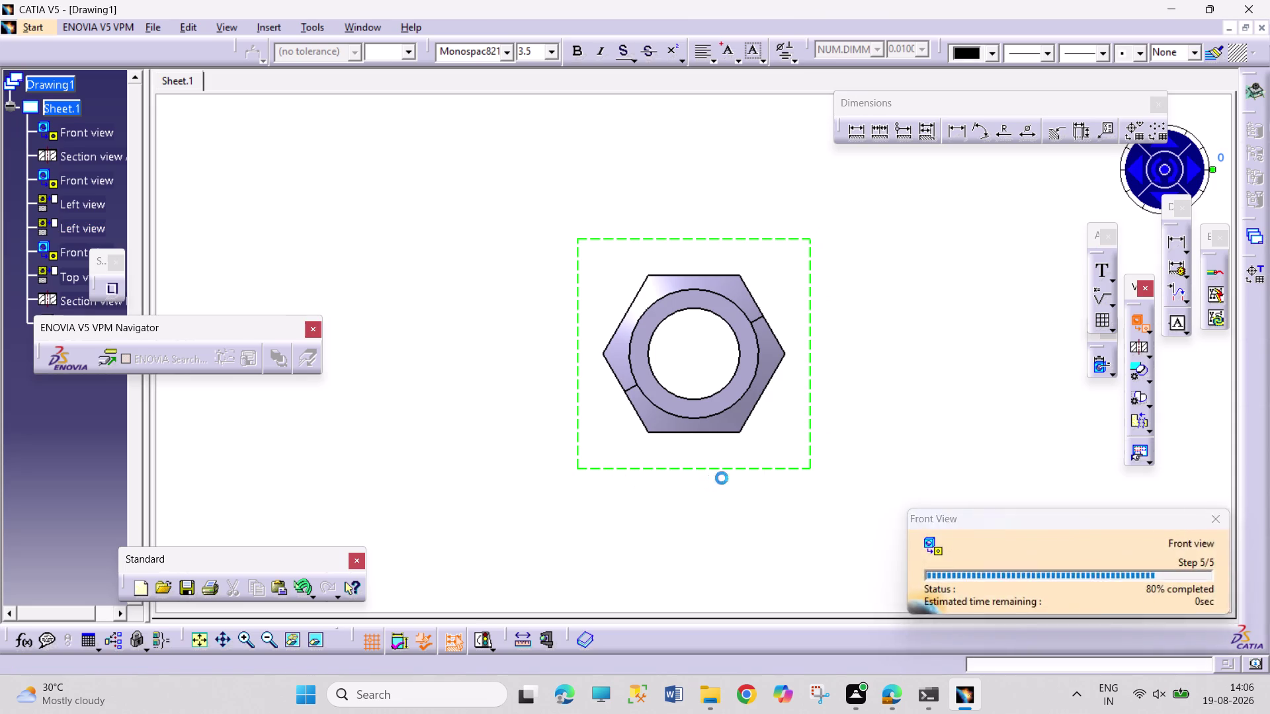
middle_drag(910, 403, 607, 611)
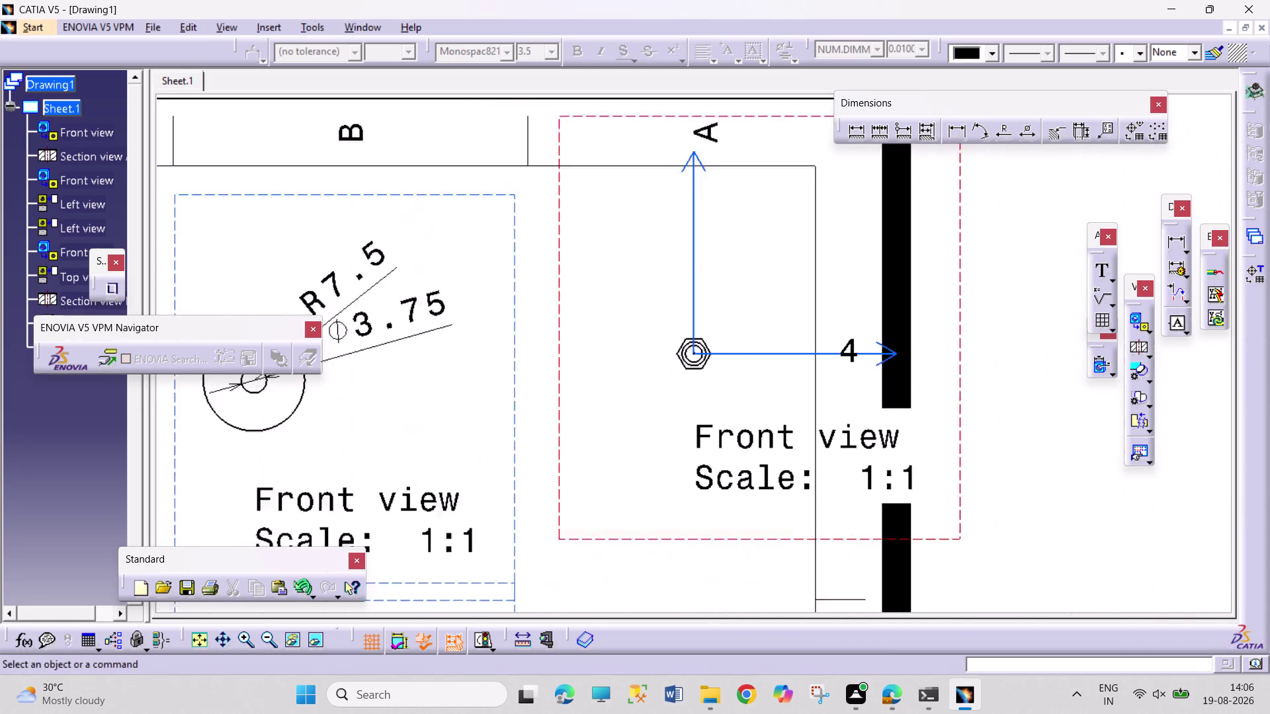
middle_drag(608, 611, 531, 639)
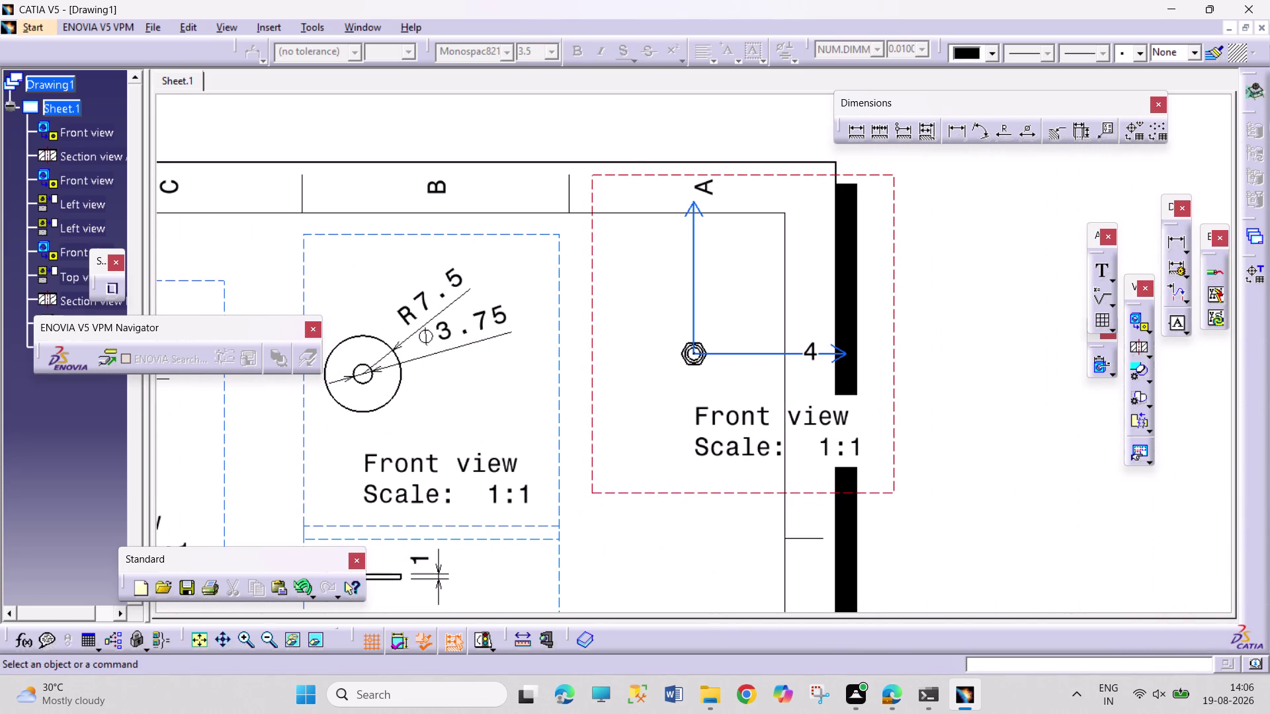
Change the nut view's scale to 2 in its Properties dialog.
right_click(699, 496)
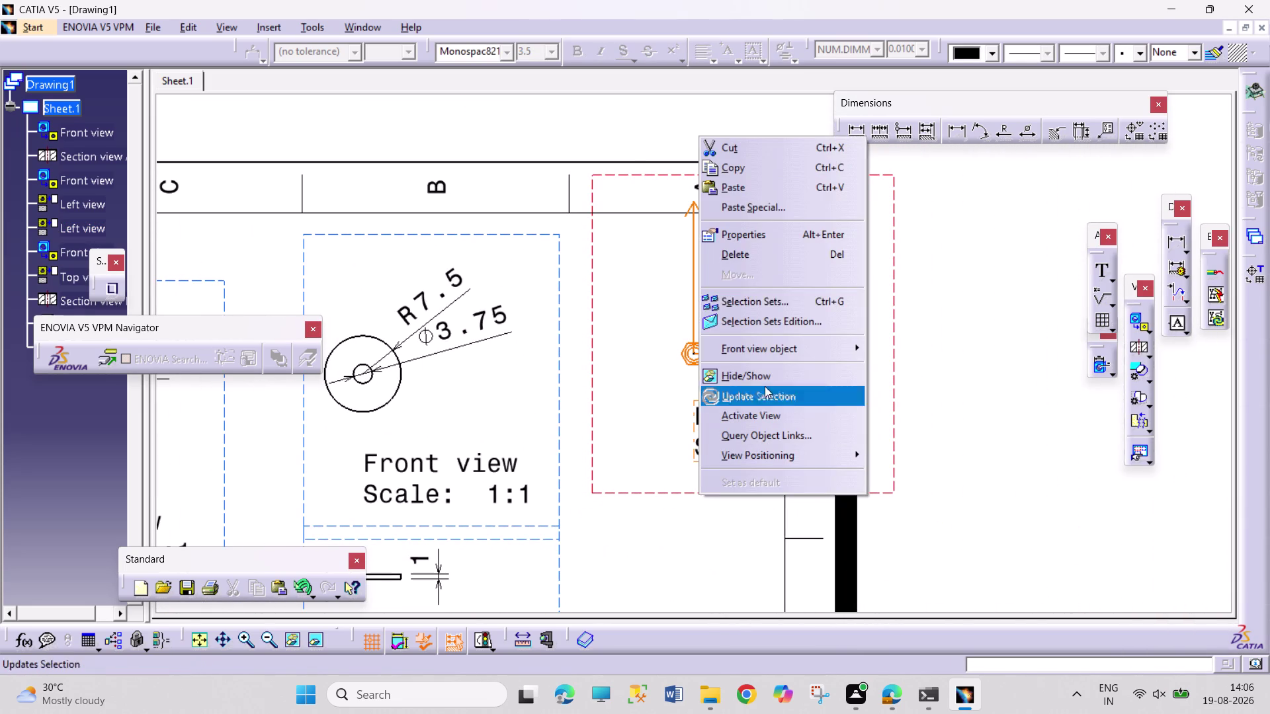
click(786, 237)
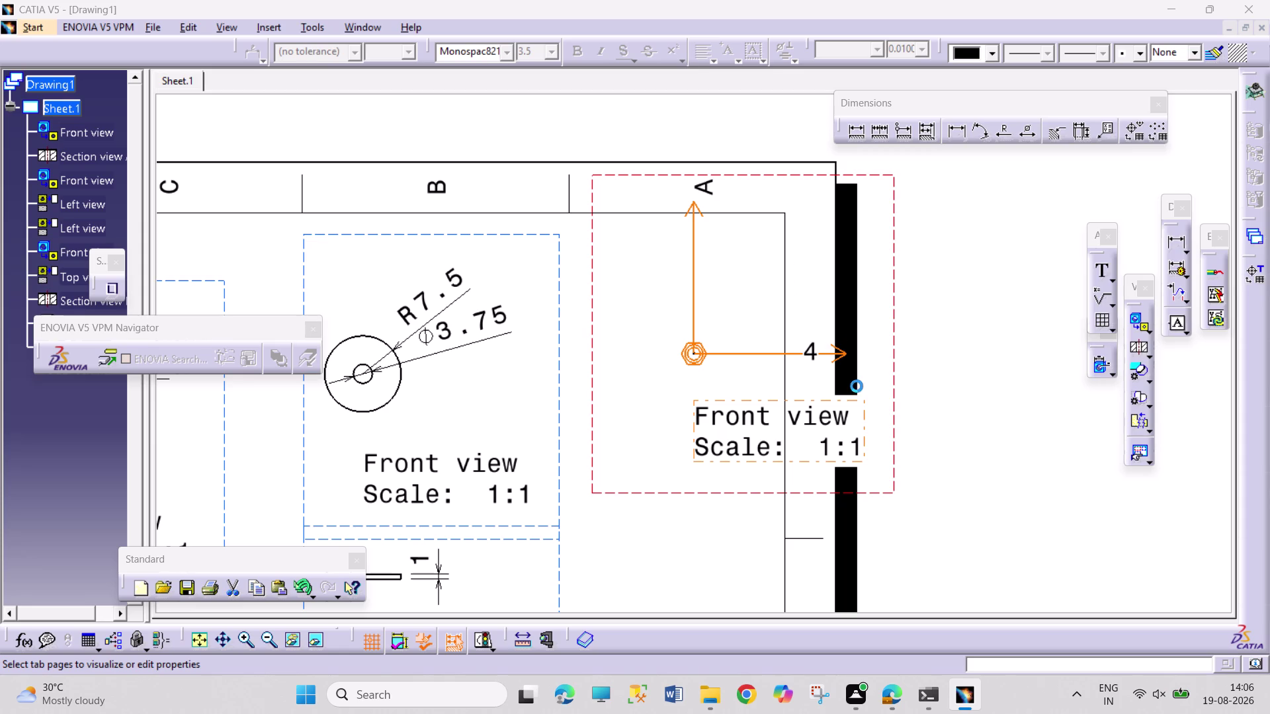
drag(995, 294, 986, 295)
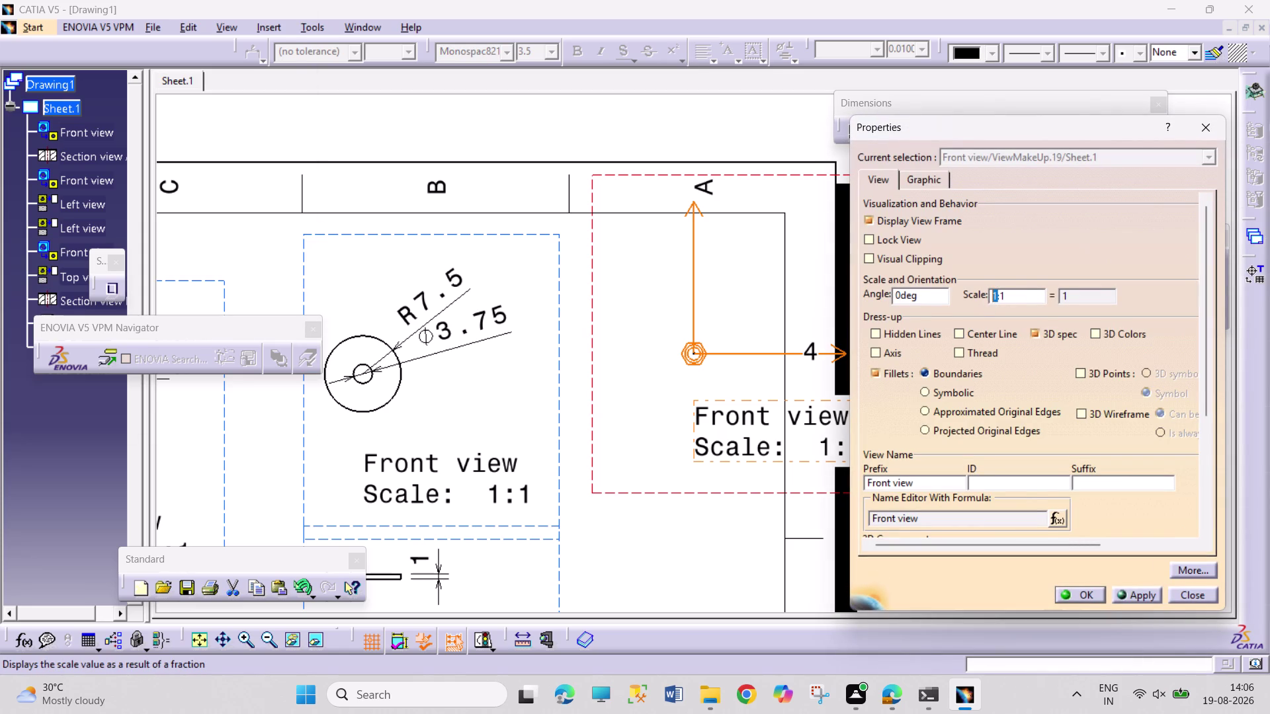
drag(986, 294, 984, 294)
key(2)
key(Return)
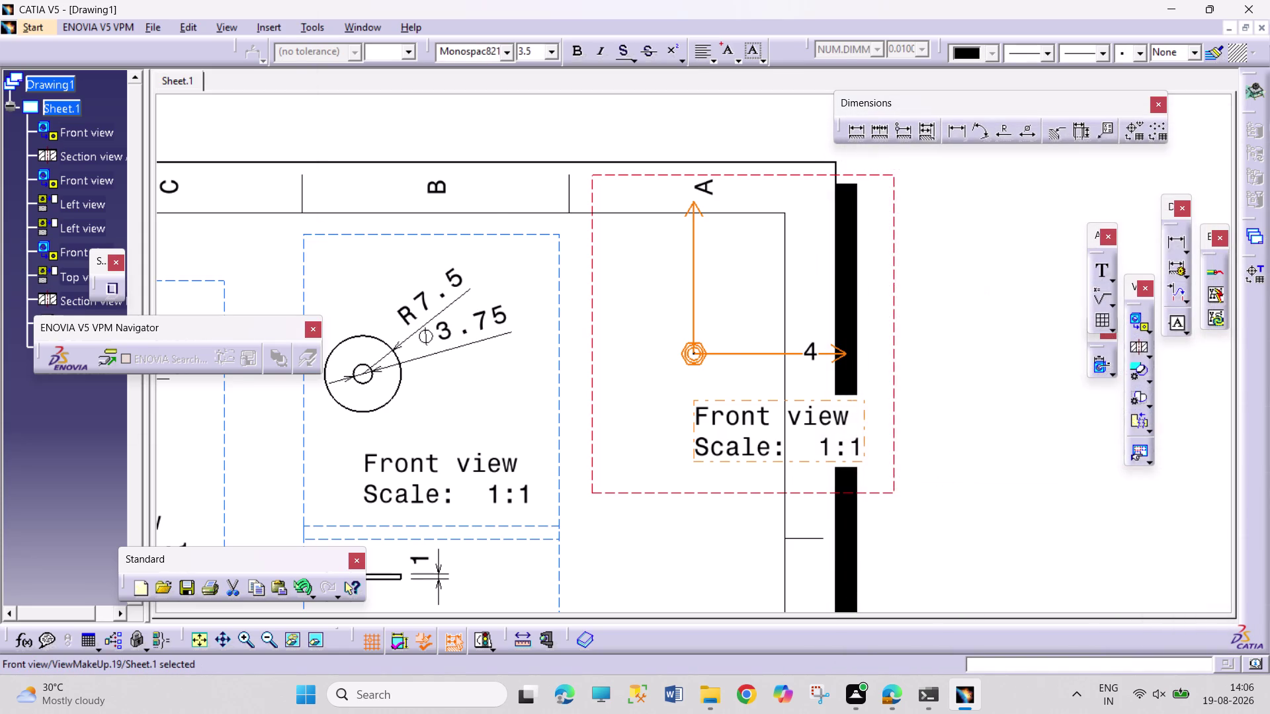
Move the enlarged nut front view left and adjust its label.
drag(1043, 461, 967, 472)
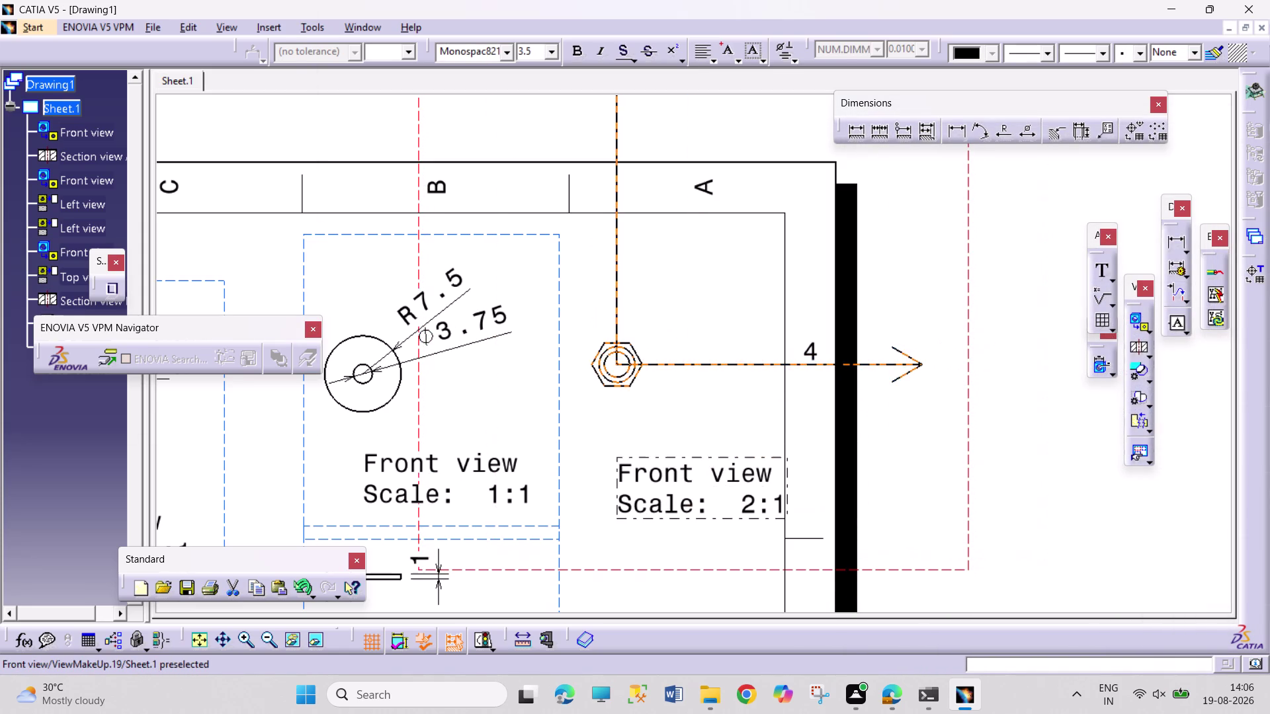
click(1097, 518)
drag(706, 475, 678, 438)
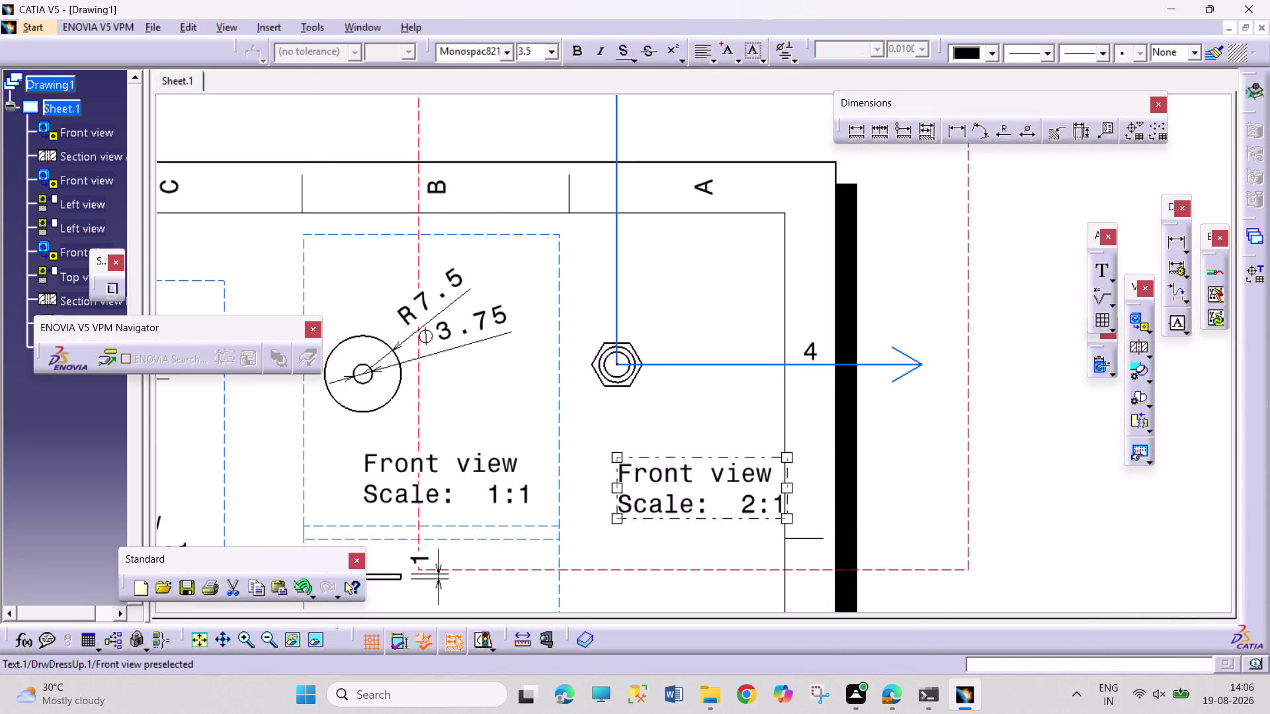
drag(678, 438, 661, 439)
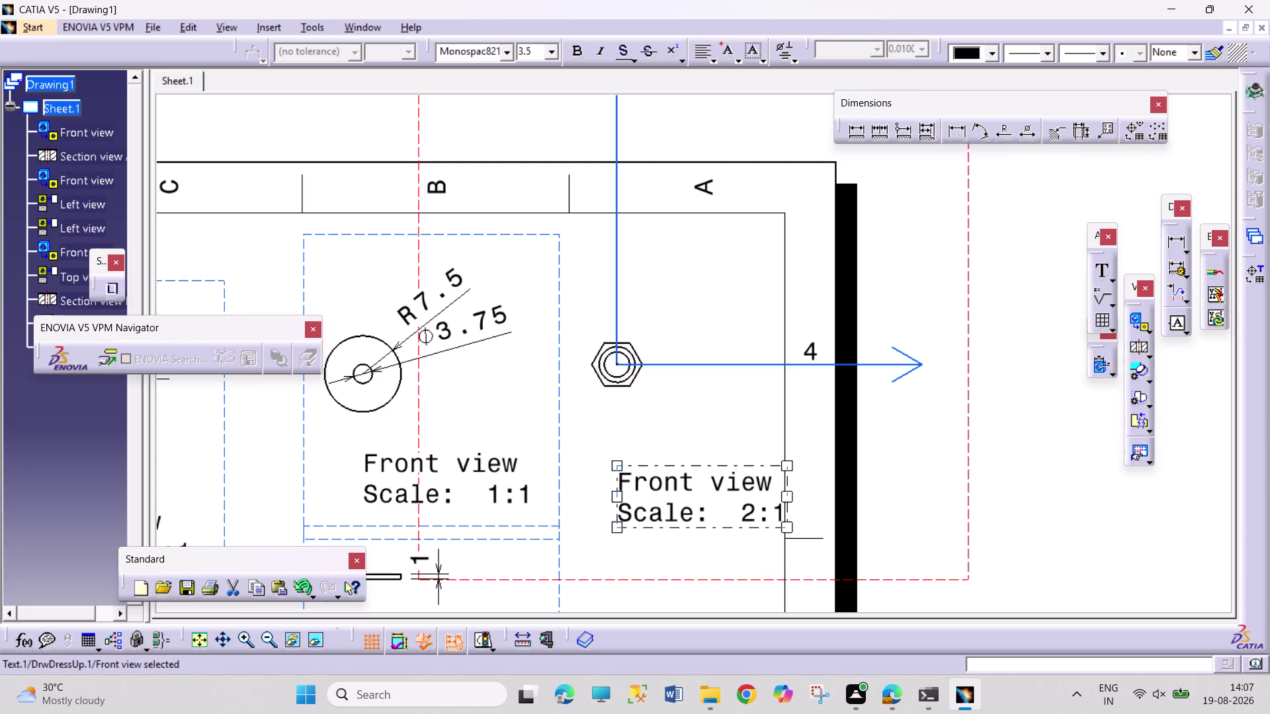
click(1028, 502)
Position the nut front view to the right of the washer views.
middle_drag(1028, 503, 1018, 558)
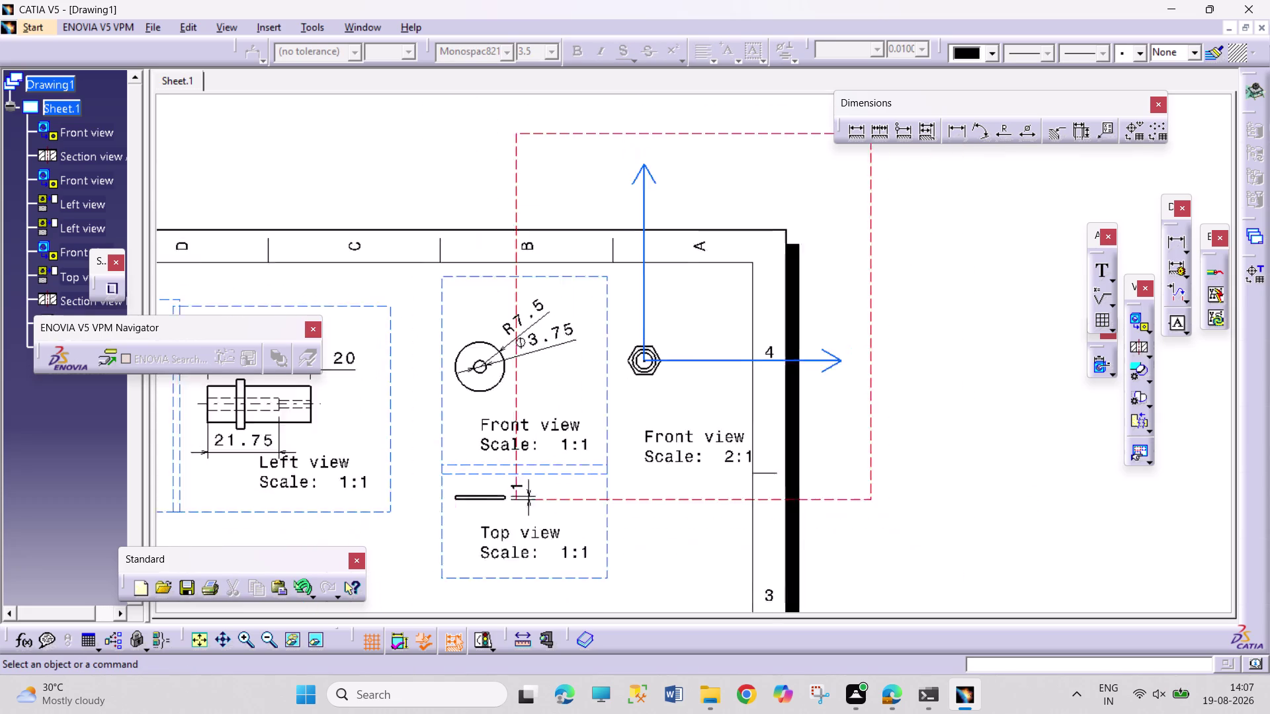
middle_drag(1018, 559, 1012, 573)
middle_drag(1012, 570, 1147, 504)
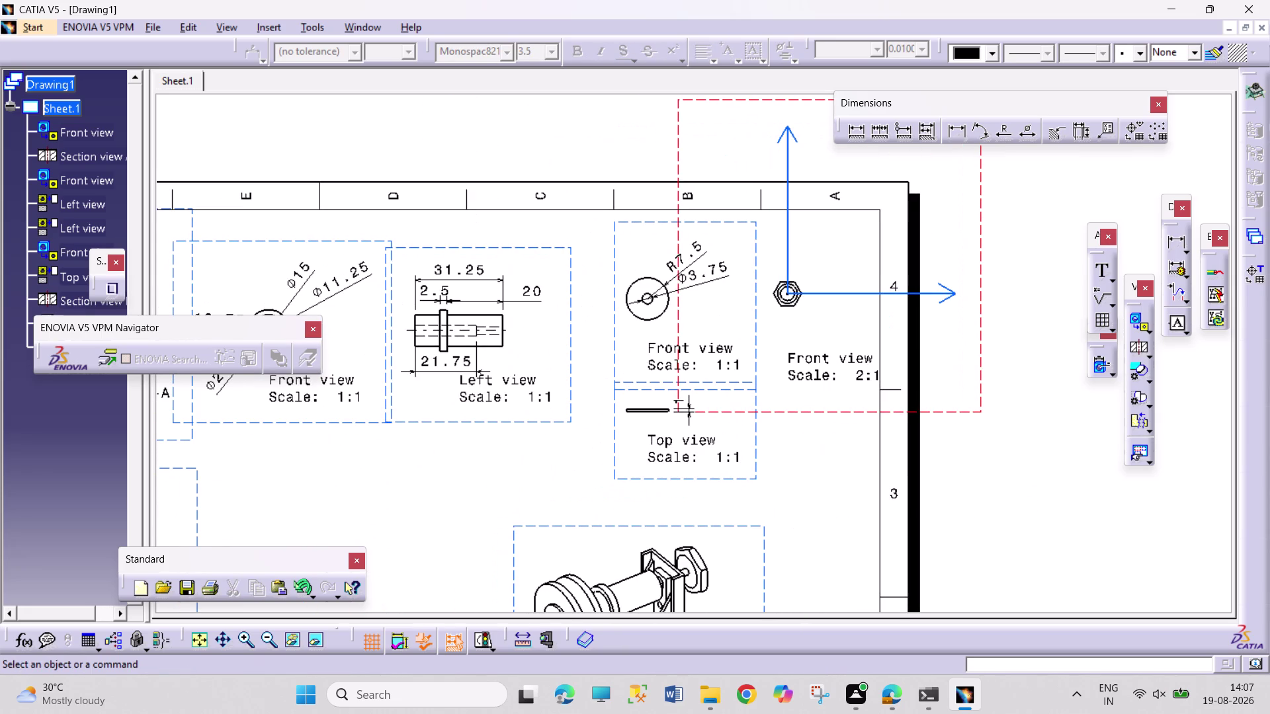
drag(758, 458, 752, 459)
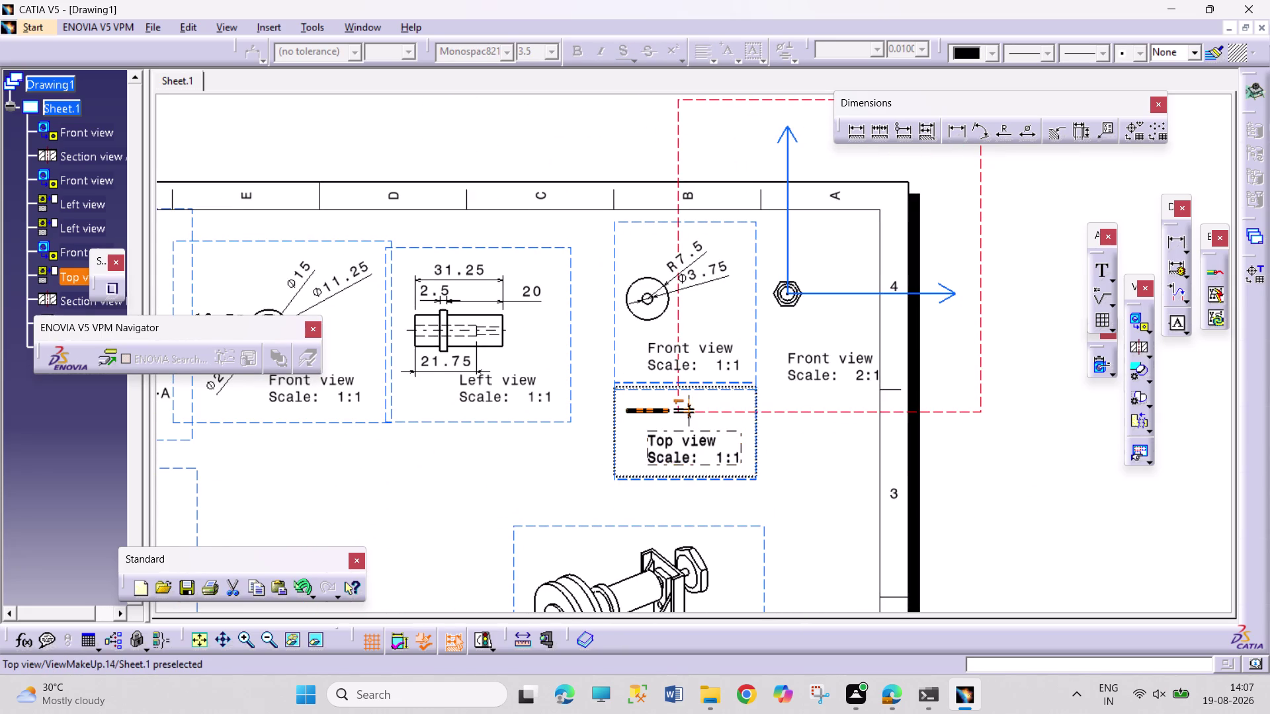
drag(752, 459, 751, 454)
drag(756, 347, 733, 352)
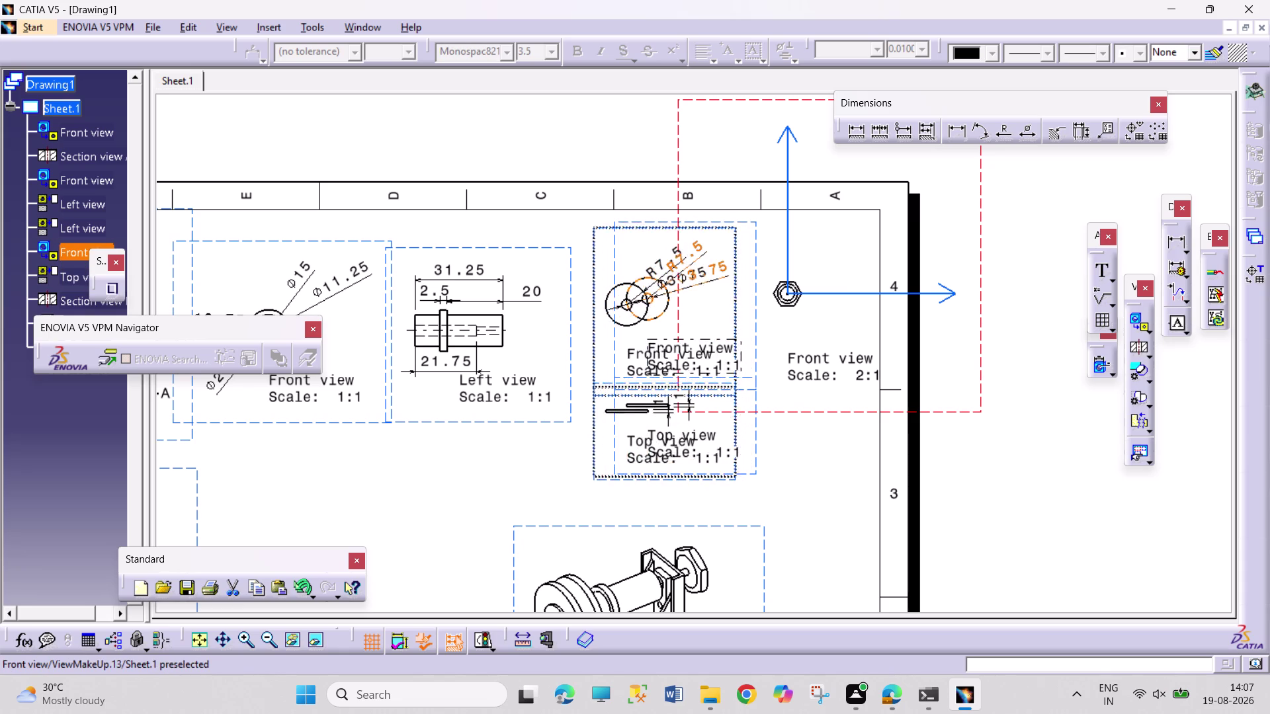
drag(733, 353, 718, 354)
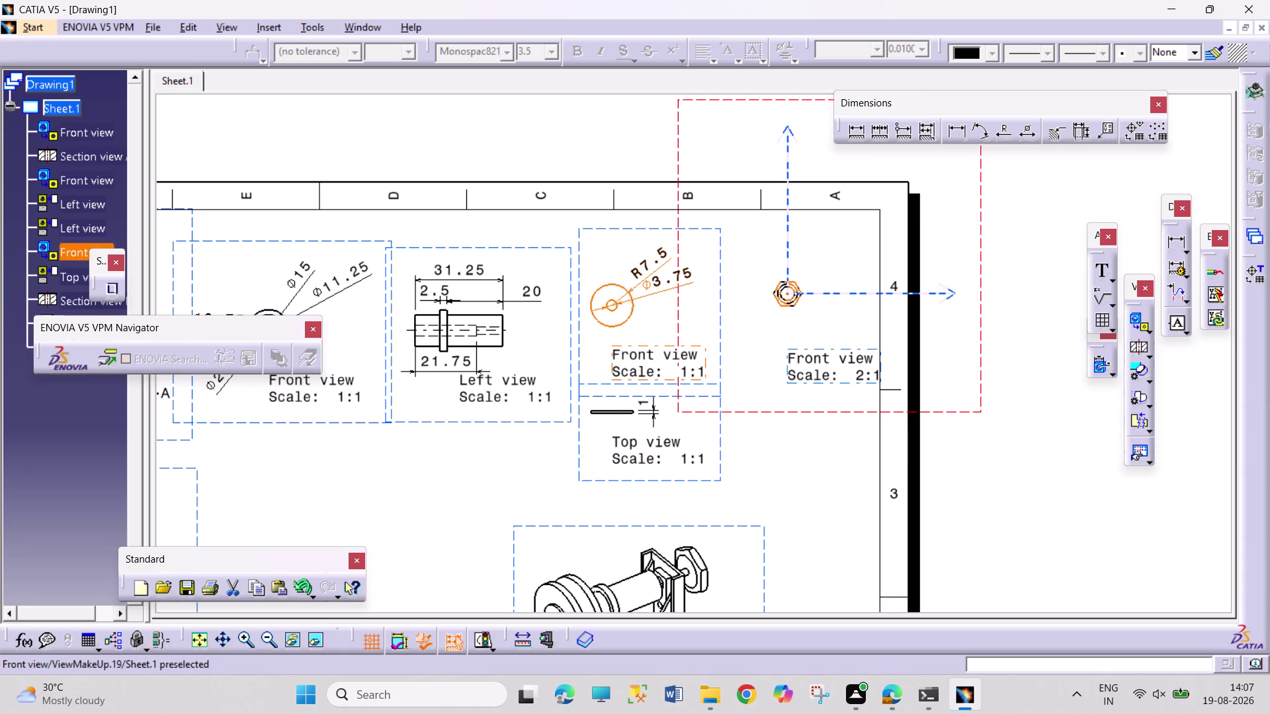
drag(985, 404, 967, 408)
click(1051, 473)
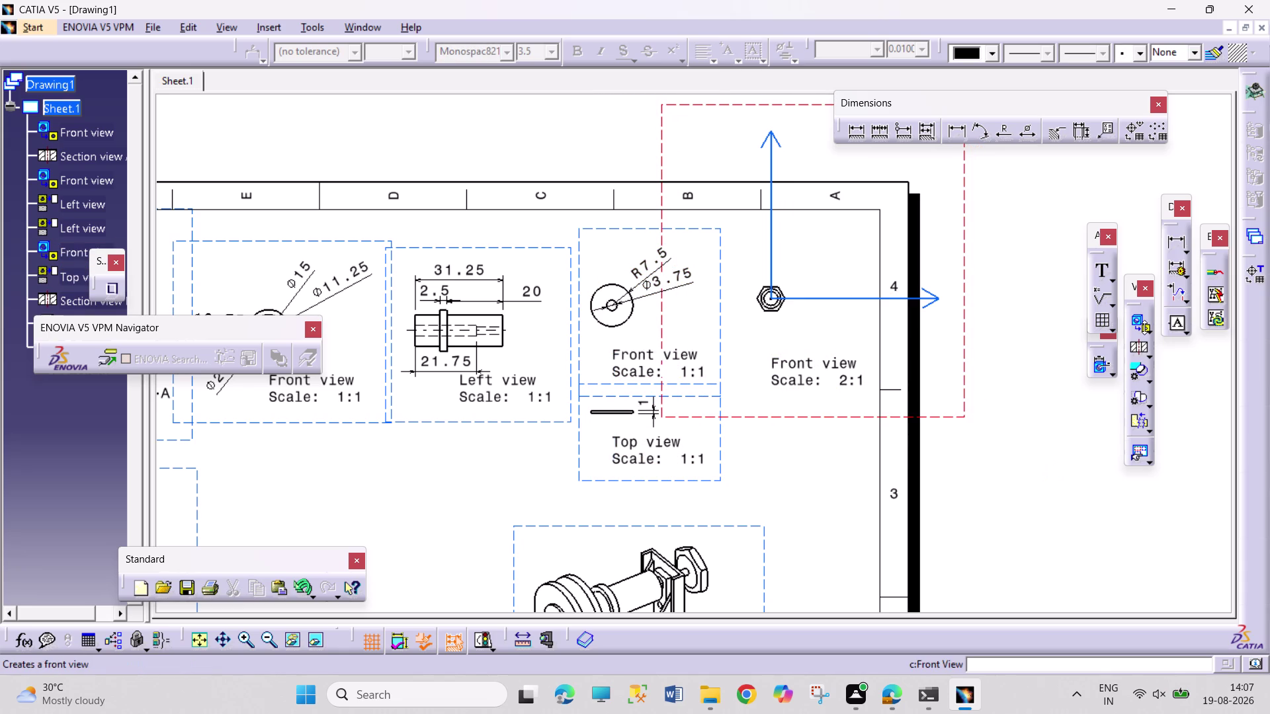
Add a projected top view of the nut below its front view.
click(1151, 336)
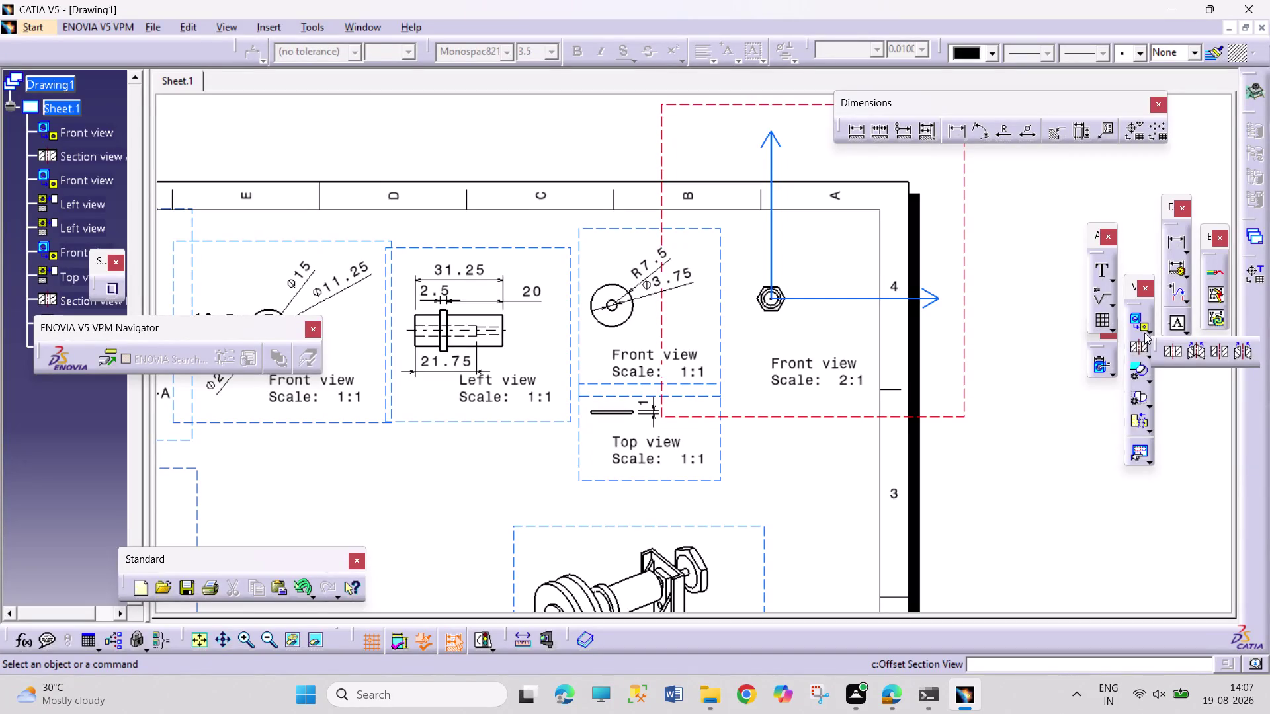
click(1149, 333)
click(1151, 333)
click(1174, 344)
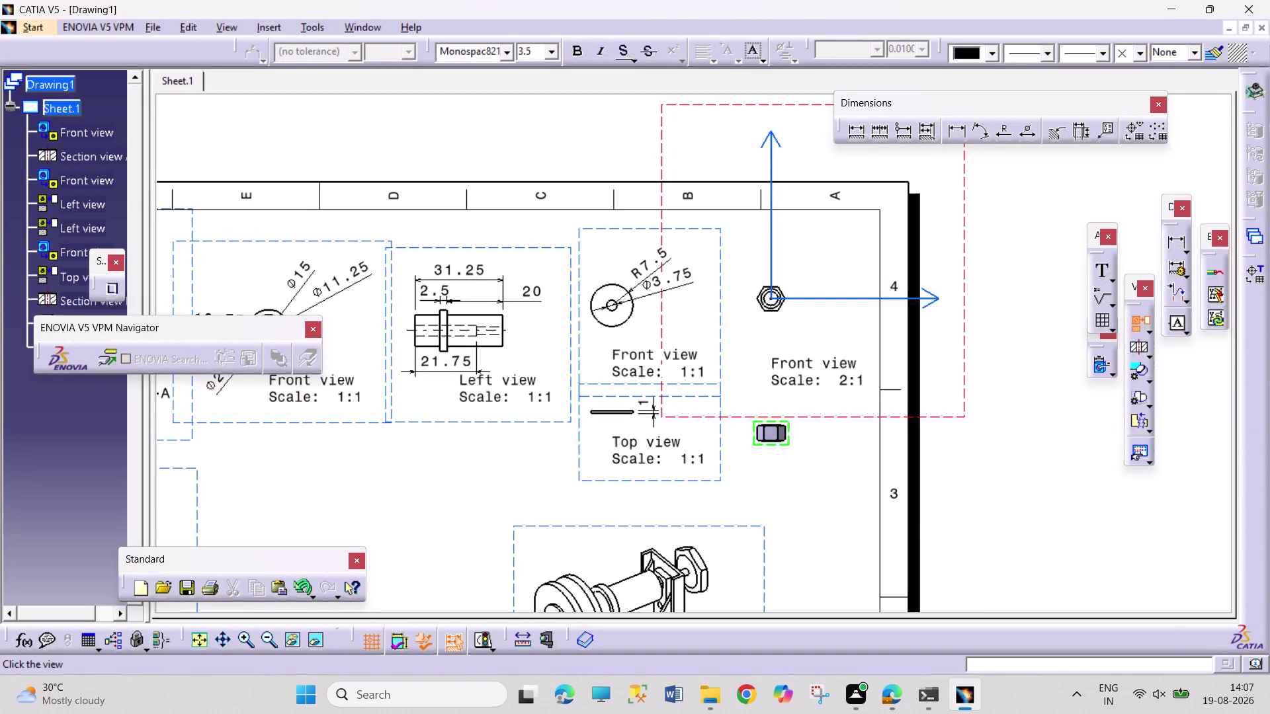
click(783, 435)
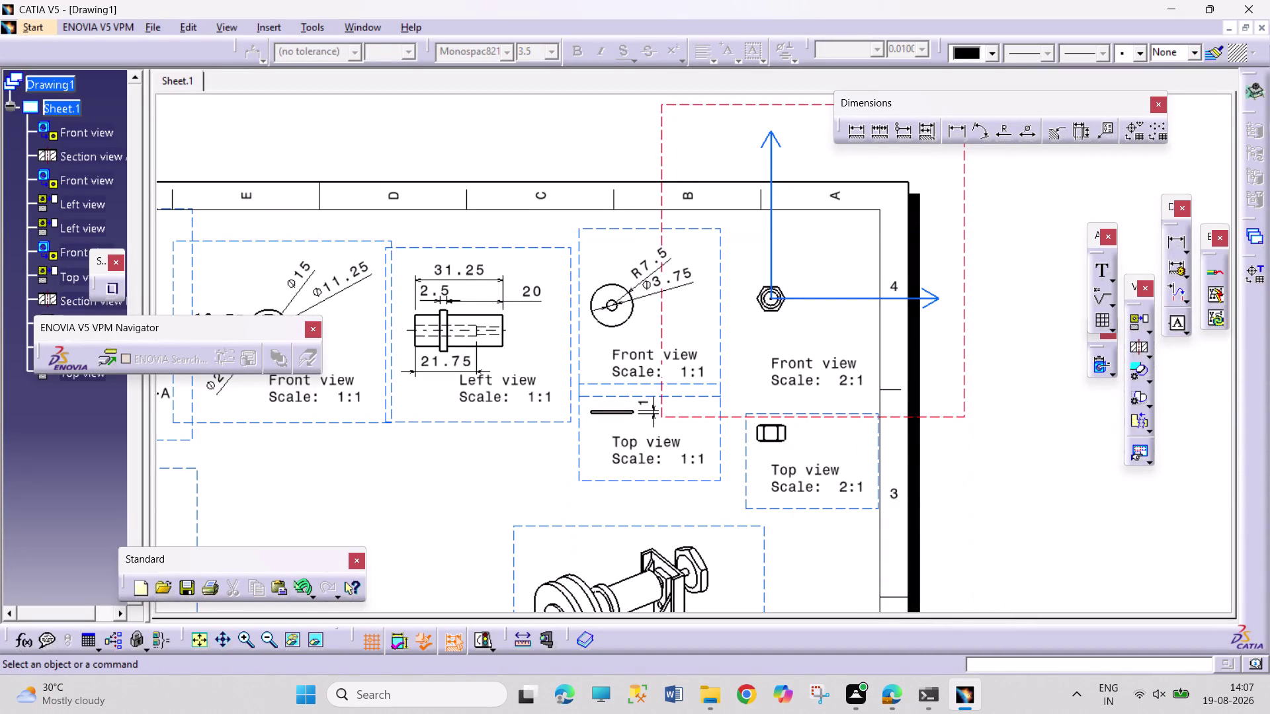
Put the nut front view's caption back below the nut.
middle_drag(957, 464, 951, 442)
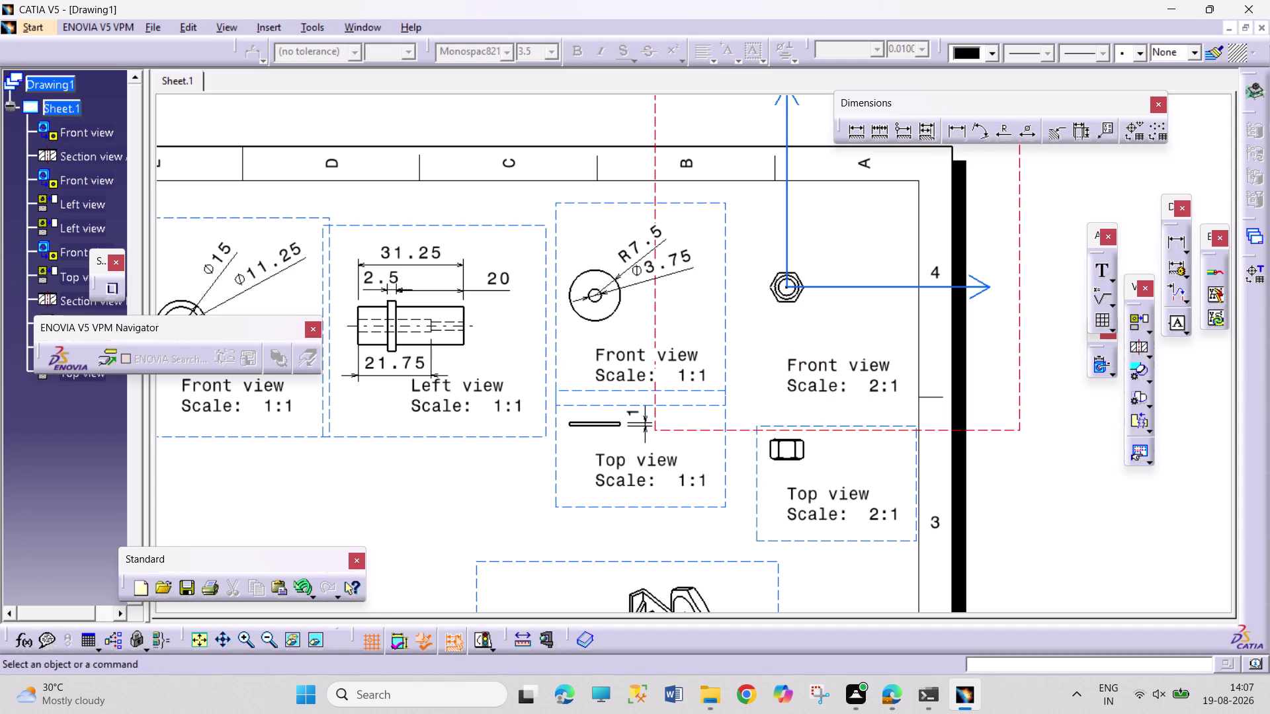
drag(837, 424, 837, 405)
drag(831, 381, 812, 336)
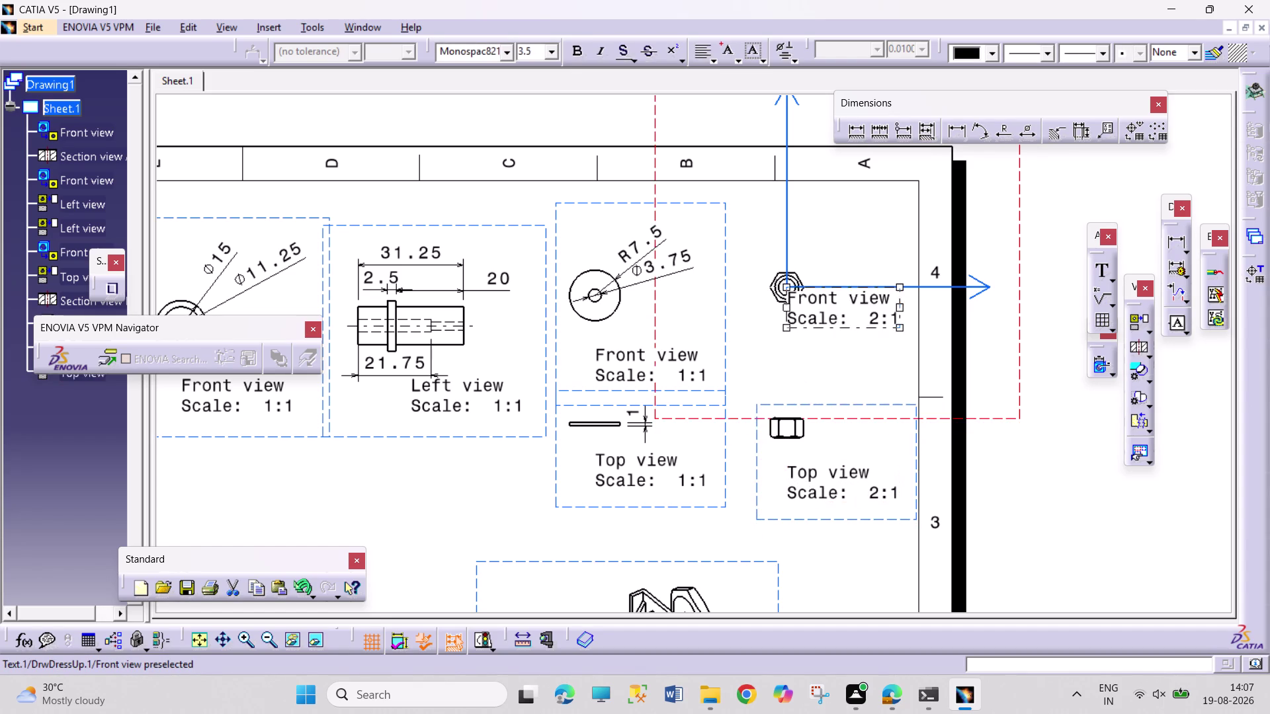
drag(813, 335, 816, 356)
click(992, 385)
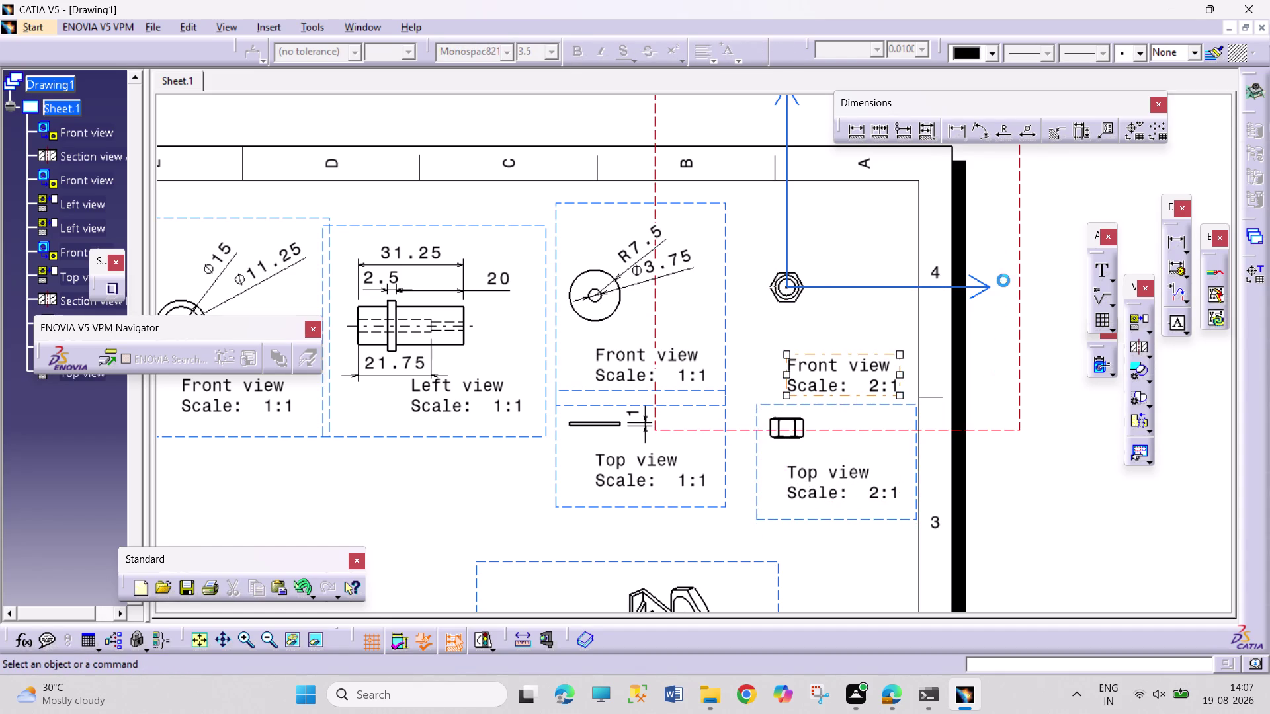
click(853, 133)
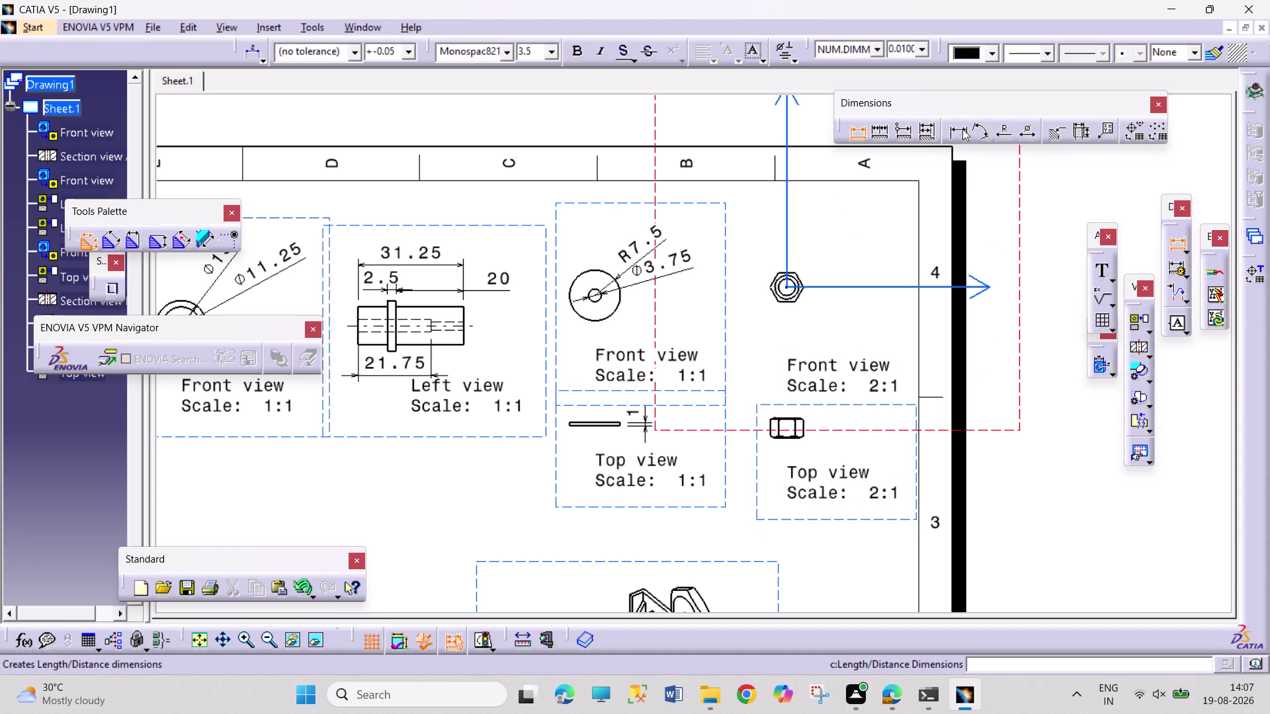
Dimension the nut front view with 4.3 across flats and a Ø2.5 hole.
click(961, 129)
middle_drag(836, 299, 846, 234)
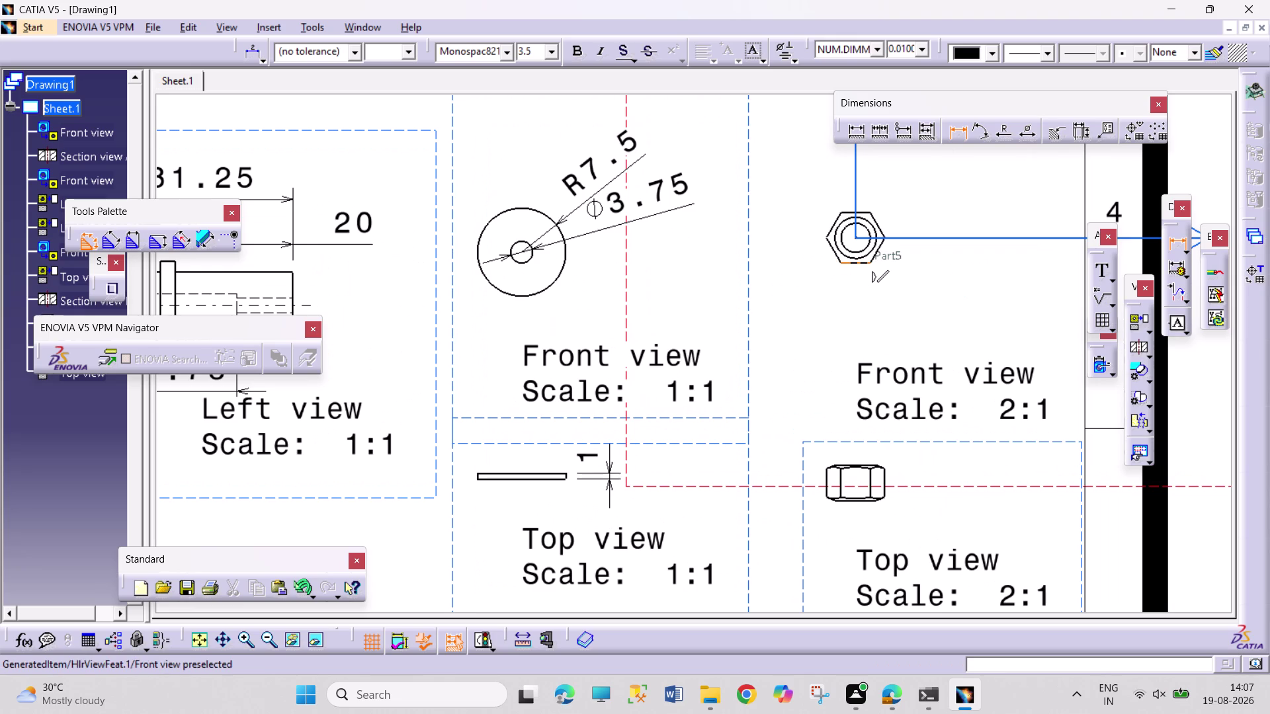
click(850, 262)
click(861, 213)
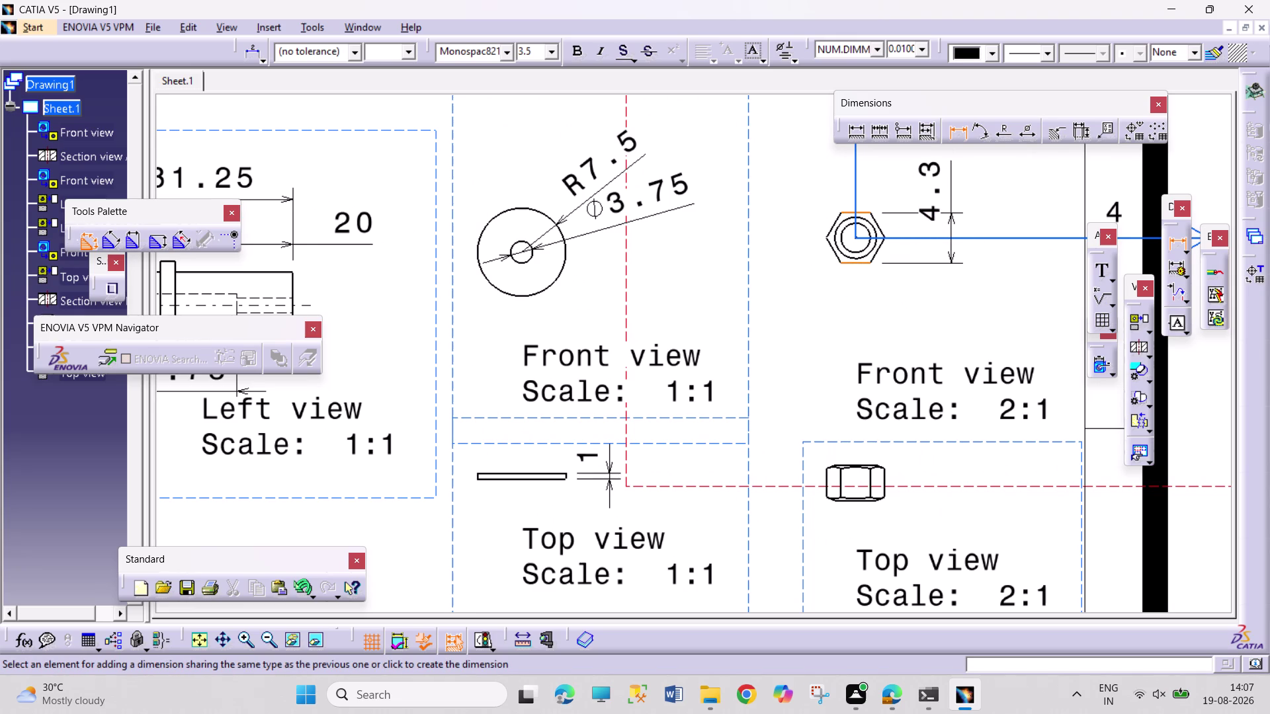
click(971, 191)
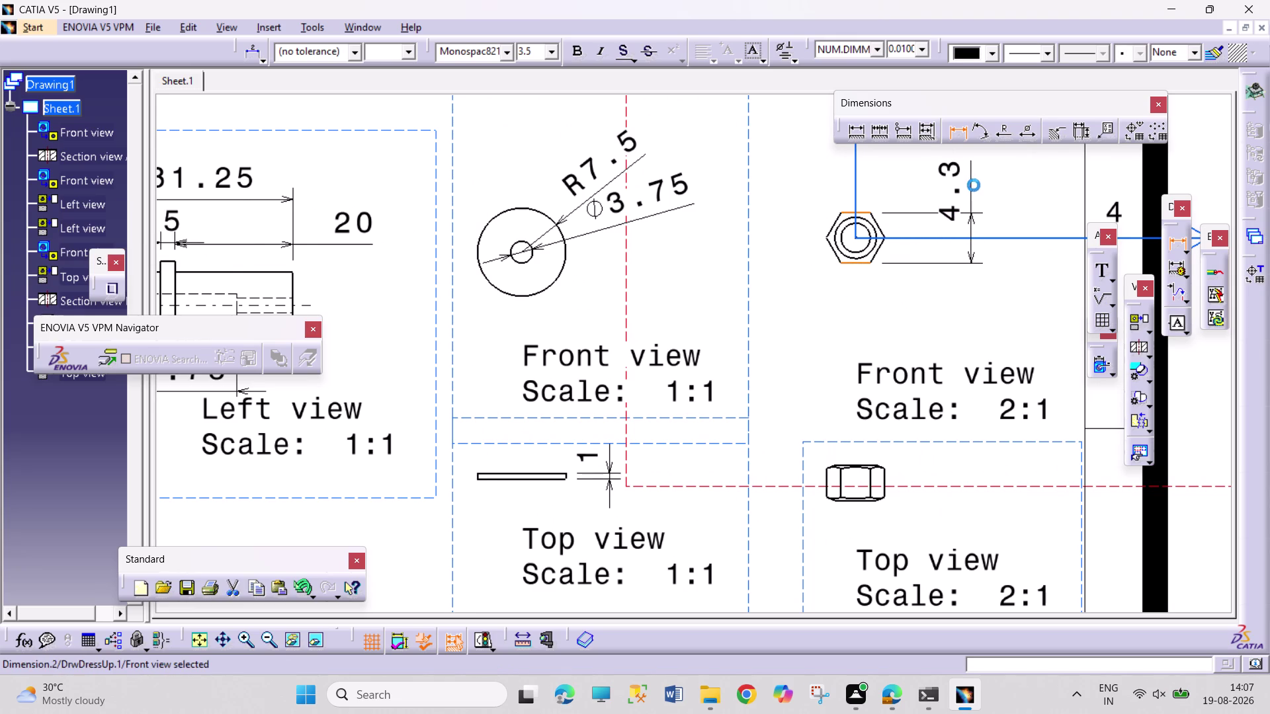
click(1022, 131)
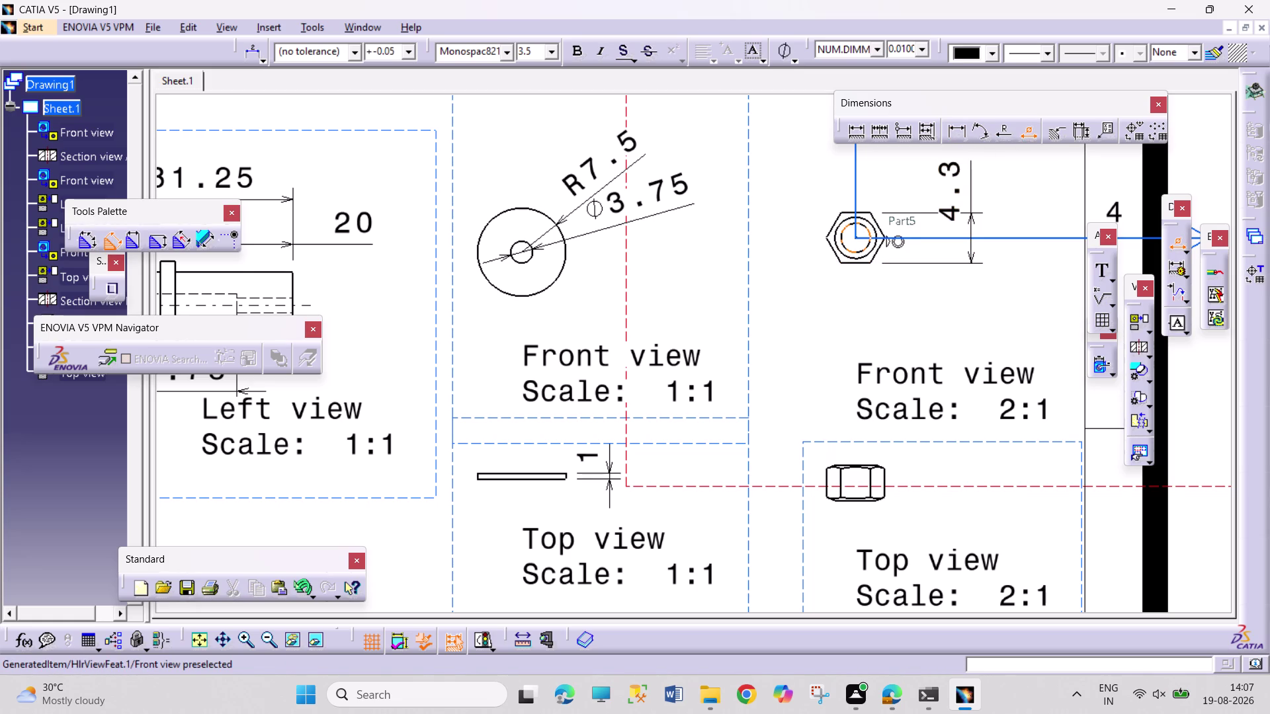
click(863, 227)
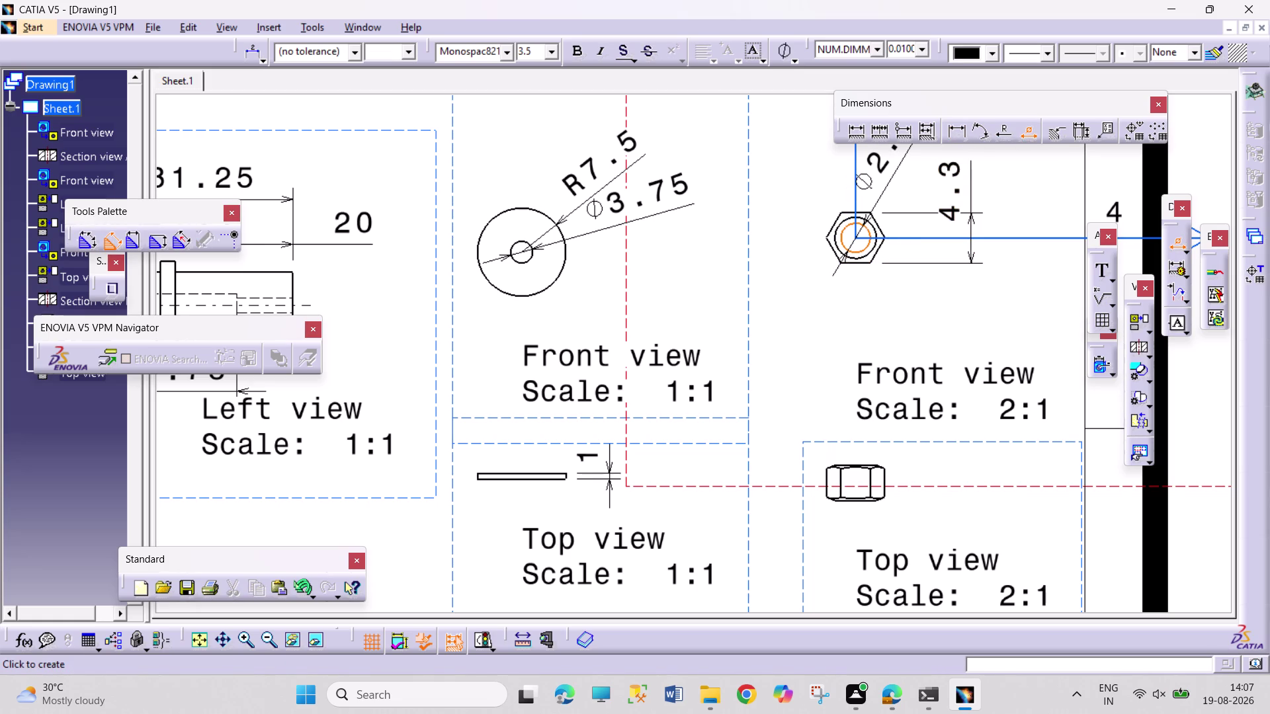
click(901, 165)
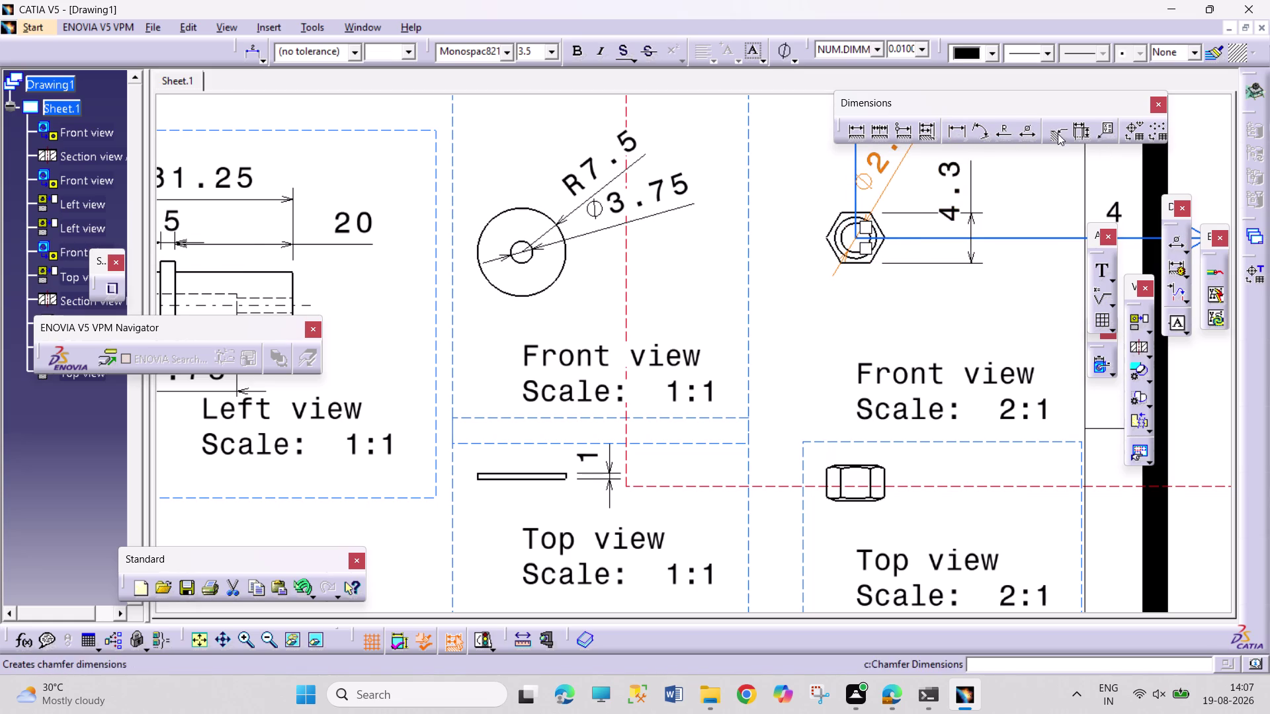
Add the 3 thickness dimension to the nut top view and zoom out to the sheet.
click(953, 131)
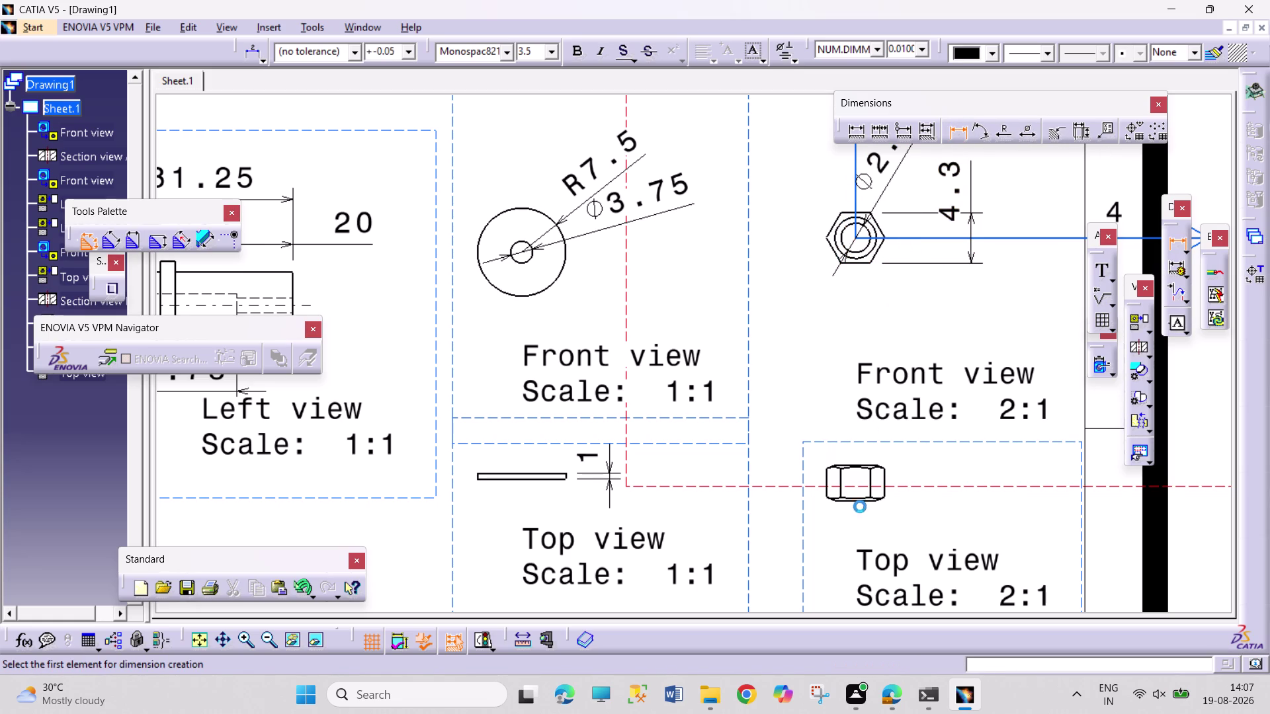
click(869, 500)
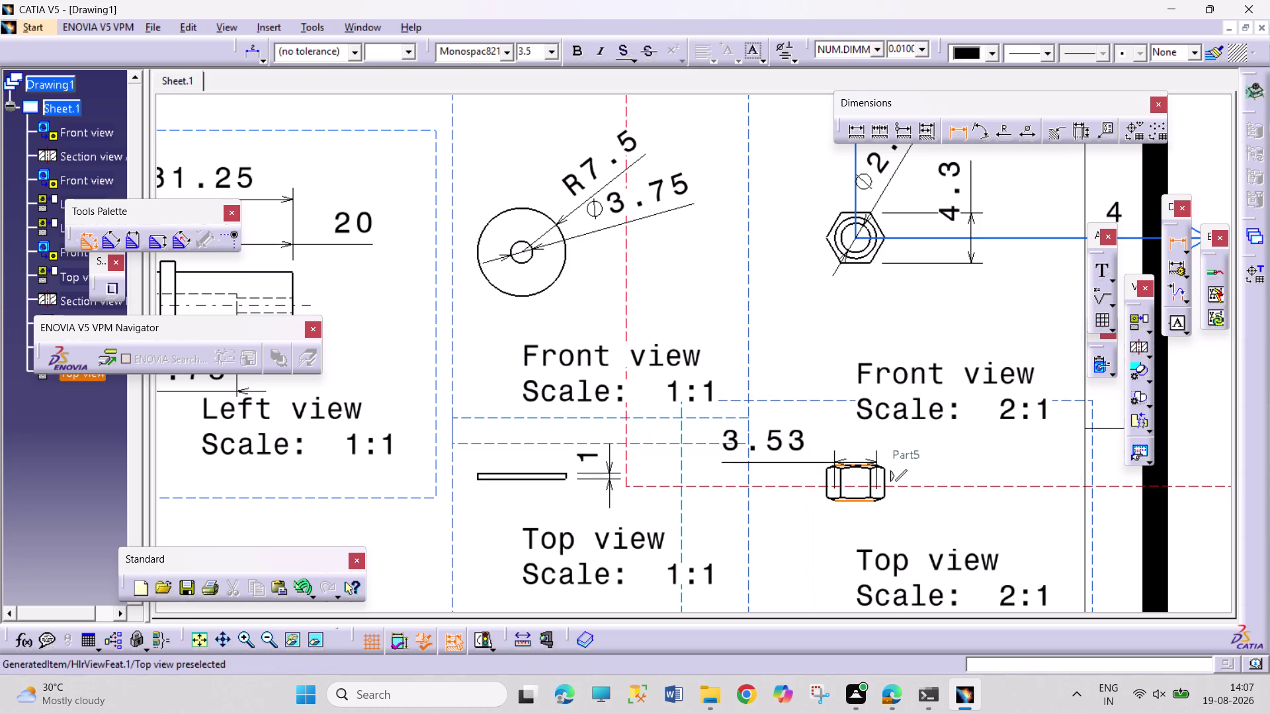
click(867, 463)
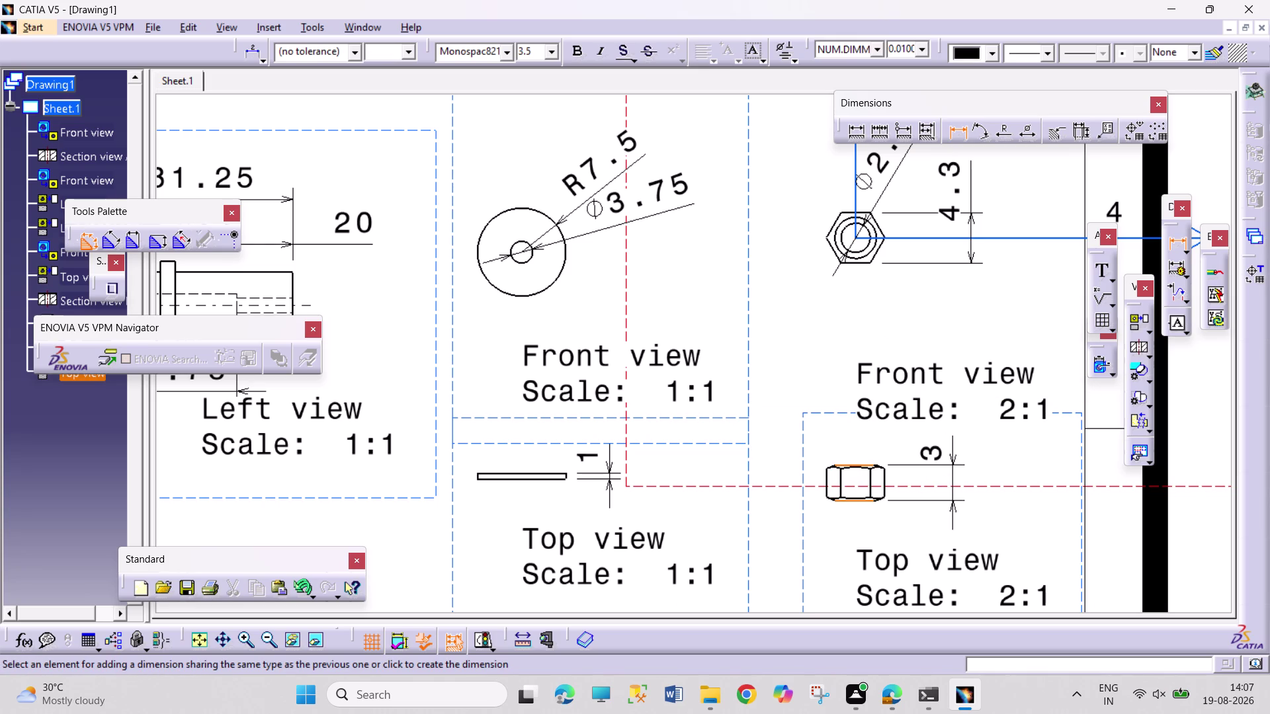
click(955, 451)
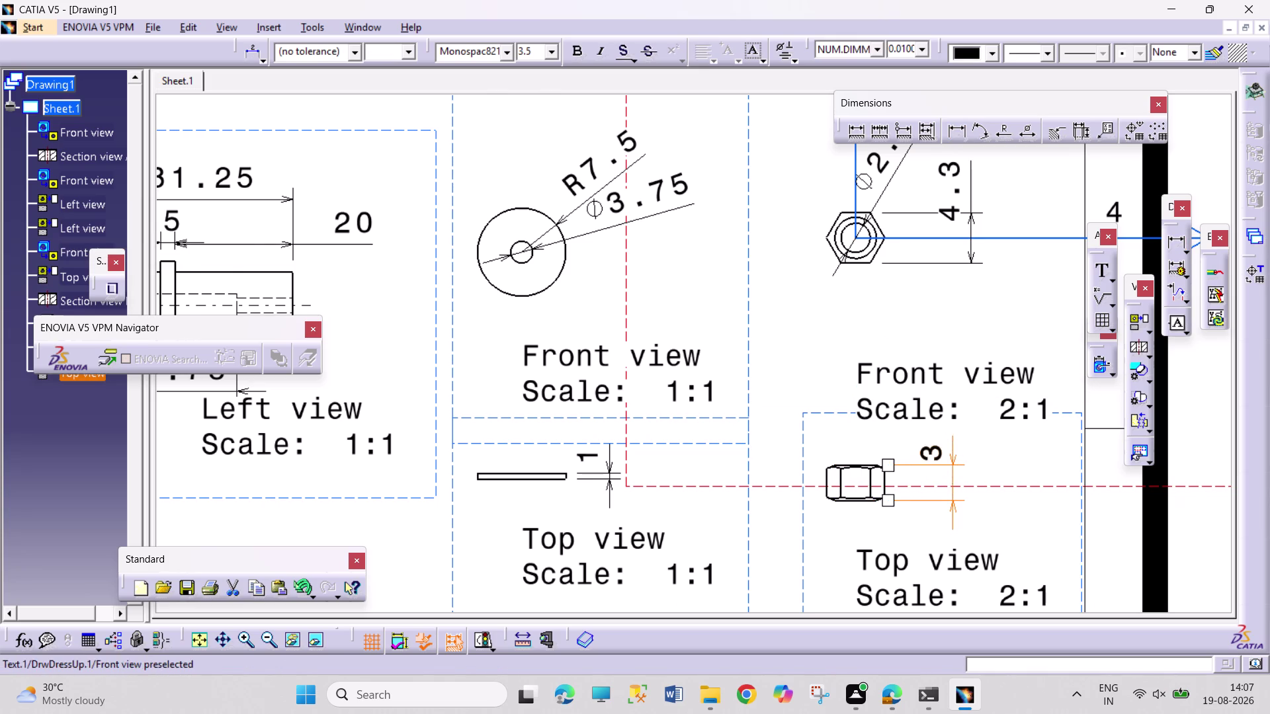
middle_drag(1014, 452, 928, 565)
middle_drag(778, 566, 1033, 469)
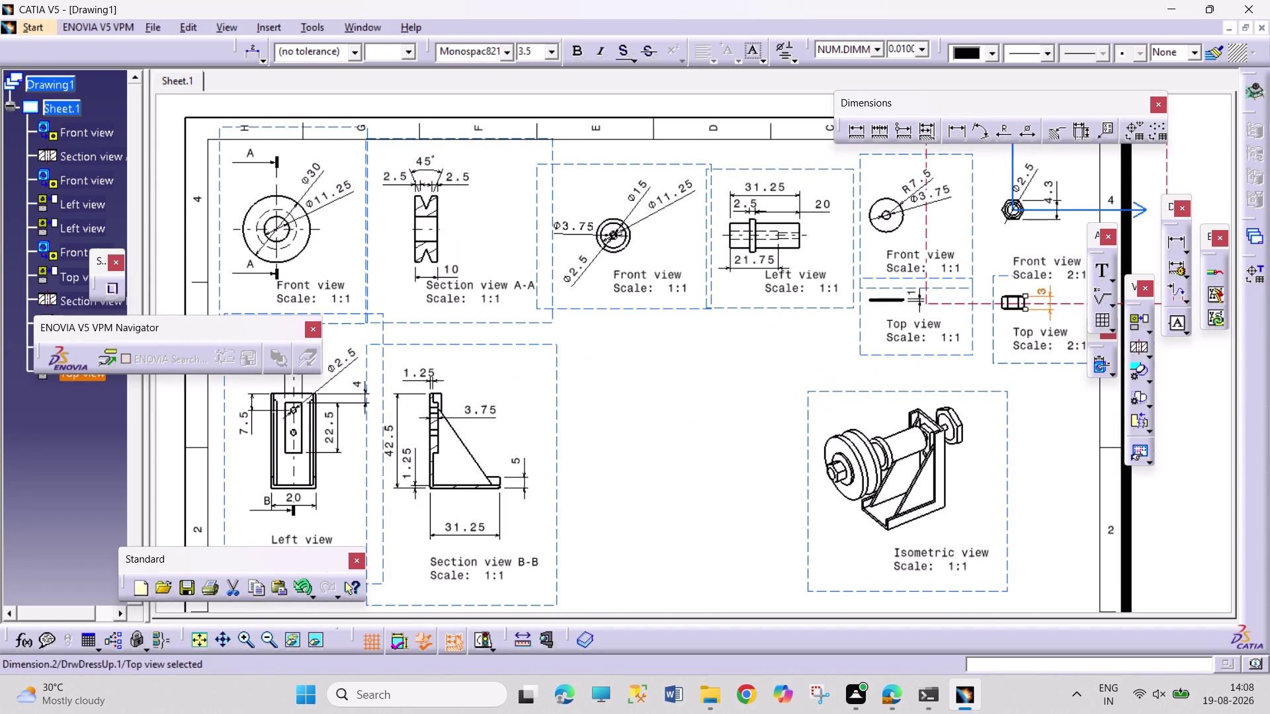
middle_drag(647, 472, 675, 474)
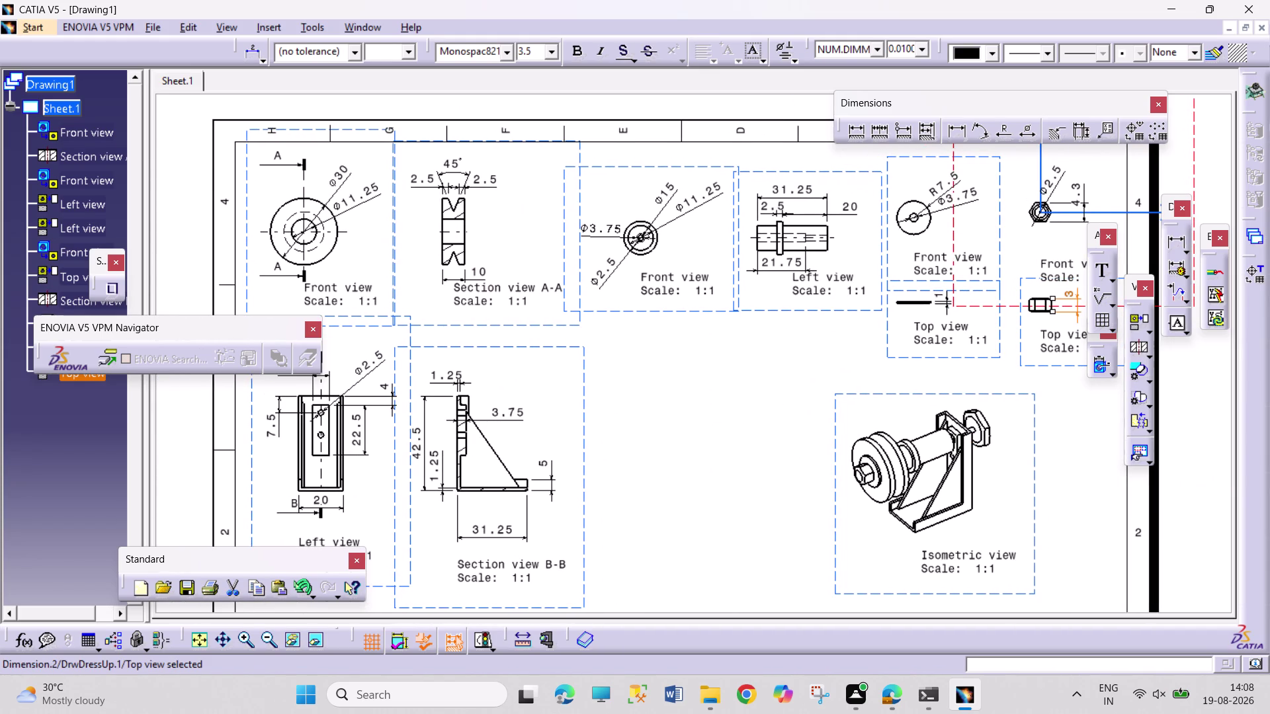
middle_drag(667, 443, 729, 421)
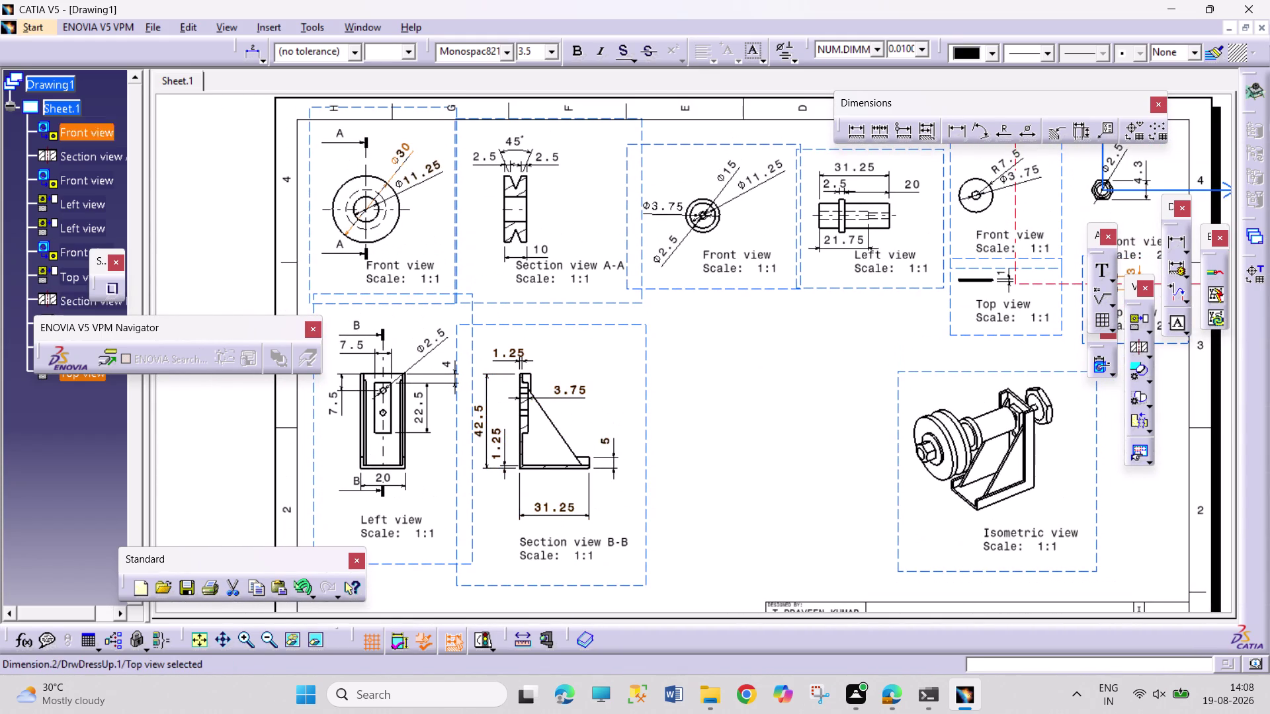
click(1148, 329)
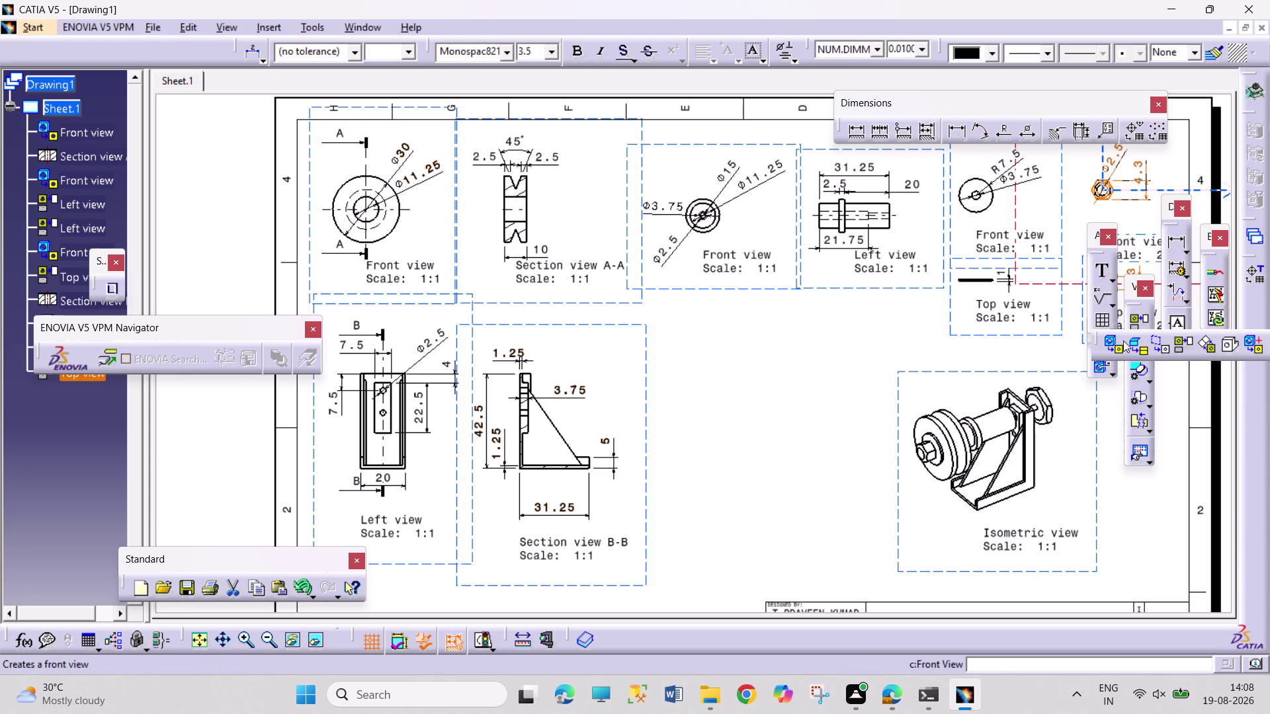
Start a Front View and pick the reference face on CAP SCREW.CATPart.
click(1118, 343)
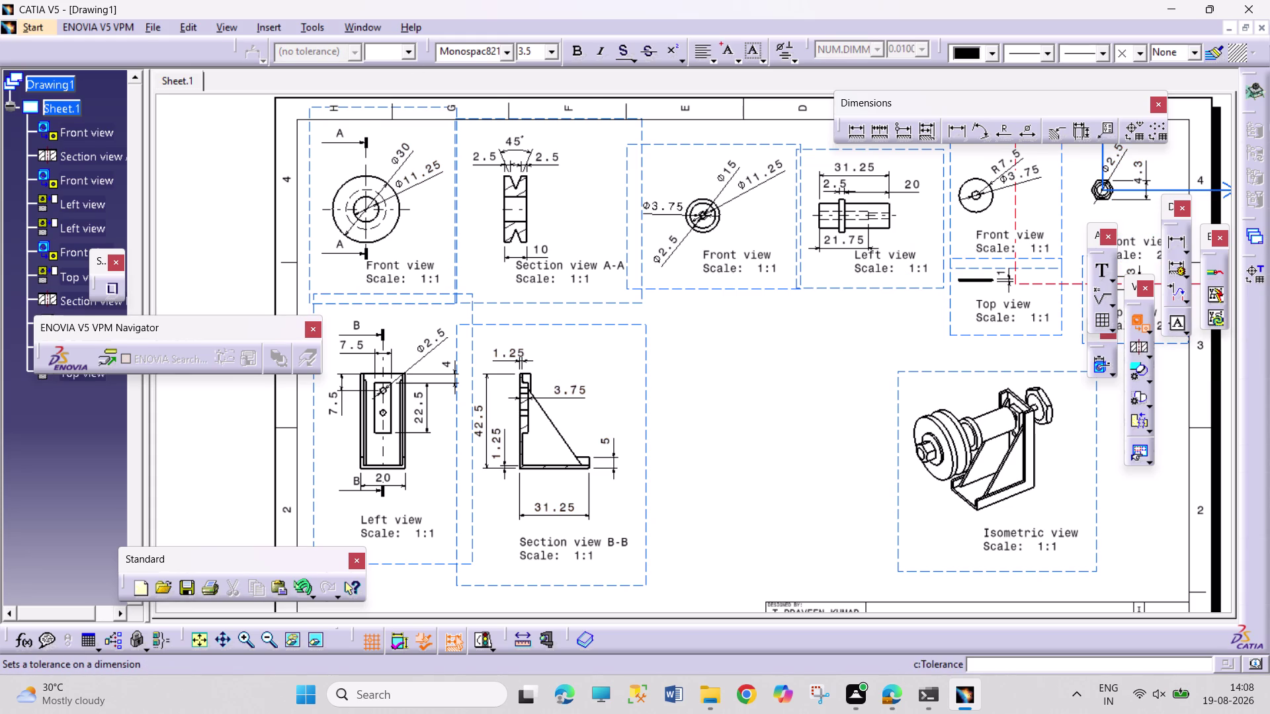
click(369, 32)
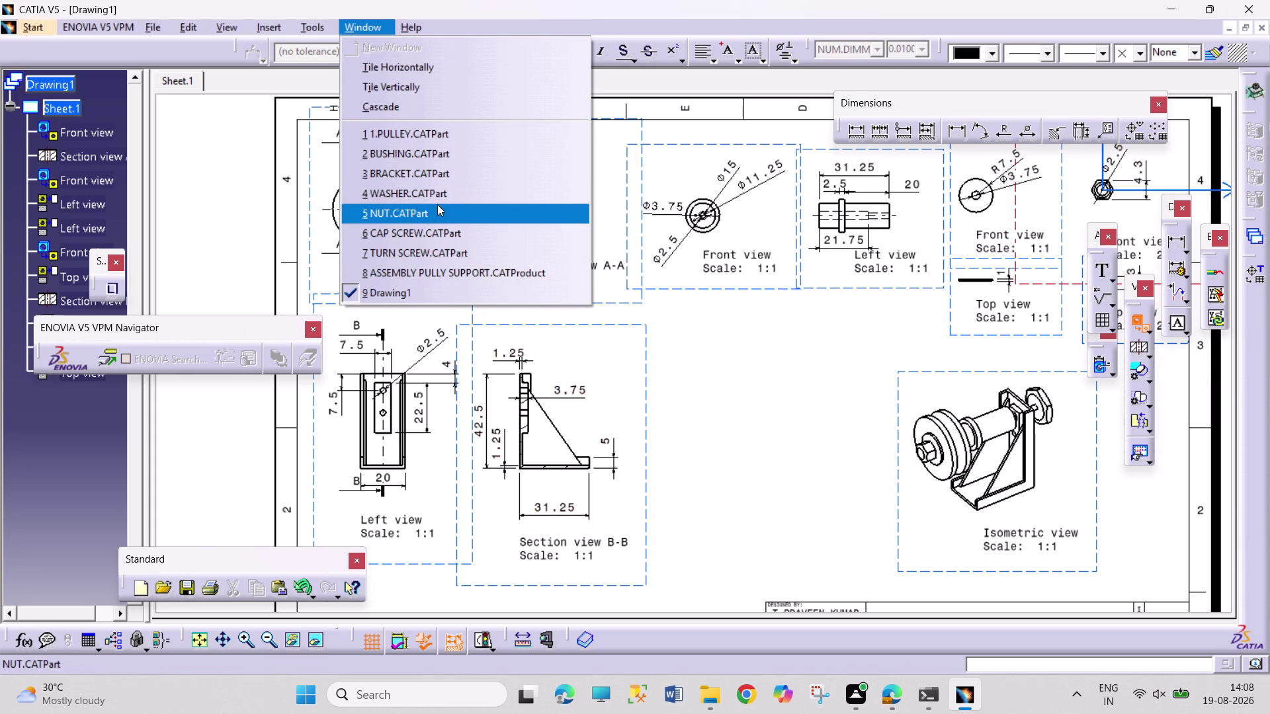
click(459, 232)
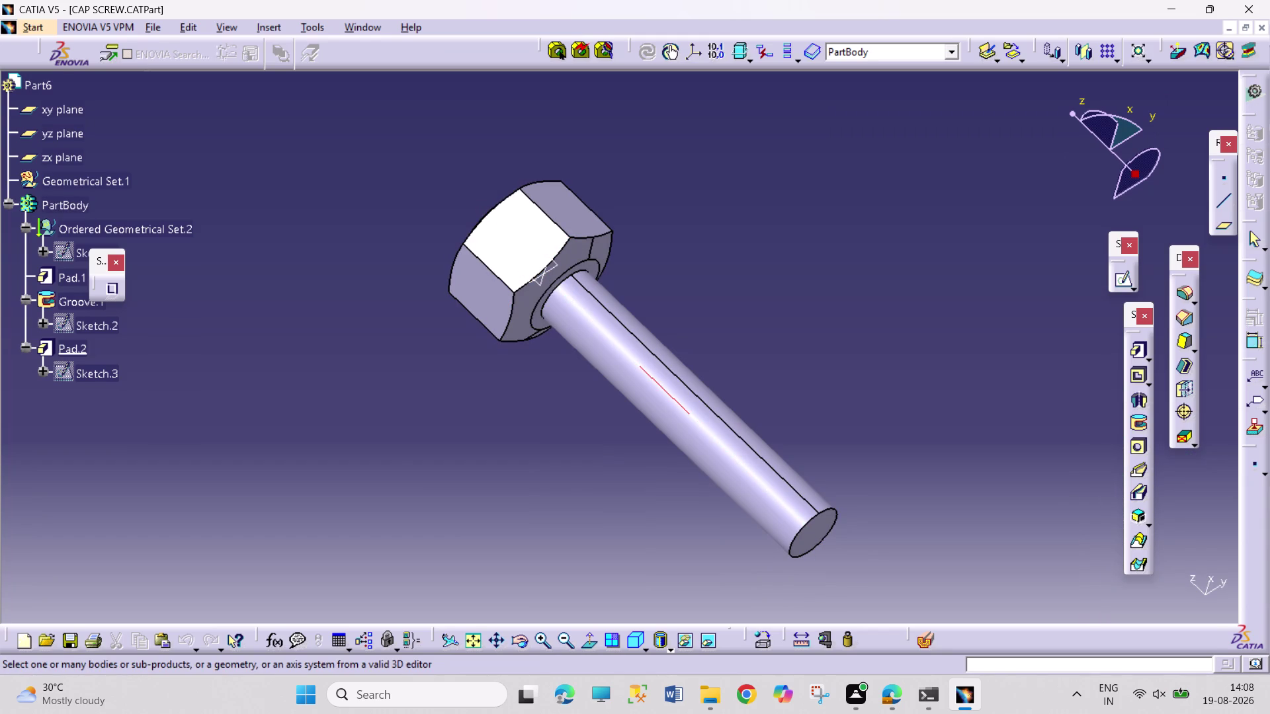
middle_drag(473, 404, 767, 492)
right_drag(475, 405, 750, 489)
click(473, 363)
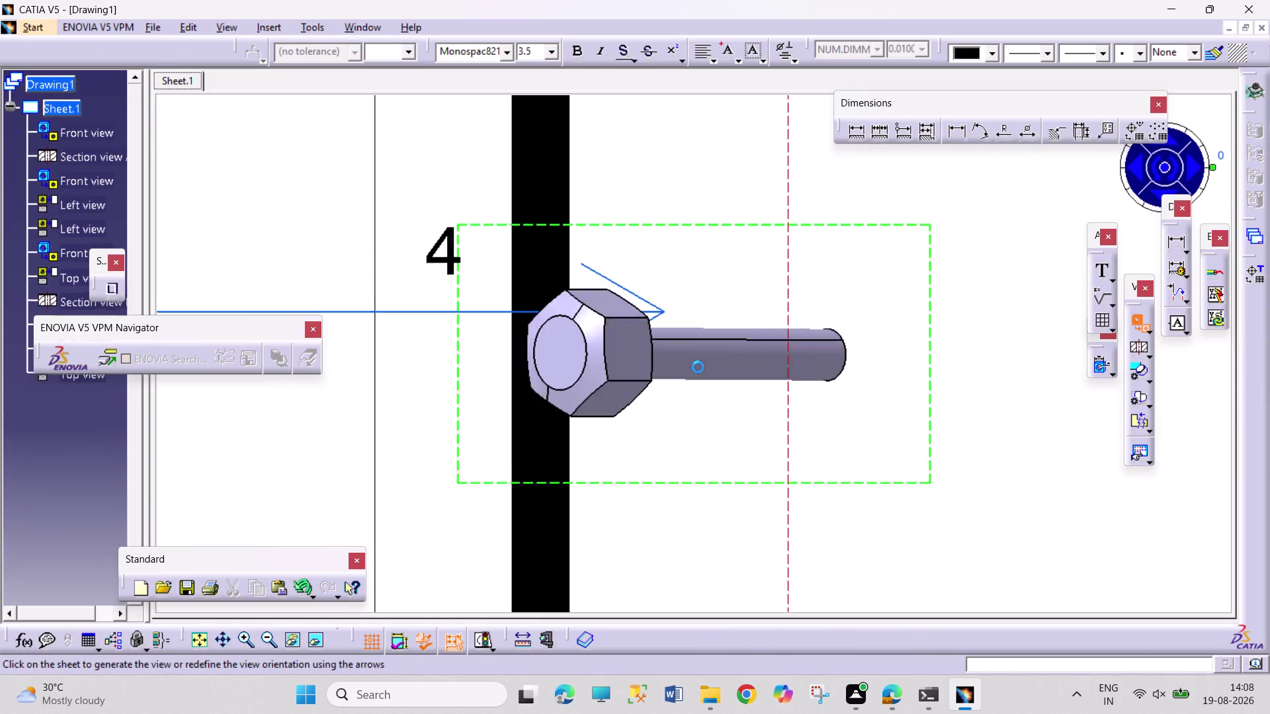
Generate the cap screw front view and move it into open space on the sheet.
double_click(692, 367)
middle_drag(884, 381, 872, 408)
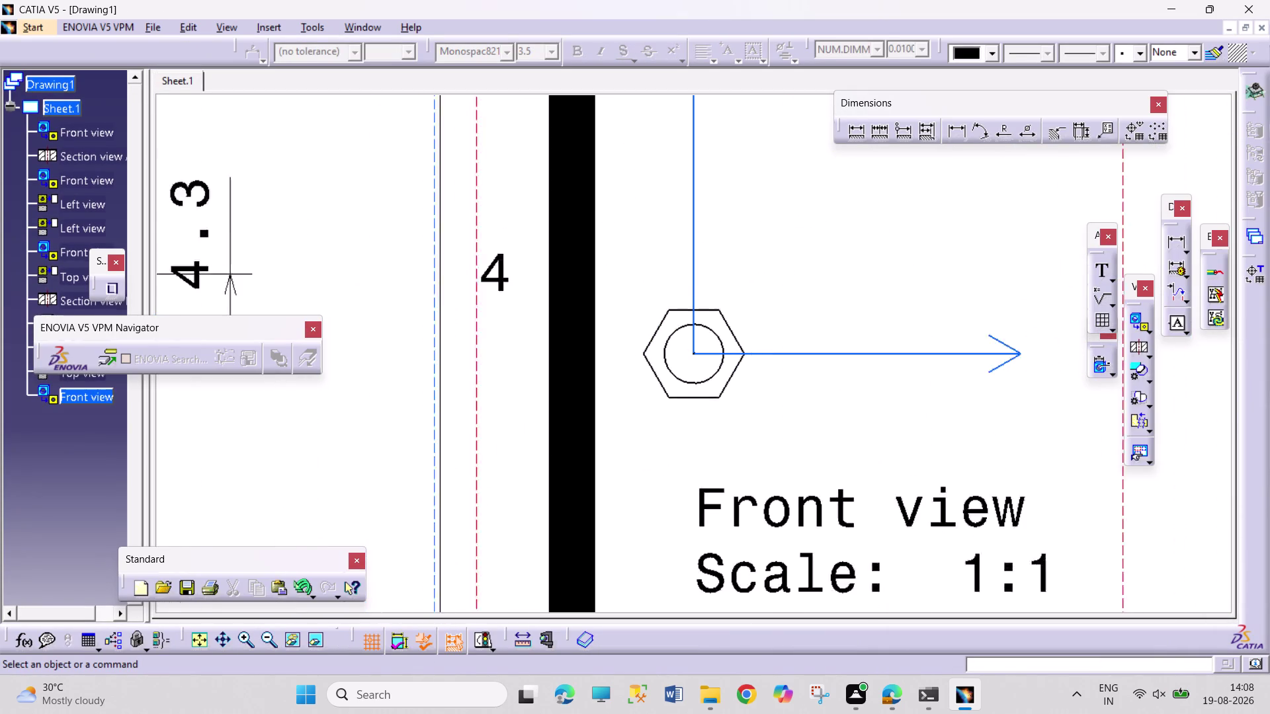
middle_drag(872, 408, 788, 567)
middle_drag(784, 559, 951, 462)
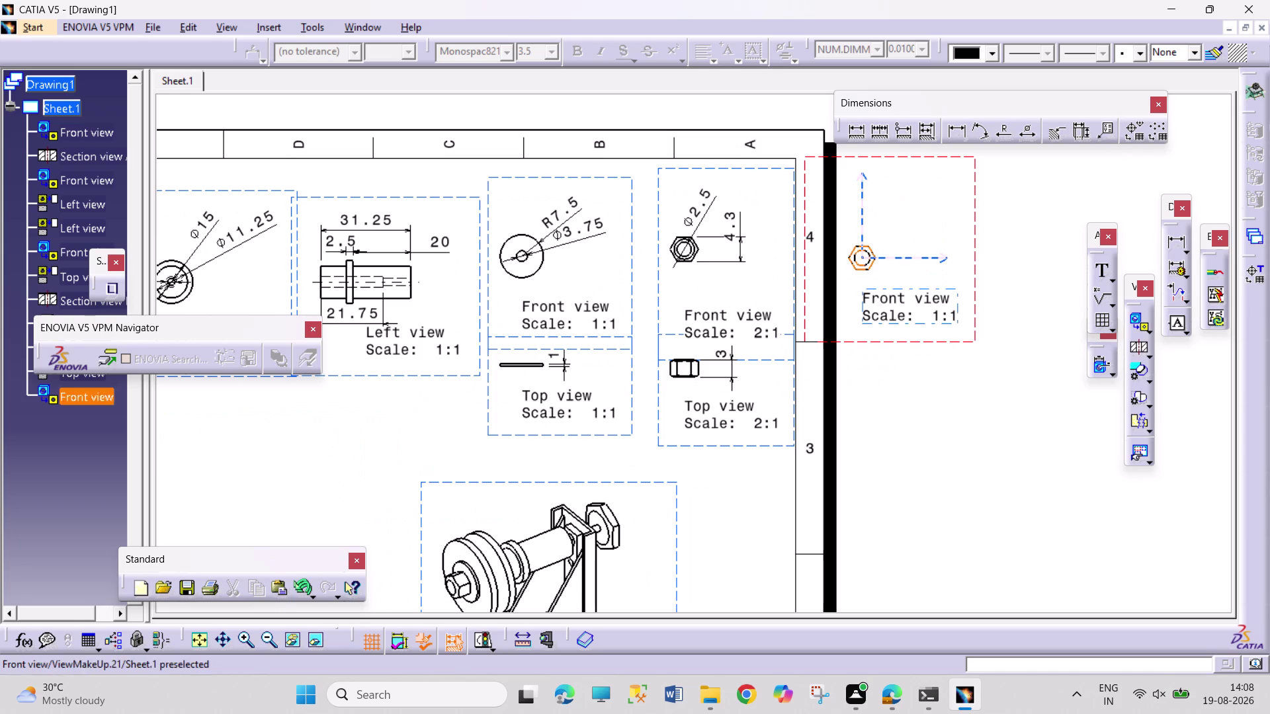
drag(950, 343, 320, 547)
middle_drag(615, 535, 1075, 452)
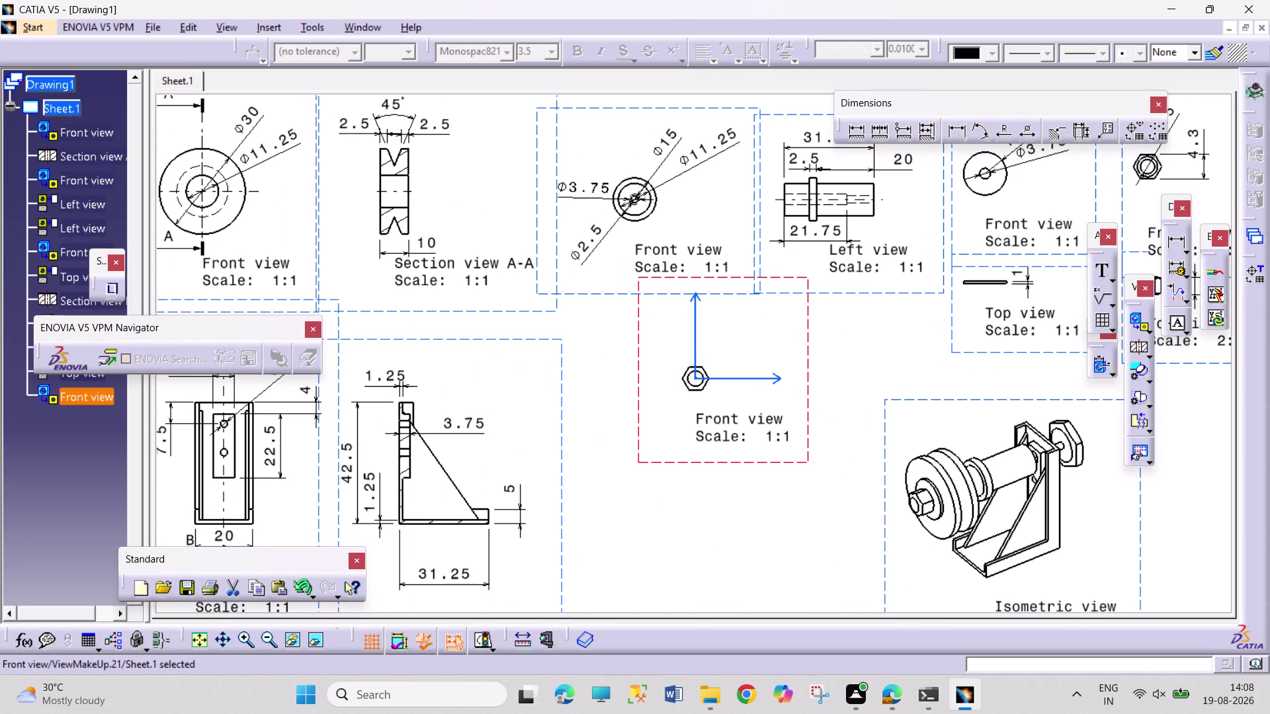
drag(754, 463, 672, 485)
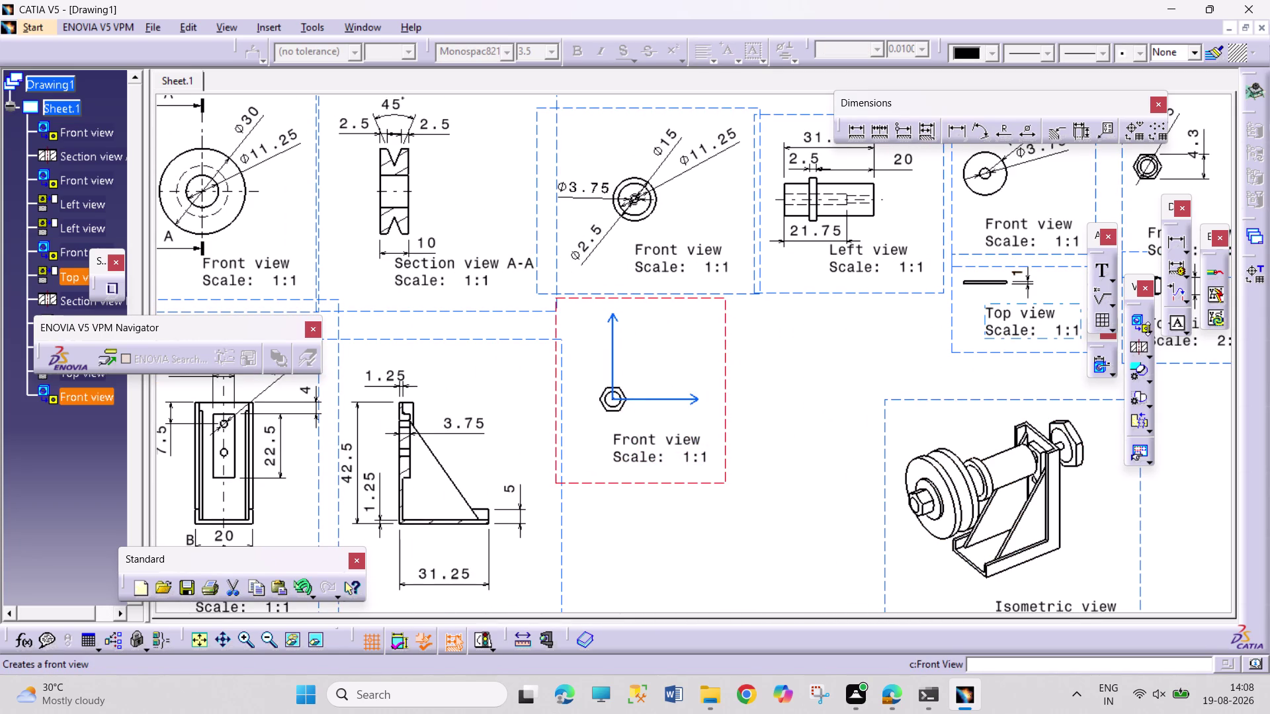
Project a top view of the cap screw below its front view.
click(1150, 335)
click(1185, 348)
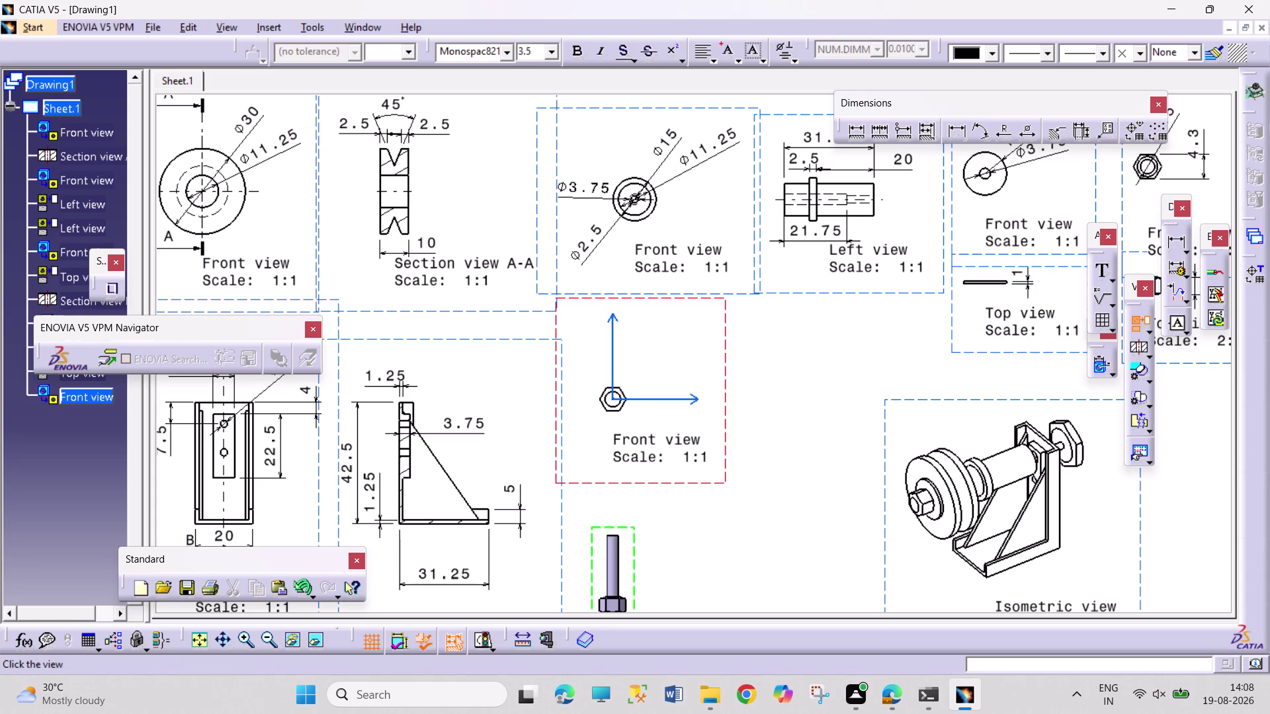
click(626, 580)
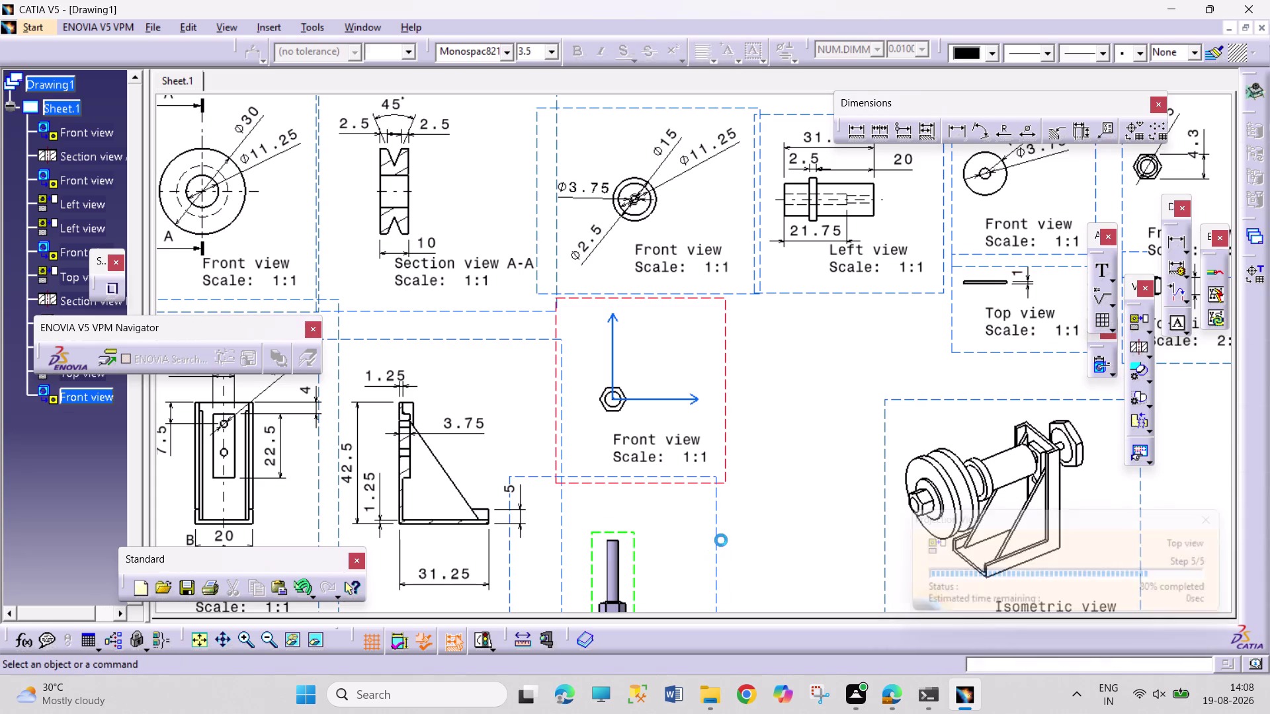
middle_drag(722, 541, 724, 437)
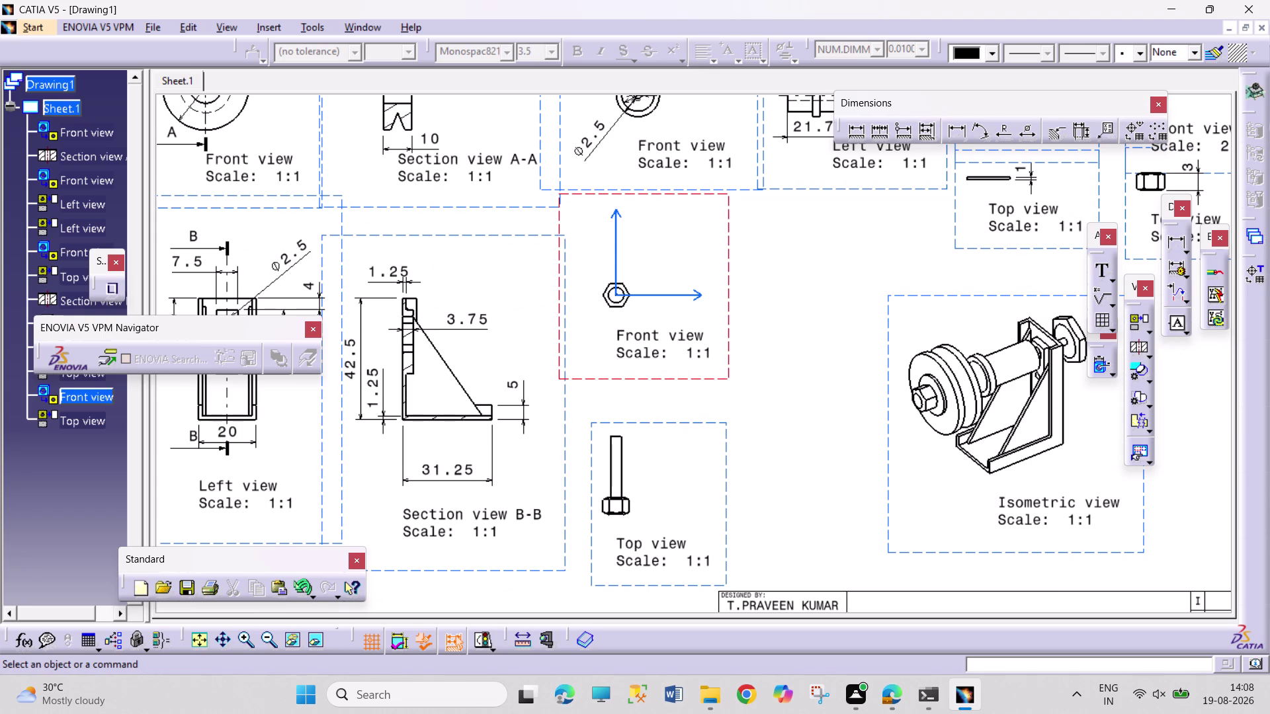
drag(678, 423, 679, 382)
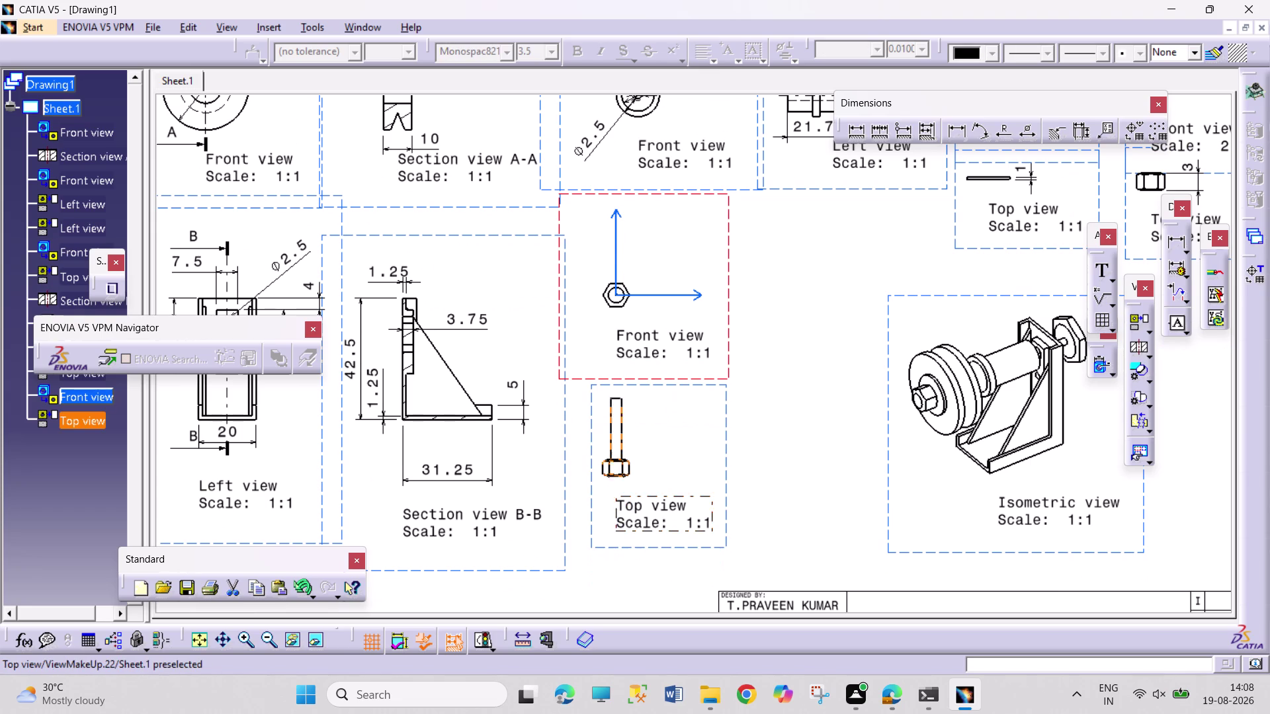
click(961, 134)
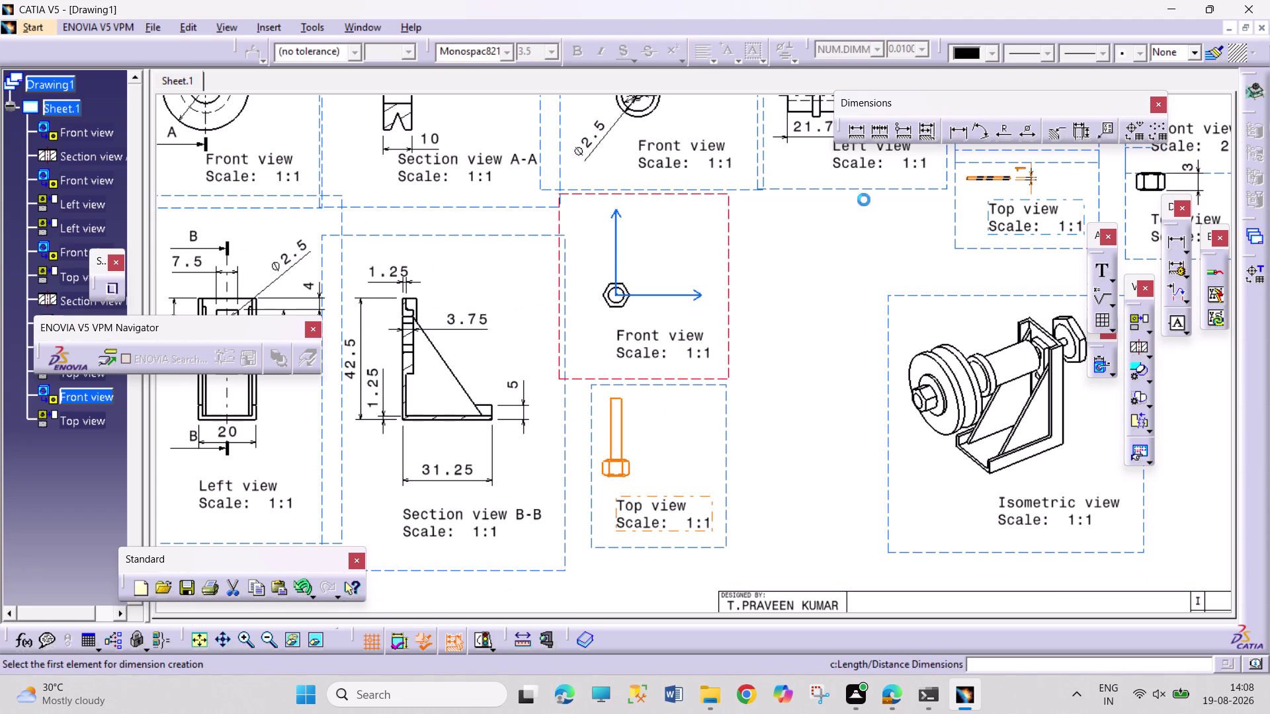
Dimension the screw hex as 8 across the flats in the front view.
click(614, 309)
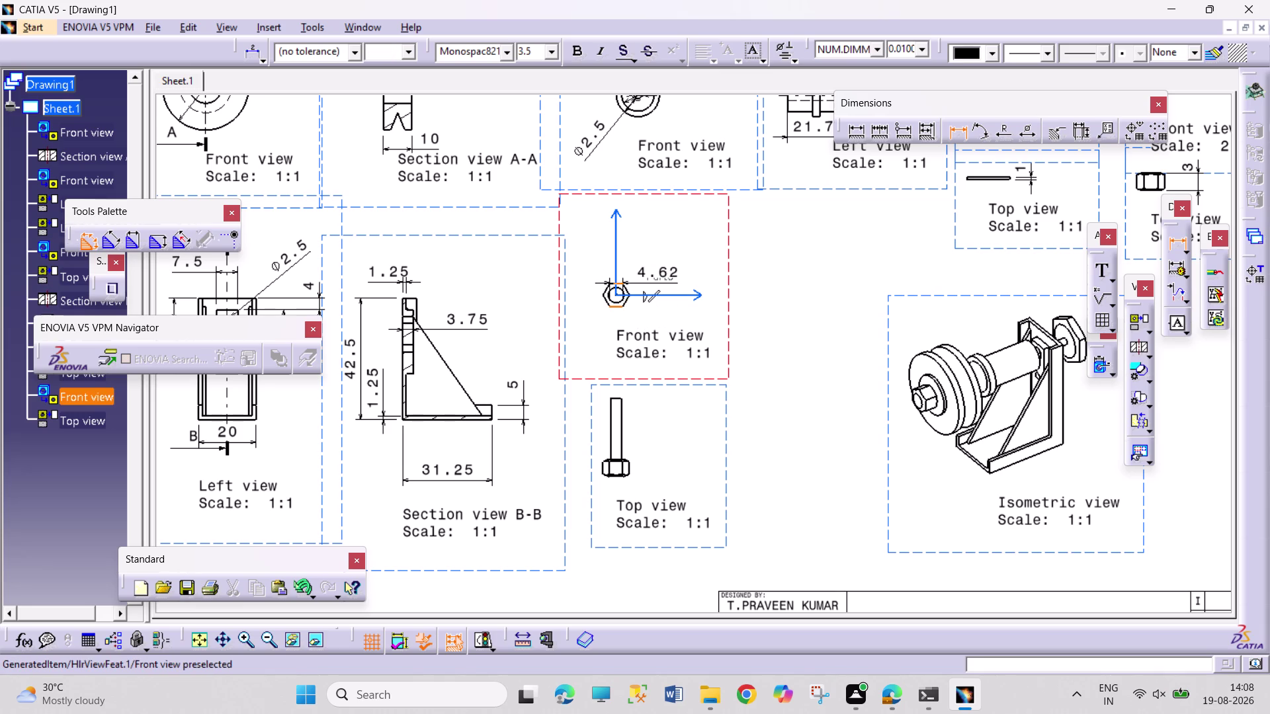
drag(617, 283, 627, 281)
click(675, 241)
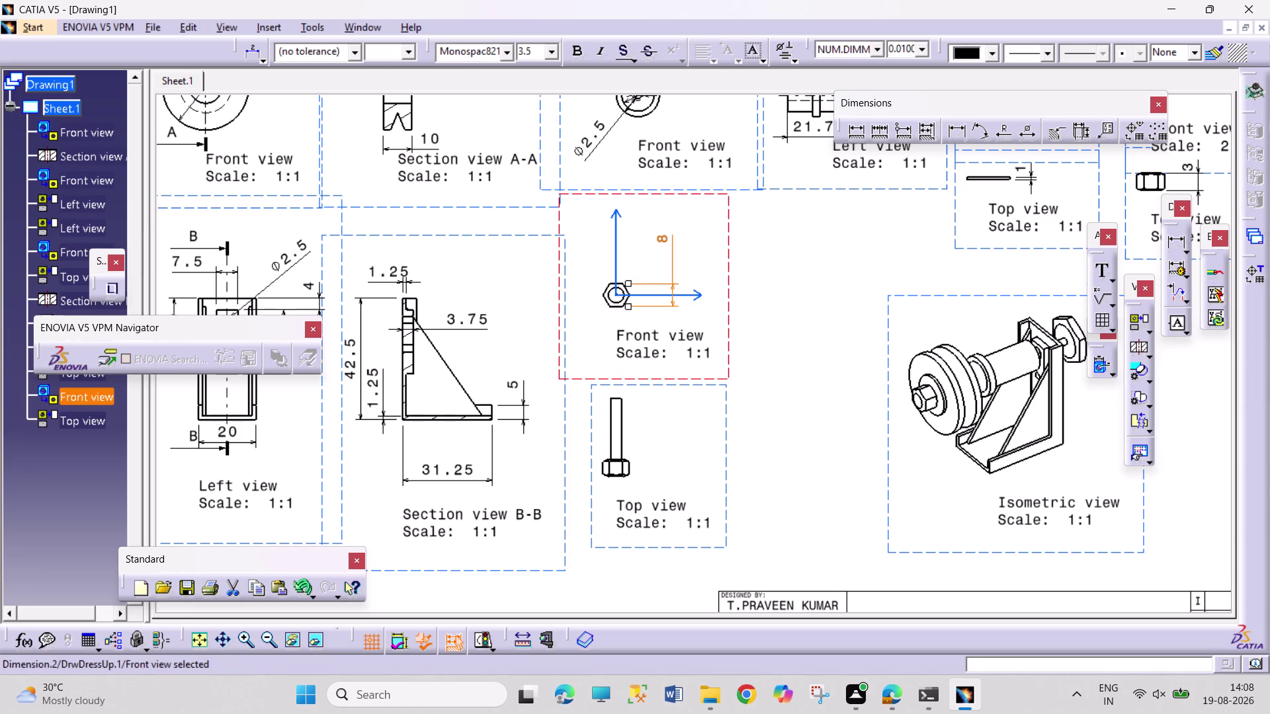
middle_drag(743, 444, 767, 351)
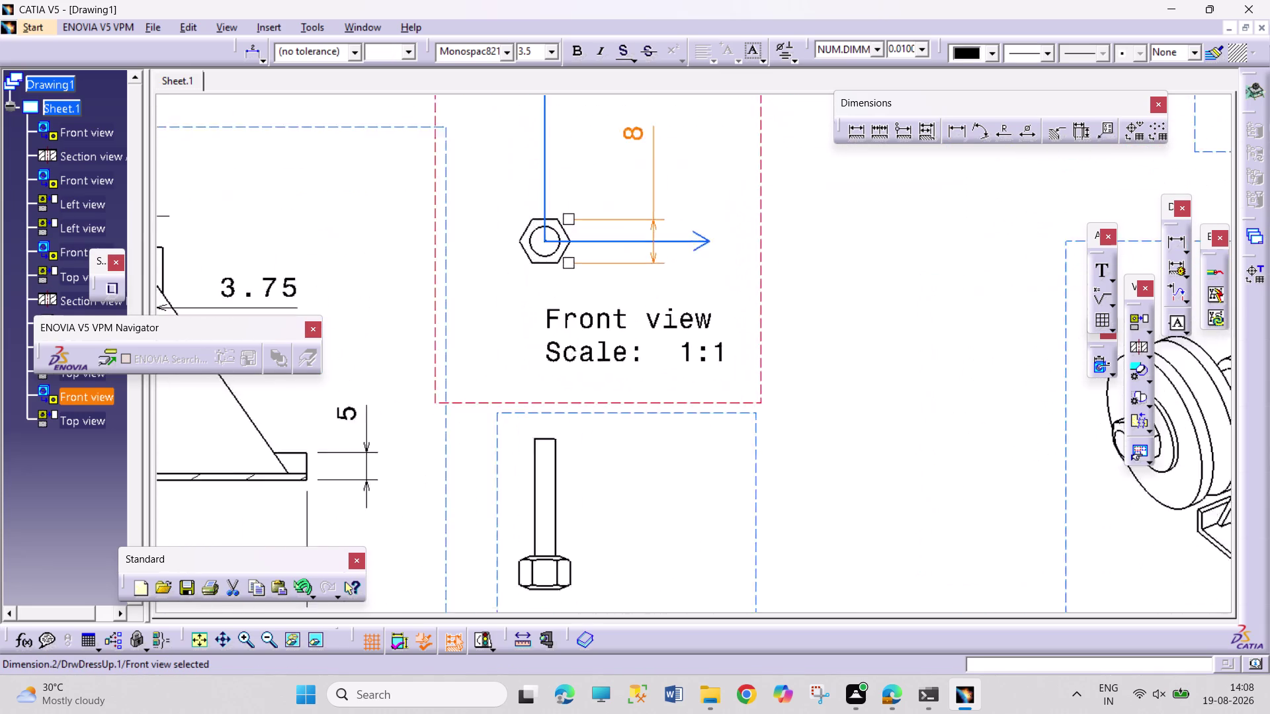
middle_drag(767, 351, 770, 340)
middle_drag(770, 368, 816, 400)
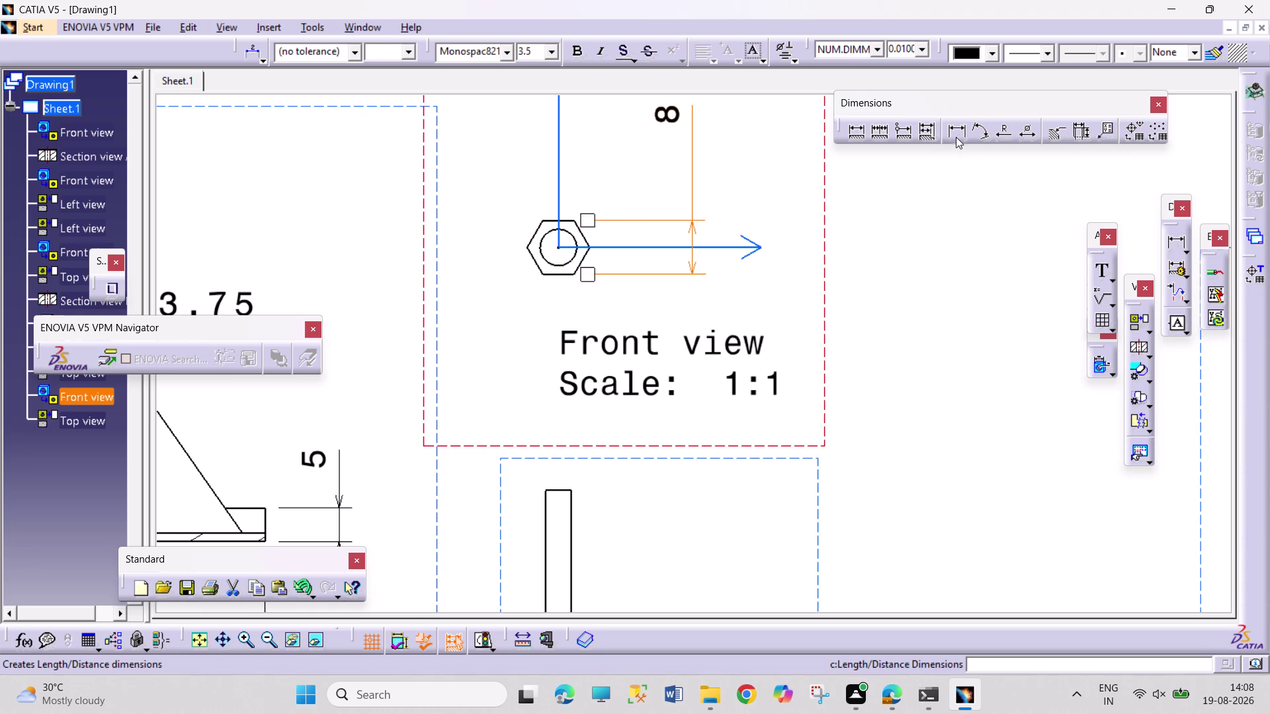
Add the Ø3.75 shank diameter and move the 8 dimension closer to the hex.
click(956, 133)
click(1006, 134)
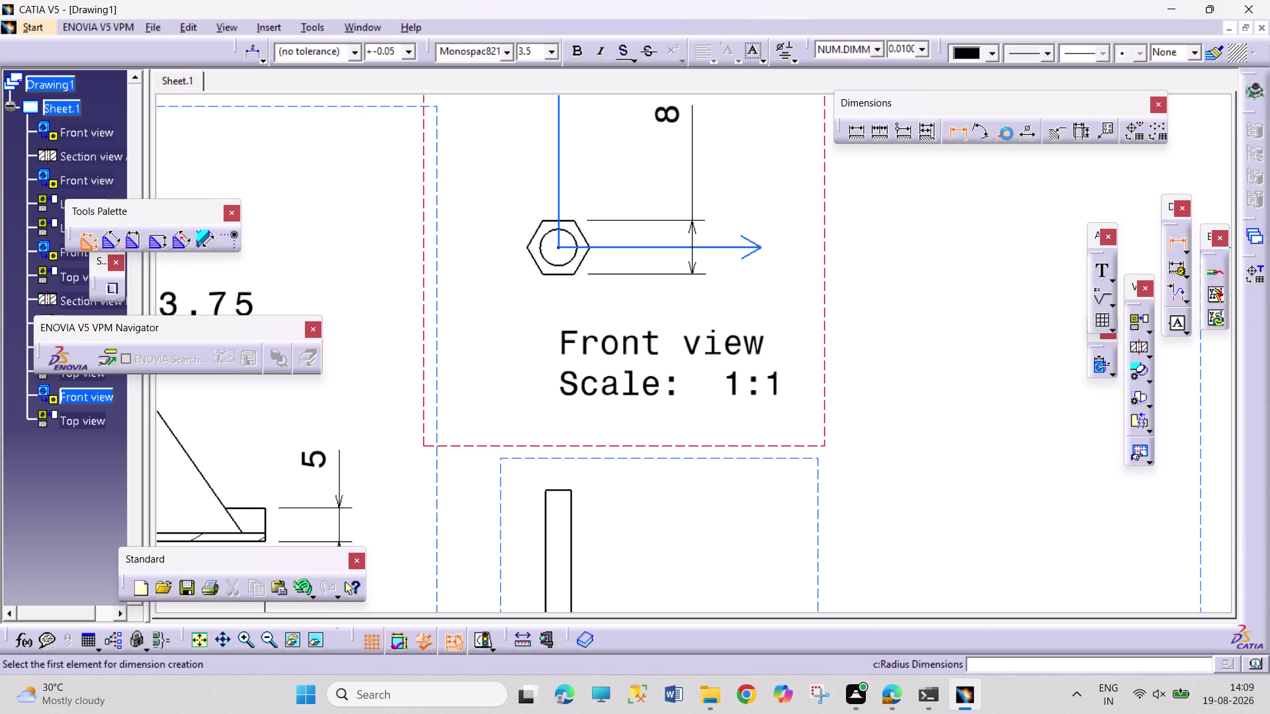
middle_drag(866, 343, 874, 228)
click(569, 376)
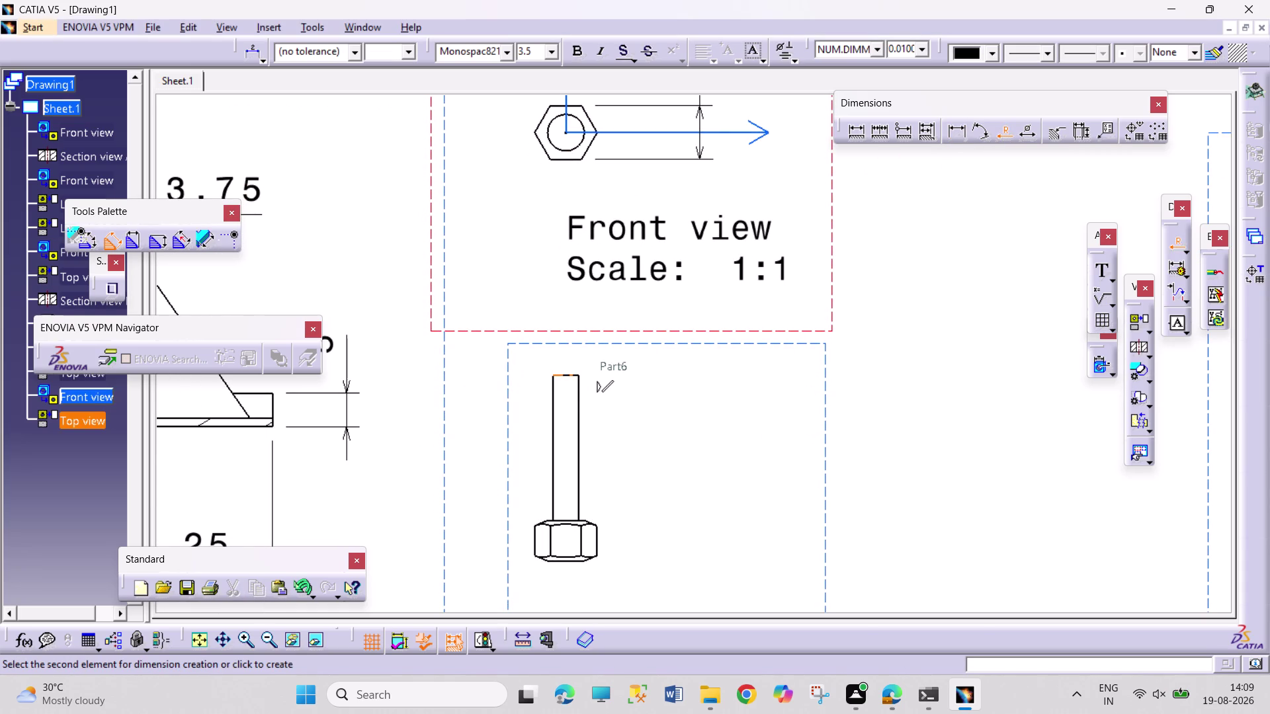
click(1029, 131)
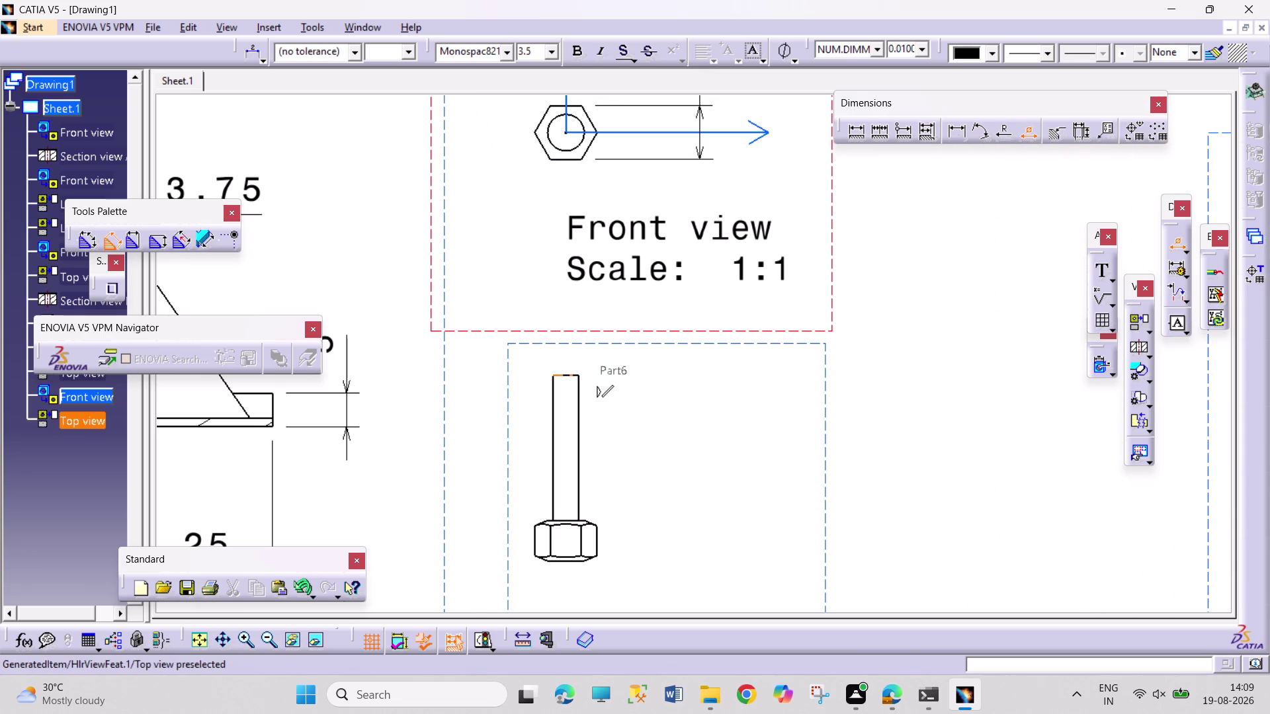
click(572, 377)
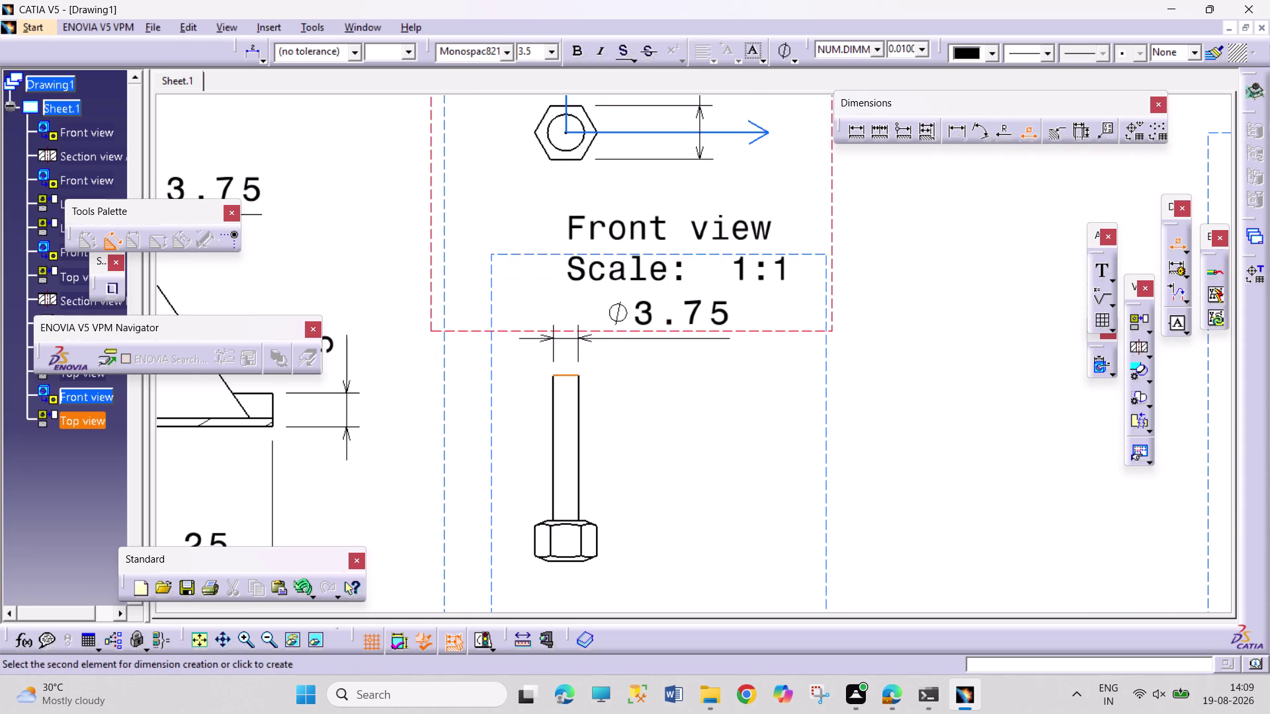
click(669, 342)
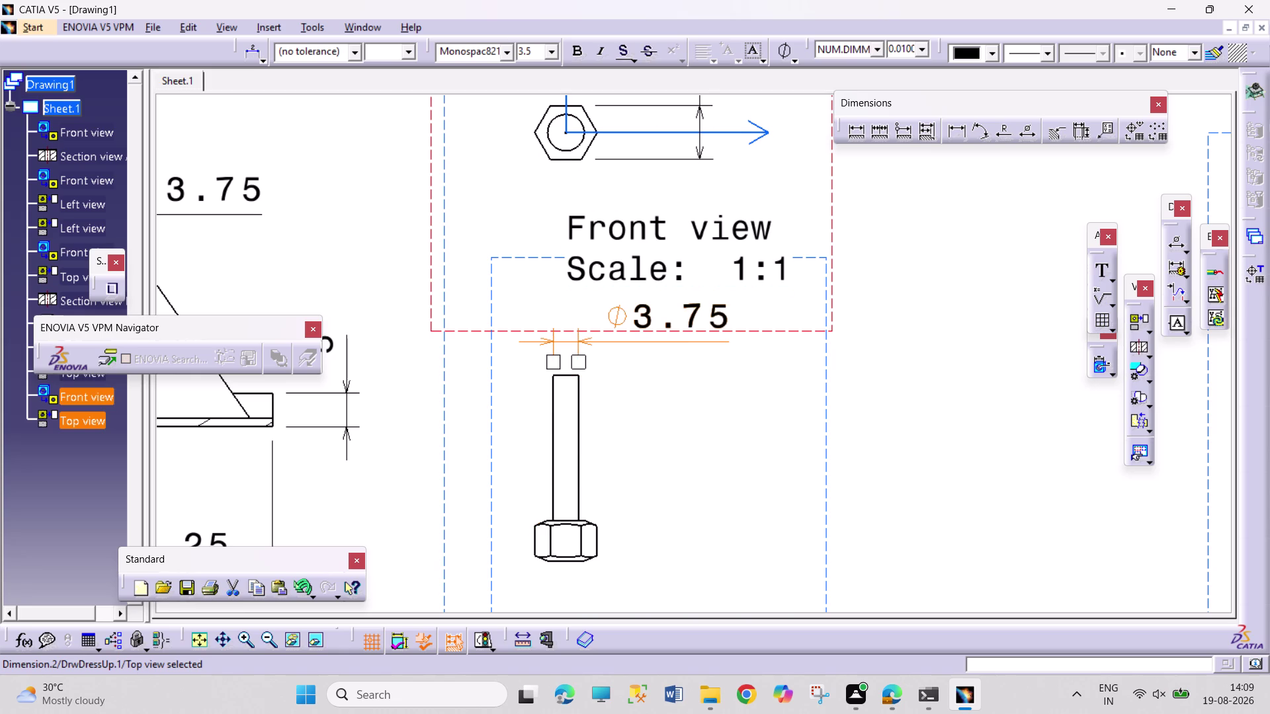
middle_drag(824, 341, 825, 509)
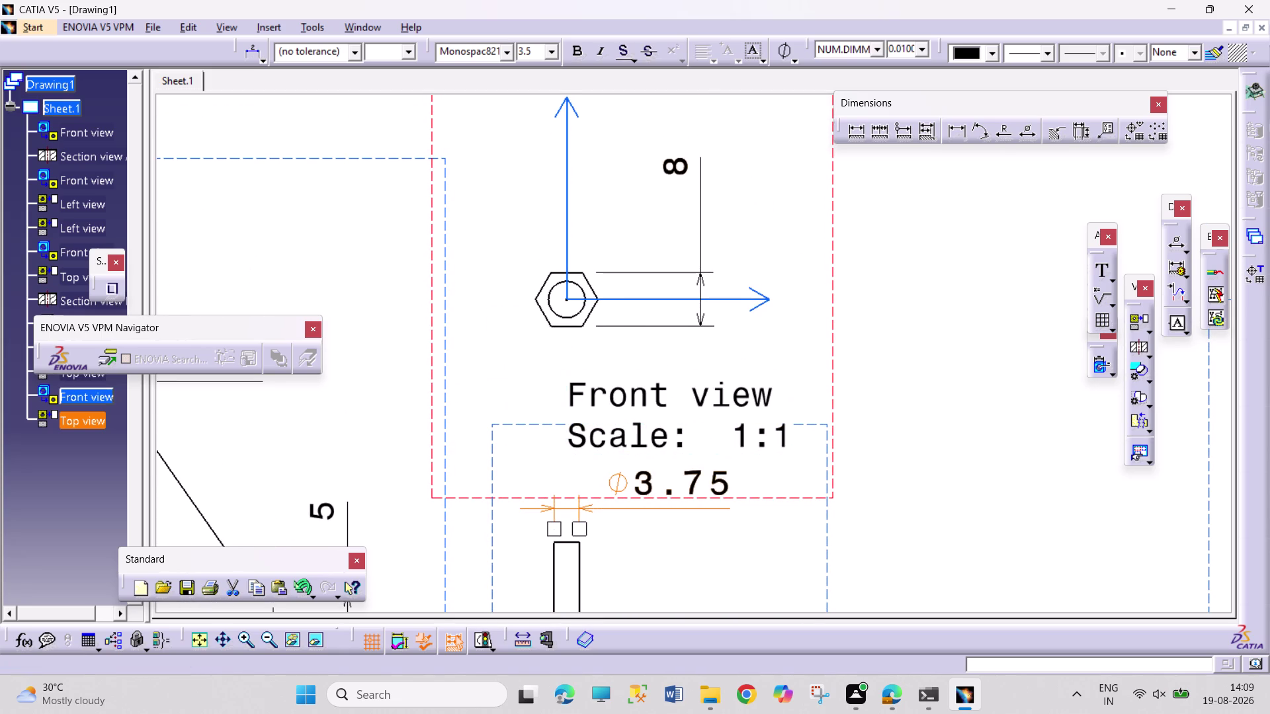
drag(674, 164, 676, 234)
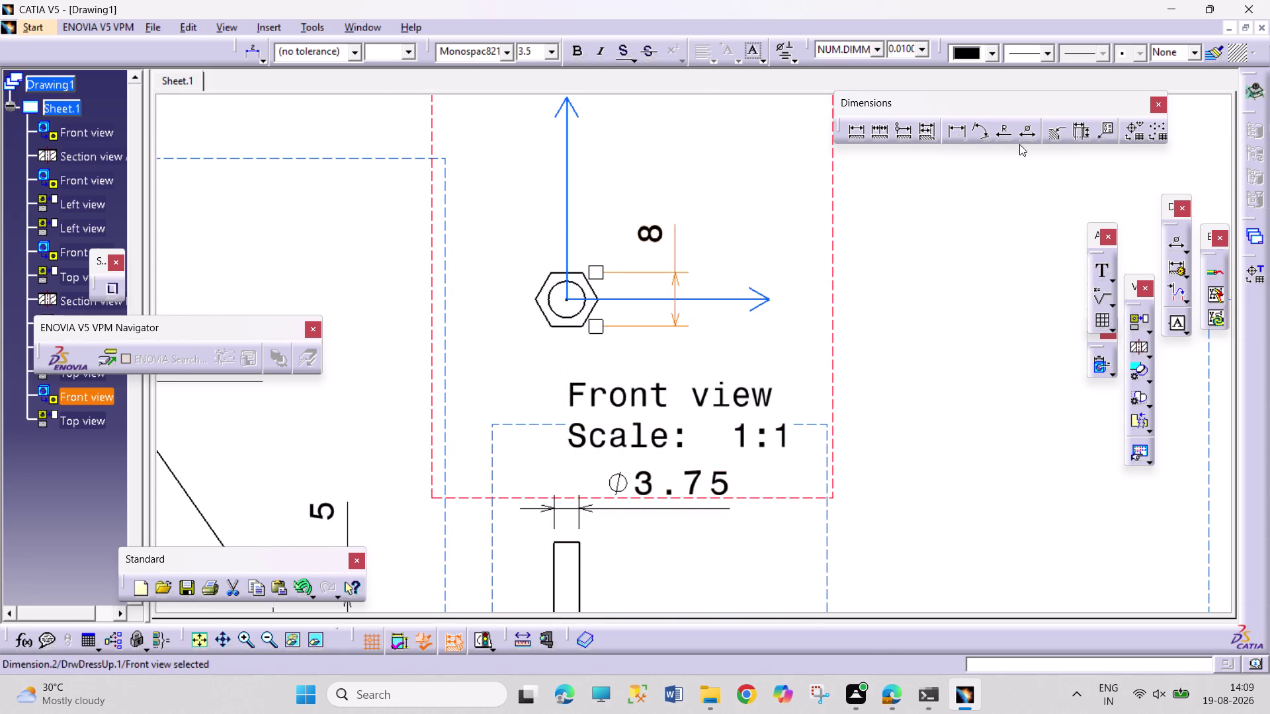
Replace a 26.97 length with the 27.5 overall screw length dimension.
click(957, 130)
middle_drag(950, 346, 957, 98)
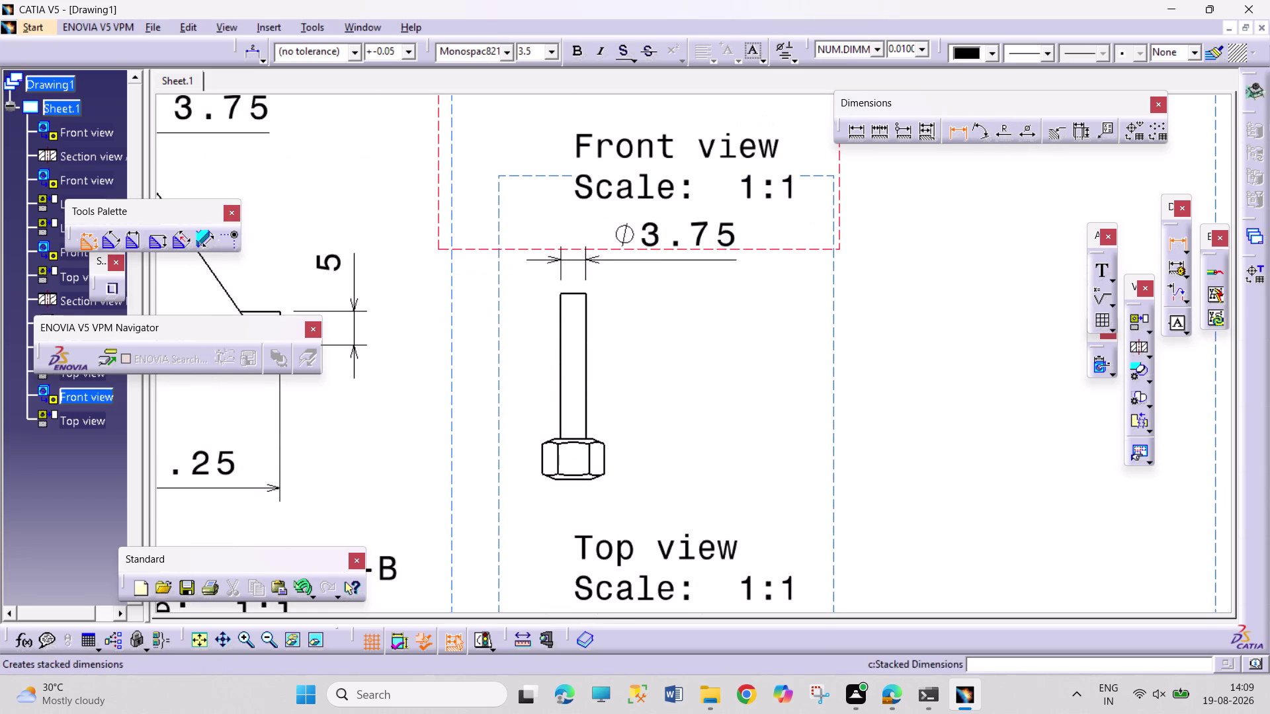
click(576, 293)
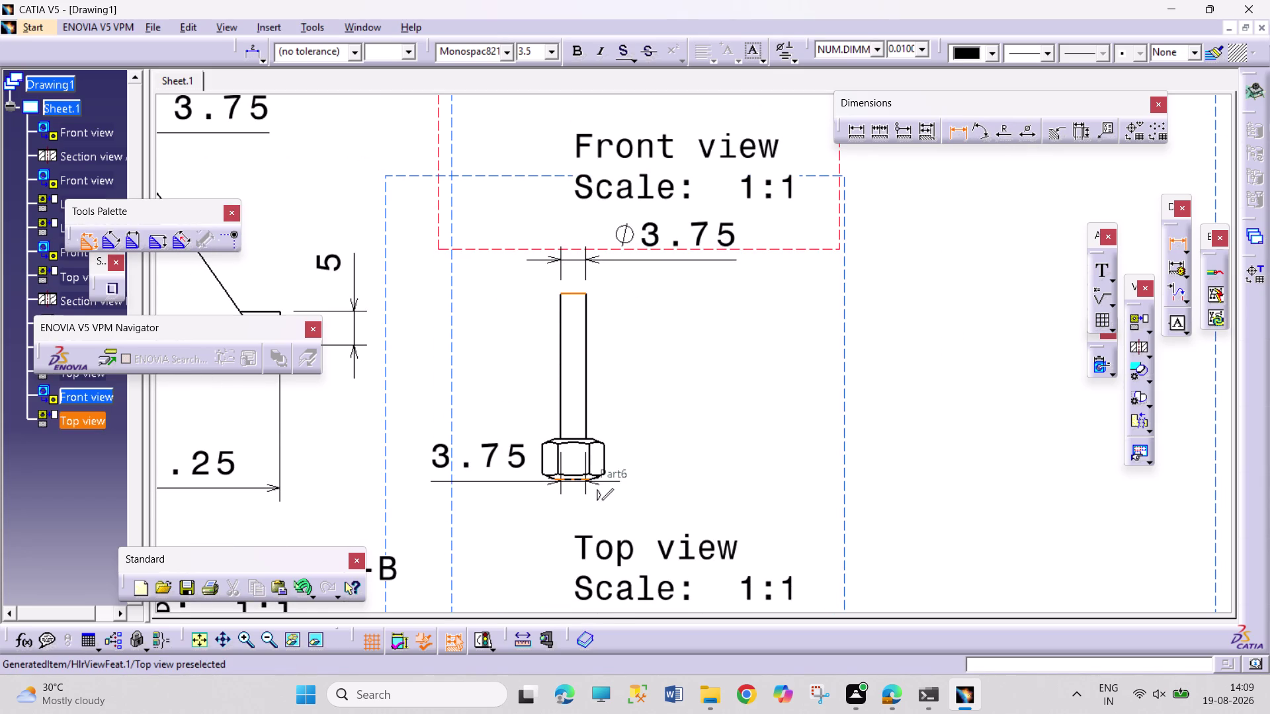
click(576, 479)
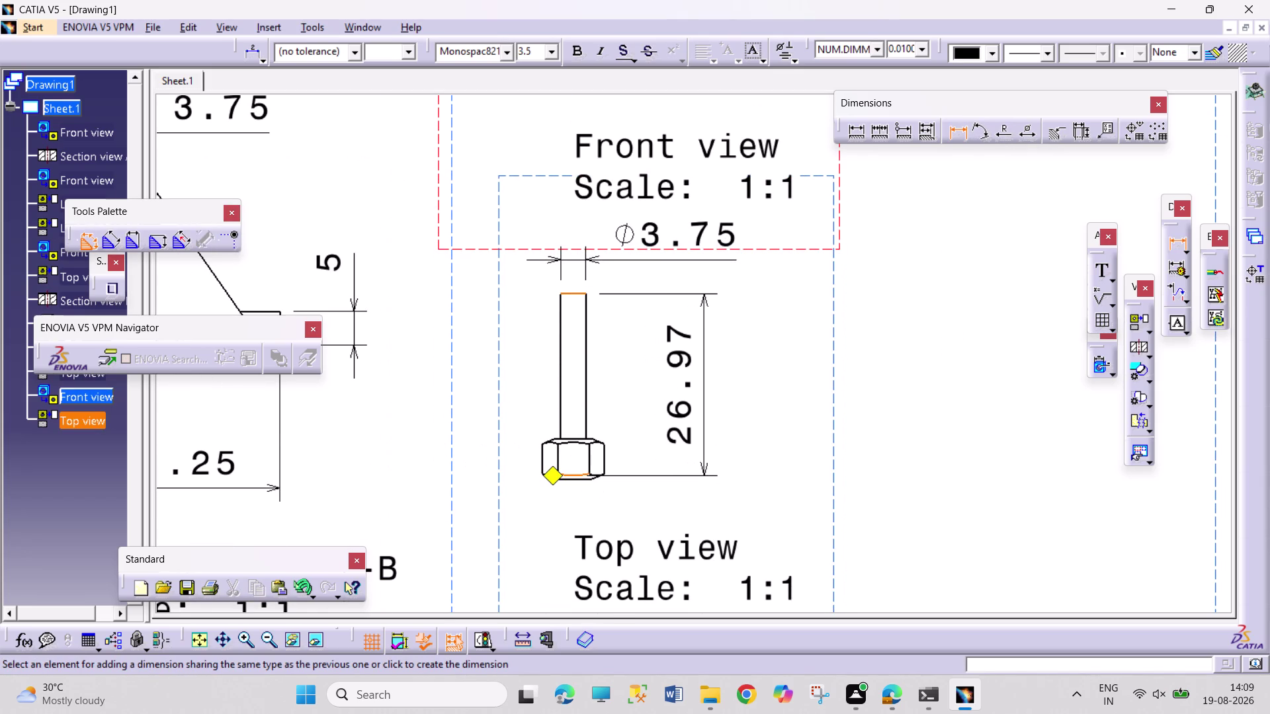
key(Escape)
key(Escape)
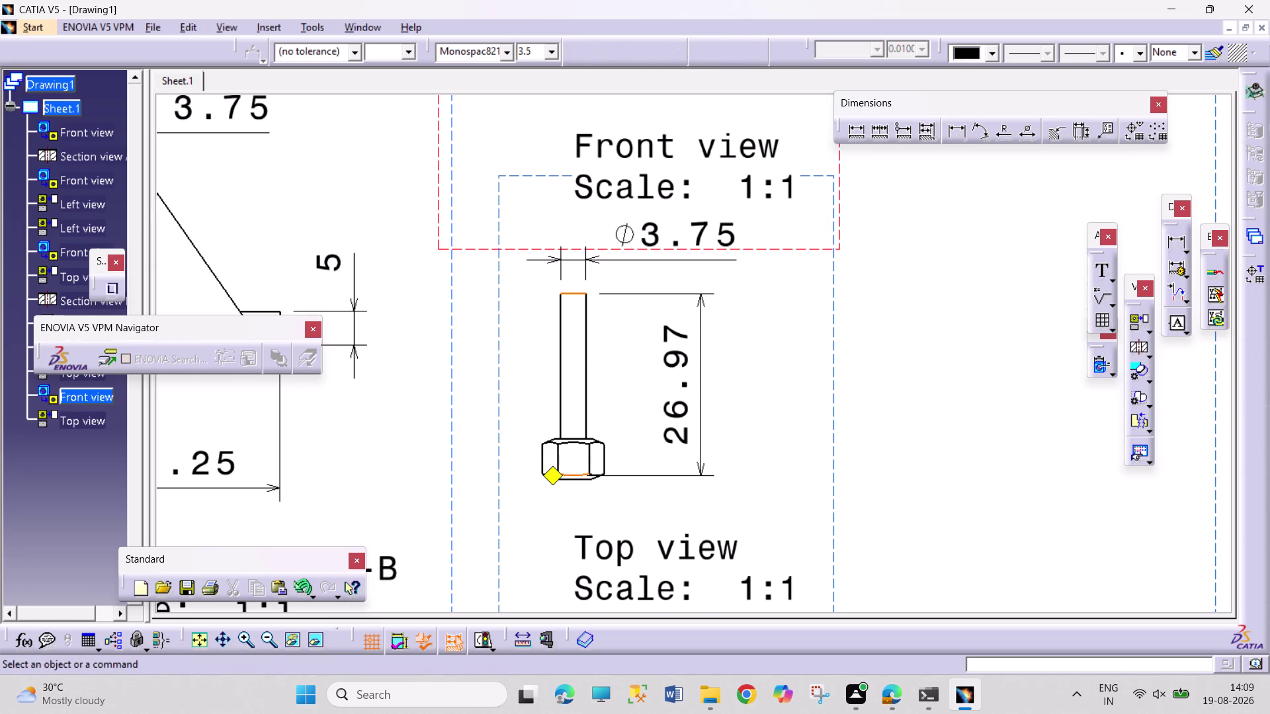
click(965, 132)
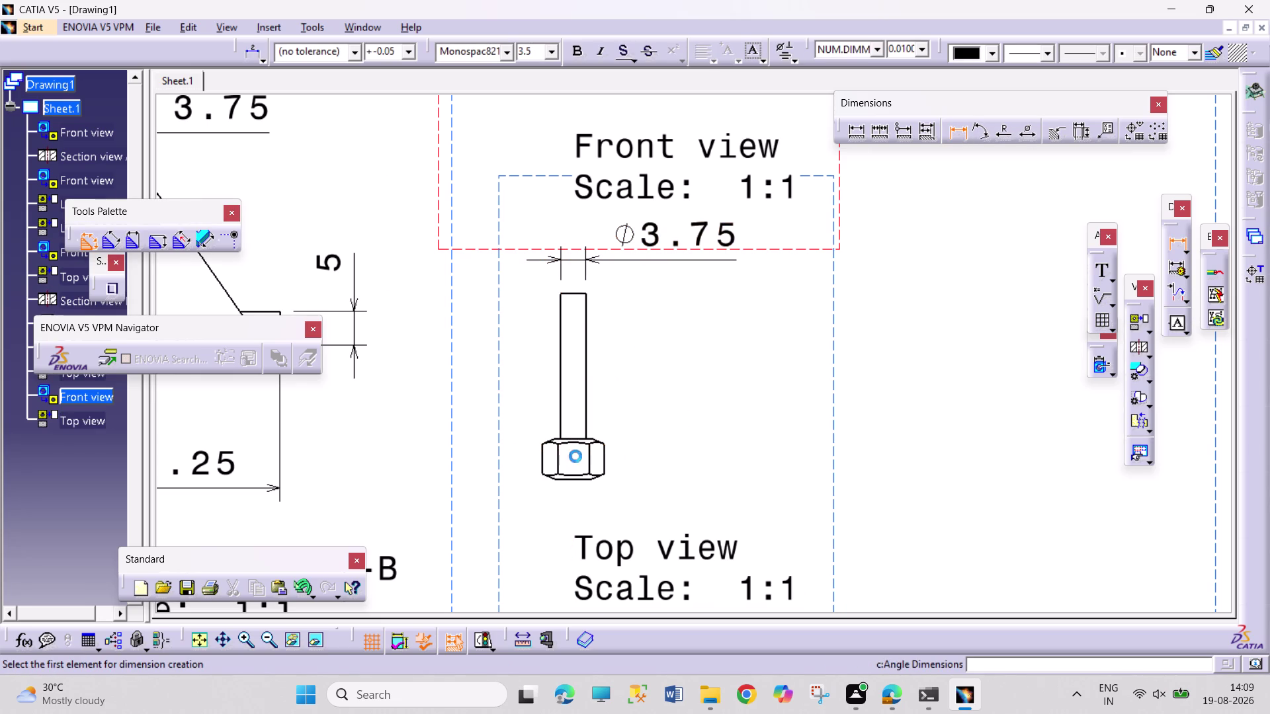
click(579, 480)
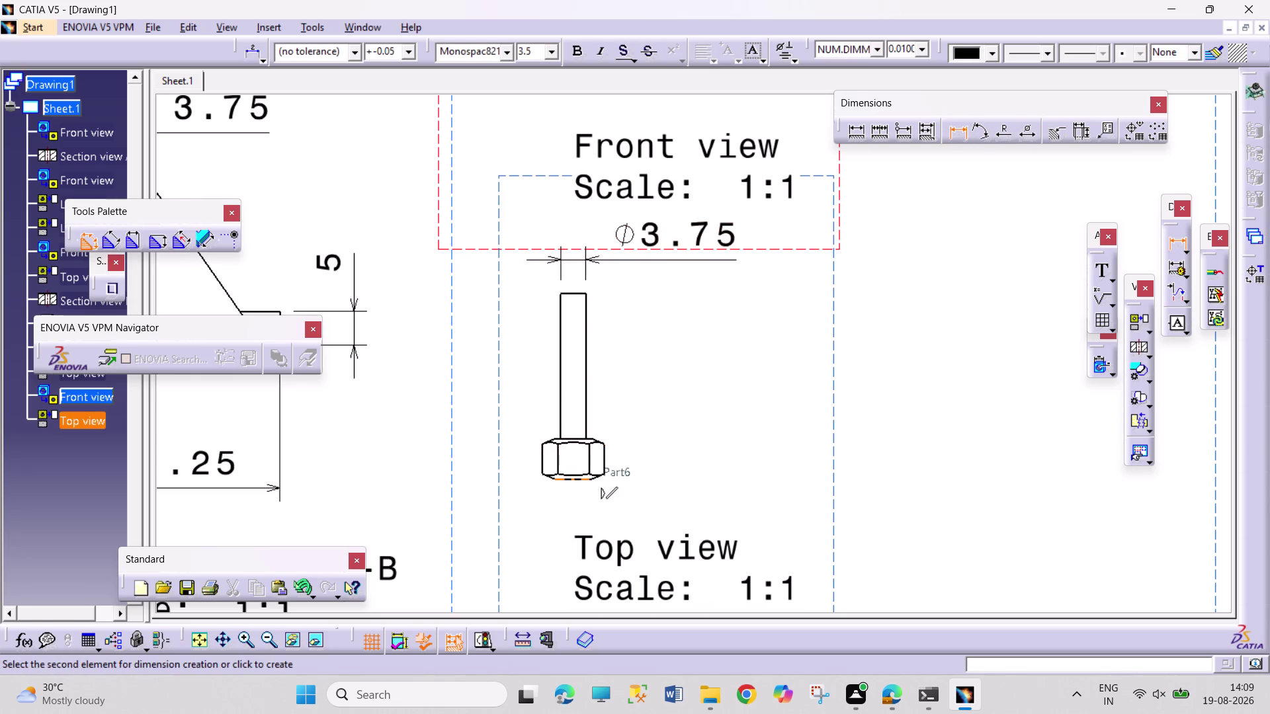
click(576, 295)
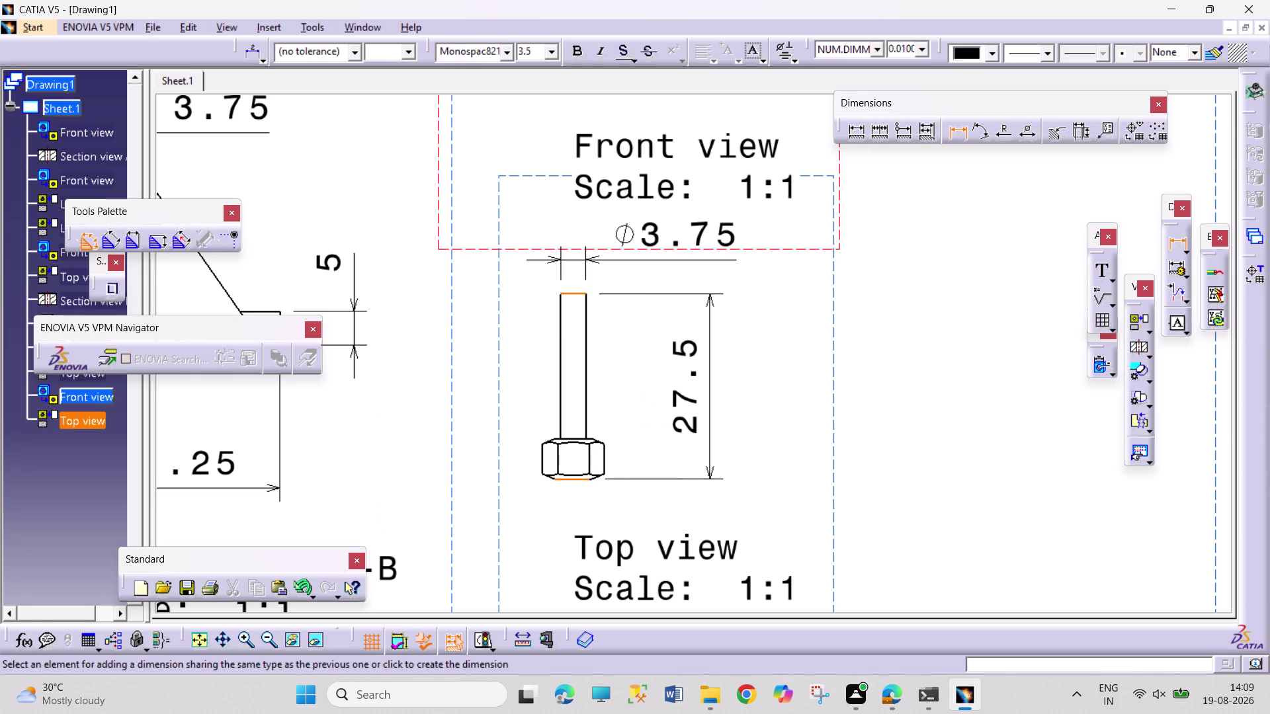
click(719, 388)
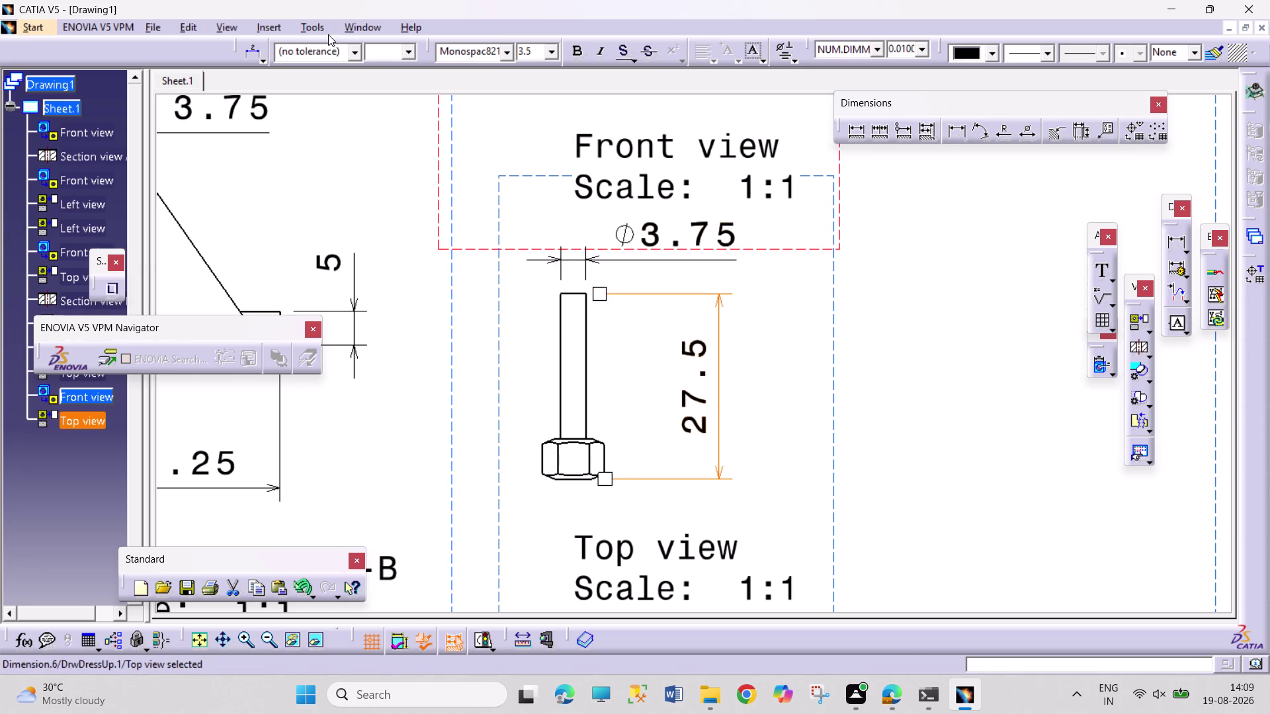
click(376, 22)
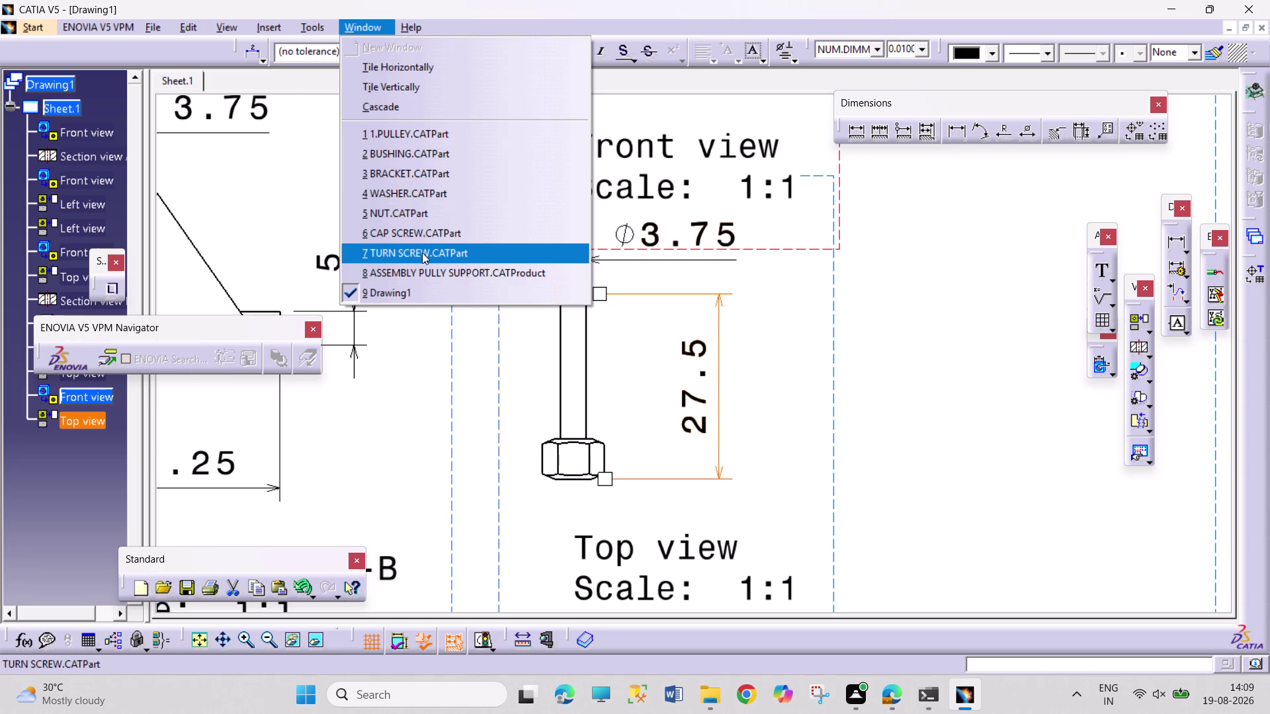
Set the cap screw's Pad.2 length to 27.25 mm.
click(424, 233)
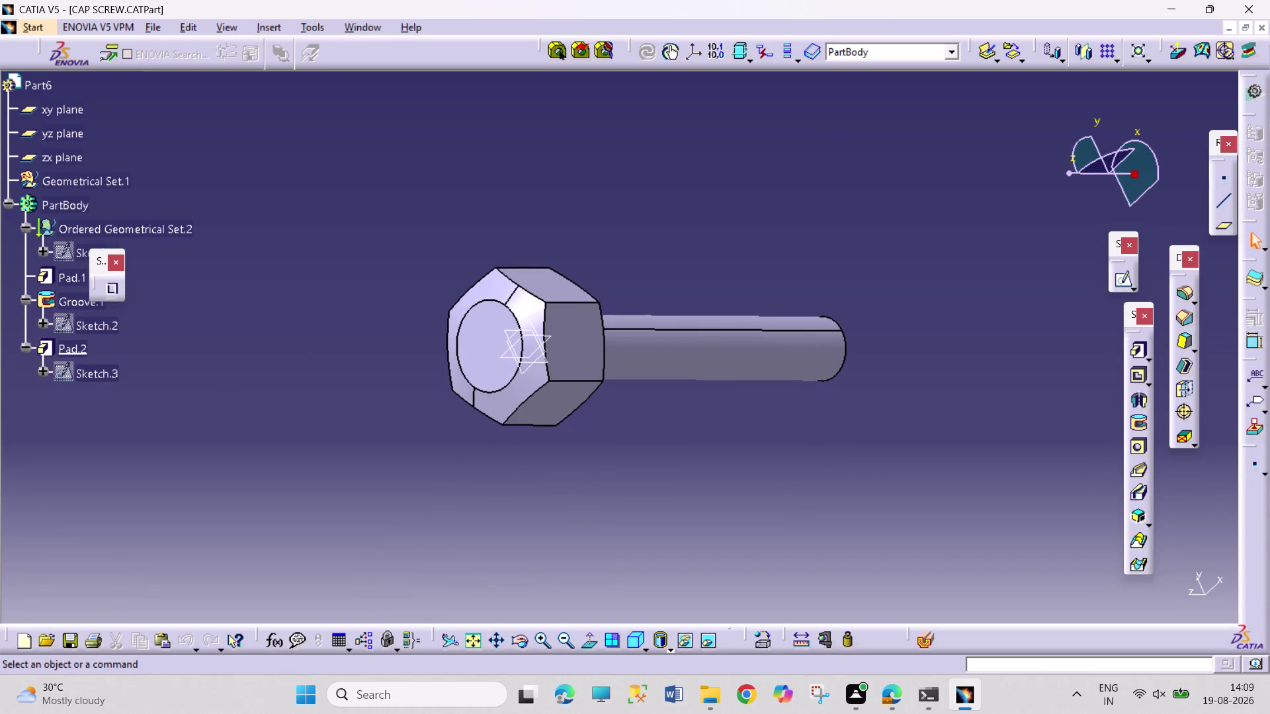
click(43, 372)
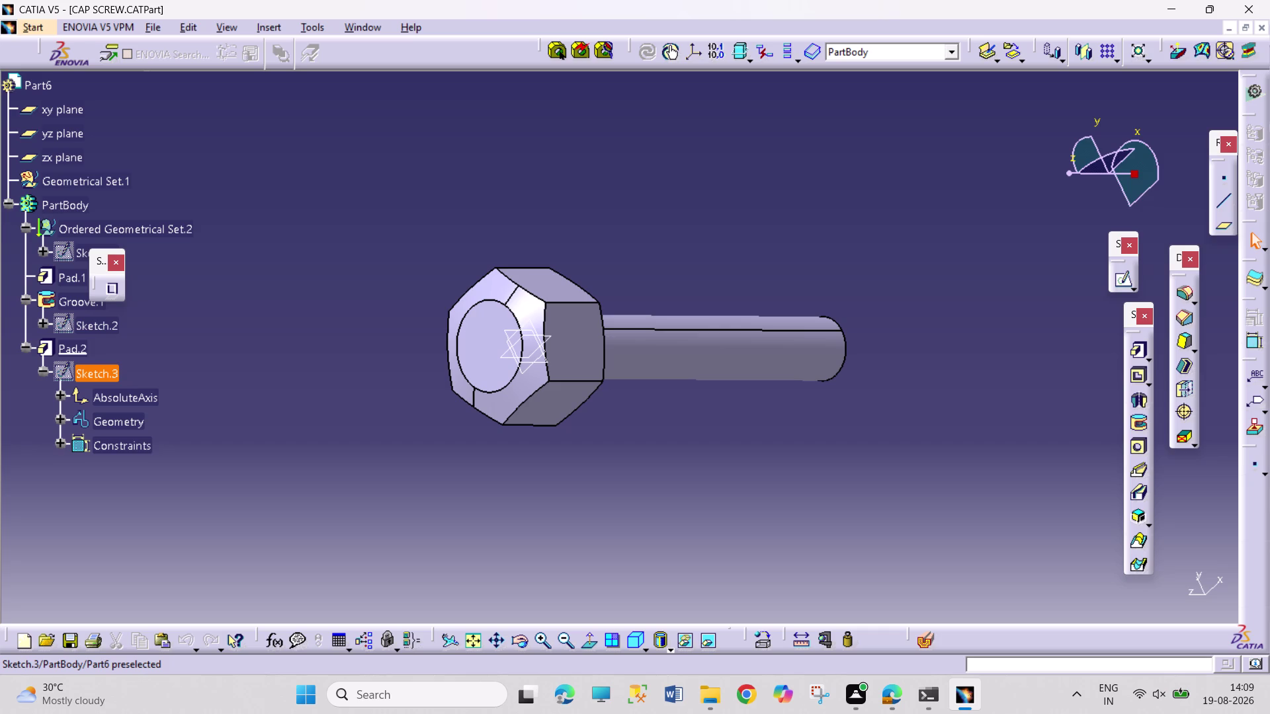
double_click(72, 373)
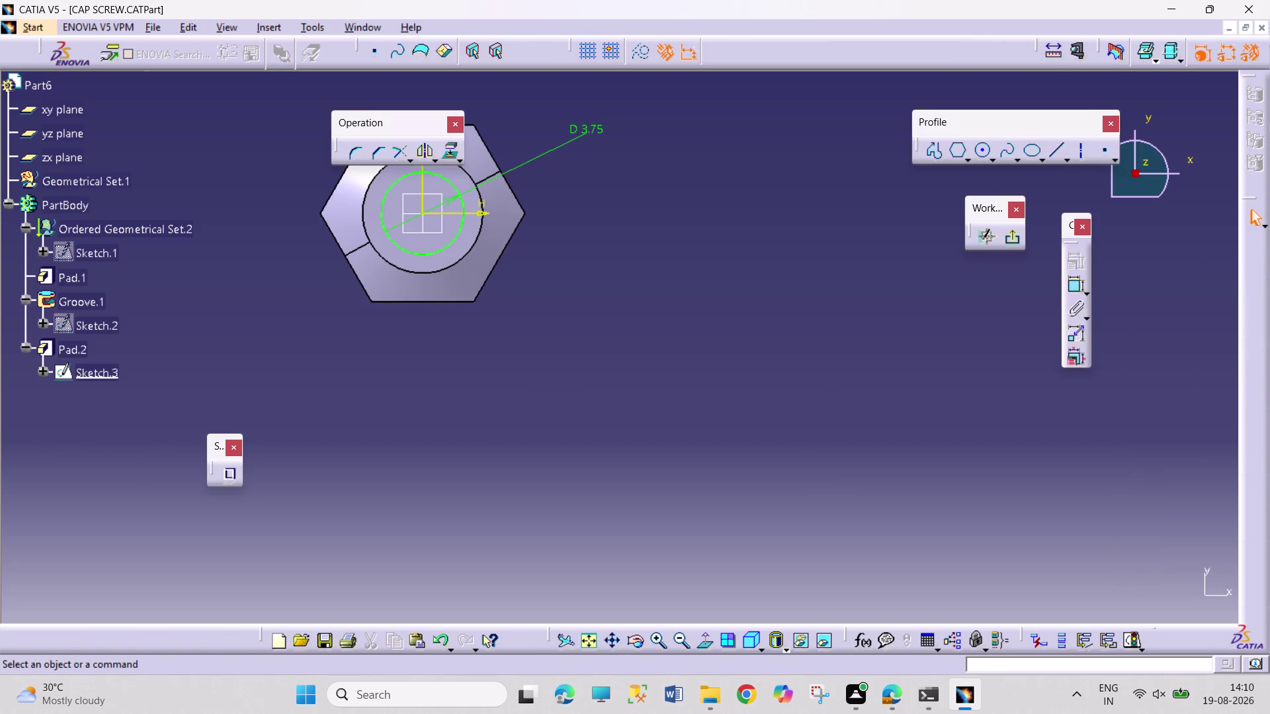
double_click(72, 346)
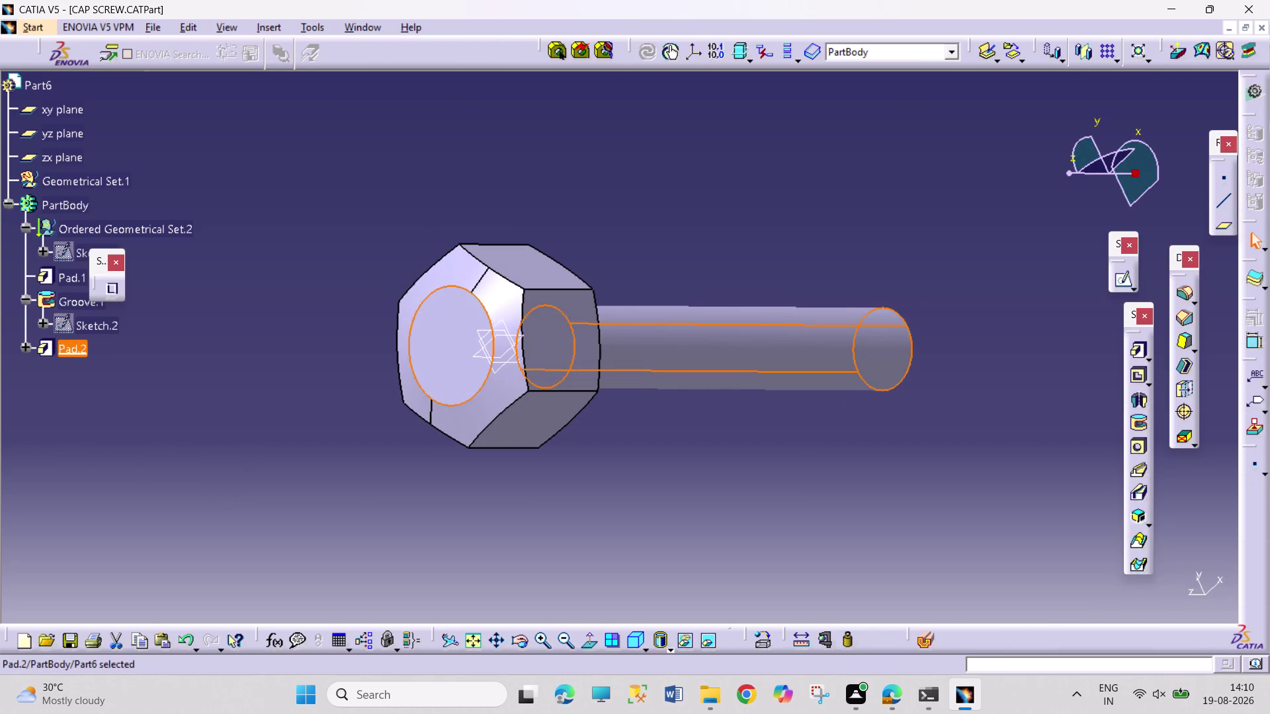
double_click(65, 349)
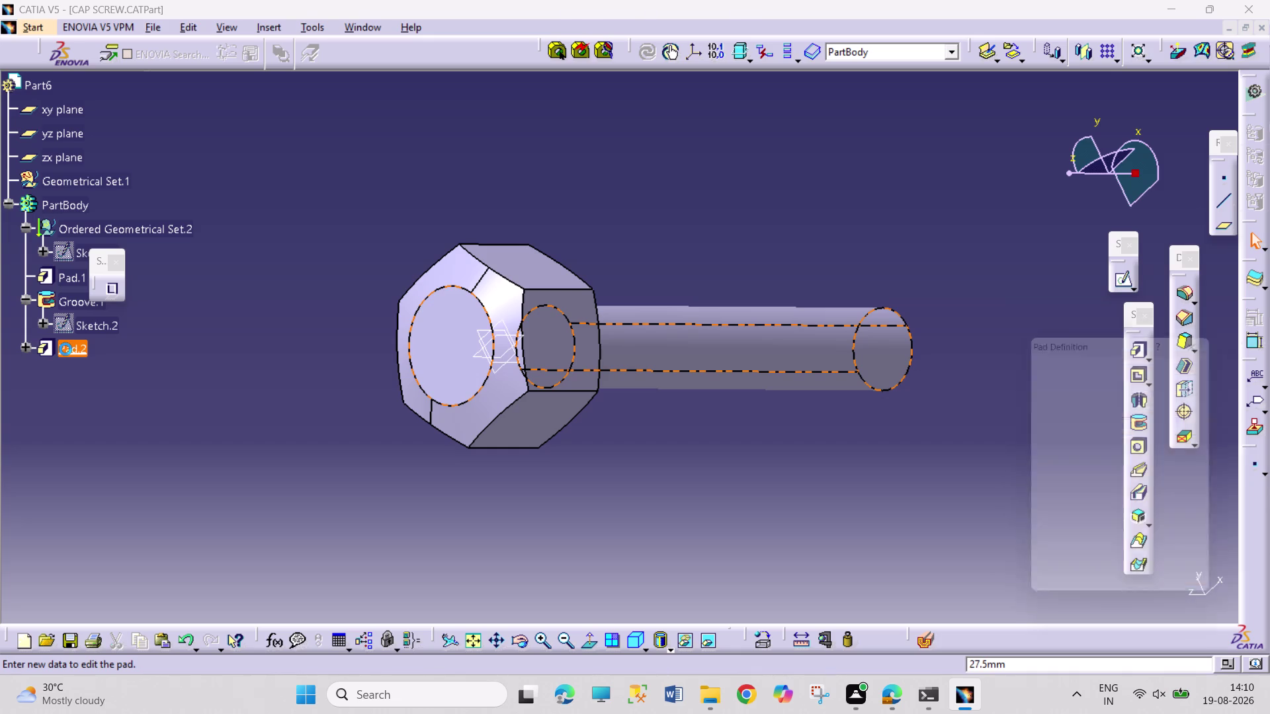
click(1108, 401)
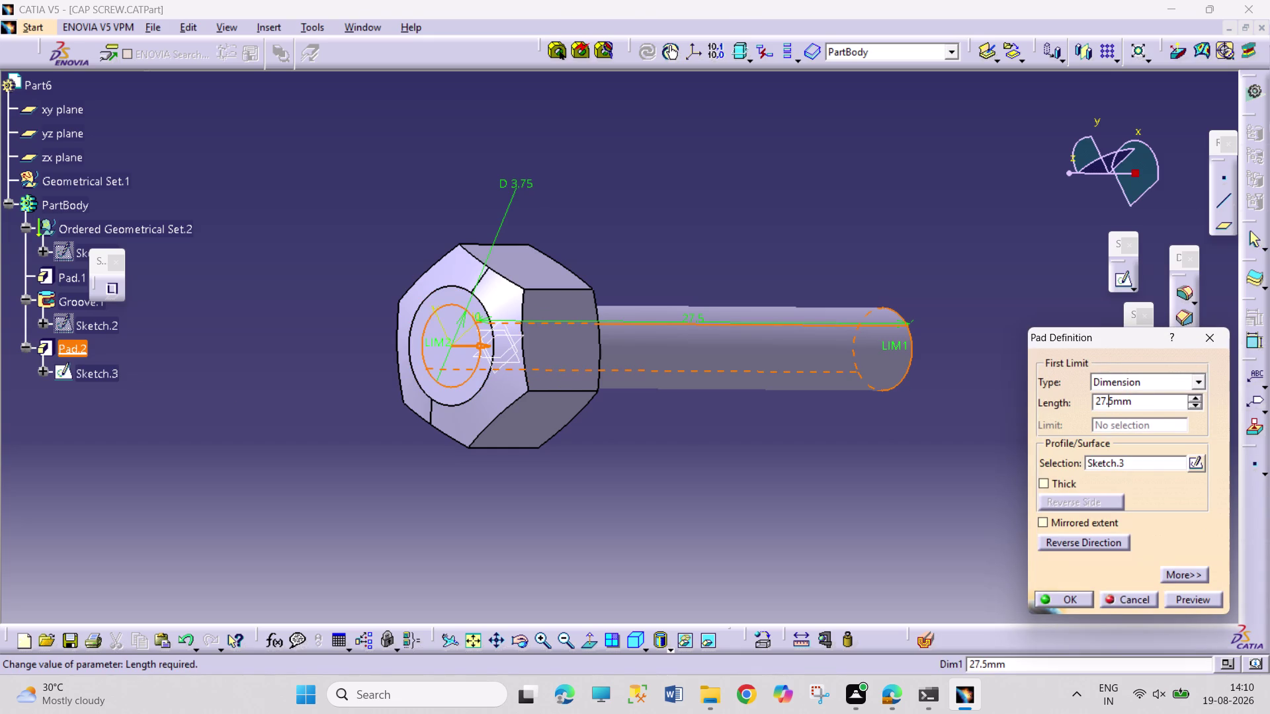
key(2)
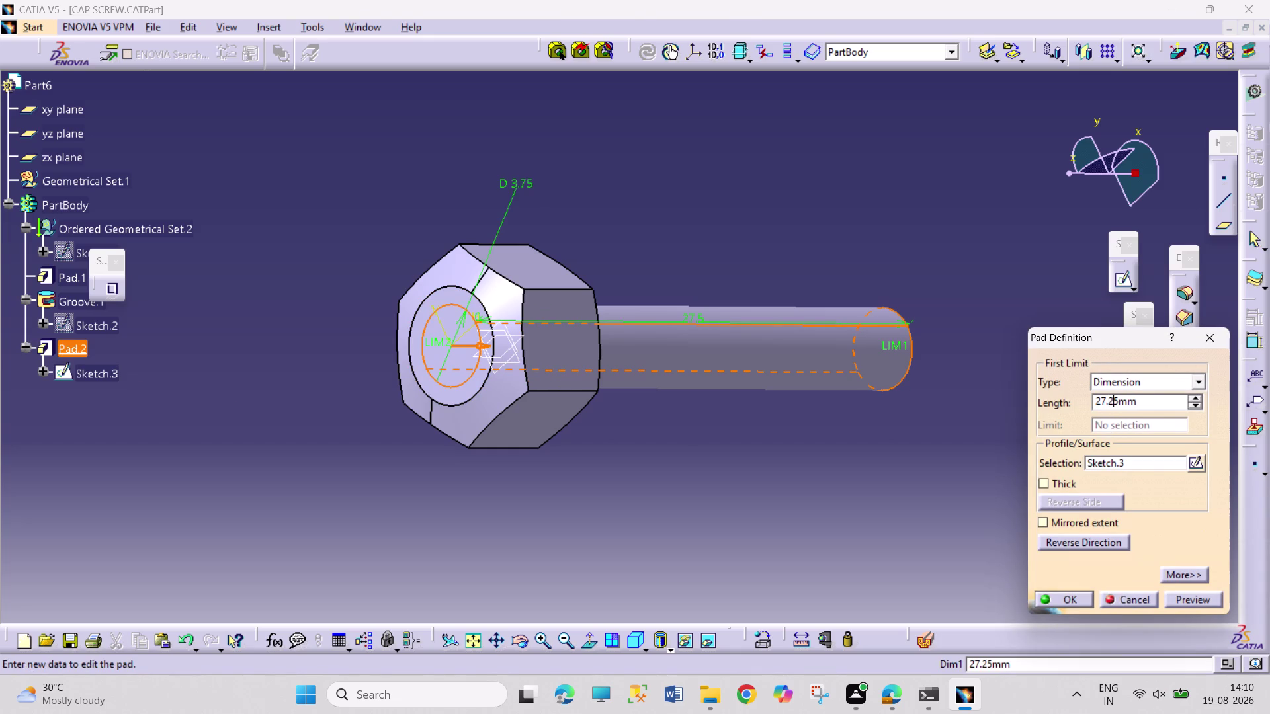
key(Right)
key(Right)
key(Right)
key(Return)
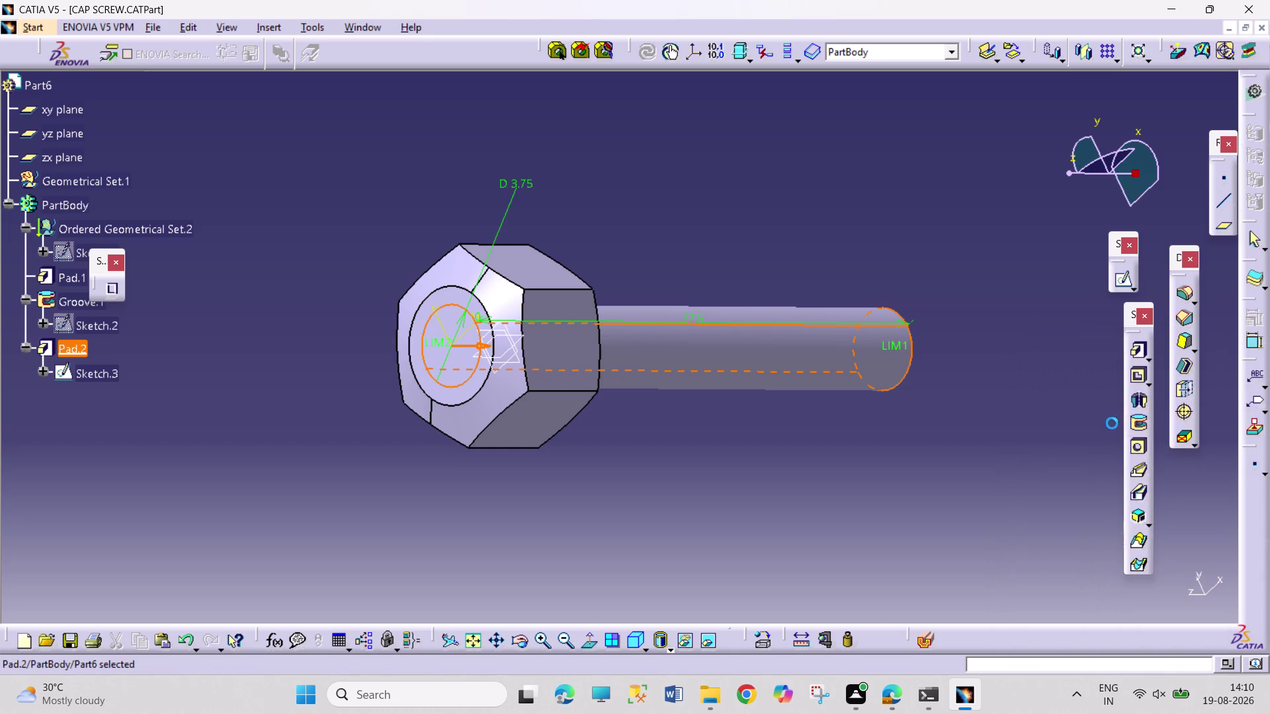
Switch via the pulley support assembly back to the assembly drawing.
click(365, 23)
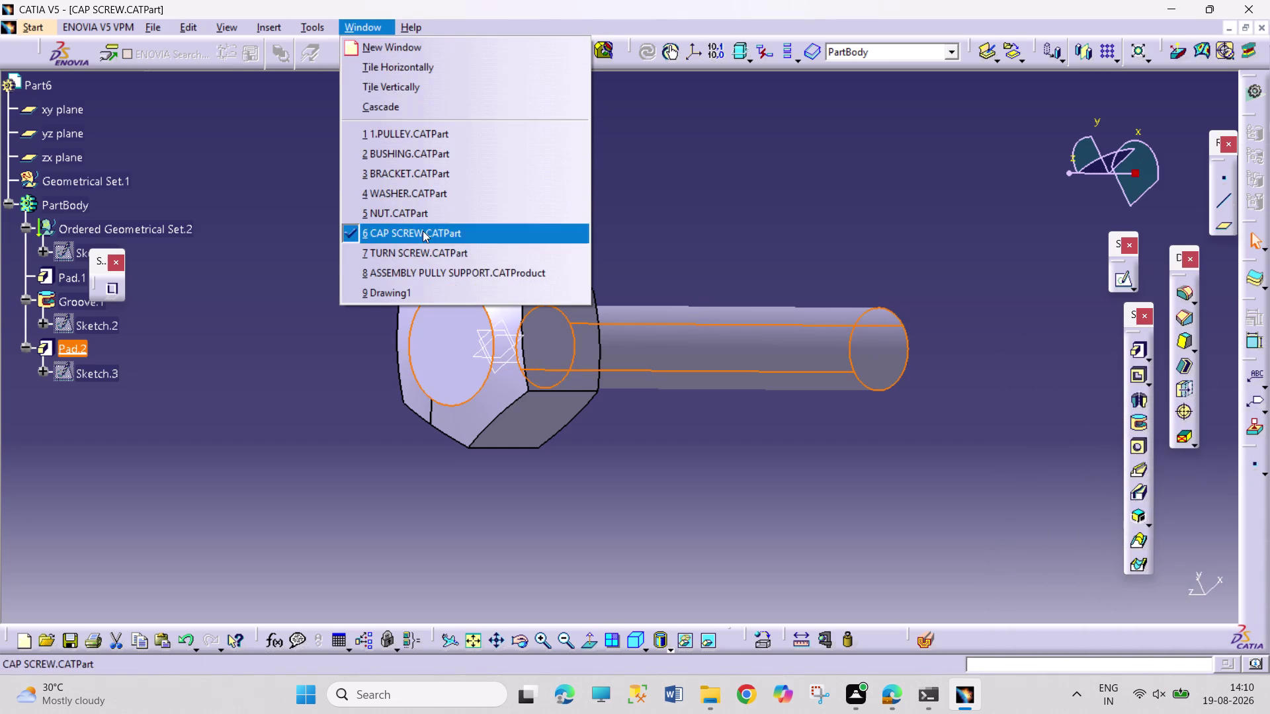
click(440, 274)
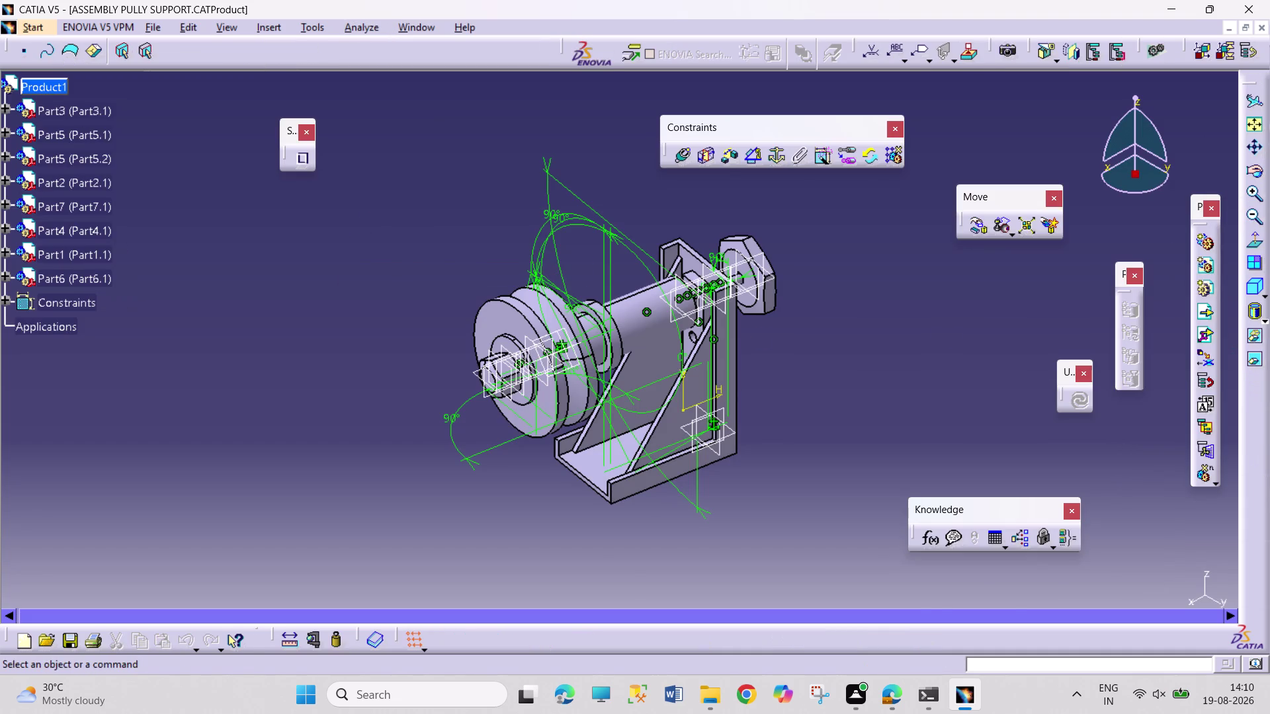
click(422, 26)
click(486, 288)
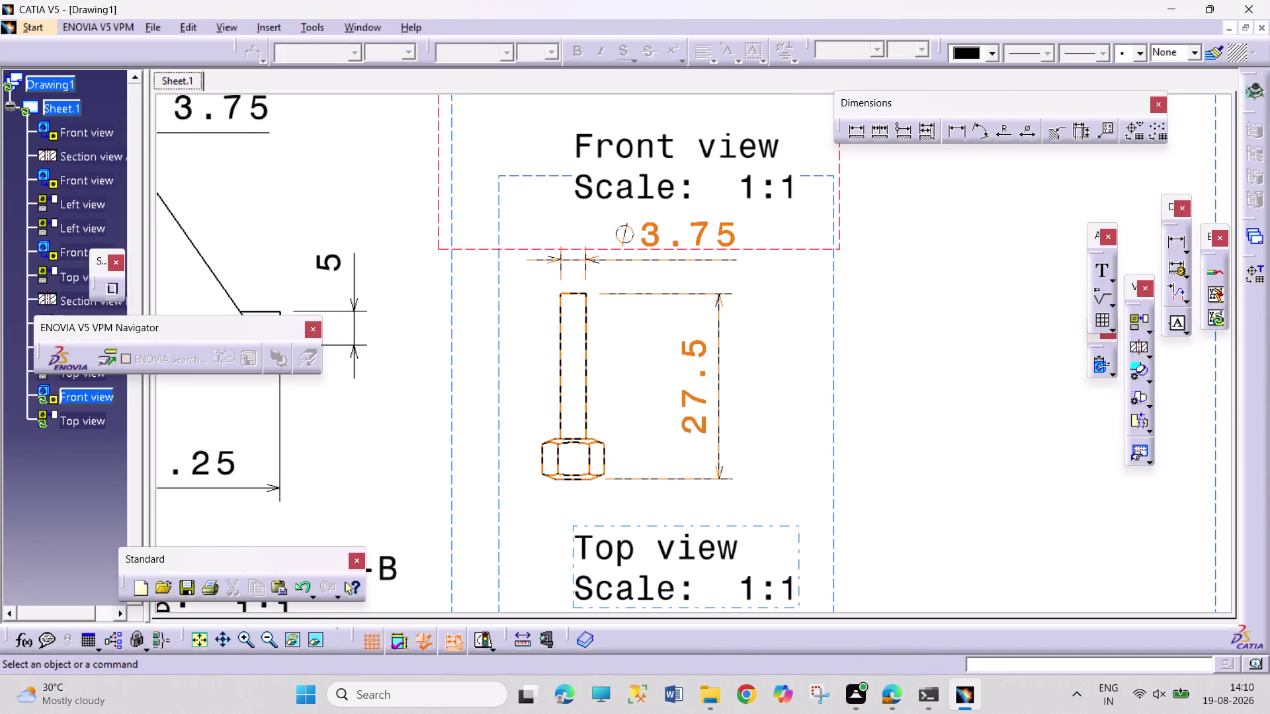
Update the cap screw's top and front views to the new 27.25 length.
right_click(833, 414)
click(903, 312)
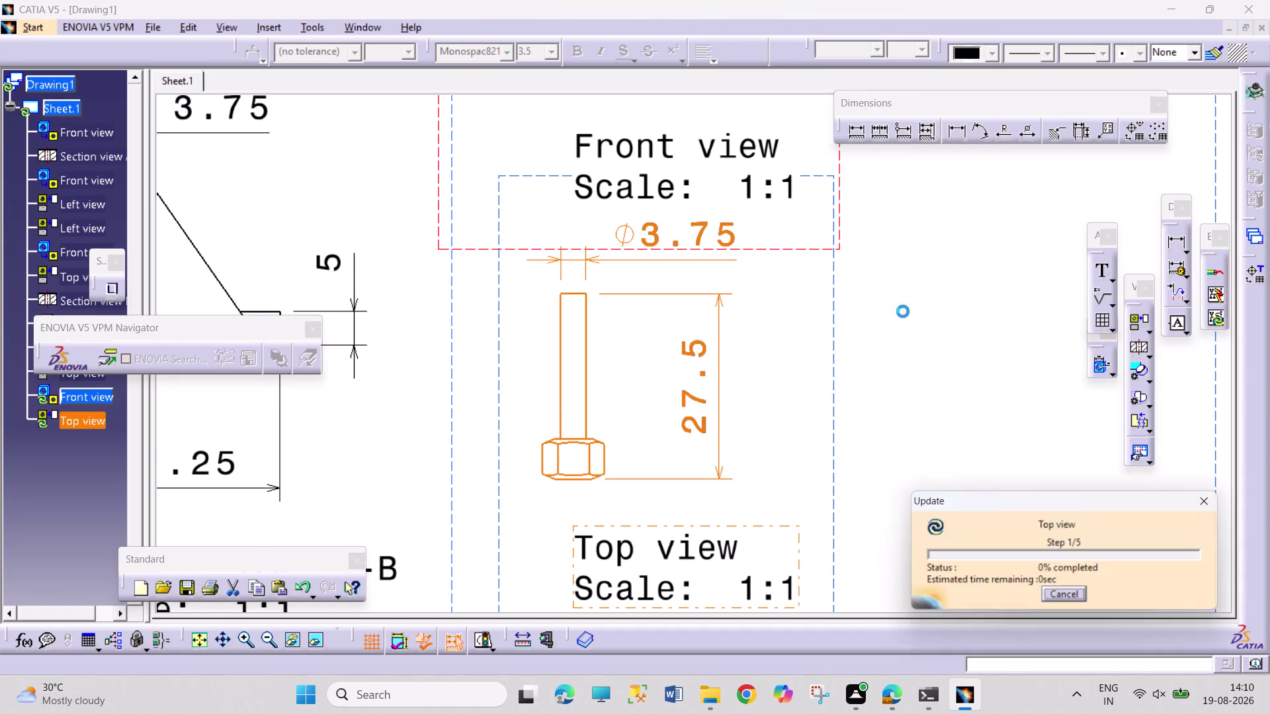
scroll(down, 3)
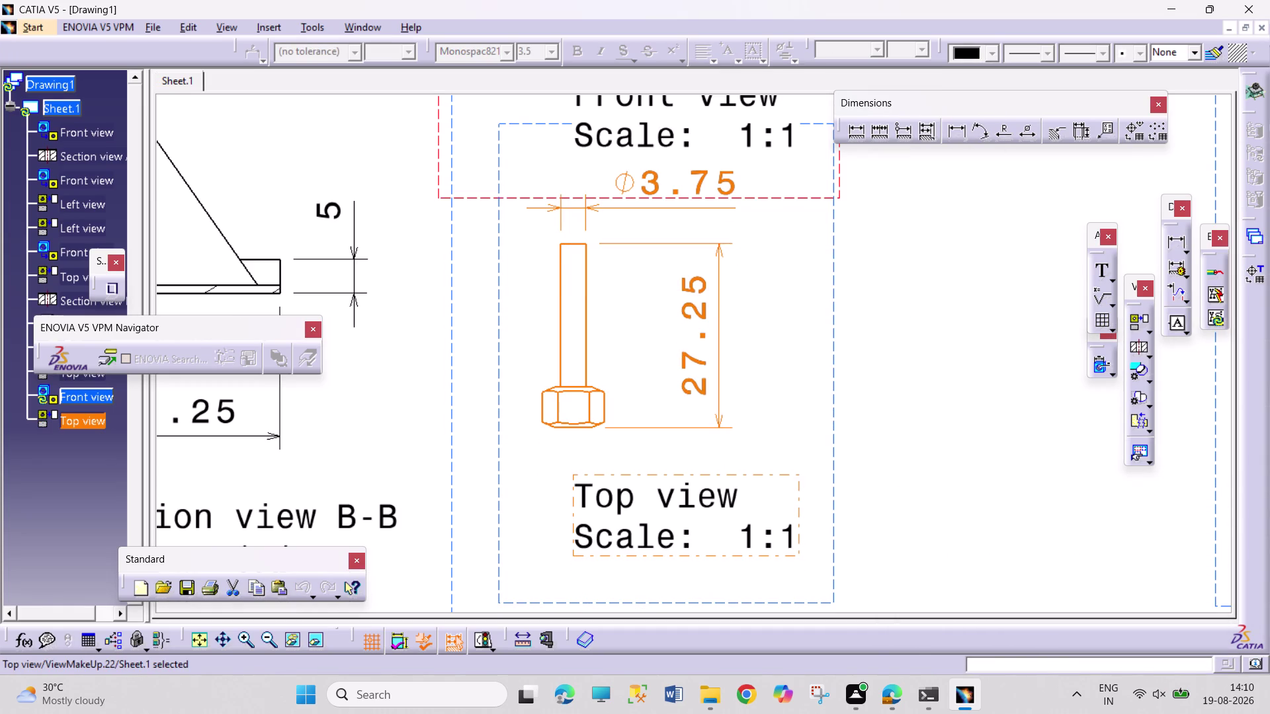
middle_drag(873, 366, 832, 600)
scroll(up, 3)
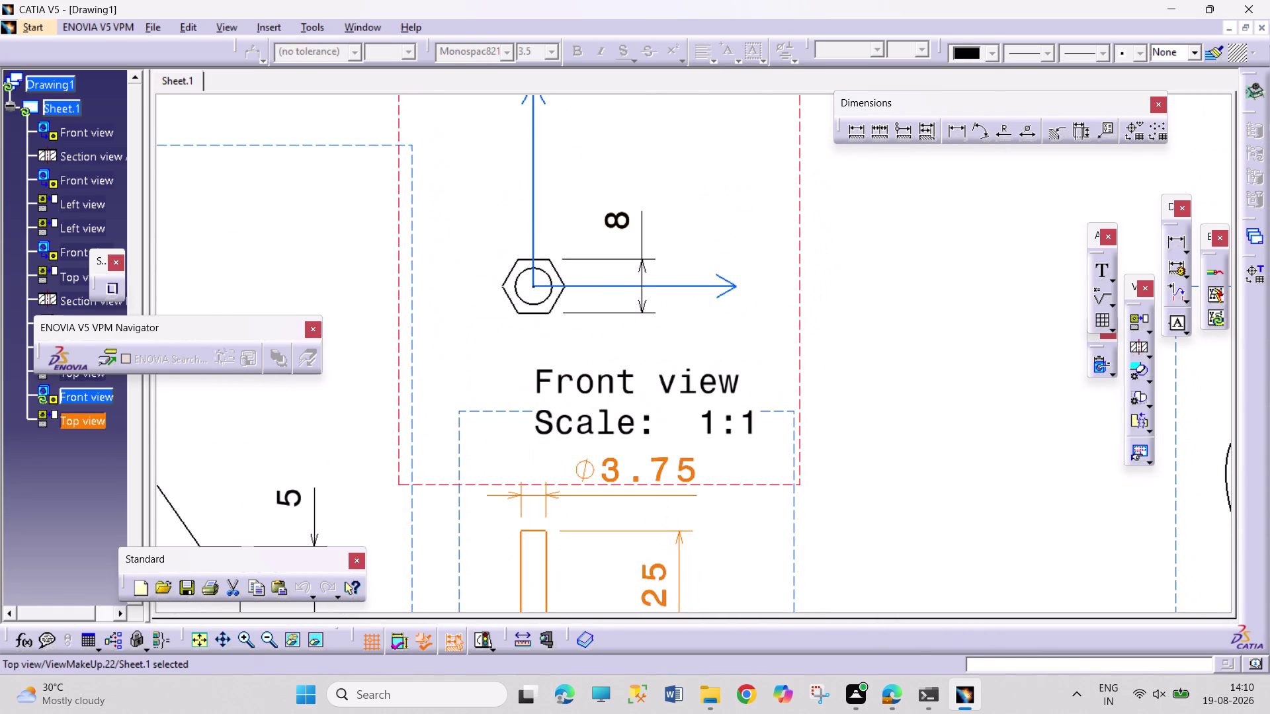
right_click(802, 298)
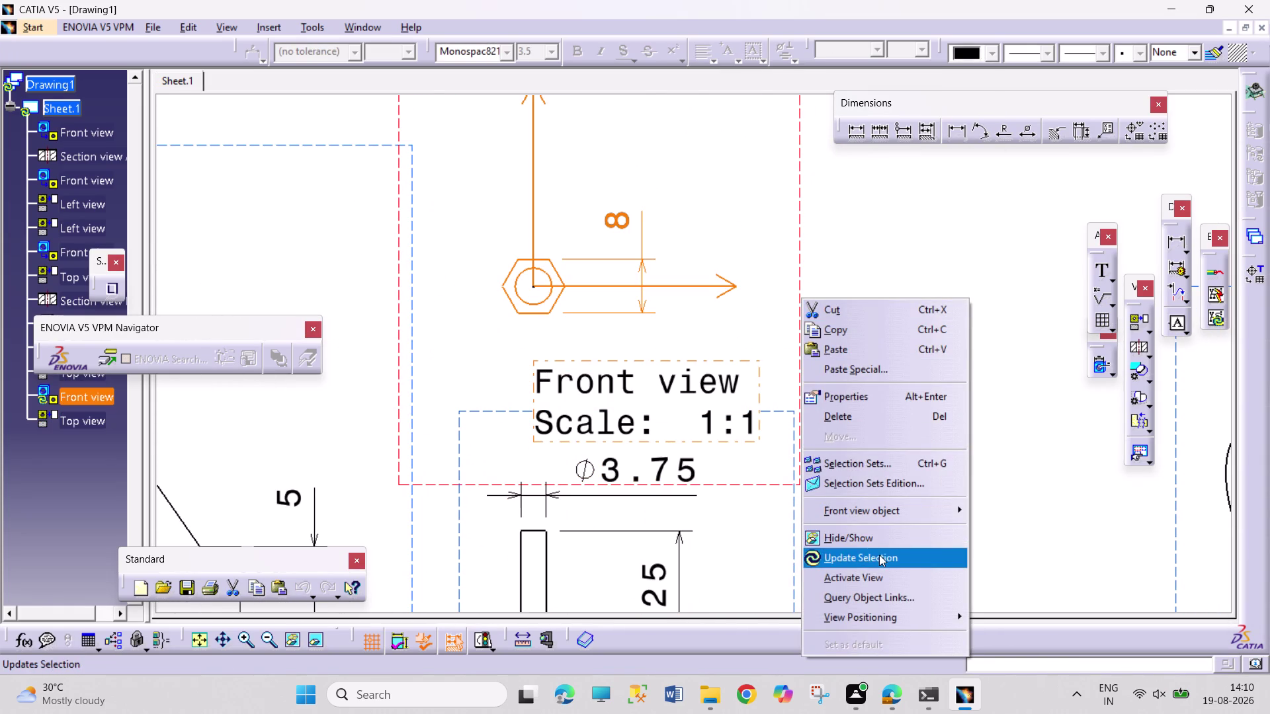
click(879, 555)
middle_drag(878, 524, 832, 238)
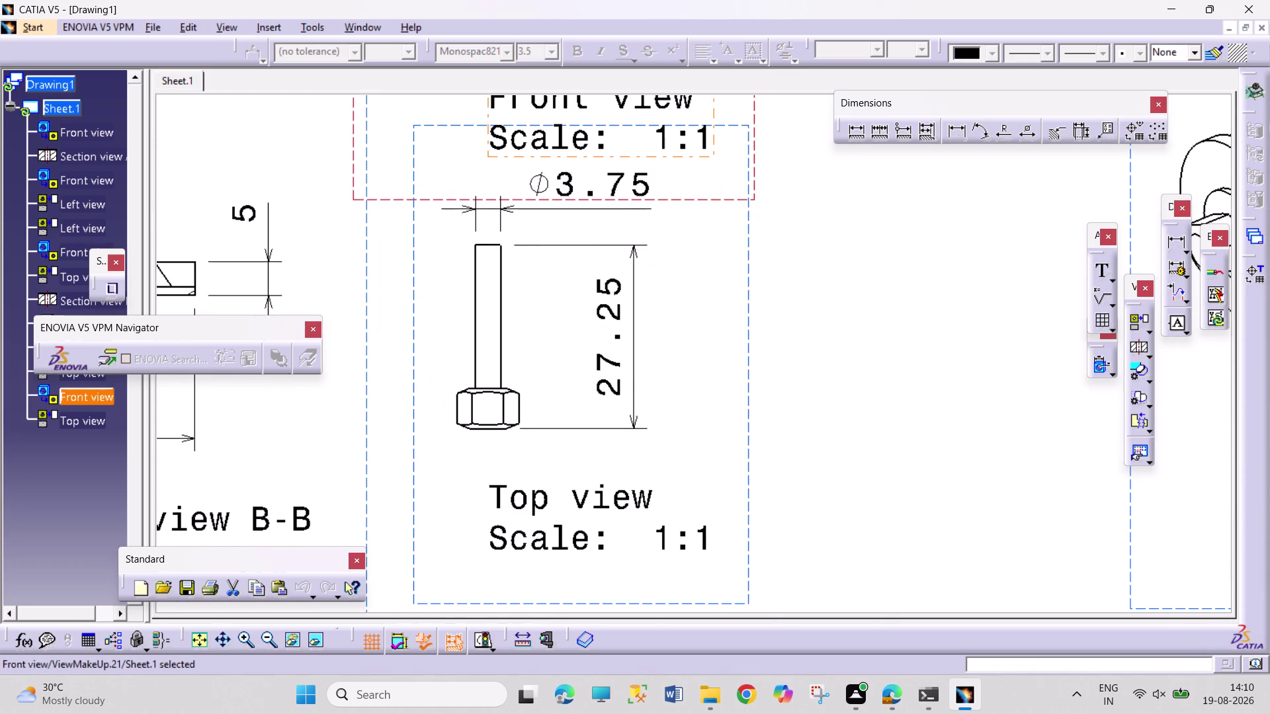
middle_drag(804, 238, 845, 459)
Turn on hidden lines, center lines and axes in the cap screw's front view.
right_click(794, 252)
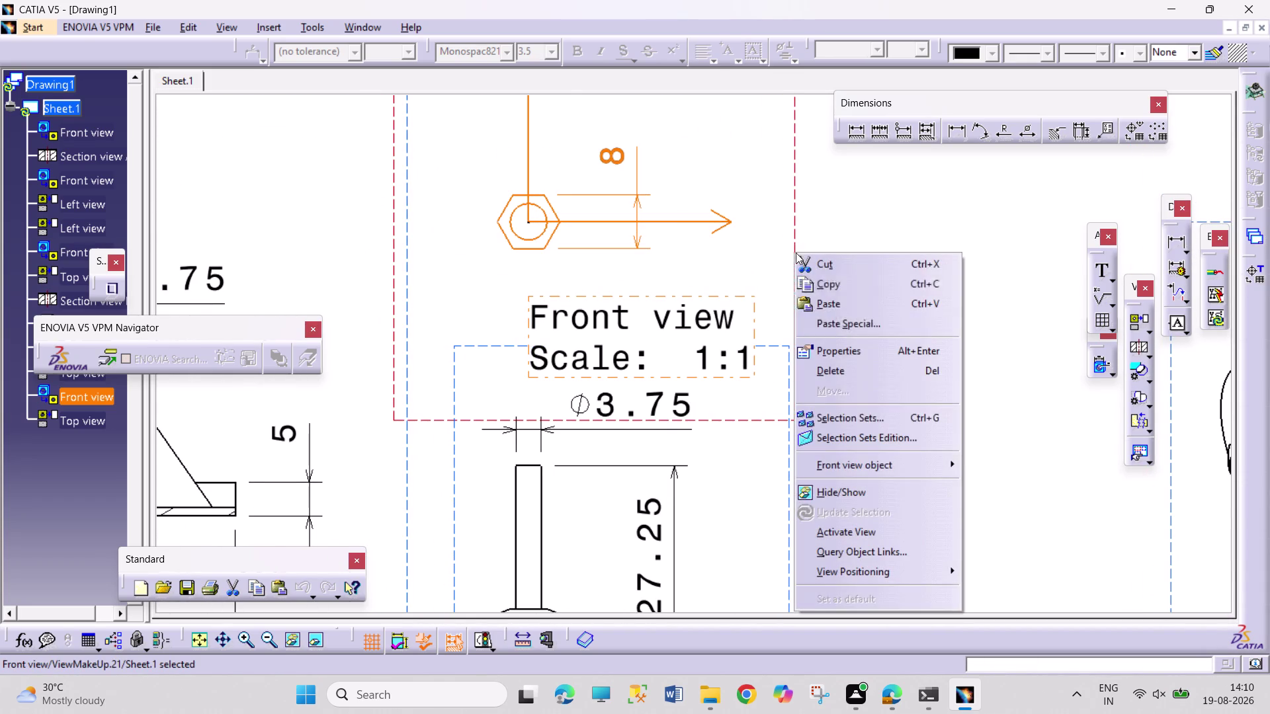
click(902, 341)
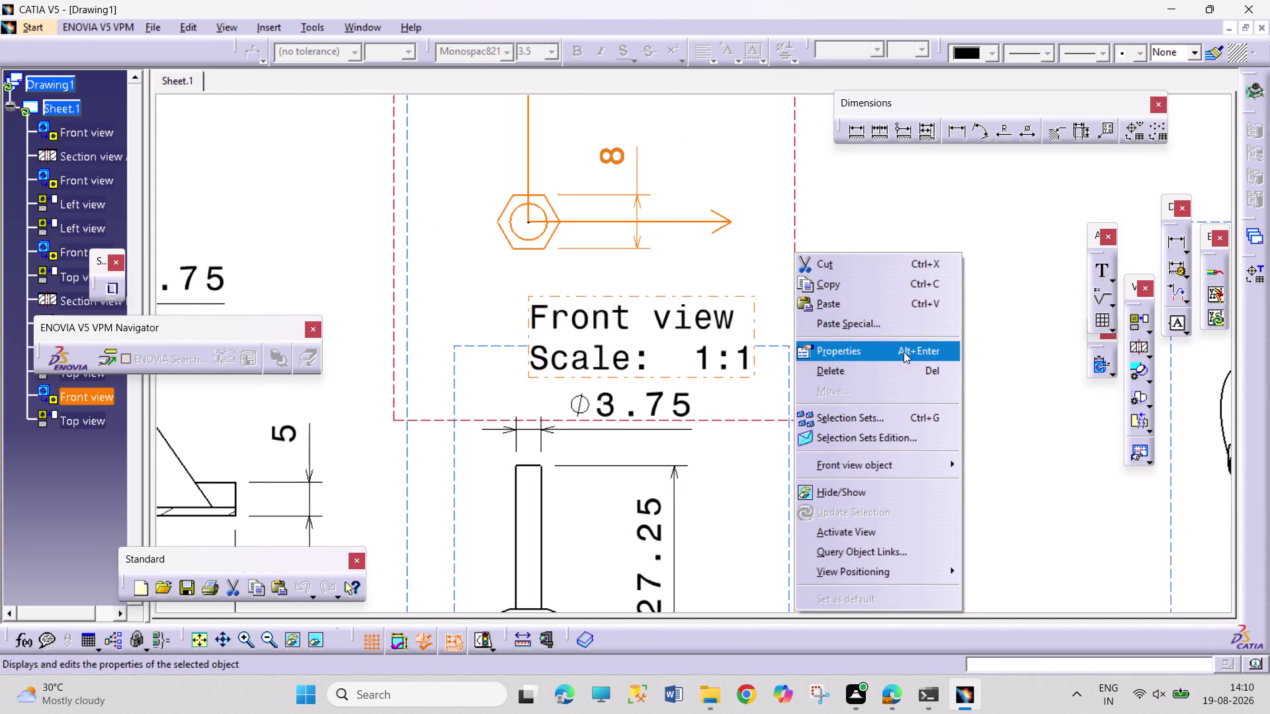
click(904, 352)
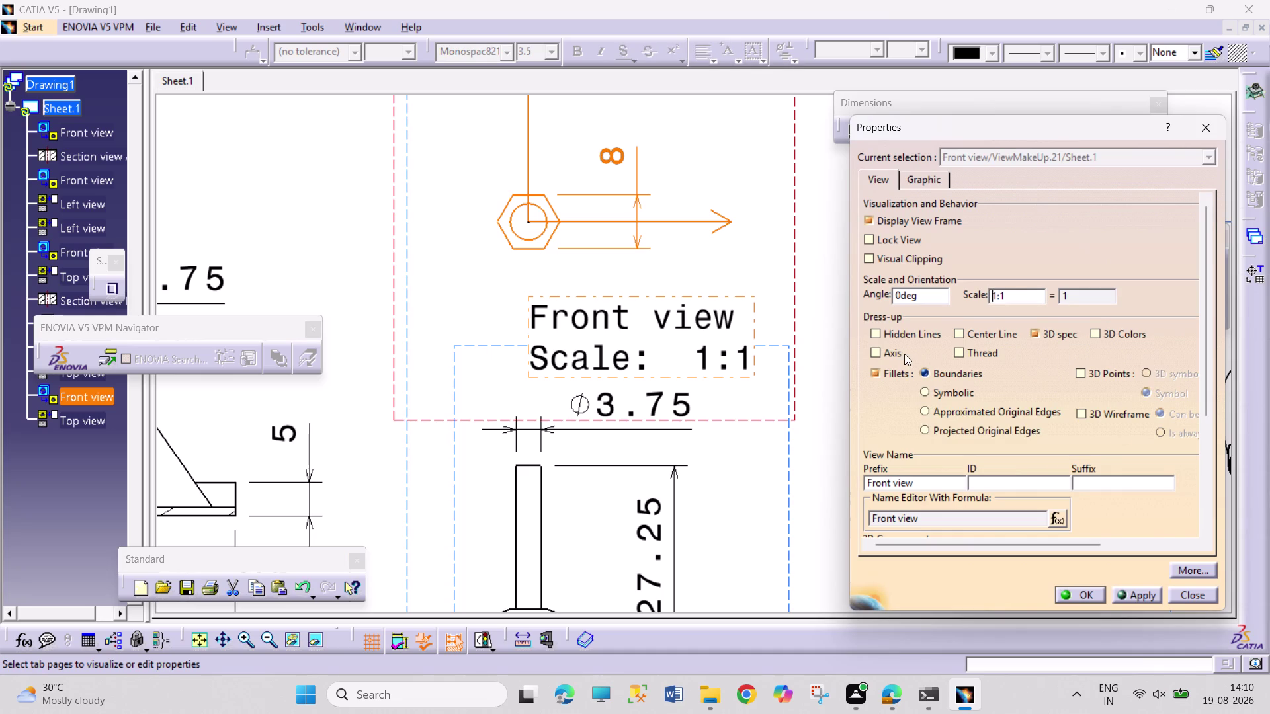
click(902, 353)
drag(907, 337, 912, 337)
click(981, 334)
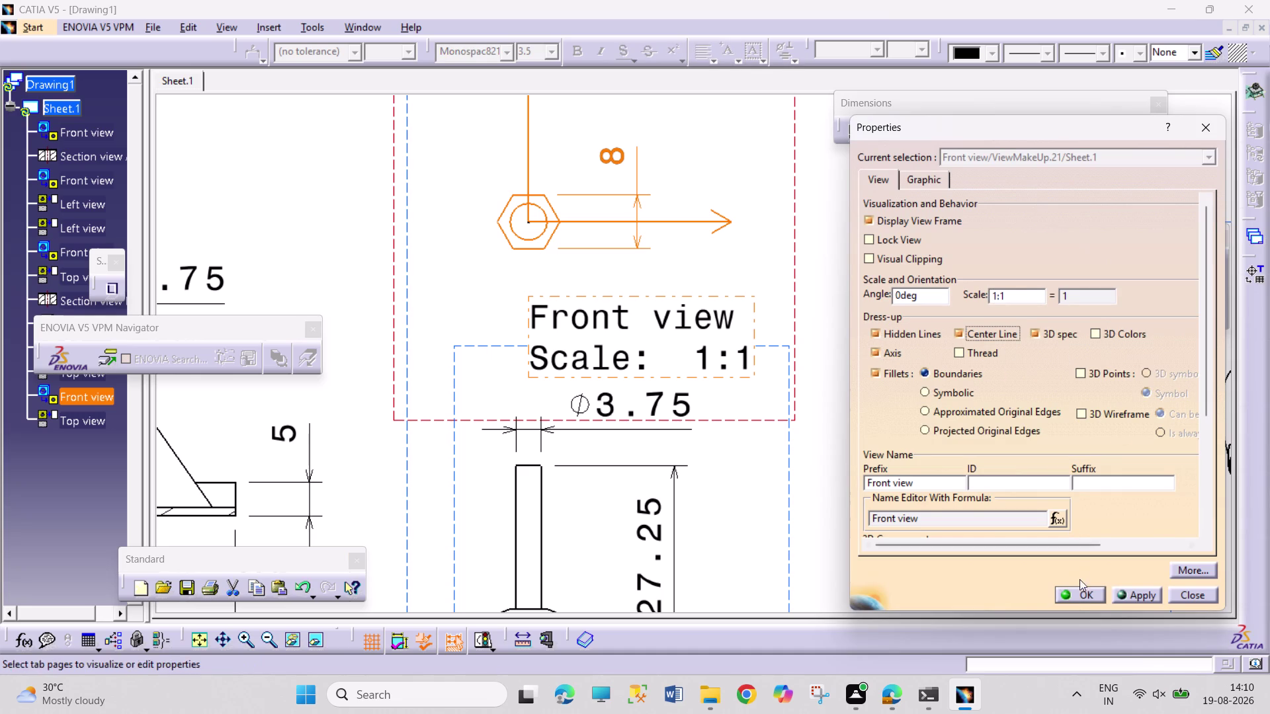
click(1074, 598)
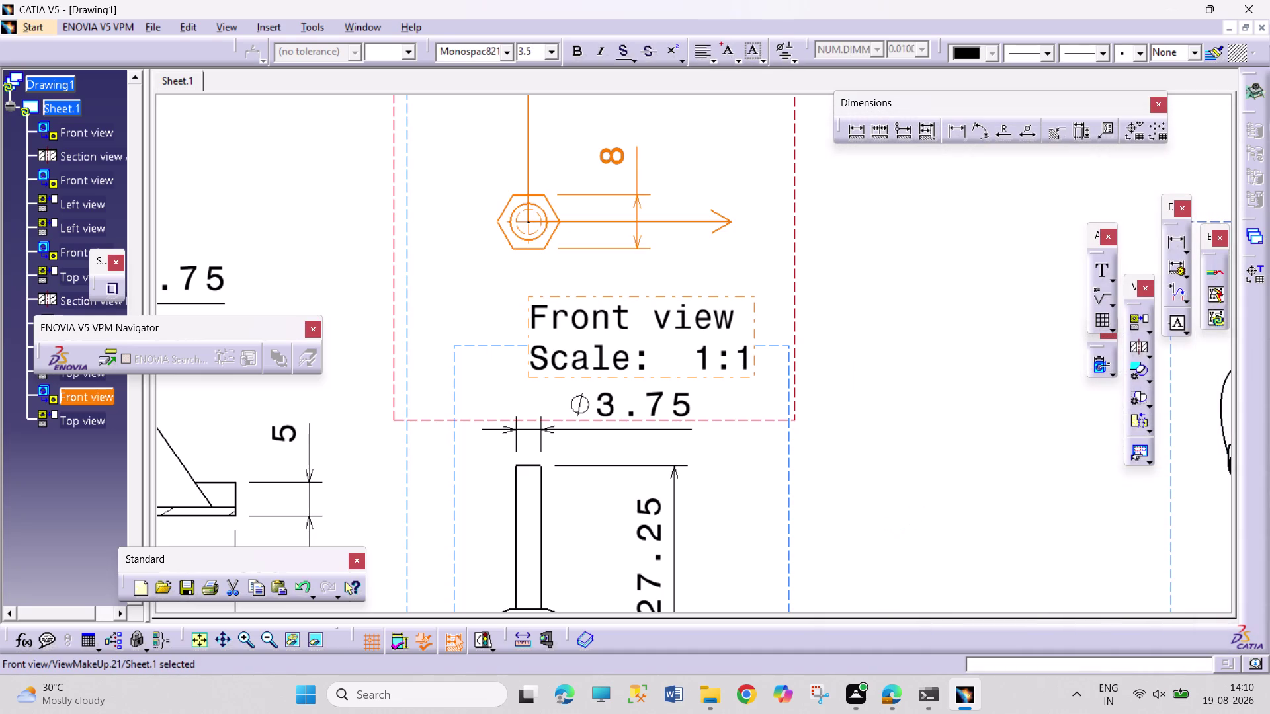
middle_drag(946, 514, 901, 309)
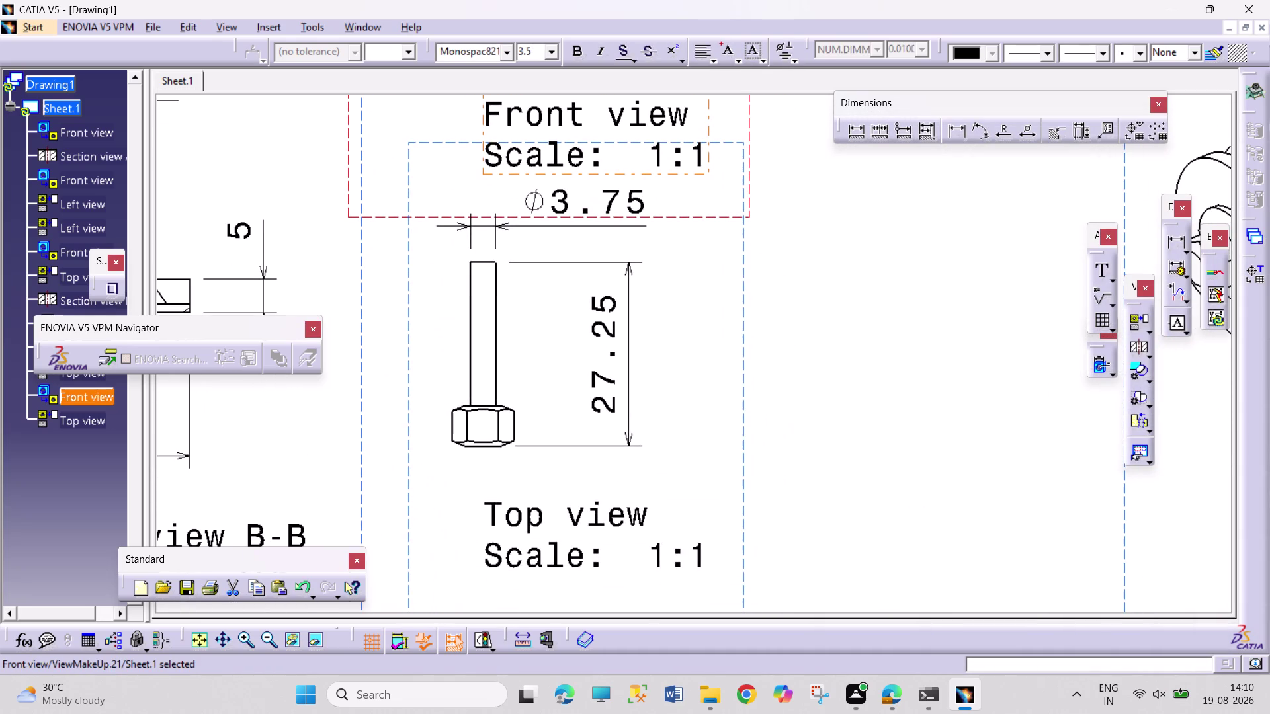
click(856, 133)
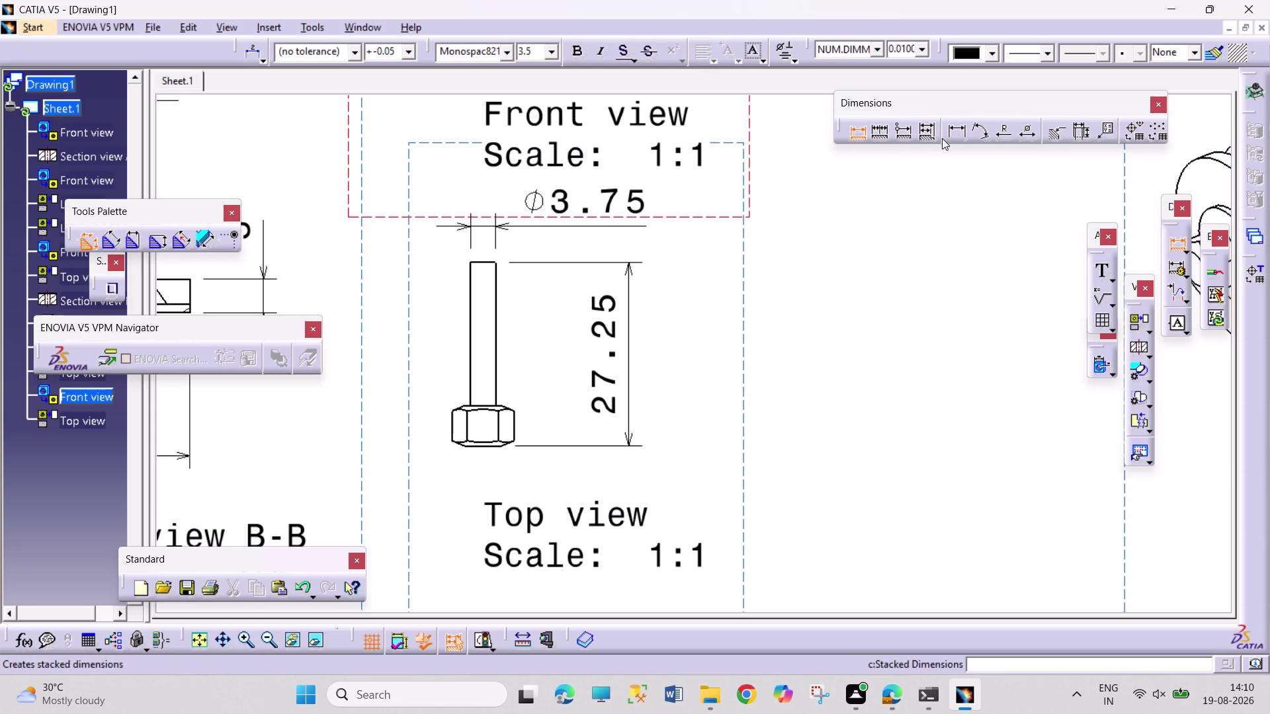
Dimension the cap screw's hex head height as 6 in its top view.
click(967, 130)
click(490, 447)
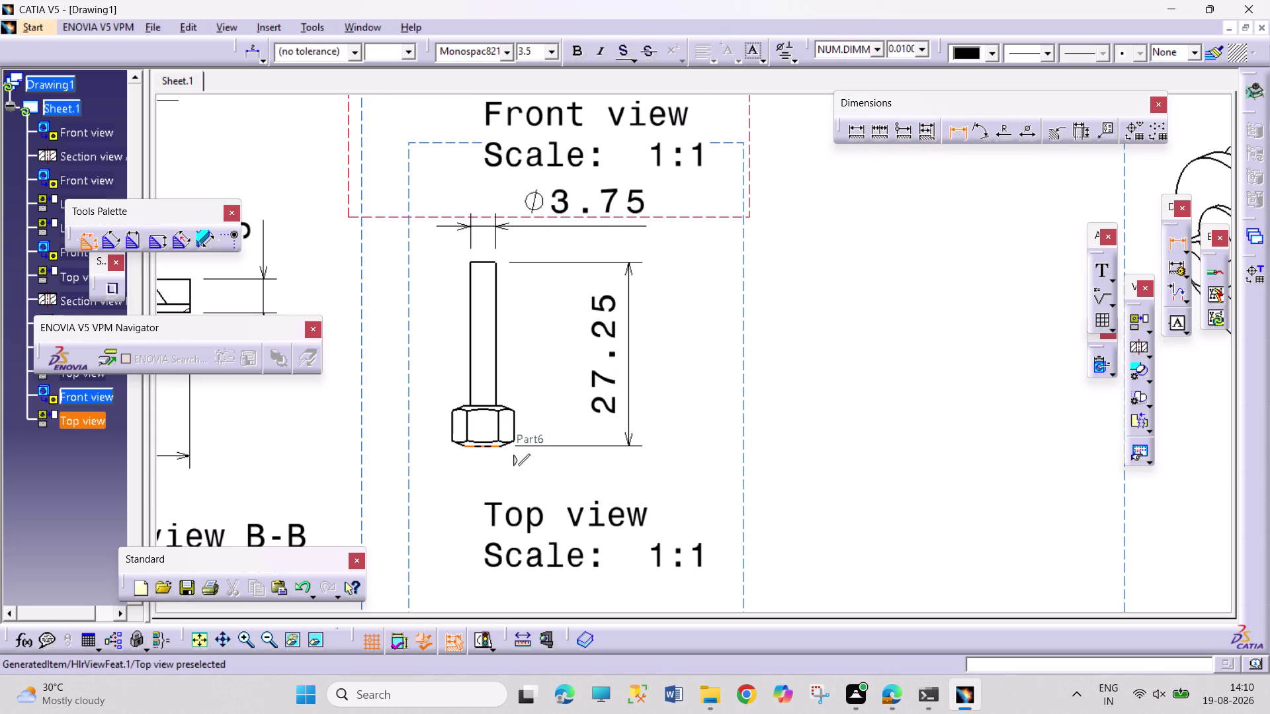
click(484, 405)
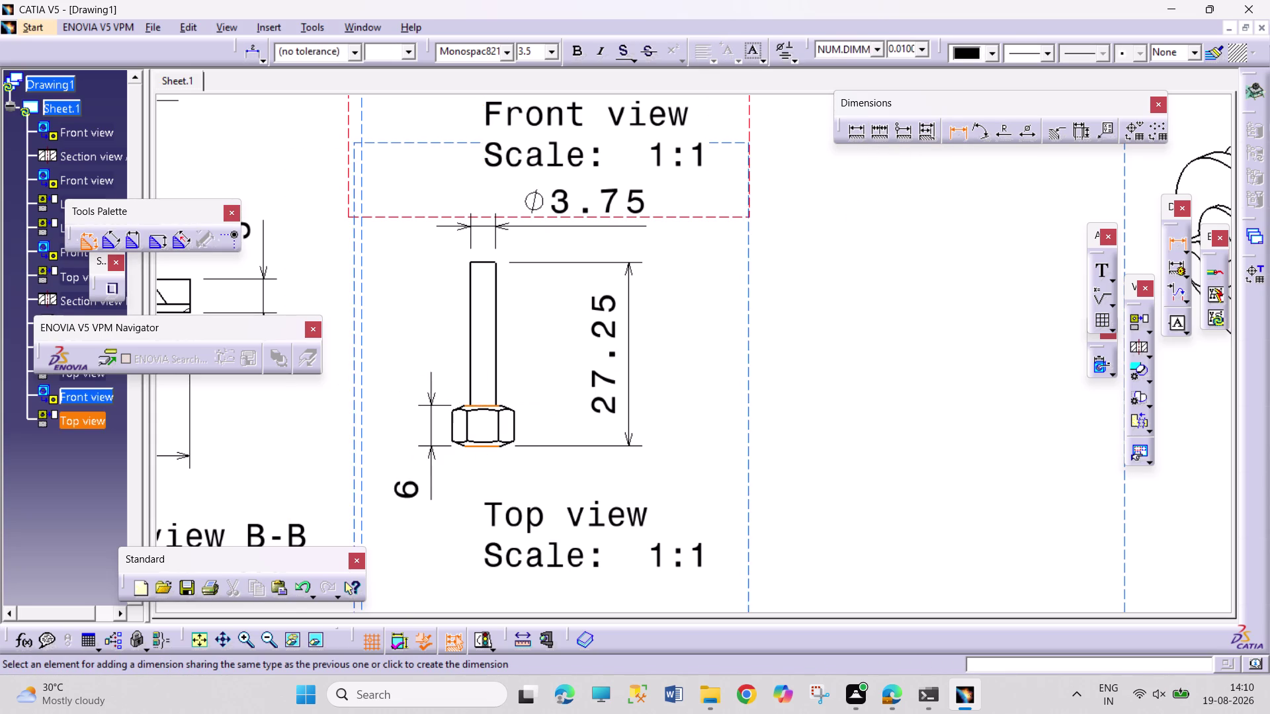
click(428, 377)
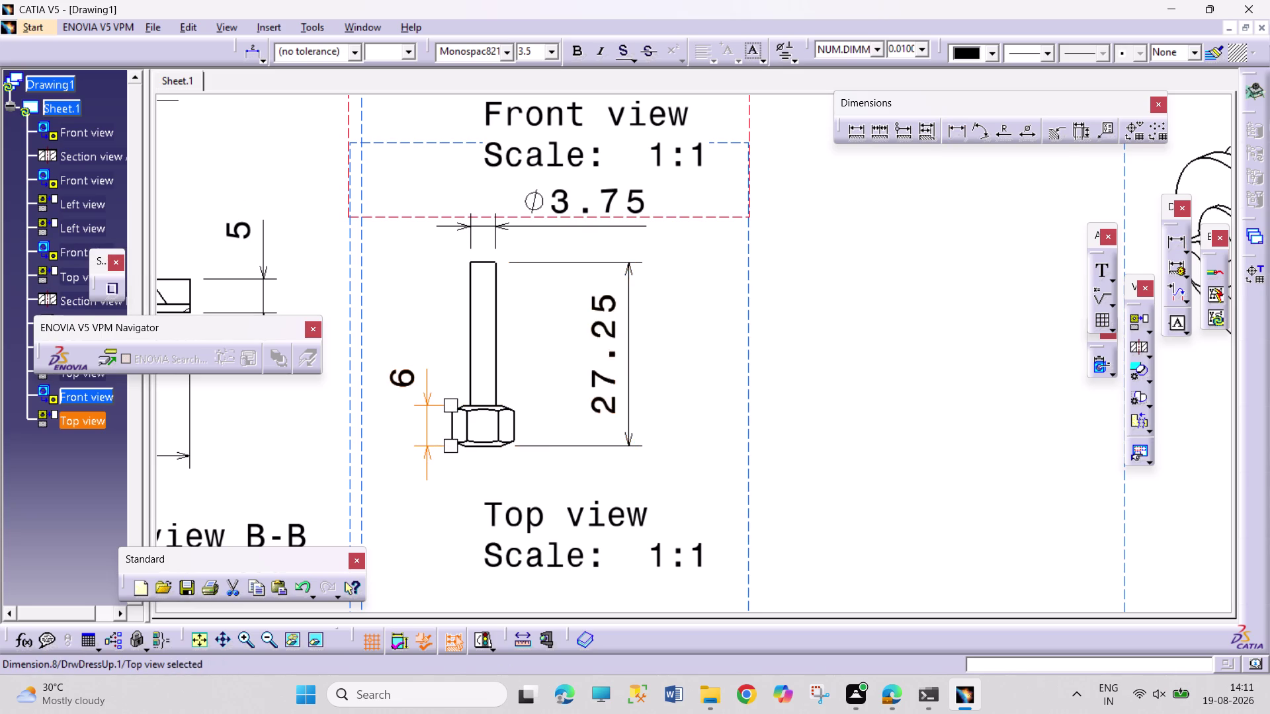
middle_drag(912, 360, 883, 483)
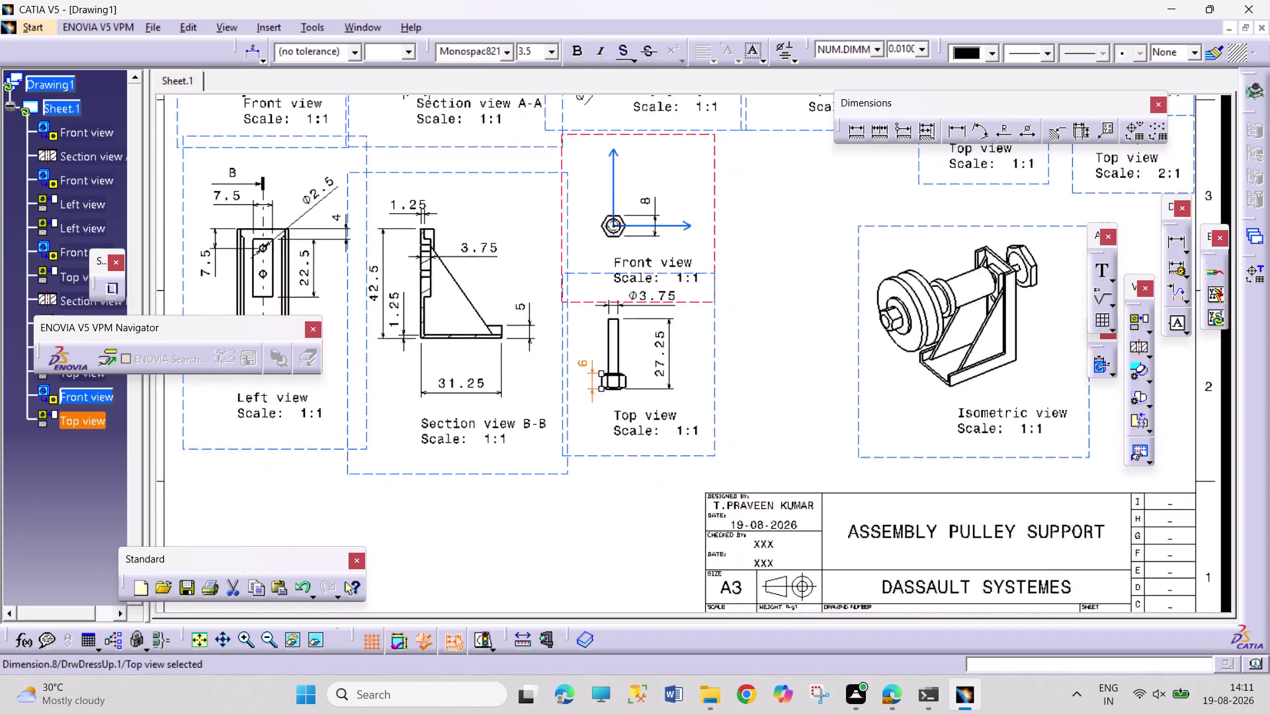
Drag the isometric assembly view rightward, close to the sheet's right border.
middle_drag(882, 482, 864, 525)
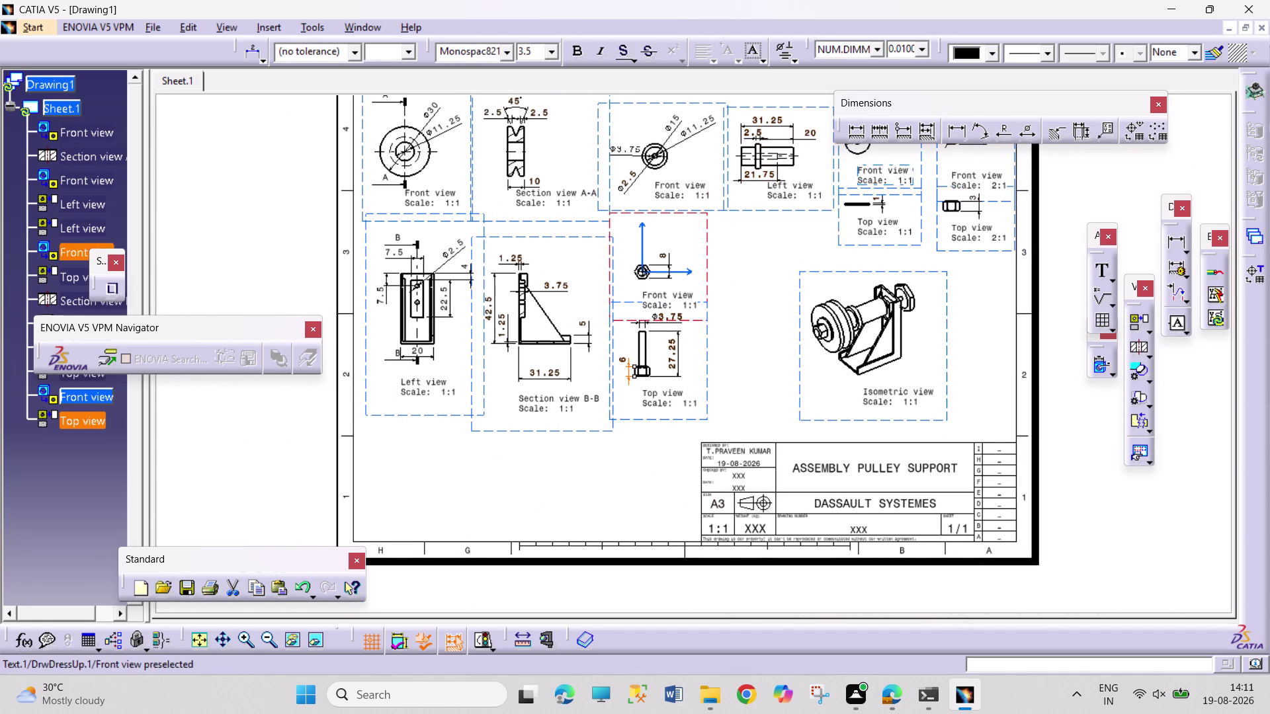
middle_drag(899, 190, 866, 267)
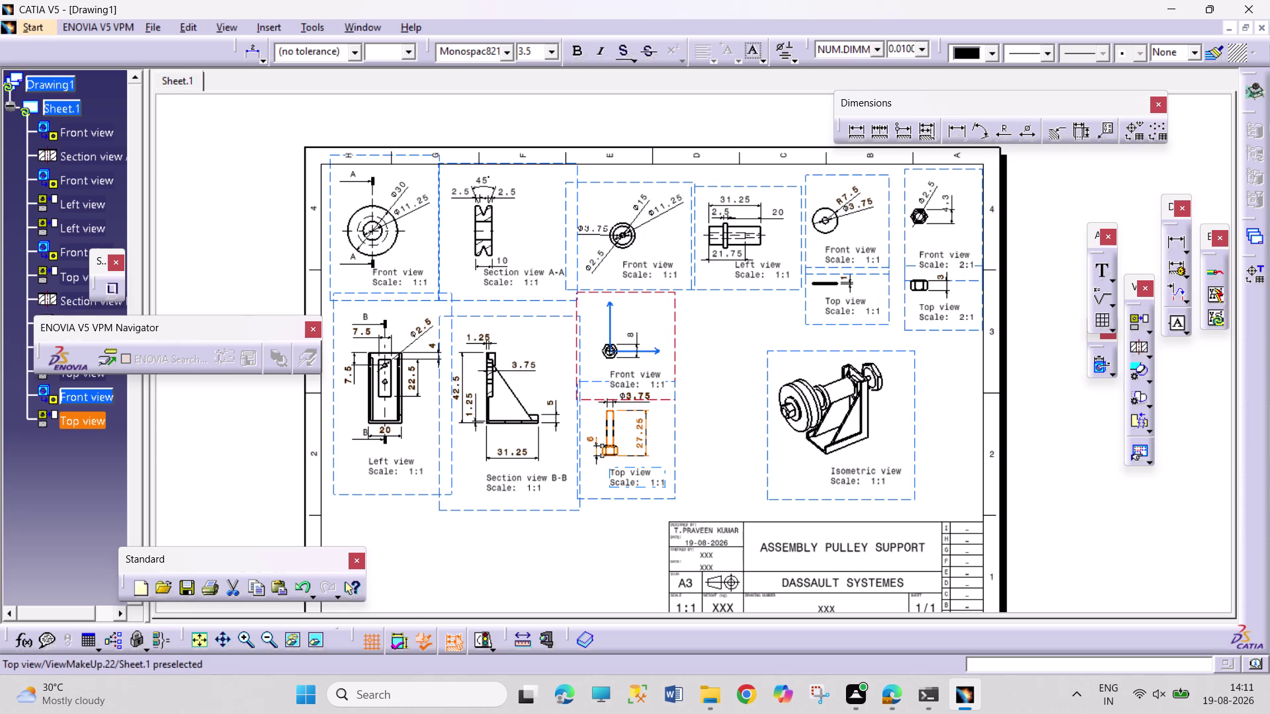
middle_drag(689, 537, 664, 493)
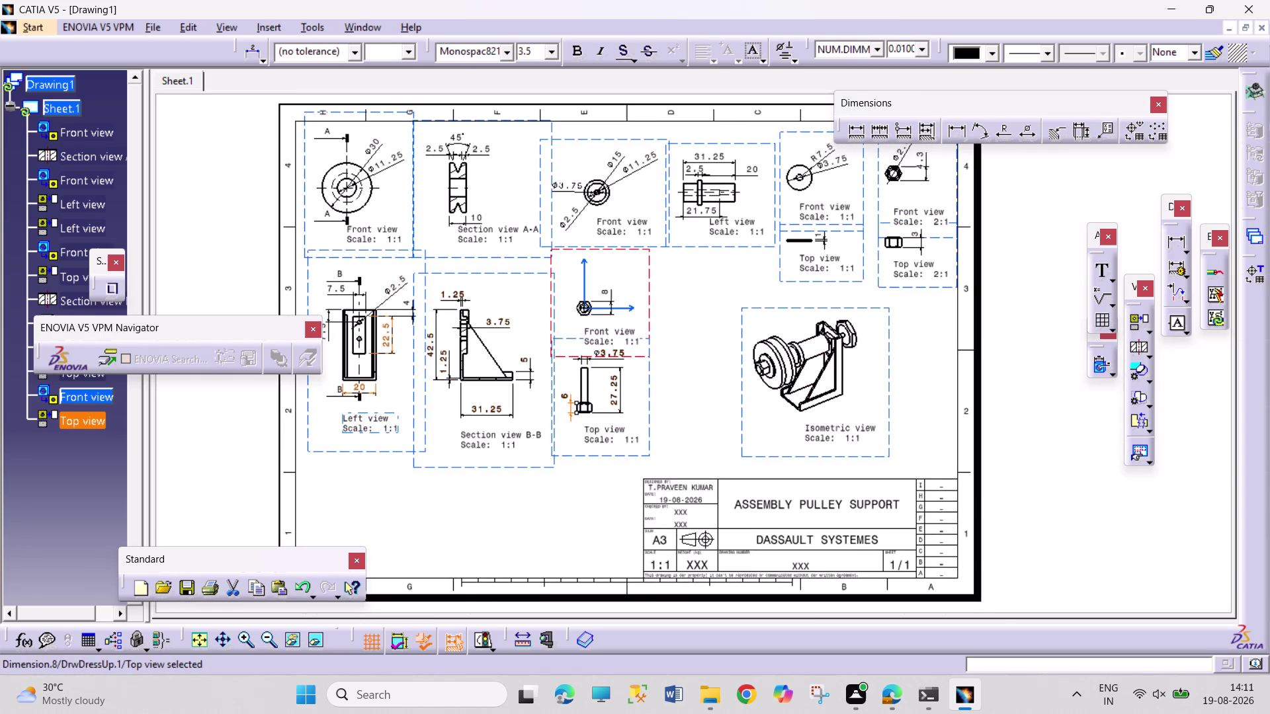
drag(888, 409, 895, 408)
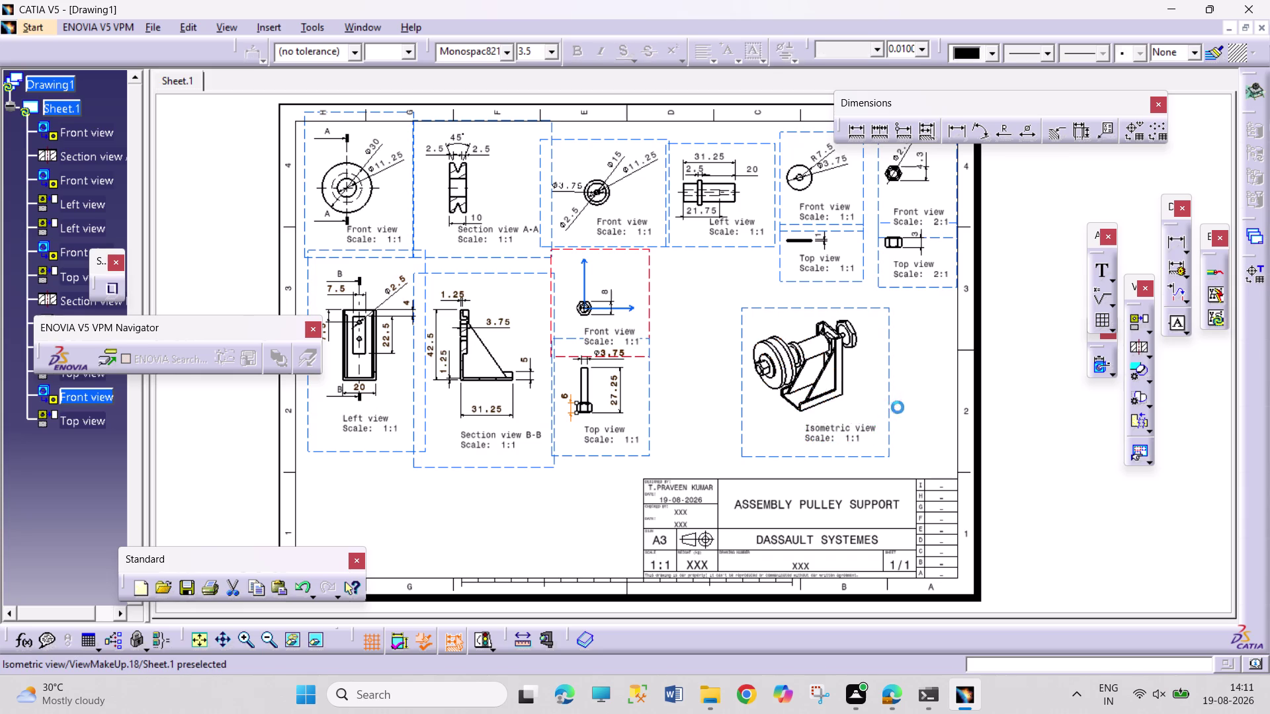
drag(894, 407, 956, 423)
drag(938, 325, 938, 300)
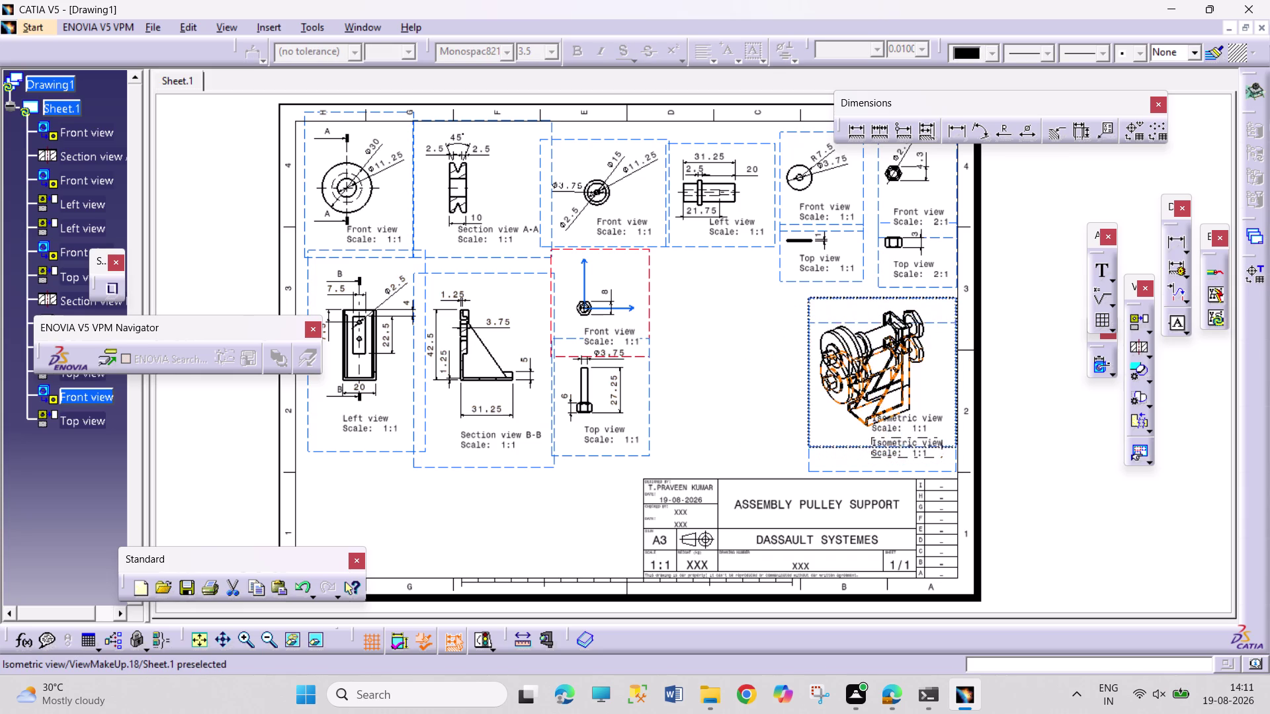
drag(938, 300, 938, 294)
click(1018, 383)
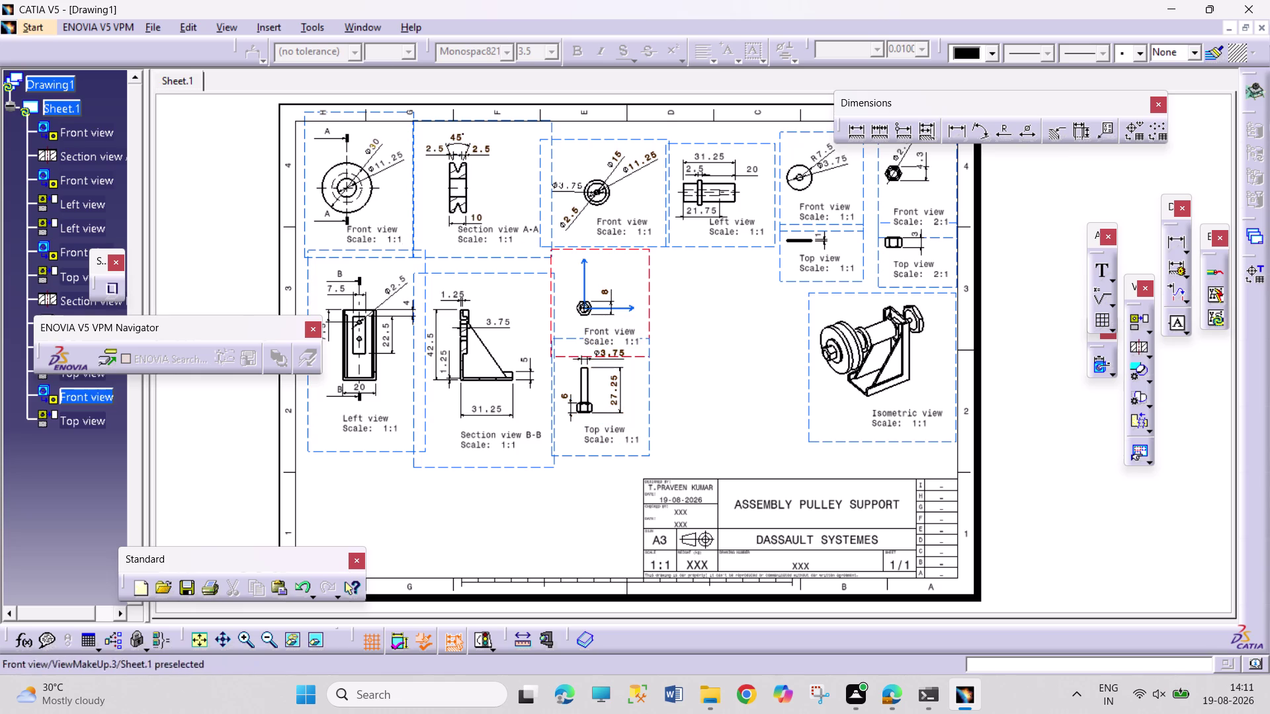
click(1151, 330)
click(1120, 344)
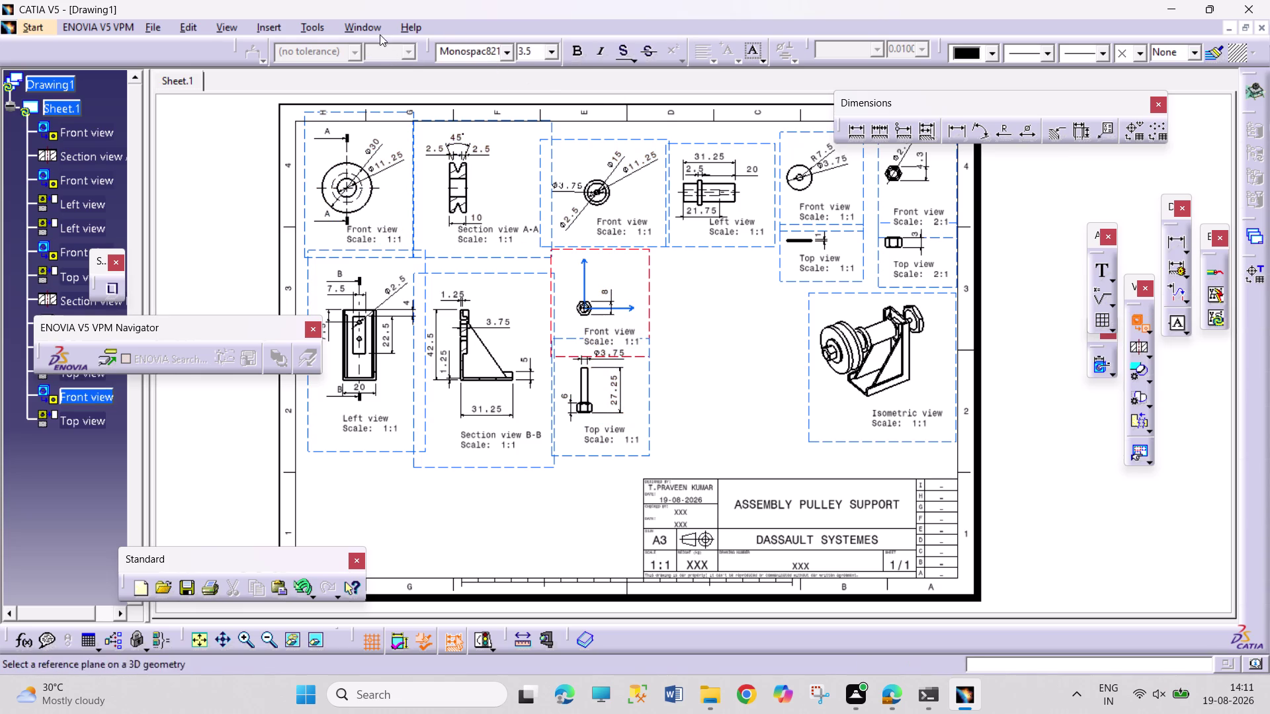
click(374, 27)
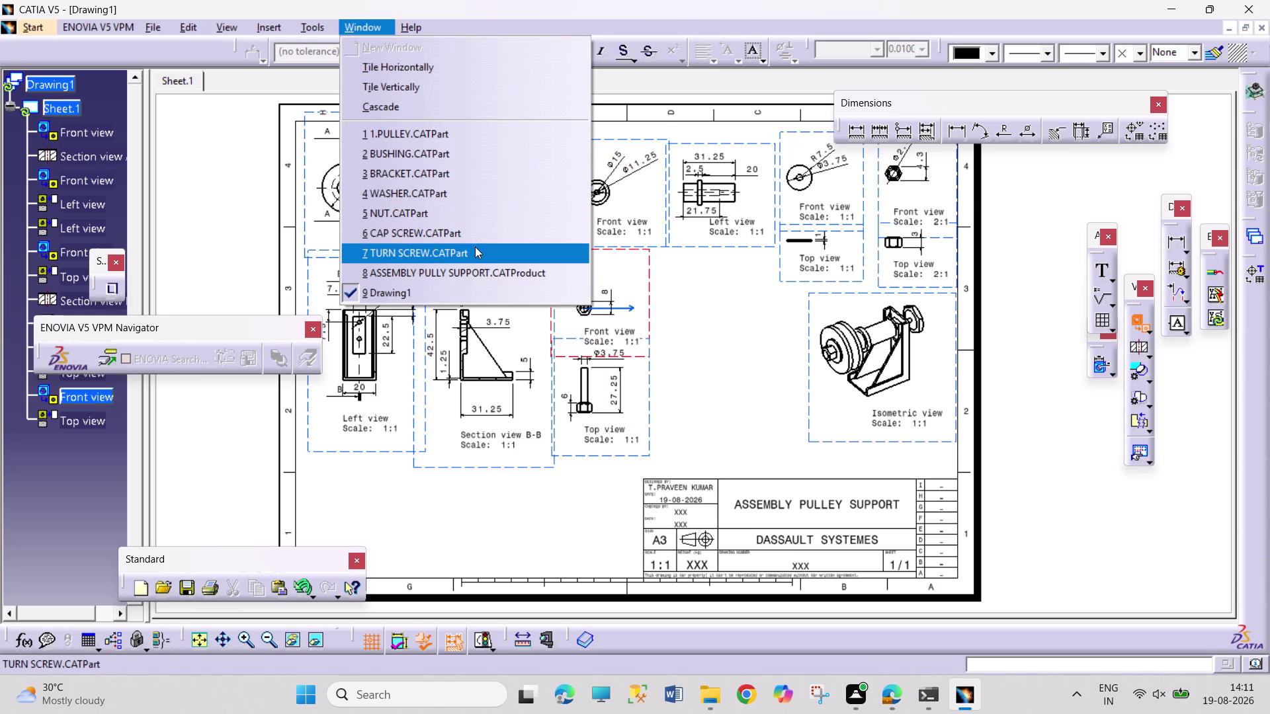
Generate a 1:1 front view of the turn screw on the drawing sheet.
click(474, 246)
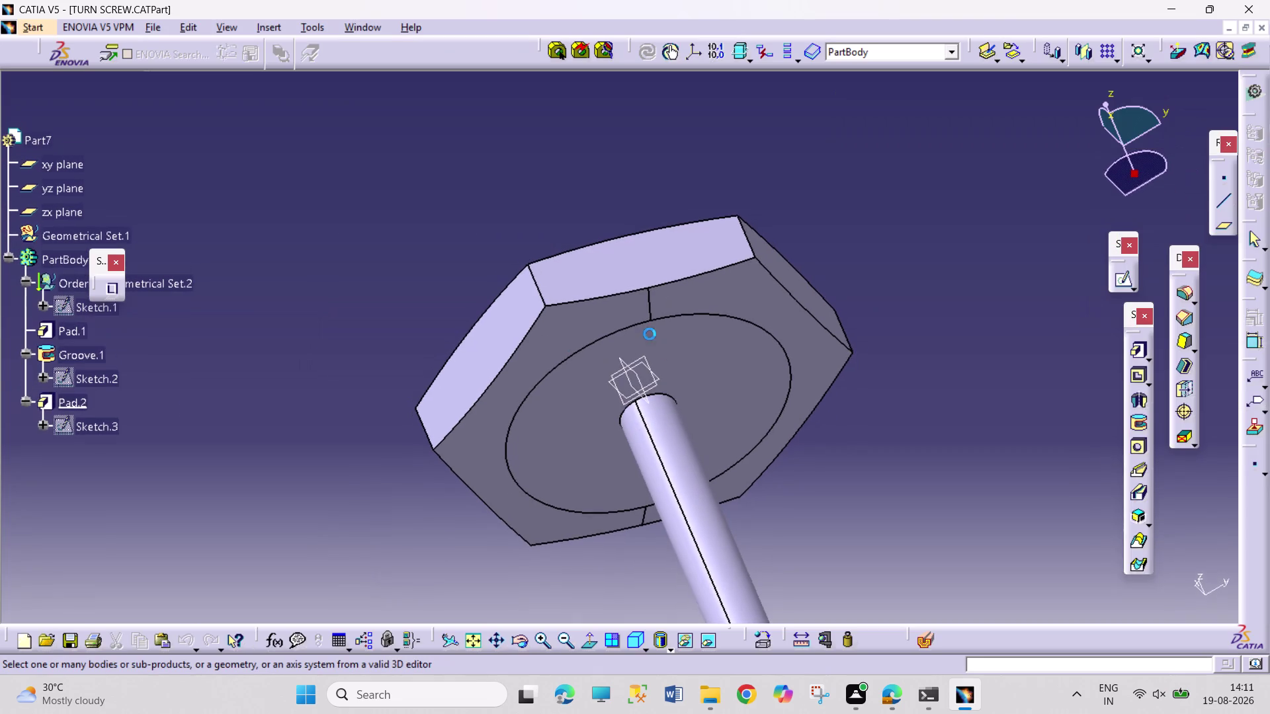
middle_drag(398, 224, 601, 473)
right_drag(405, 226, 601, 472)
click(524, 338)
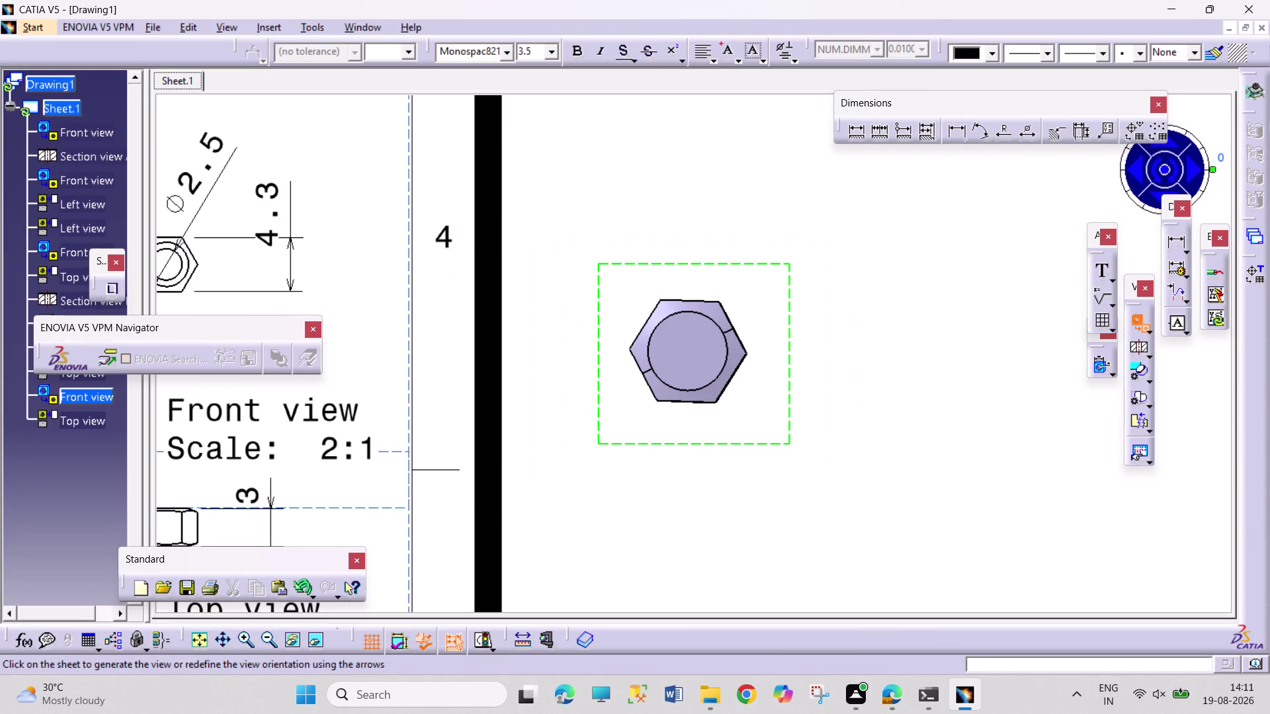
double_click(689, 466)
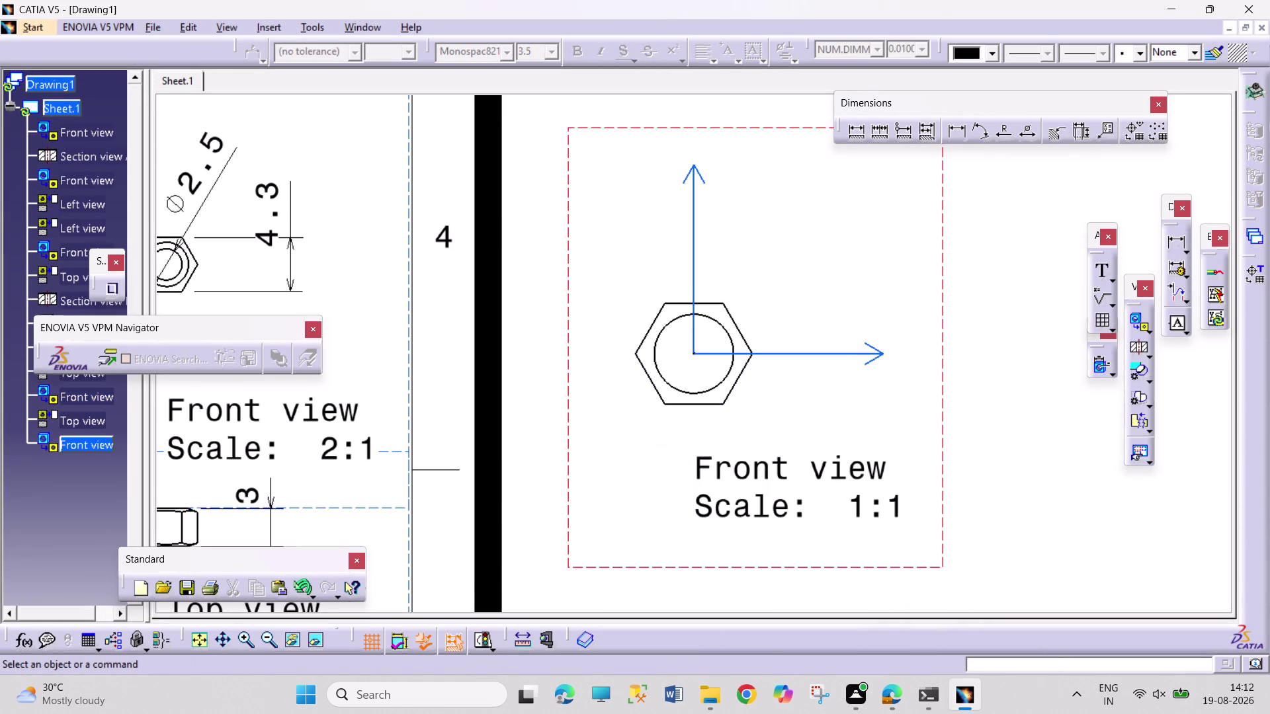
middle_drag(973, 460, 859, 631)
Move the turn screw's front view inside the sheet beside the other views.
middle_drag(738, 554, 912, 531)
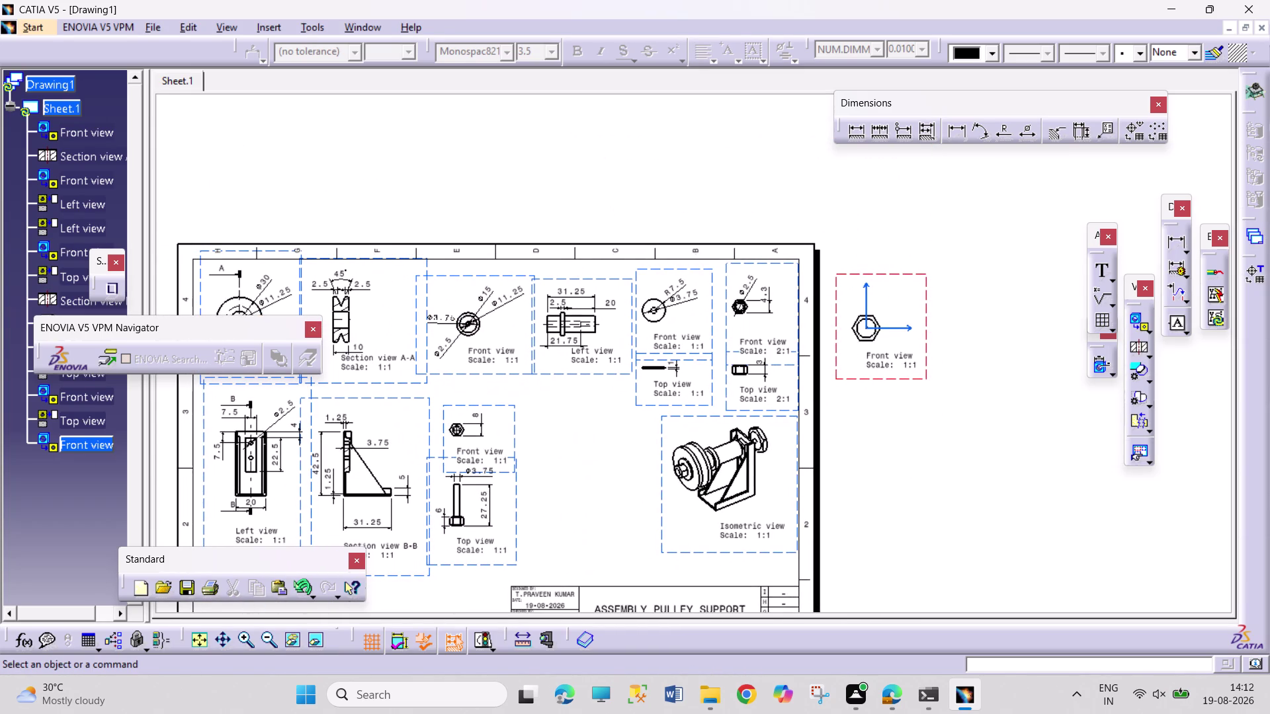
drag(920, 378, 602, 450)
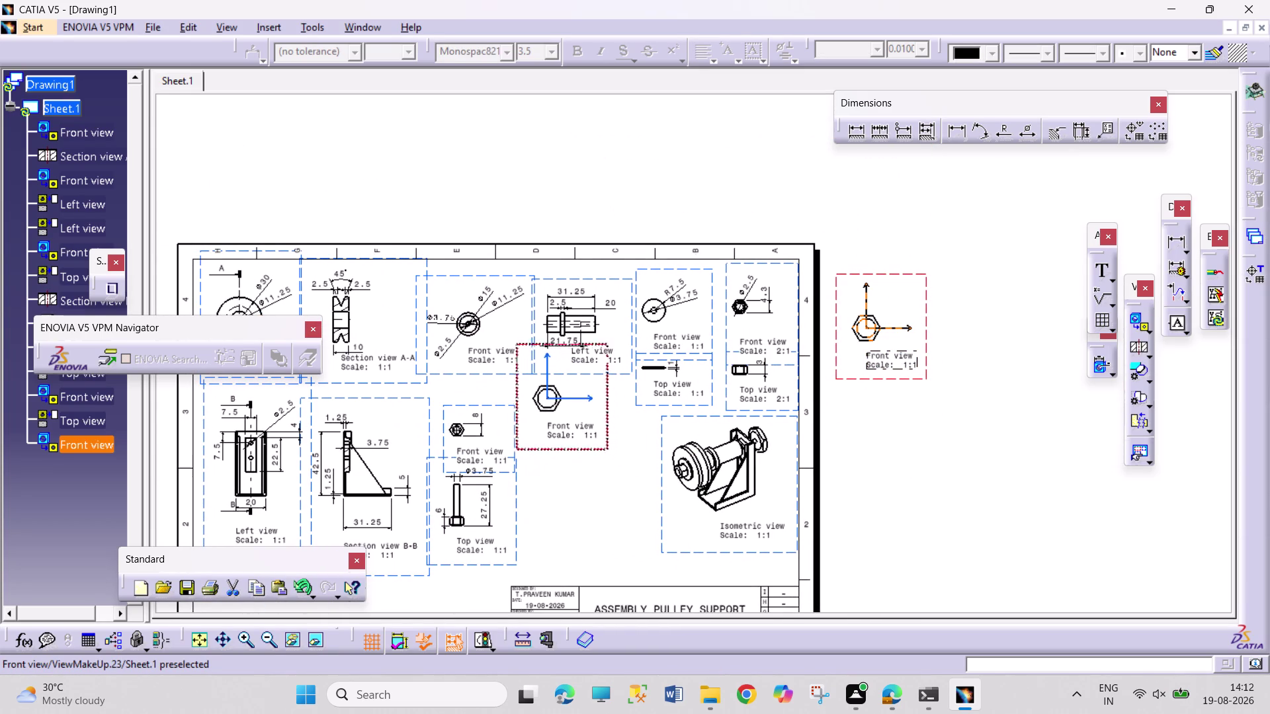
drag(602, 451, 601, 445)
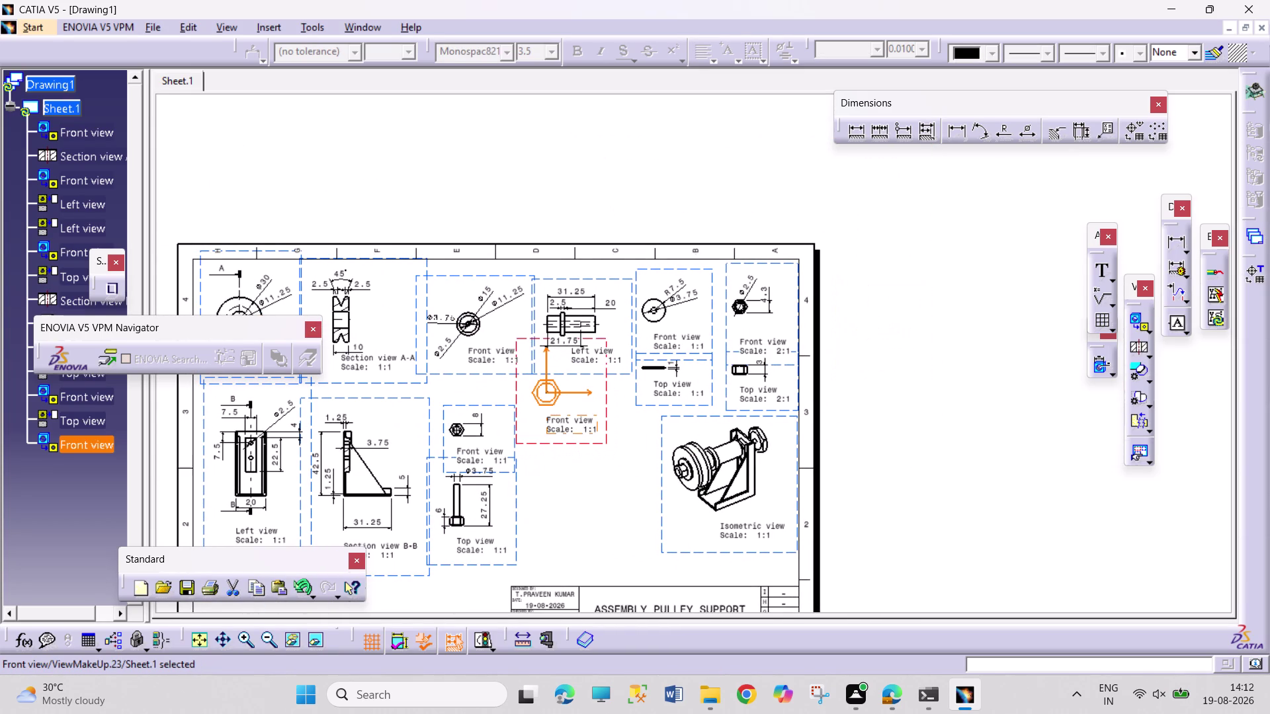
click(1147, 332)
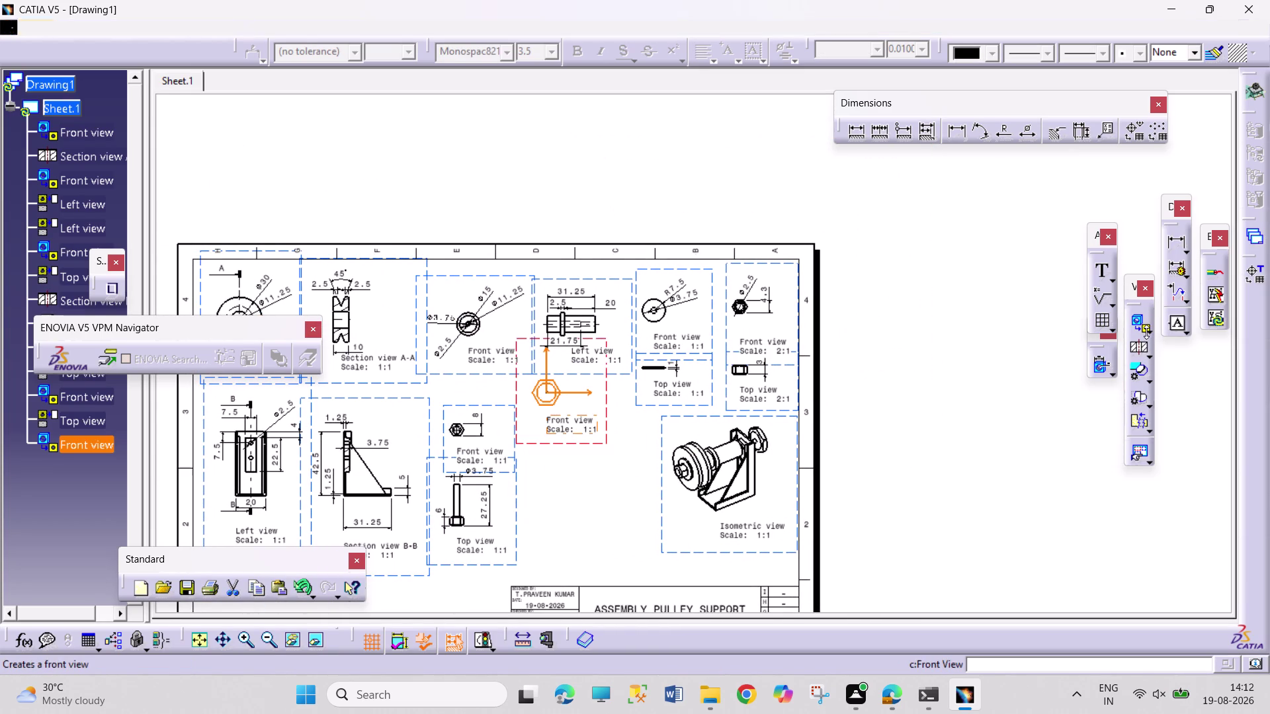
Project a 1:1 top view of the turn screw below its front view.
click(1170, 342)
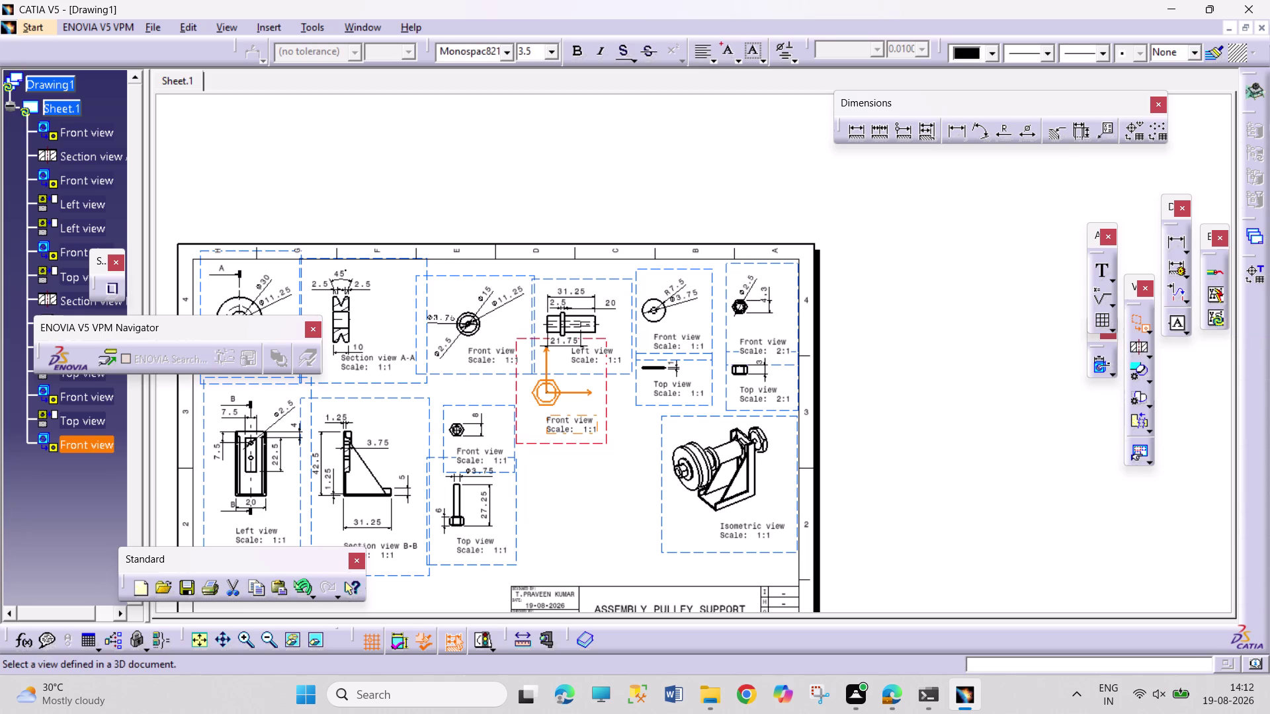
click(1150, 328)
click(1177, 340)
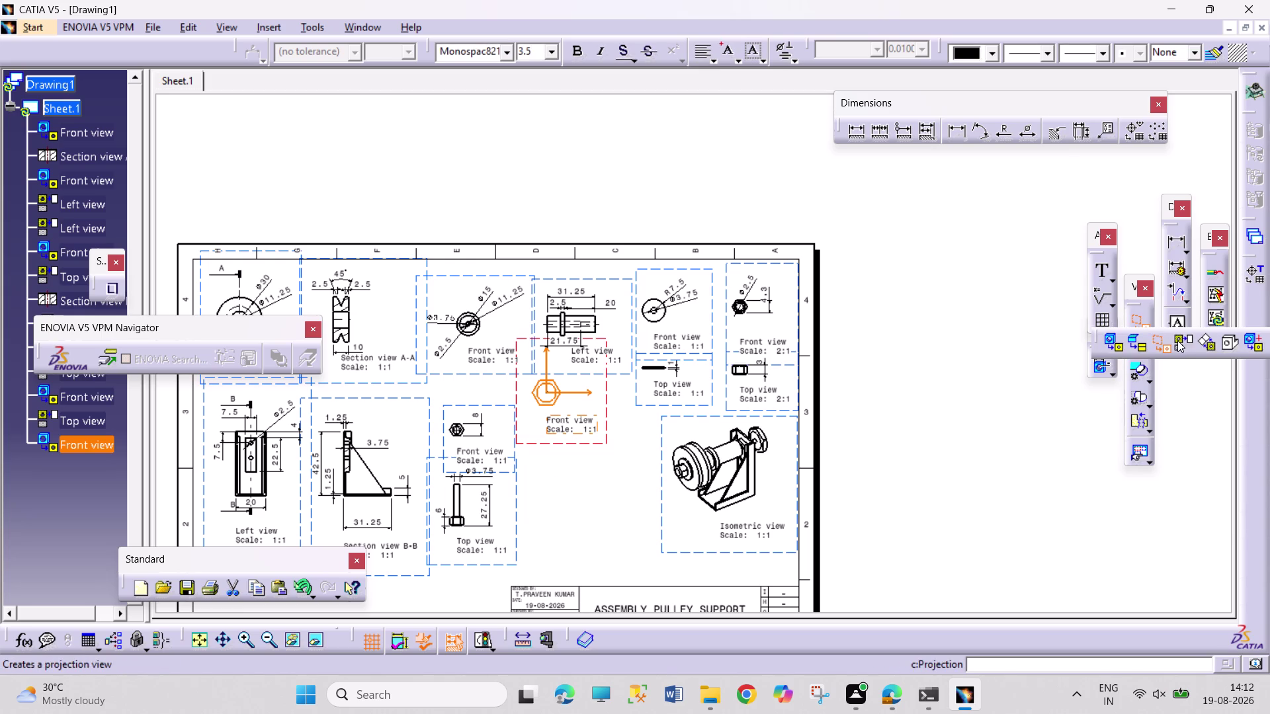
double_click(559, 474)
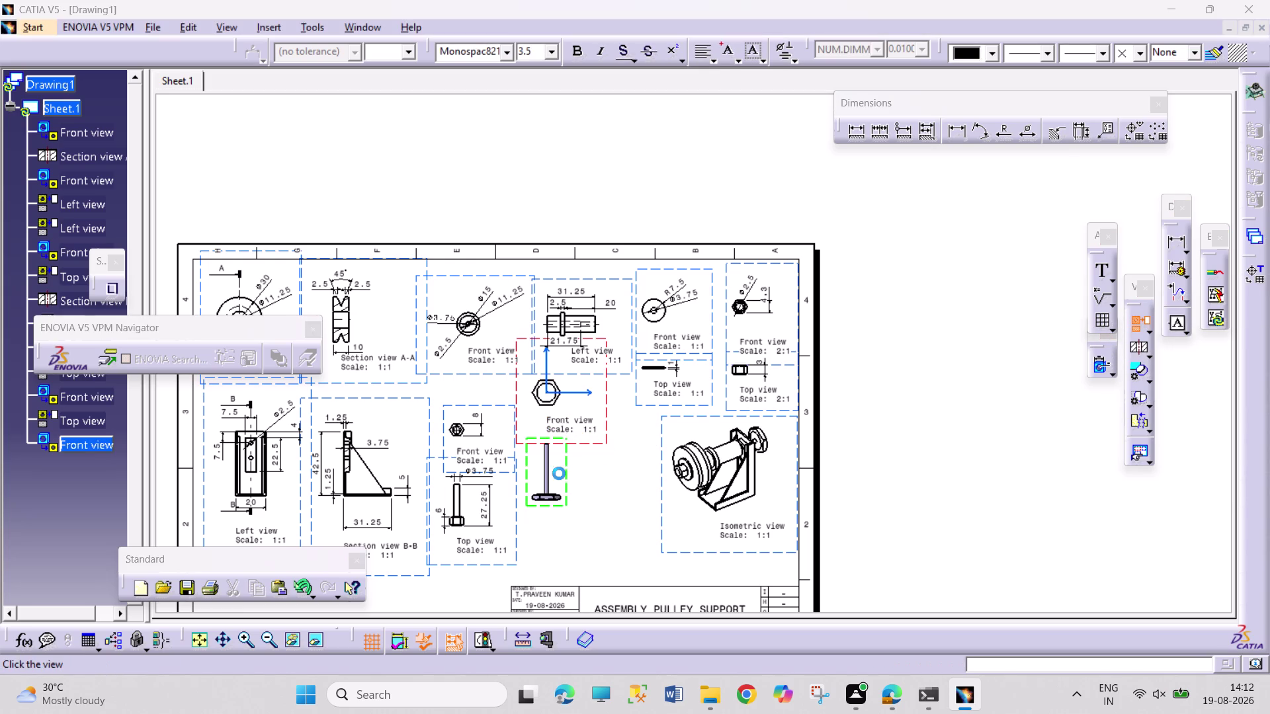
middle_drag(606, 510, 650, 397)
Dimension the bolt's hexagon as 16 across flats in the front view.
middle_drag(595, 485, 797, 259)
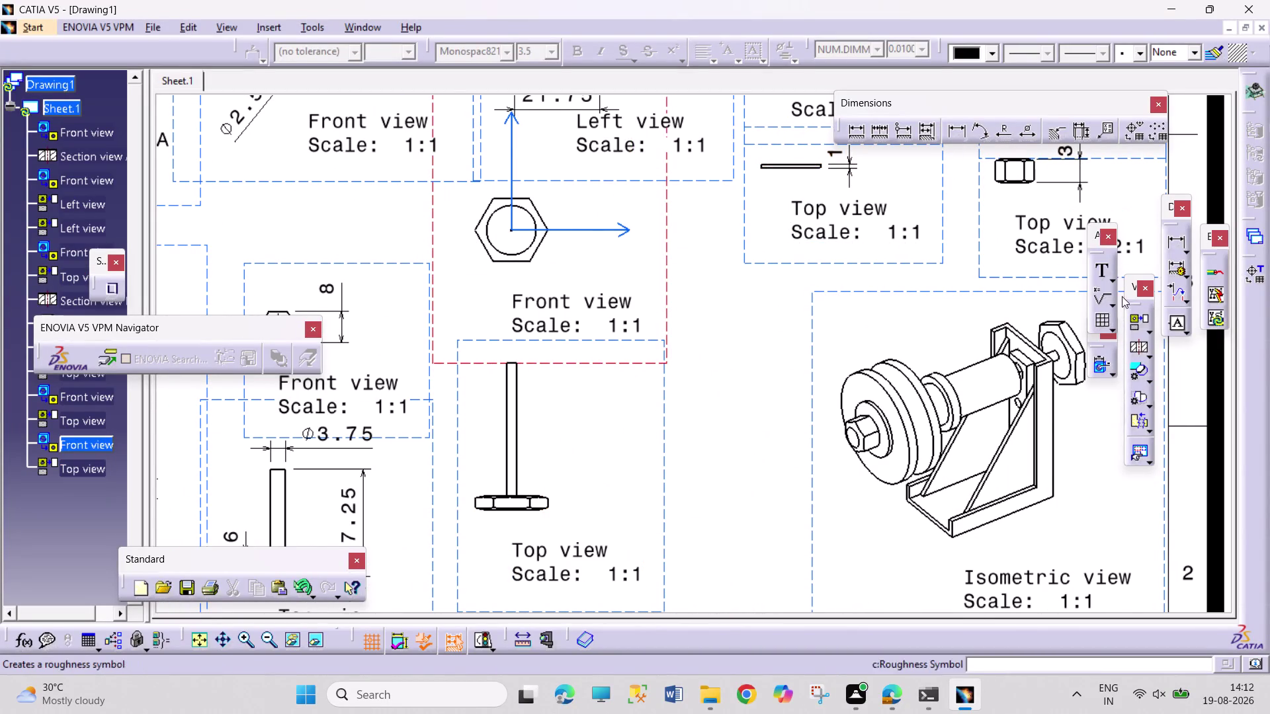
click(957, 131)
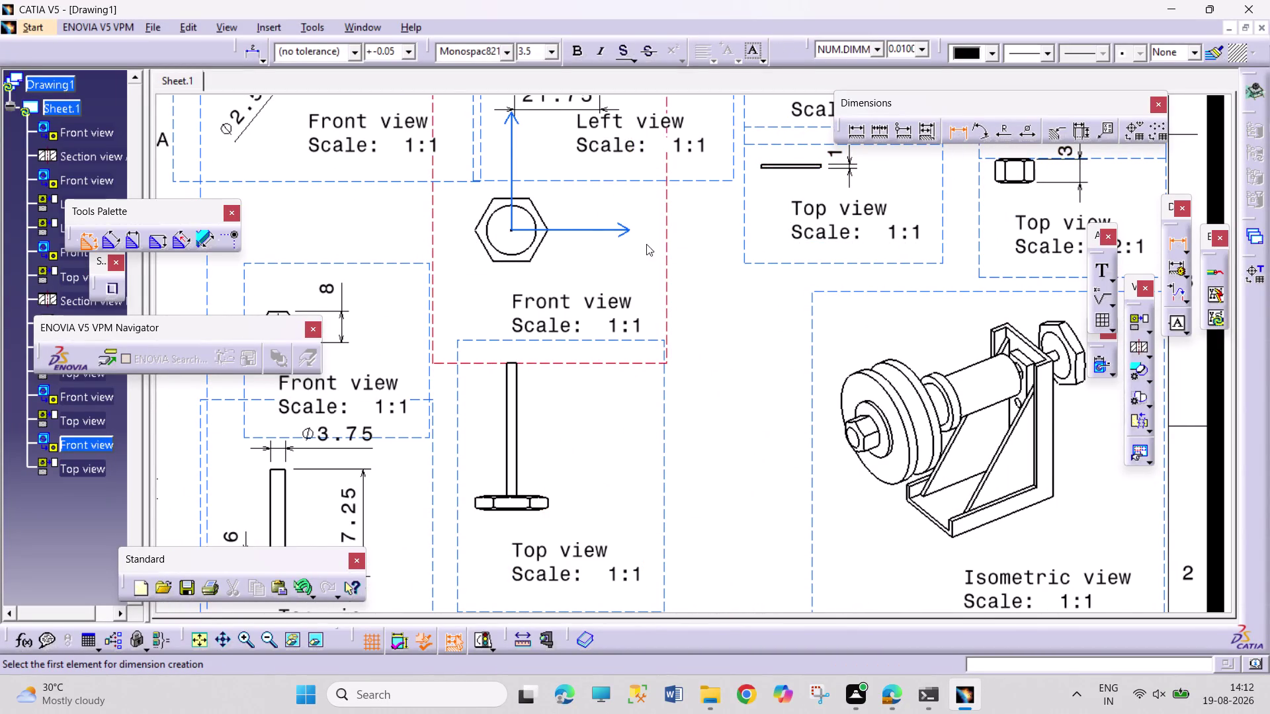
click(520, 261)
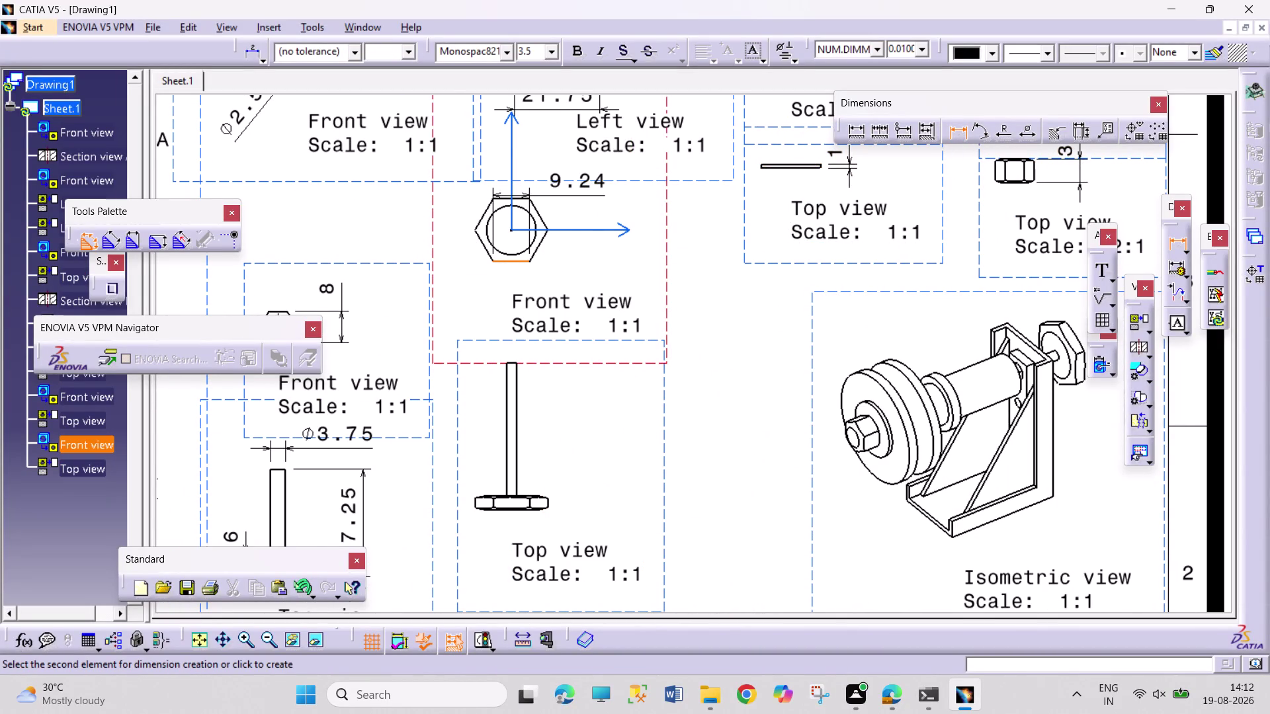
click(521, 198)
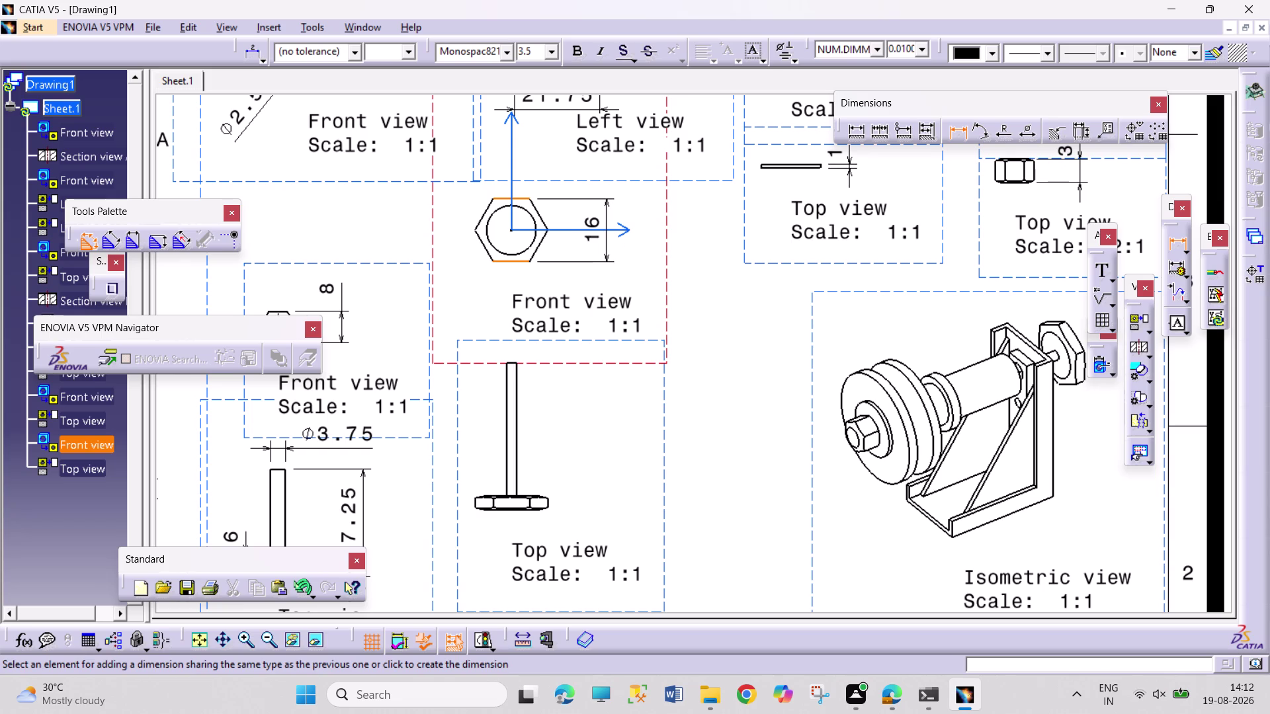
click(608, 212)
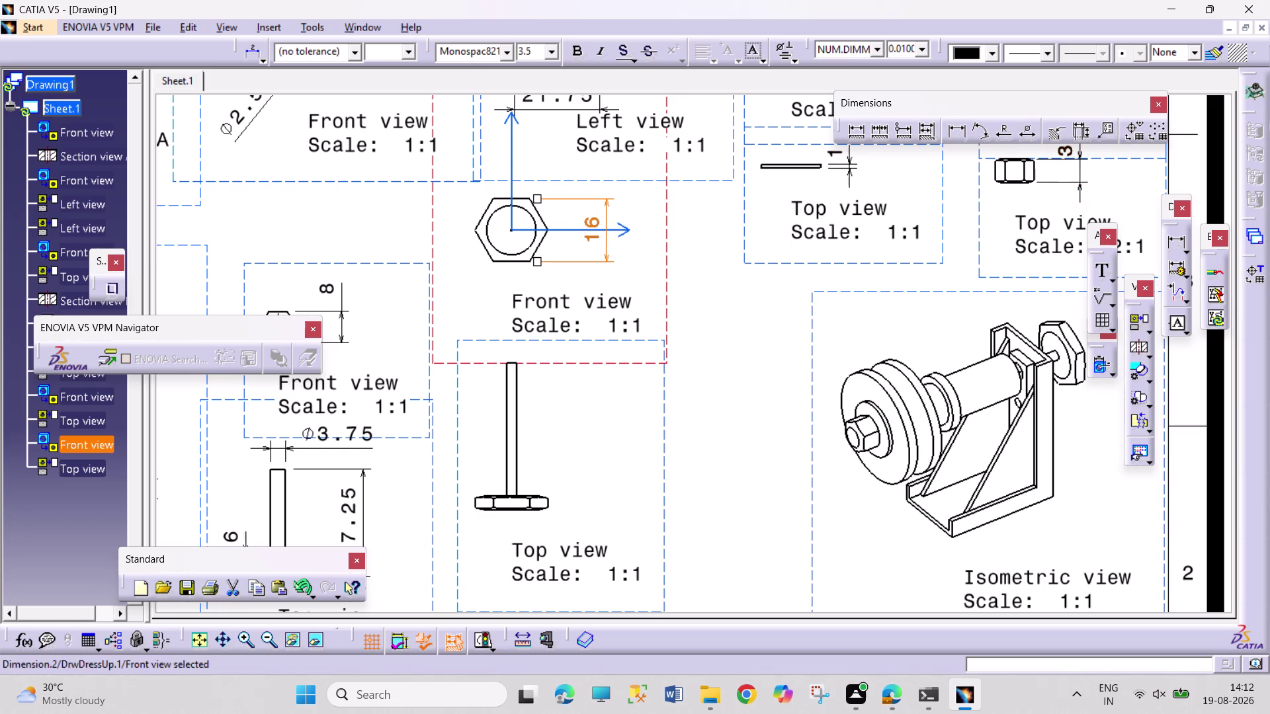
Add 3.75 head thickness, 37.5 overall length and Ø2.5 shank dimensions to the top view.
click(949, 133)
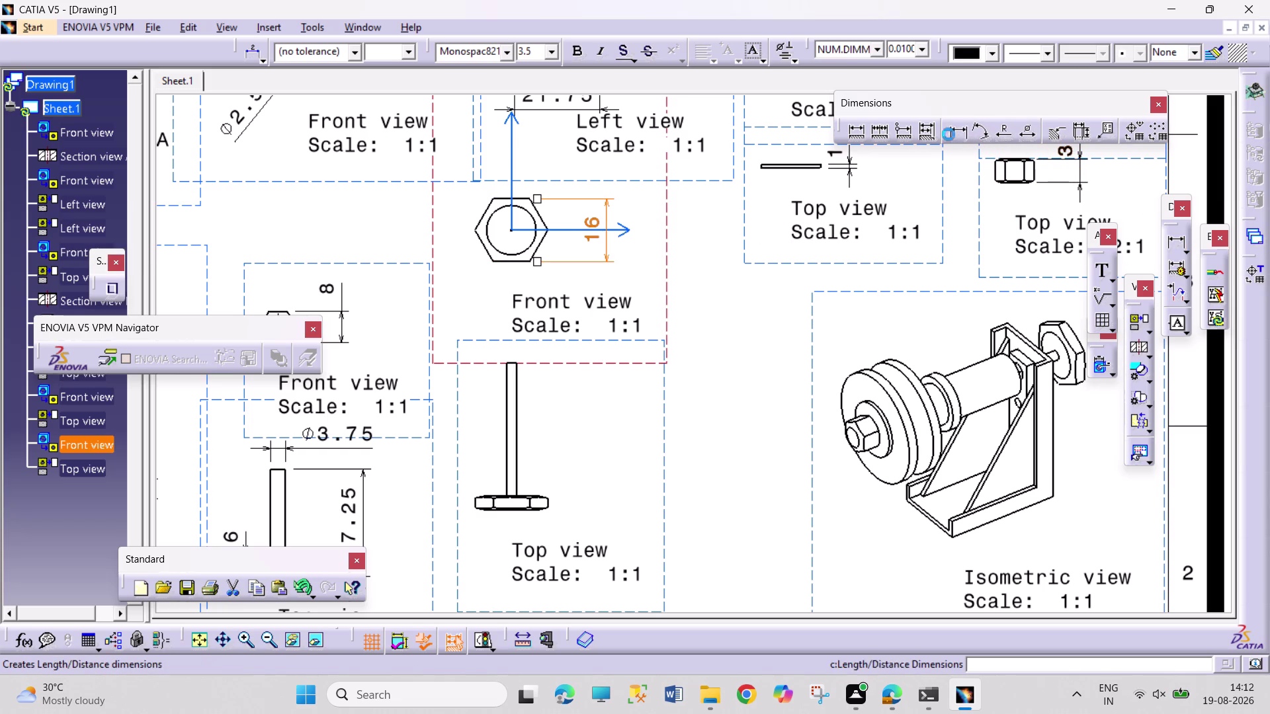
click(514, 512)
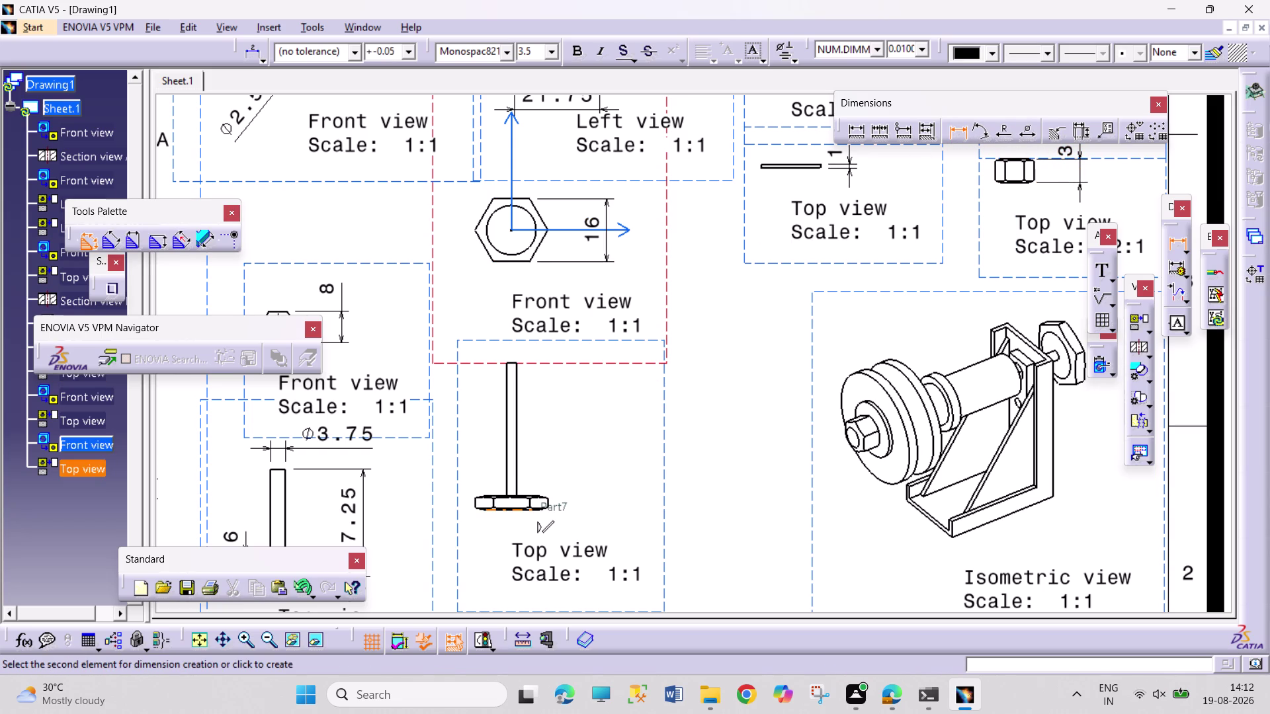
click(524, 493)
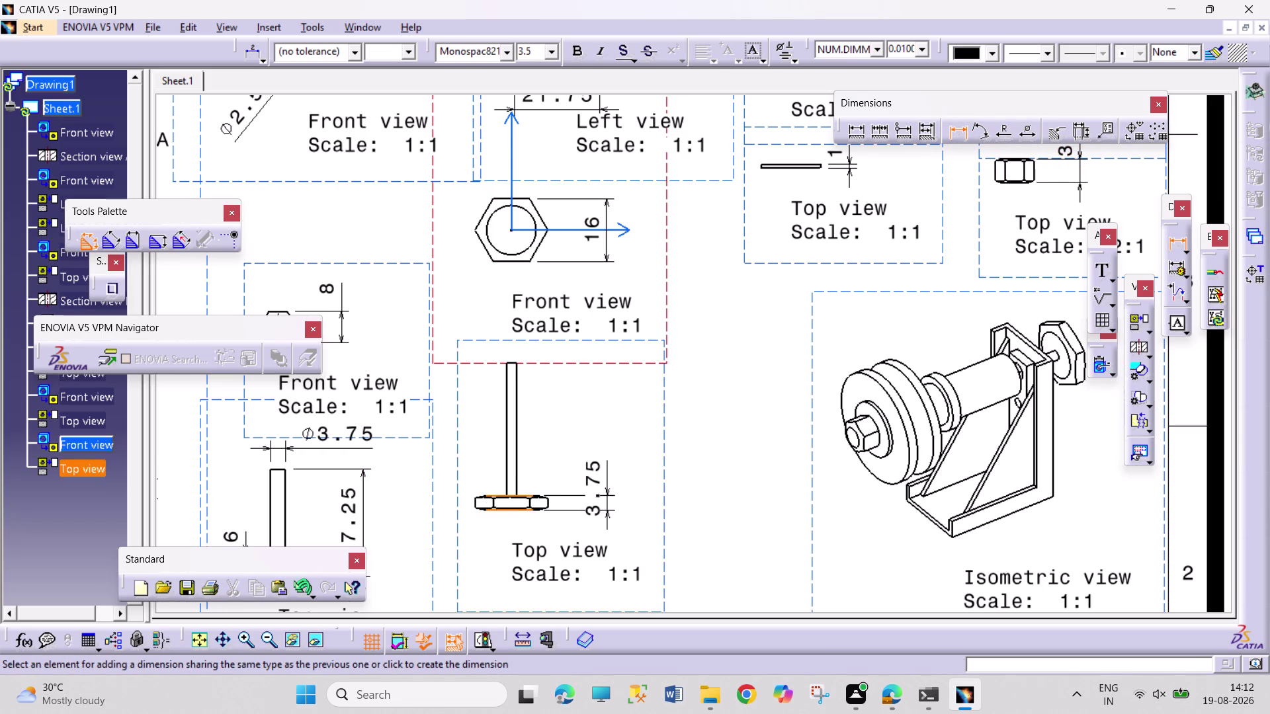
click(633, 455)
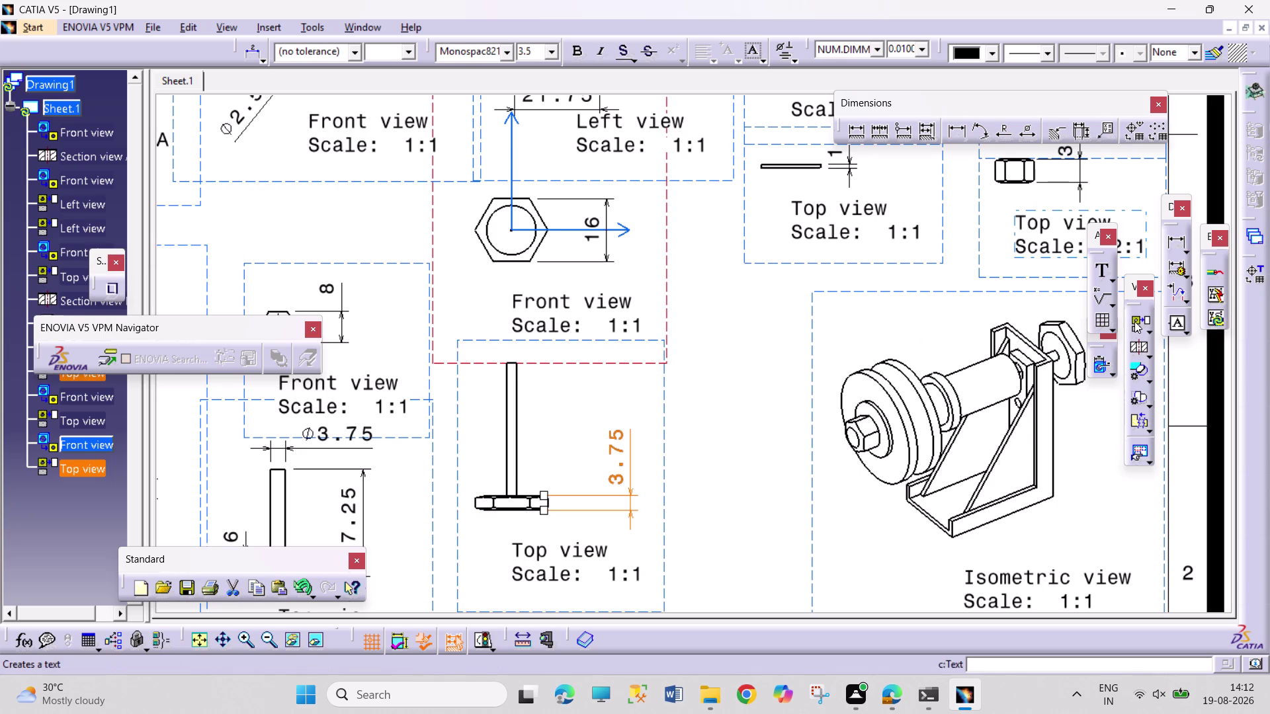
drag(961, 134, 949, 137)
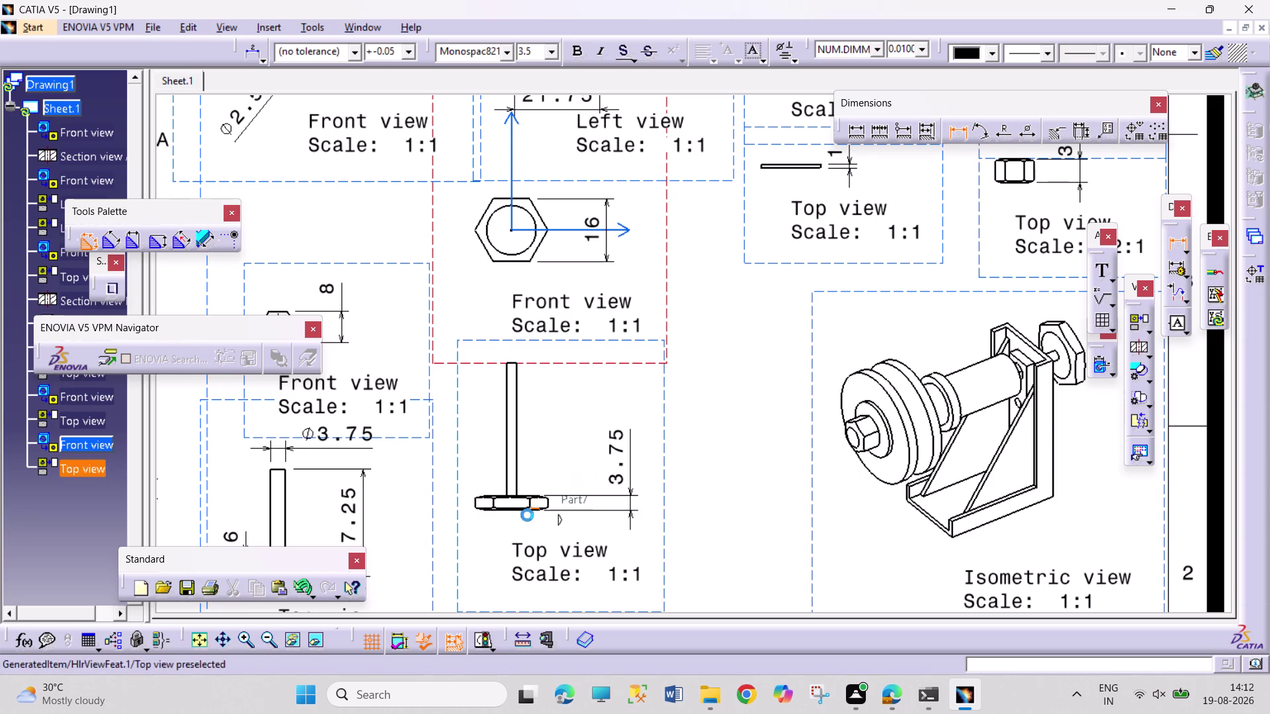
click(520, 514)
click(518, 360)
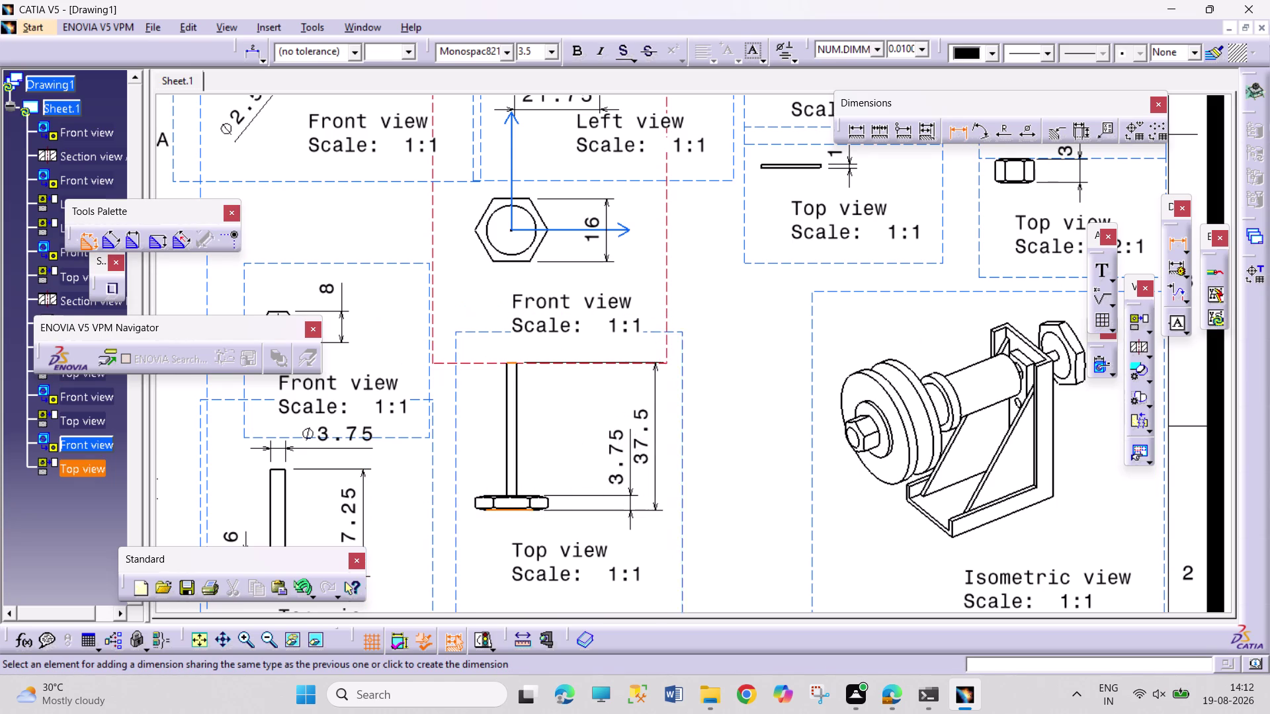
click(680, 431)
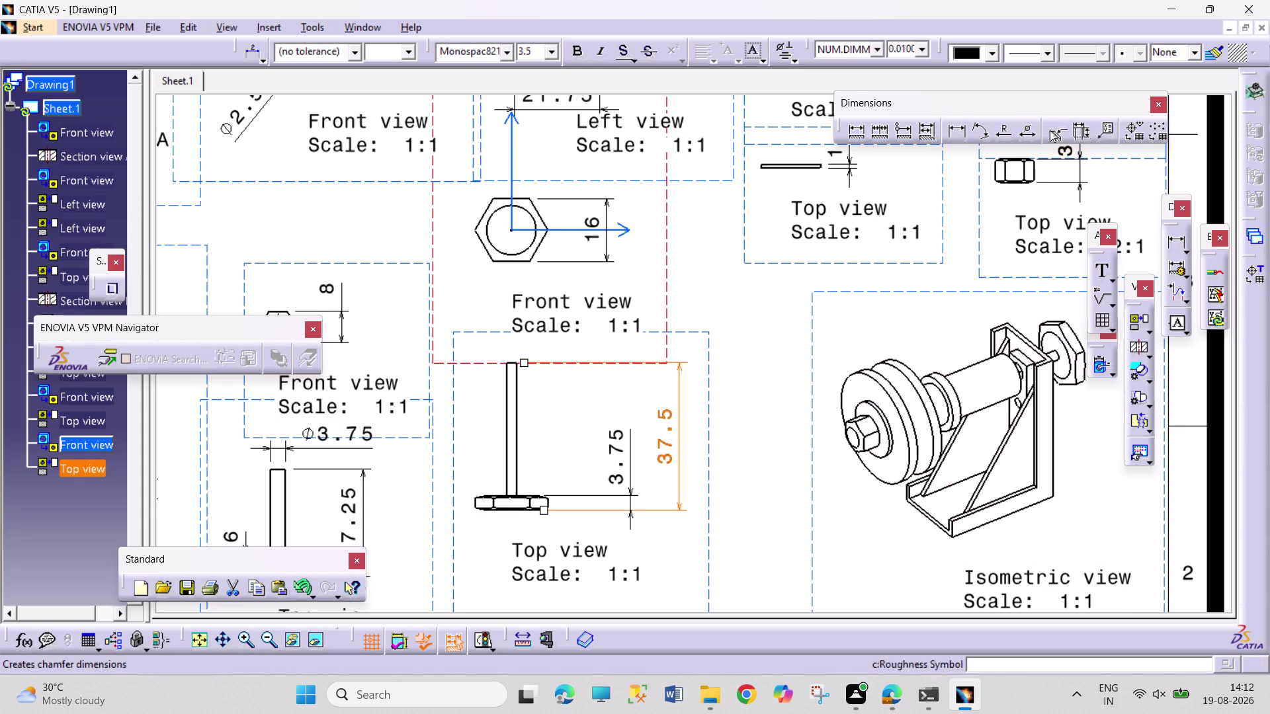
click(1030, 129)
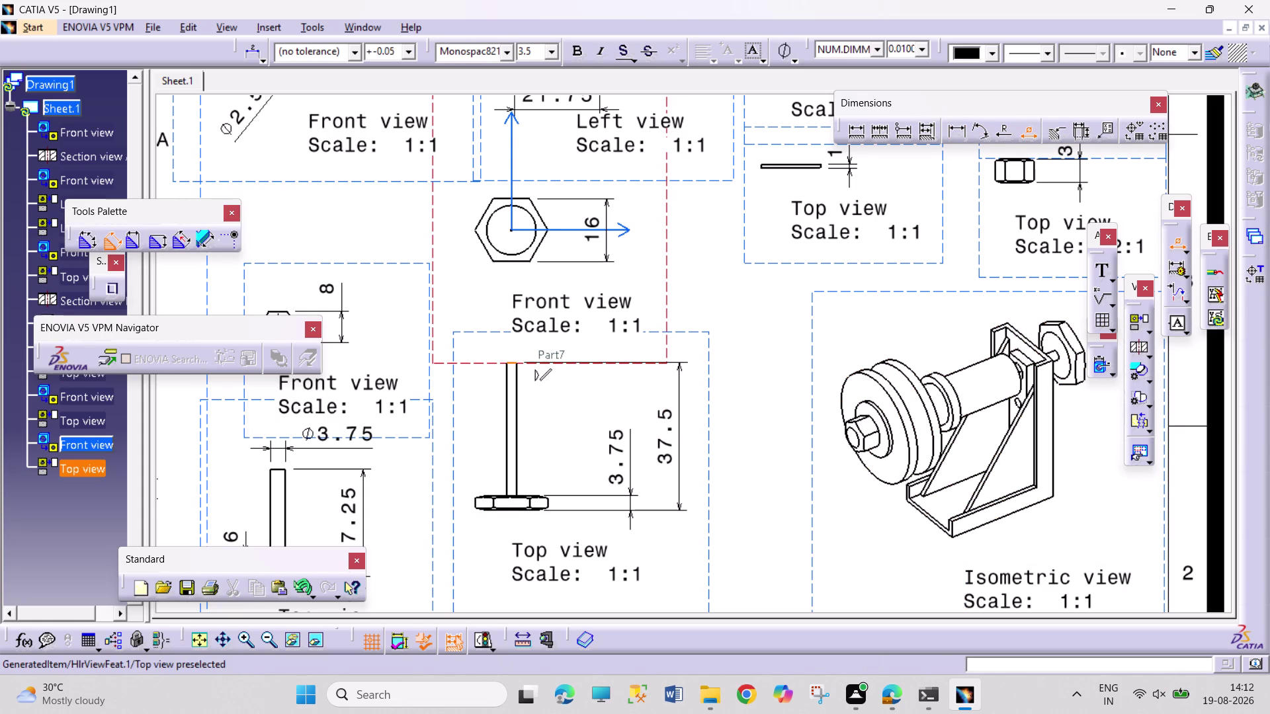
click(513, 361)
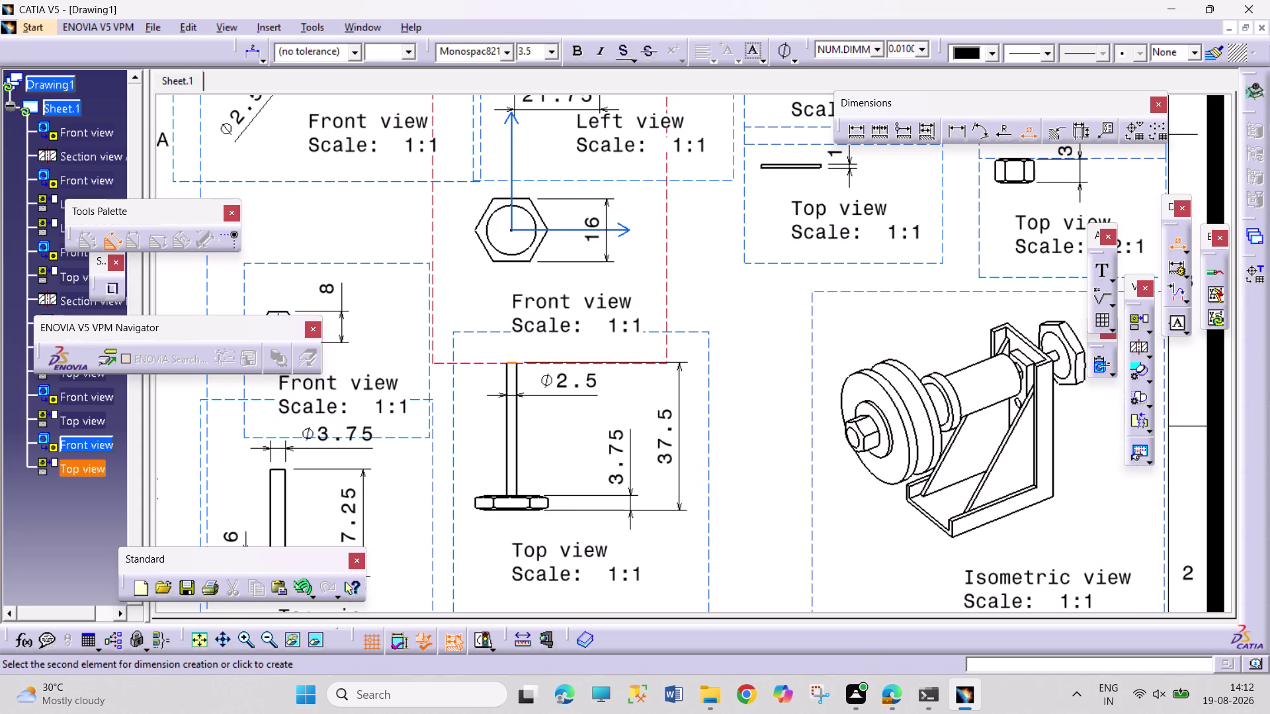
click(569, 397)
middle_drag(798, 453, 736, 552)
Drag the Left view and Section view B-B lower on the sheet.
middle_drag(734, 549, 758, 503)
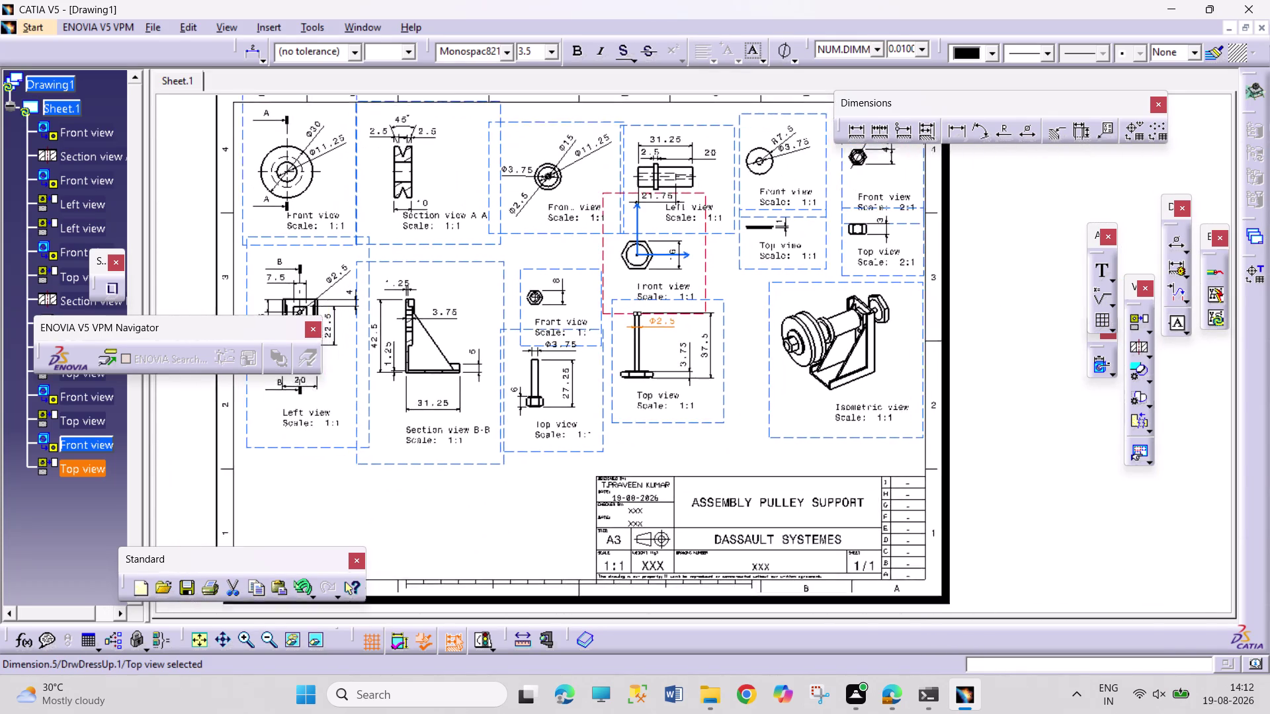
middle_drag(758, 503, 793, 467)
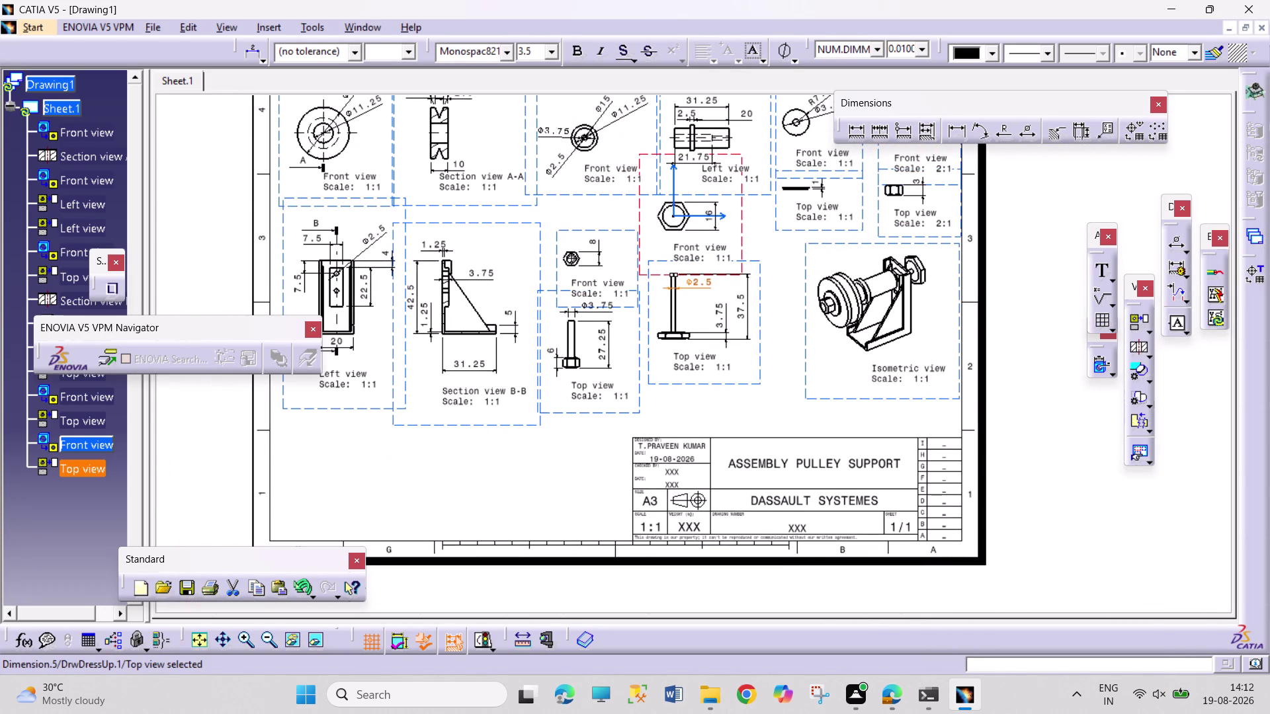
middle_drag(536, 487, 598, 586)
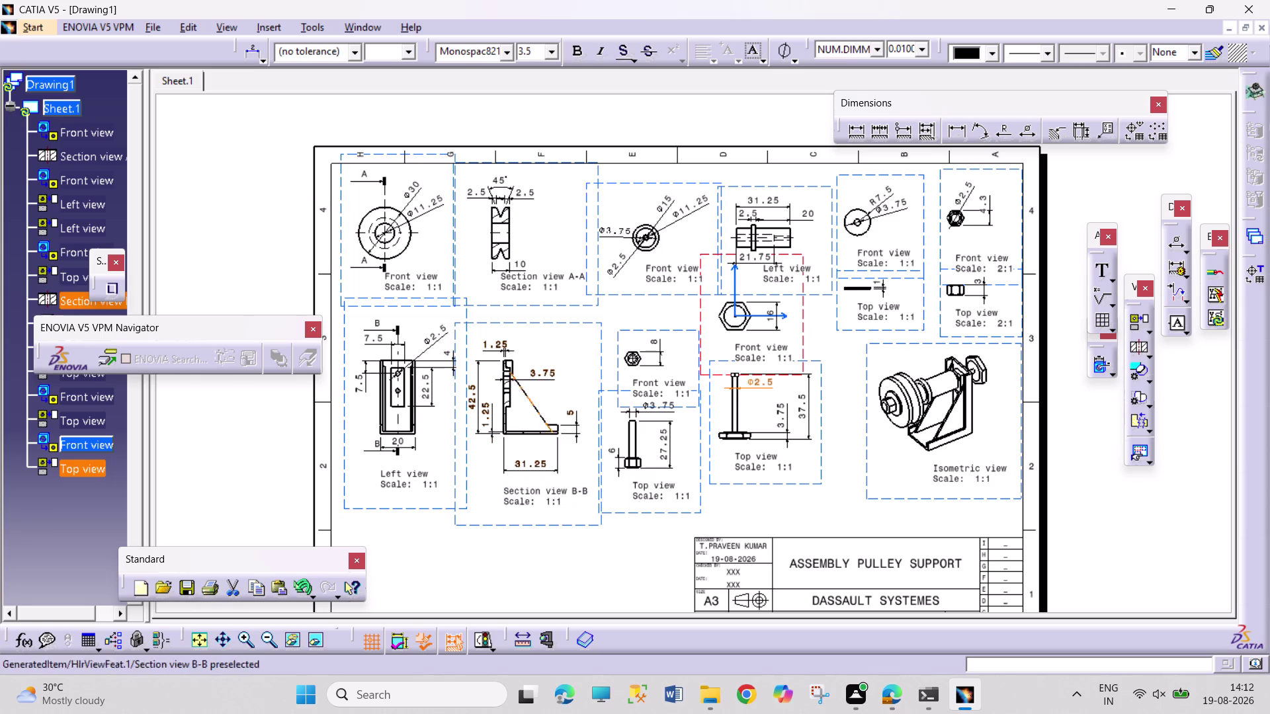
click(1101, 271)
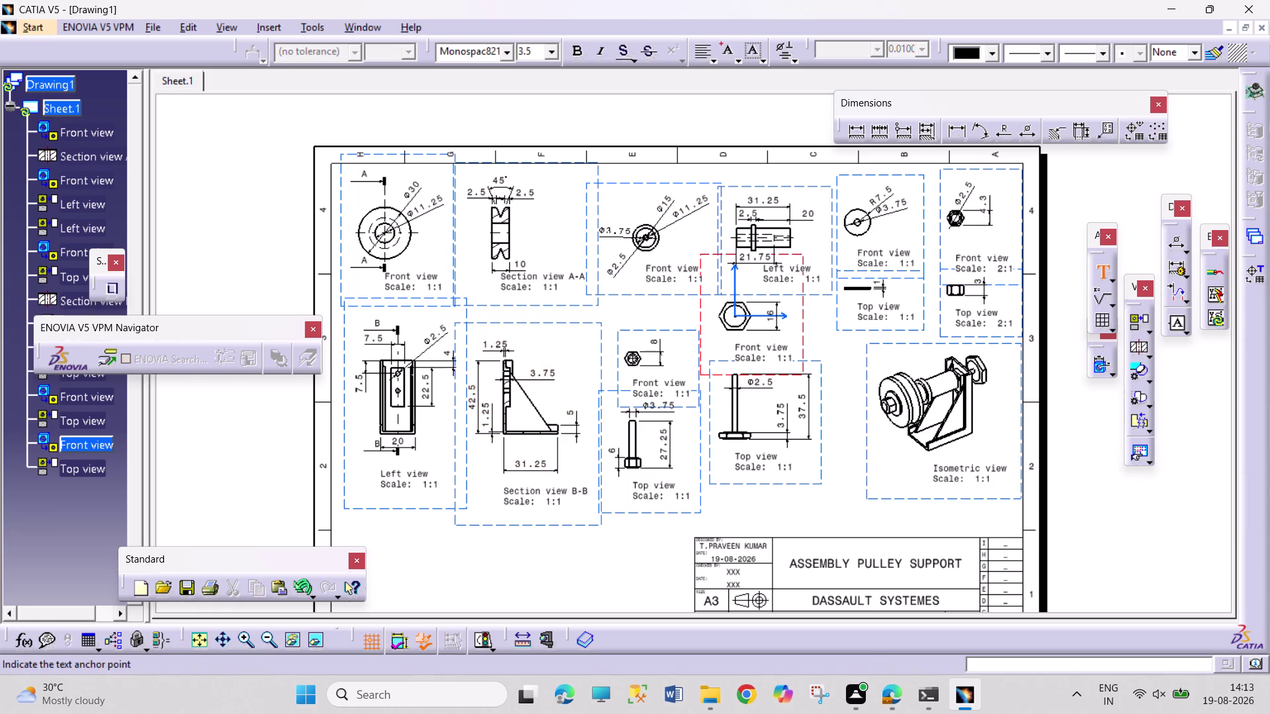
key(Escape)
key(Escape)
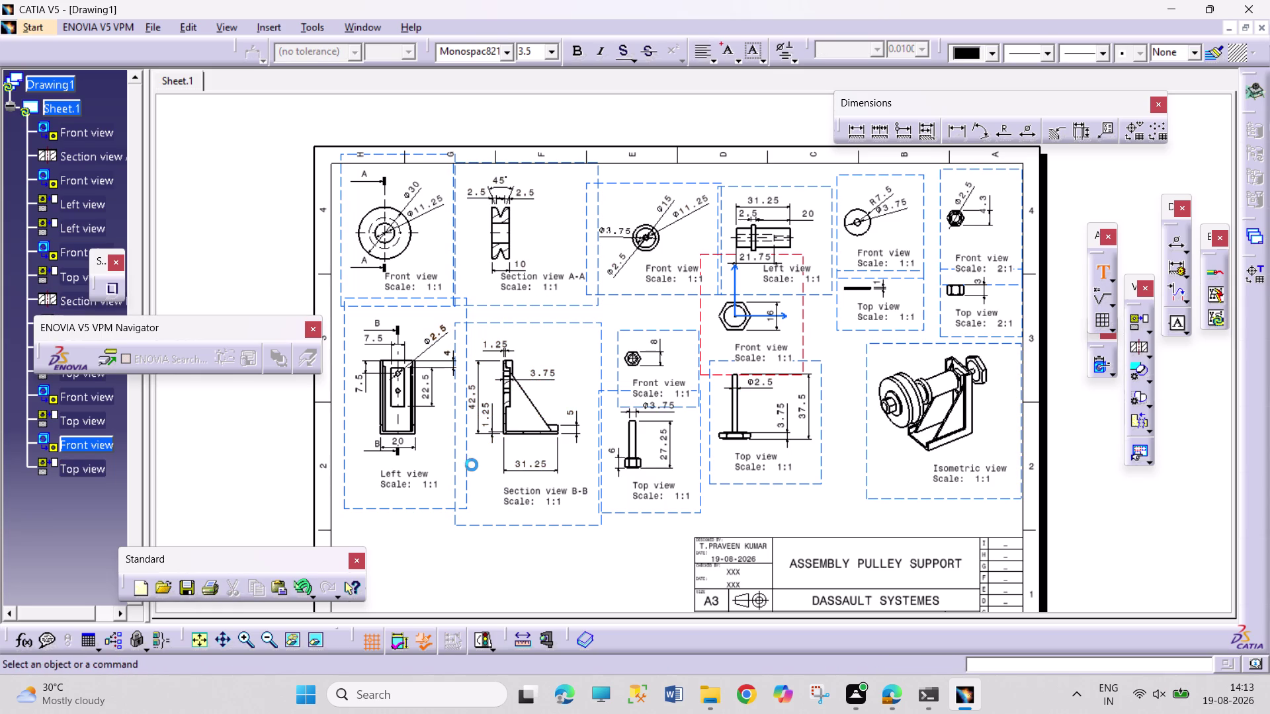
drag(429, 509, 428, 523)
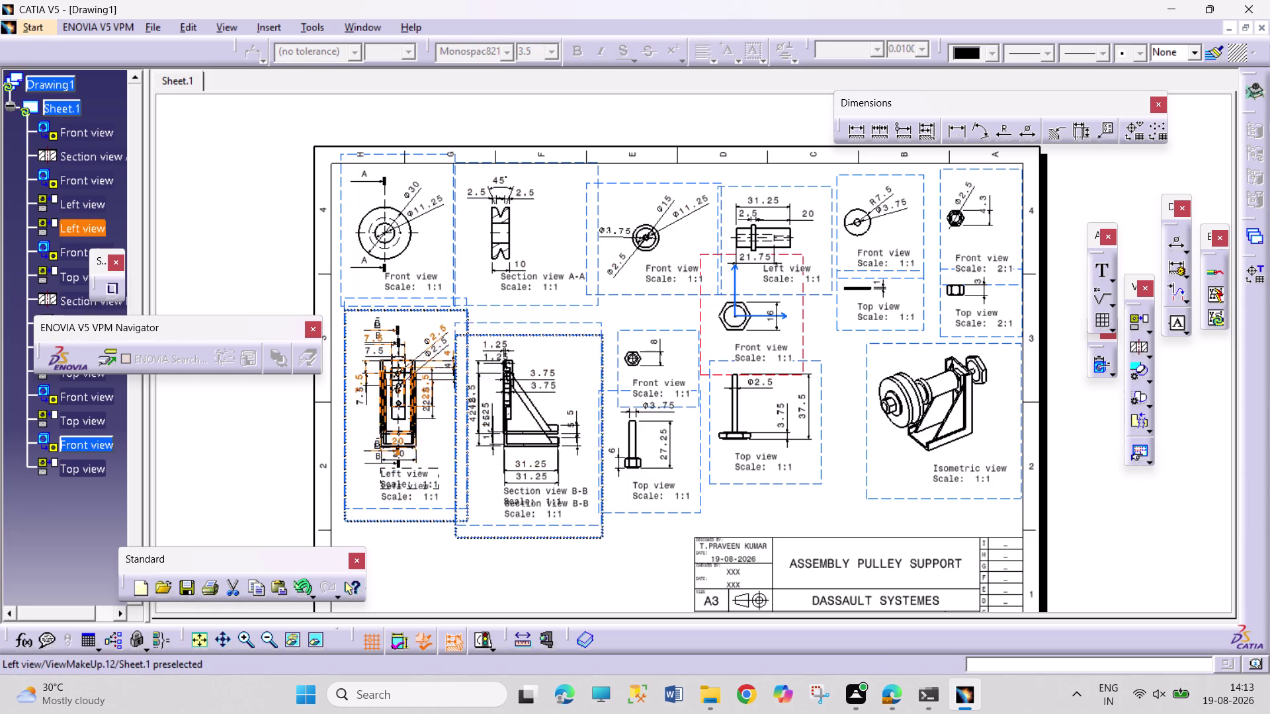
drag(428, 523, 422, 560)
key(Escape)
key(Escape)
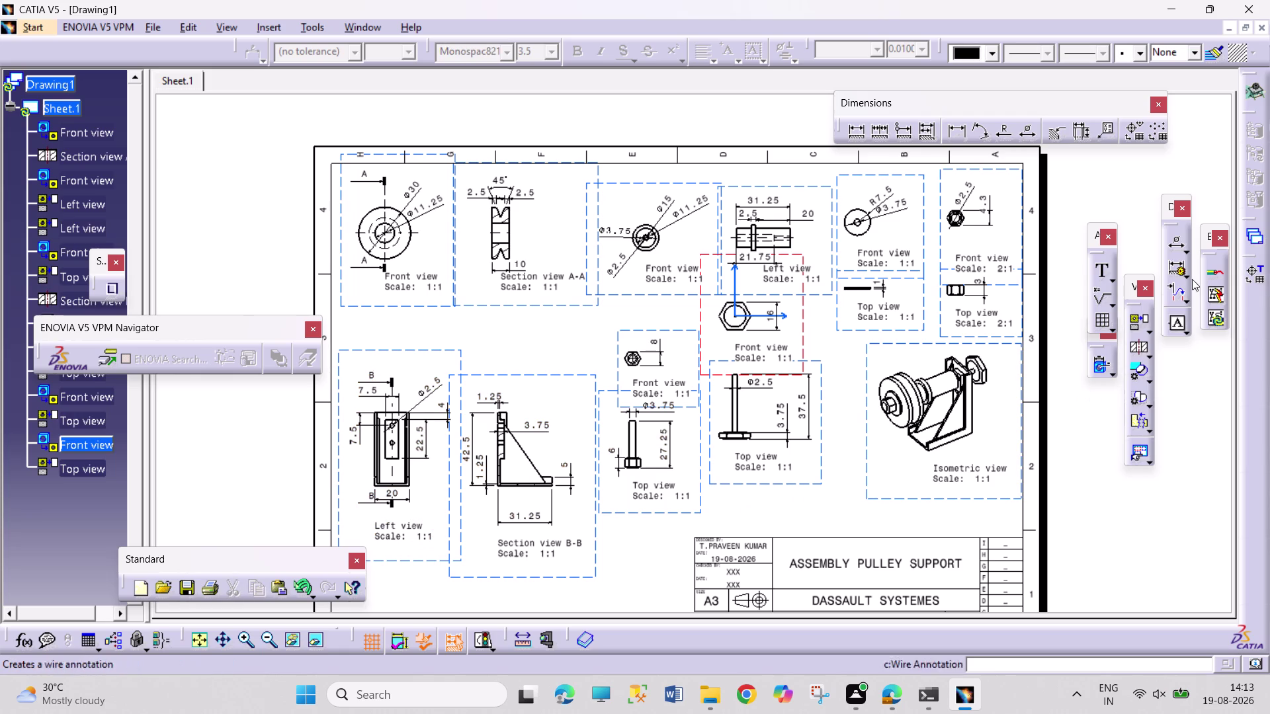
click(1100, 281)
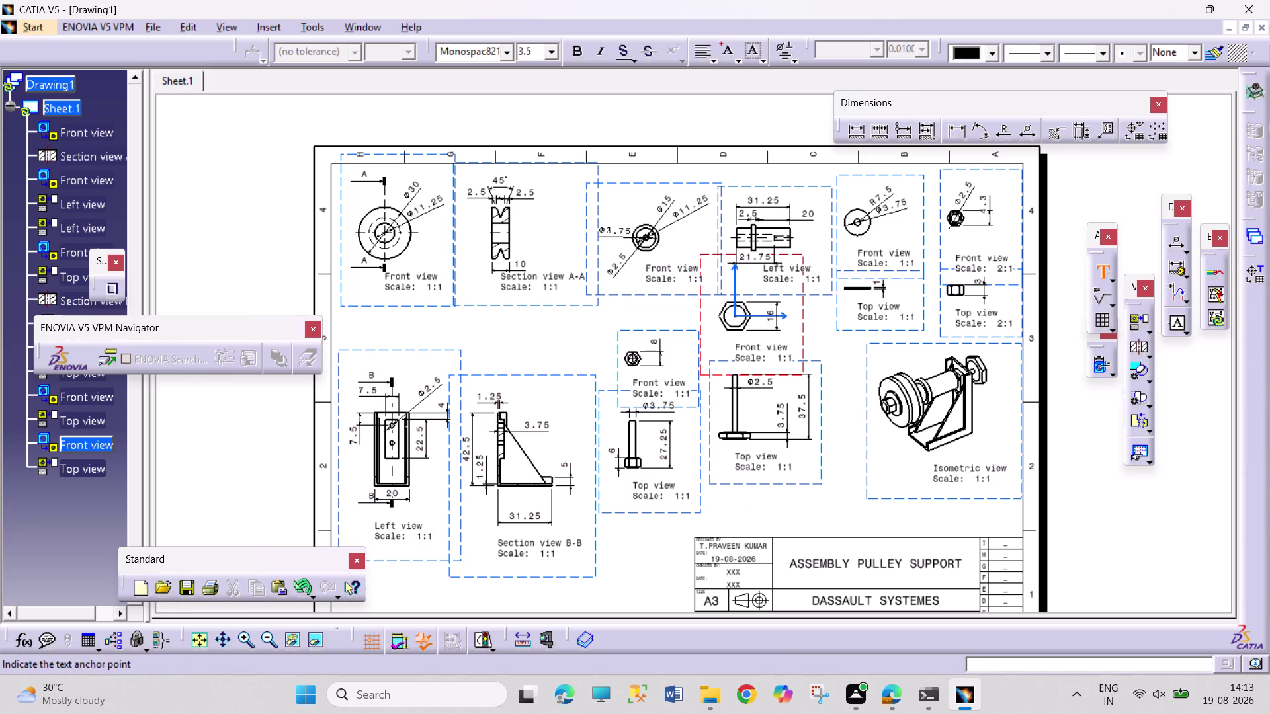
Anchor a text annotation just below the pulley front view and enter PULLEY.
double_click(420, 326)
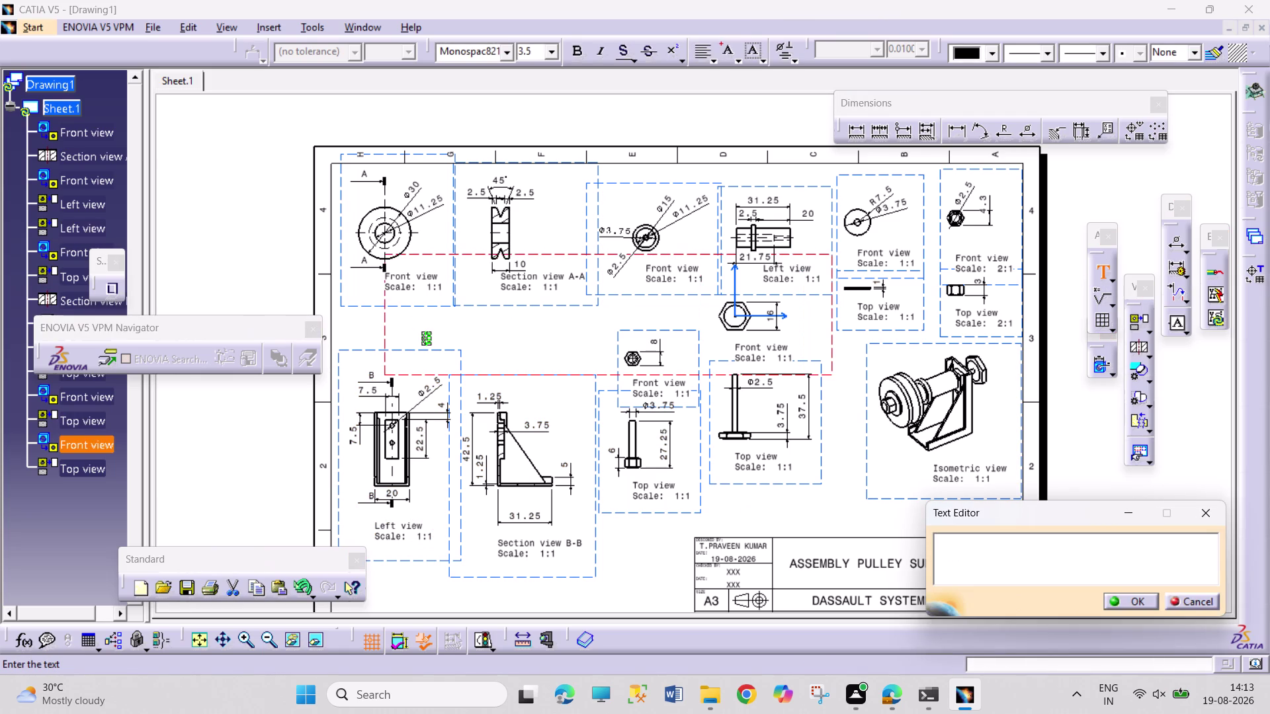
drag(428, 336, 429, 314)
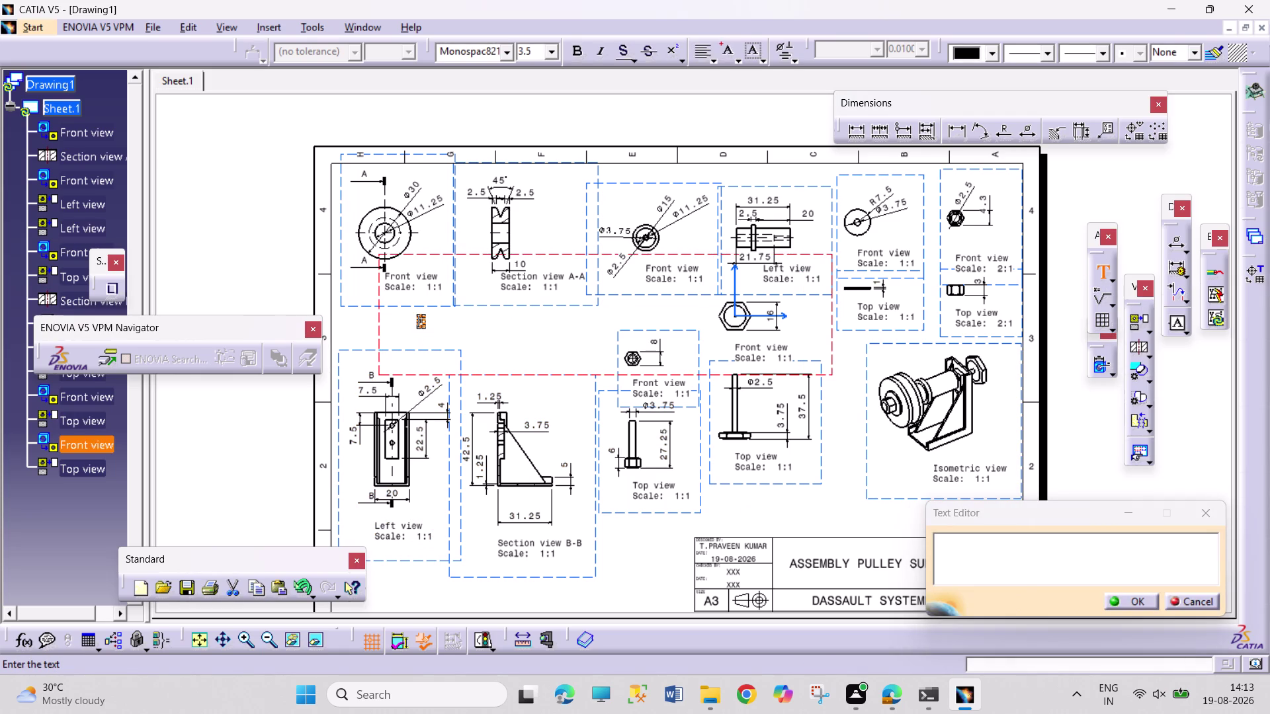
drag(428, 314, 428, 313)
drag(426, 323, 427, 302)
drag(428, 303, 426, 301)
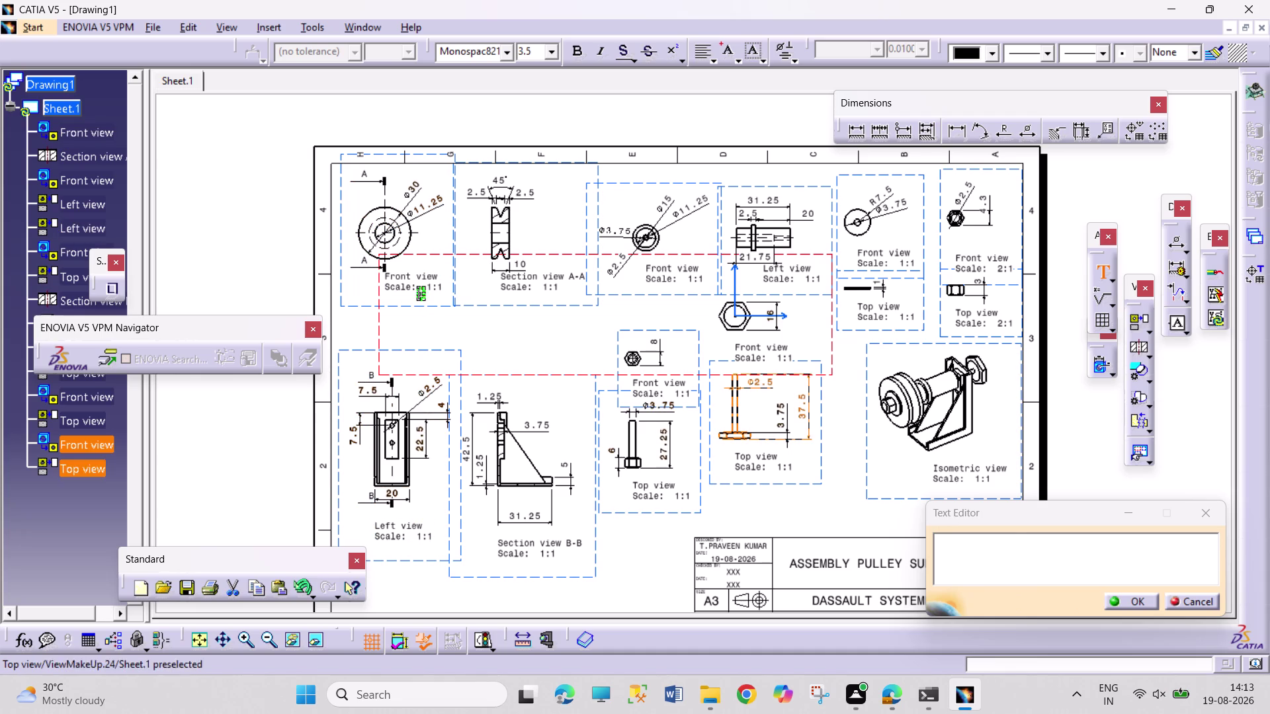
click(998, 541)
text(PU)
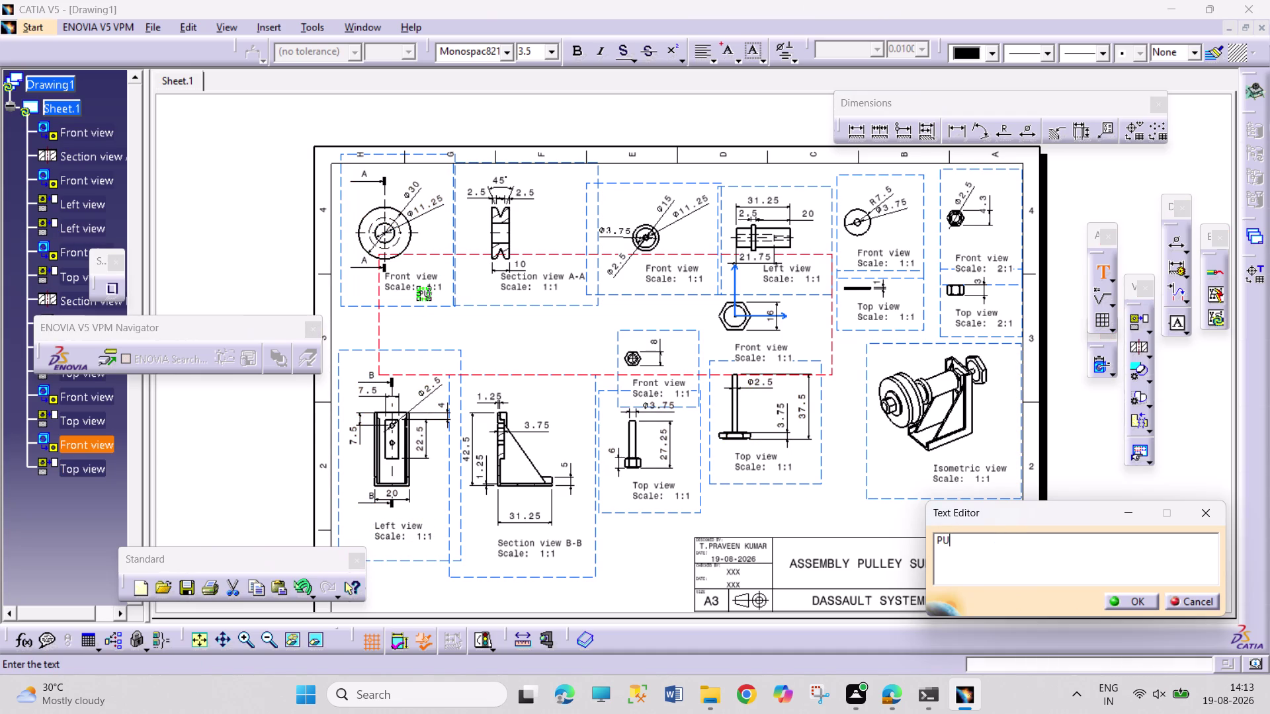
text(LL)
text(EY)
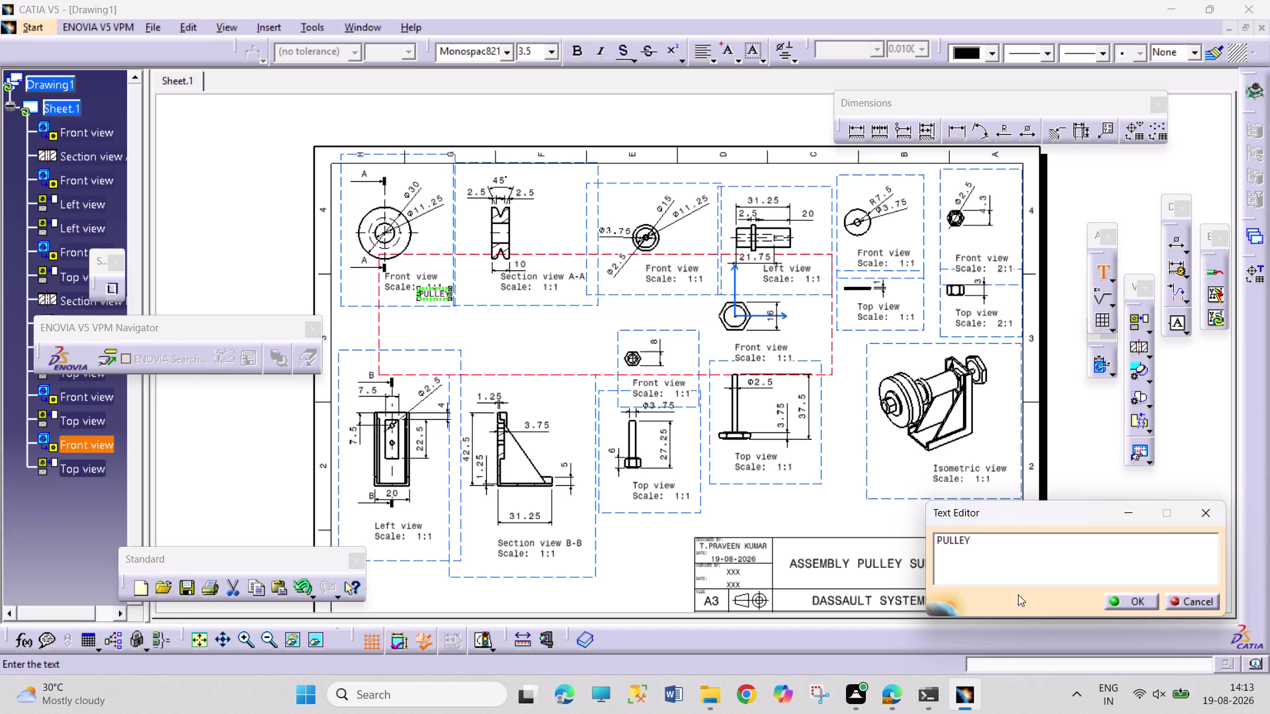
click(503, 51)
Browse the font list, settle the PULLEY label under the pulley view, and confirm it.
scroll(down, 3)
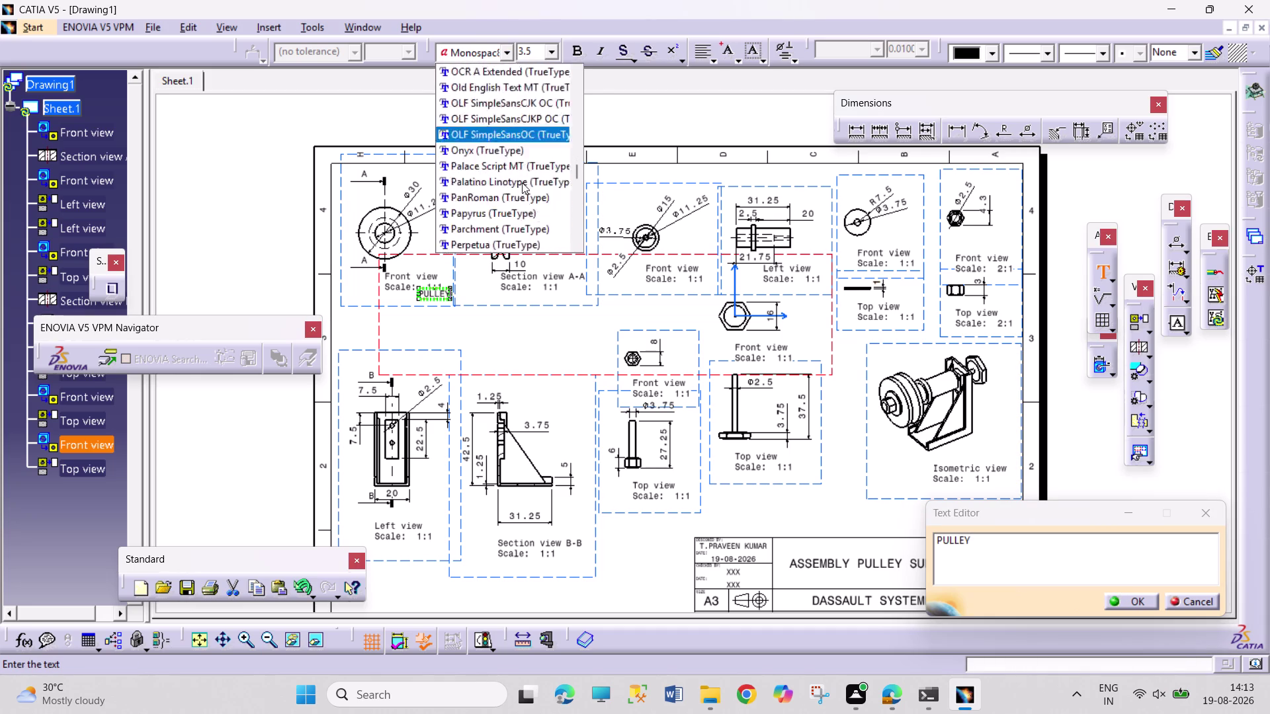
scroll(down, 3)
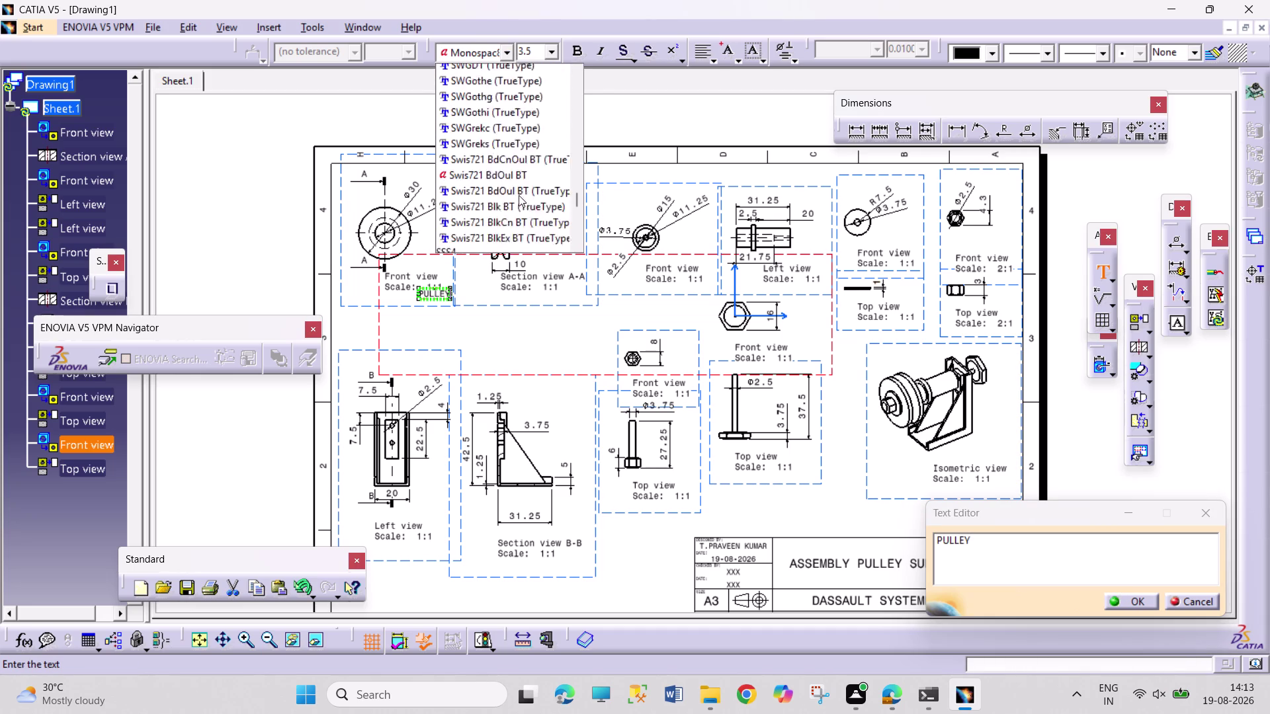
scroll(down, 3)
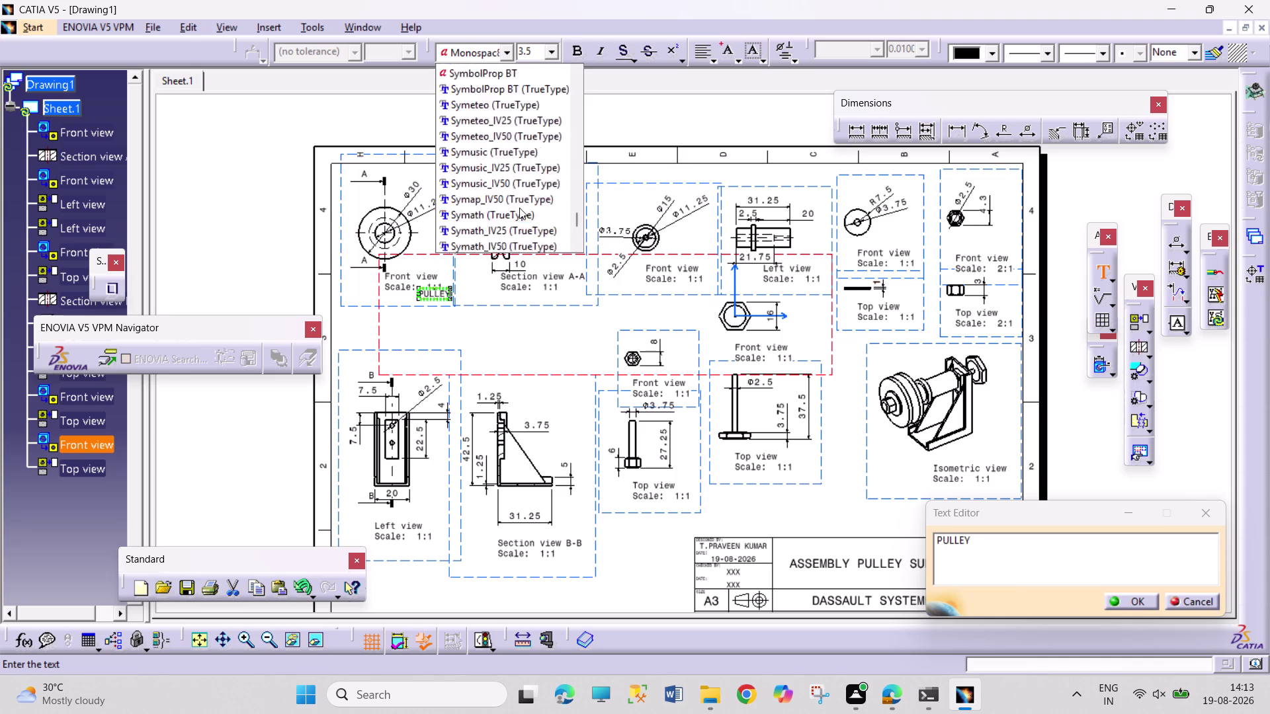
scroll(down, 3)
scroll(down, 3)
scroll(up, 3)
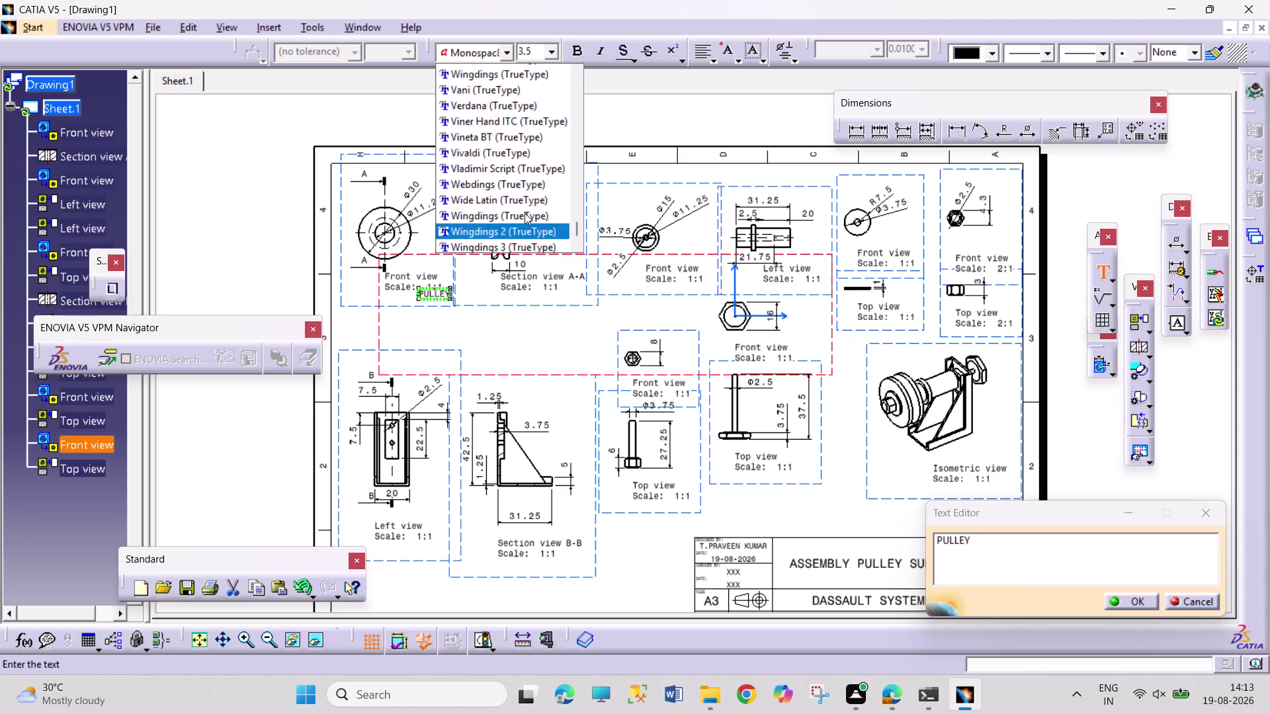
scroll(up, 3)
scroll(up, 3)
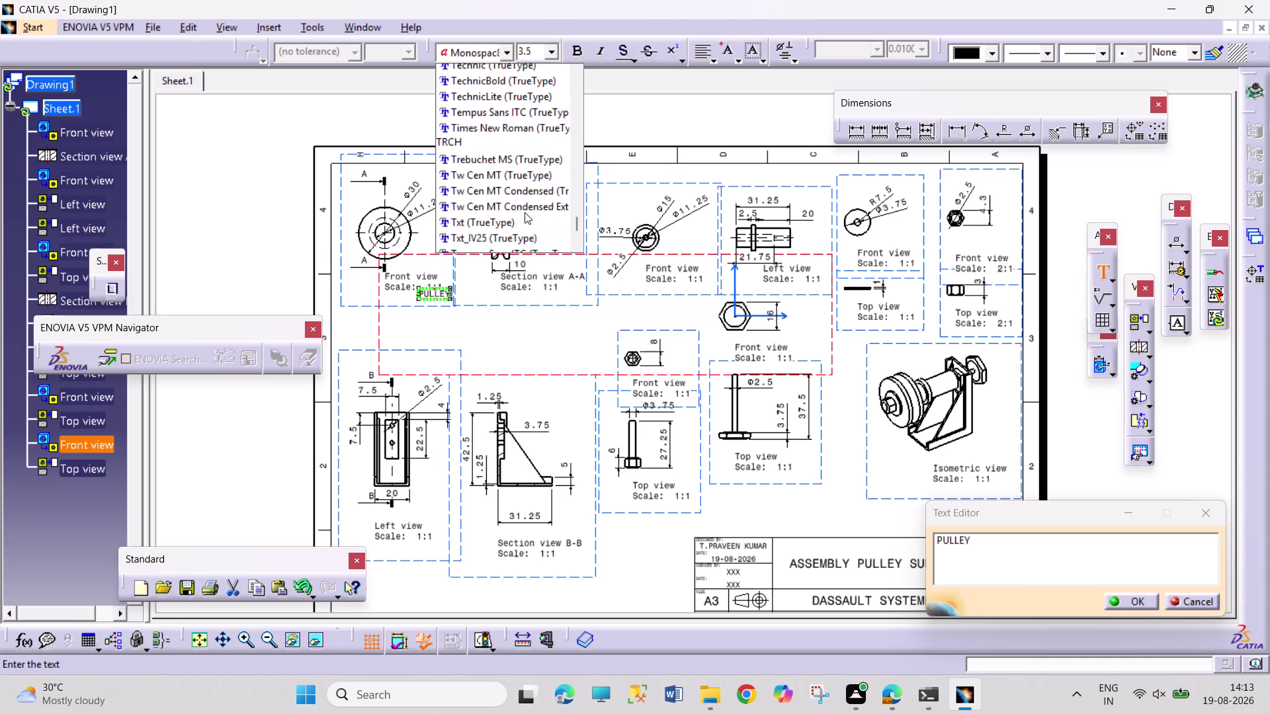
scroll(up, 3)
scroll(up, 3)
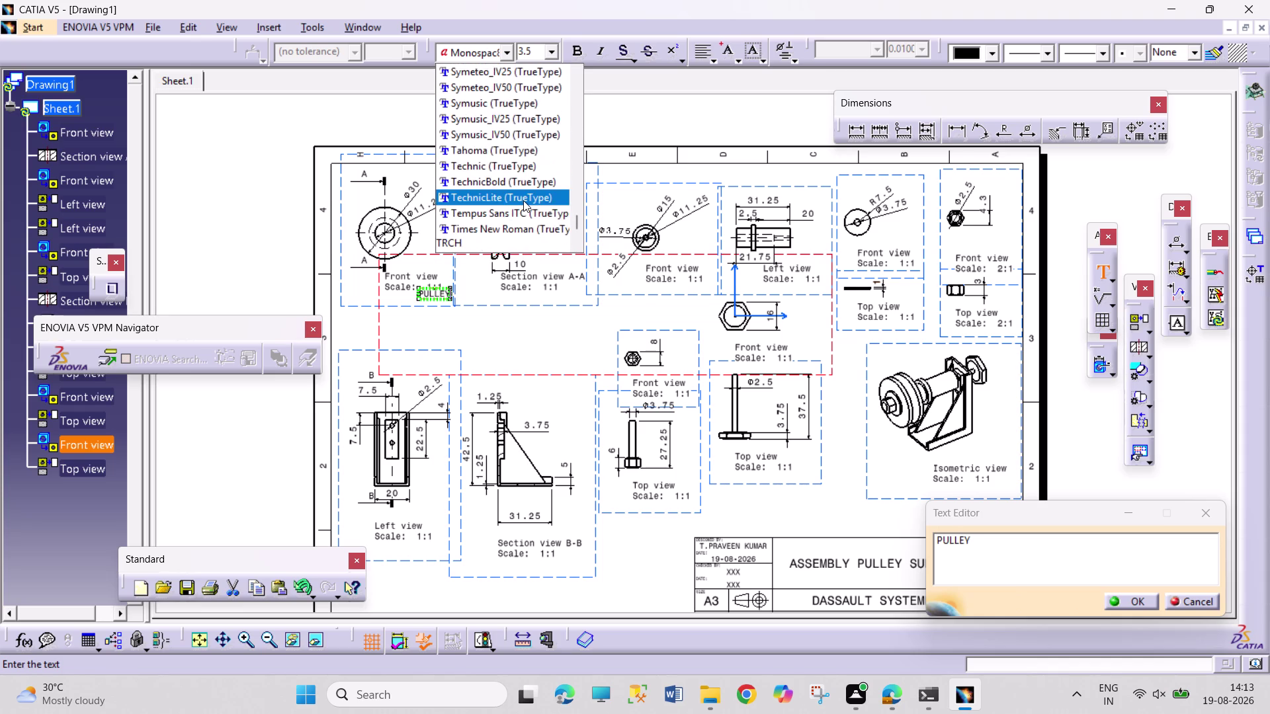
scroll(down, 3)
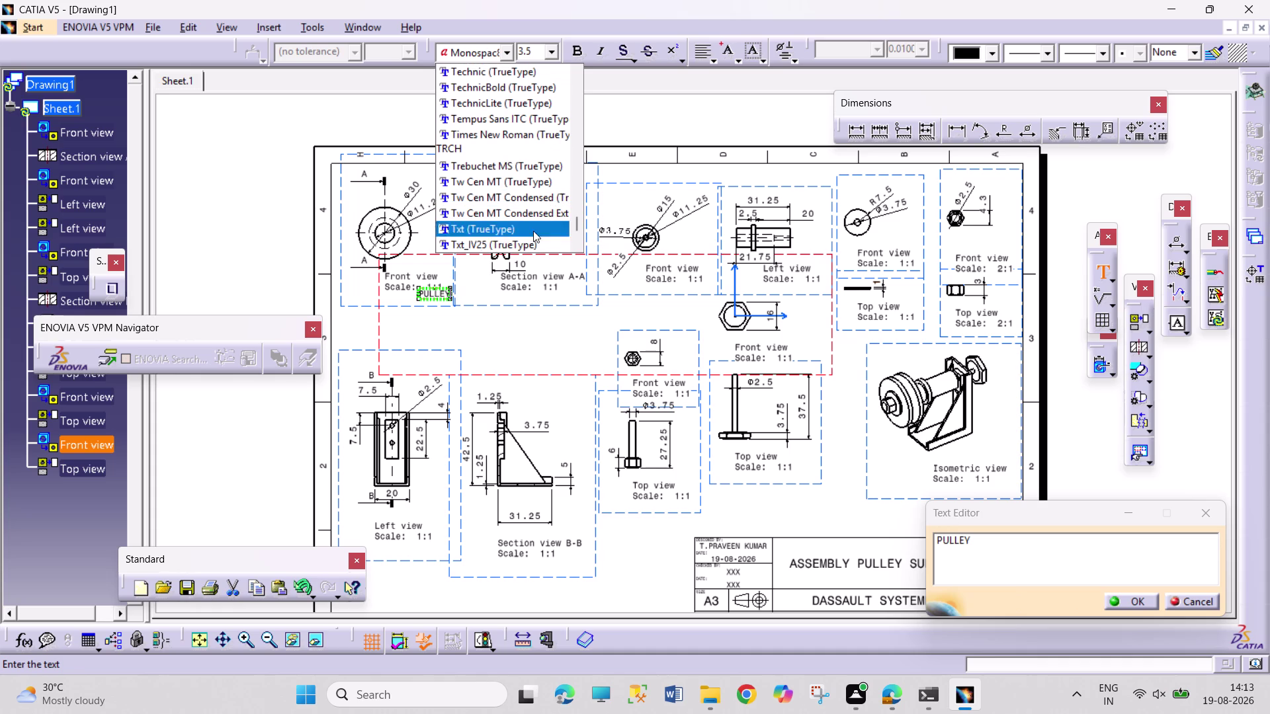
click(1115, 606)
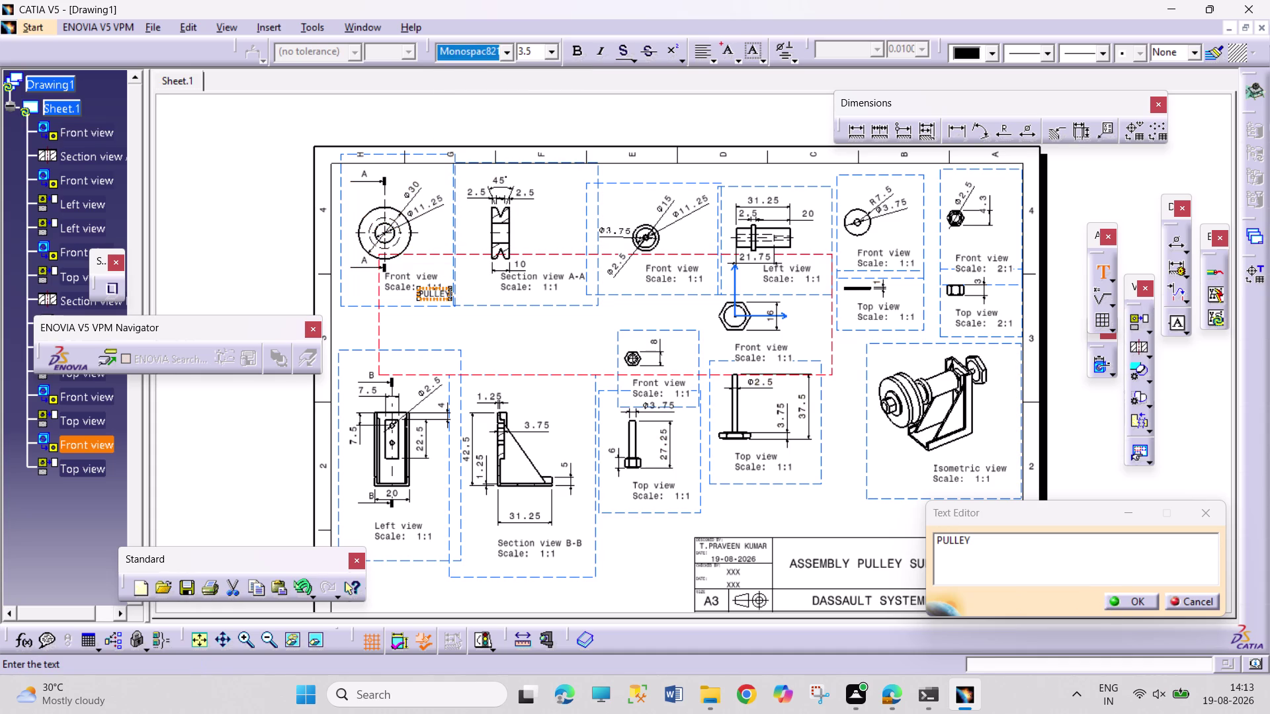
drag(443, 297, 435, 308)
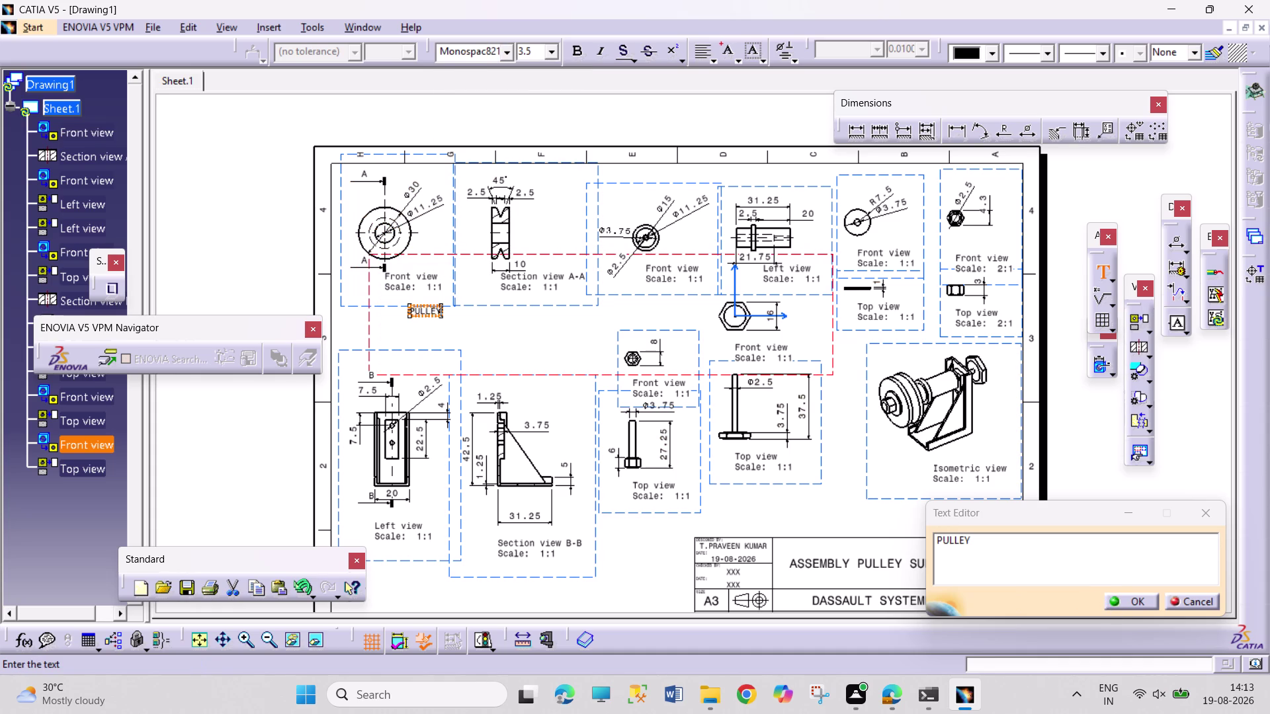
drag(436, 307, 426, 325)
click(497, 335)
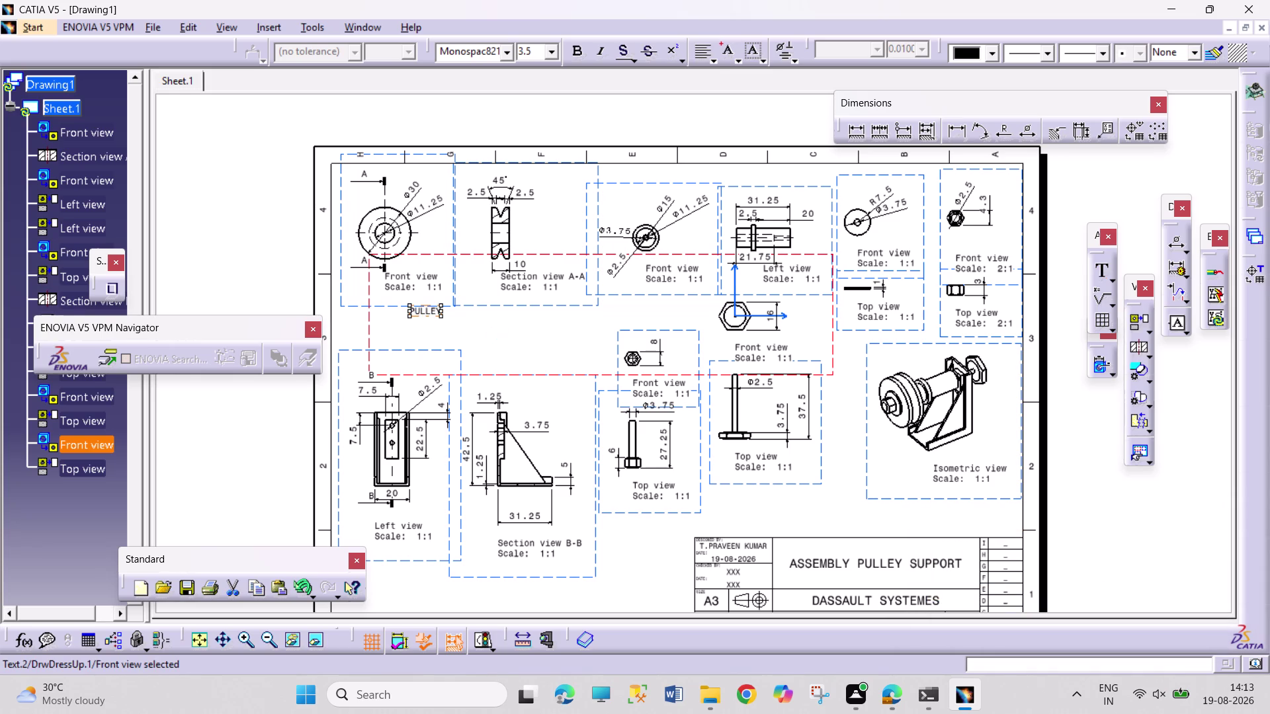
Select the PULLEY label, try the TIMES font, and reopen the label for editing.
key(Escape)
key(Escape)
key(Escape)
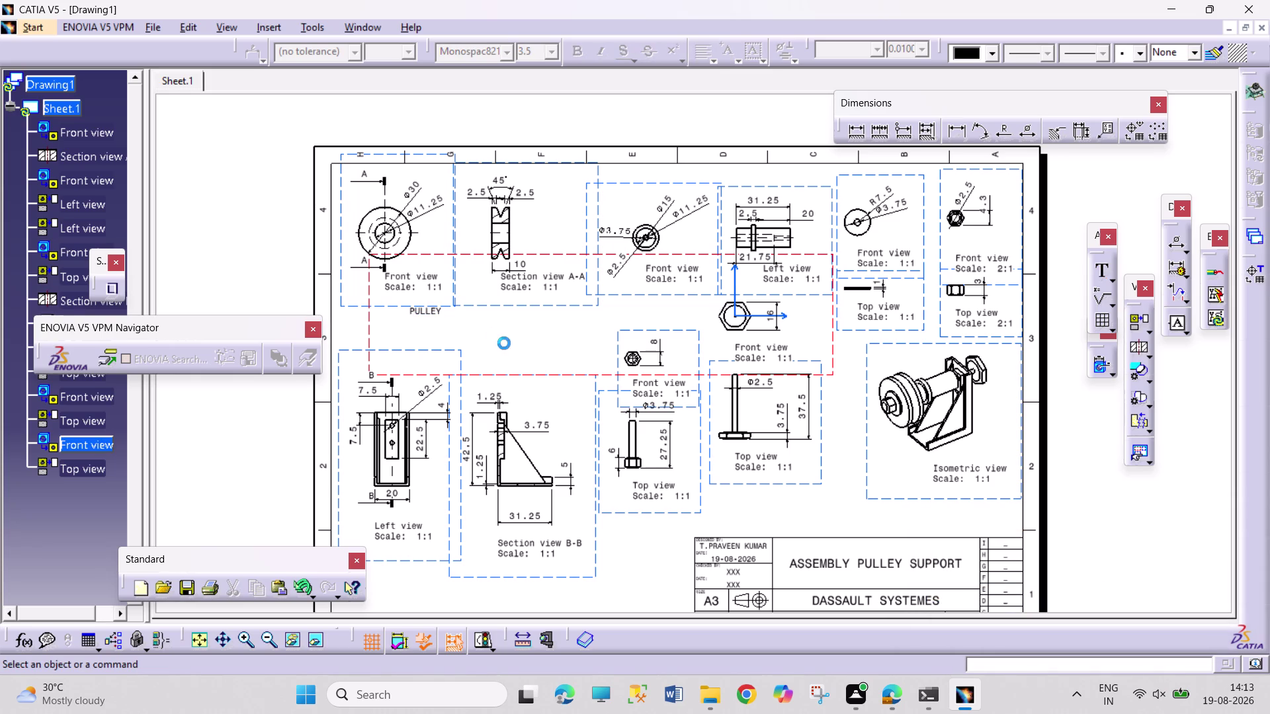
click(436, 311)
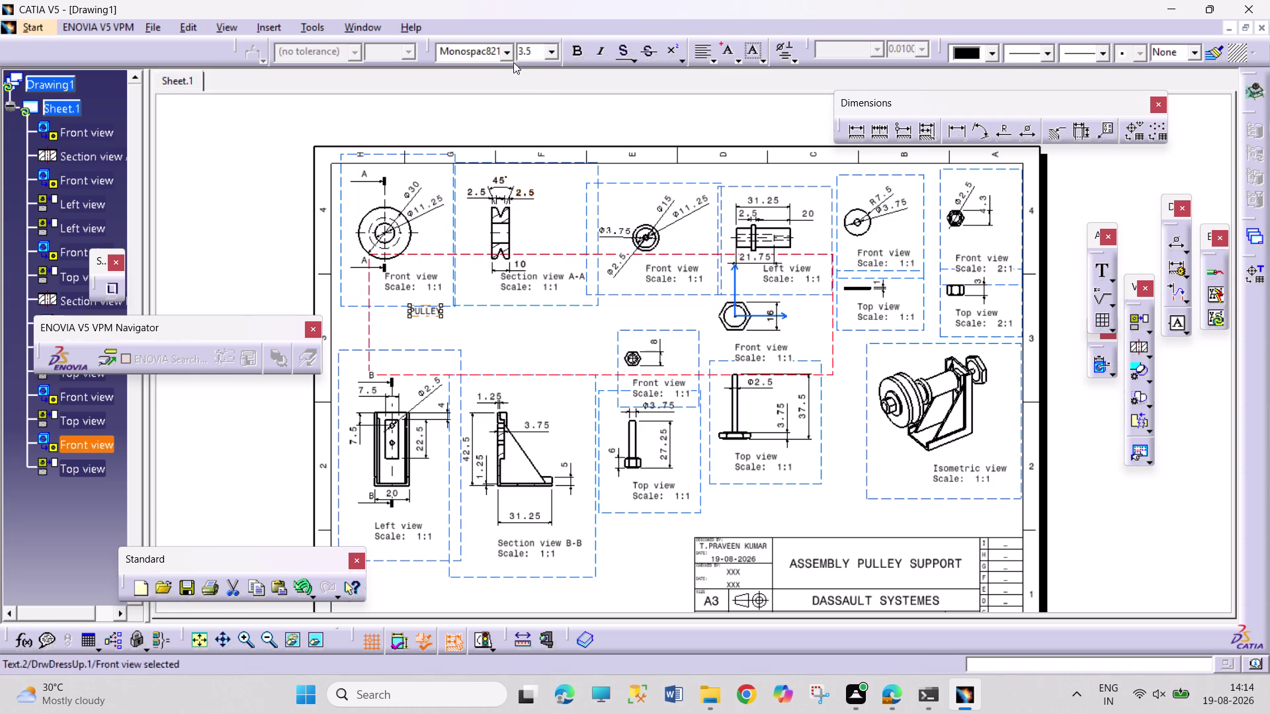
click(507, 50)
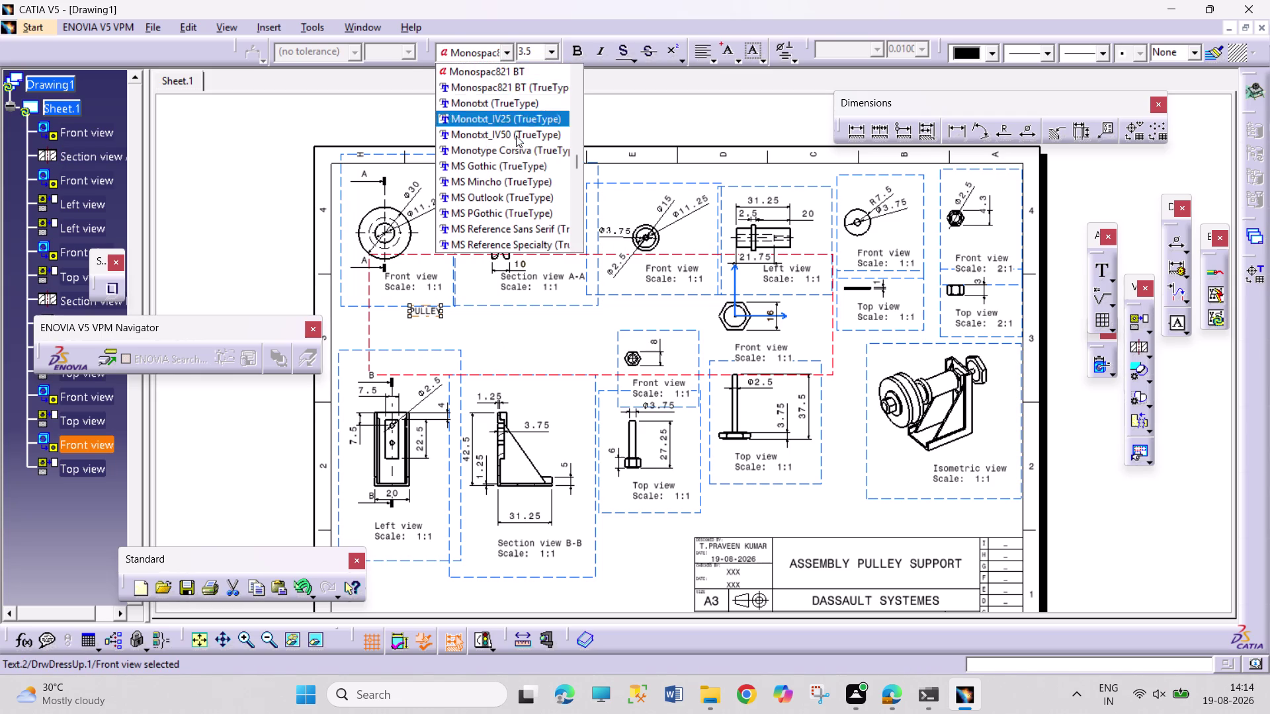
scroll(down, 3)
text(TI)
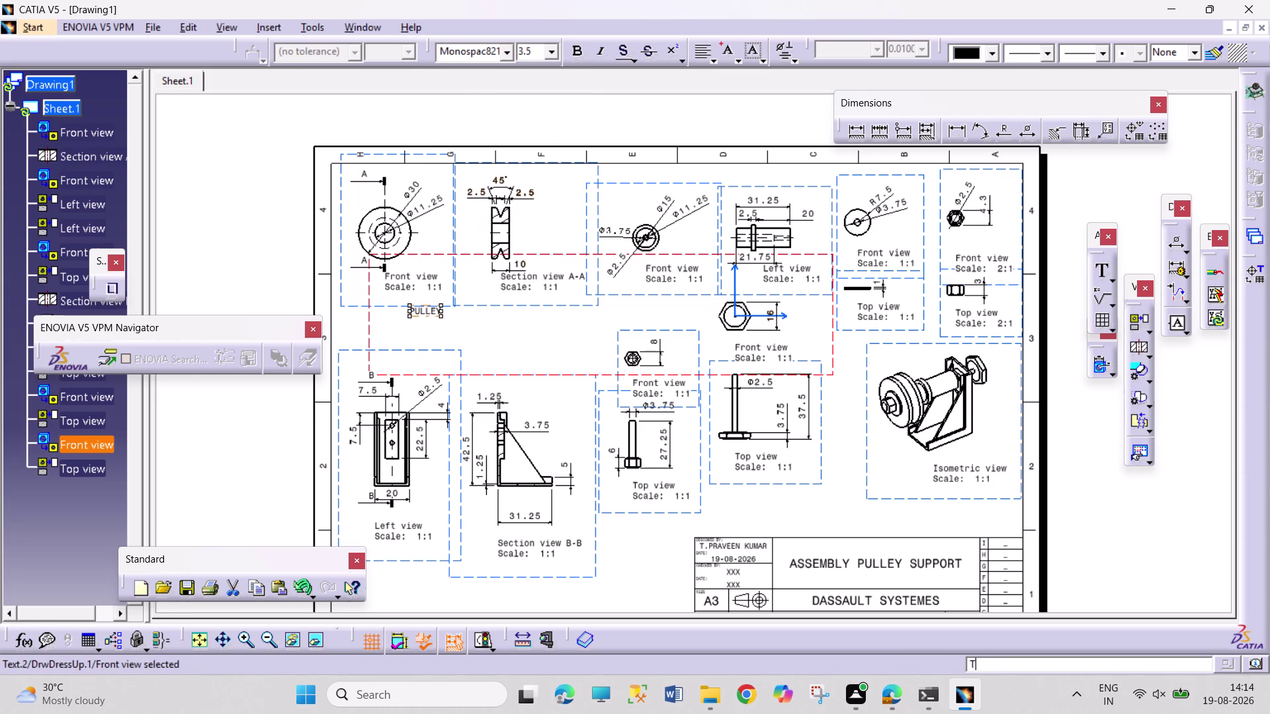
text(MES)
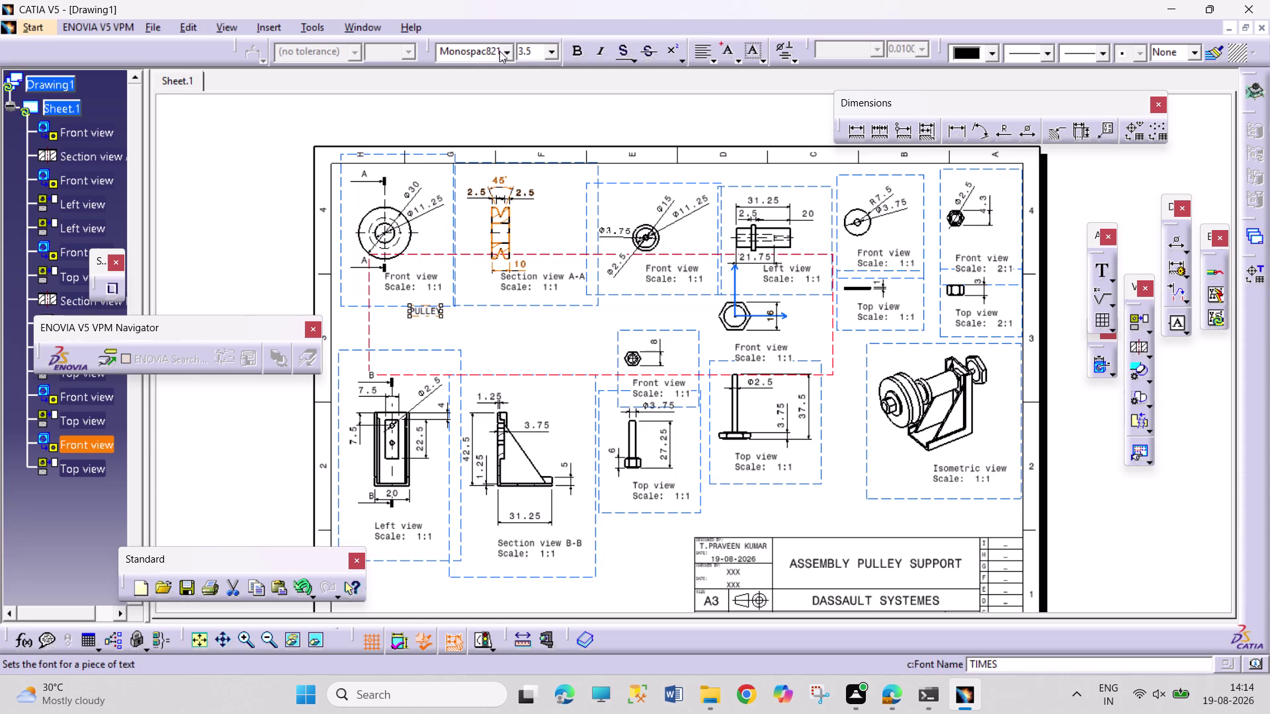
click(504, 52)
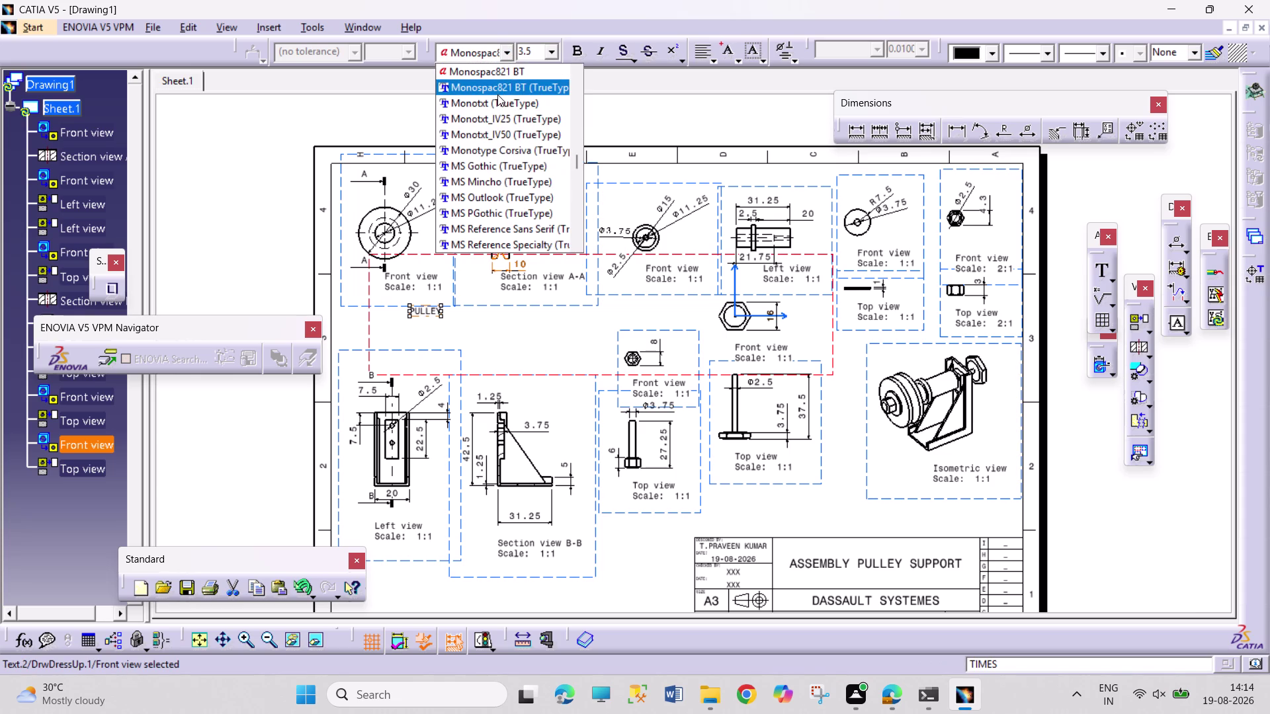
key(t)
click(506, 53)
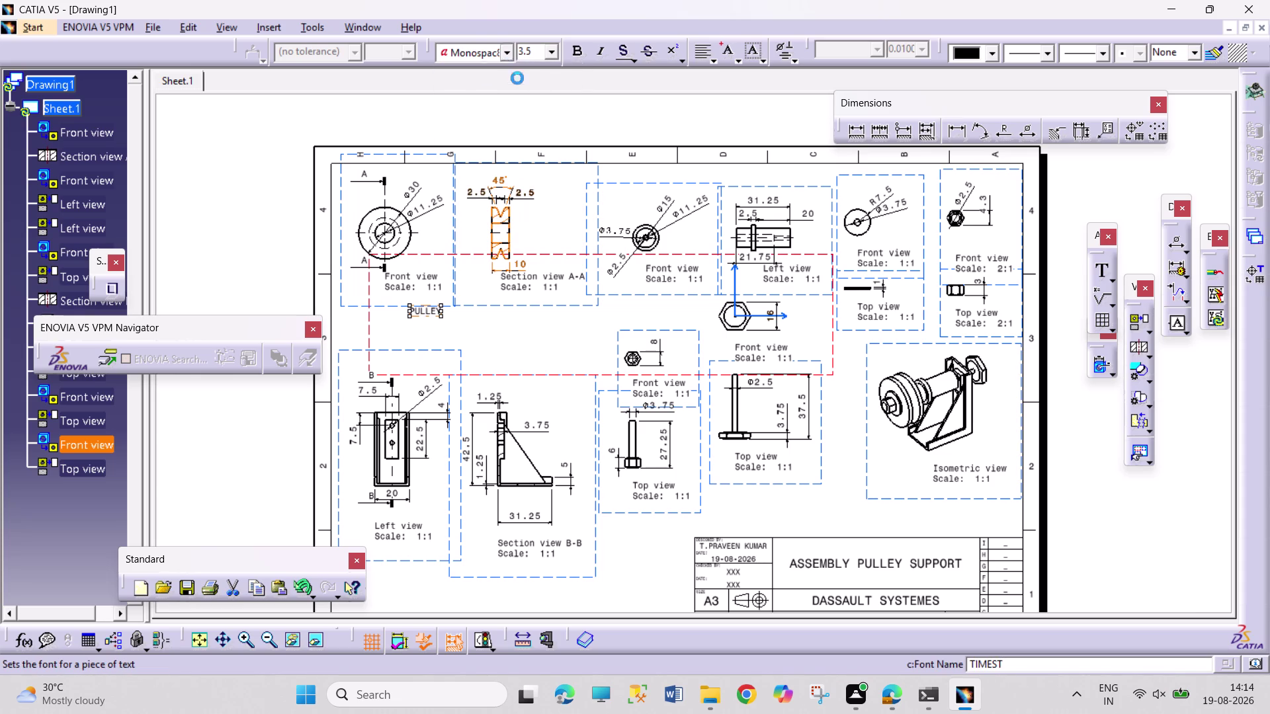
scroll(down, 3)
drag(577, 171, 576, 202)
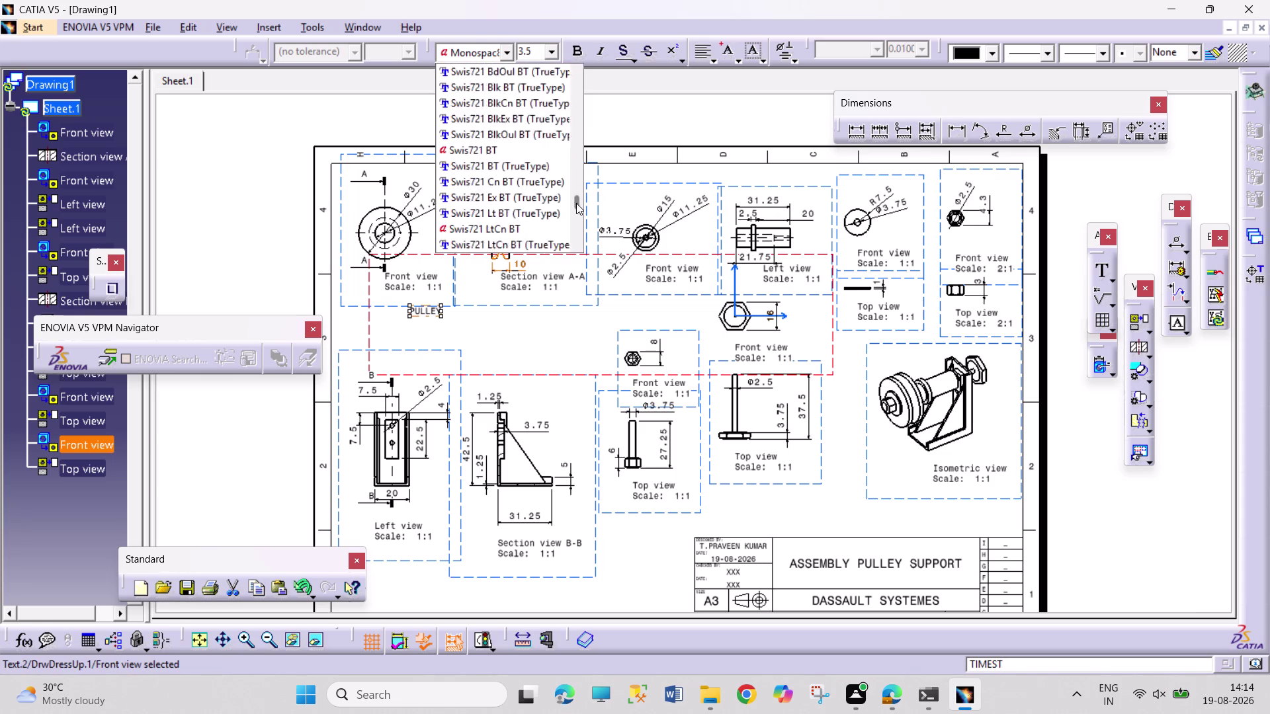
drag(576, 201, 572, 235)
double_click(420, 312)
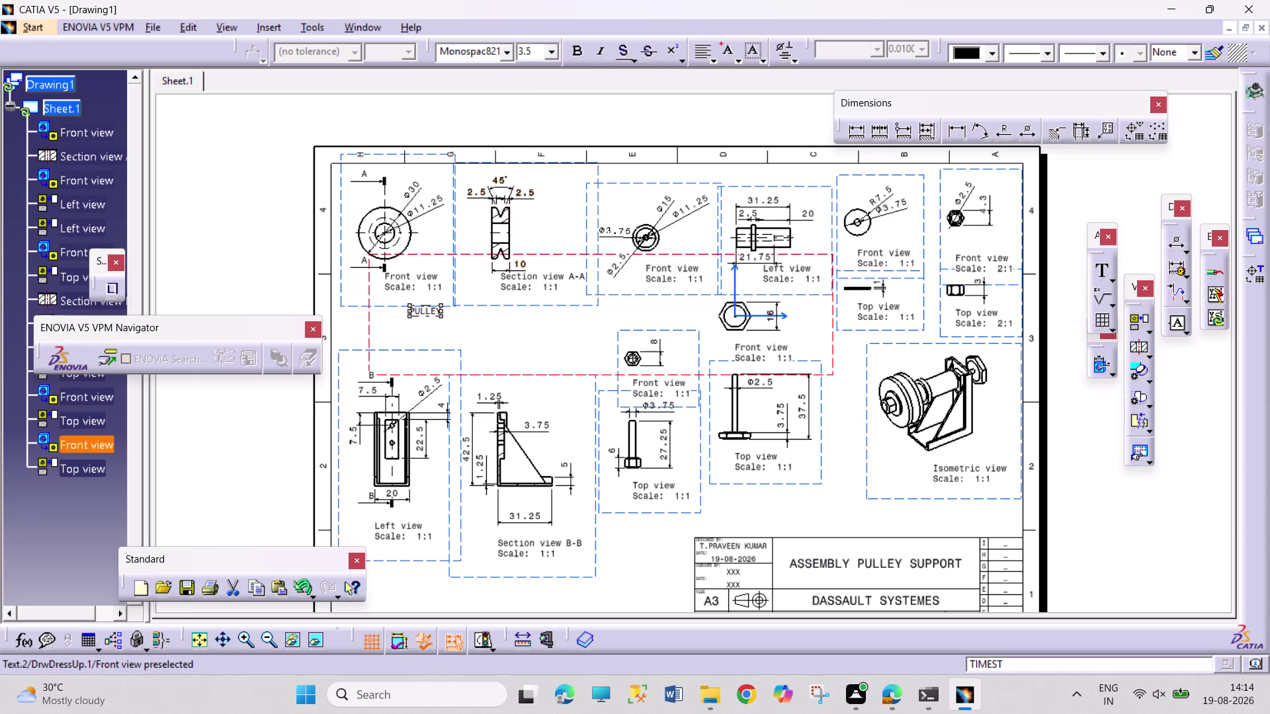
double_click(421, 312)
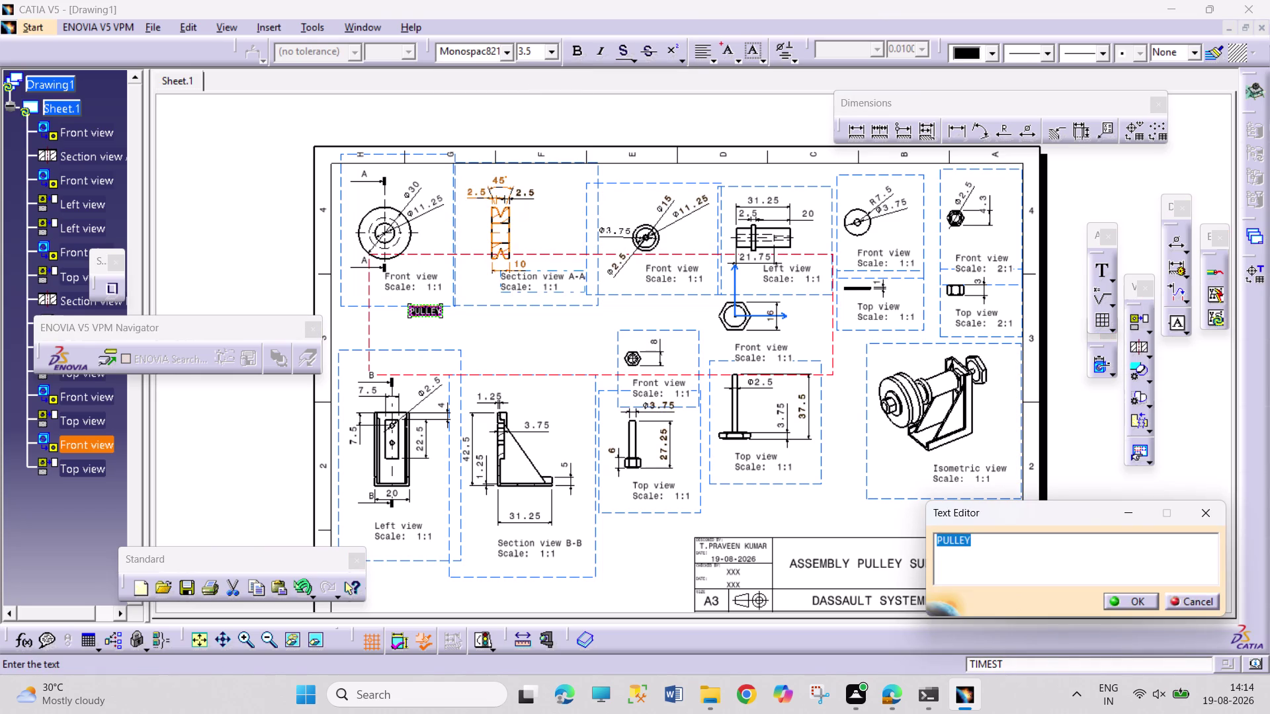
Format the PULLEY label in Times New Roman at 7 mm and confirm it.
click(508, 57)
scroll(down, 3)
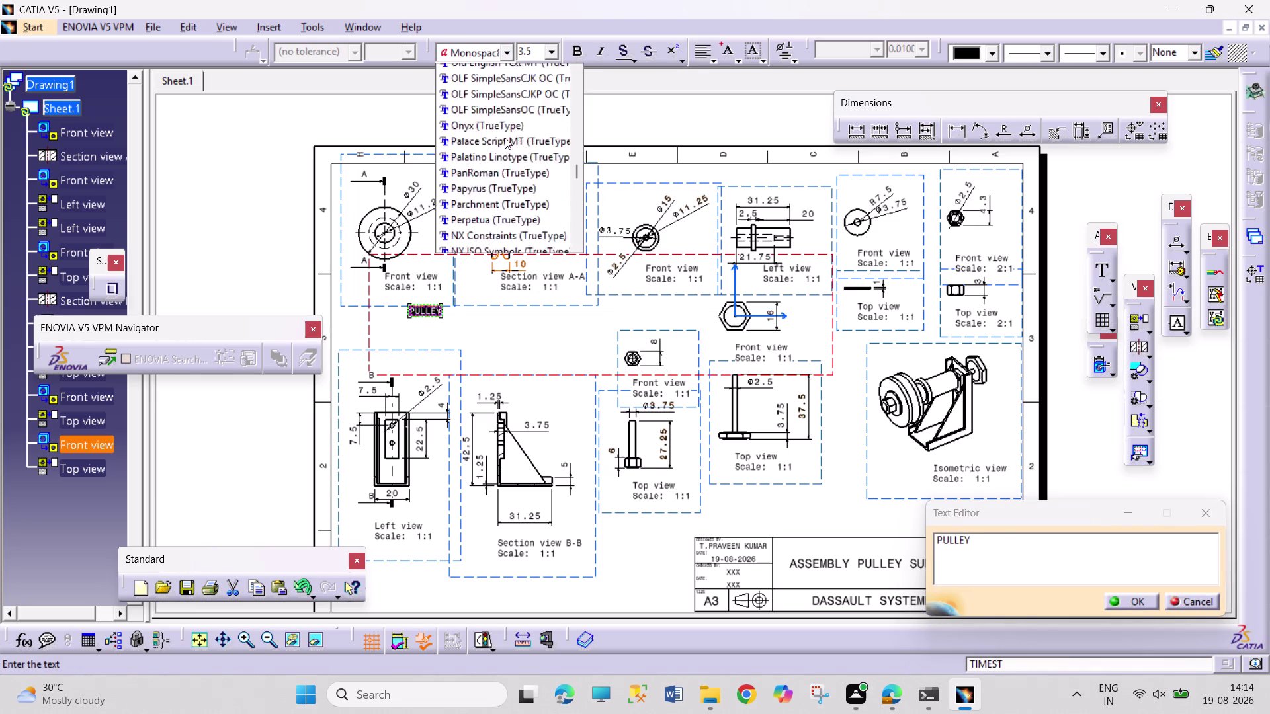
scroll(down, 3)
scroll(down, 3)
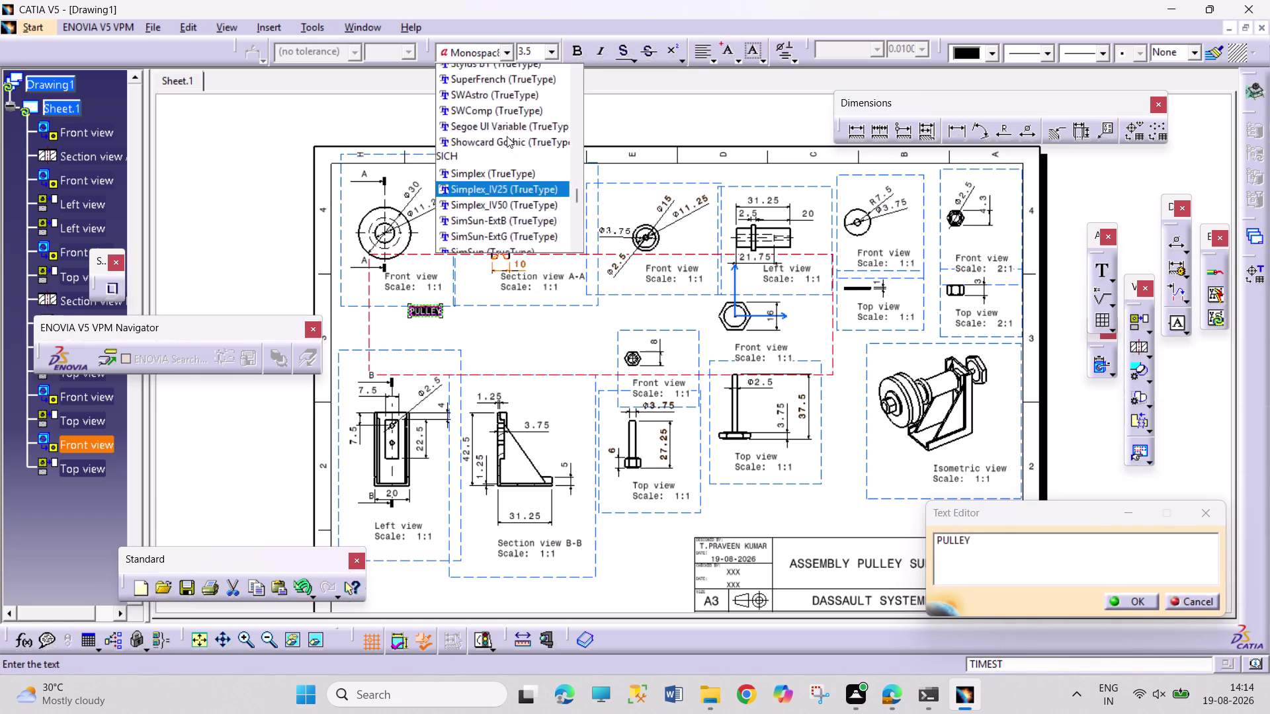
scroll(down, 3)
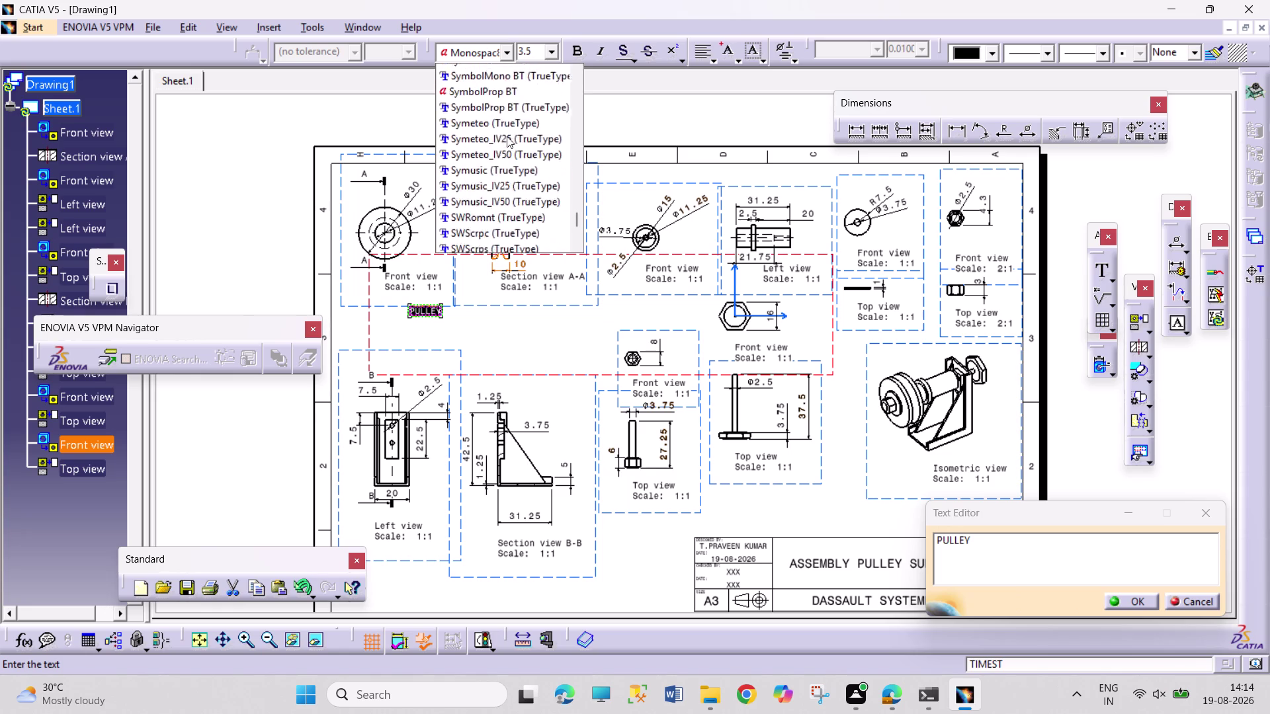
scroll(down, 3)
scroll(up, 3)
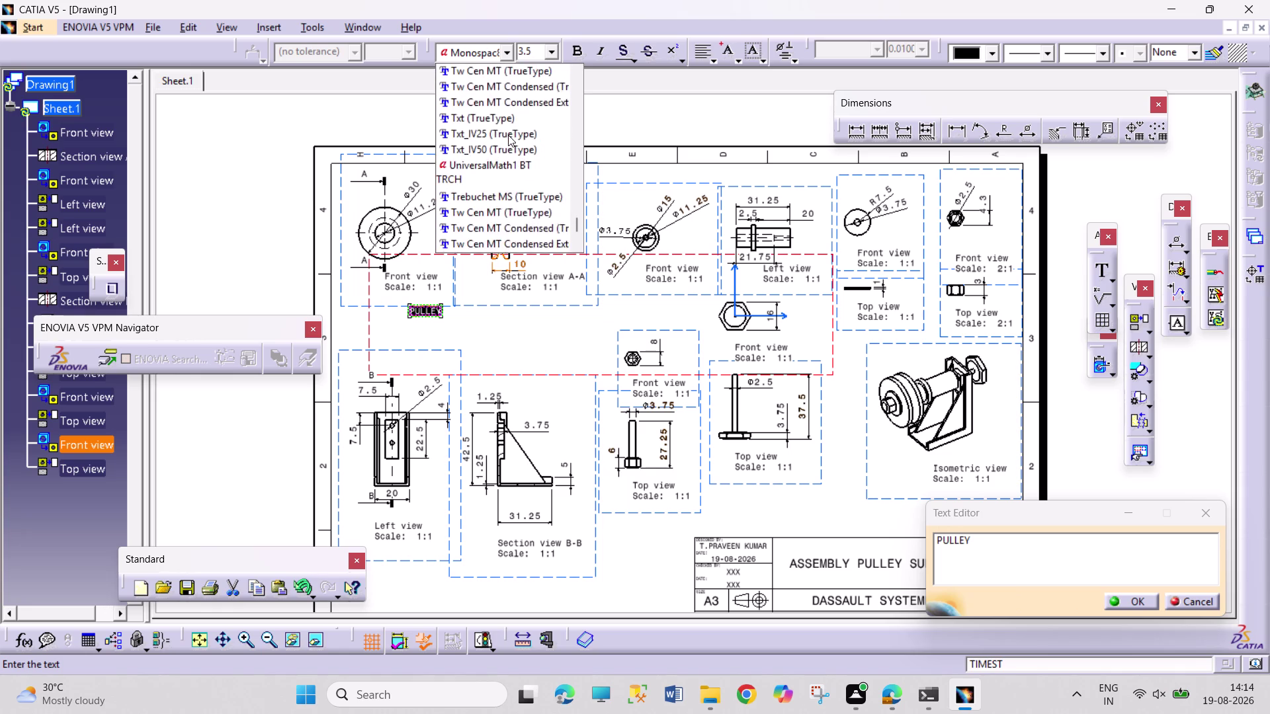
scroll(up, 3)
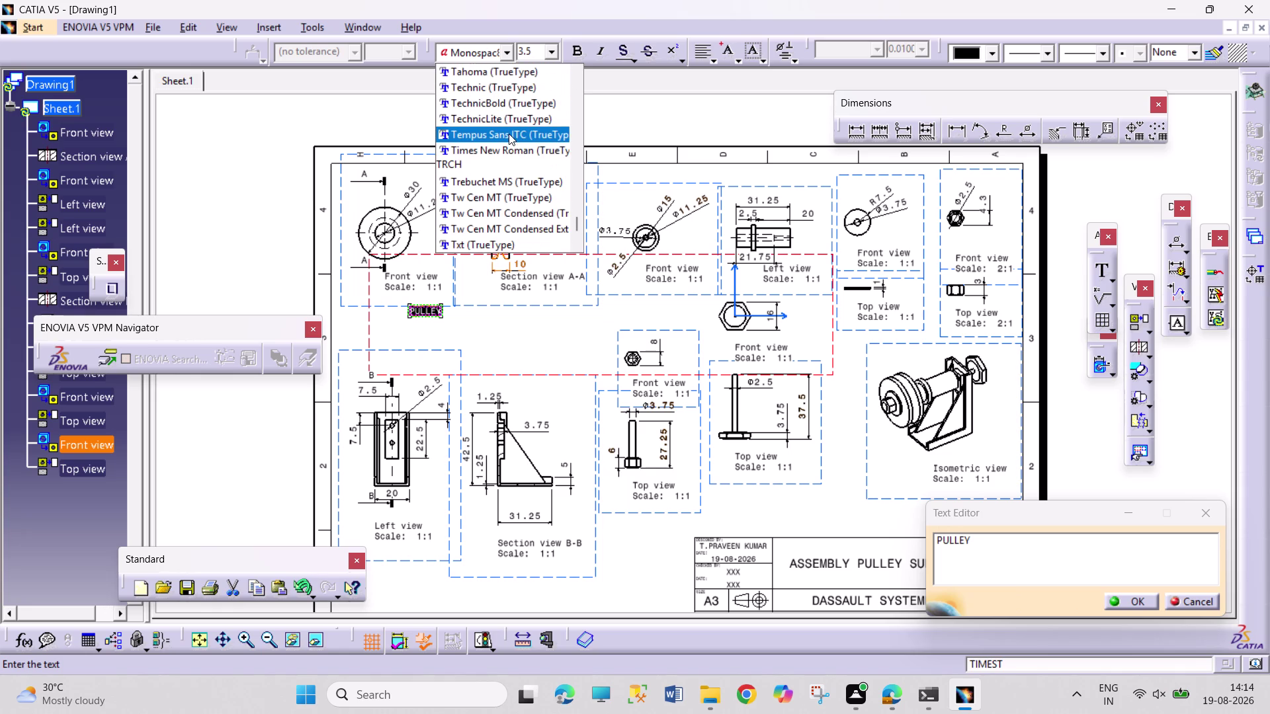
click(539, 151)
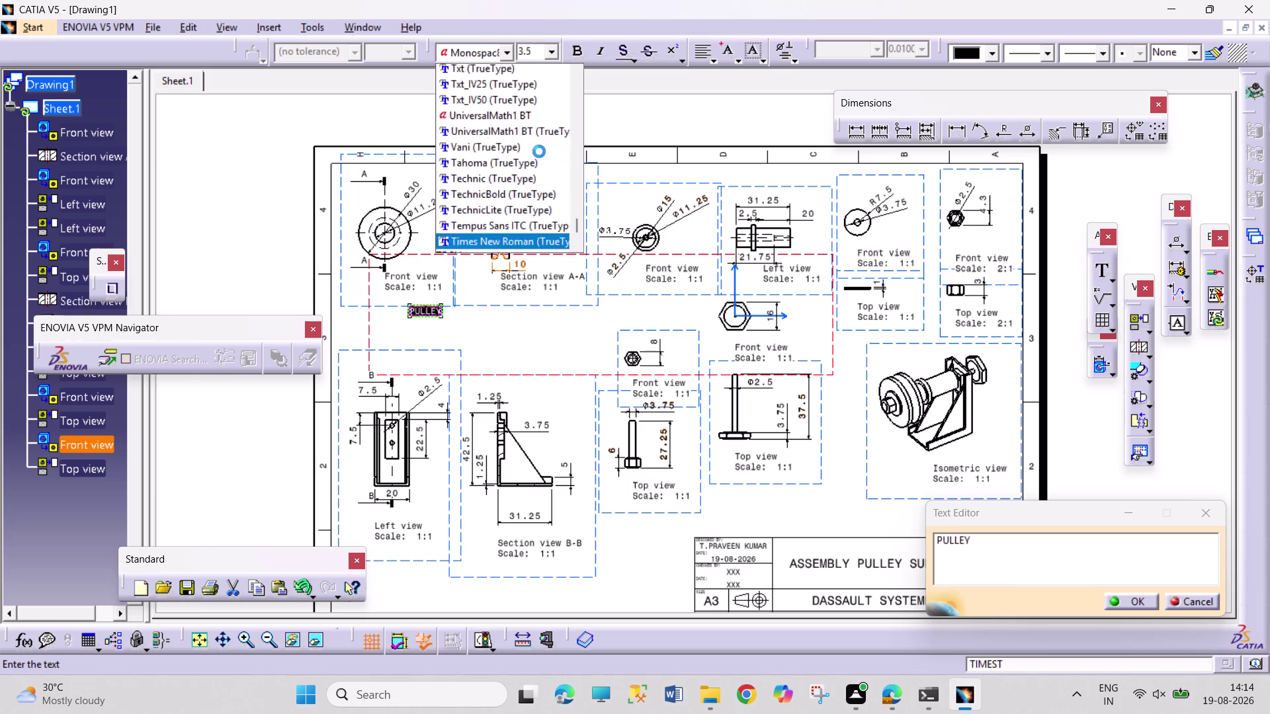
click(549, 46)
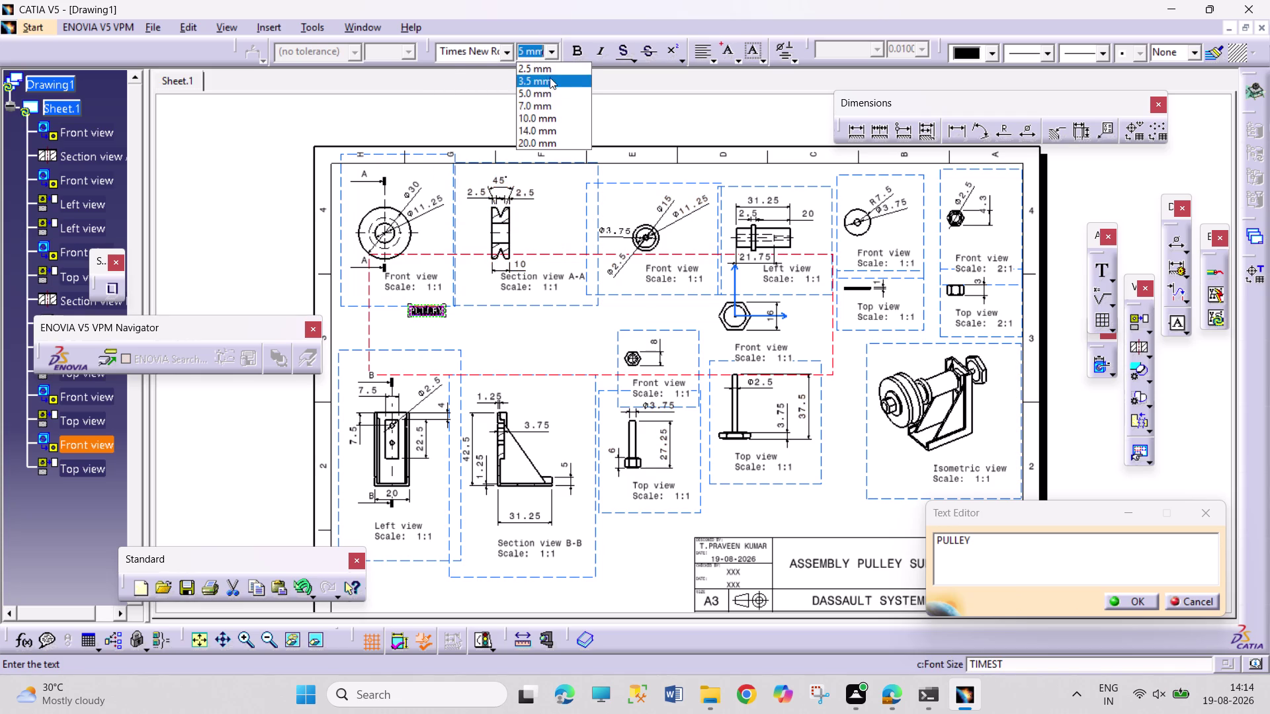
click(551, 101)
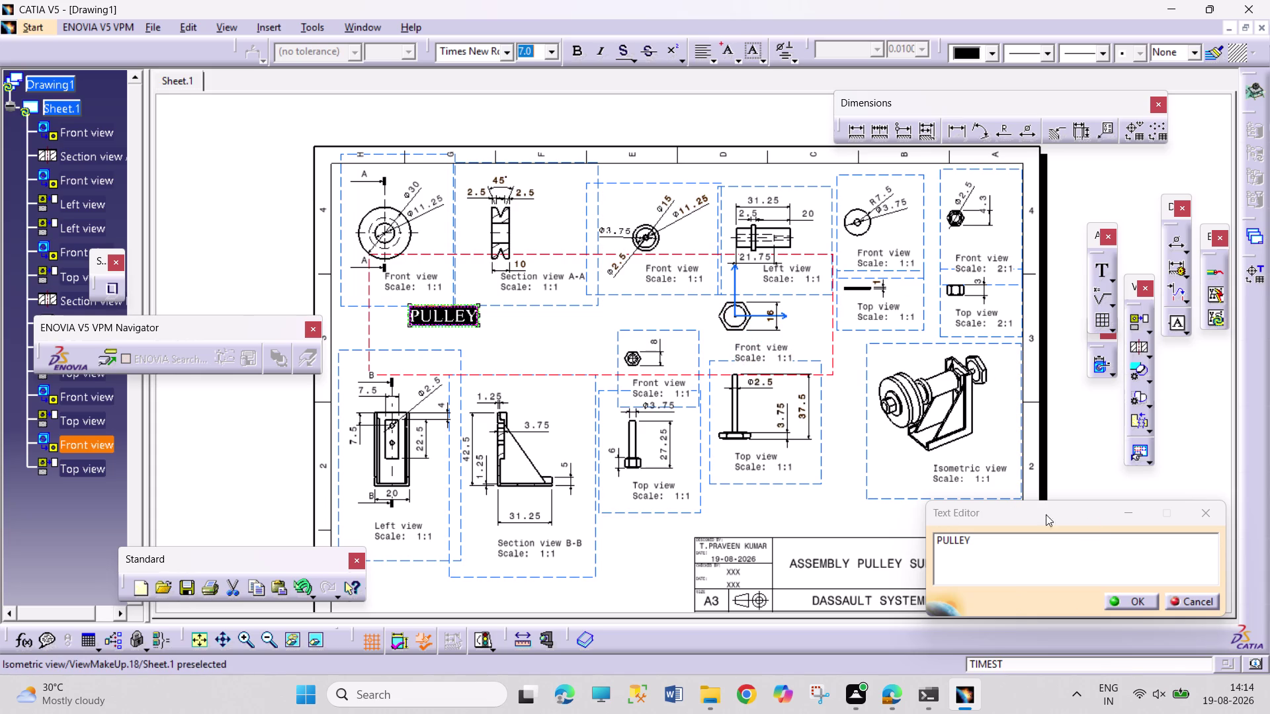
click(1137, 598)
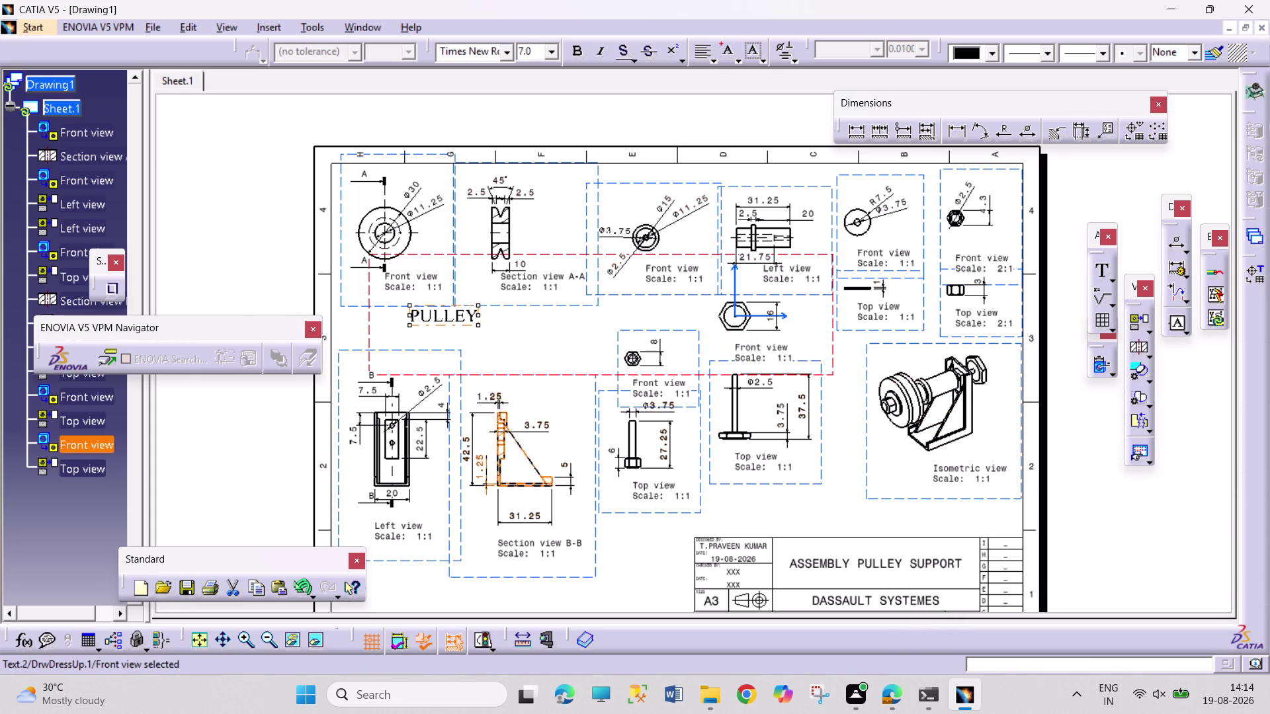
Copy the PULLEY label and paste it into the bushing front view.
click(455, 320)
right_click(455, 320)
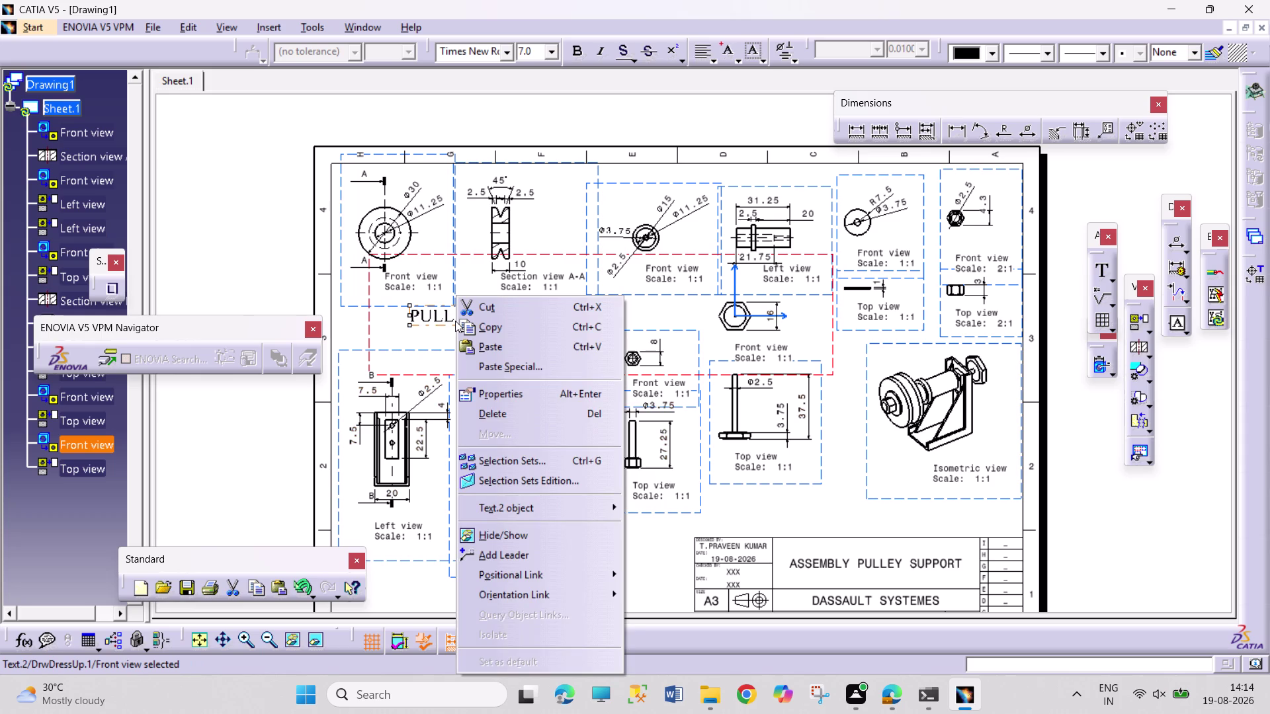
click(475, 326)
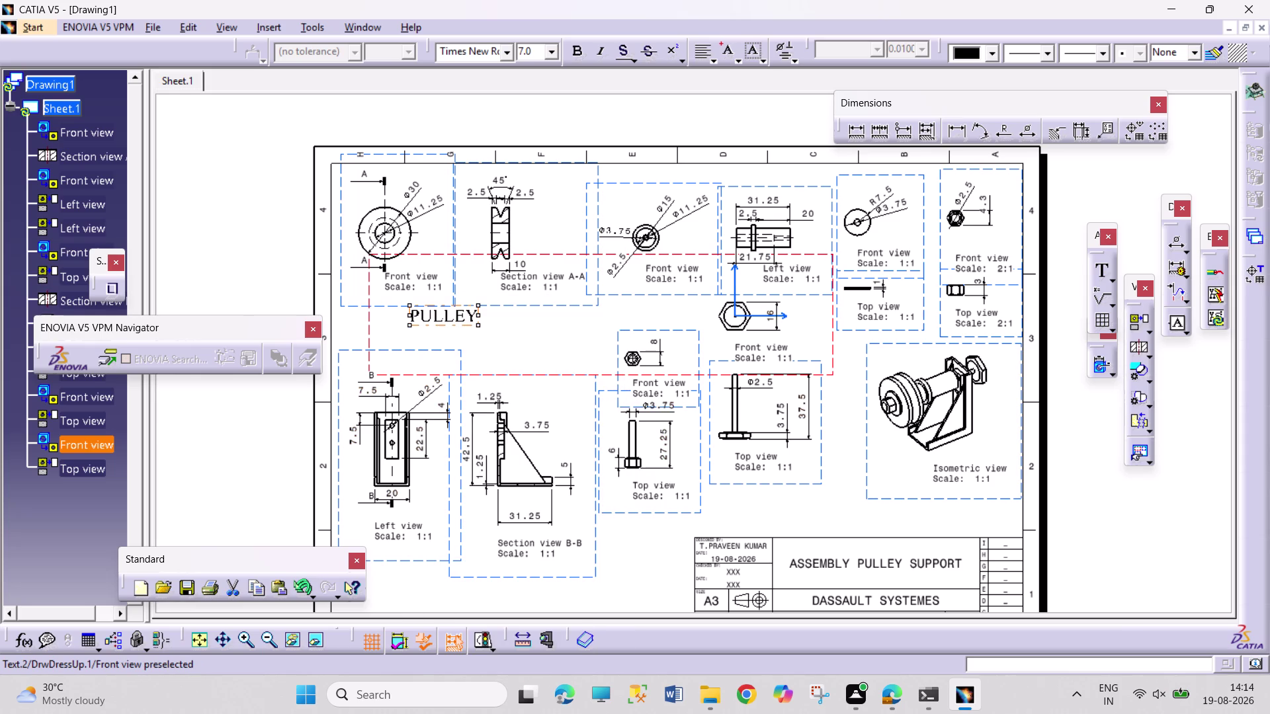
right_click(654, 301)
click(654, 303)
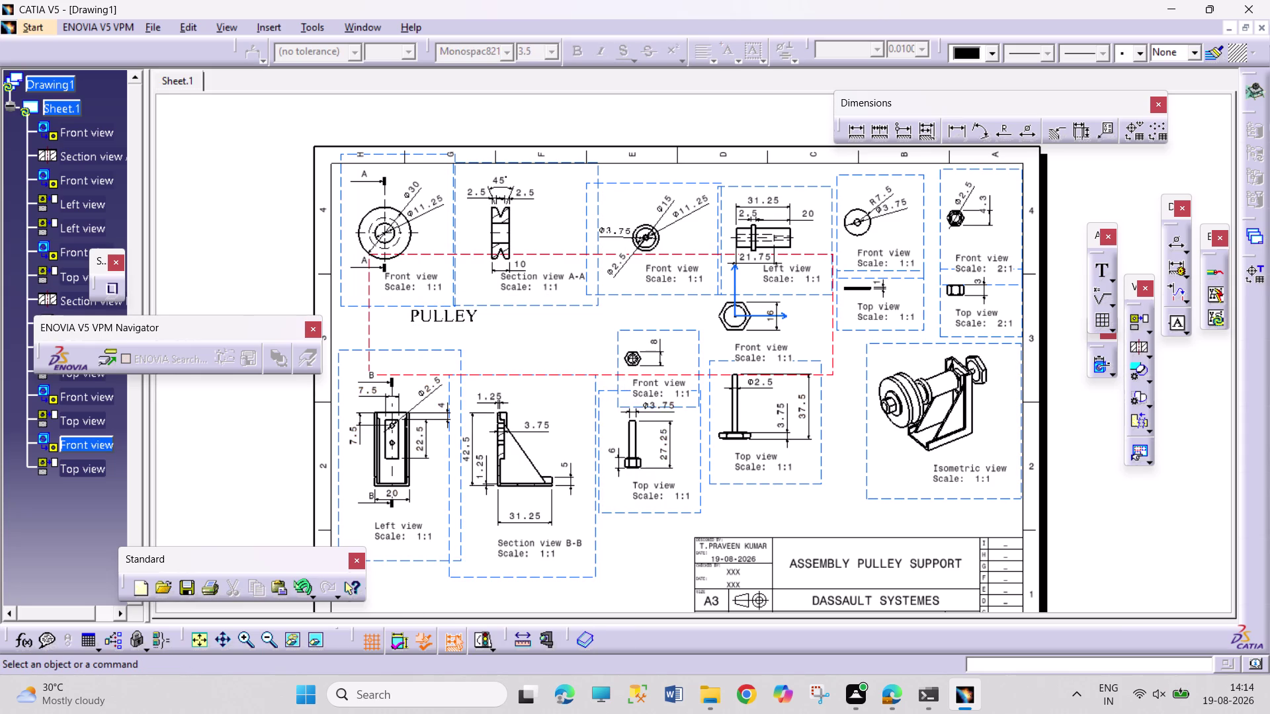
right_click(654, 302)
right_click(664, 293)
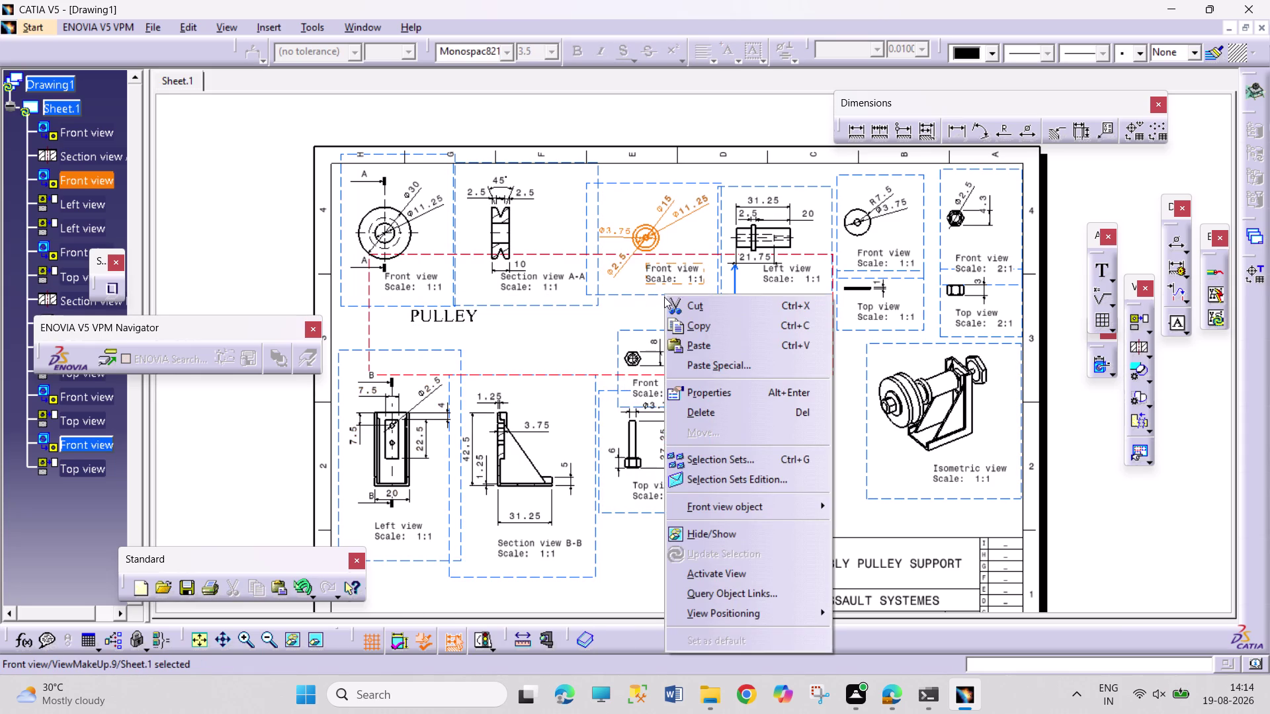
click(695, 347)
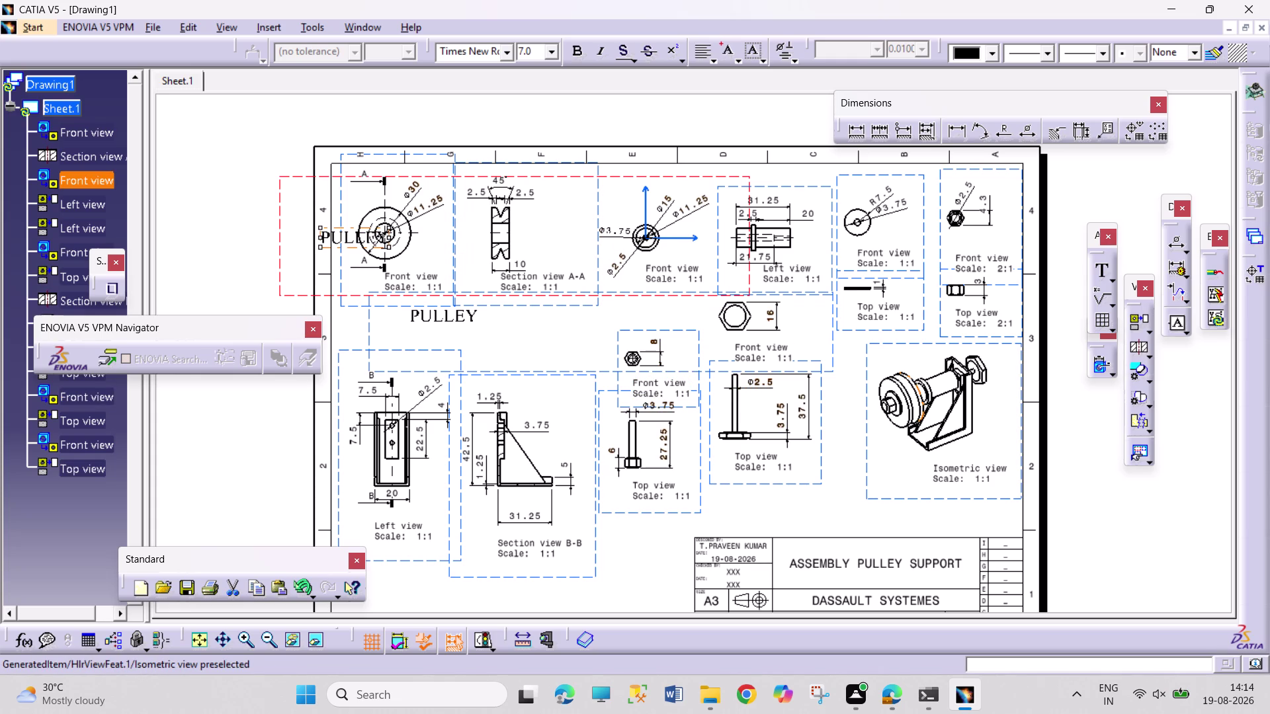
key(ctrl+z)
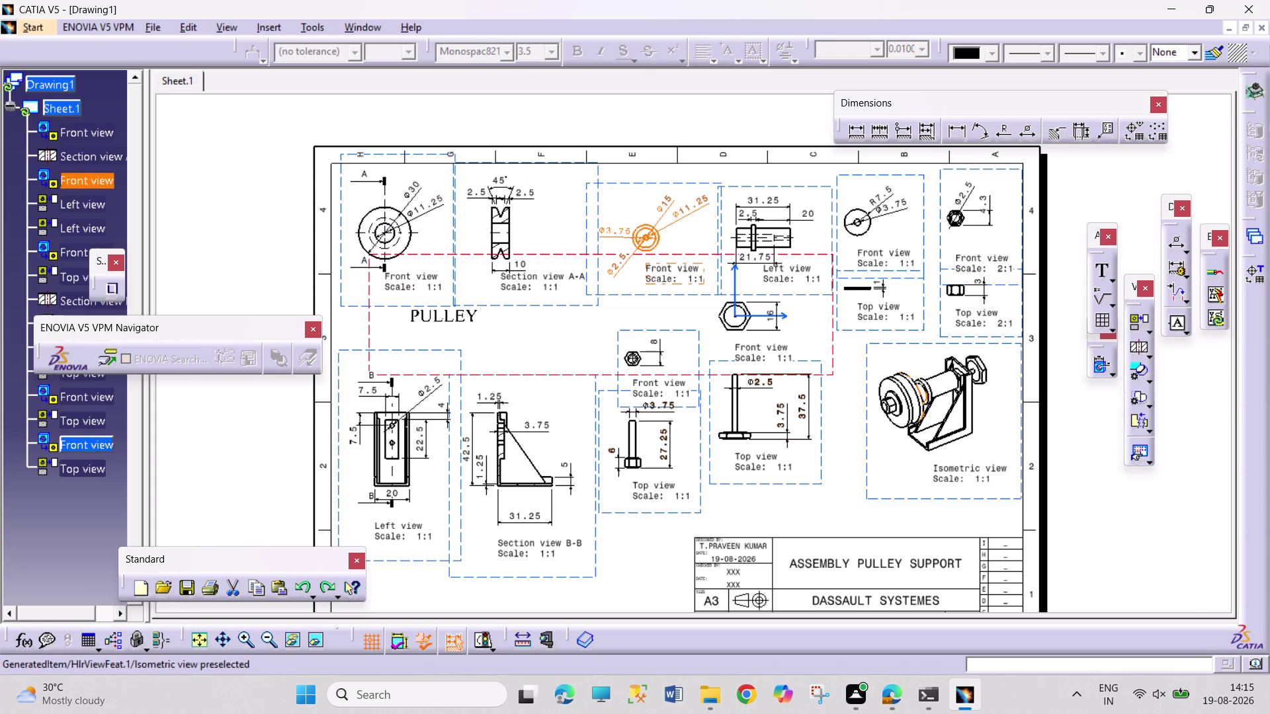
key(ctrl+v)
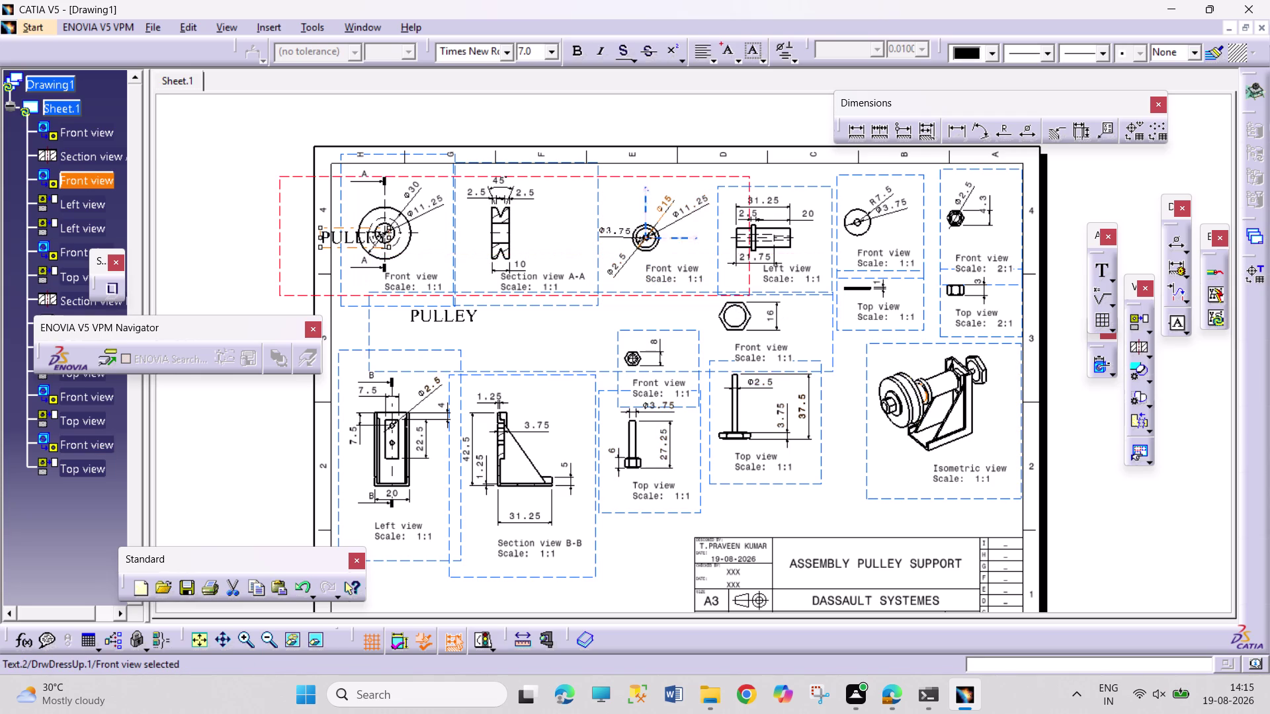
Move the pasted copy beneath the bushing front view and change its text to BUSHING.
drag(346, 240, 592, 317)
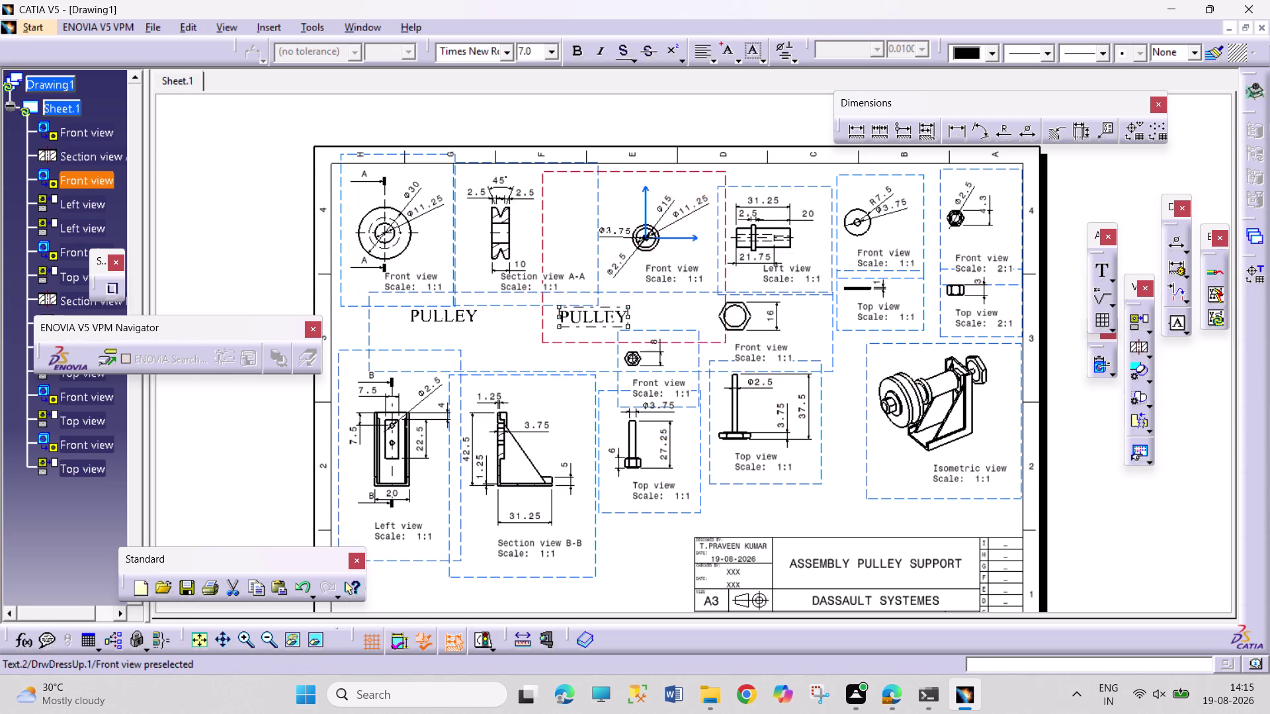
drag(591, 316, 652, 314)
double_click(676, 320)
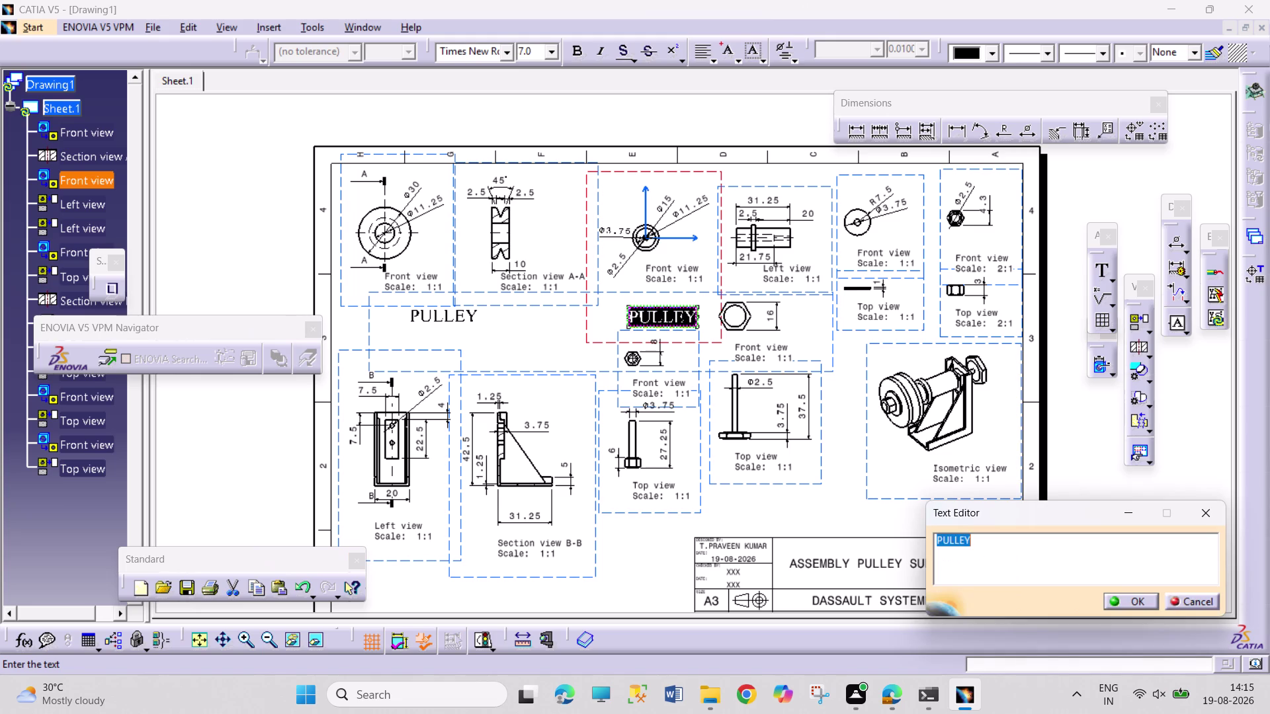
text(BUS)
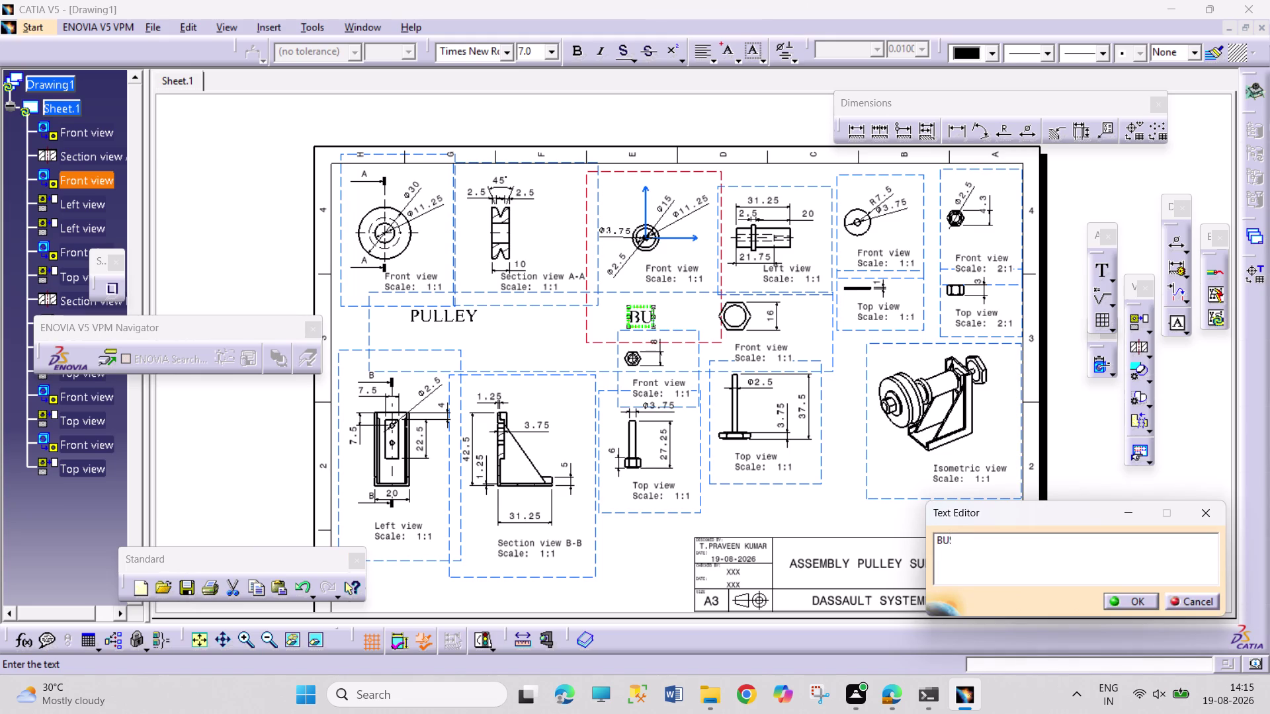
text(HING)
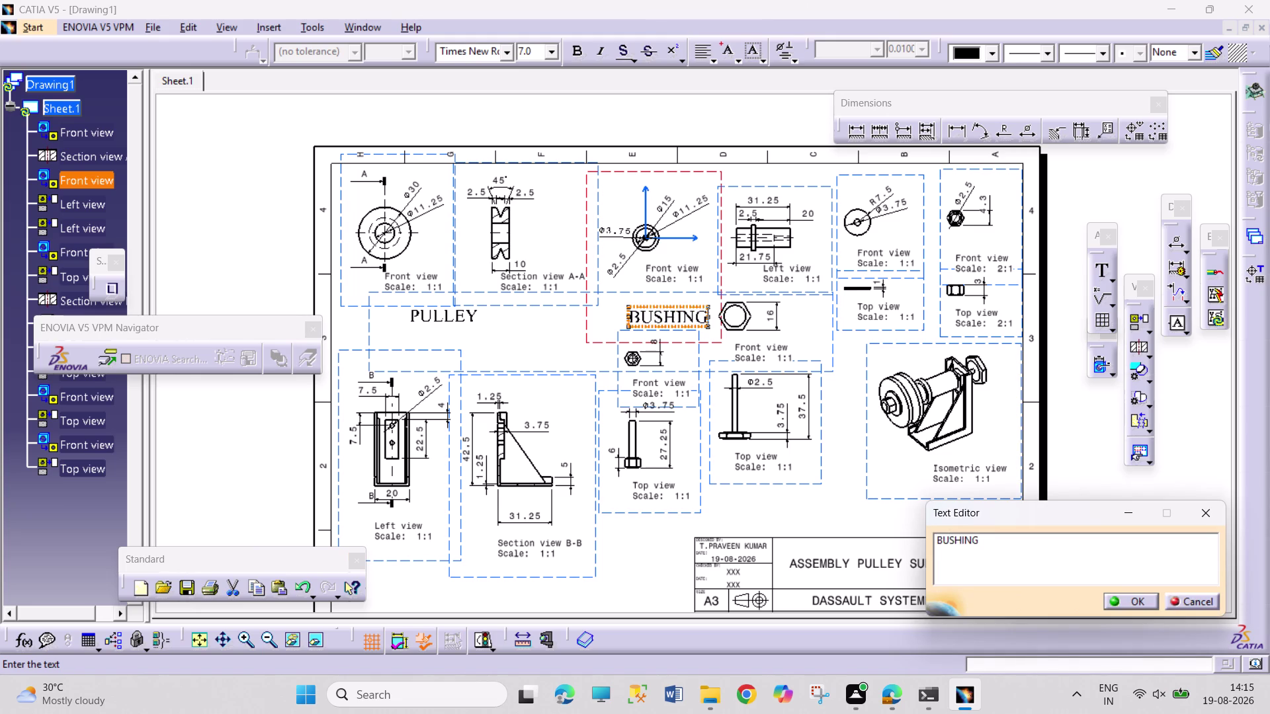
click(1118, 599)
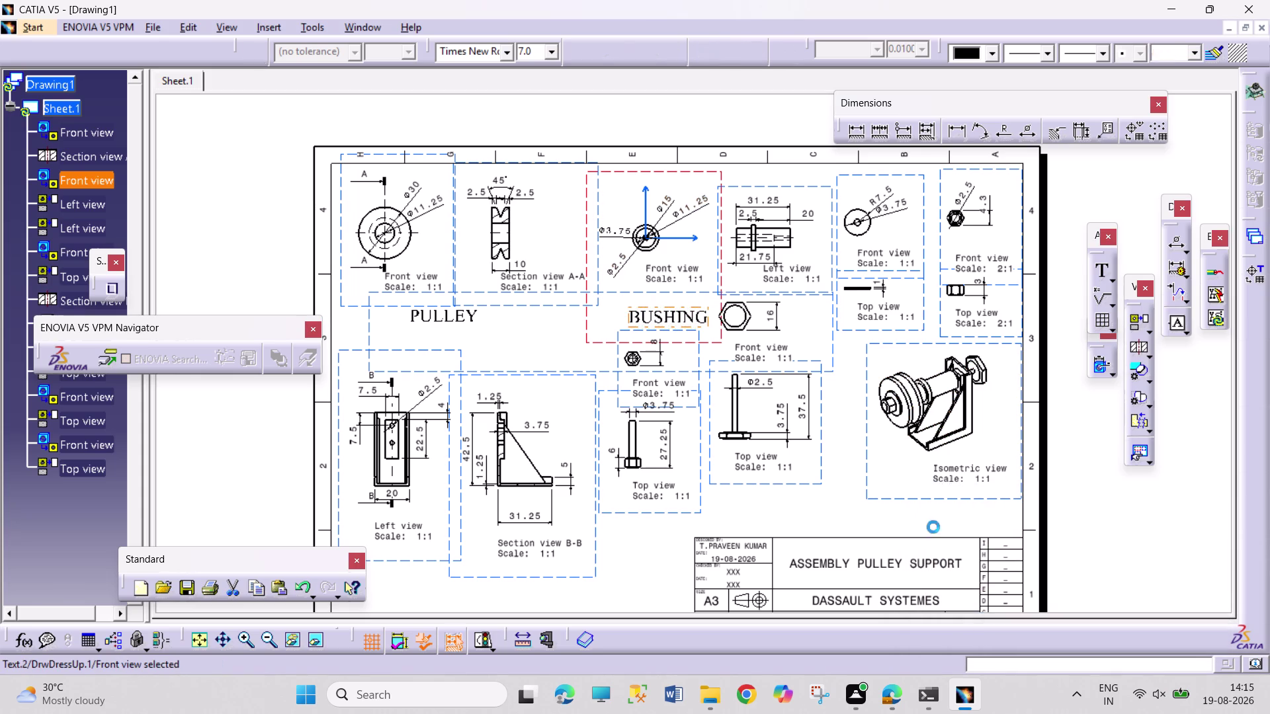
key(ctrl+v)
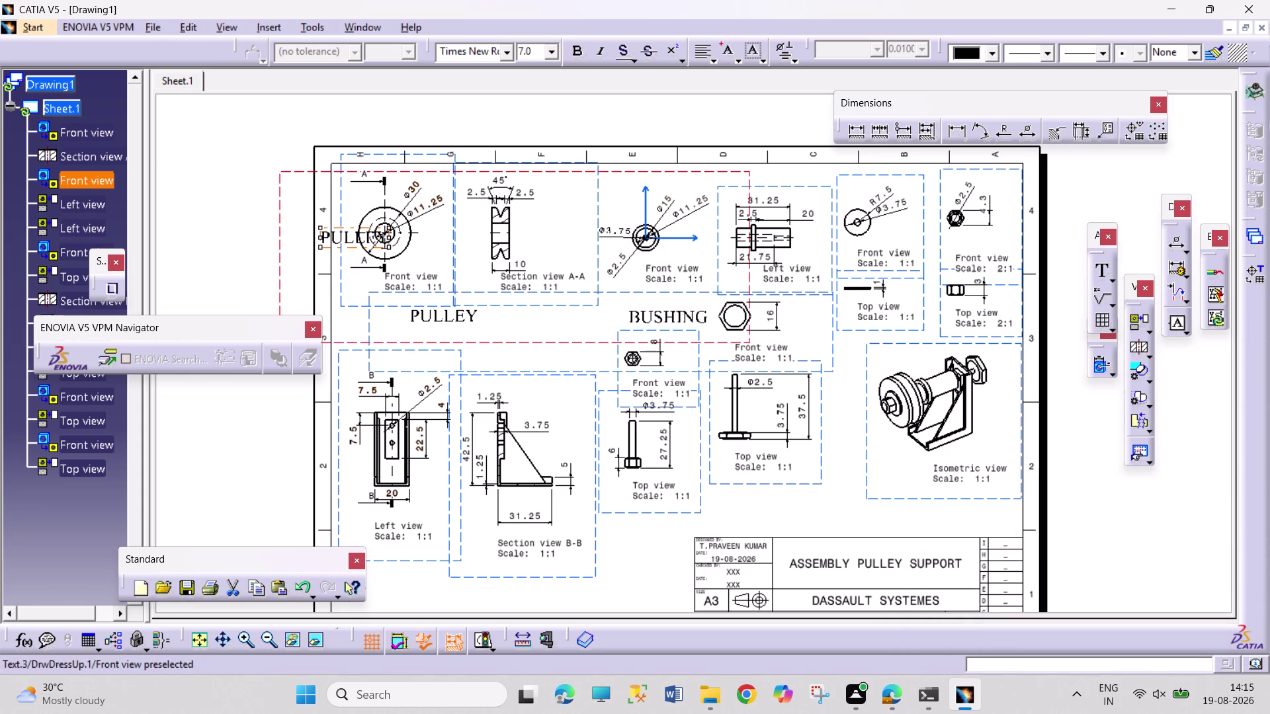
Place a label copy under the bracket's left view reading BRACKET, and lower the Ø3.75 top view.
drag(340, 237, 403, 585)
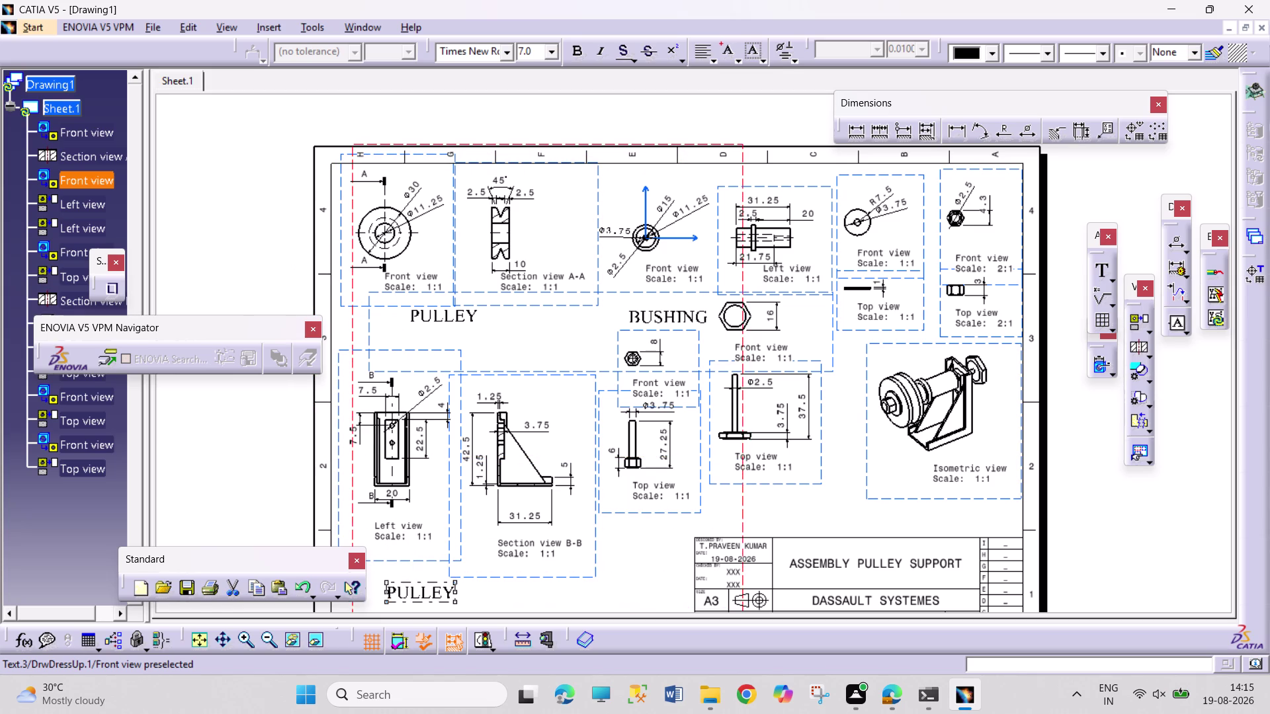
drag(403, 585, 393, 577)
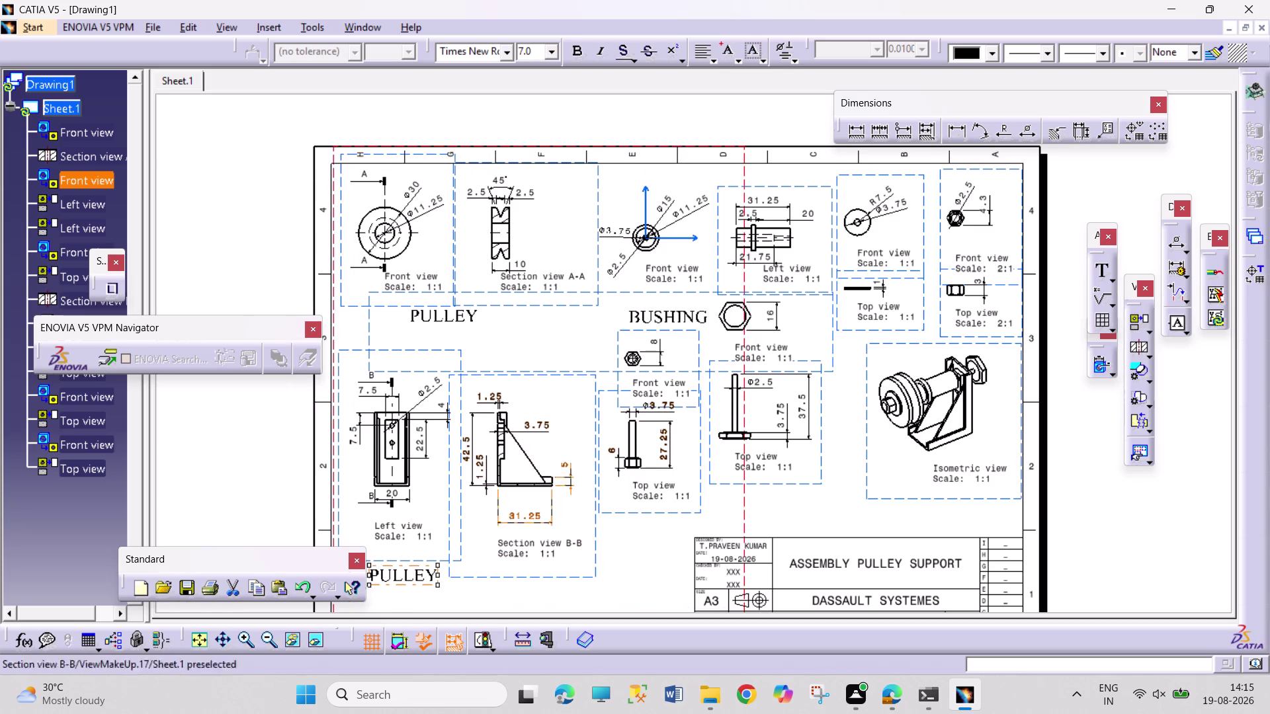
double_click(384, 575)
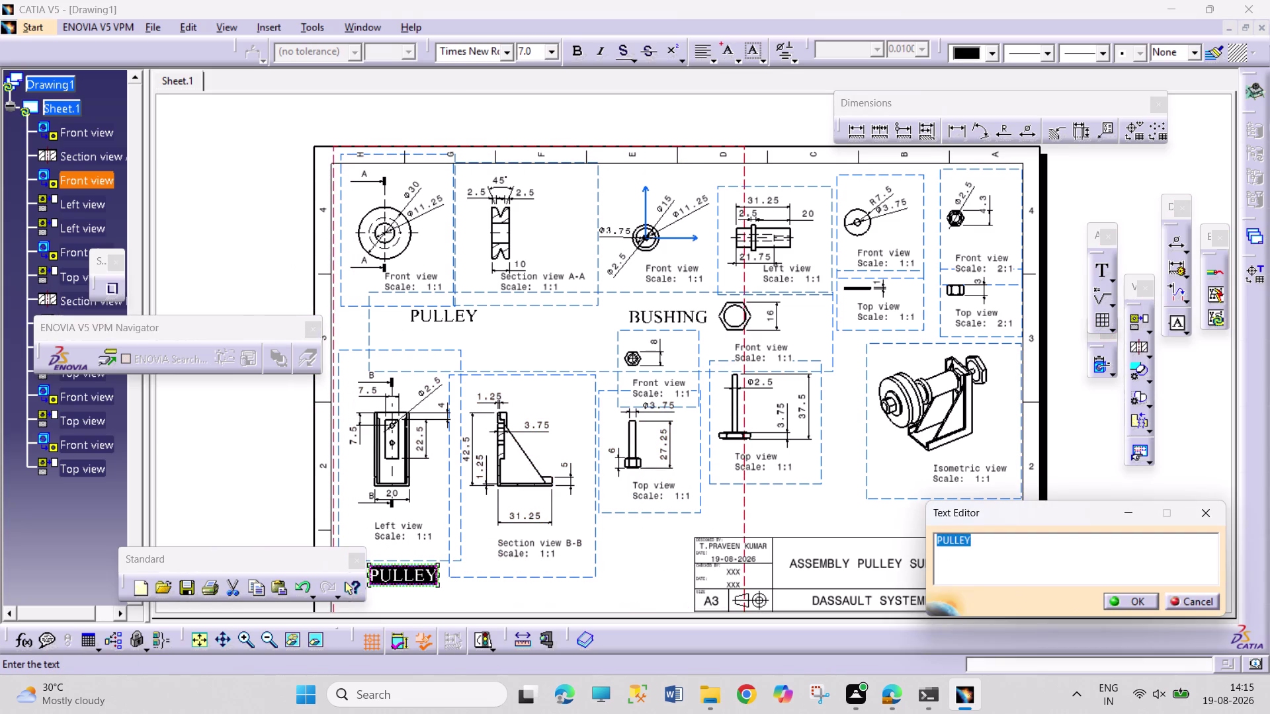
text(BRACK)
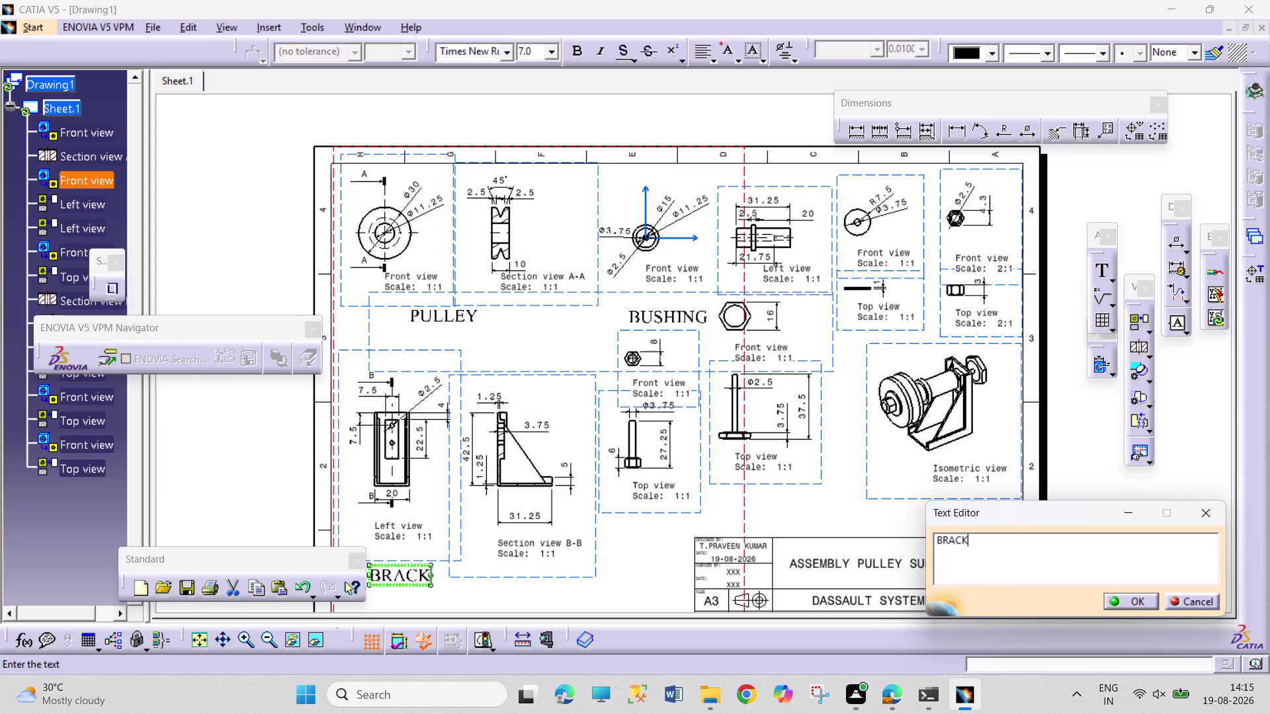
text(ET)
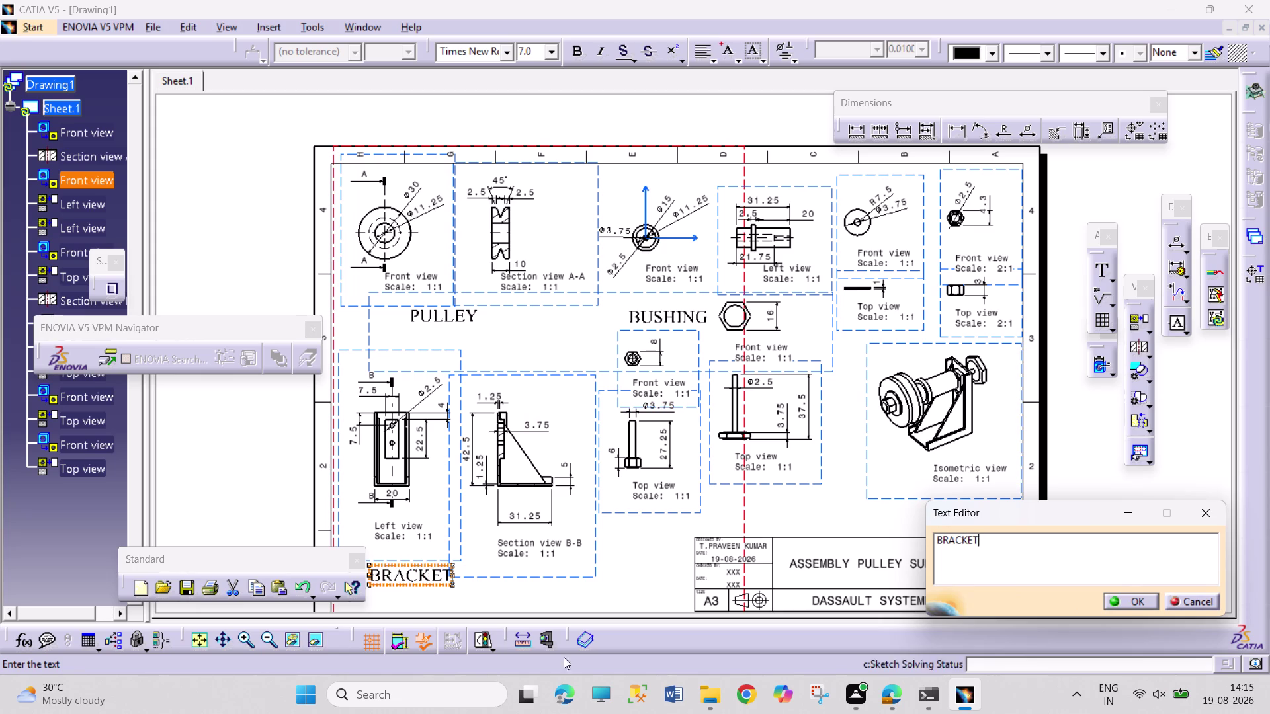
click(1129, 603)
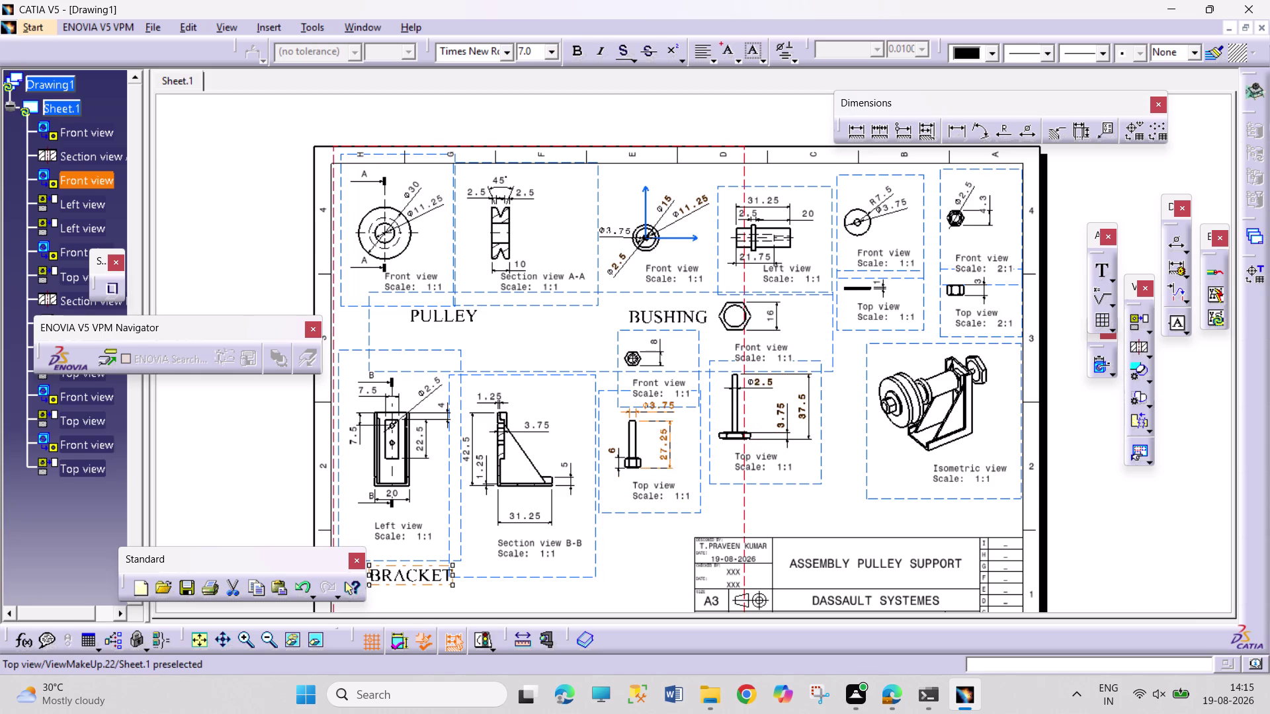
drag(667, 514, 667, 557)
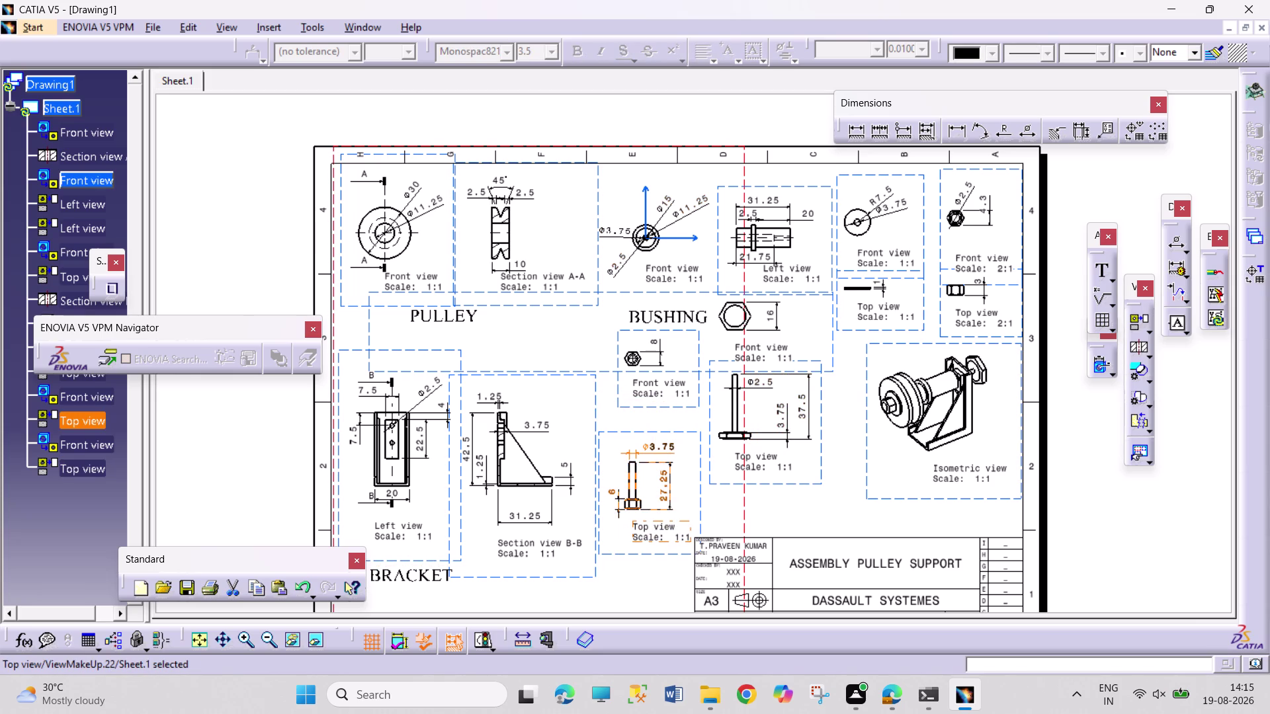
Reposition the dimension-8 front view, Ø3.75 top view, PULLEY view, and hex and Ø2.5 views.
drag(667, 410, 661, 427)
drag(678, 451, 685, 431)
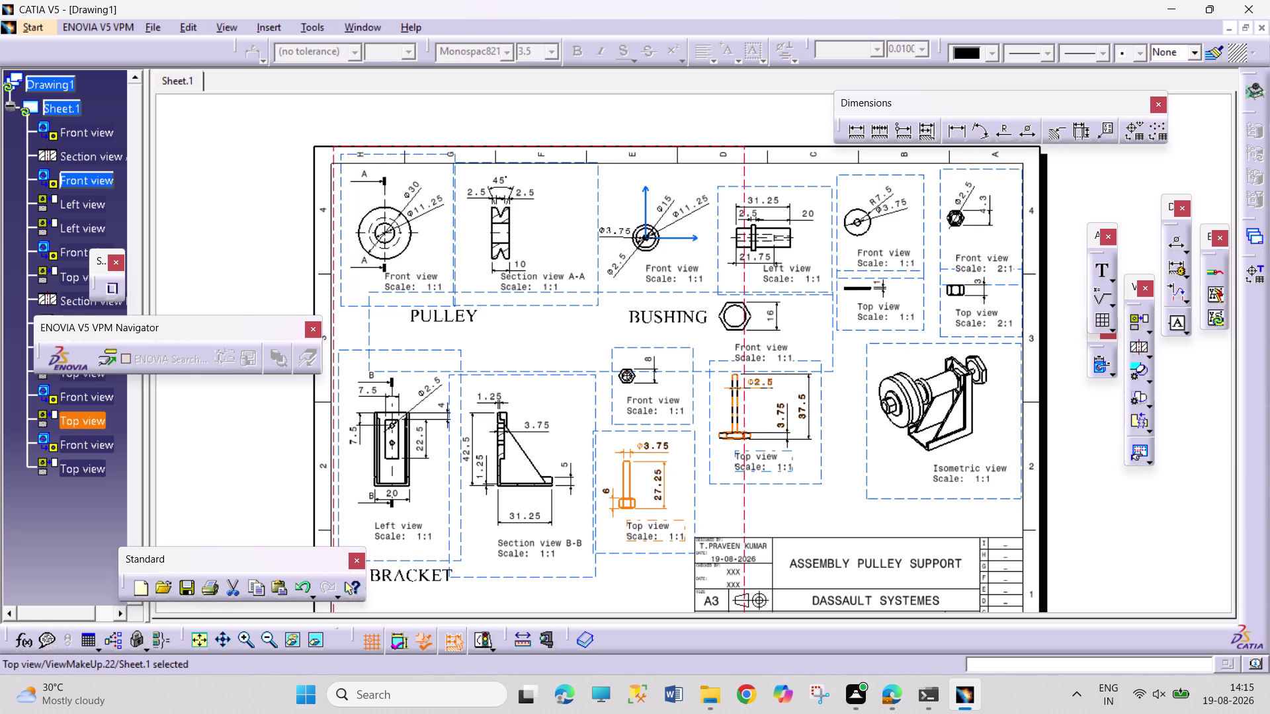
drag(834, 338, 832, 363)
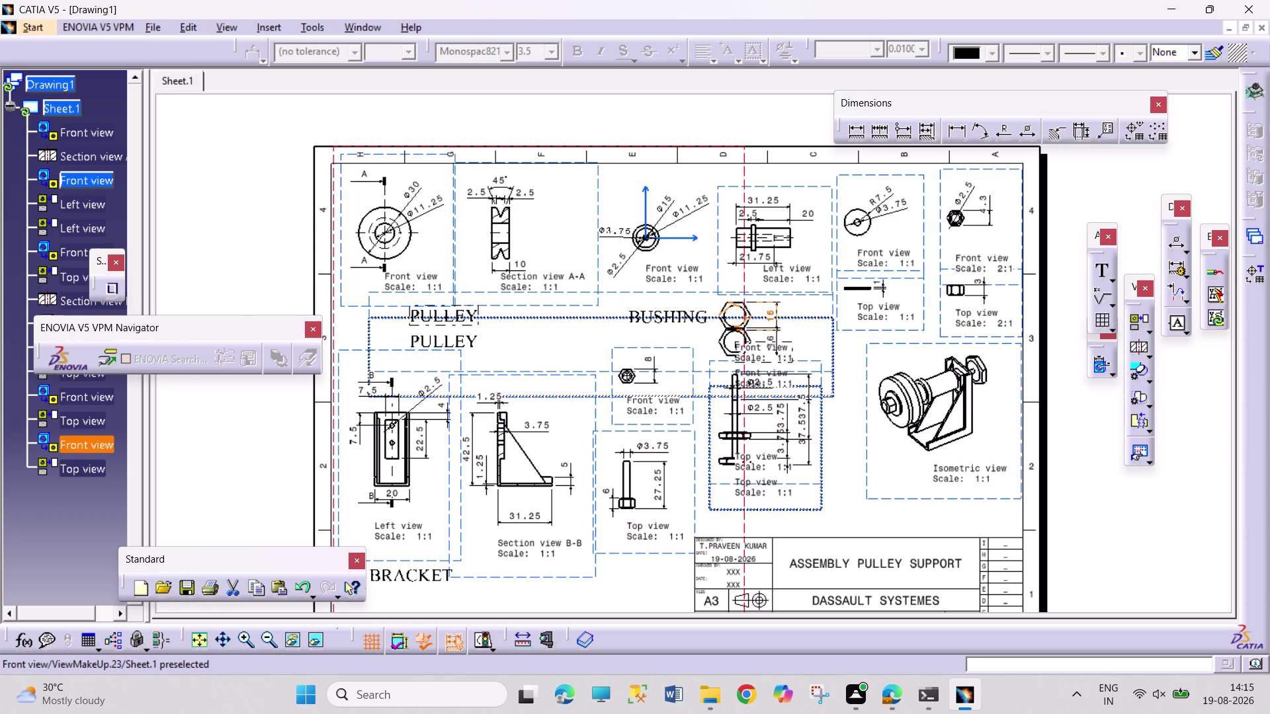
drag(832, 362, 828, 367)
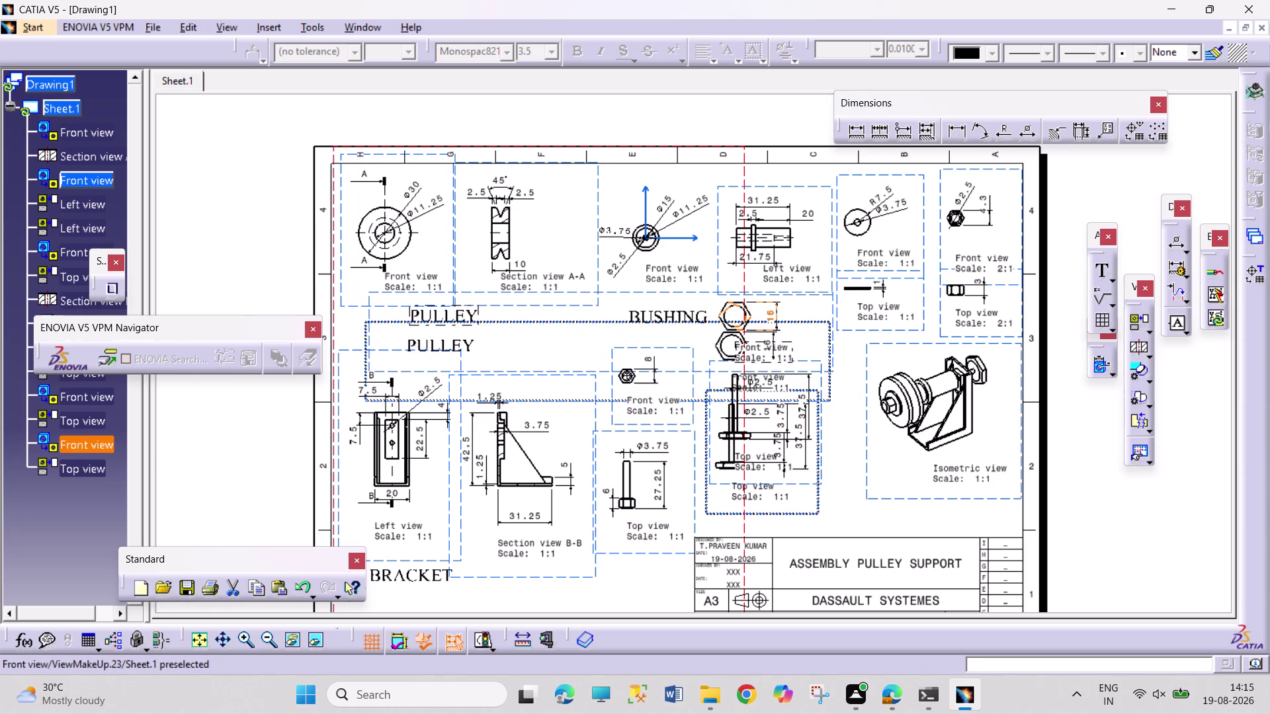
drag(828, 366, 828, 365)
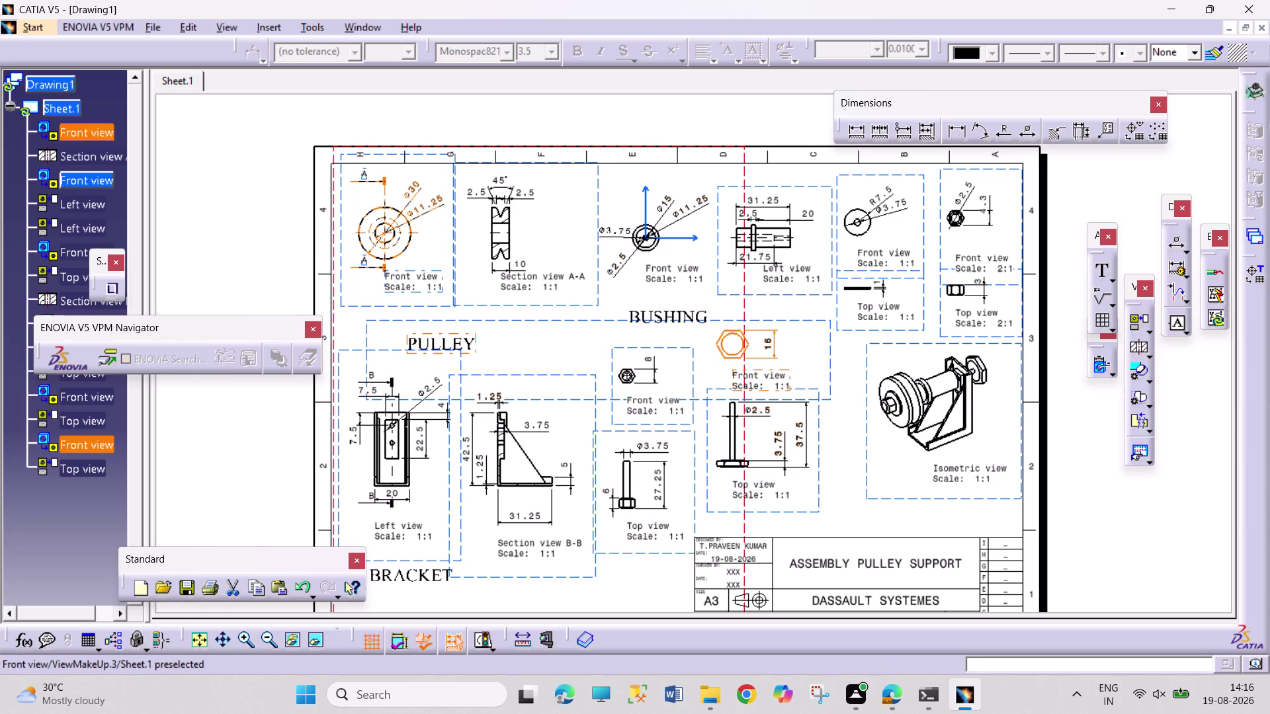
drag(426, 319, 412, 307)
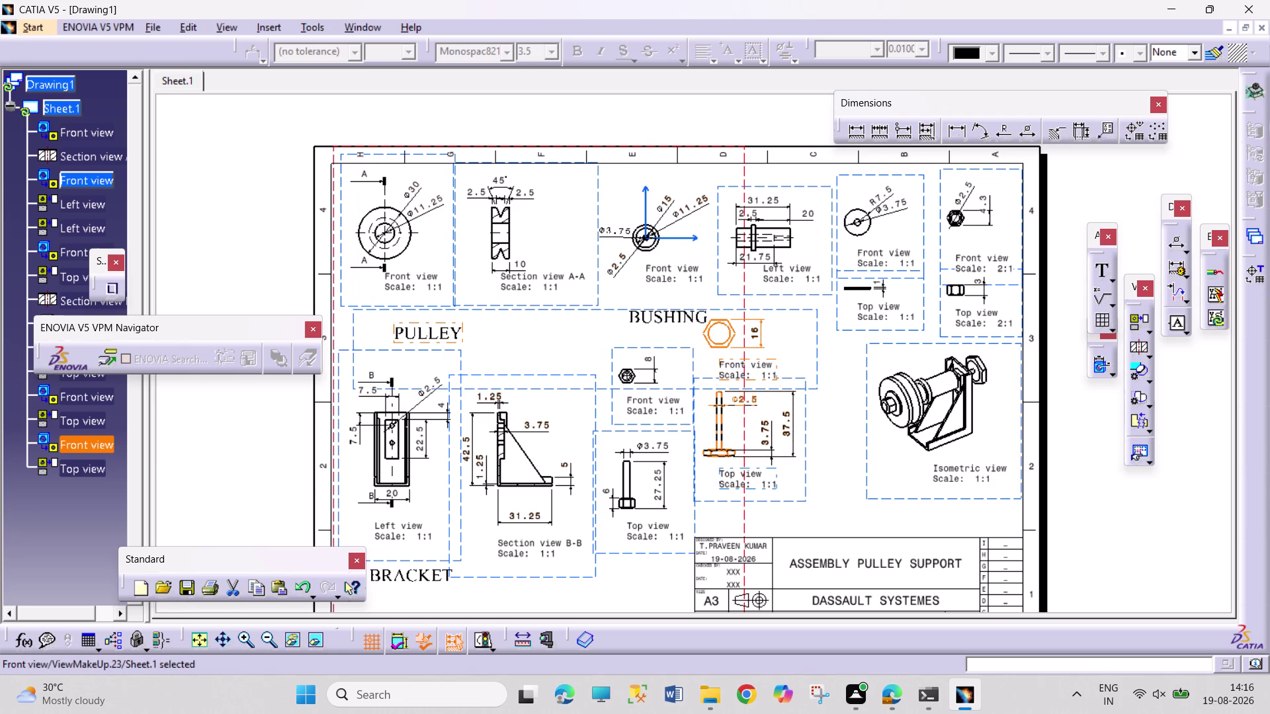
click(847, 474)
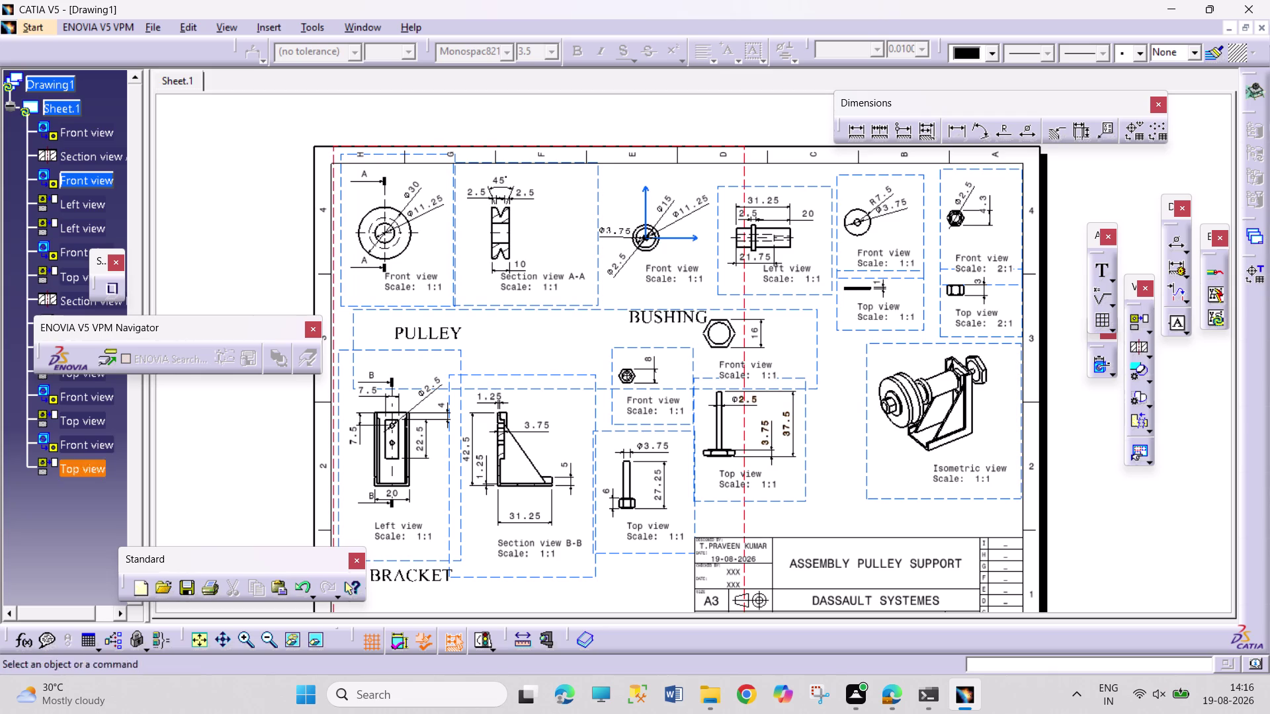
click(682, 322)
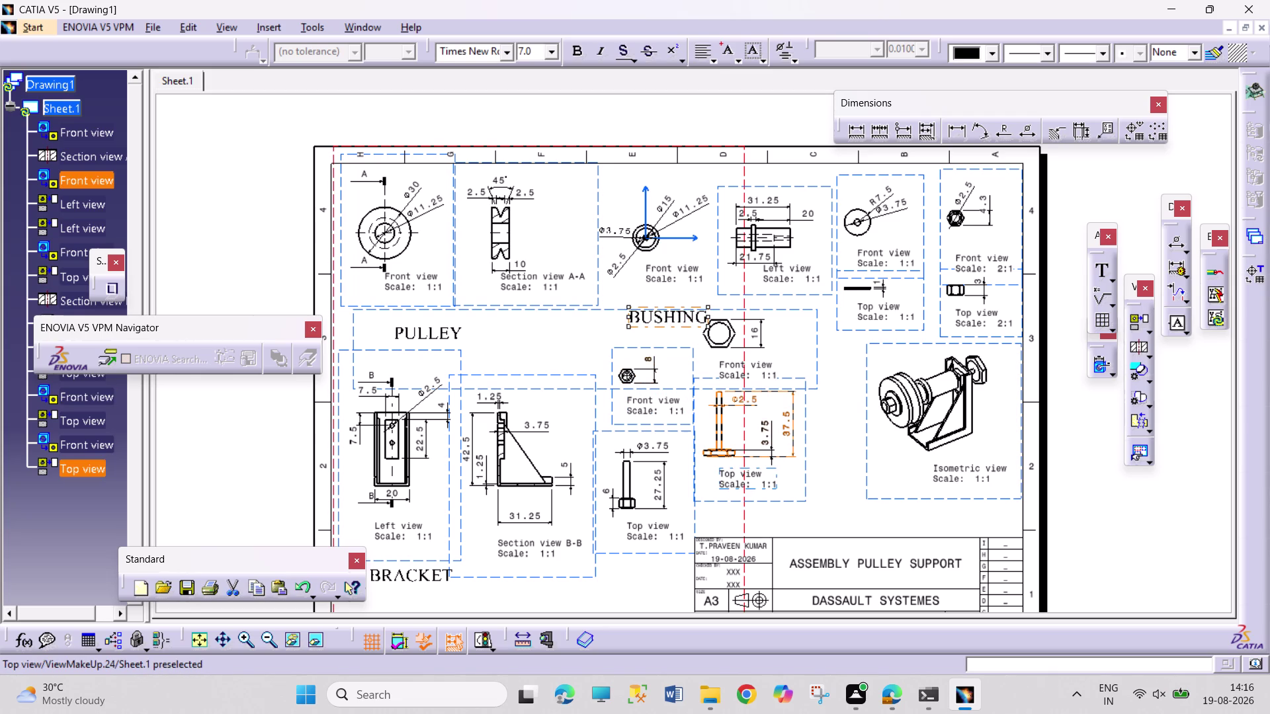
key(ctrl+v)
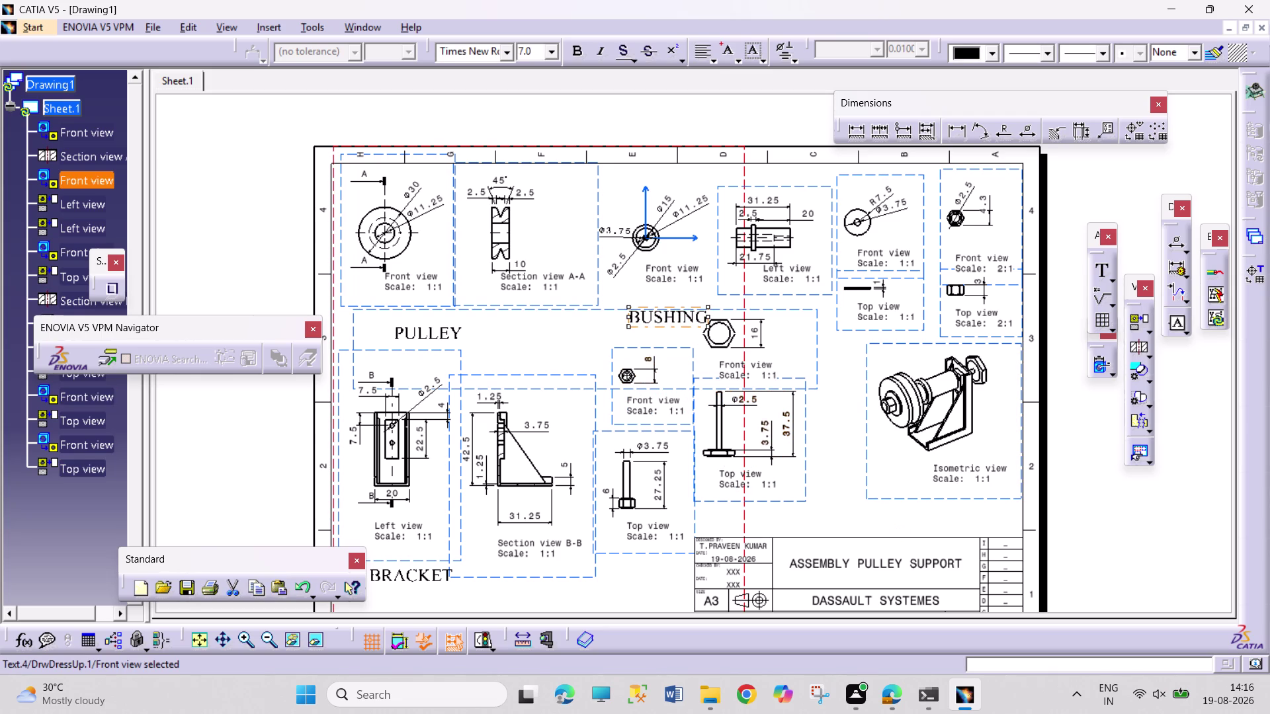
Drag the copied label below the isometric view and open it for editing.
drag(339, 238, 339, 237)
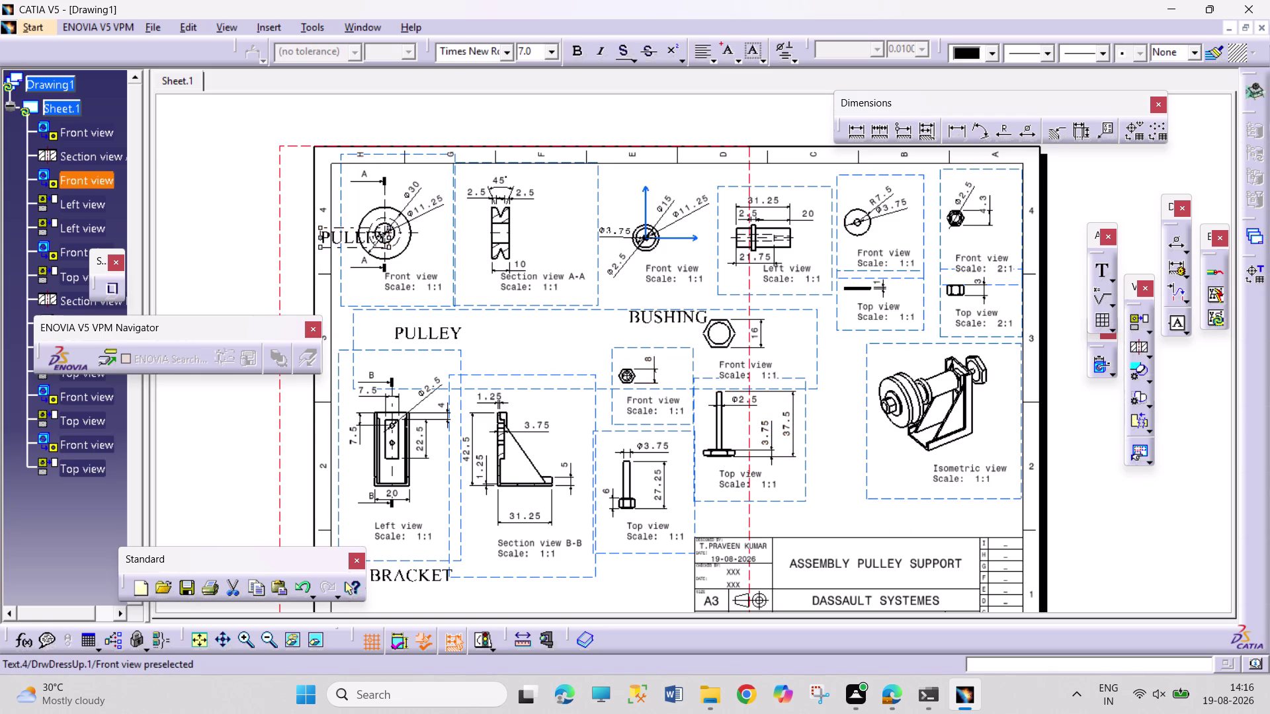
drag(339, 238, 881, 519)
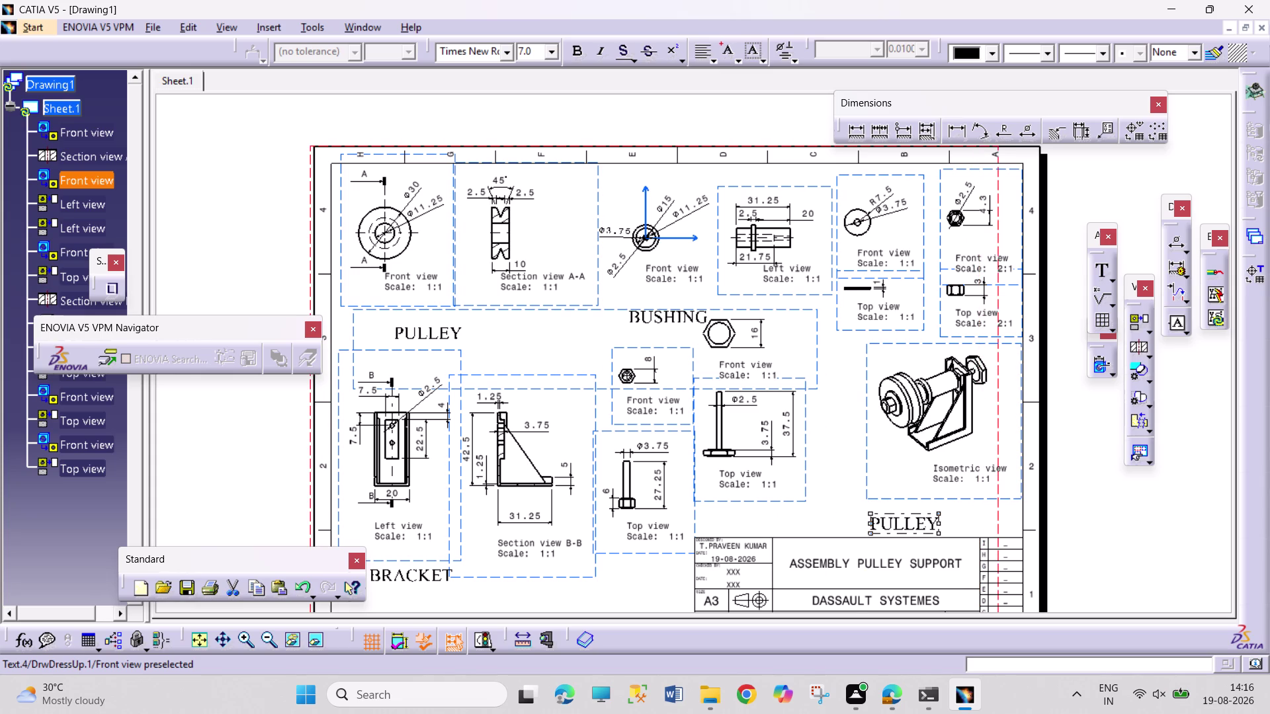
drag(881, 519, 882, 518)
double_click(885, 522)
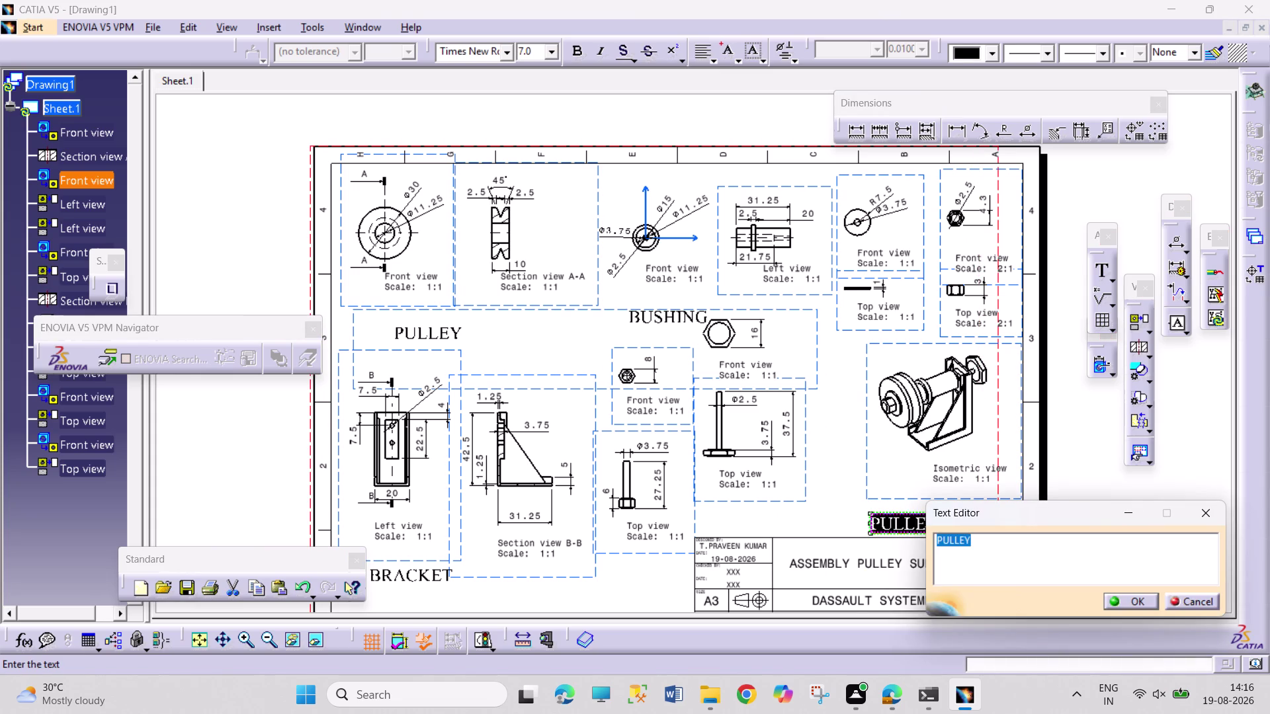
Retype the label text as PULLEY SUPPORT and confirm it.
text(PUL)
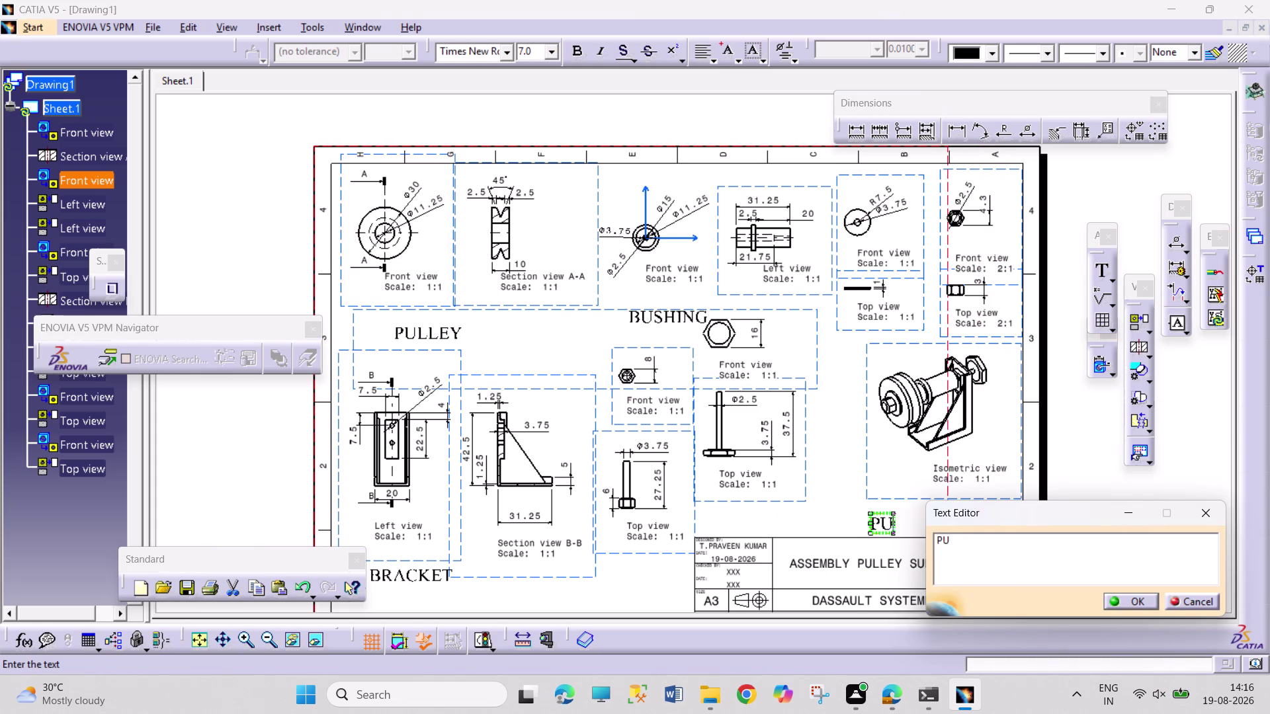
text(L)
text(EY AS)
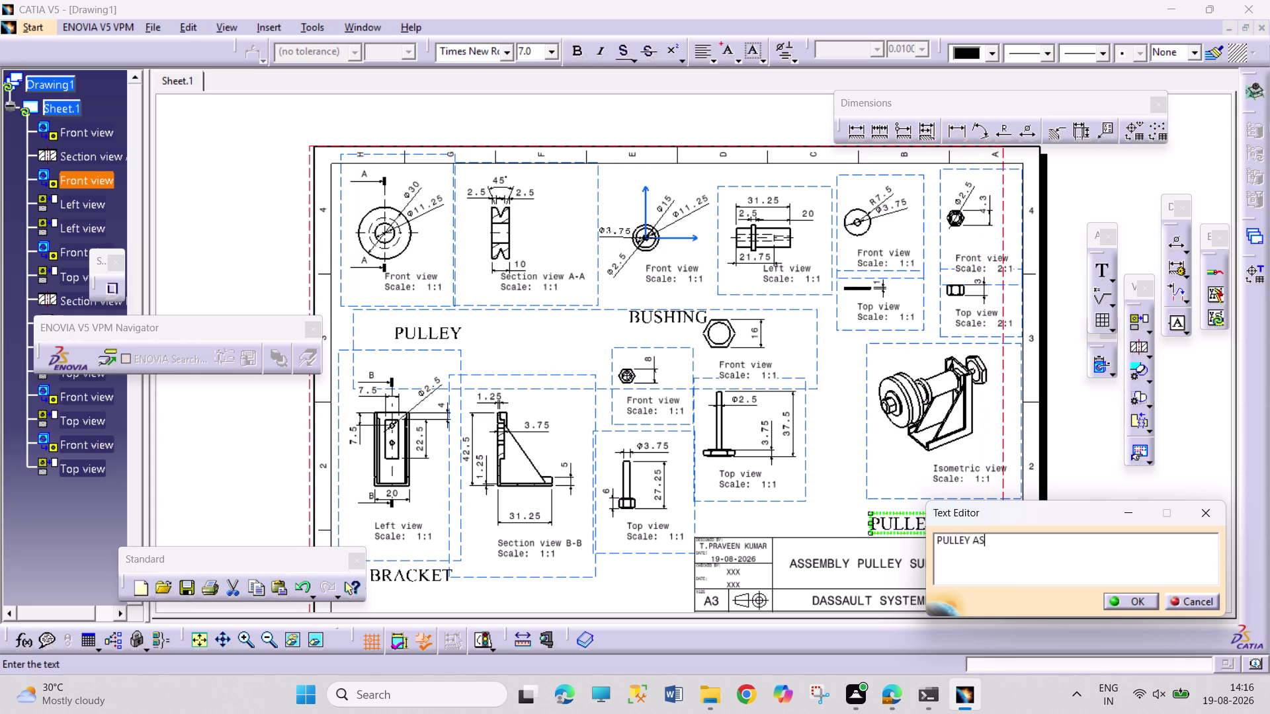
text(U)
key(BackSpace)
key(BackSpace)
key(BackSpace)
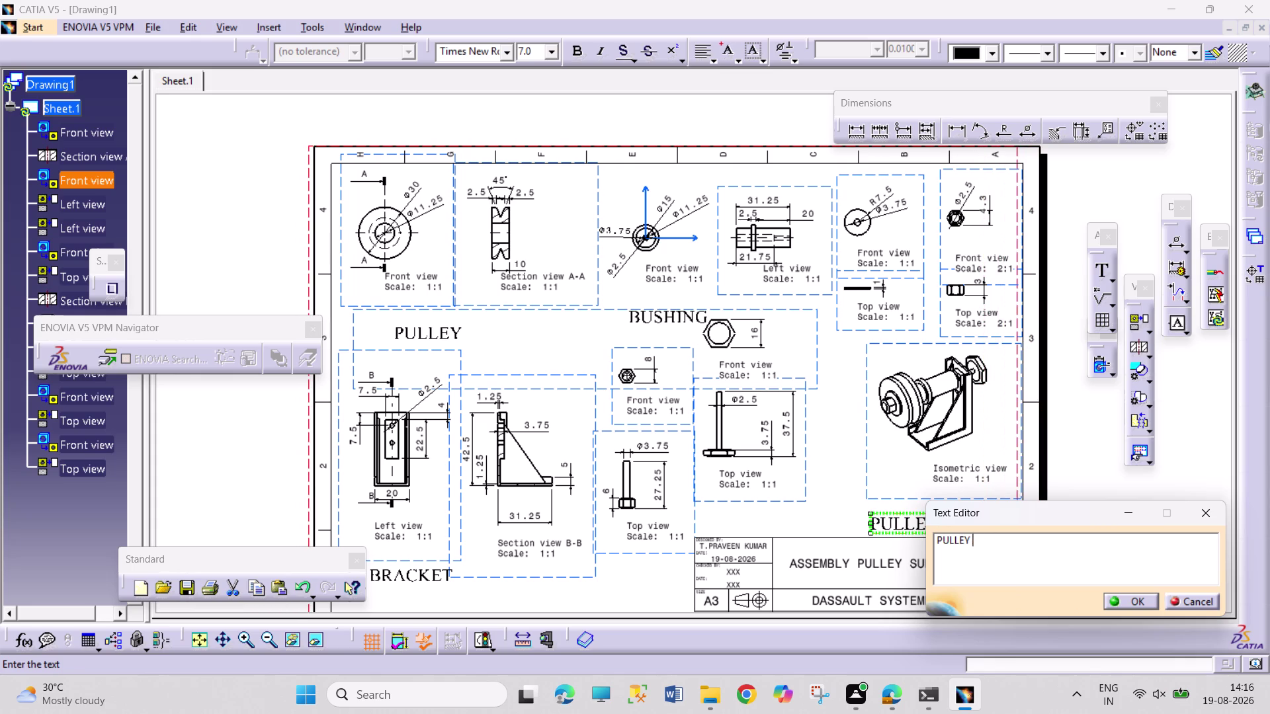
key(BackSpace)
key(space)
text(SUPPO)
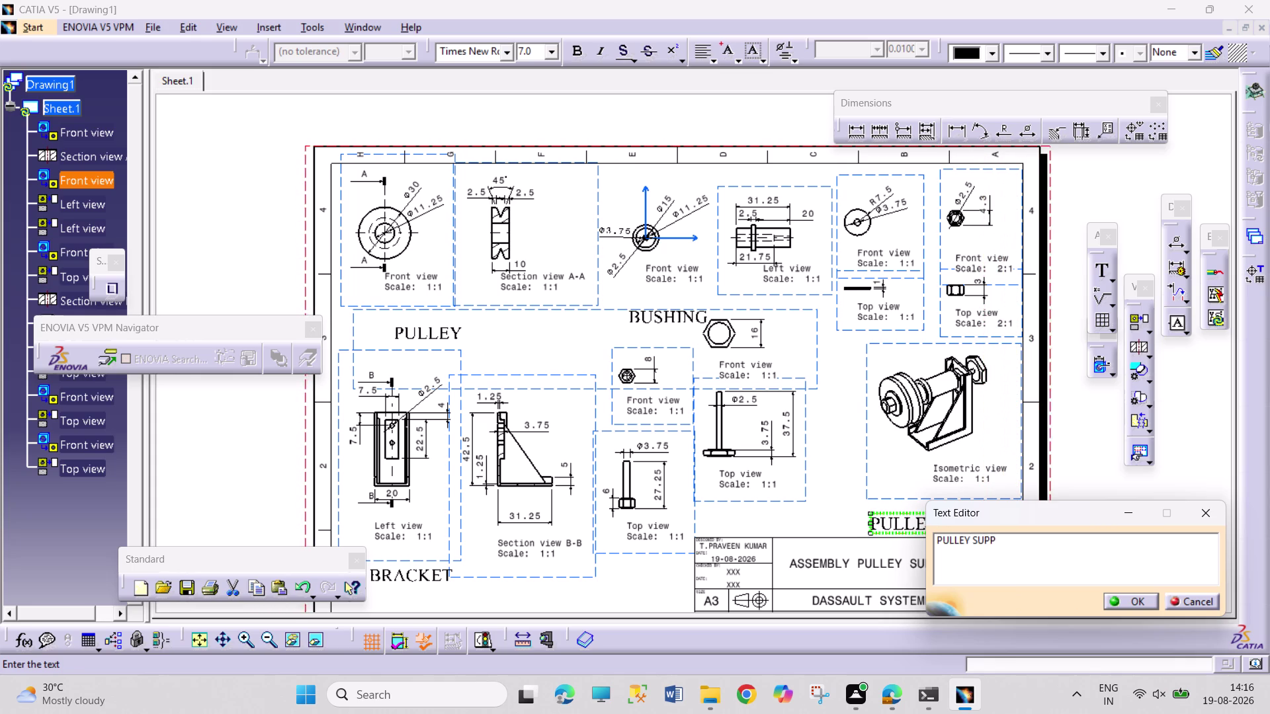
text(RT)
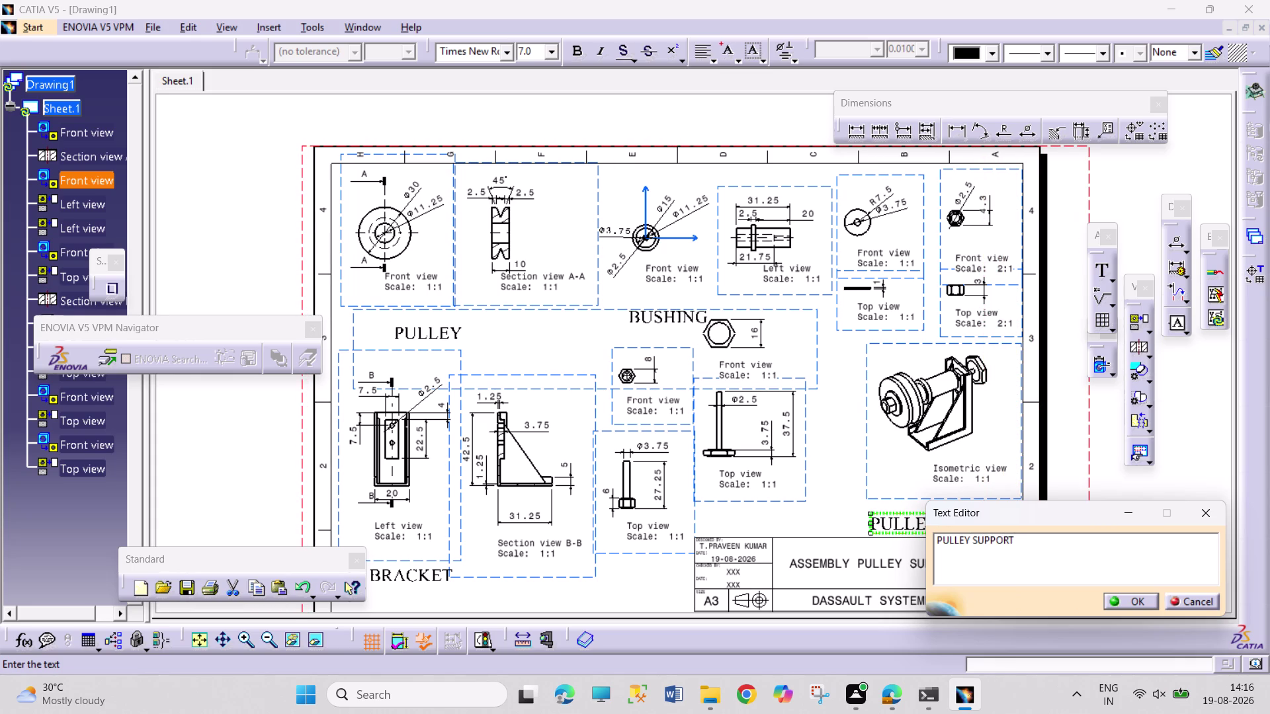
key(BackSpace)
key(BackSpace)
key(BackSpace)
text(P)
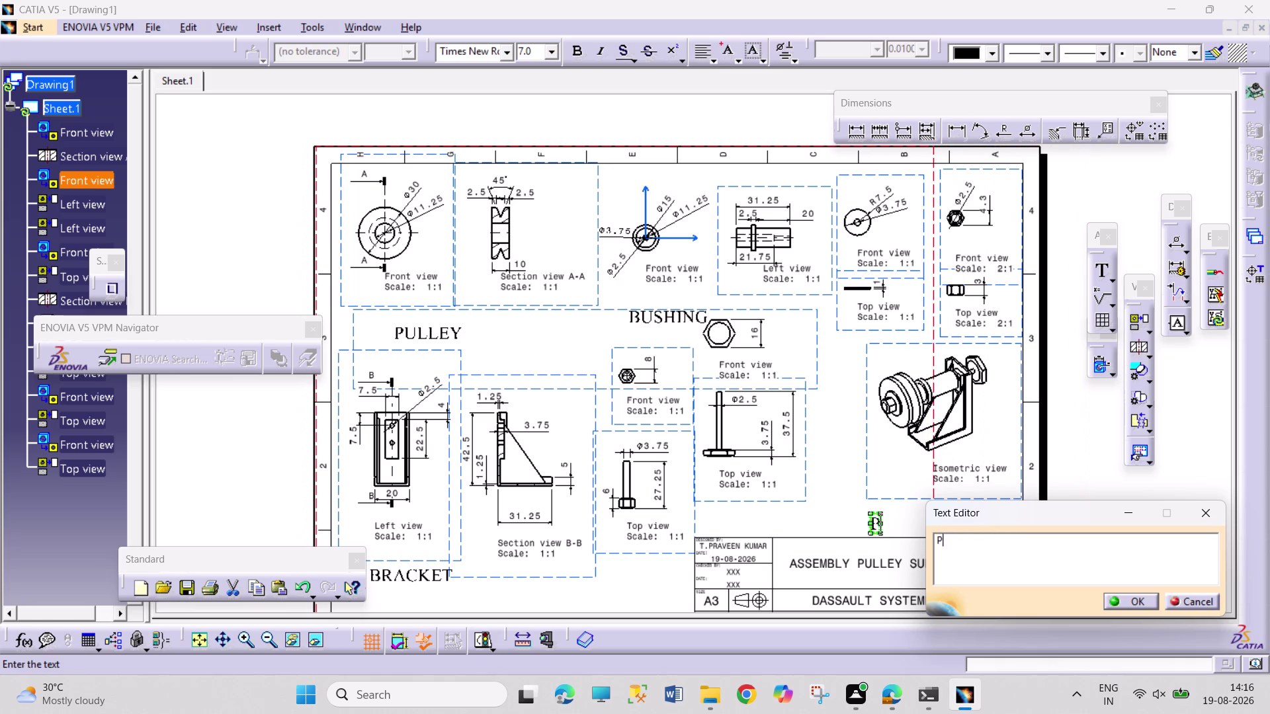
text(ULLEY)
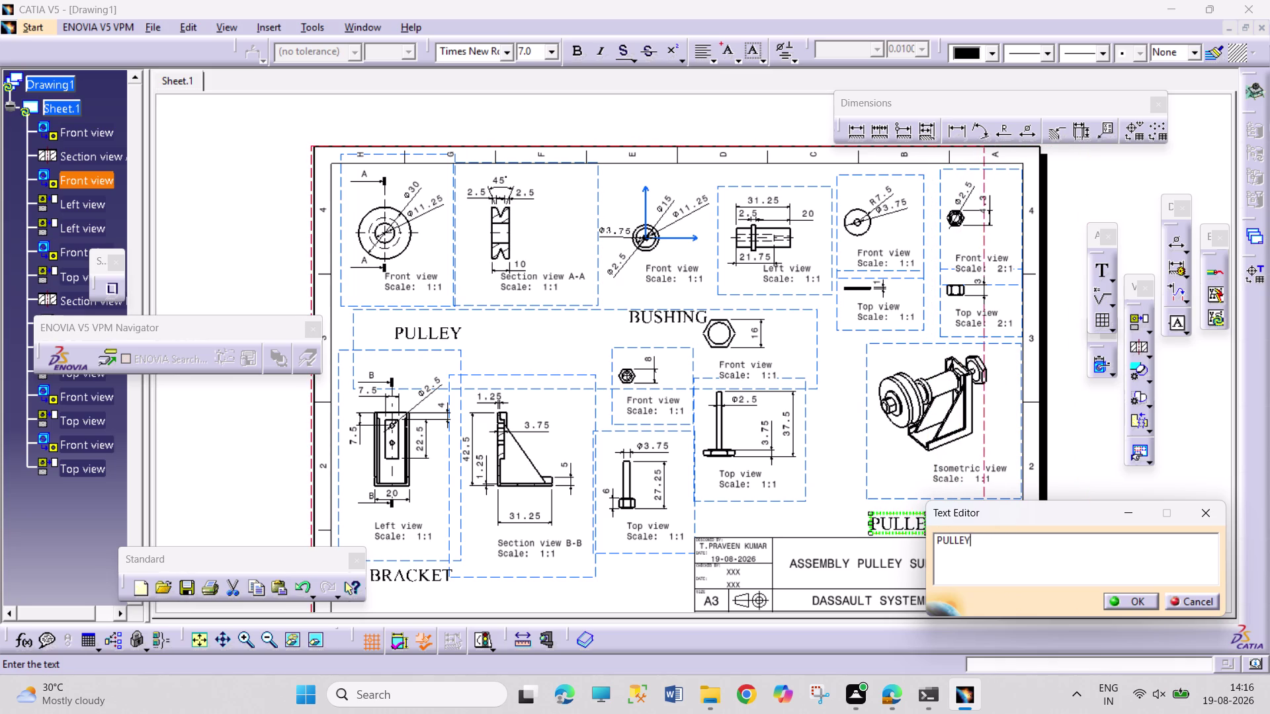
key(space)
text(SUPPO)
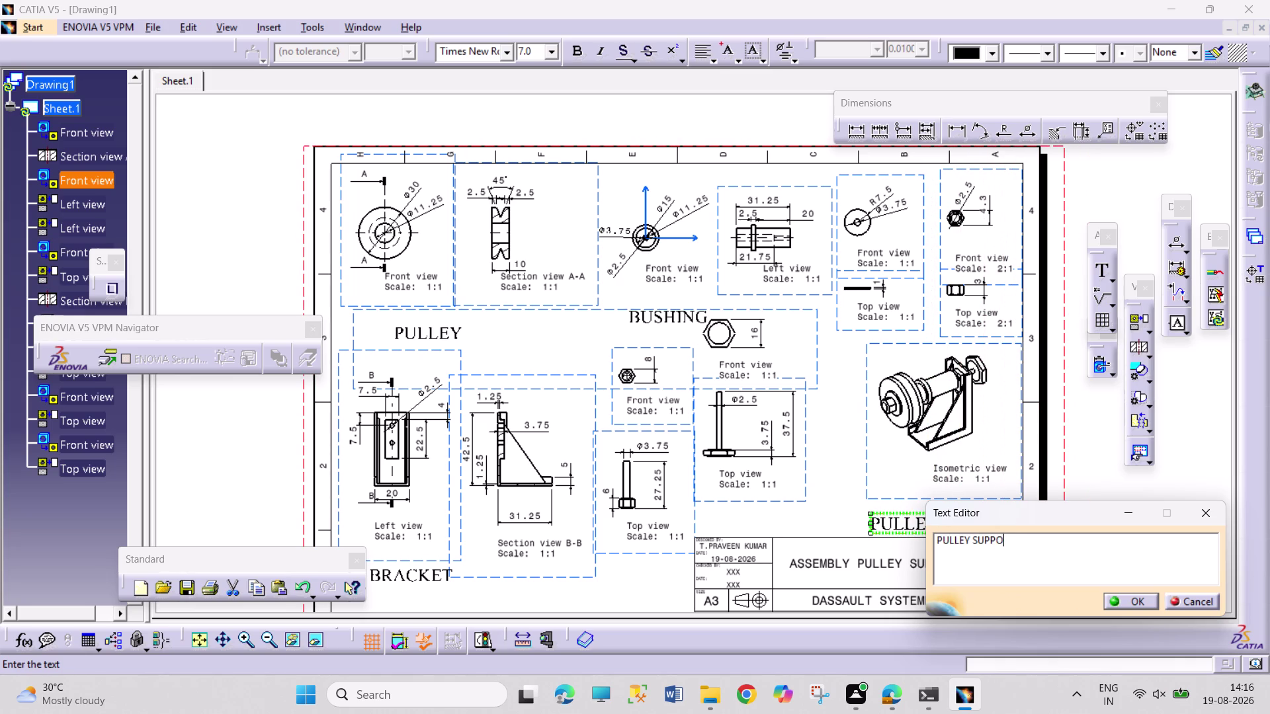
text(RT)
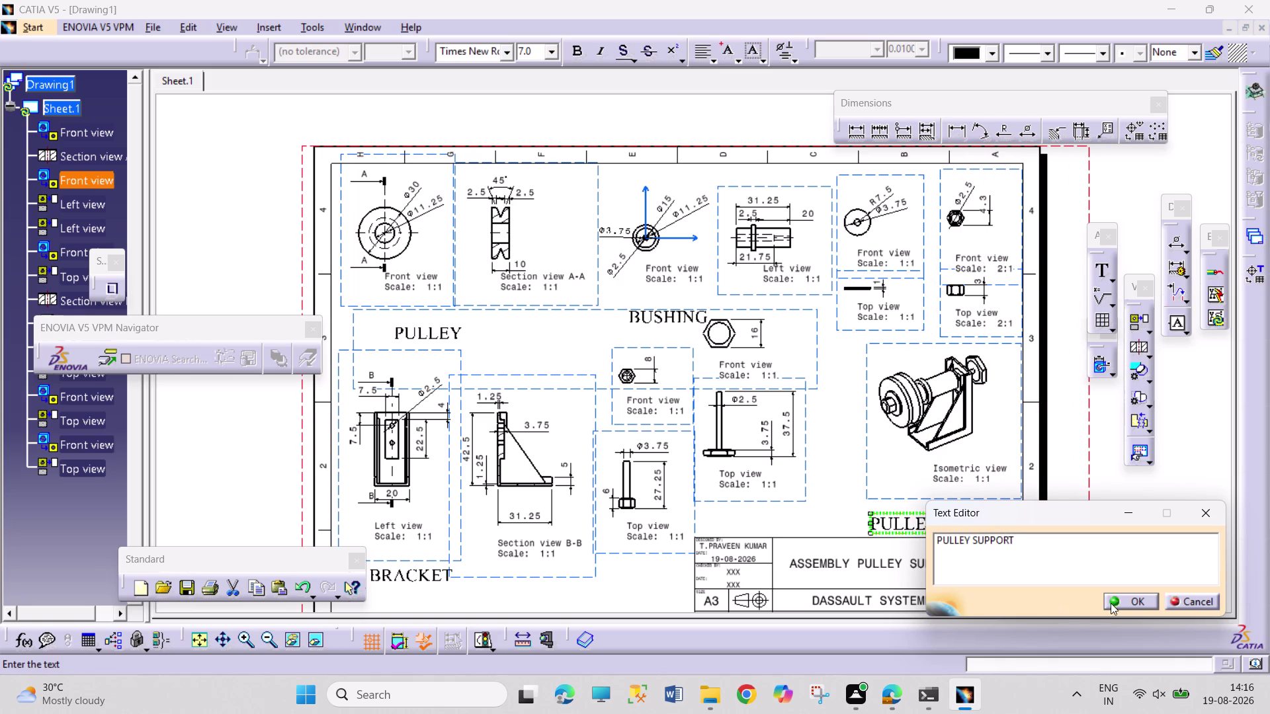
click(1114, 598)
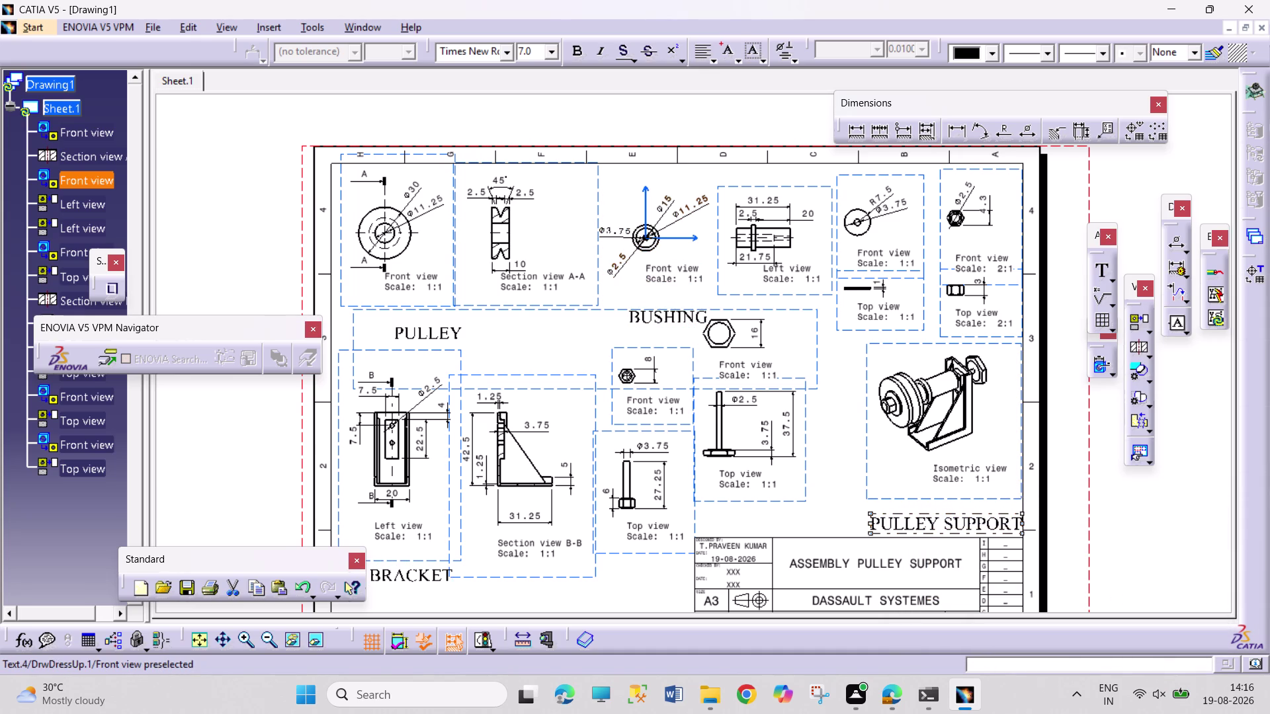
Raise PULLEY SUPPORT under the isometric view and add a WASHER label beside the washer views.
drag(915, 512, 907, 501)
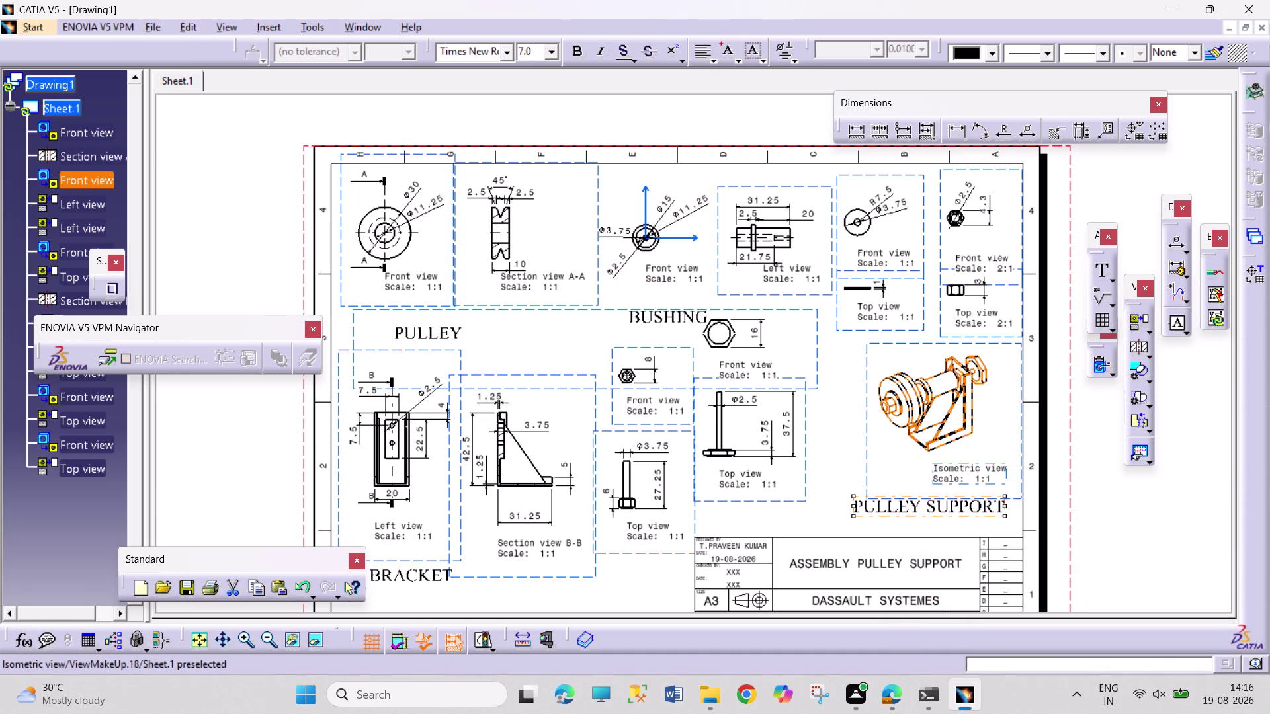
key(ctrl+v)
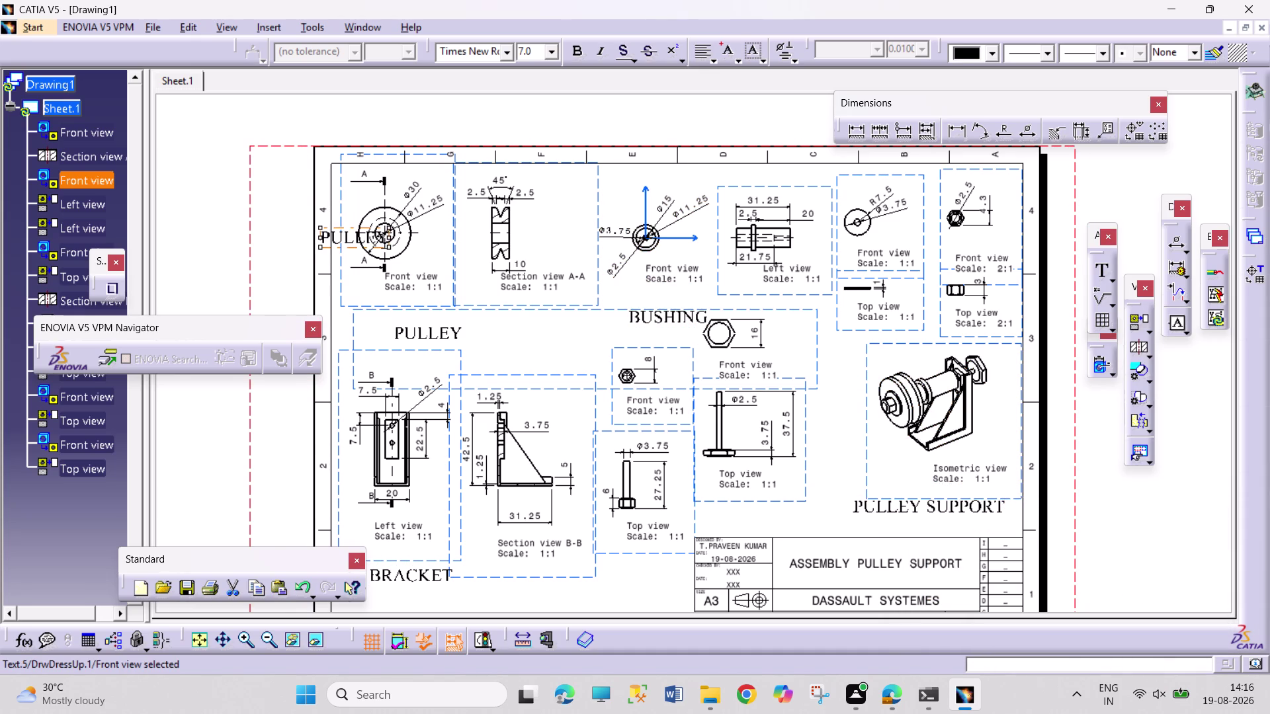
drag(346, 237, 576, 298)
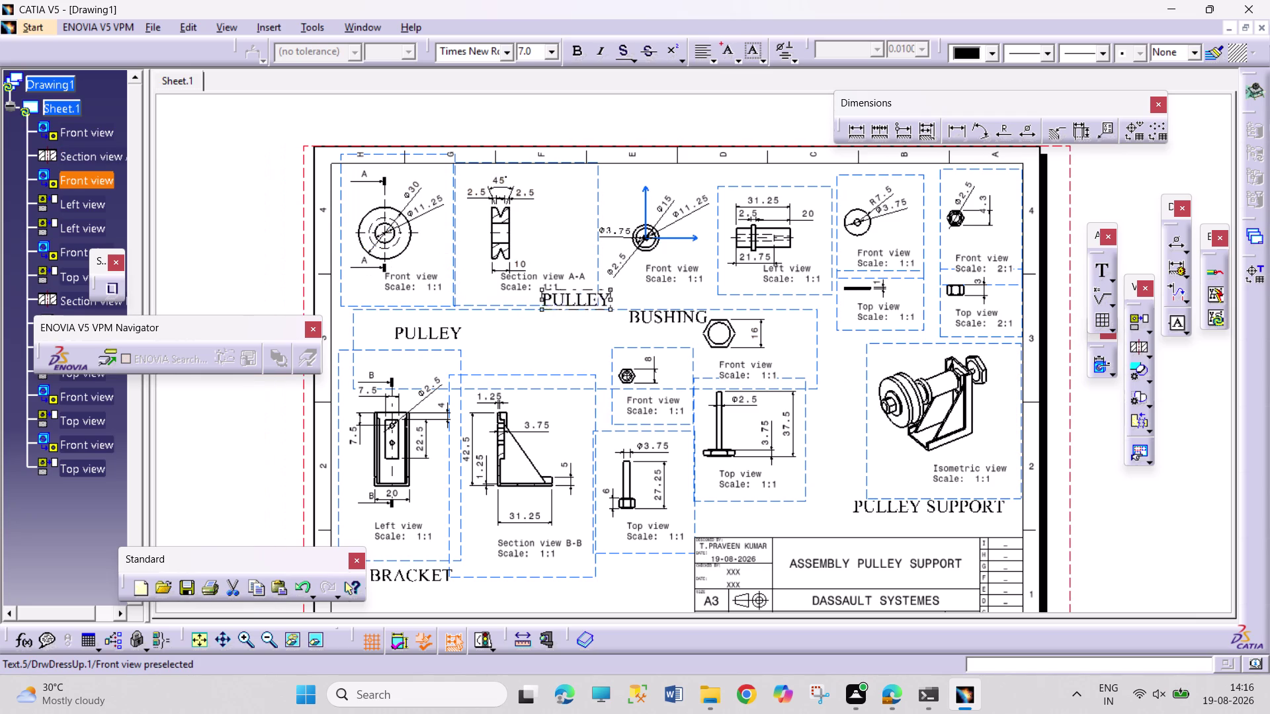
drag(576, 298, 863, 335)
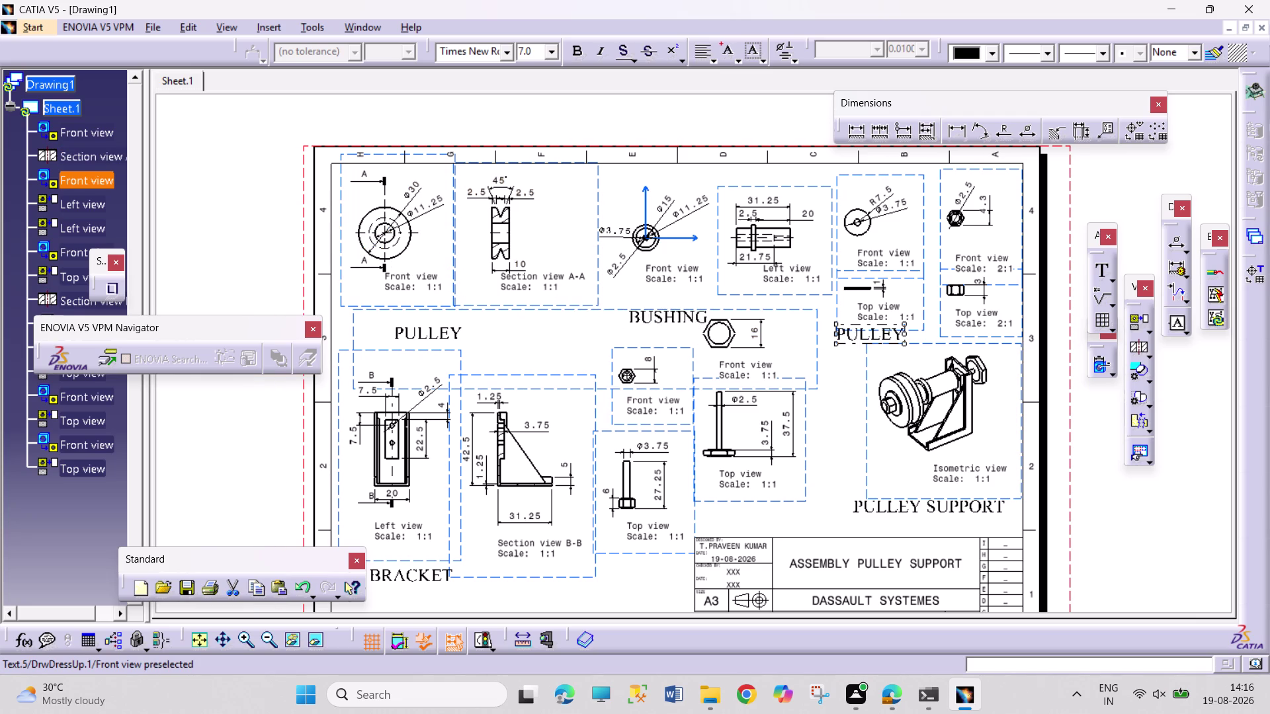
double_click(864, 335)
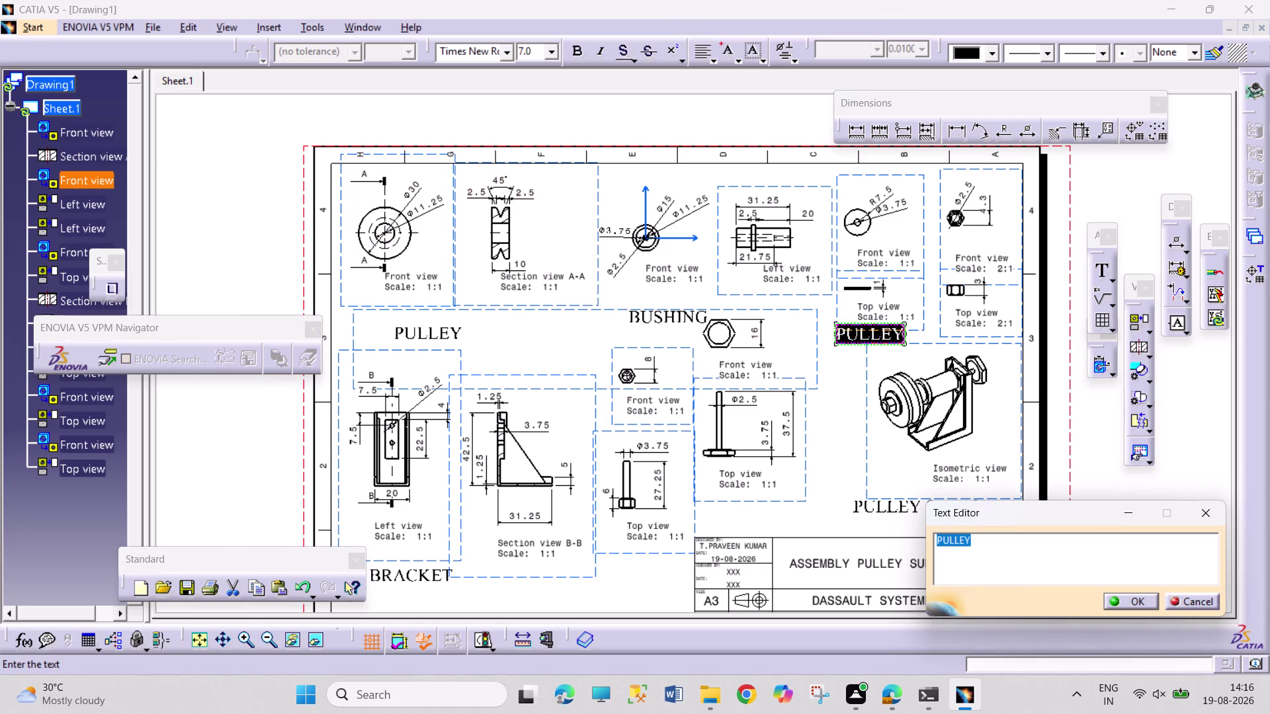
text(WASHER)
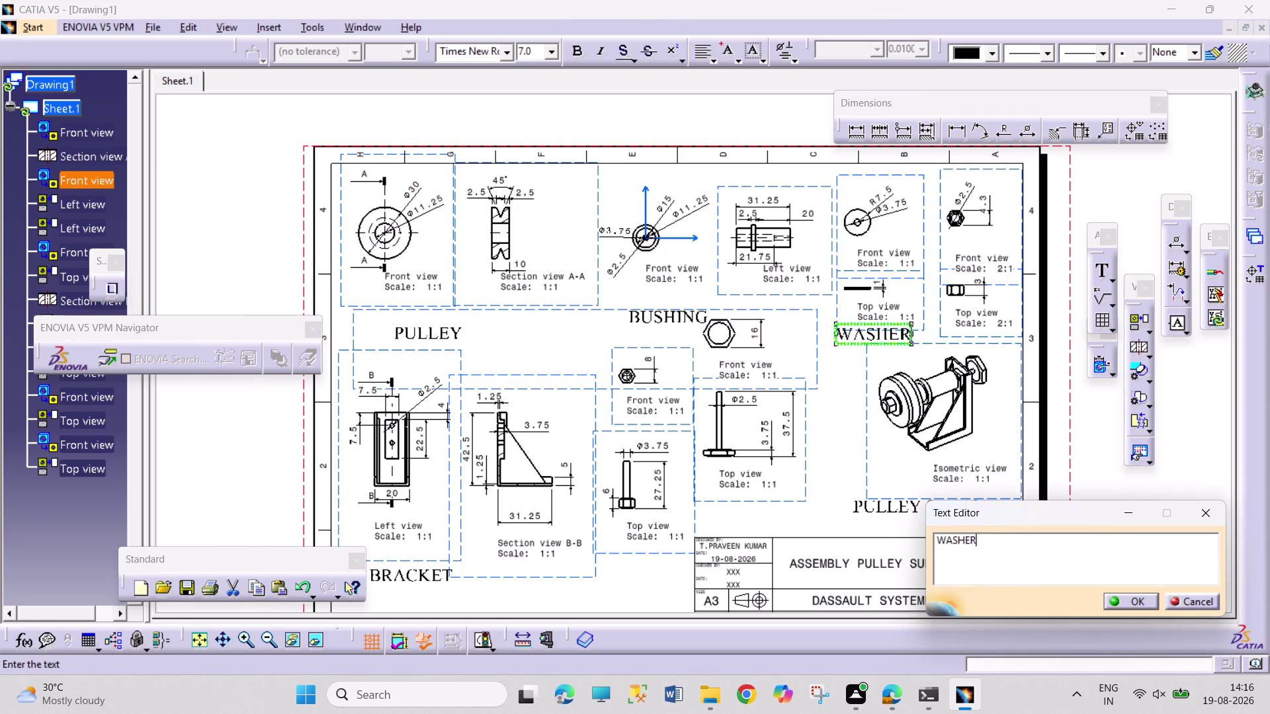
key(Return)
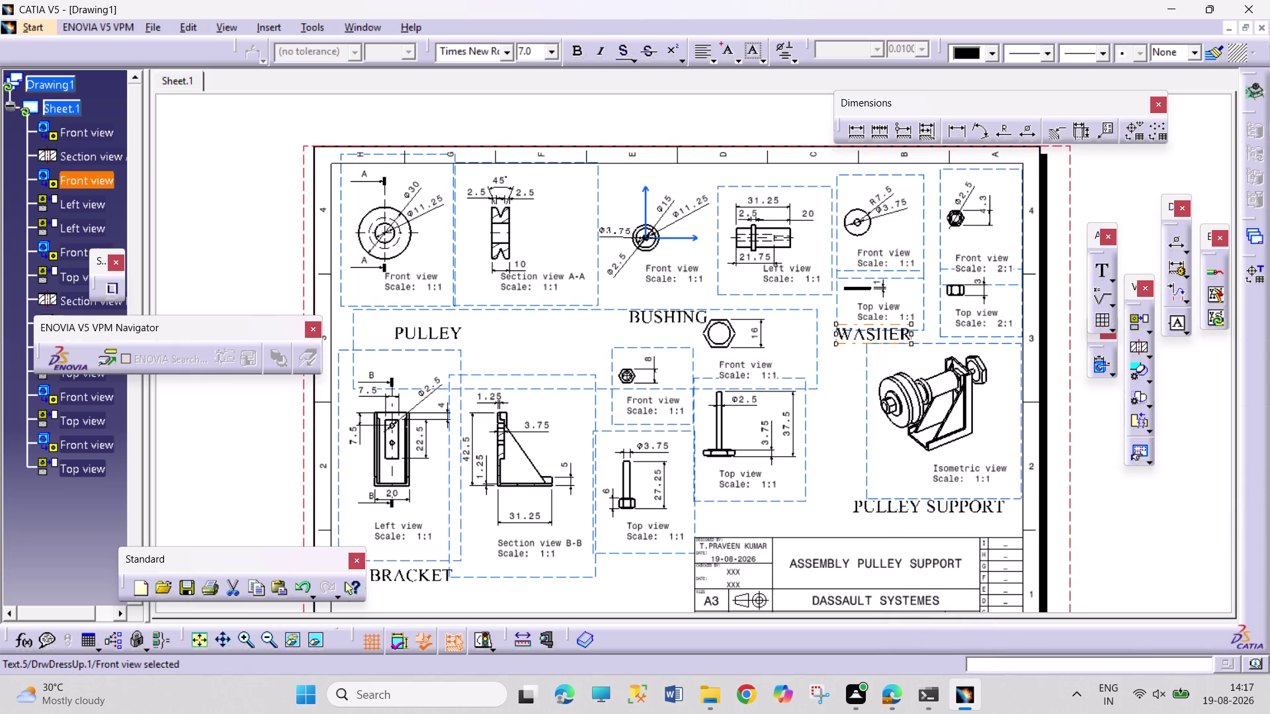
key(ctrl+v)
Place two pasted label copies, one beneath the pin's top view and one under the cap screw views.
drag(346, 234, 583, 412)
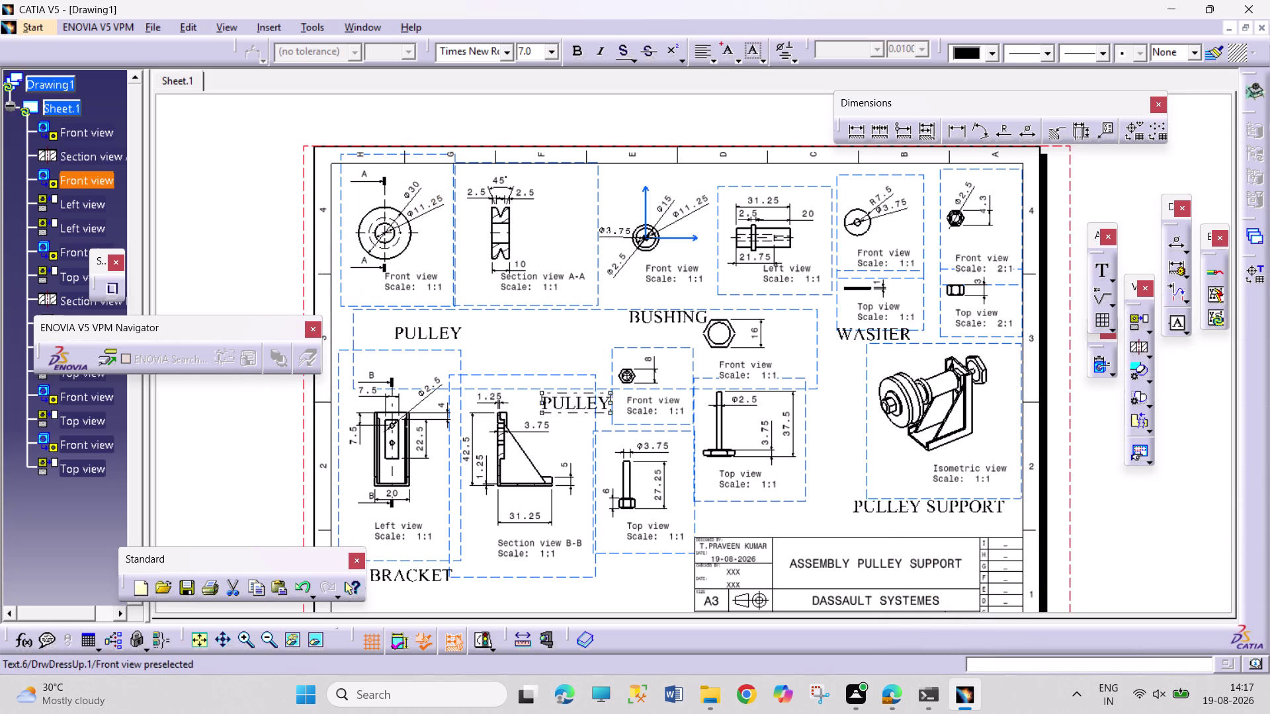
drag(583, 412, 738, 517)
key(ctrl+v)
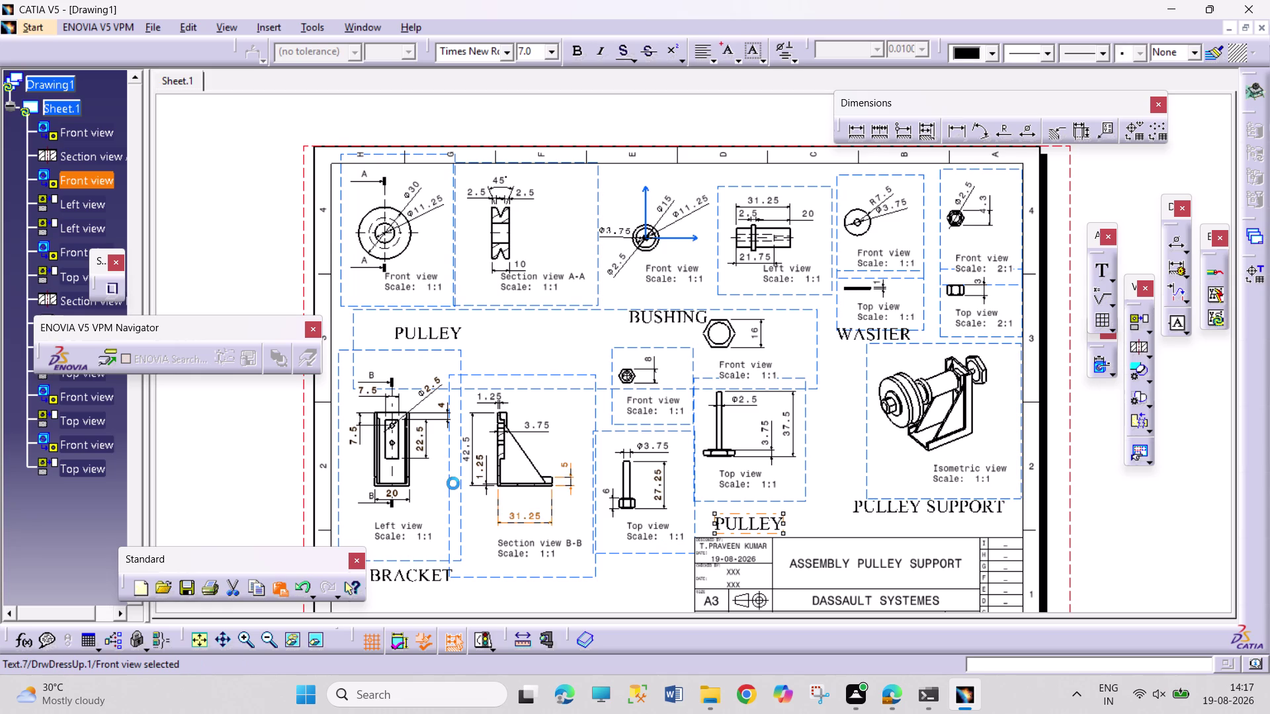
drag(340, 238, 565, 498)
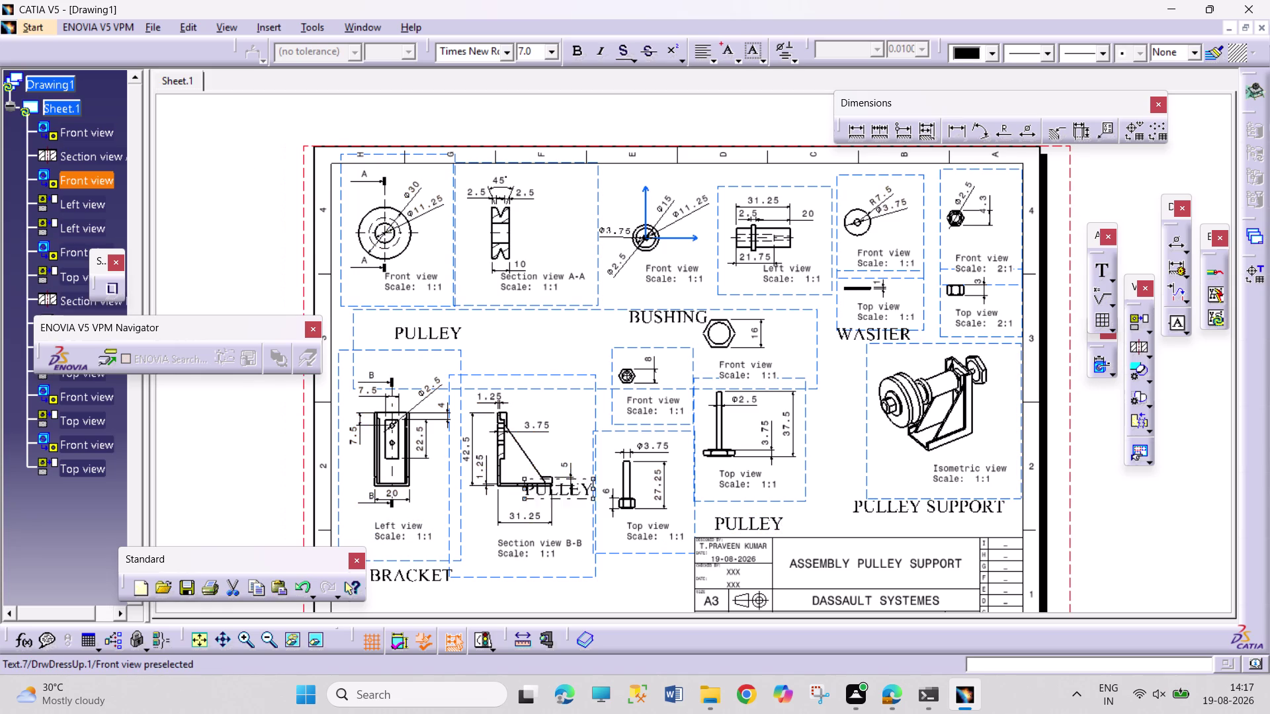
drag(564, 498, 624, 570)
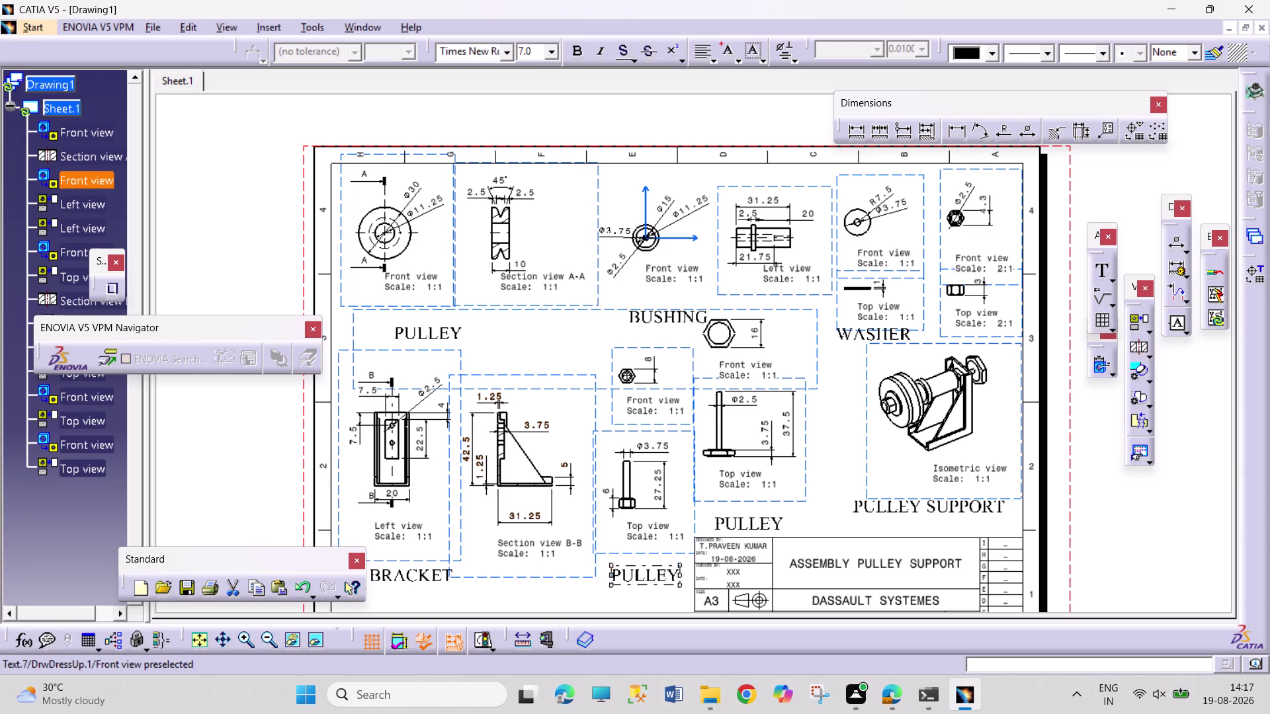
Change the lower copy's text to CAP SCREW and align it under the screw views.
double_click(638, 575)
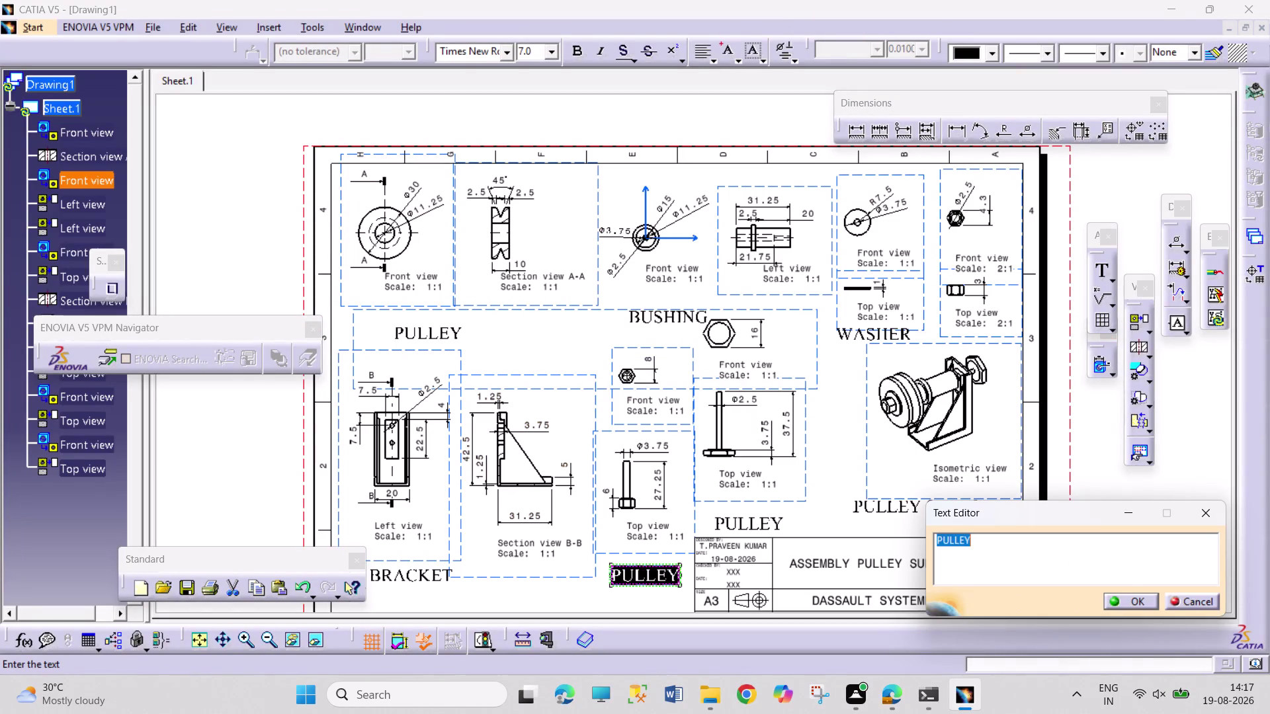
text(C)
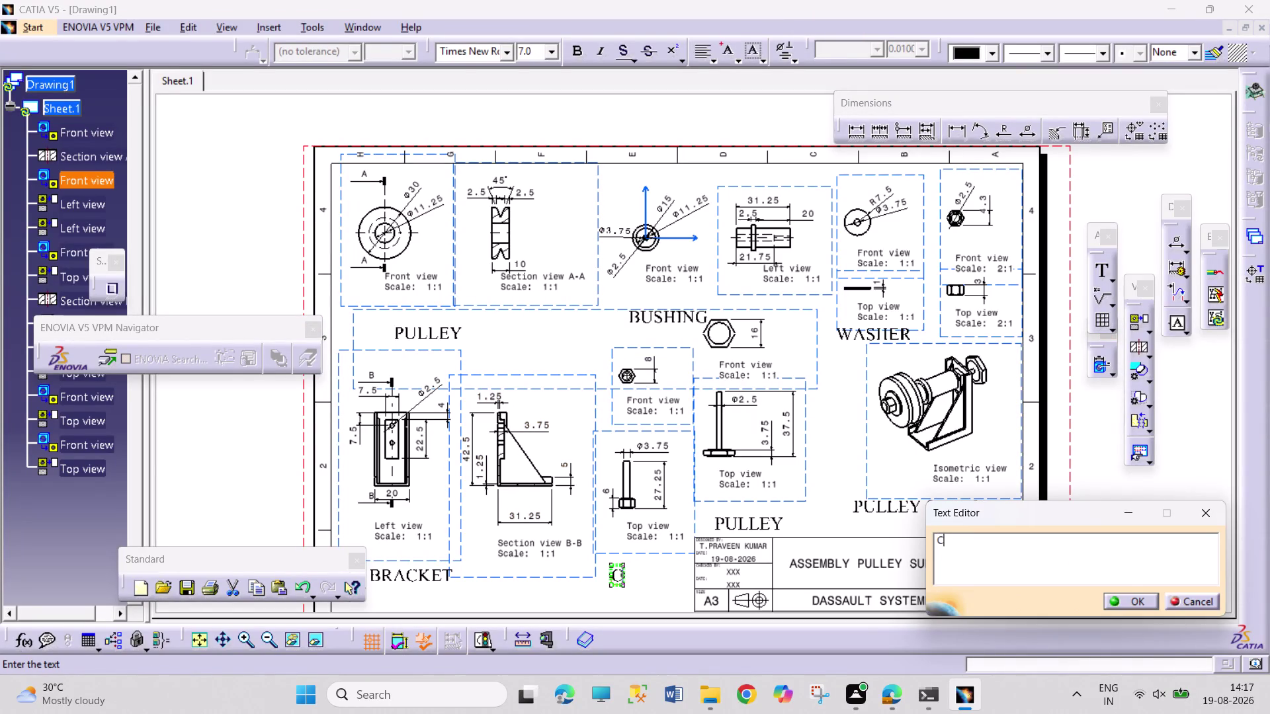
text(AP SCREW)
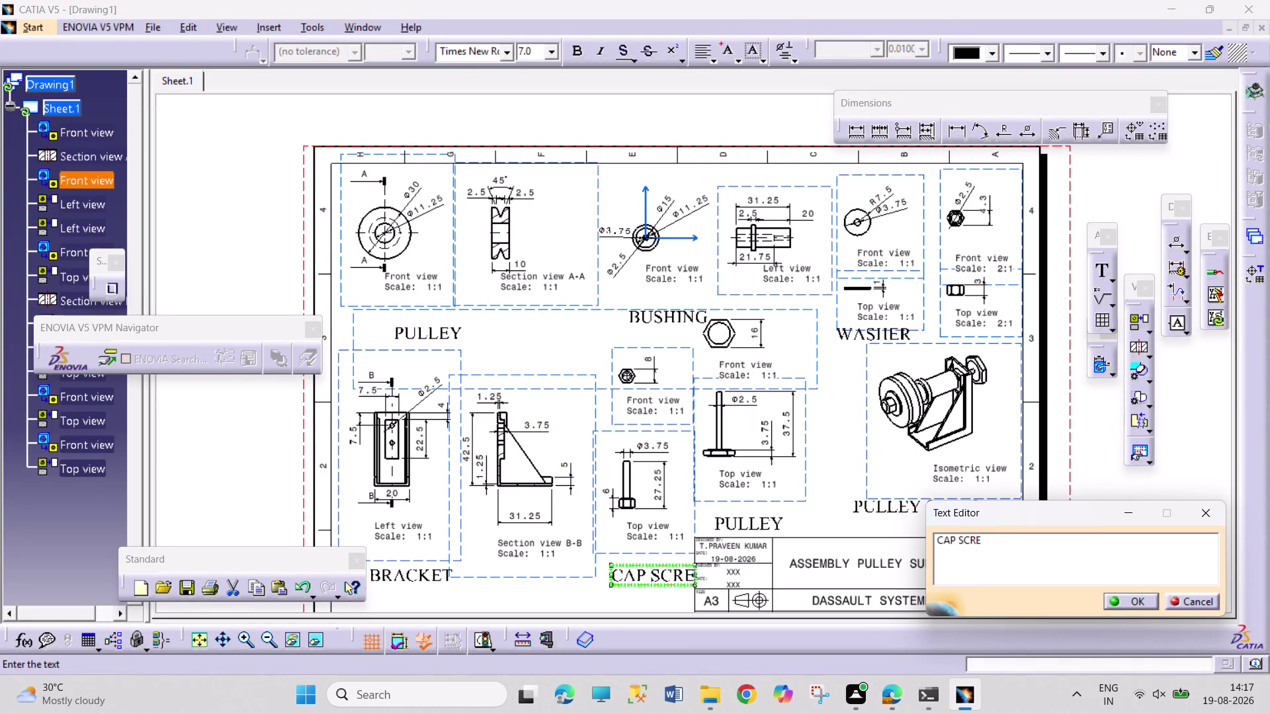
click(1102, 597)
click(1116, 599)
drag(649, 589, 624, 588)
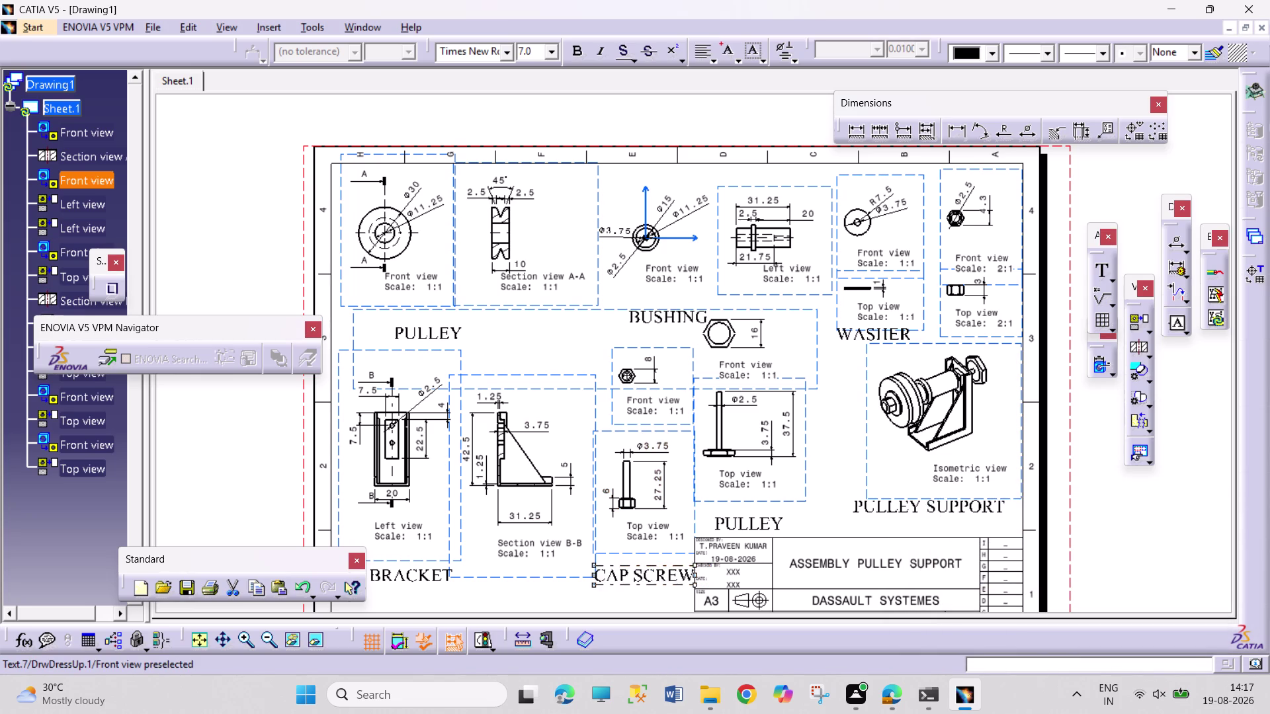
drag(623, 589, 628, 577)
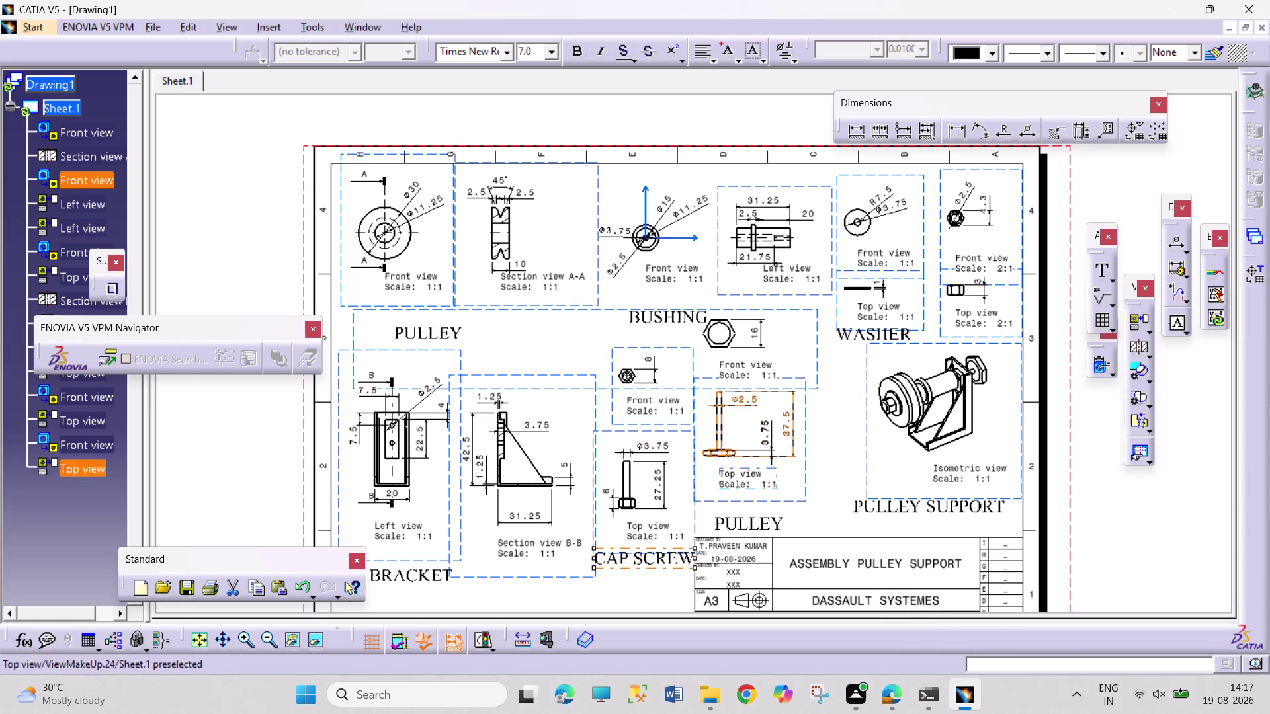
Edit the label under the pin views to read TURN SCREW.
double_click(764, 522)
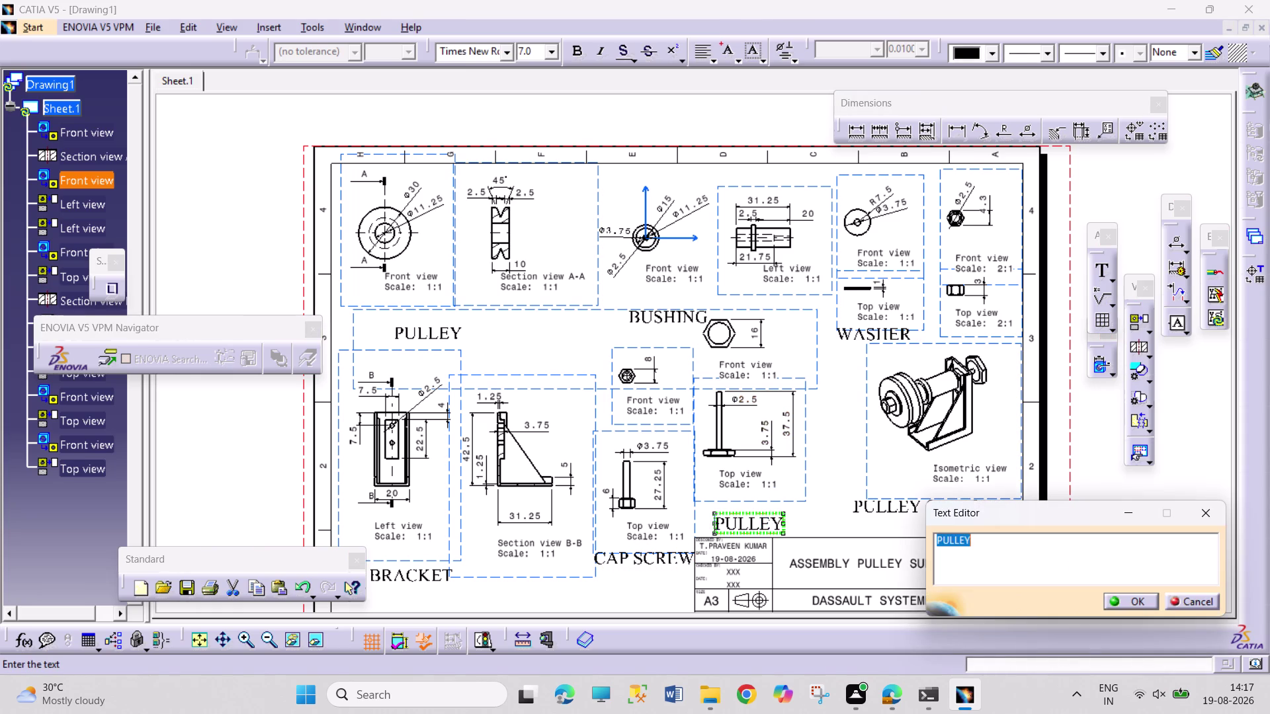
text(TU)
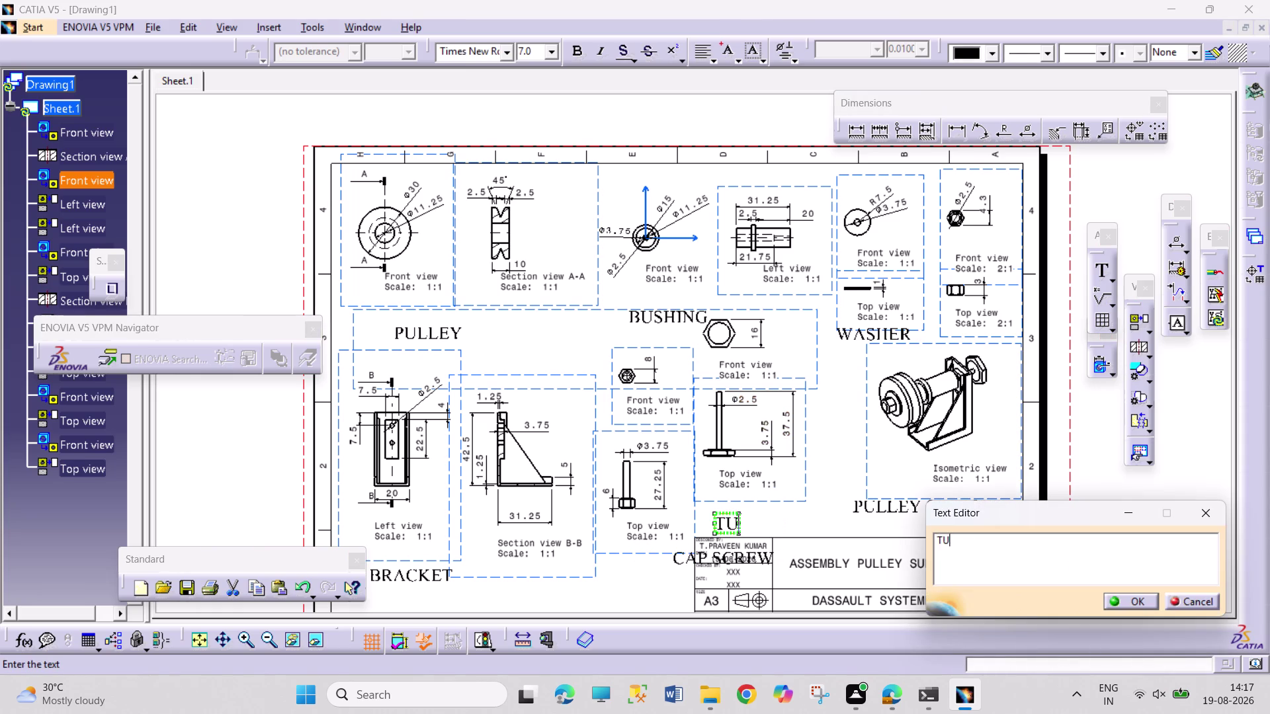
text(RN SCR)
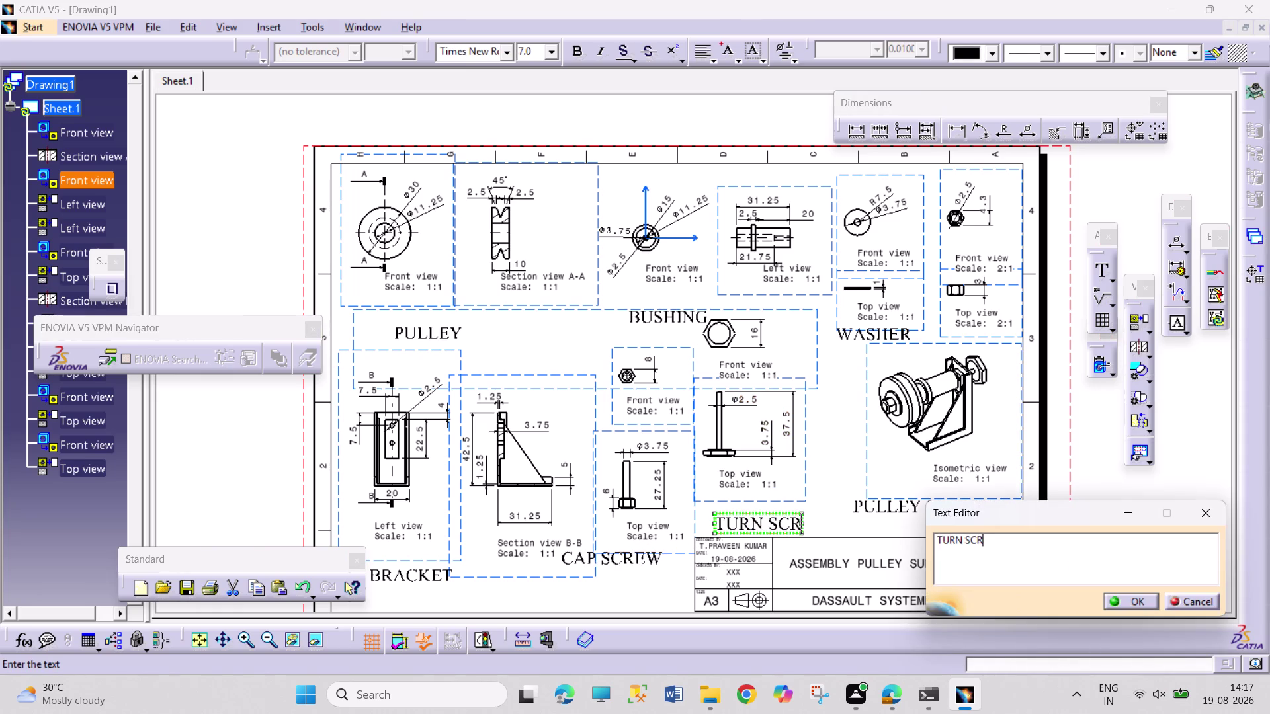
text(EW)
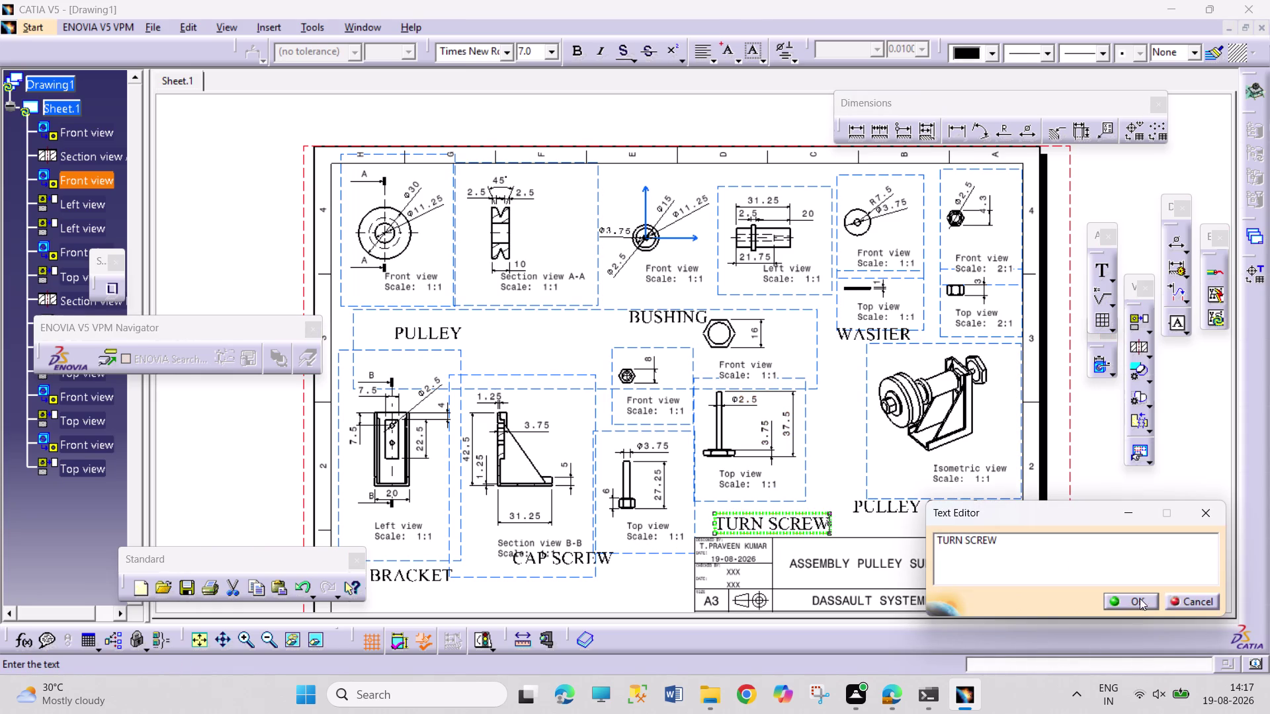
click(1136, 602)
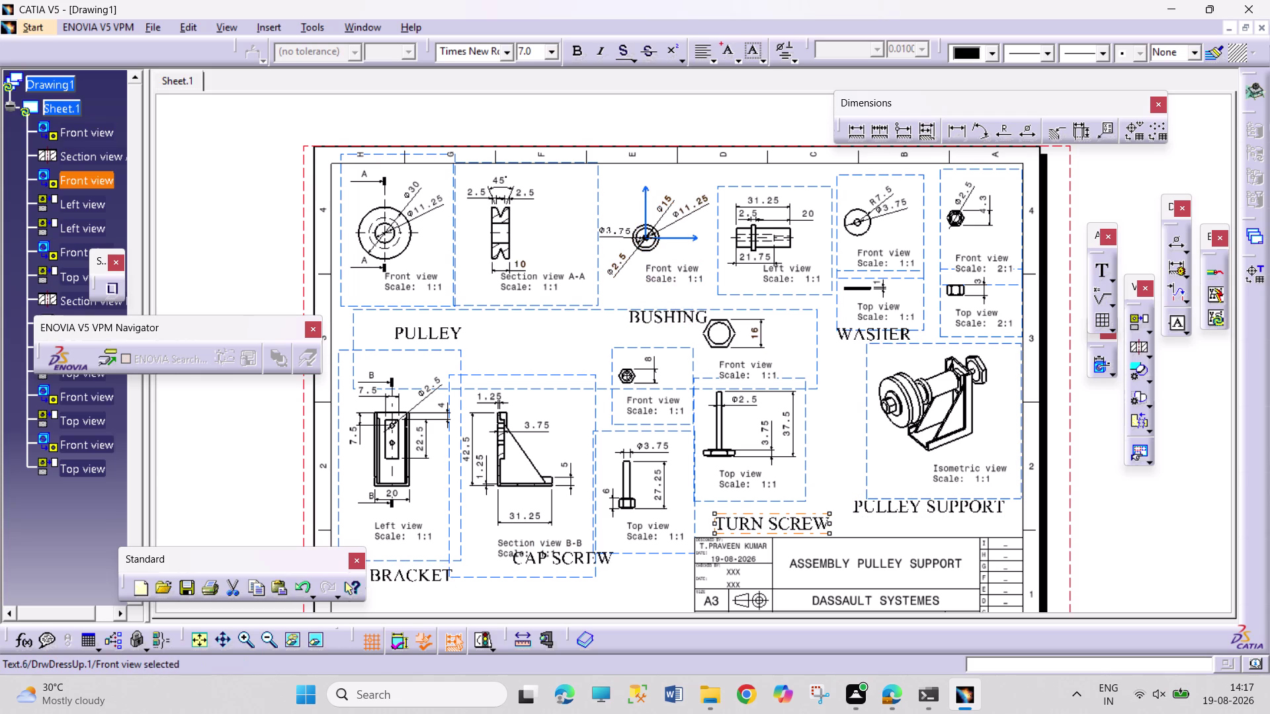
key(ctrl+v)
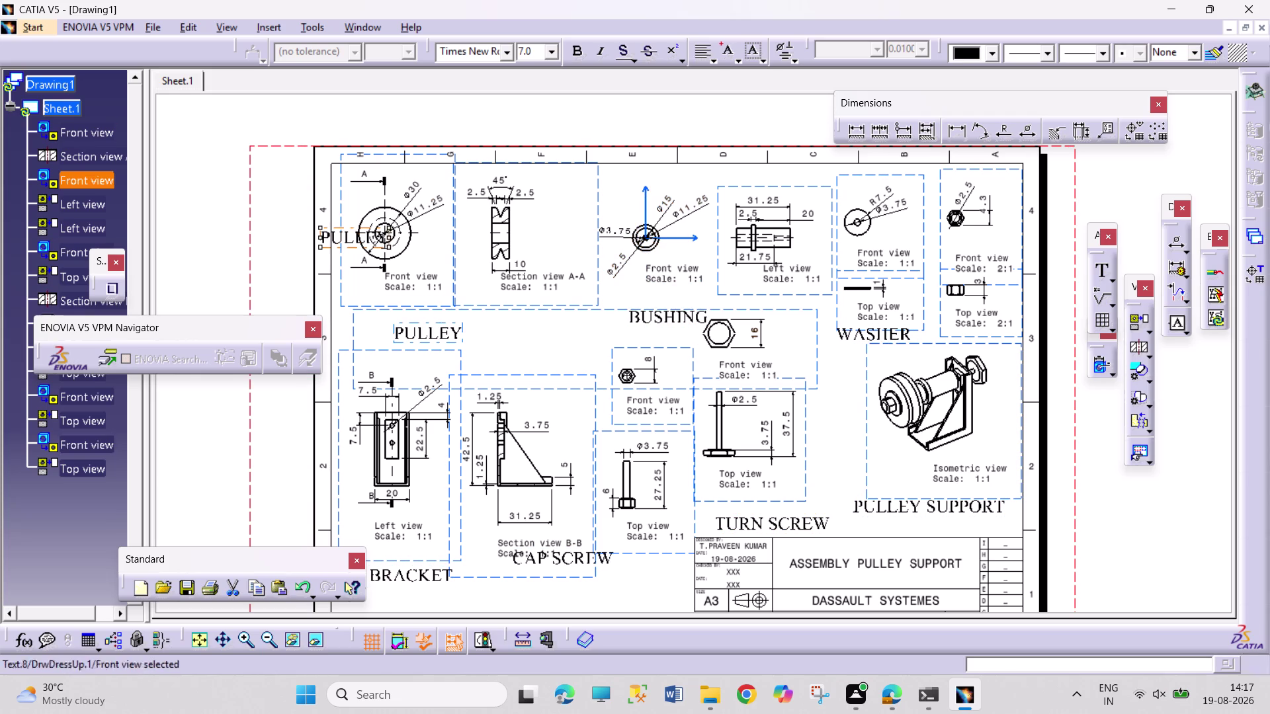
Drag a label copy above the isometric view near the nut views and retype it as NUT.
drag(333, 236, 862, 337)
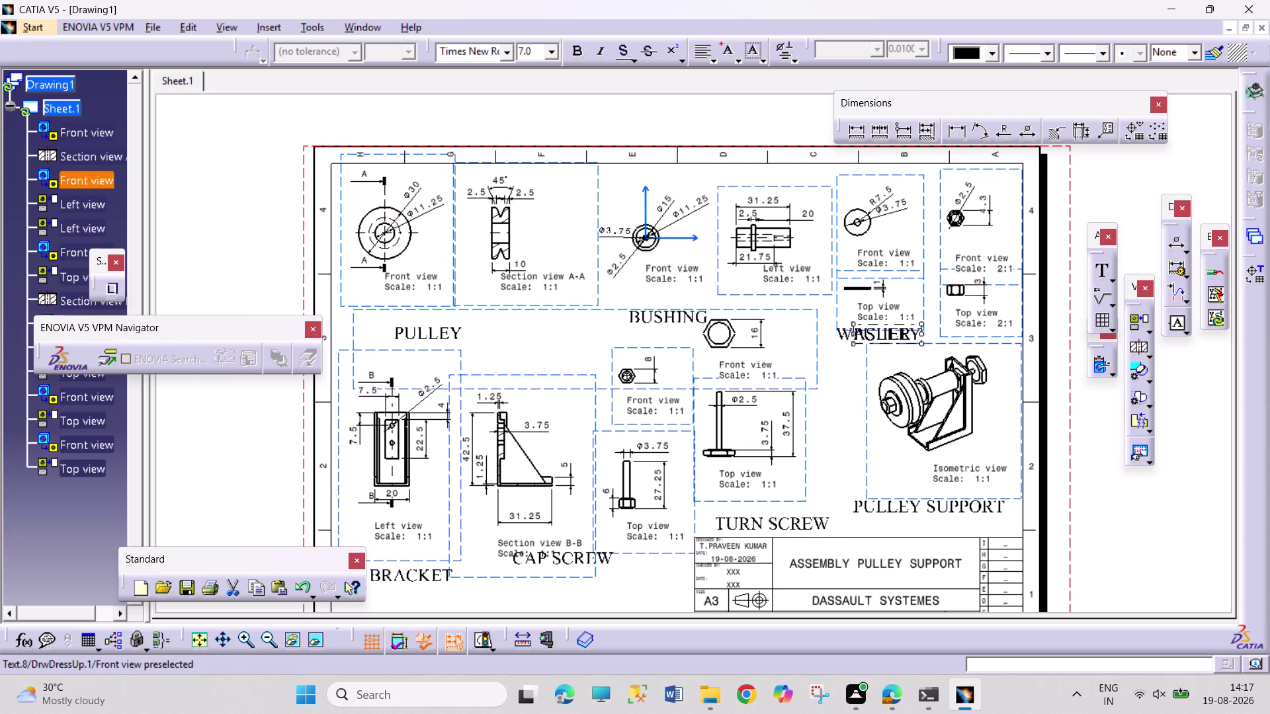
drag(862, 337, 950, 340)
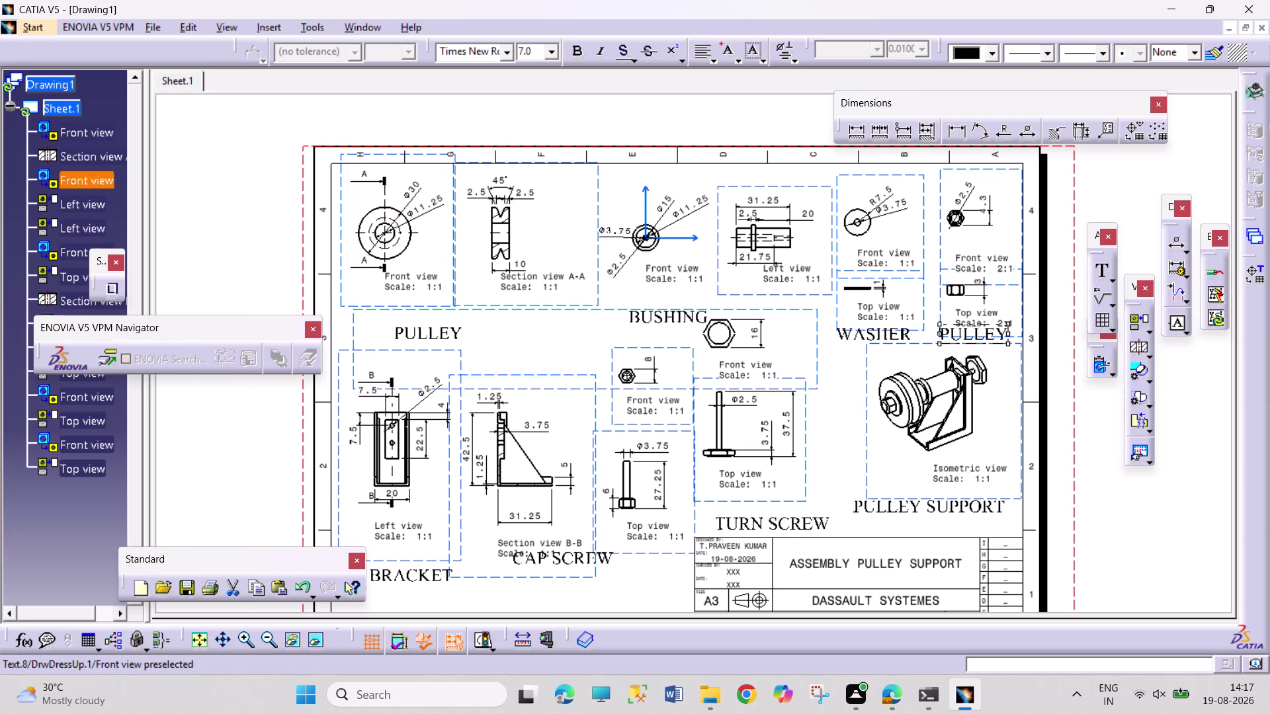
drag(949, 340, 949, 345)
double_click(978, 351)
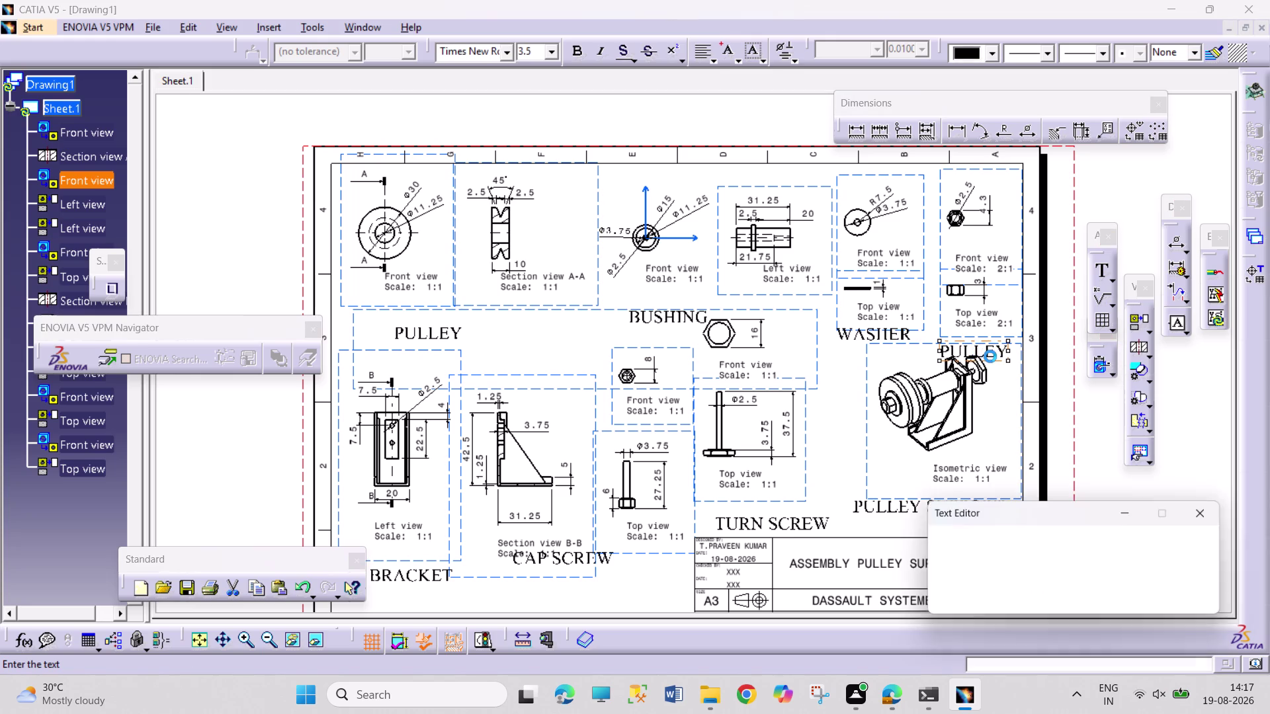
text(NUT)
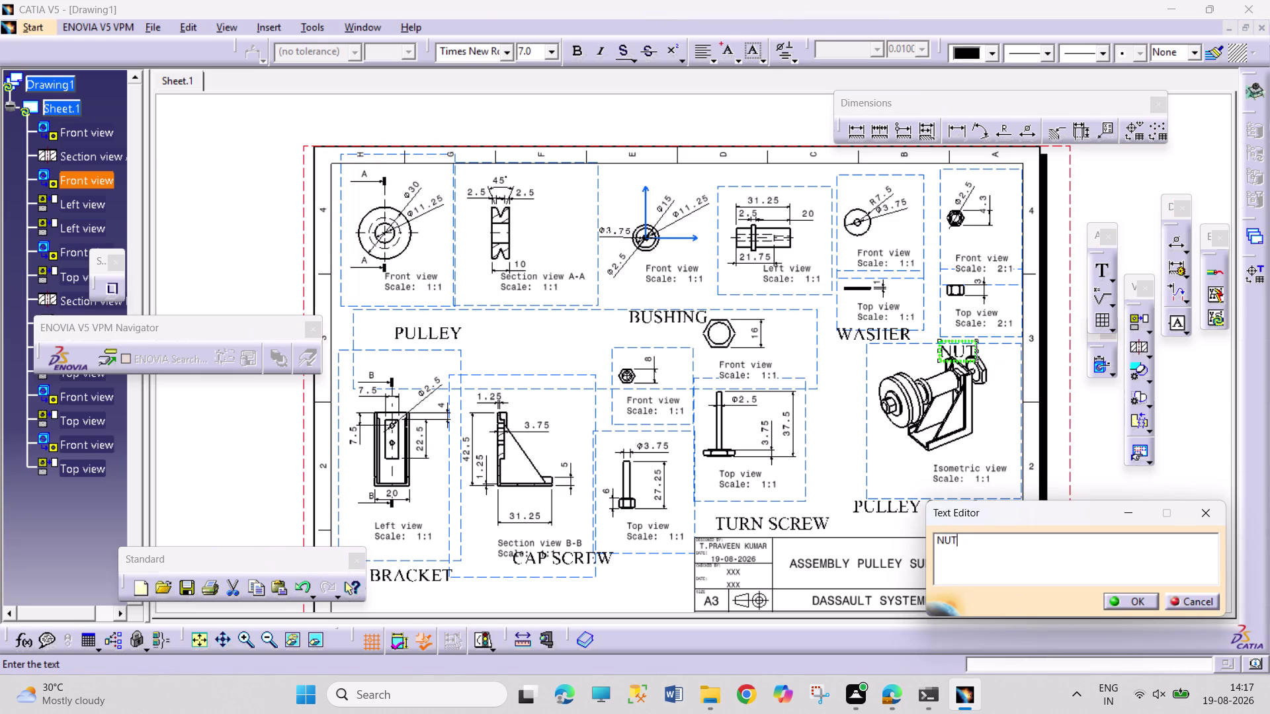
click(1123, 602)
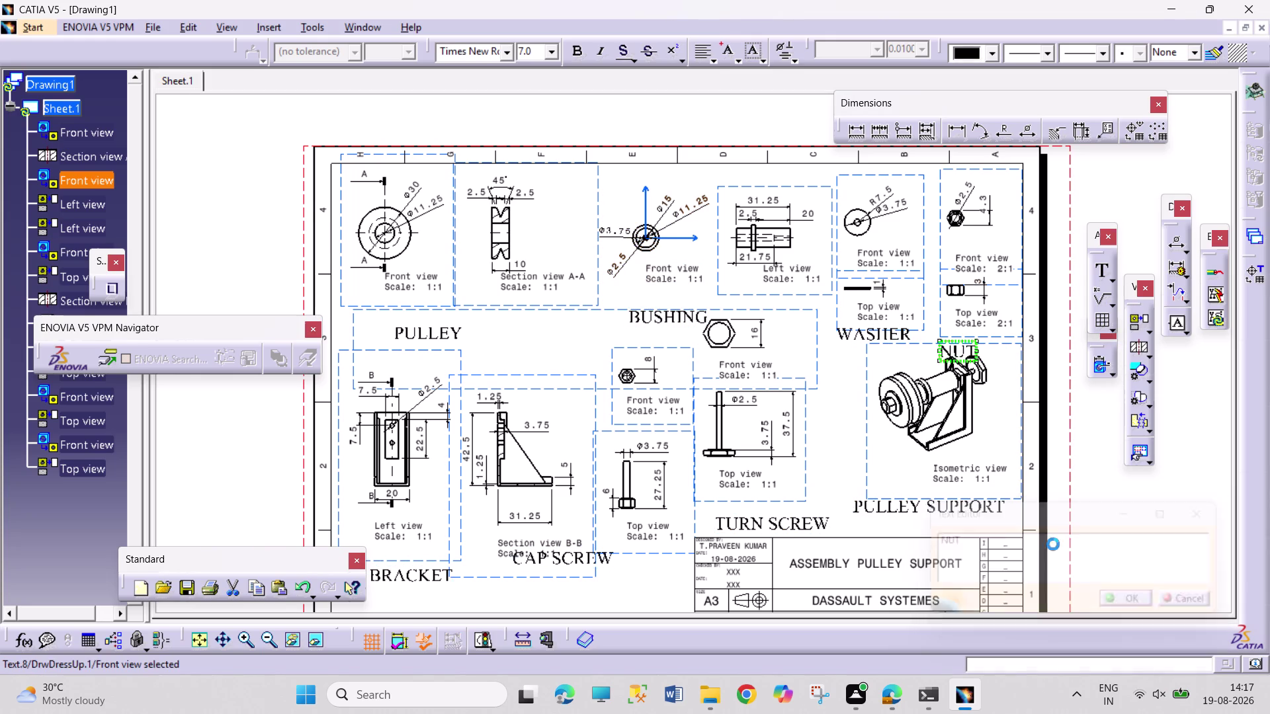
drag(1016, 500, 1016, 506)
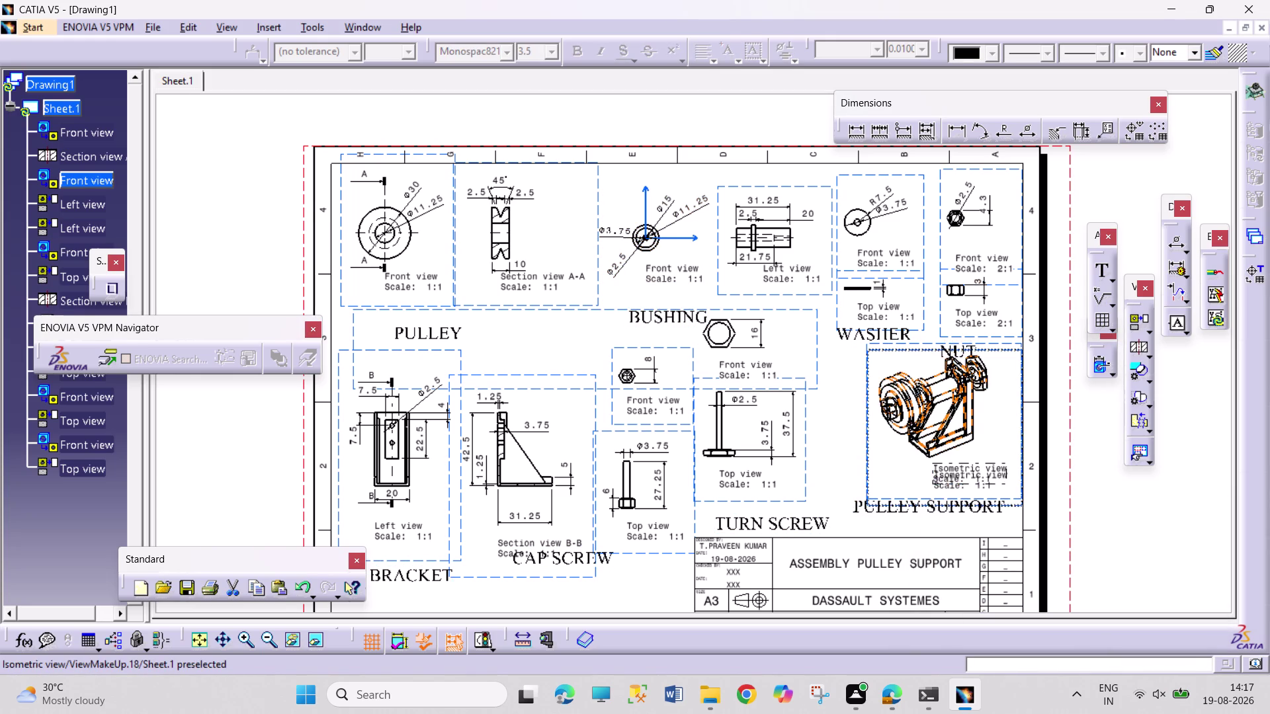
Settle the NUT label above the isometric view and drag the CAP SCREW label lower.
drag(1016, 506, 1016, 511)
click(1106, 523)
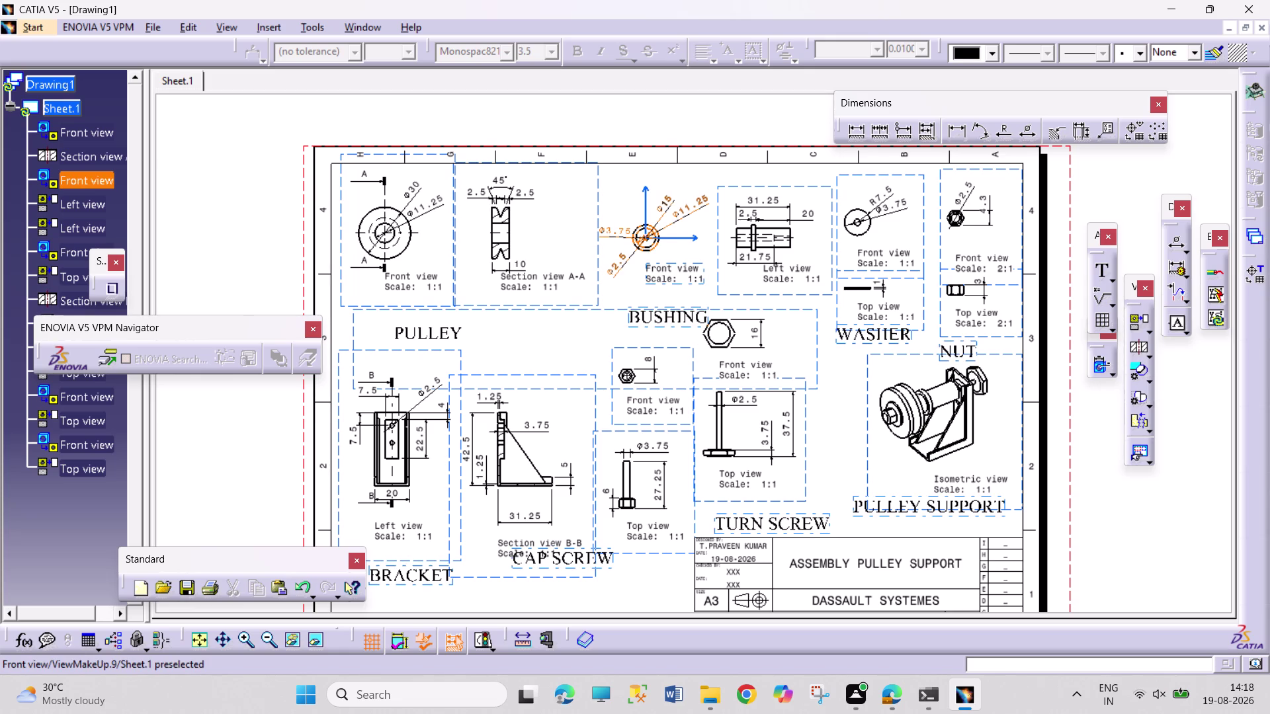
drag(564, 557, 538, 579)
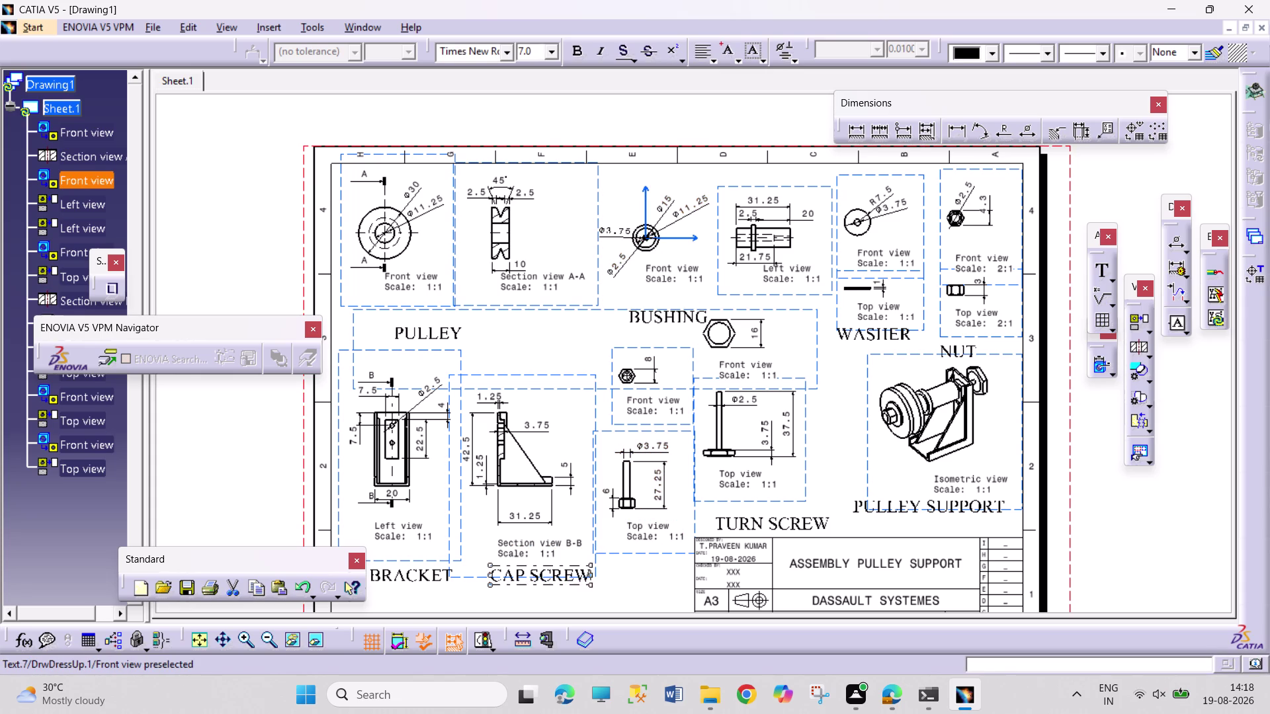
drag(539, 579, 541, 576)
click(666, 603)
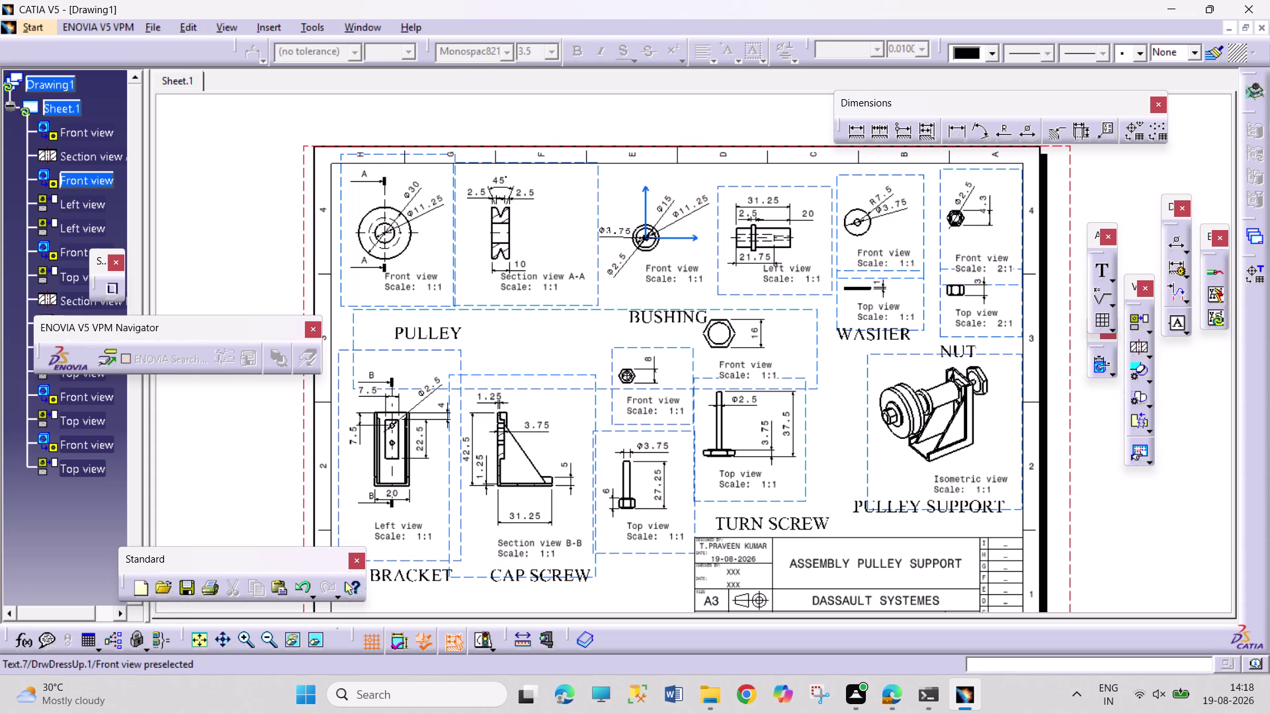
drag(597, 576, 598, 591)
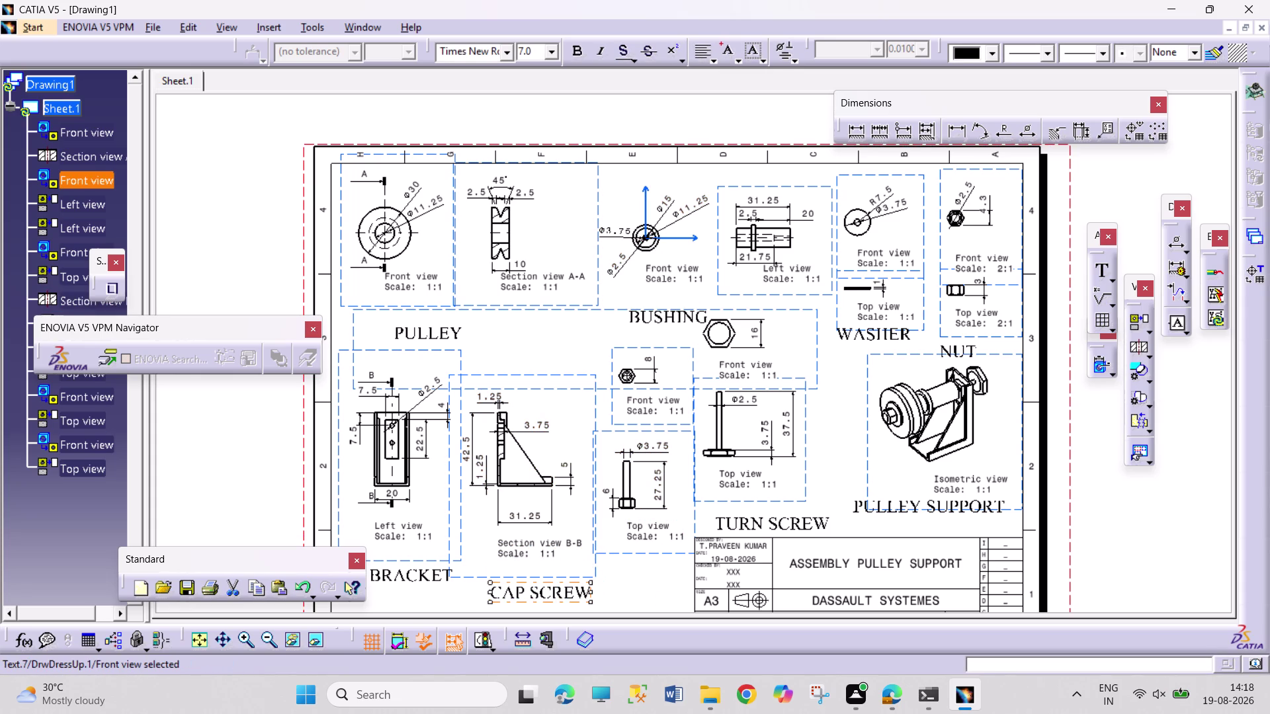
drag(598, 591, 586, 566)
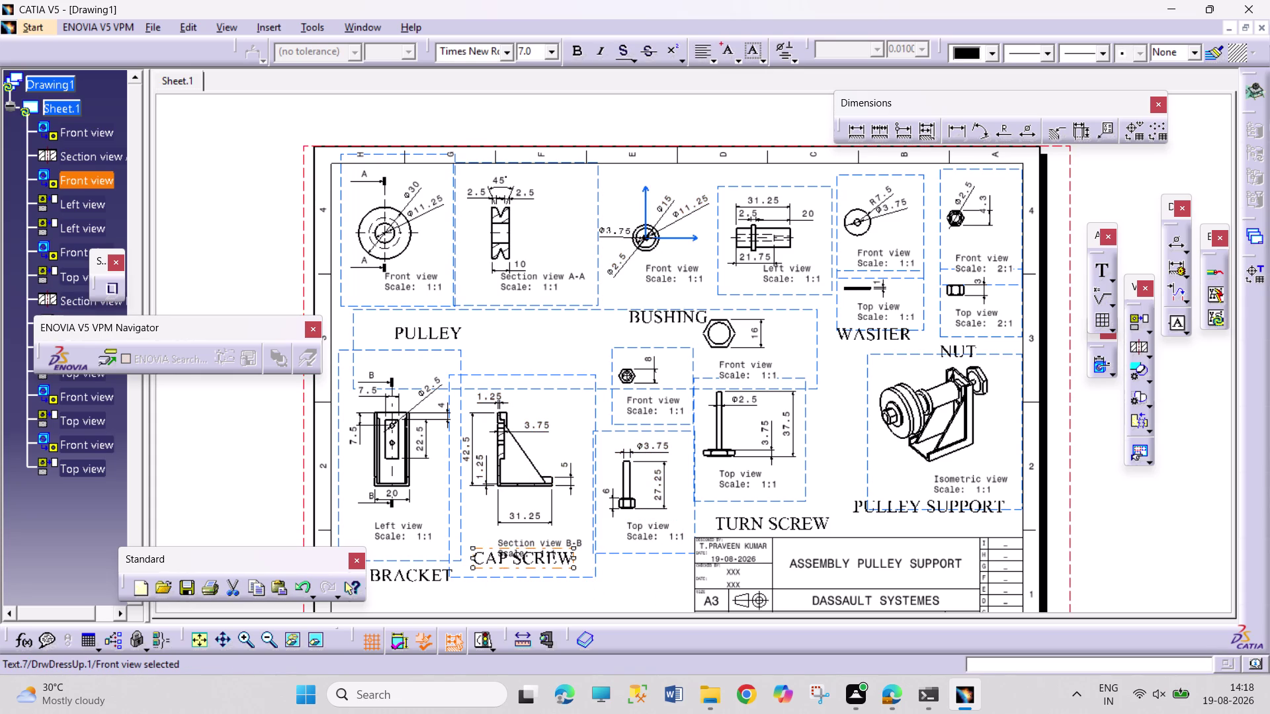
drag(587, 566, 586, 566)
click(584, 578)
double_click(589, 580)
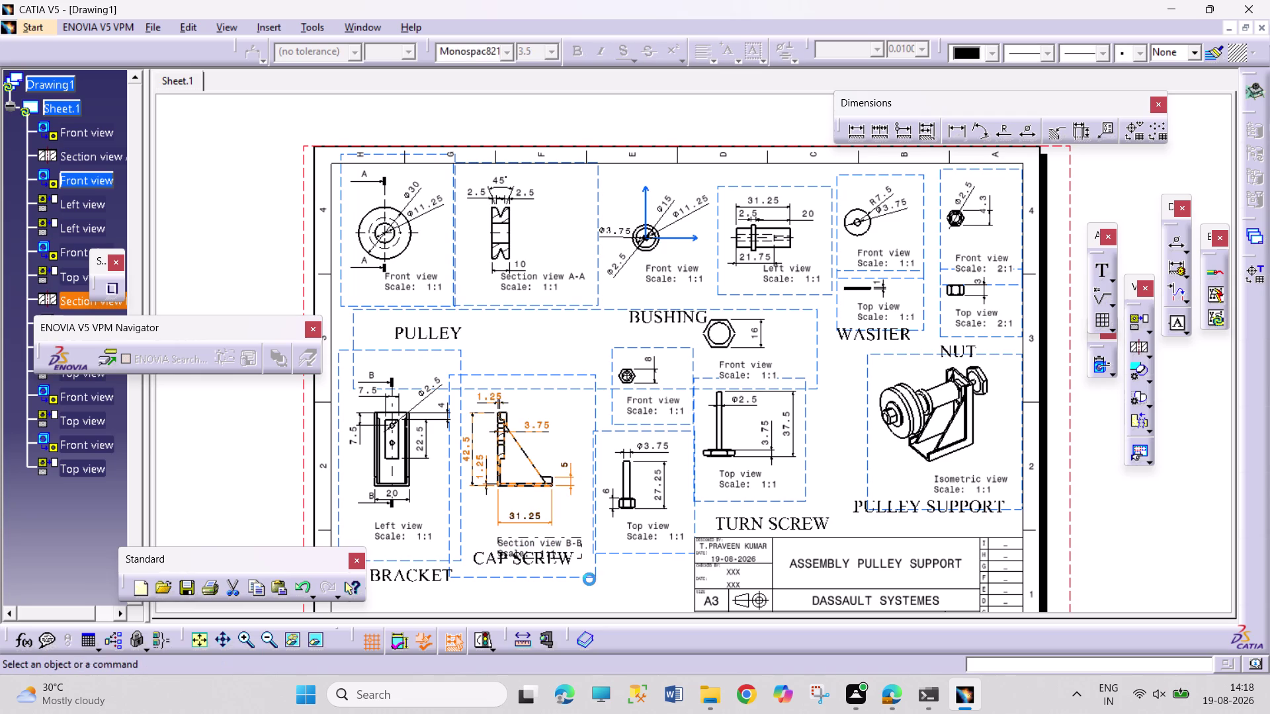
Position the CAP SCREW label just below section view B-B.
drag(588, 578, 588, 587)
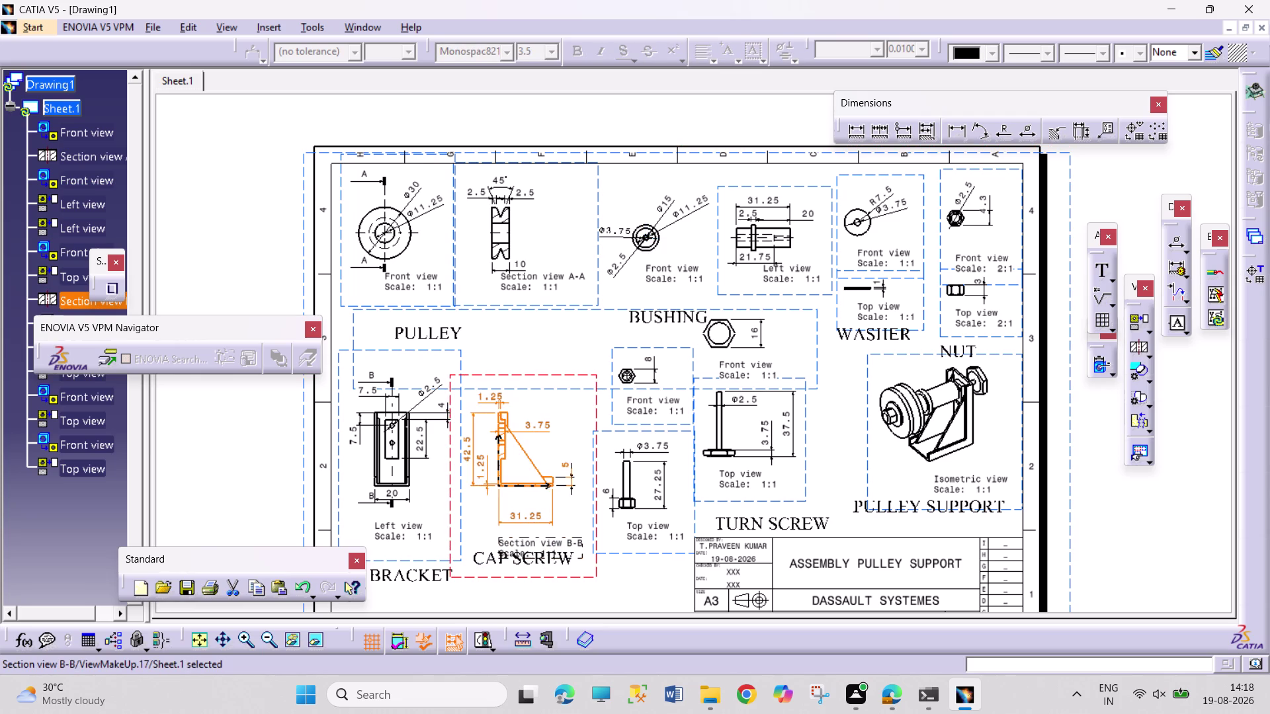
click(630, 587)
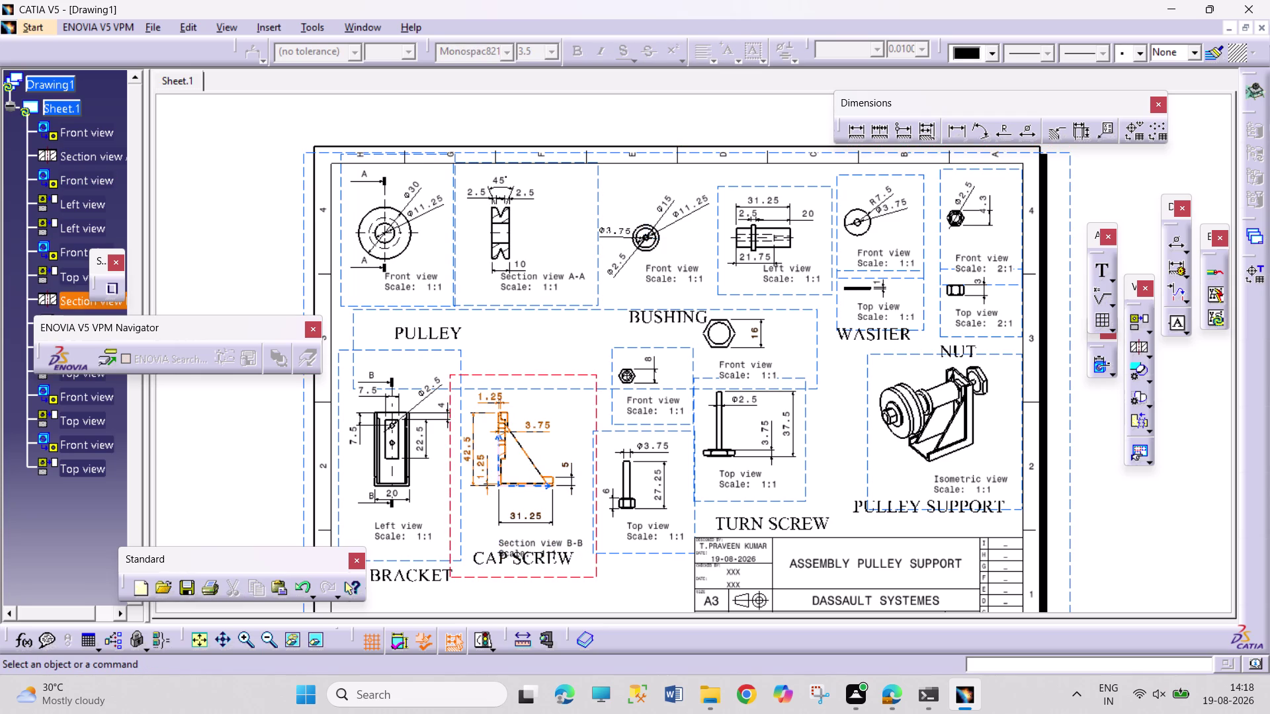
double_click(461, 353)
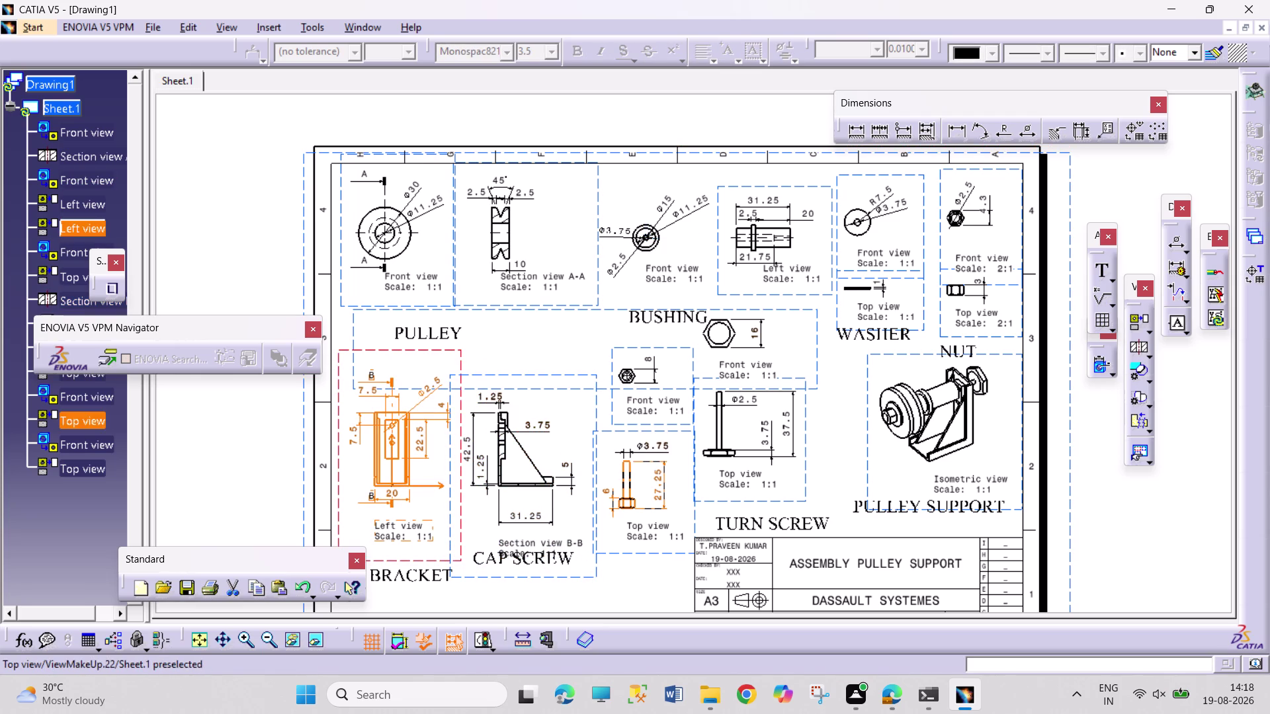
drag(588, 578, 586, 594)
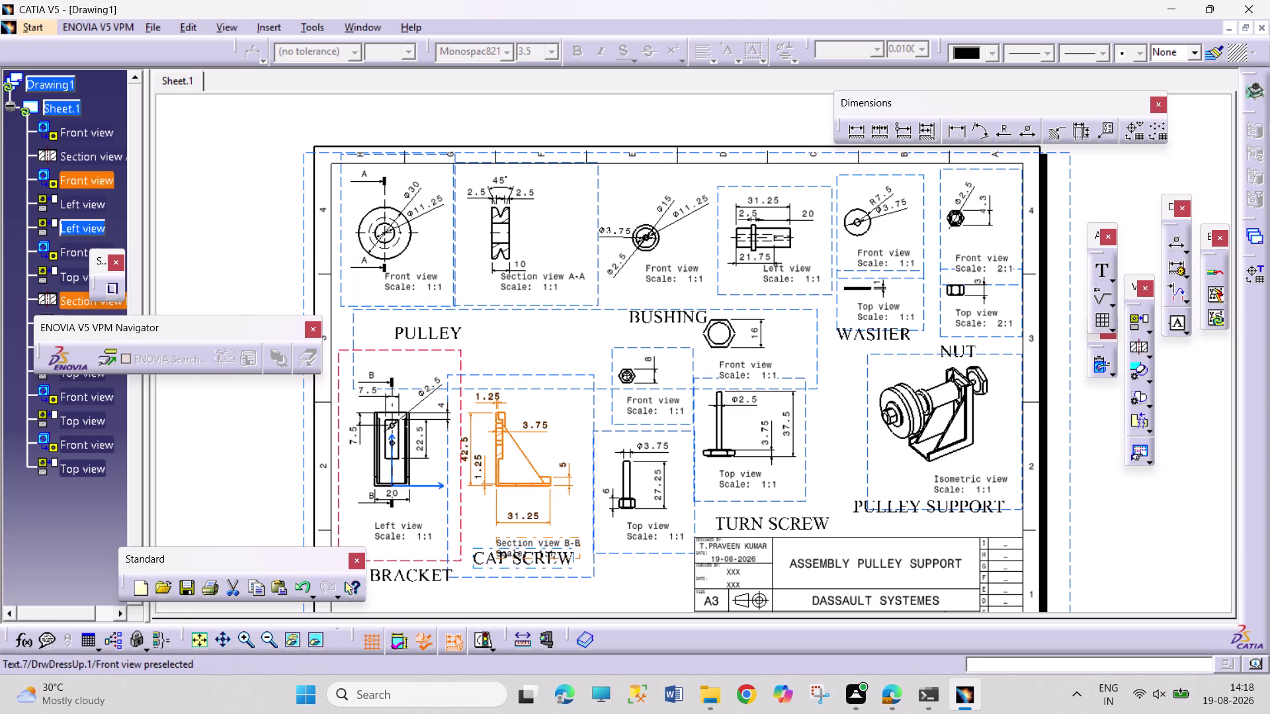
drag(557, 560, 573, 587)
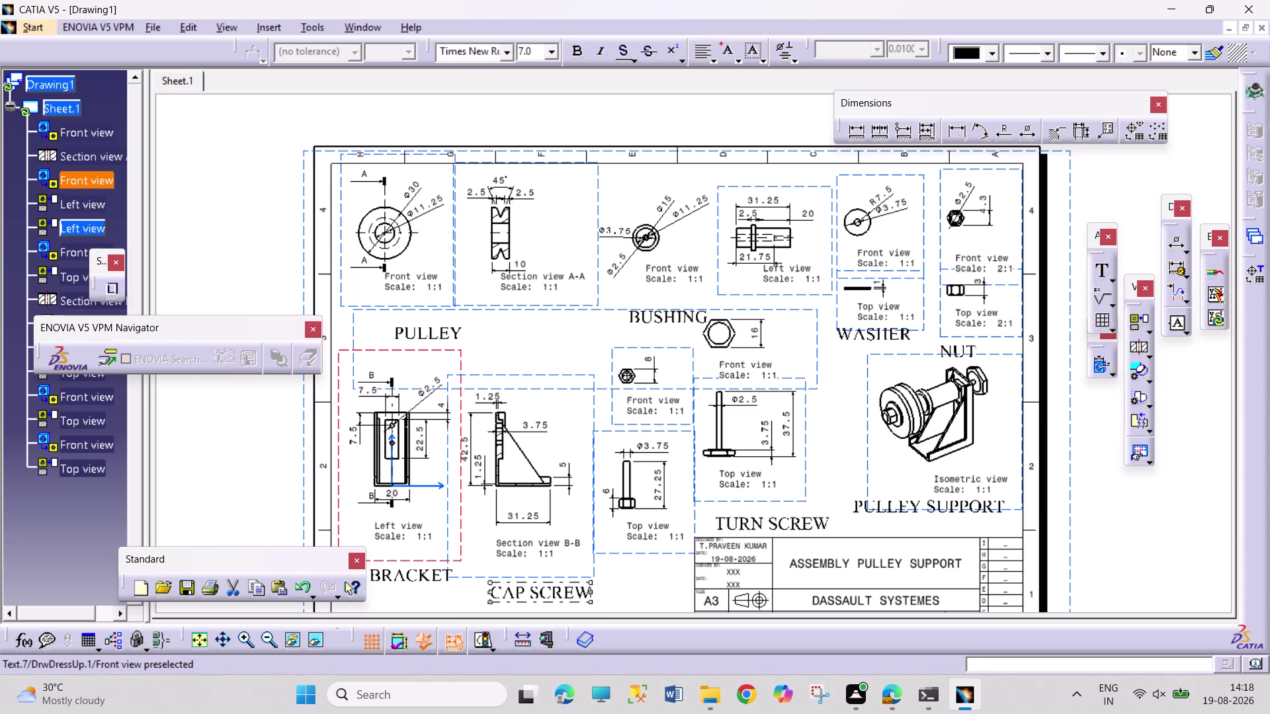
drag(573, 588, 569, 592)
drag(570, 592, 568, 590)
click(1150, 546)
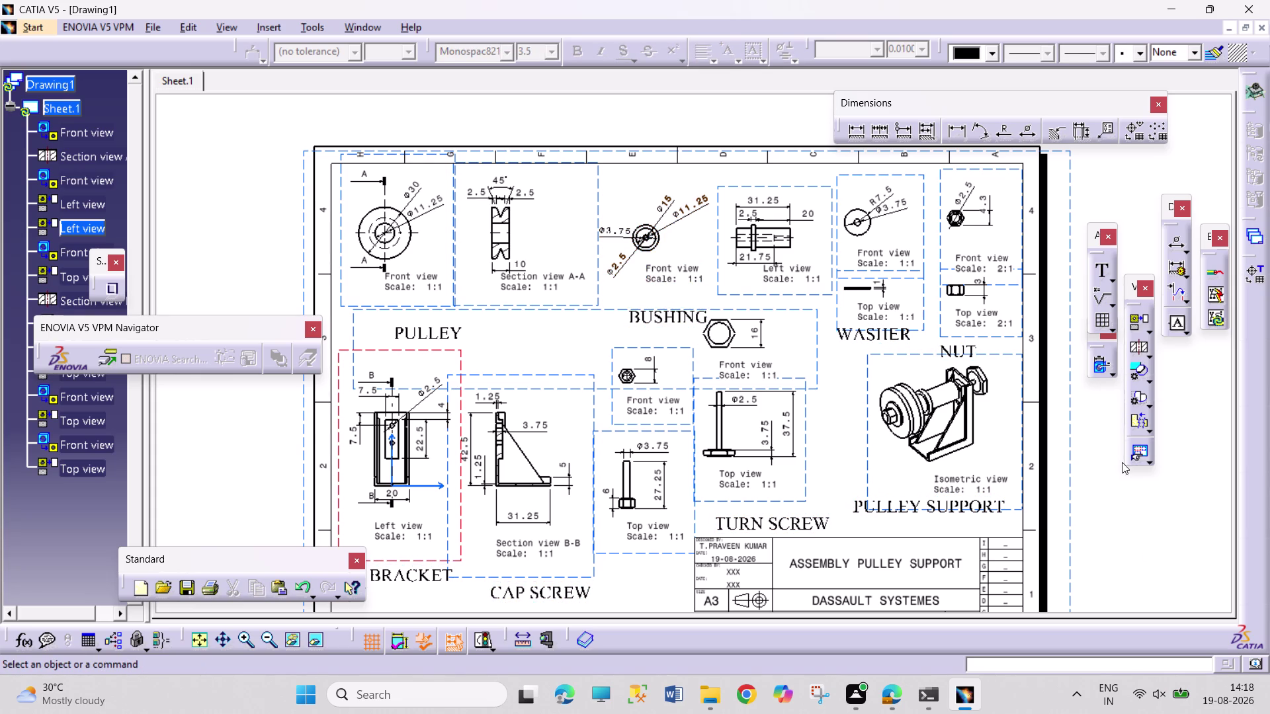
Pan and zoom out to fit the whole sheet in view.
scroll(down, 3)
right_drag(1067, 490, 1065, 493)
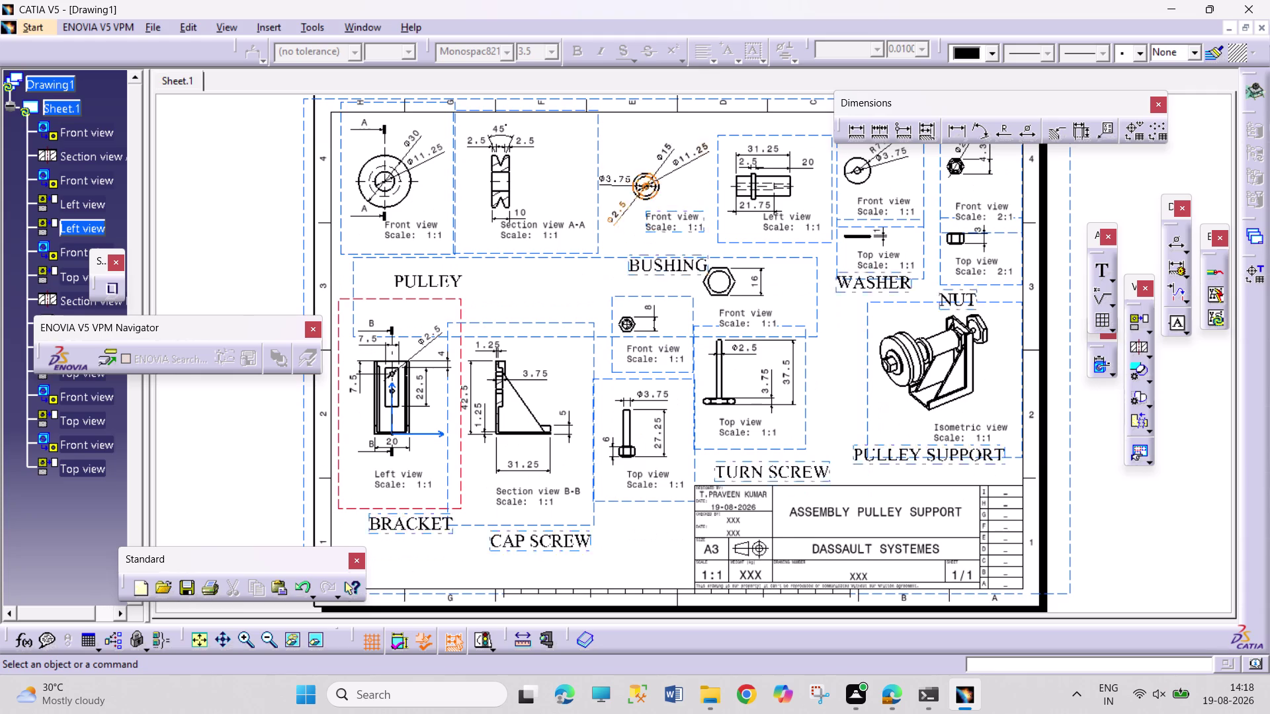
right_drag(1065, 492, 1059, 504)
middle_drag(1064, 494, 1059, 504)
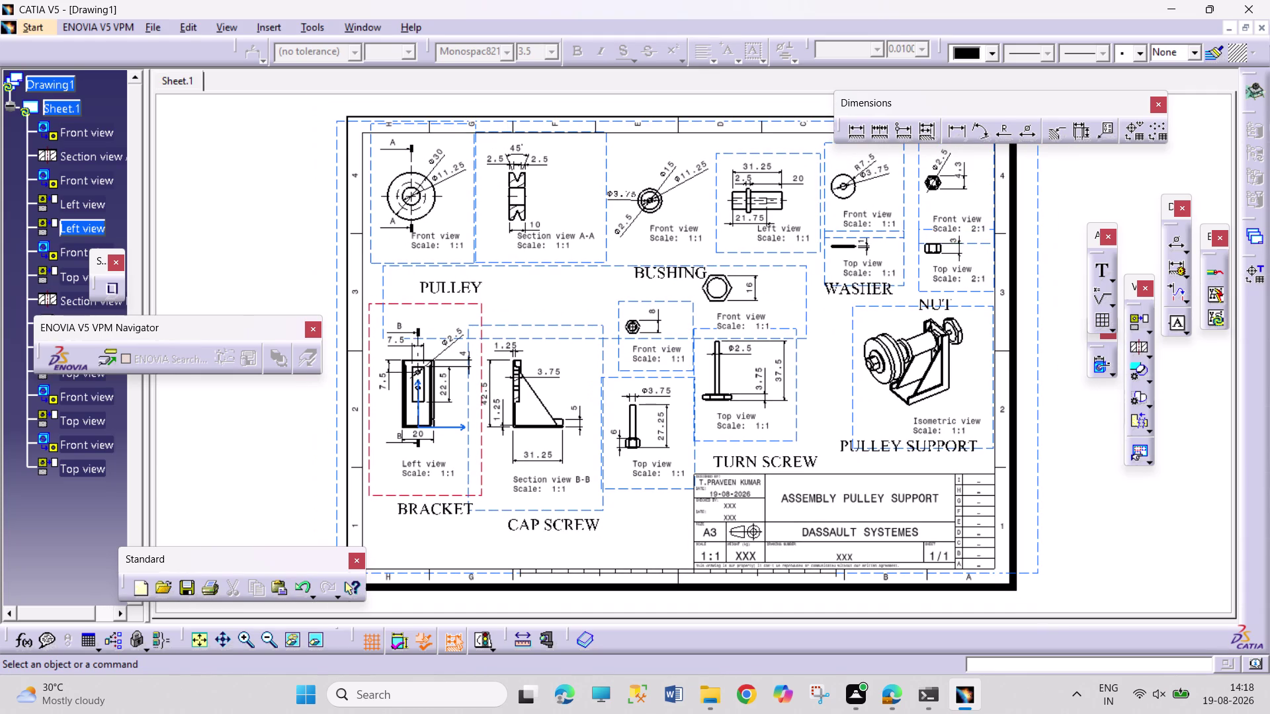
key(ctrl+s)
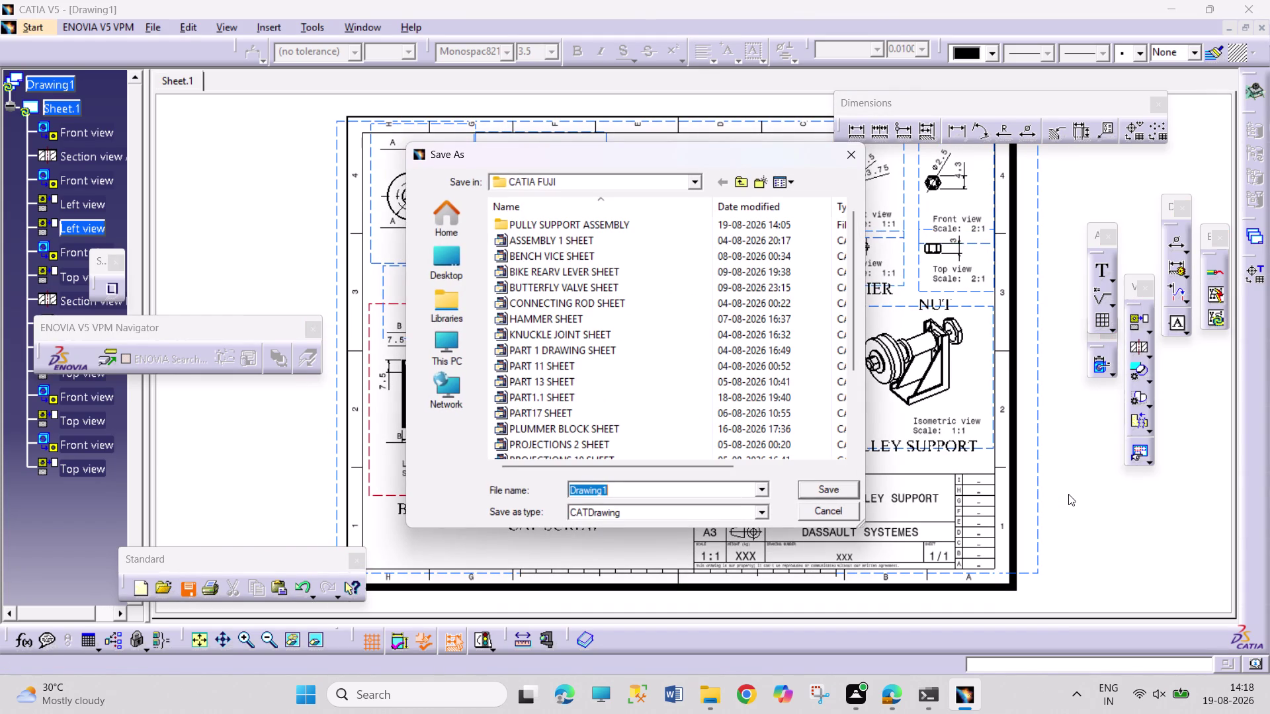
text(PU)
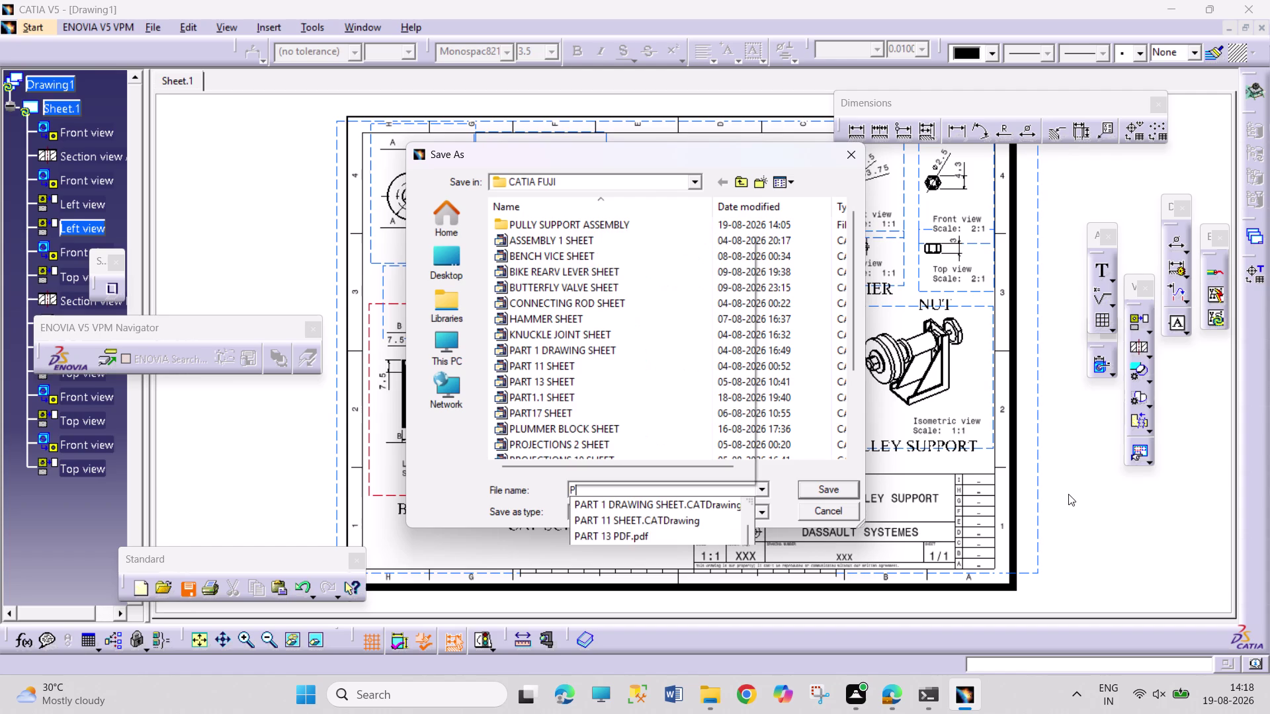
text(LLEY SU)
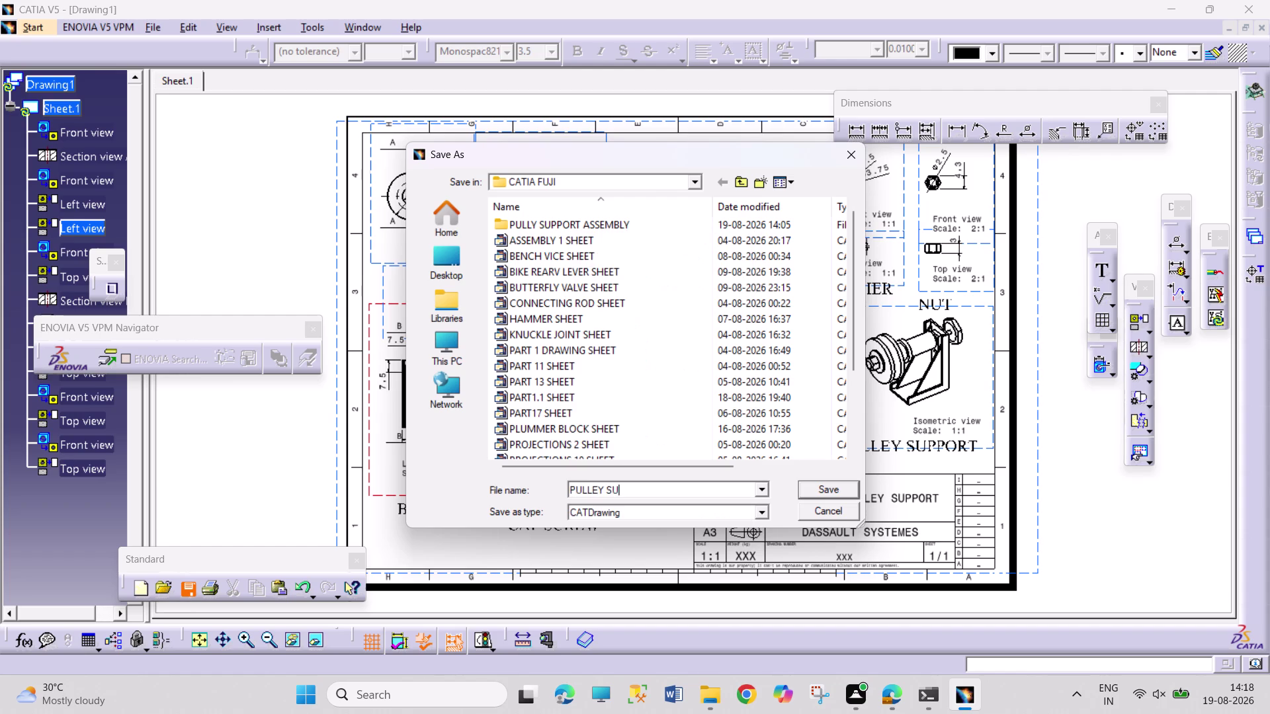
drag(680, 489, 625, 499)
drag(625, 499, 488, 504)
key(BackSpace)
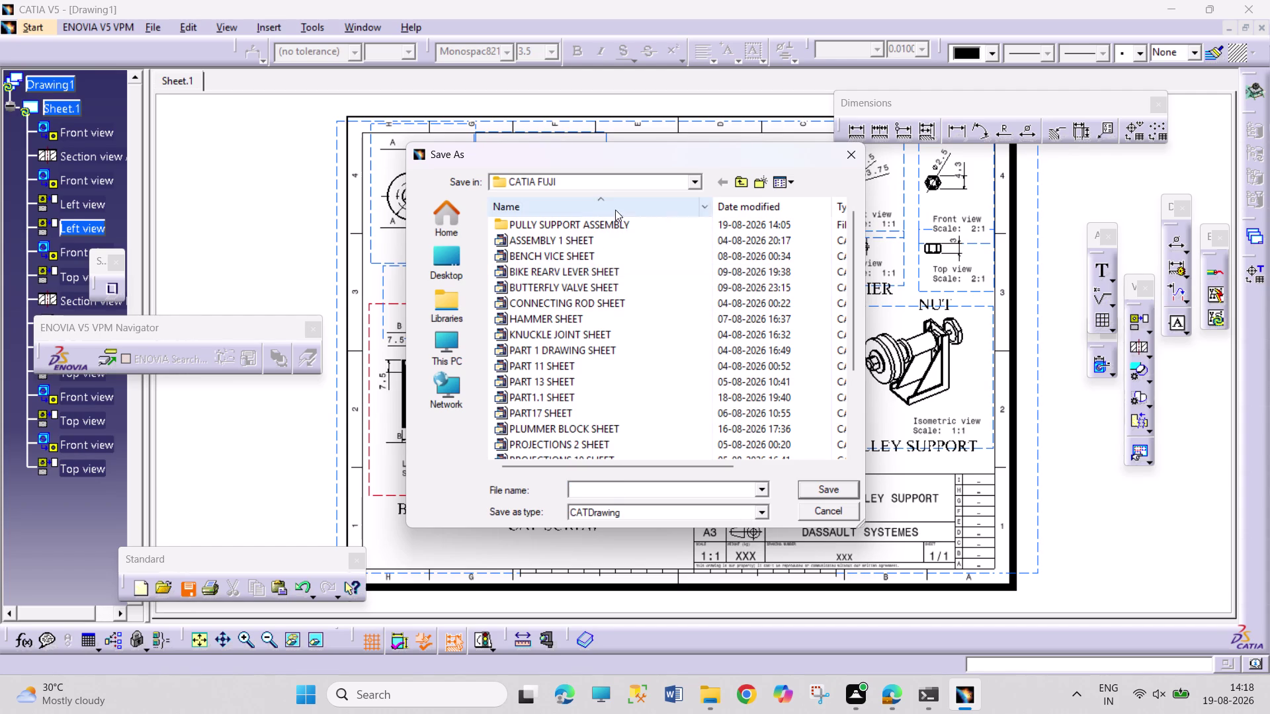
double_click(629, 223)
click(620, 492)
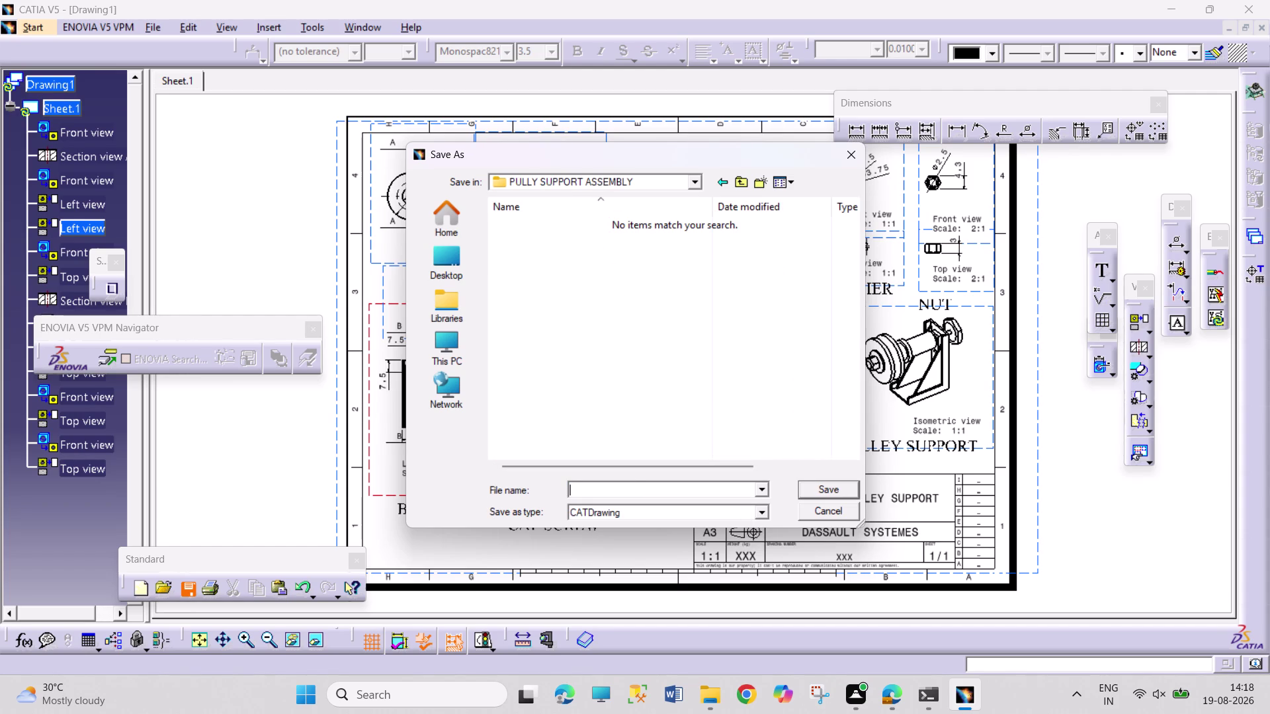
text(PULL)
text(E)
key(space)
key(BackSpace)
text(Y SU)
text([PP)
key(BackSpace)
key(BackSpace)
key(BackSpace)
text(PPO)
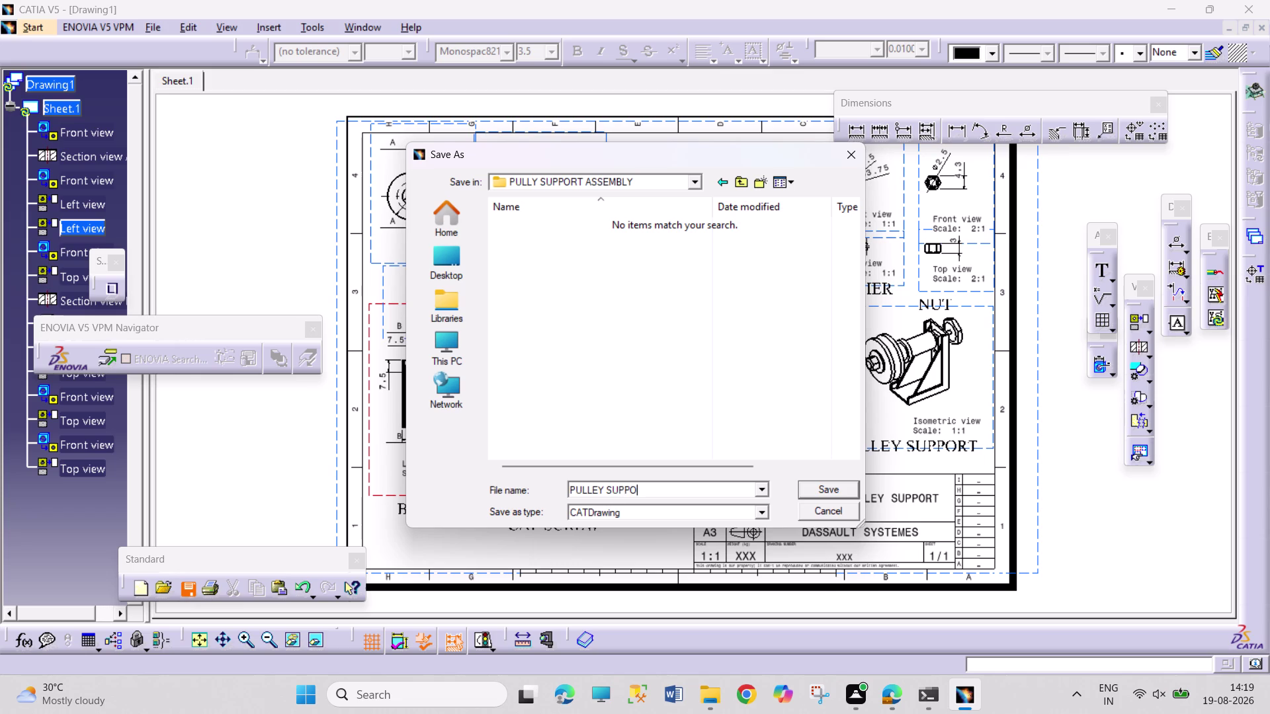
text(RT)
key(space)
text(ASSEMBL)
text(Y)
key(space)
text(S)
text(HEET)
key(Return)
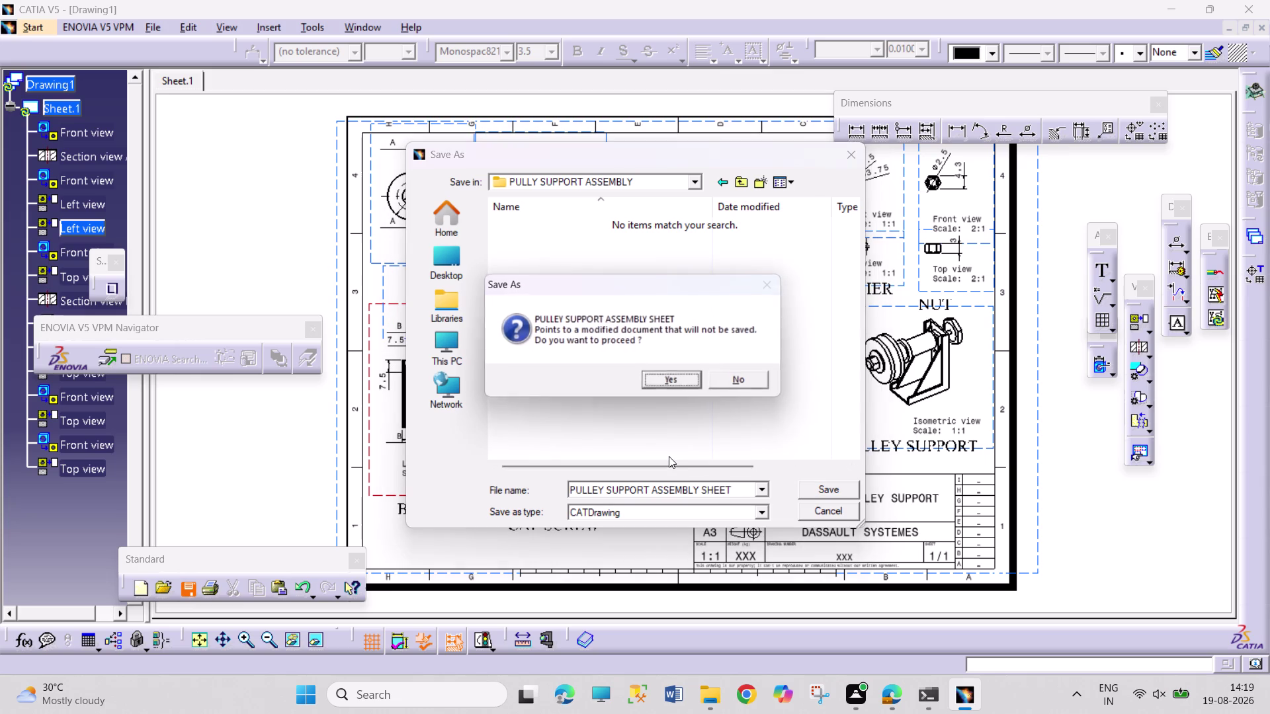
key(Return)
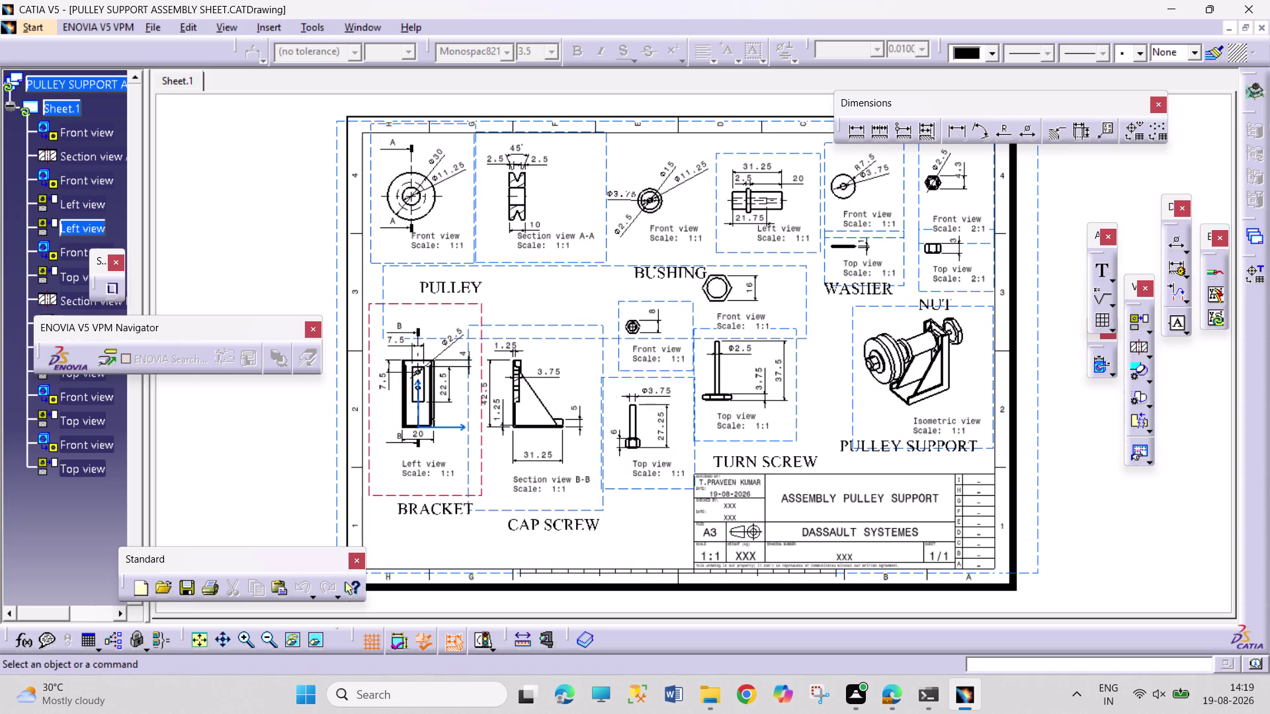
key(ctrl+p)
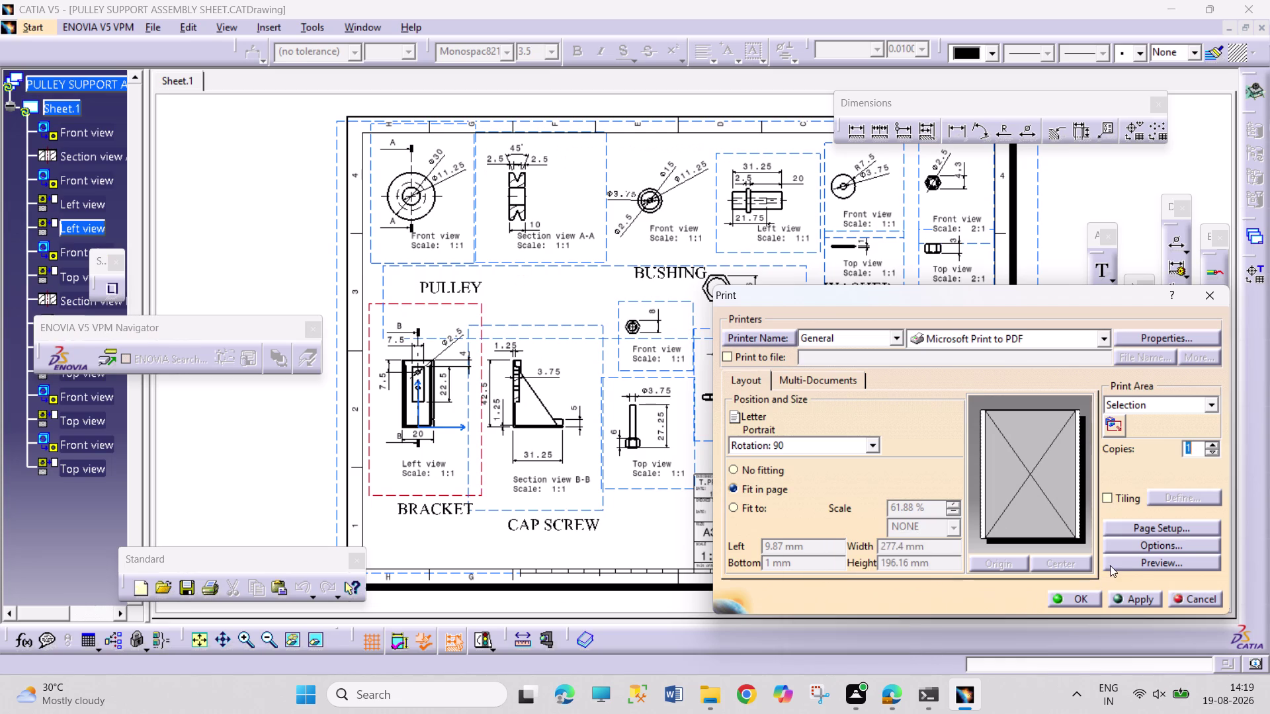
click(1139, 544)
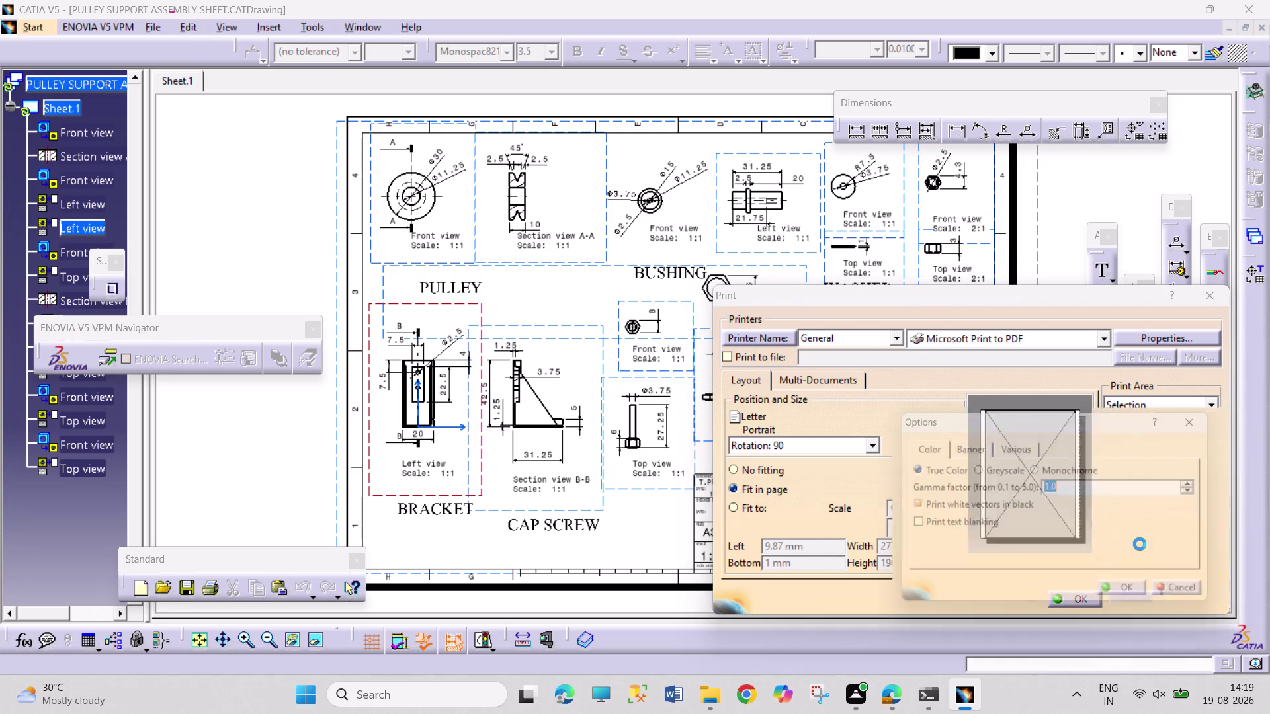
click(1213, 414)
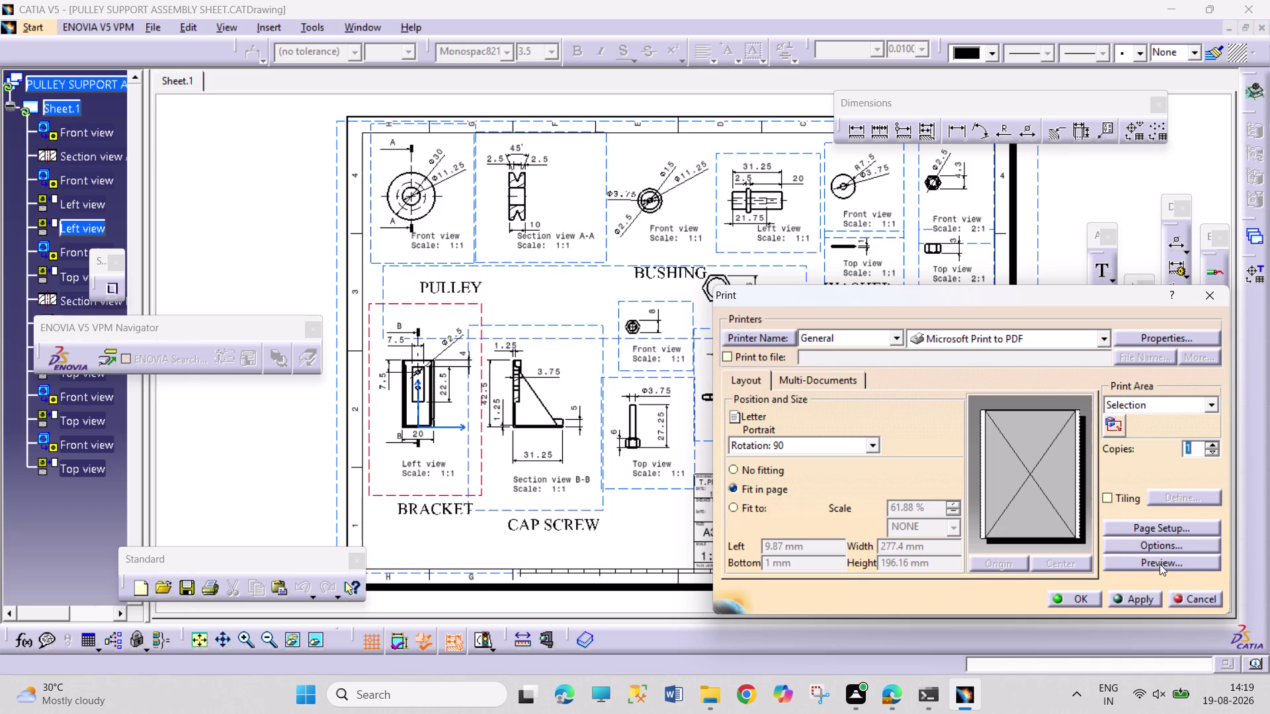
click(1171, 529)
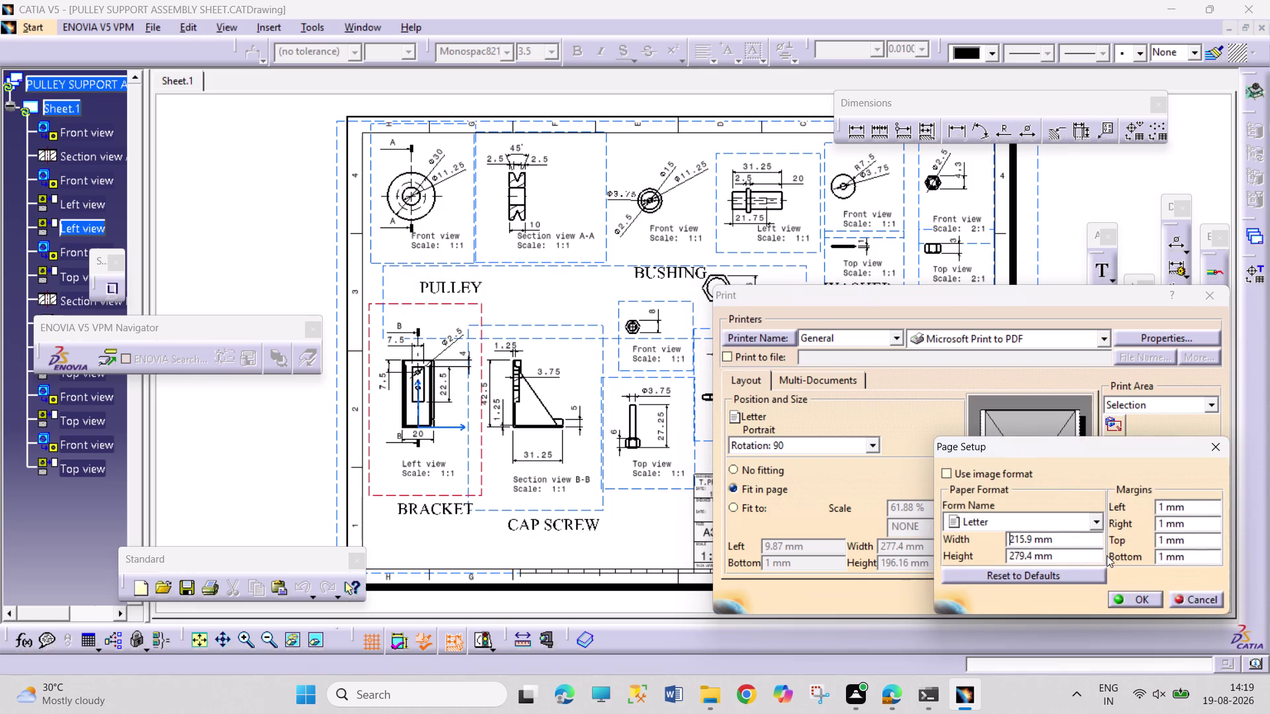
click(1096, 521)
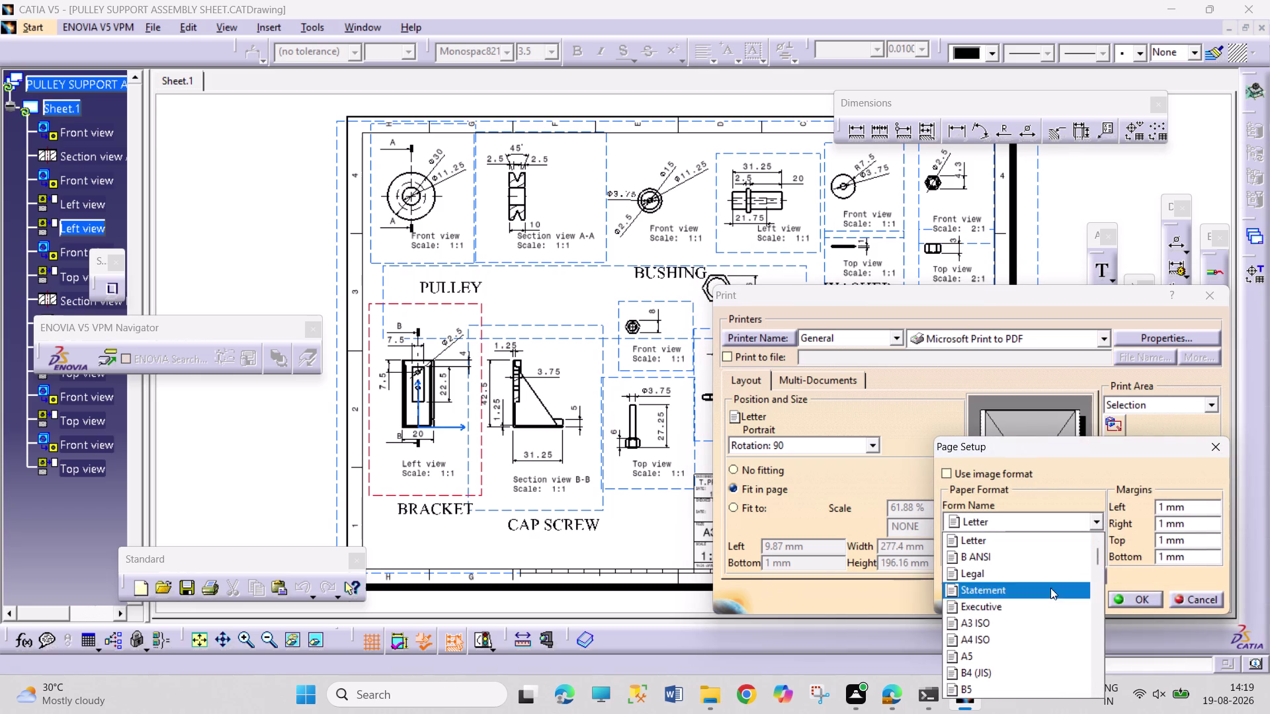
click(1046, 621)
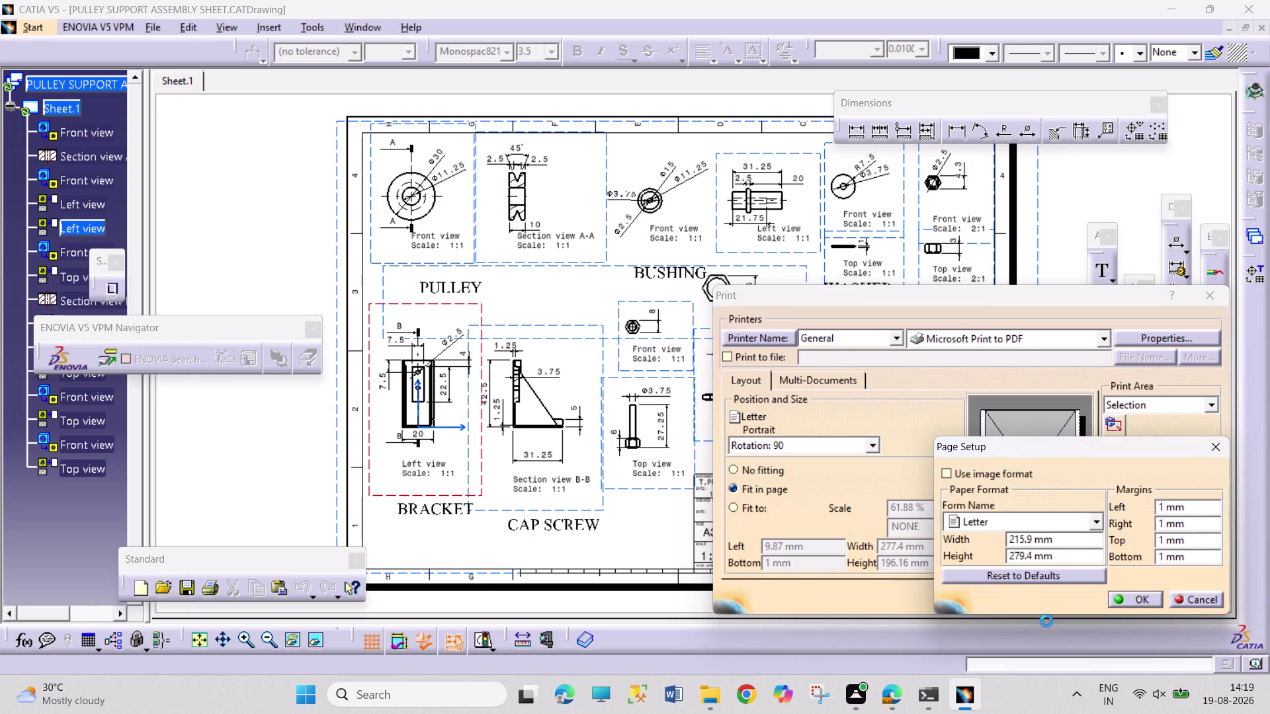
click(1152, 600)
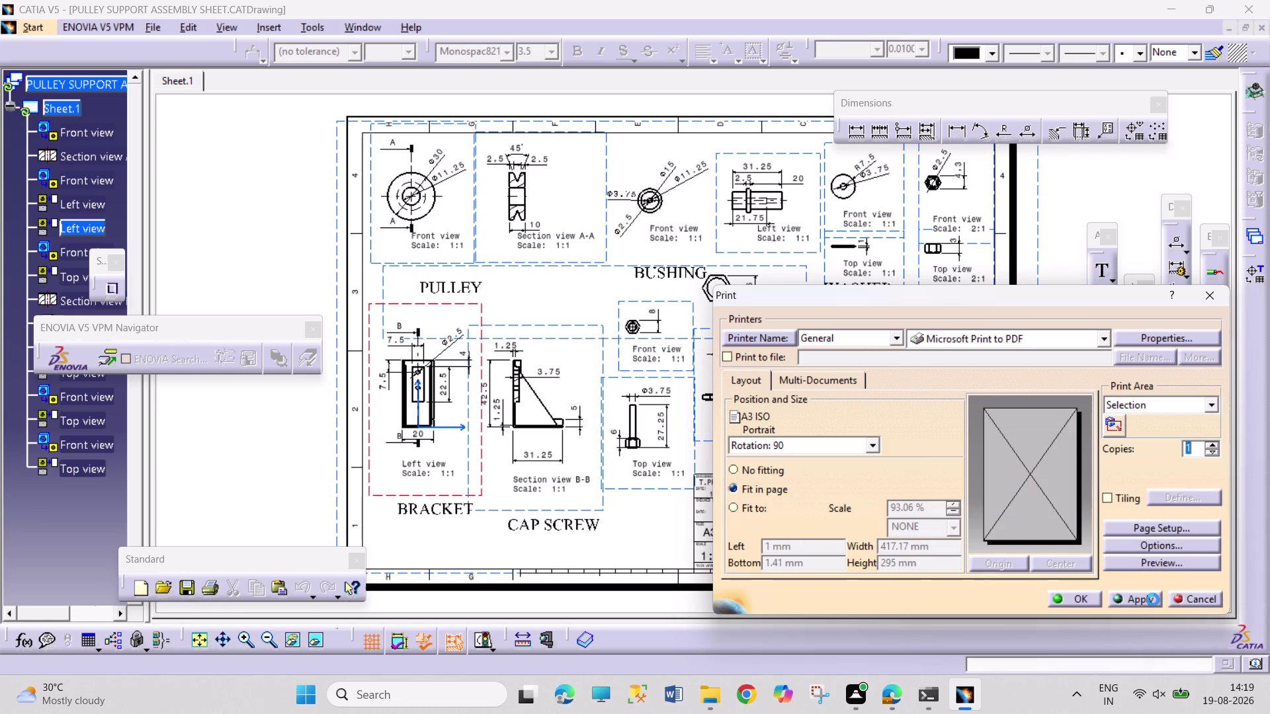
click(1090, 601)
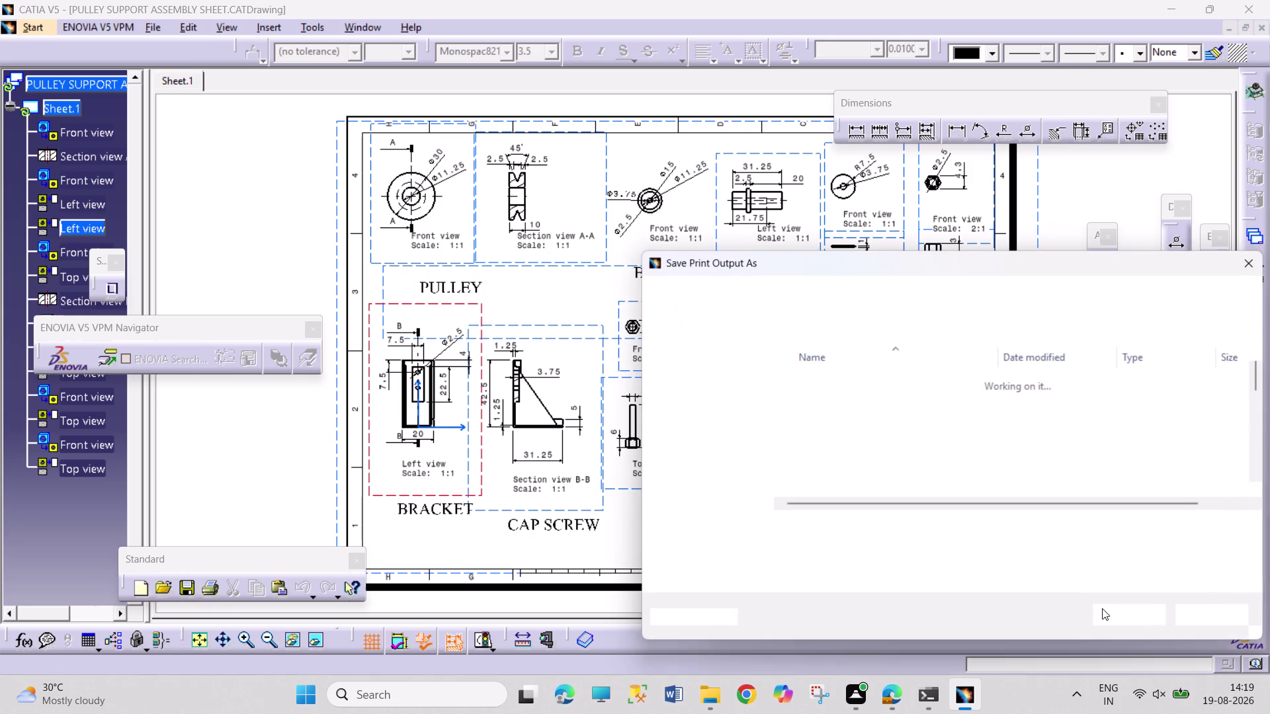
drag(936, 264, 907, 567)
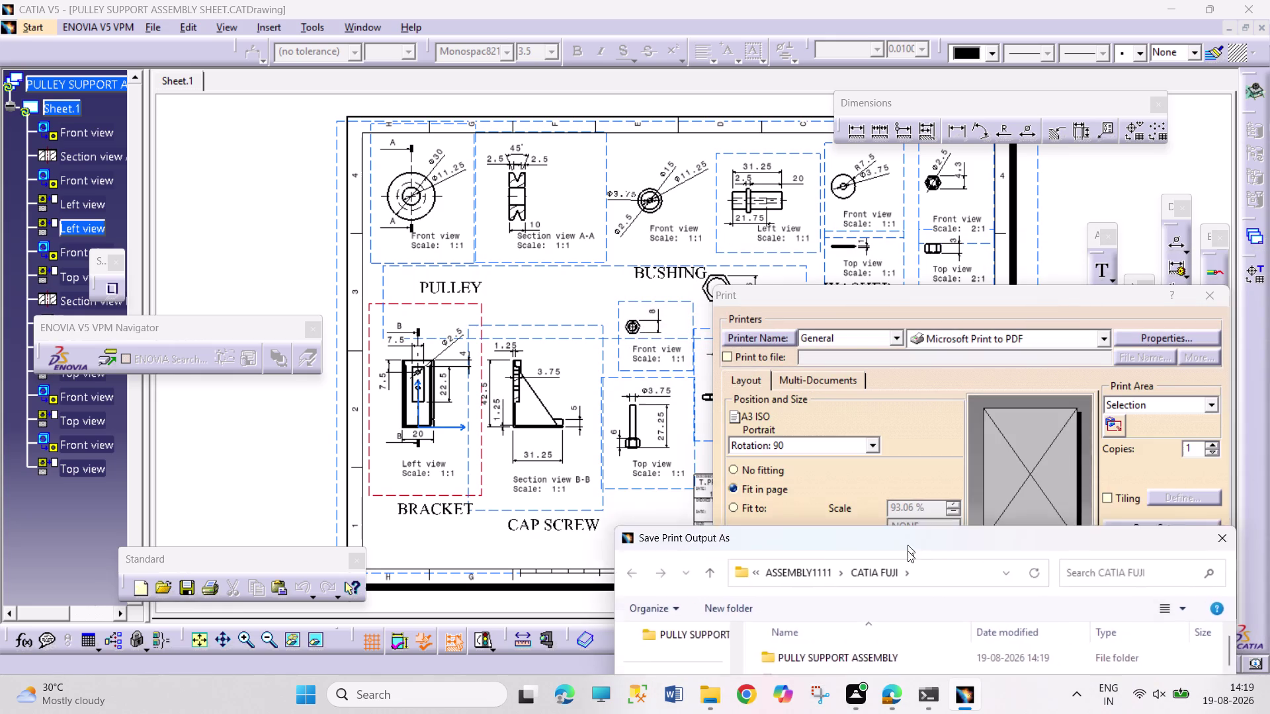
drag(908, 568, 1041, 362)
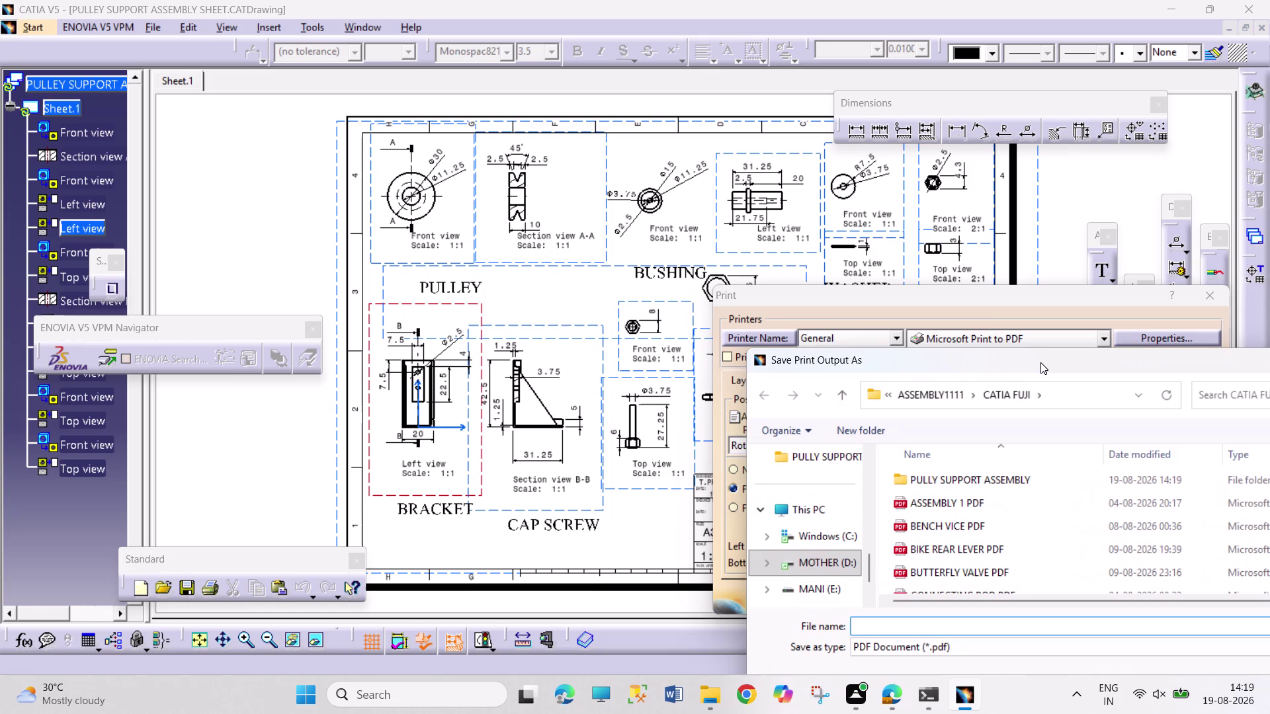
drag(1040, 363, 1040, 354)
click(1128, 360)
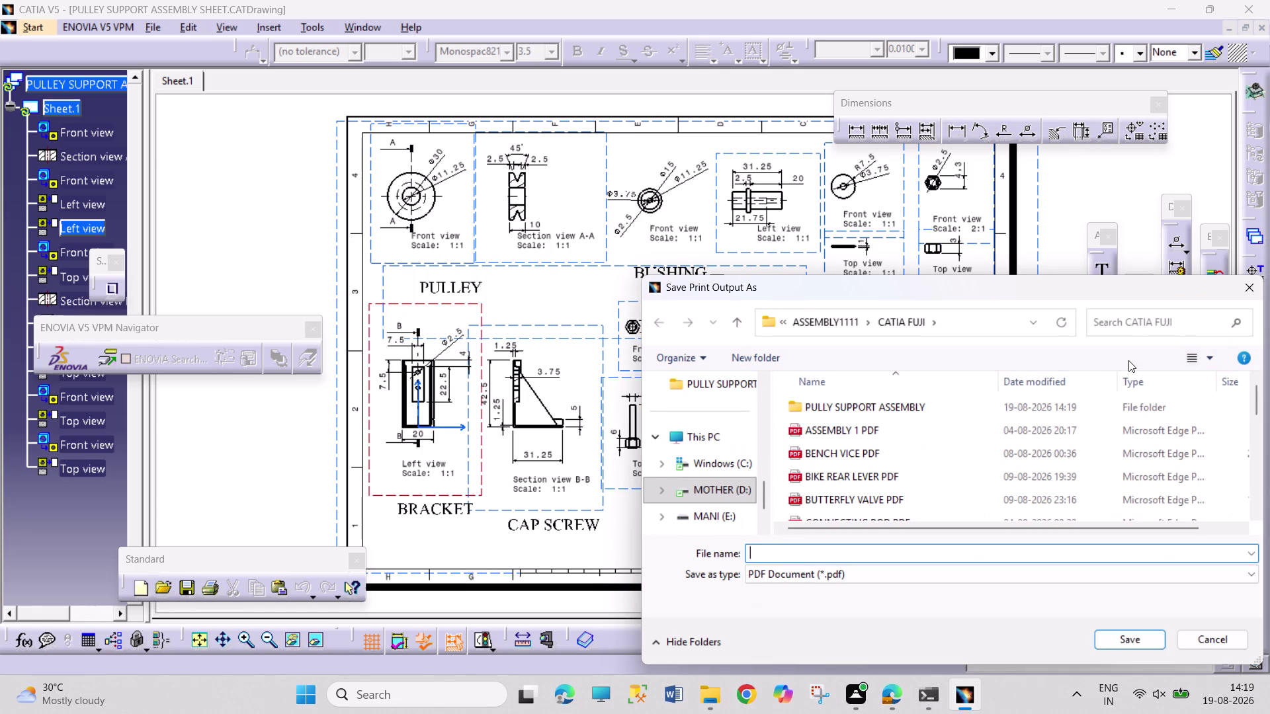
click(1245, 291)
click(1217, 297)
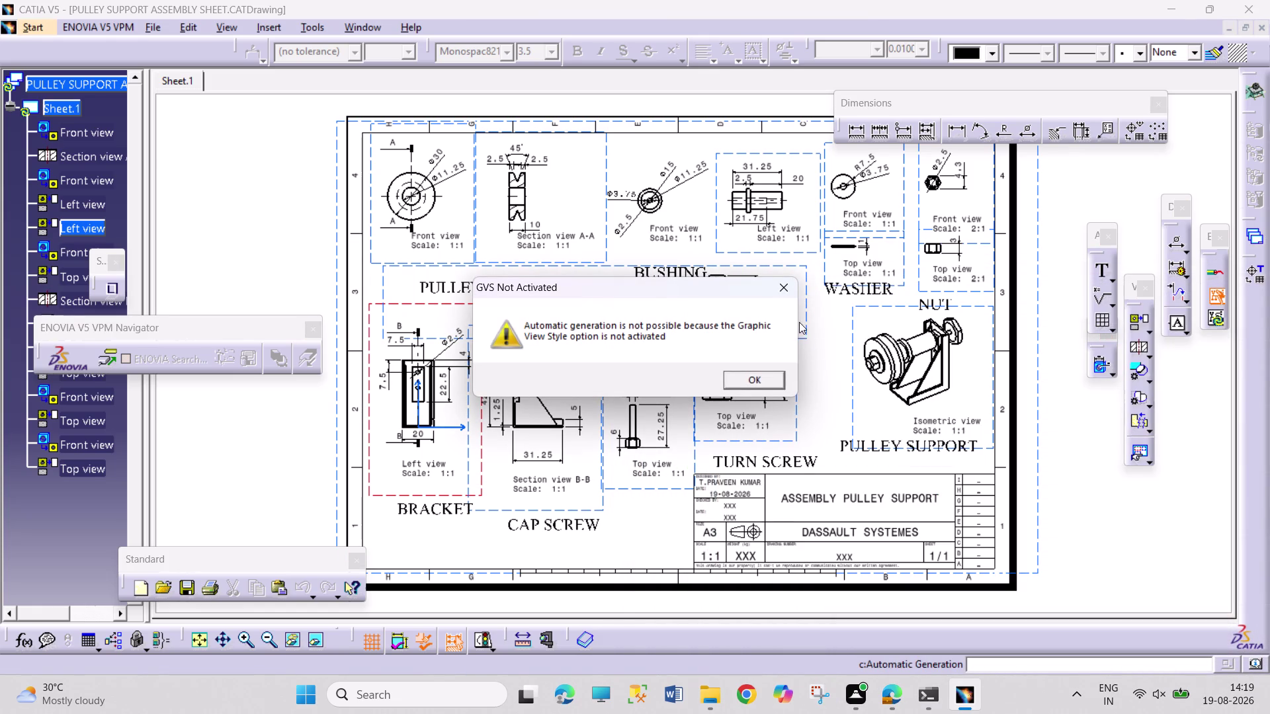
click(787, 293)
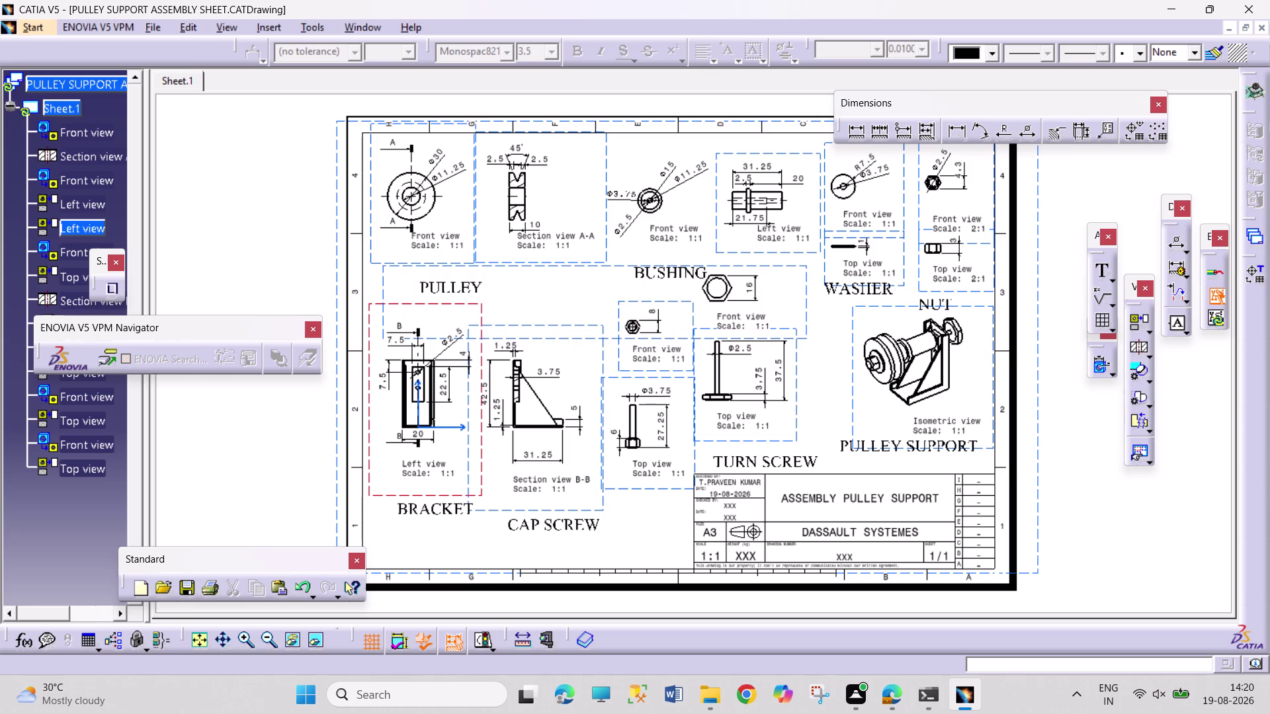
Set the print page format to A3 ISO, then preview the sheet and zoom in on its dimensions.
key(ctrl+alt+p)
key(ctrl+p)
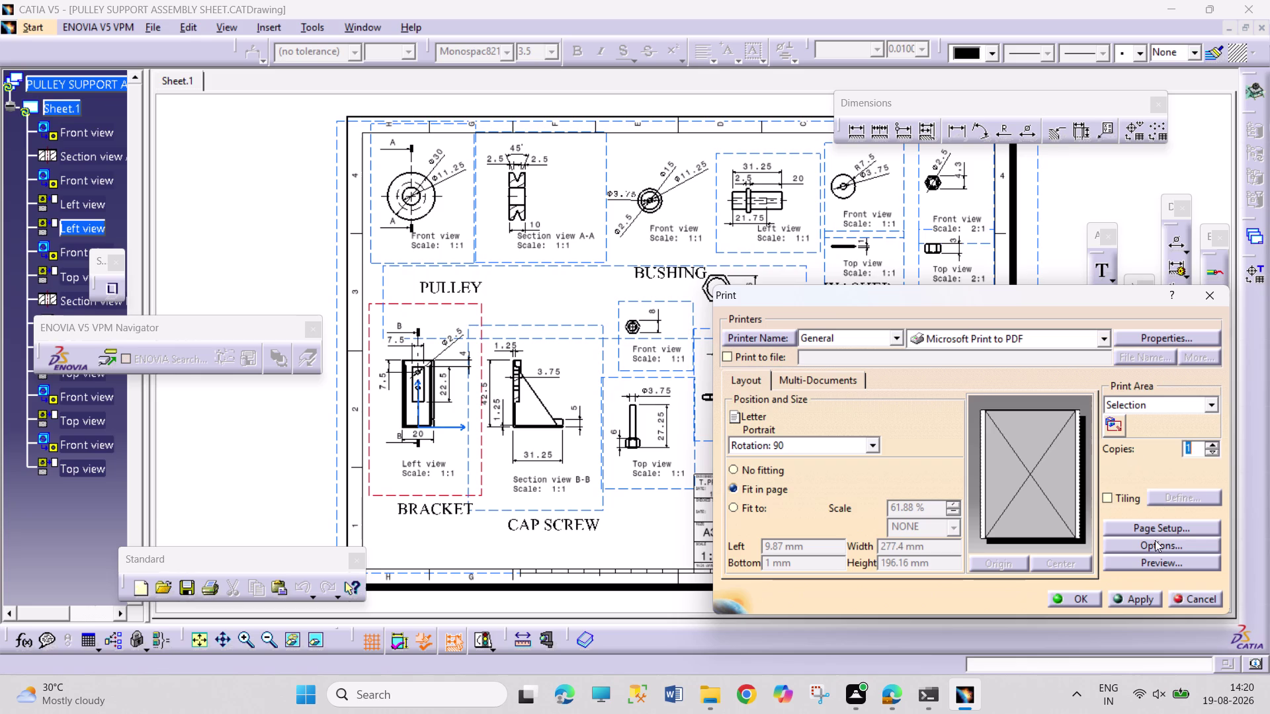
click(1155, 522)
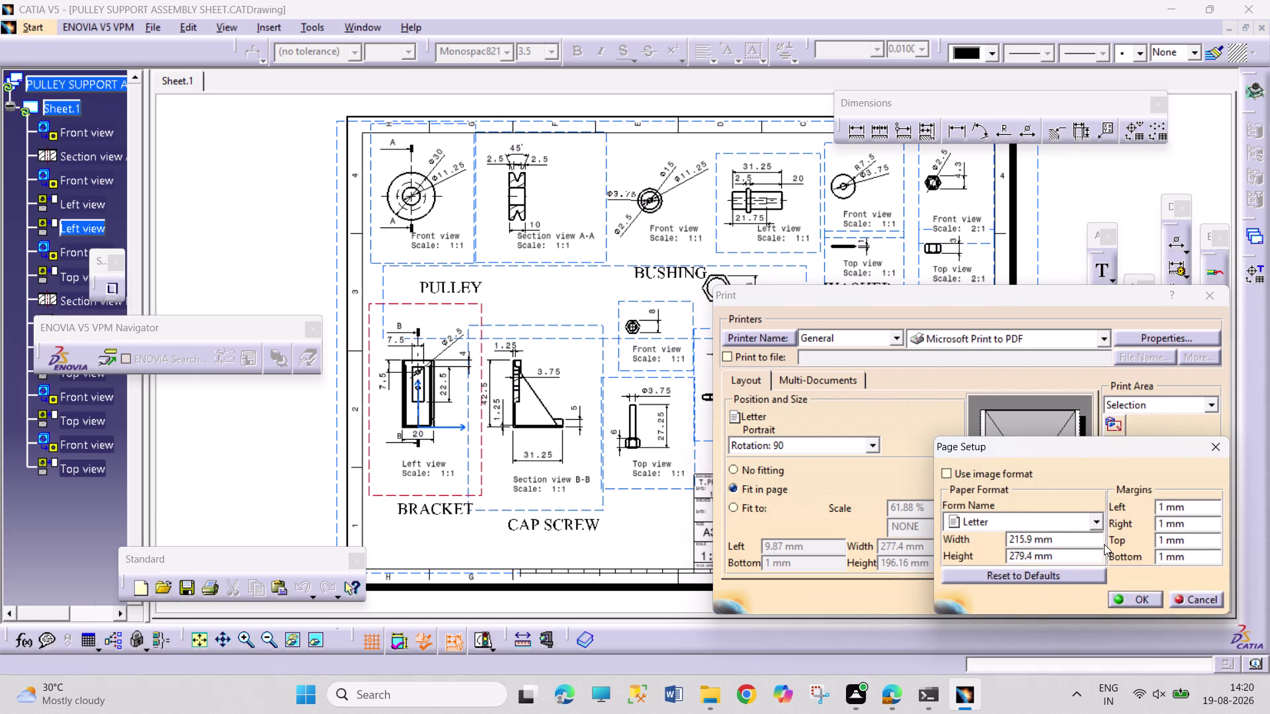
click(1098, 520)
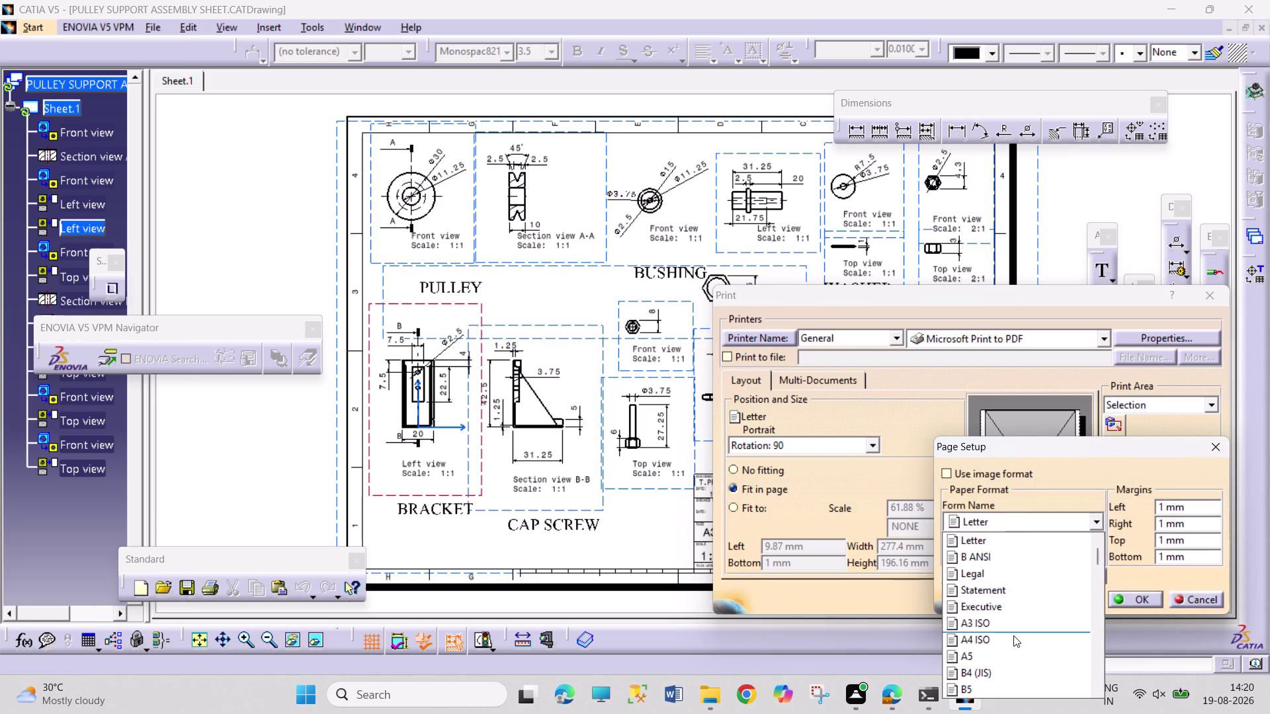
click(1015, 626)
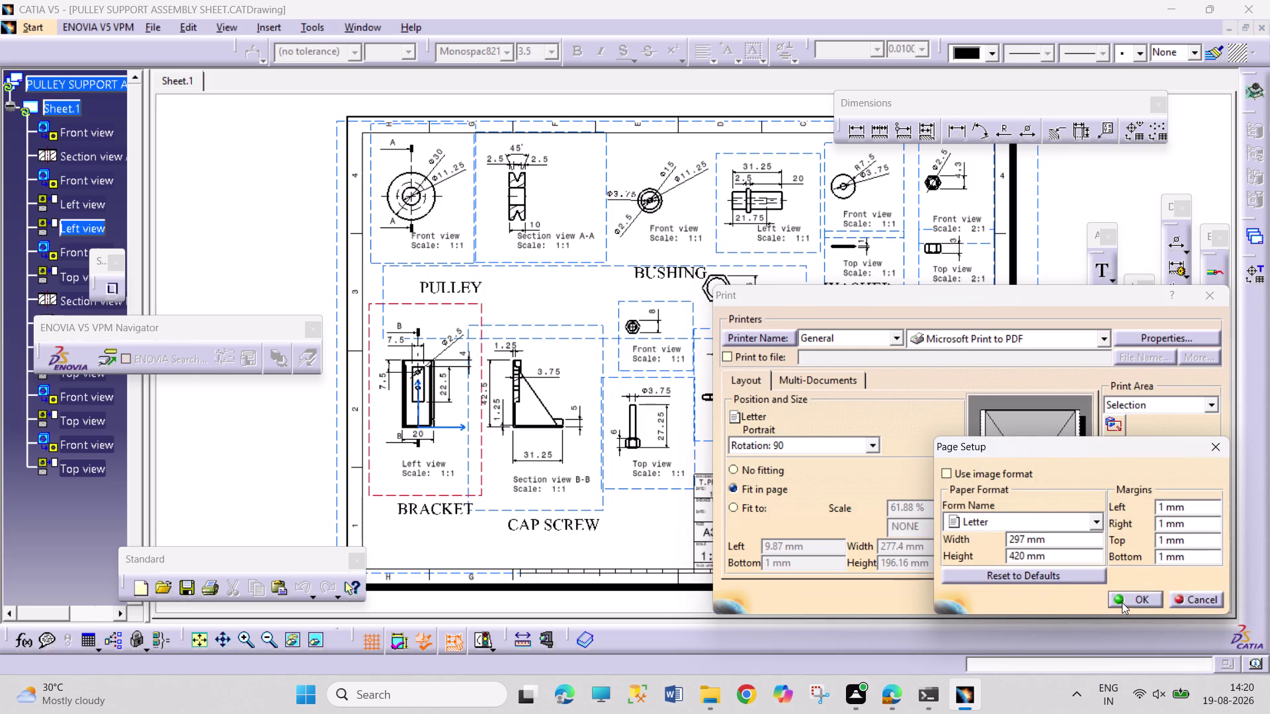
click(1122, 602)
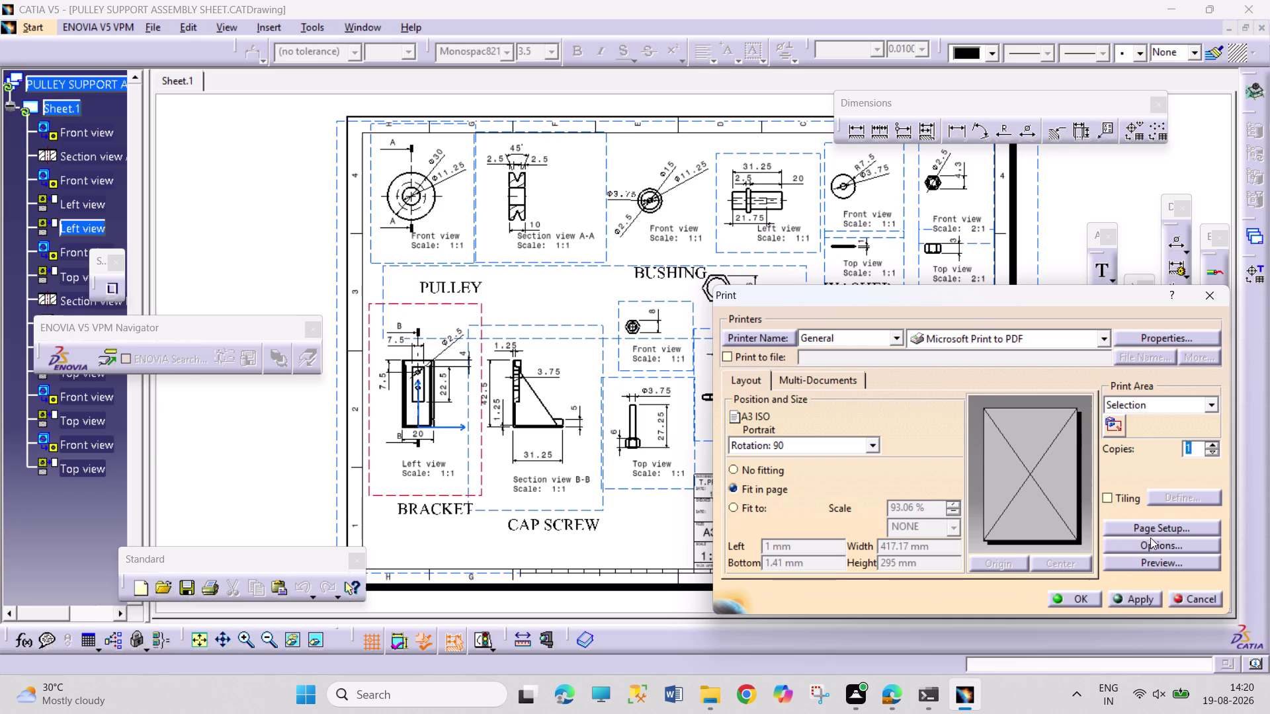
click(1141, 563)
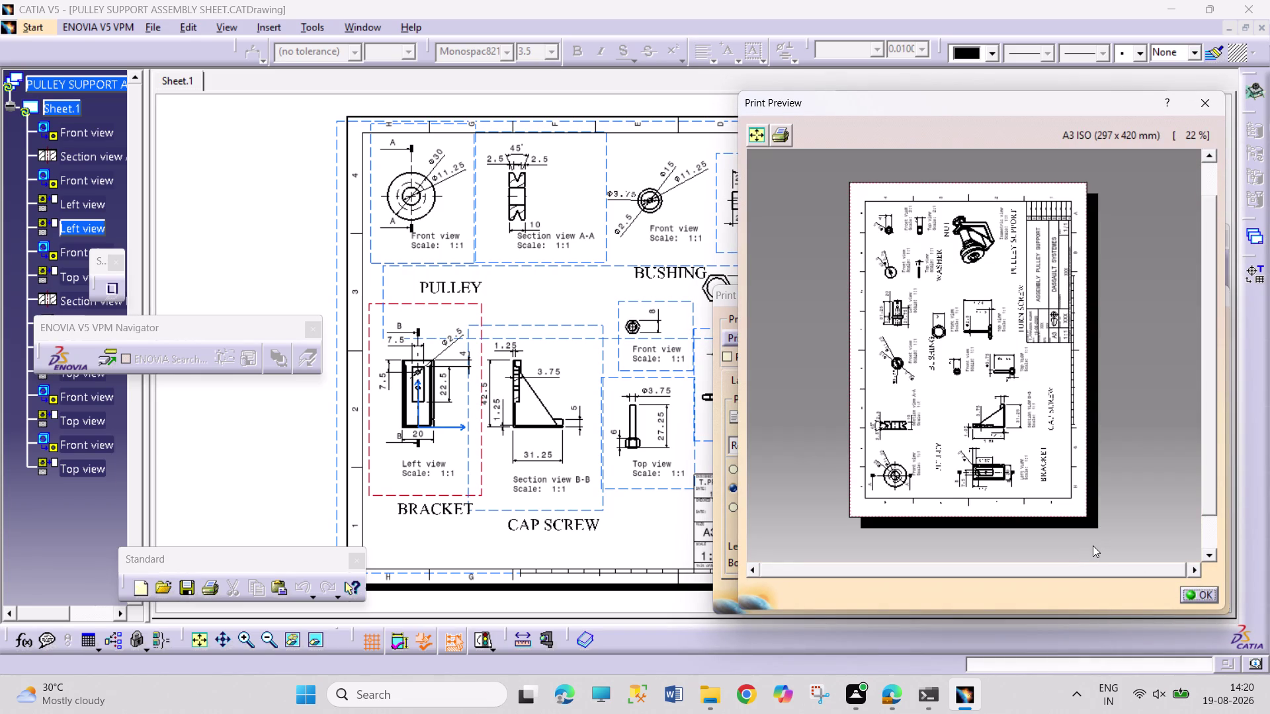
middle_drag(992, 460, 1025, 336)
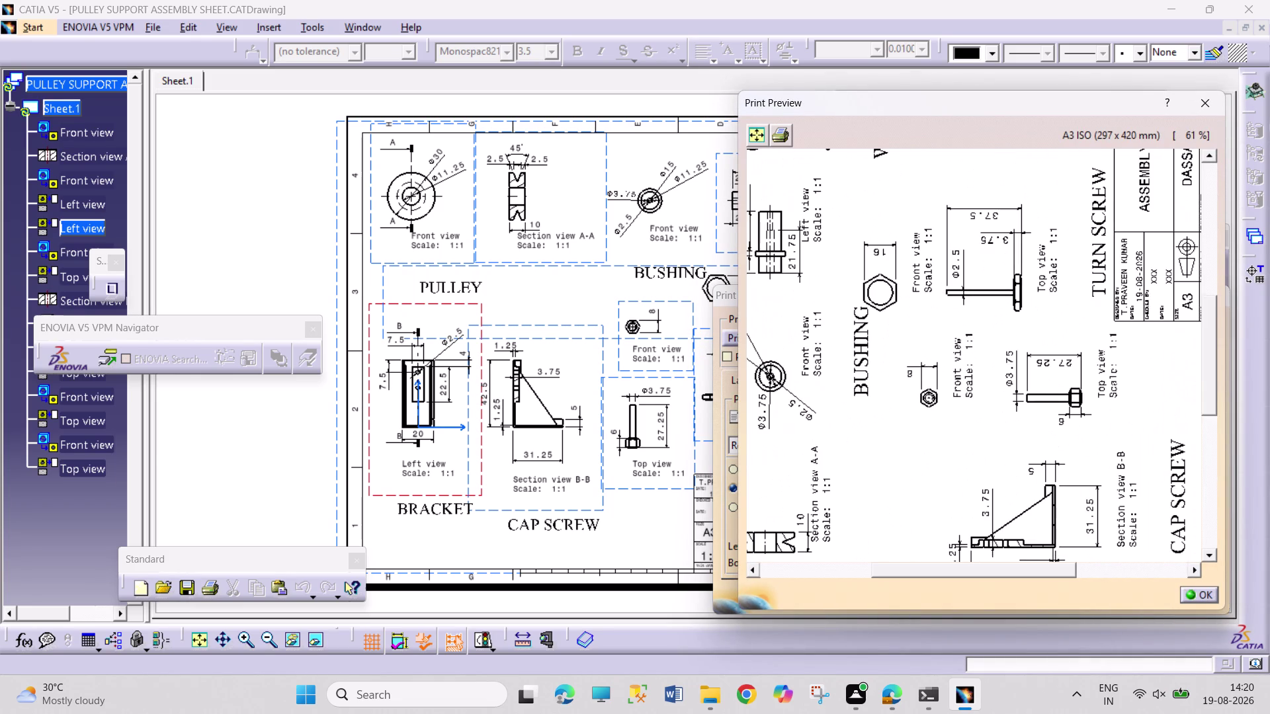